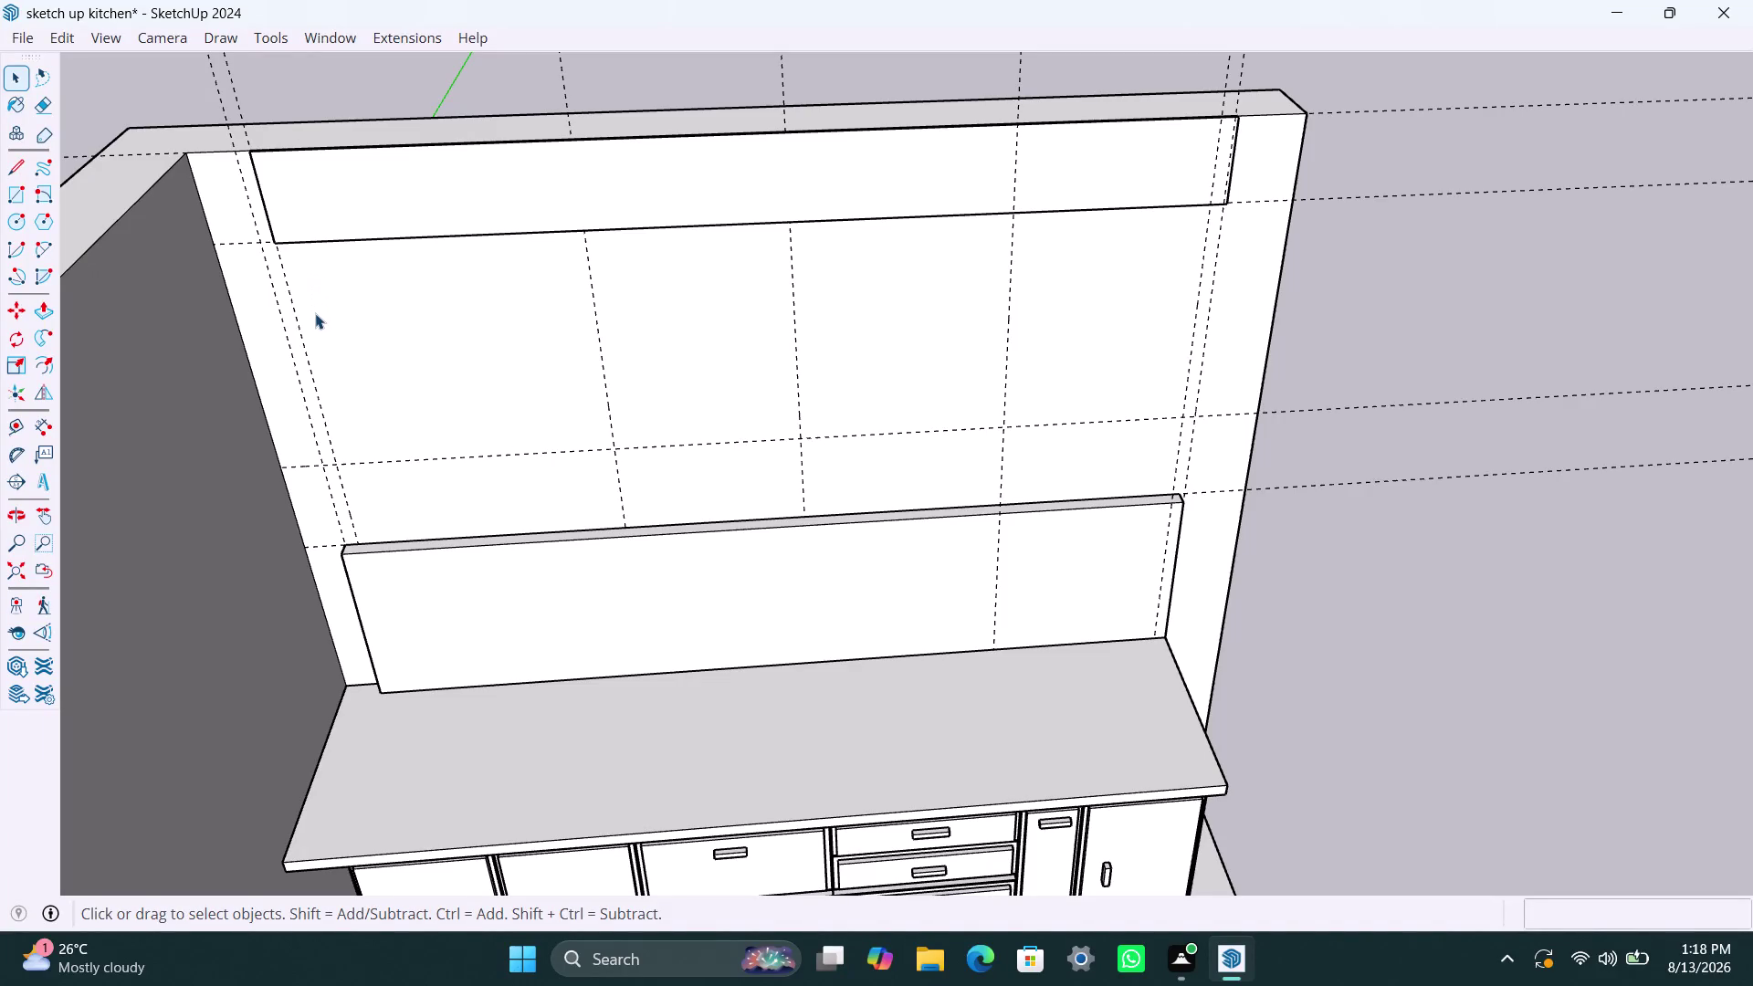
Draw a rectangle on the left of the wall above the backsplash.
key(r)
click(337, 464)
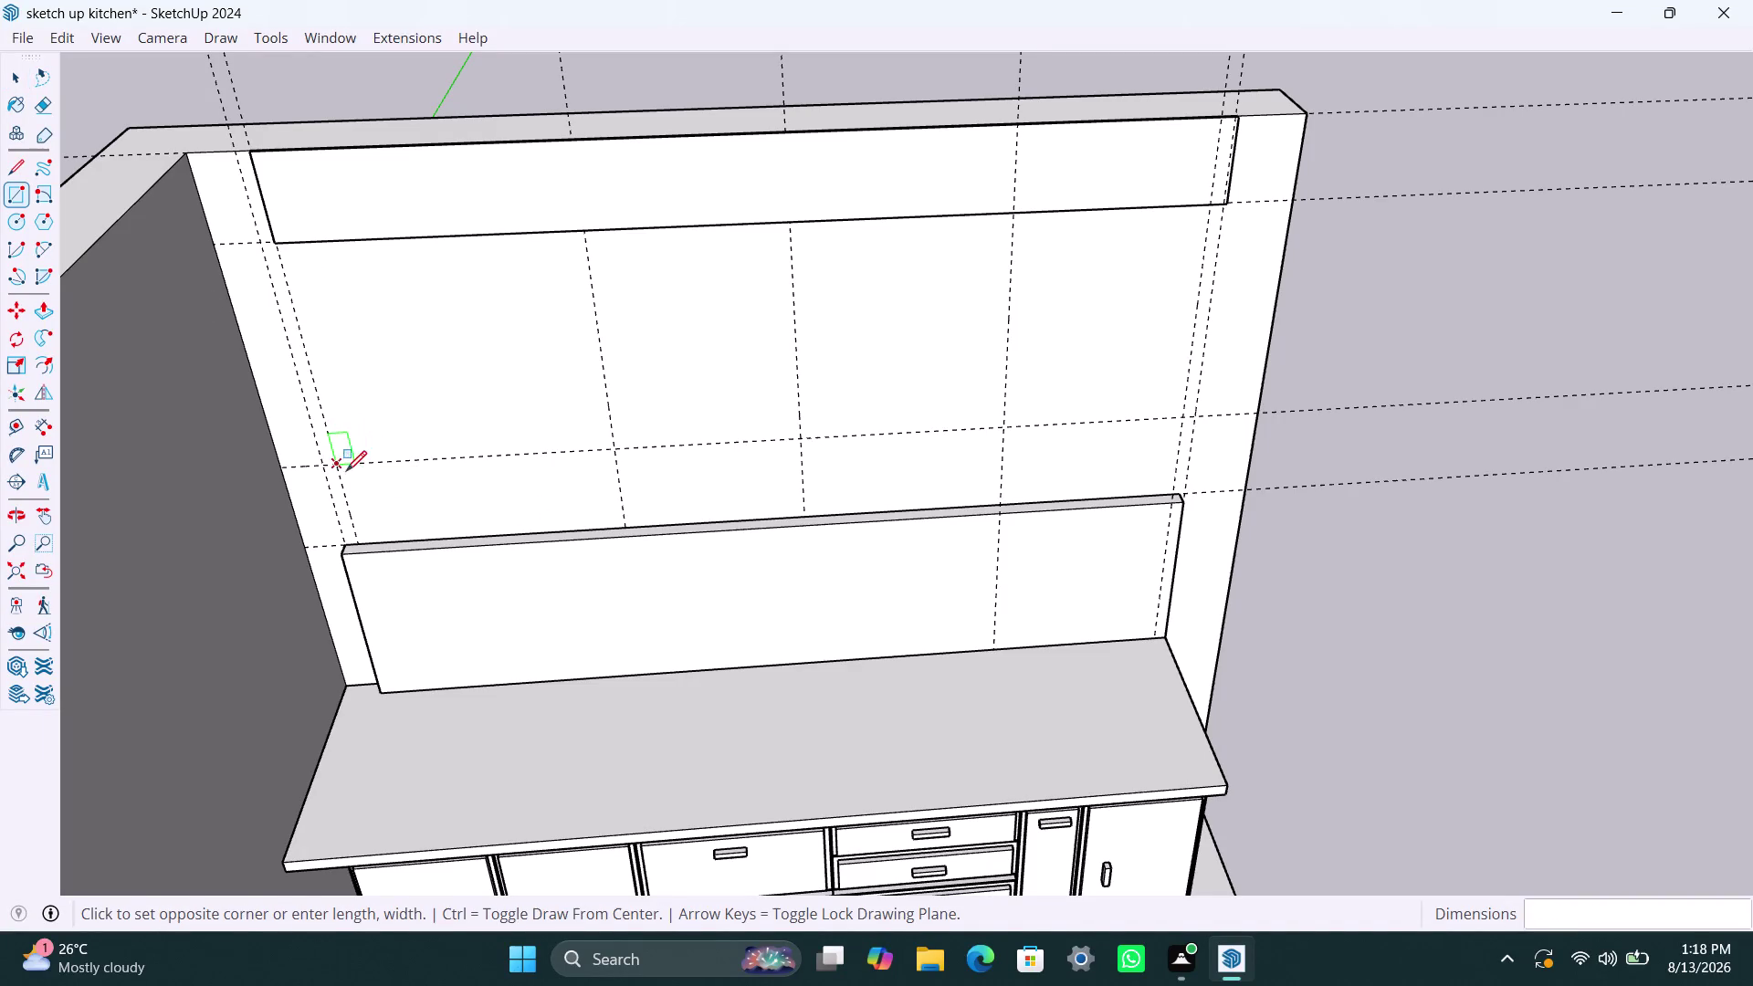
click(625, 523)
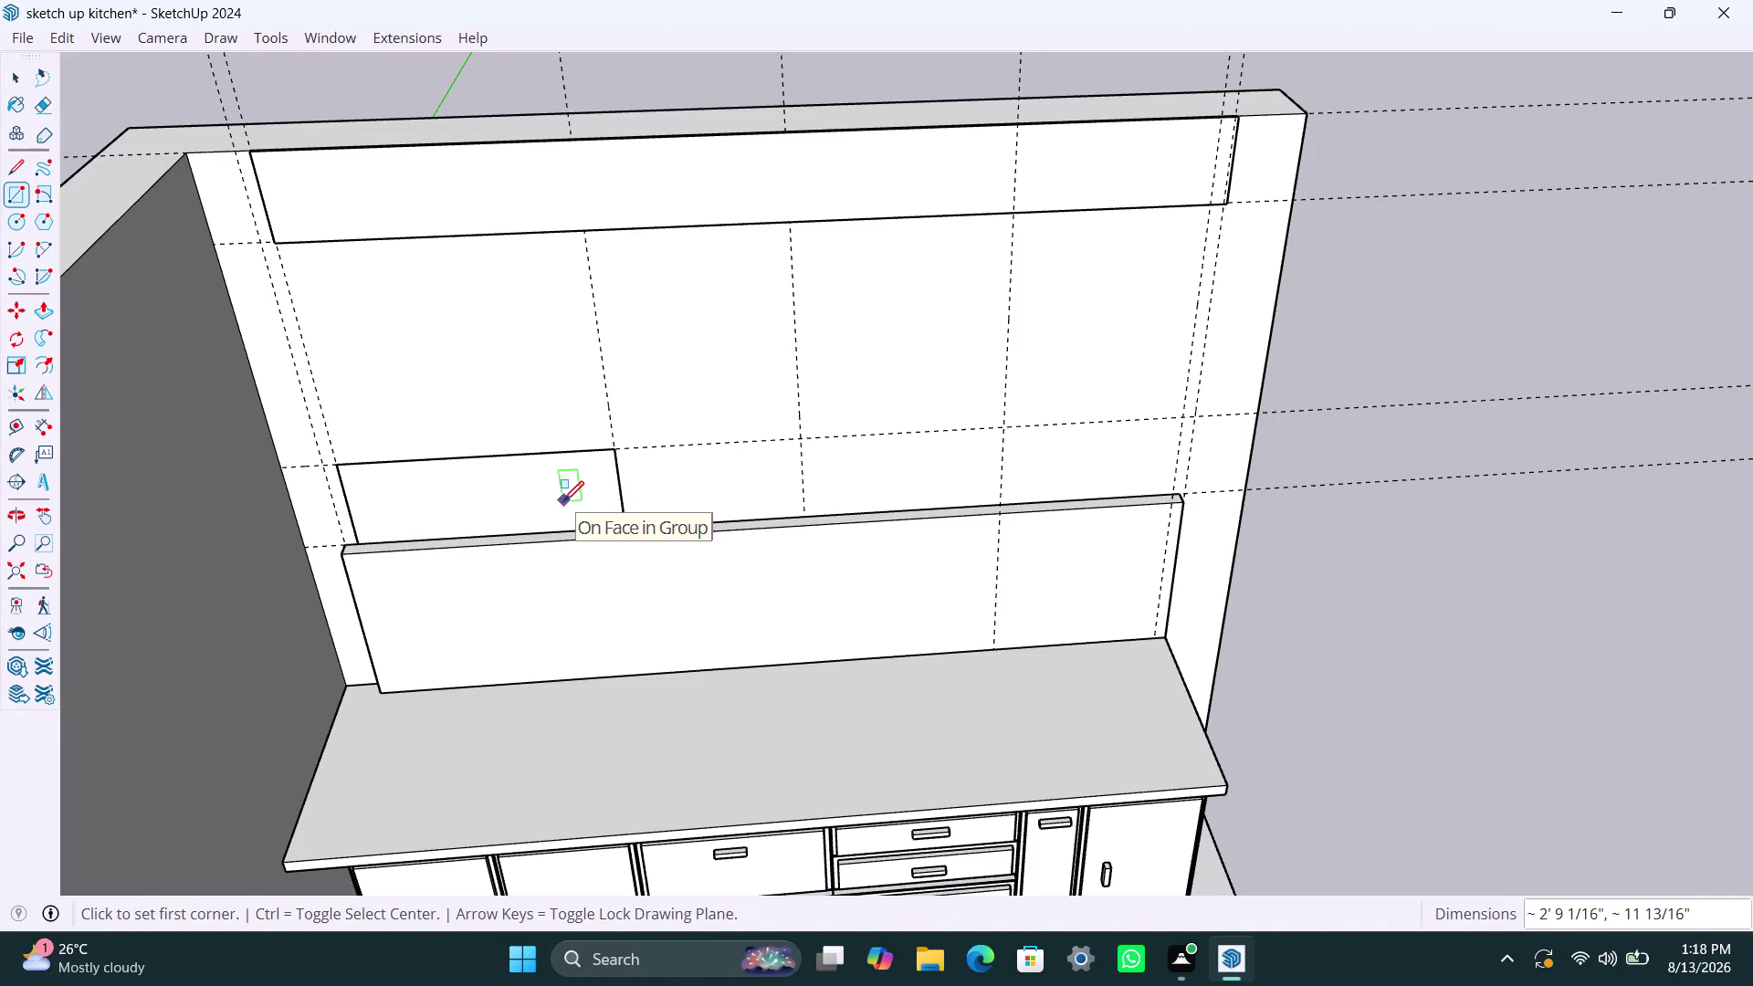
key(Escape)
key(space)
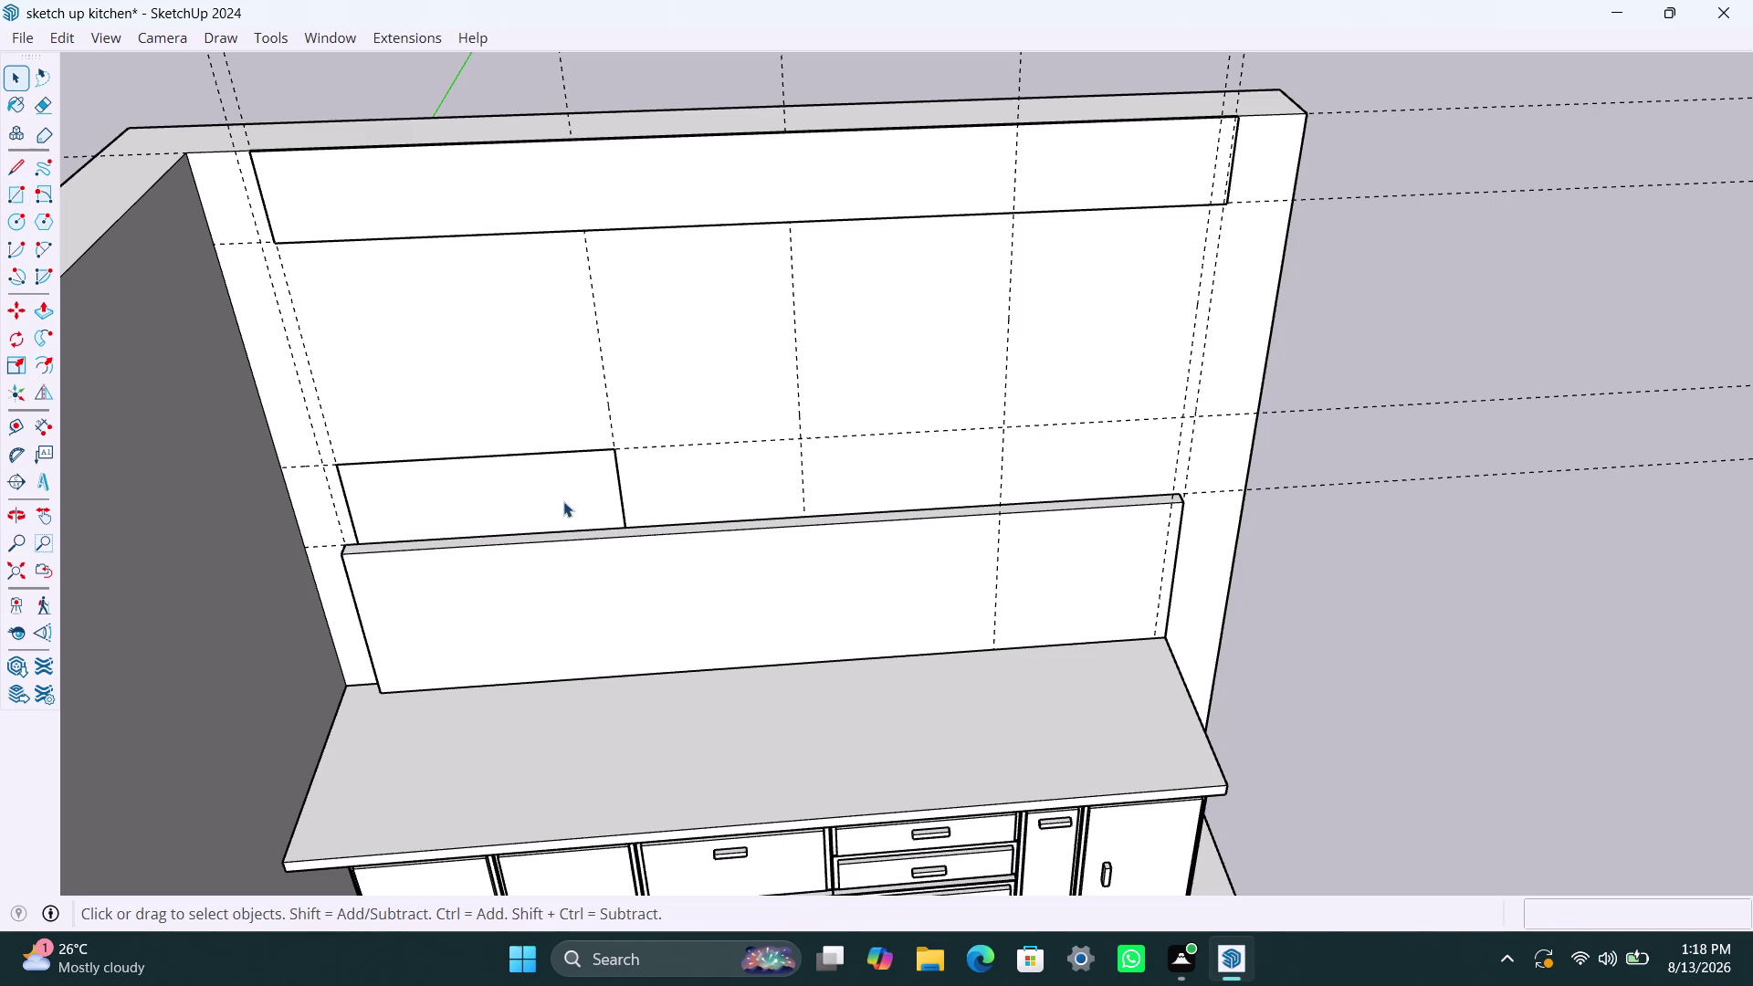
Group the rectangle, then start pulling its face out into a box.
double_click(563, 501)
right_click(564, 501)
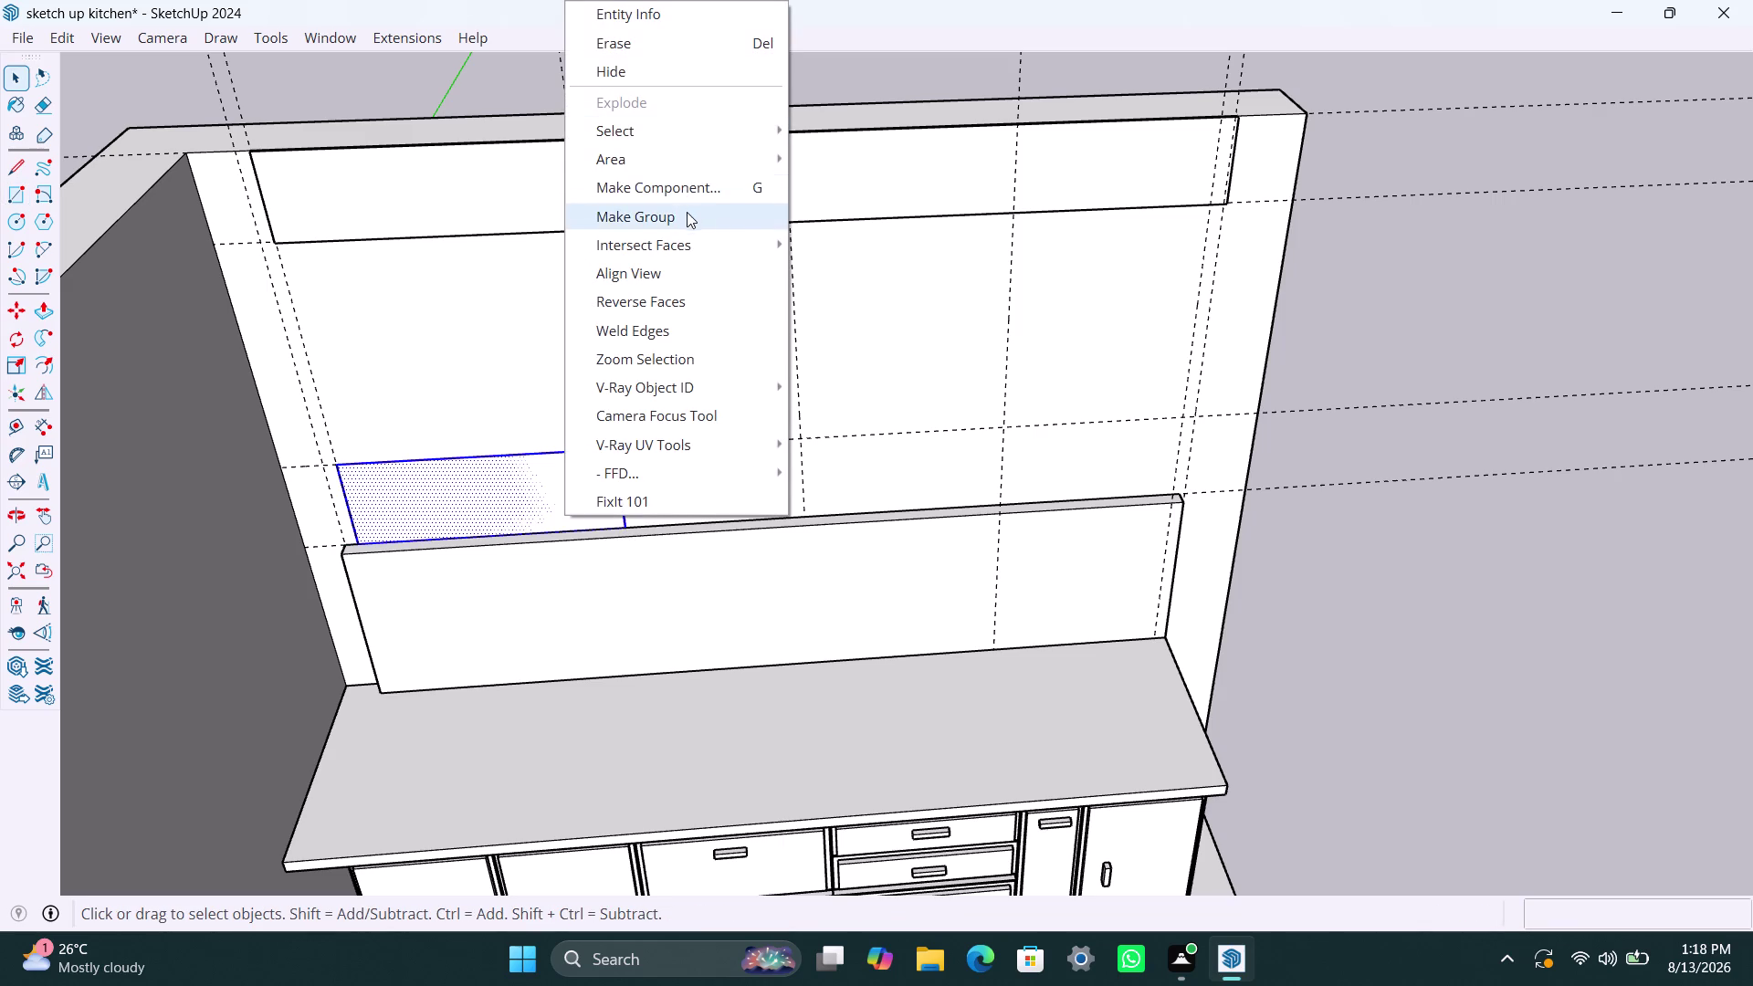
click(687, 212)
double_click(524, 471)
click(527, 470)
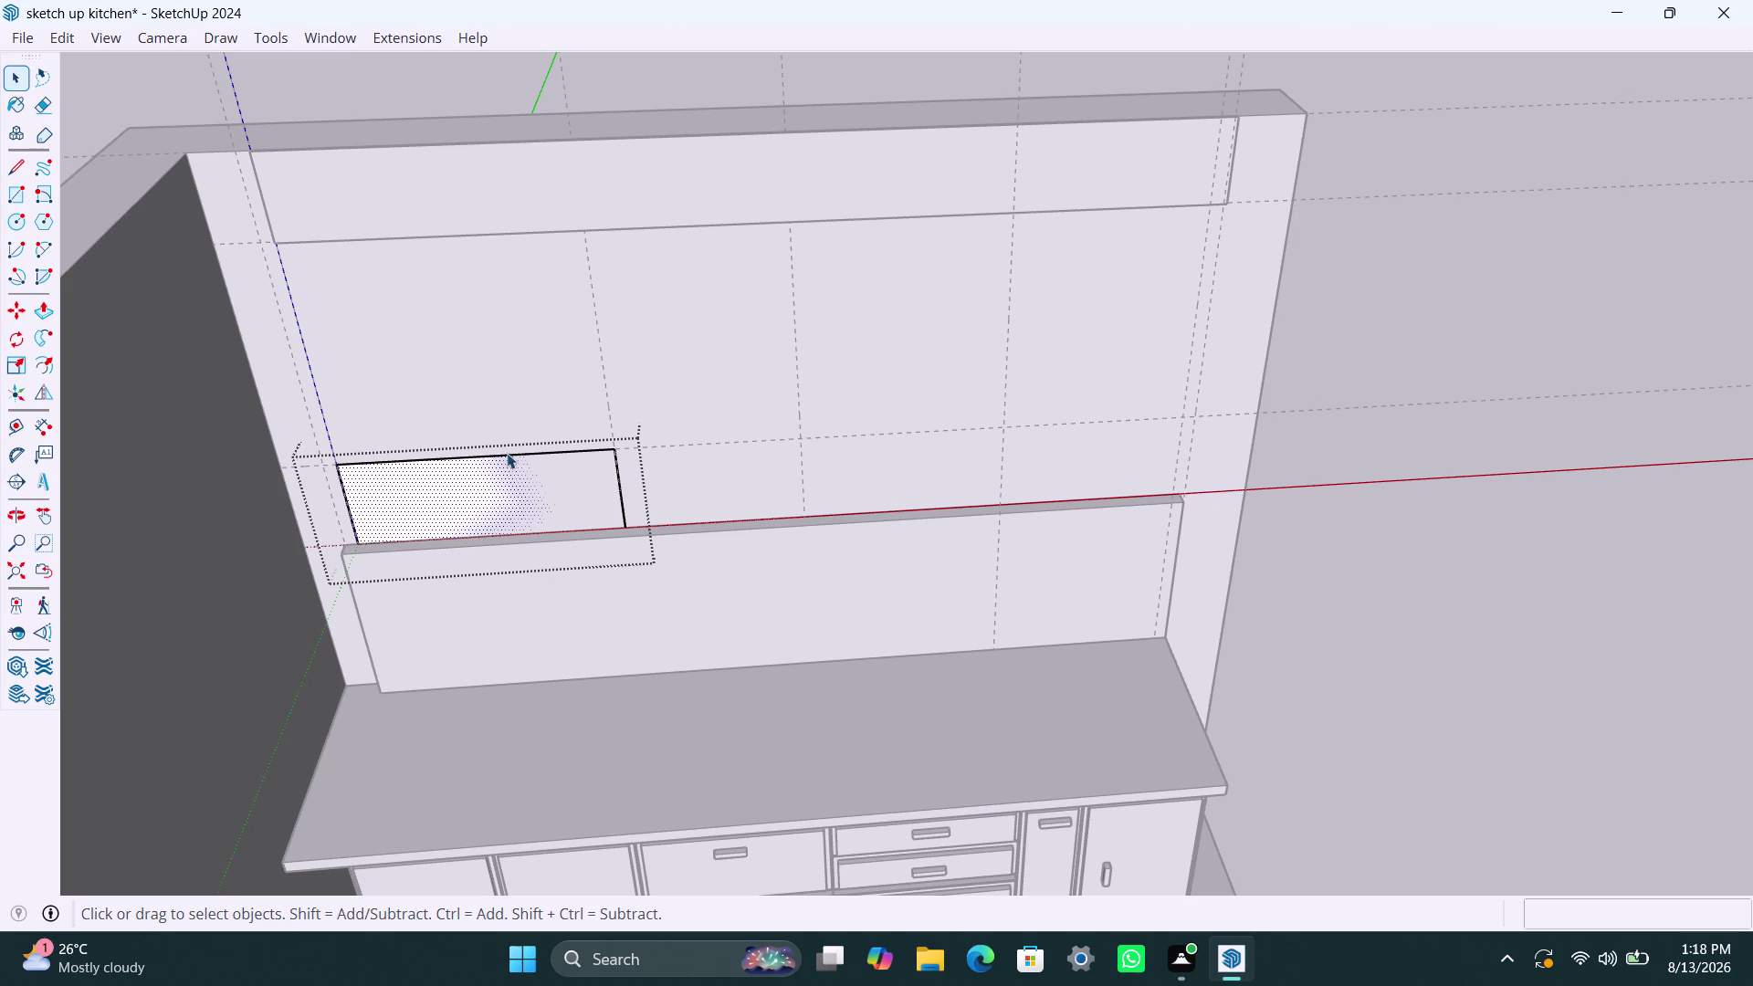
key(p)
click(525, 483)
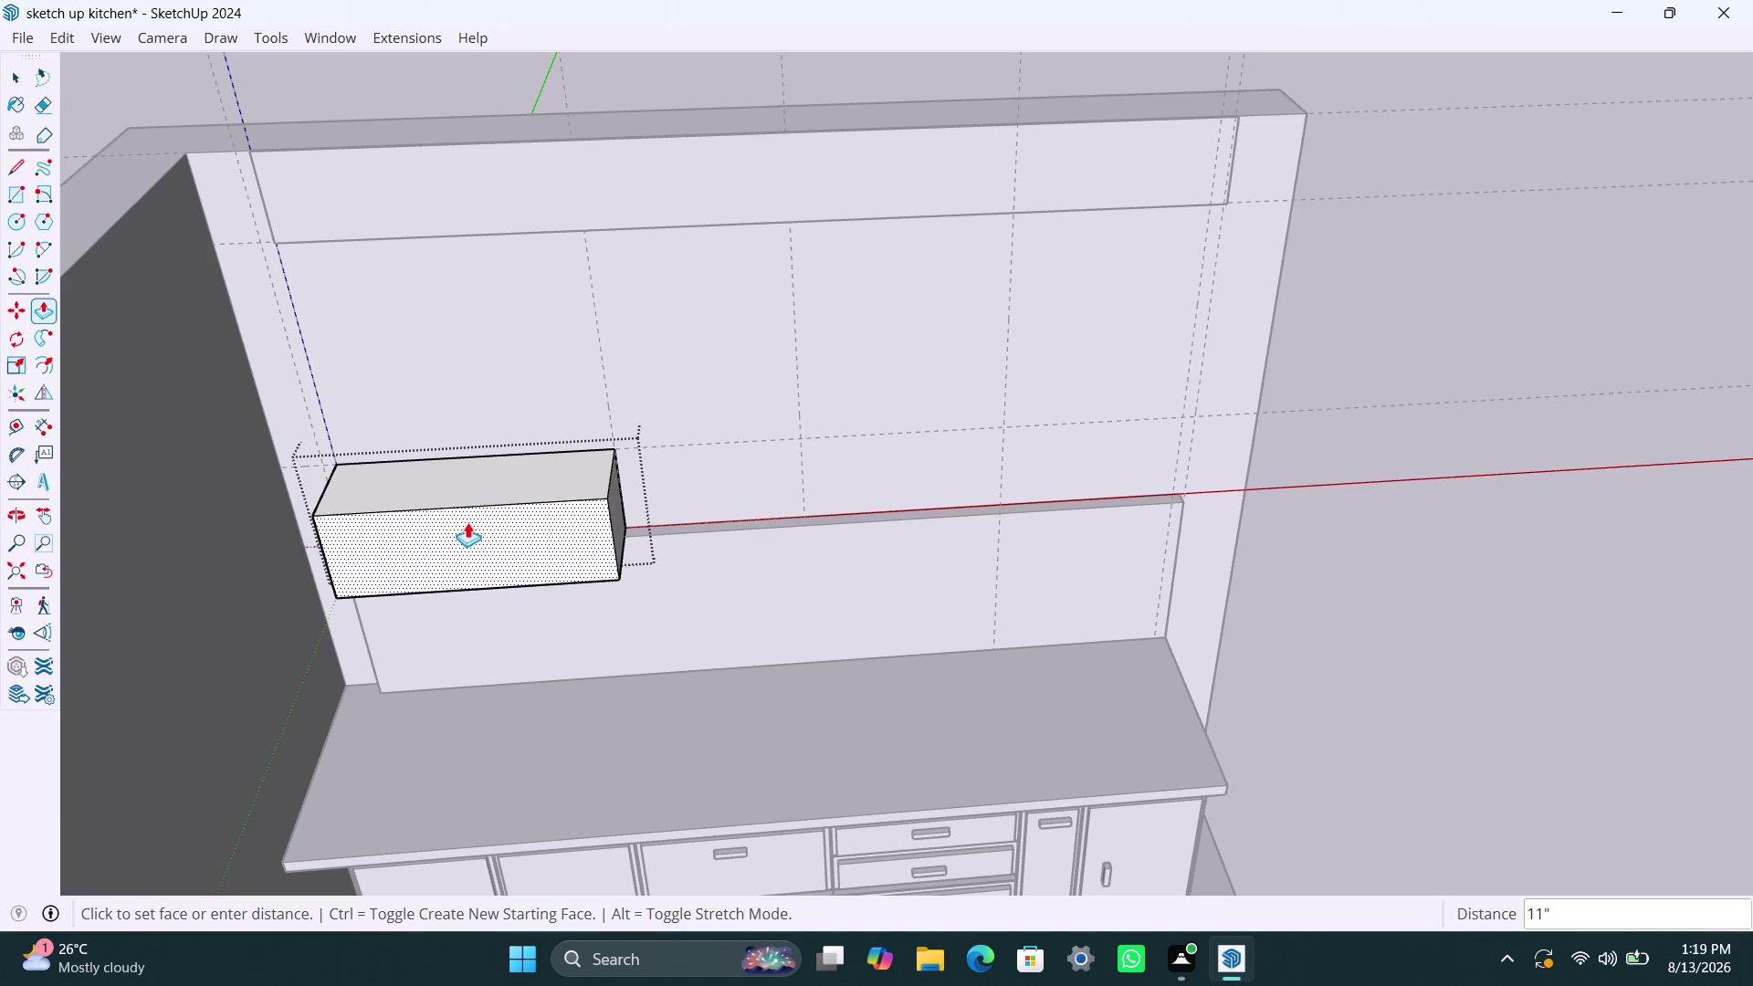
Extrude the wall box to 600 mm deep.
text(600mm)
key(Return)
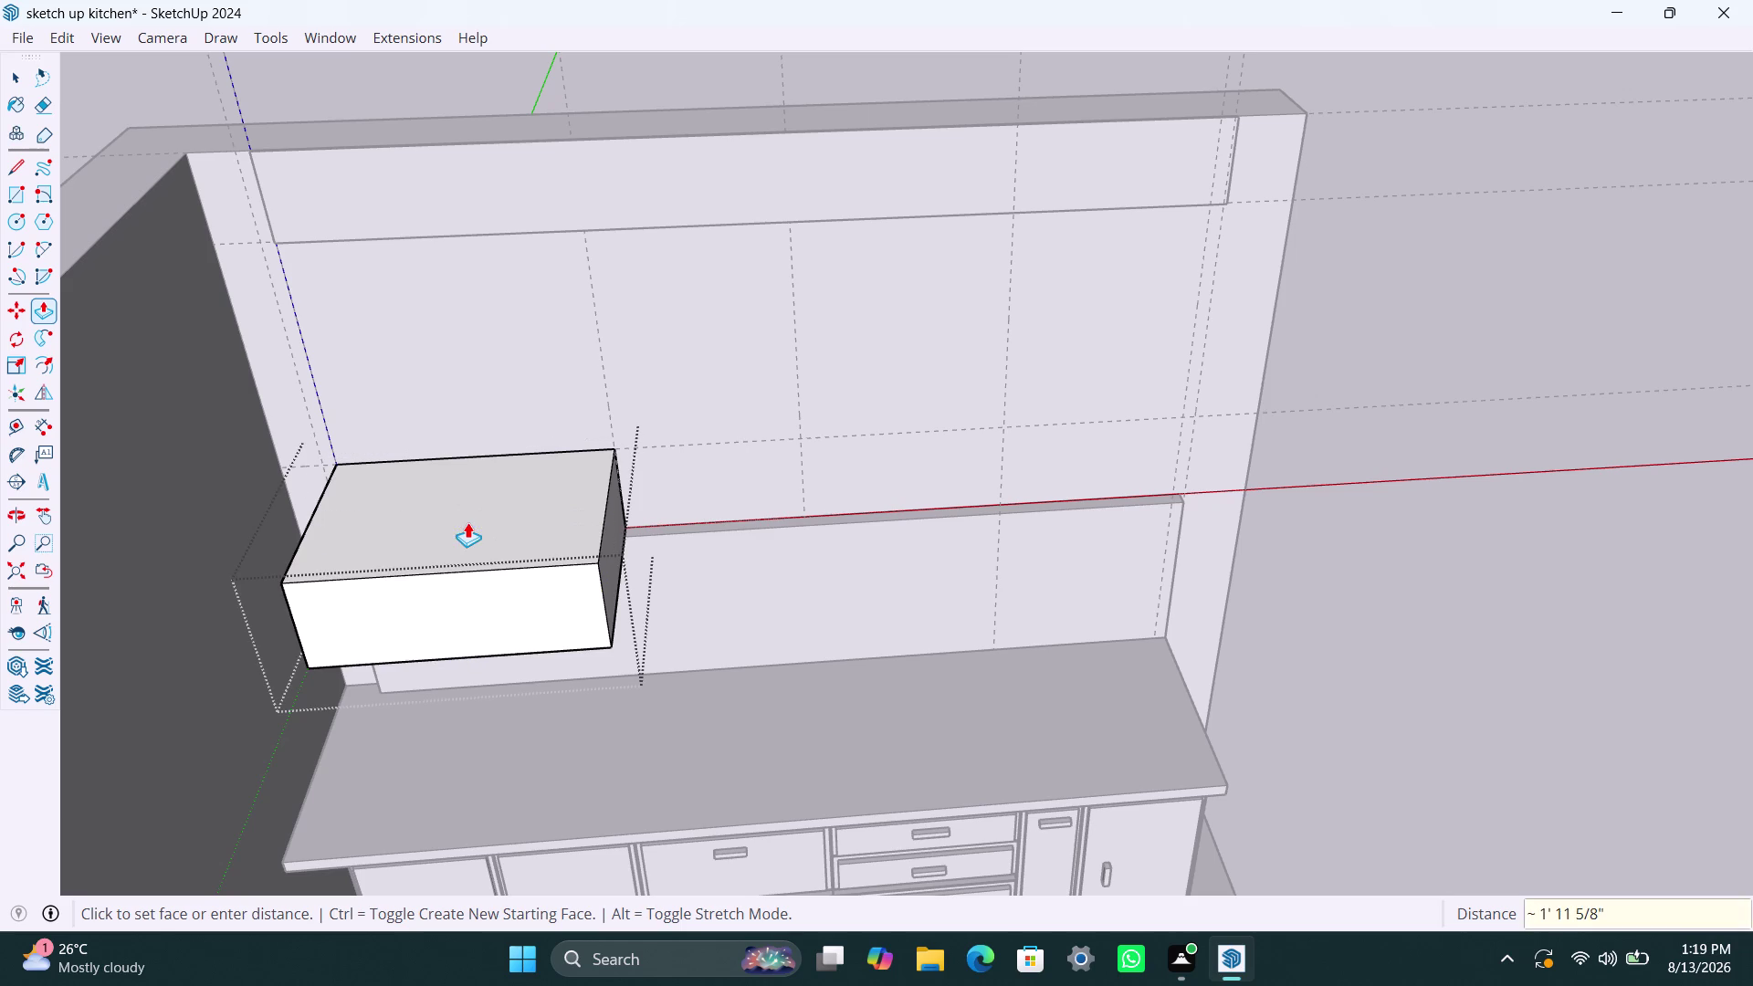
key(space)
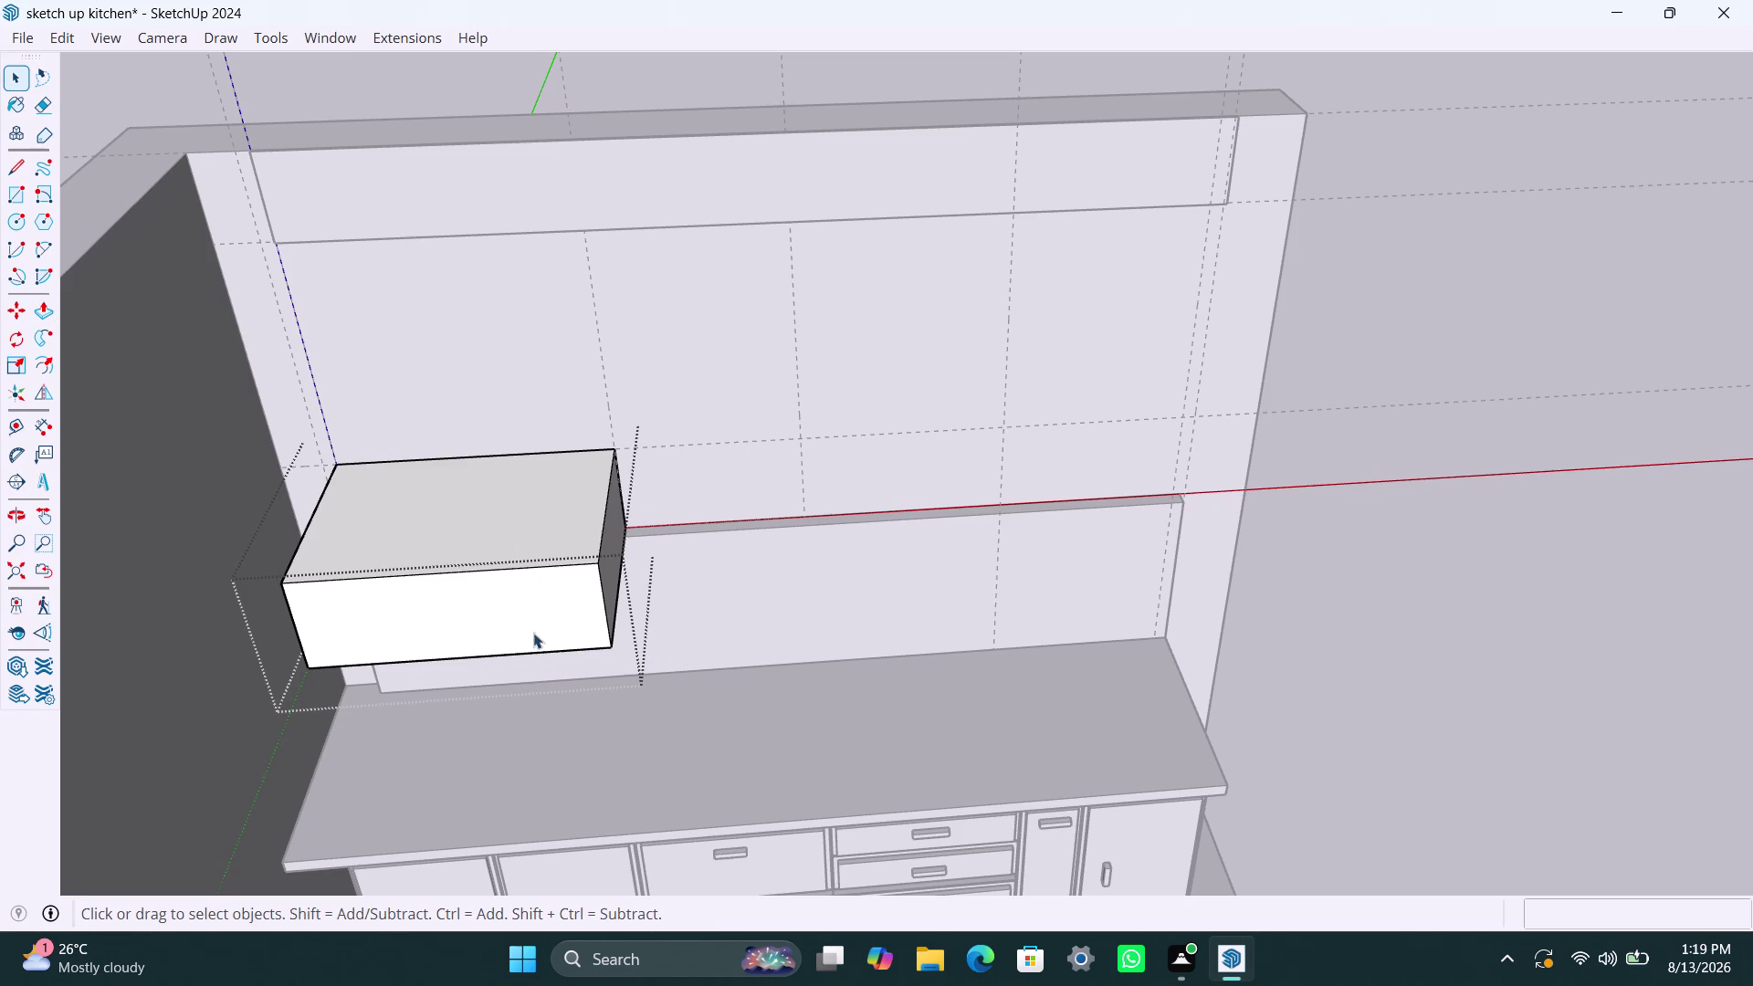
Push the box's front face out by 100 mm and close the group.
click(501, 604)
key(p)
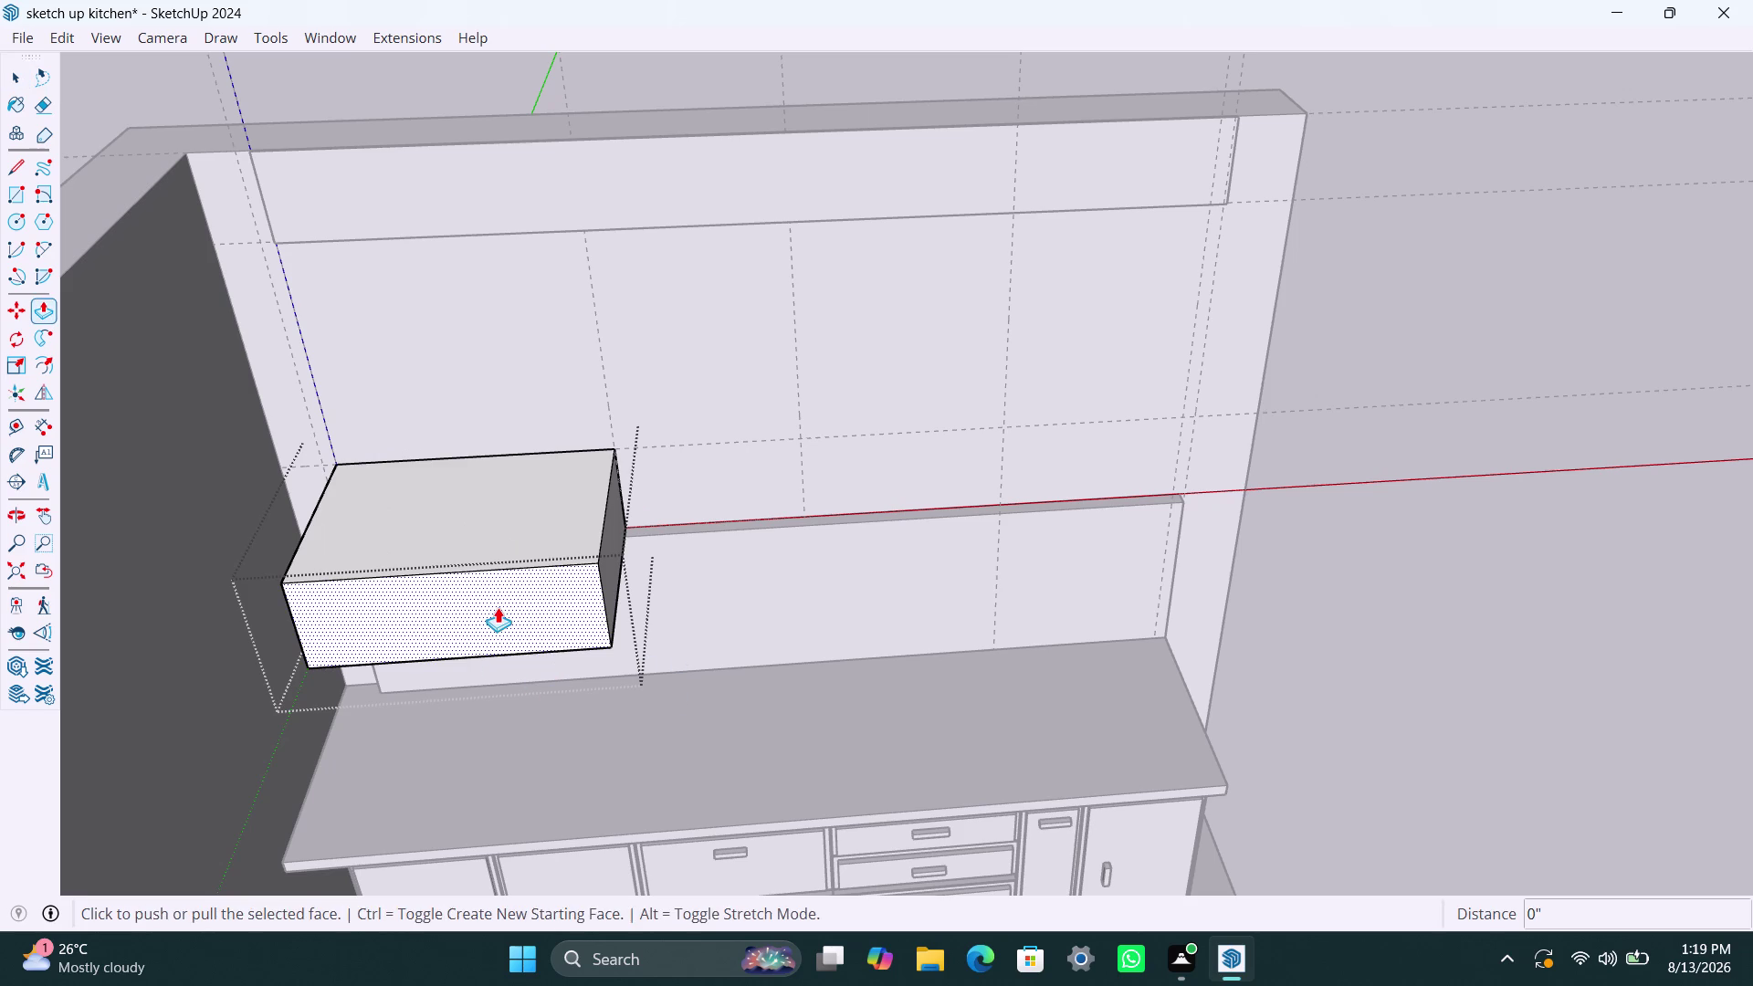
click(497, 607)
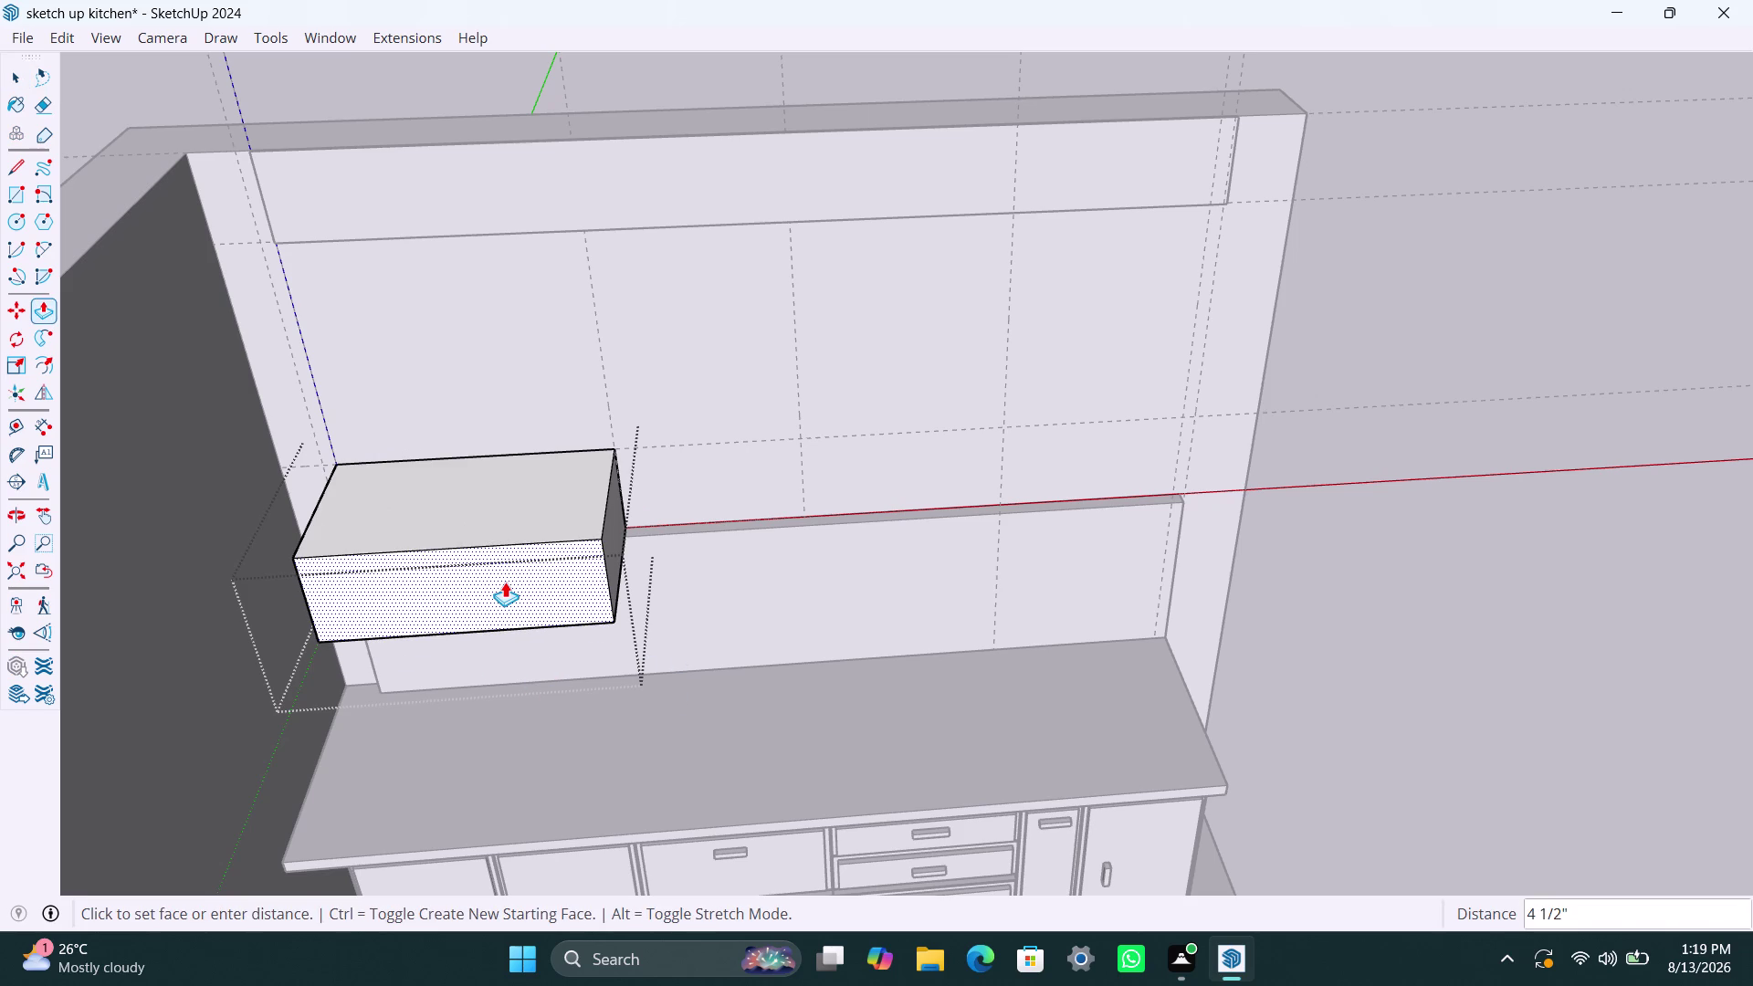
text(100mm)
key(Return)
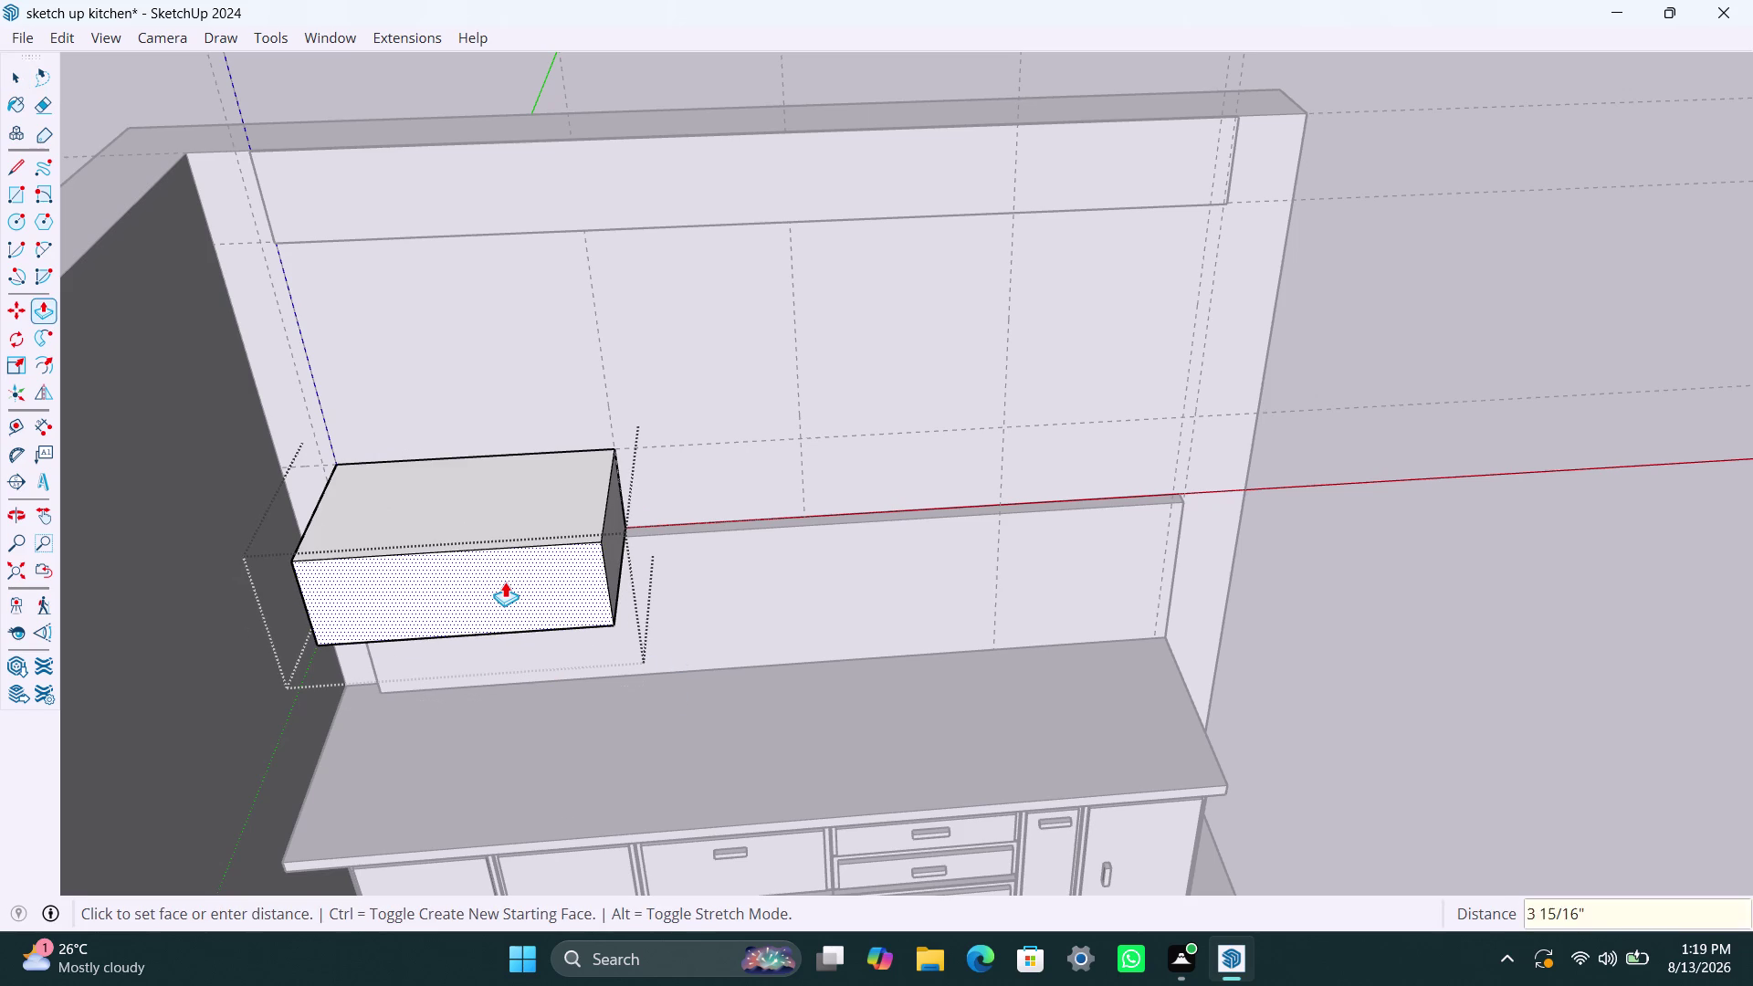
key(space)
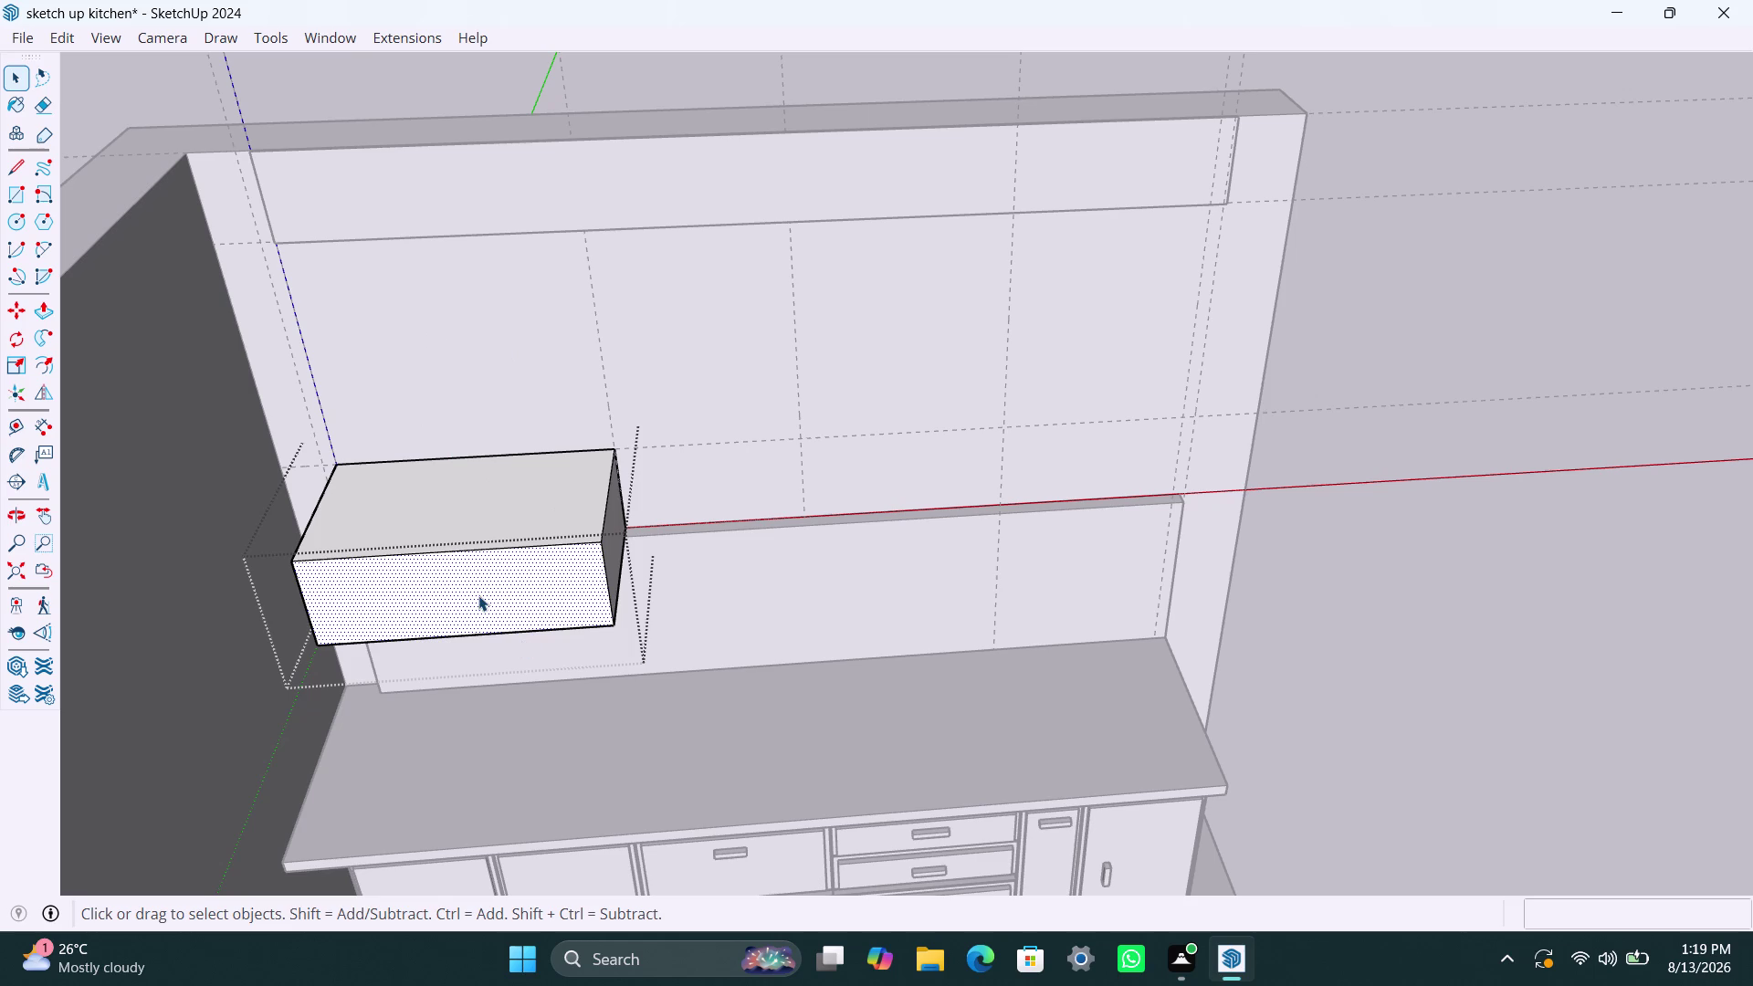
click(438, 368)
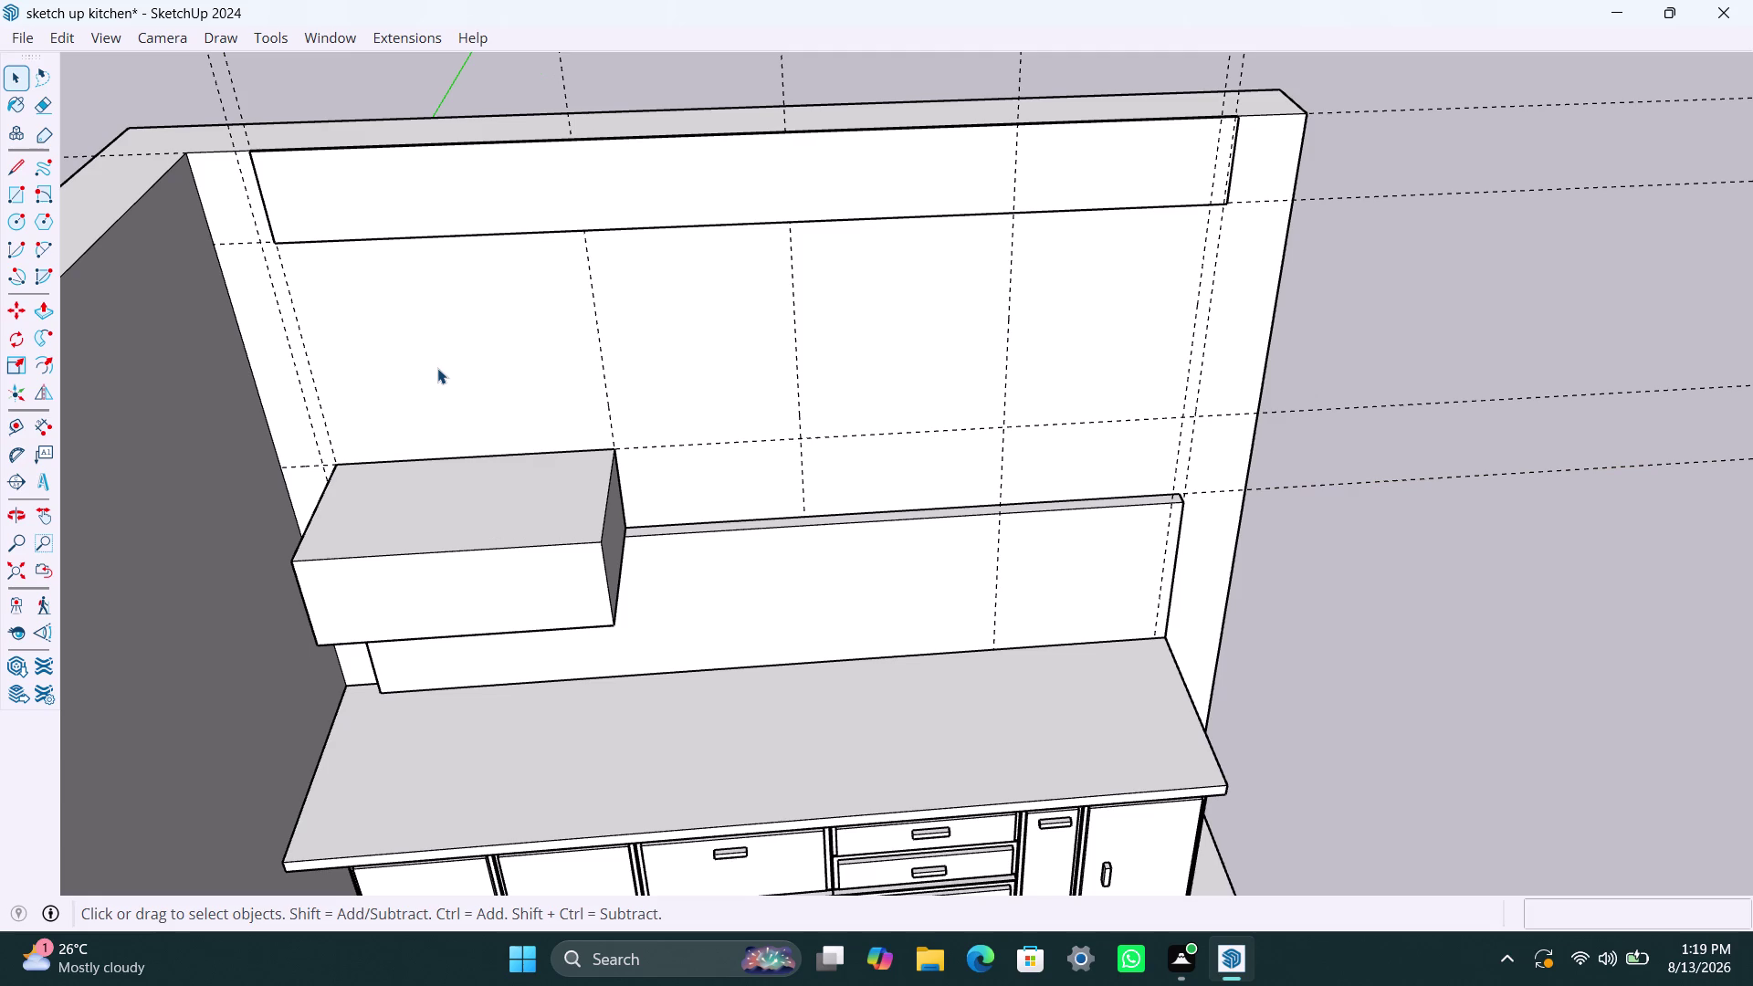
Reopen the box group and offset its top face, undoing the wrongly sized result.
click(419, 500)
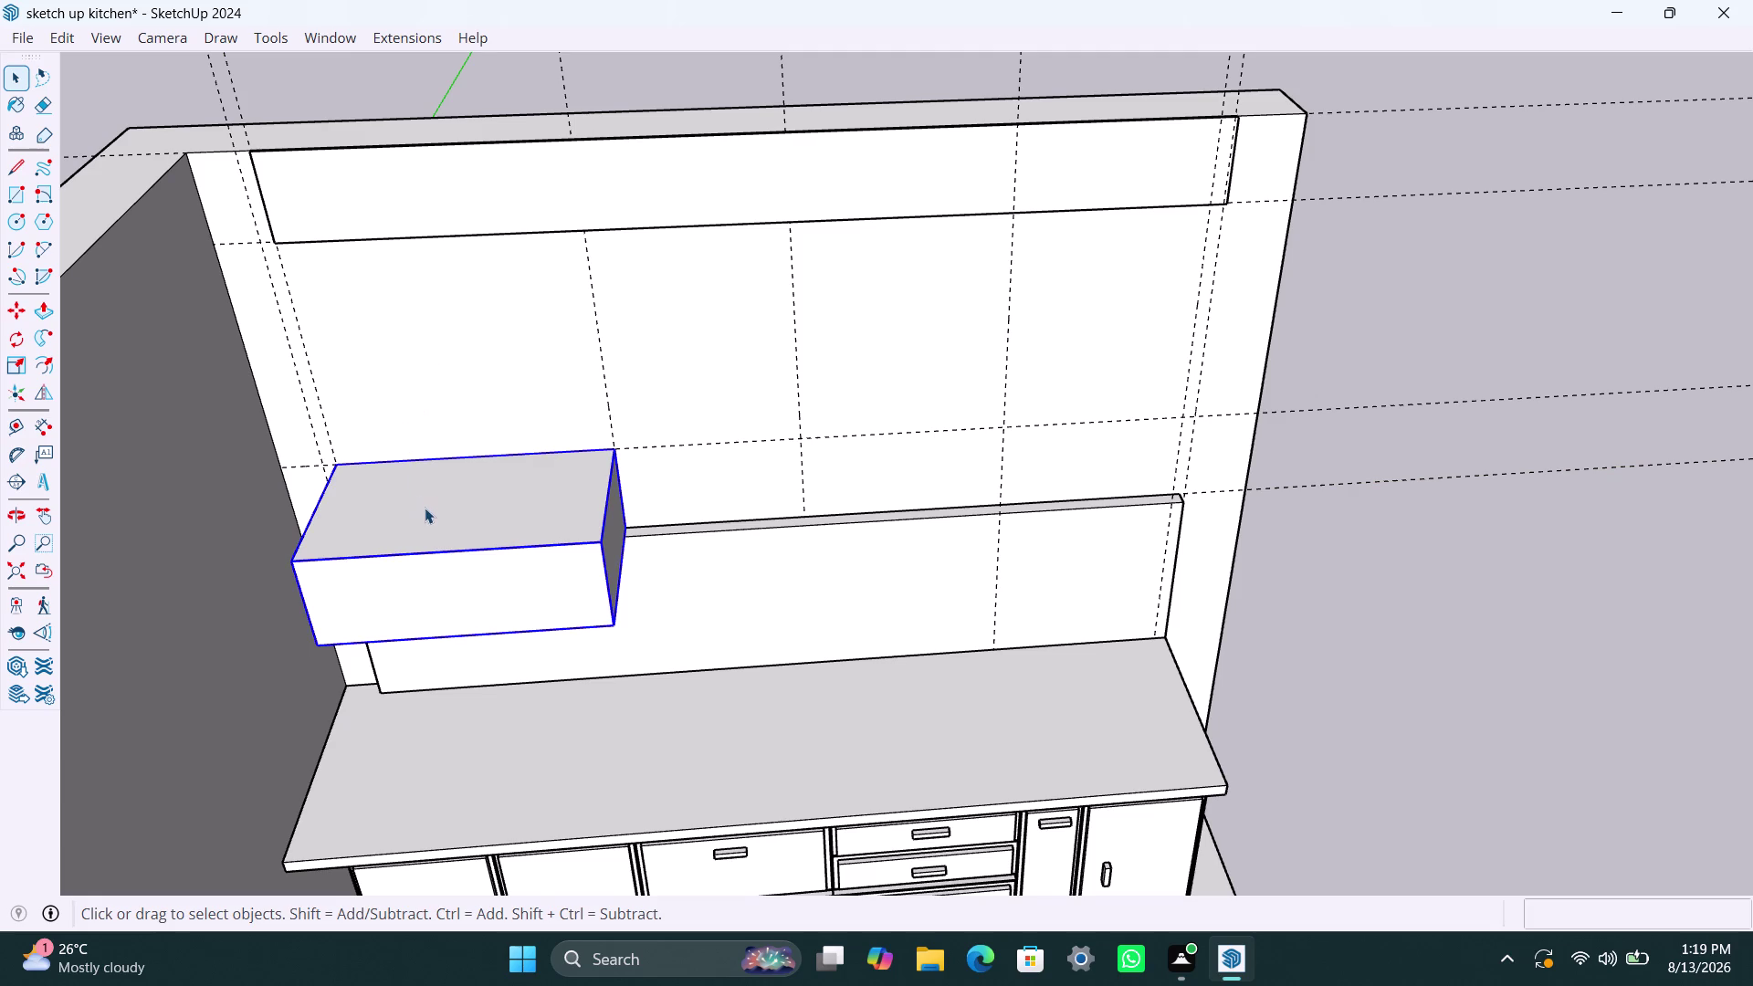
double_click(425, 508)
click(425, 508)
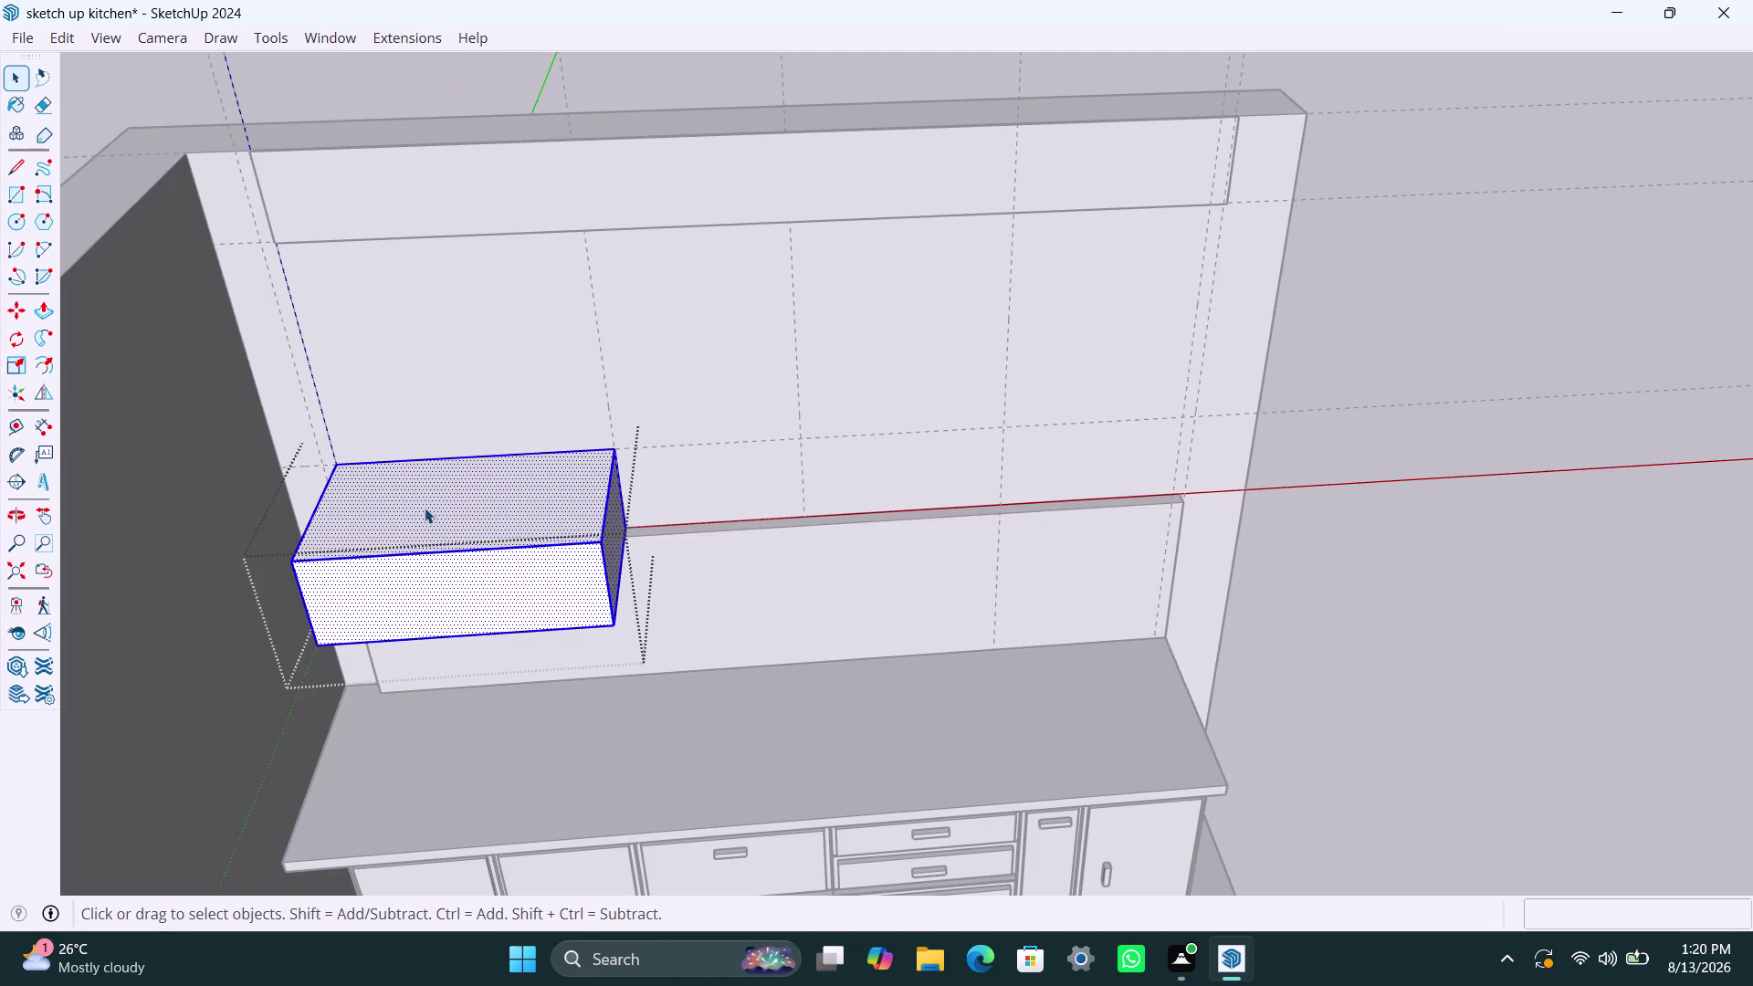
click(425, 507)
key(p)
click(425, 507)
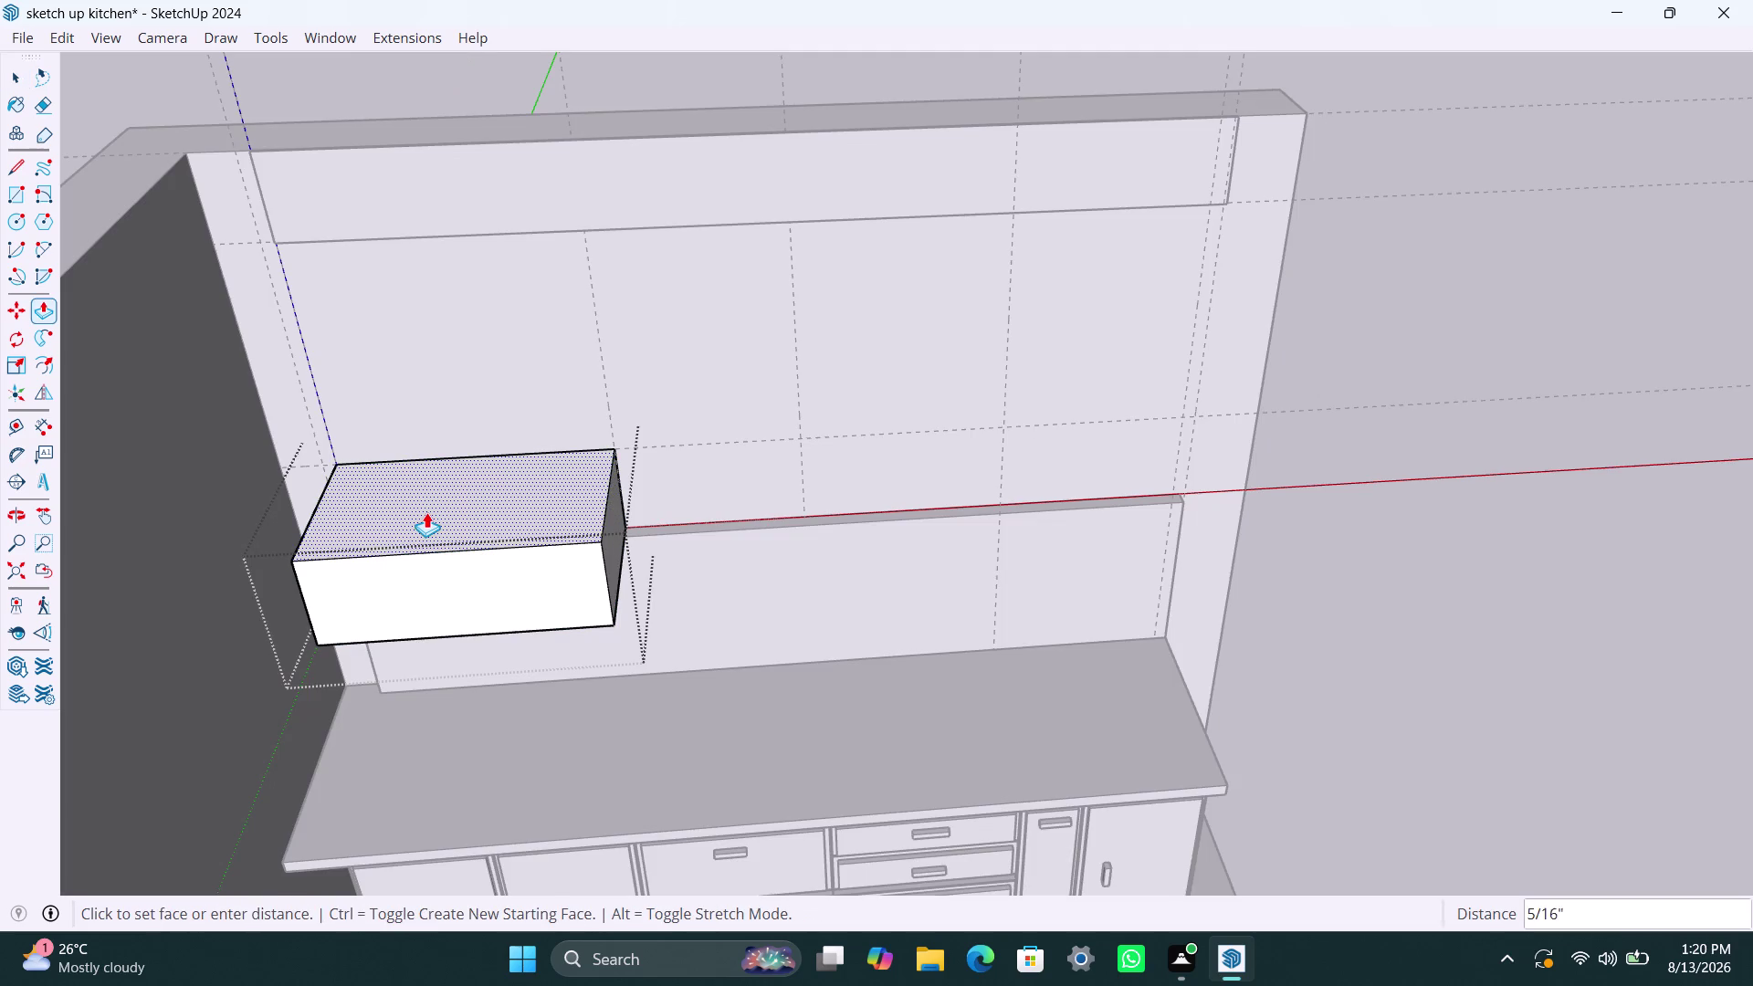
key(9)
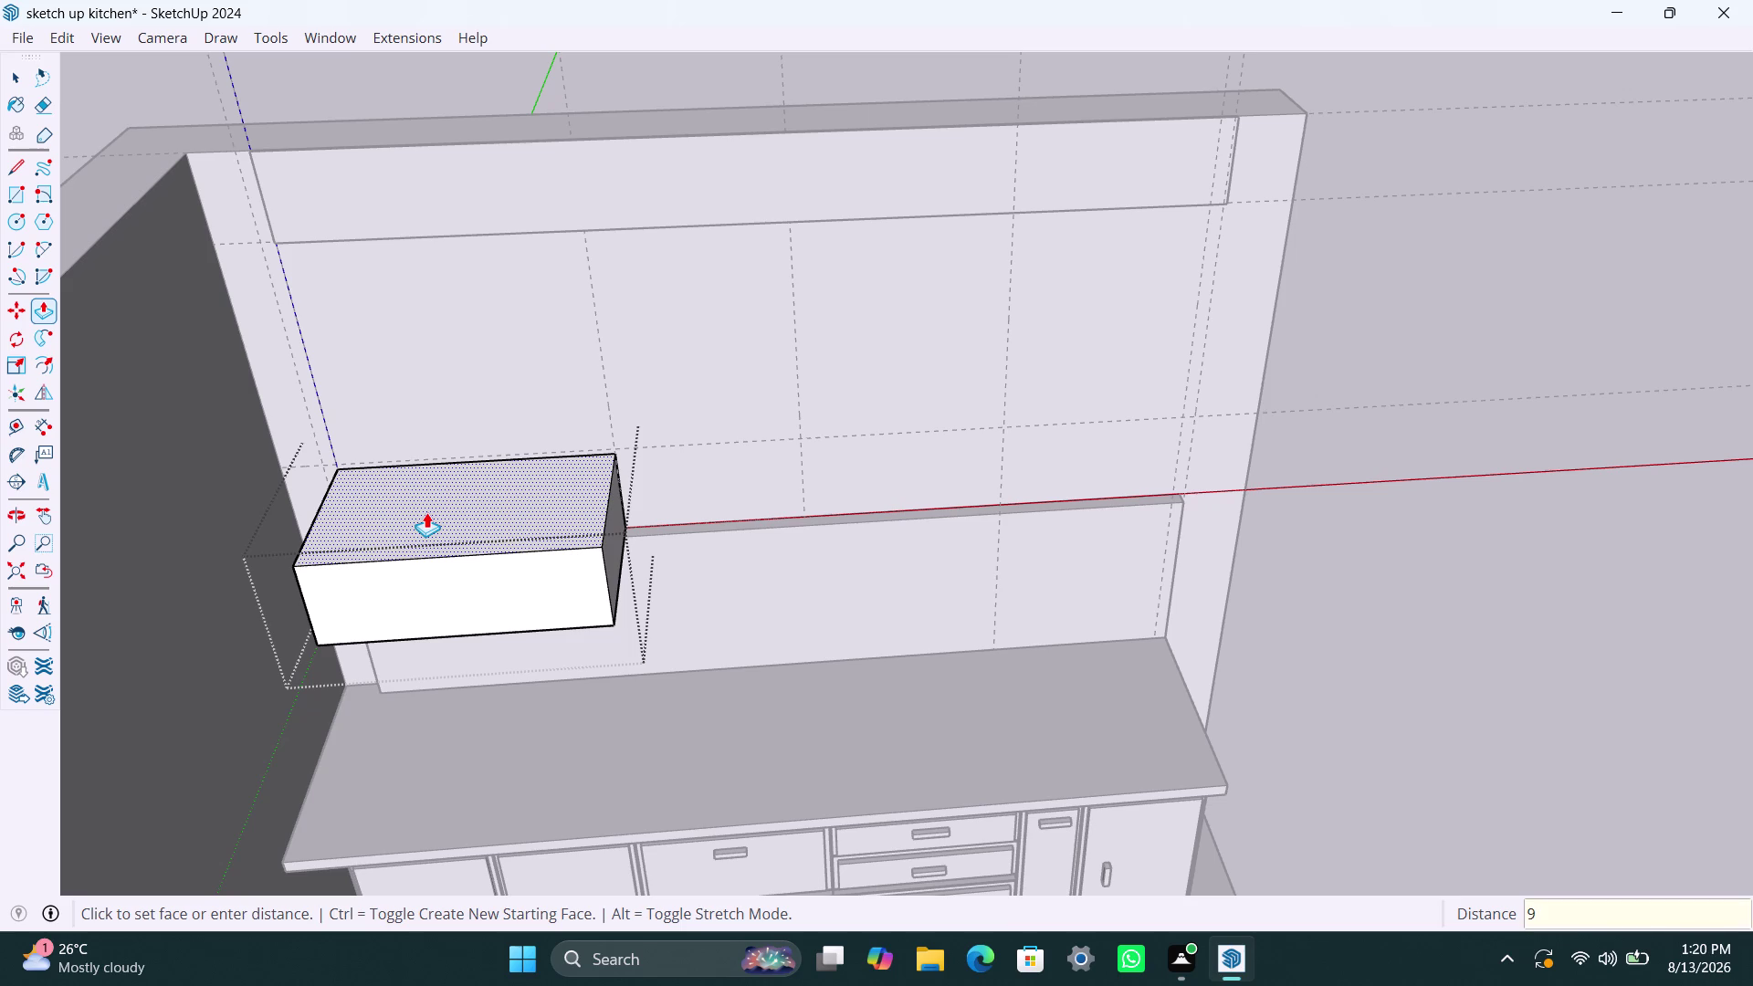
key(shift+quotedbl)
key(Return)
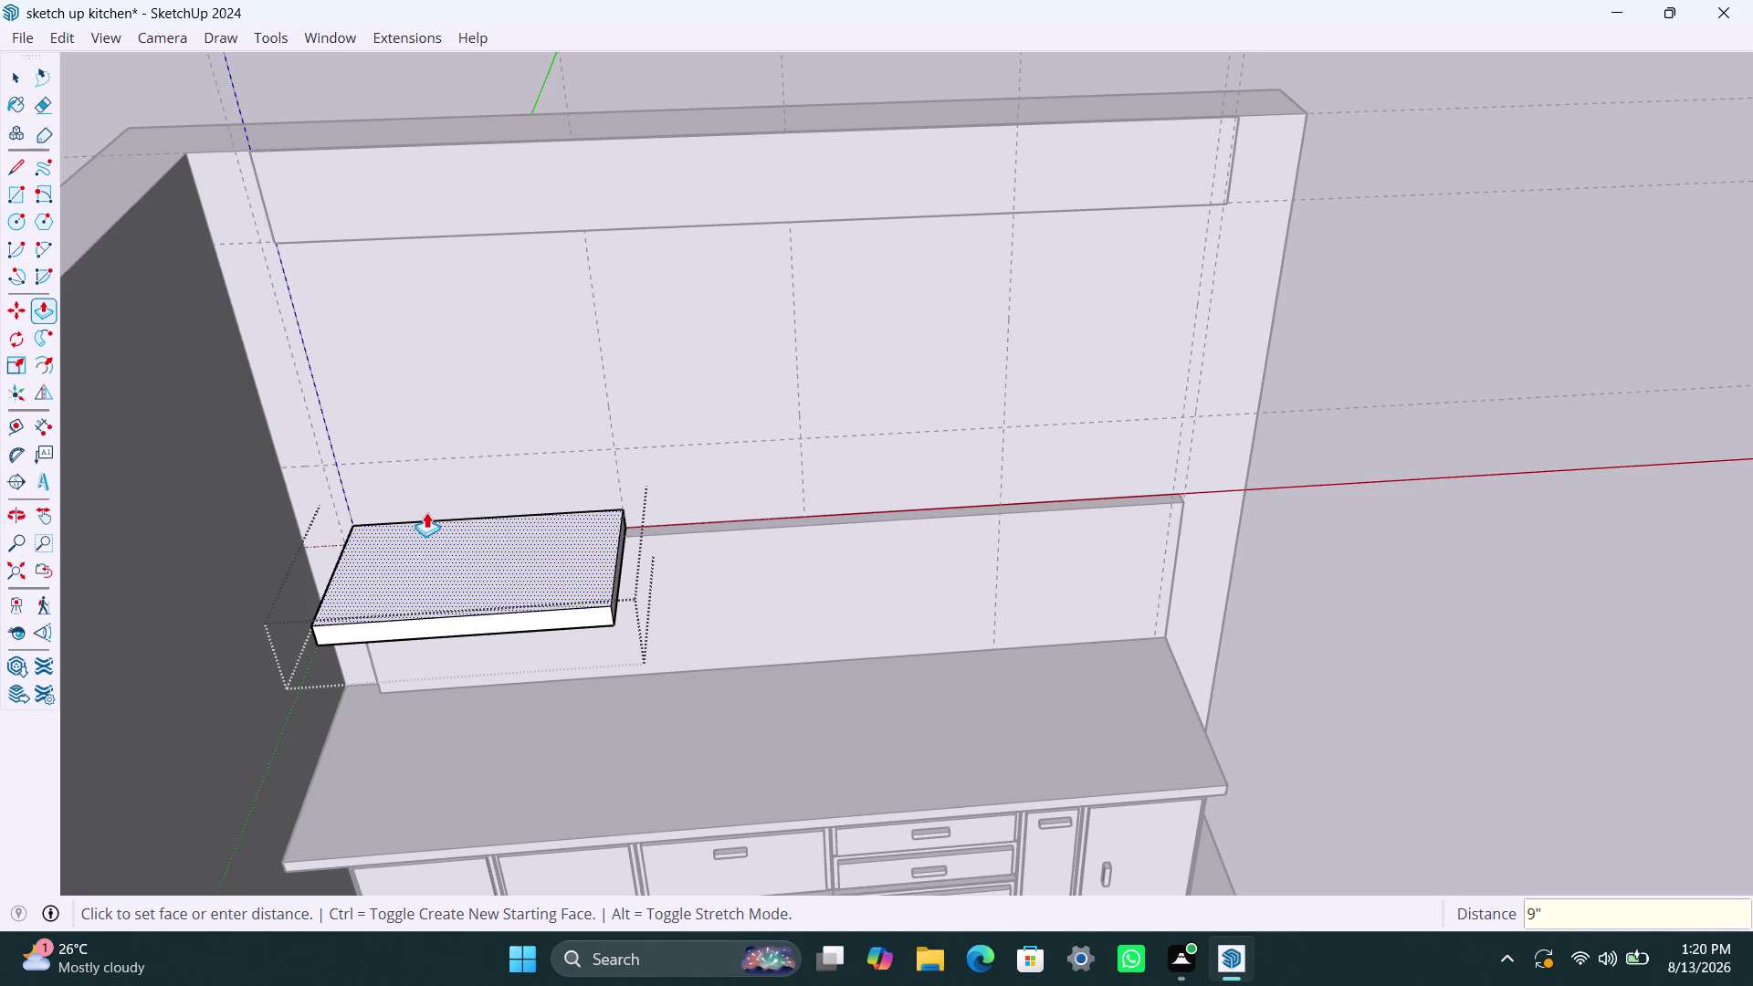
key(ctrl+z)
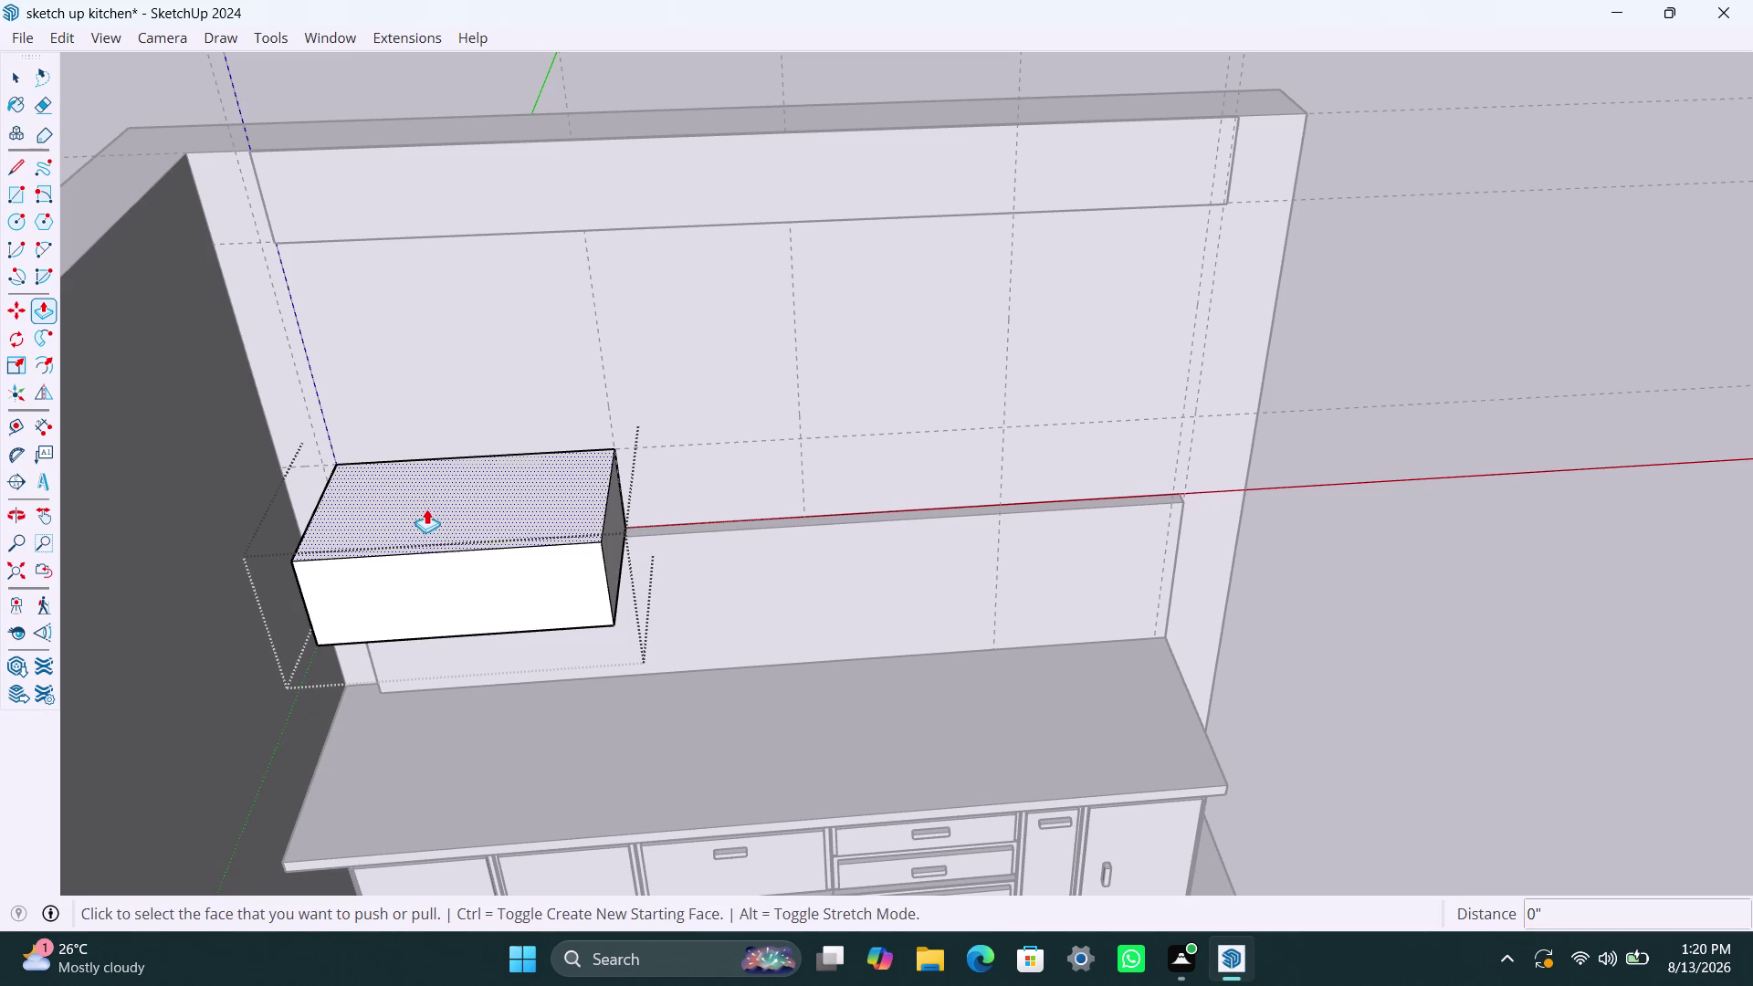
Pull the box's top face up 9 mm and close the box group.
click(427, 500)
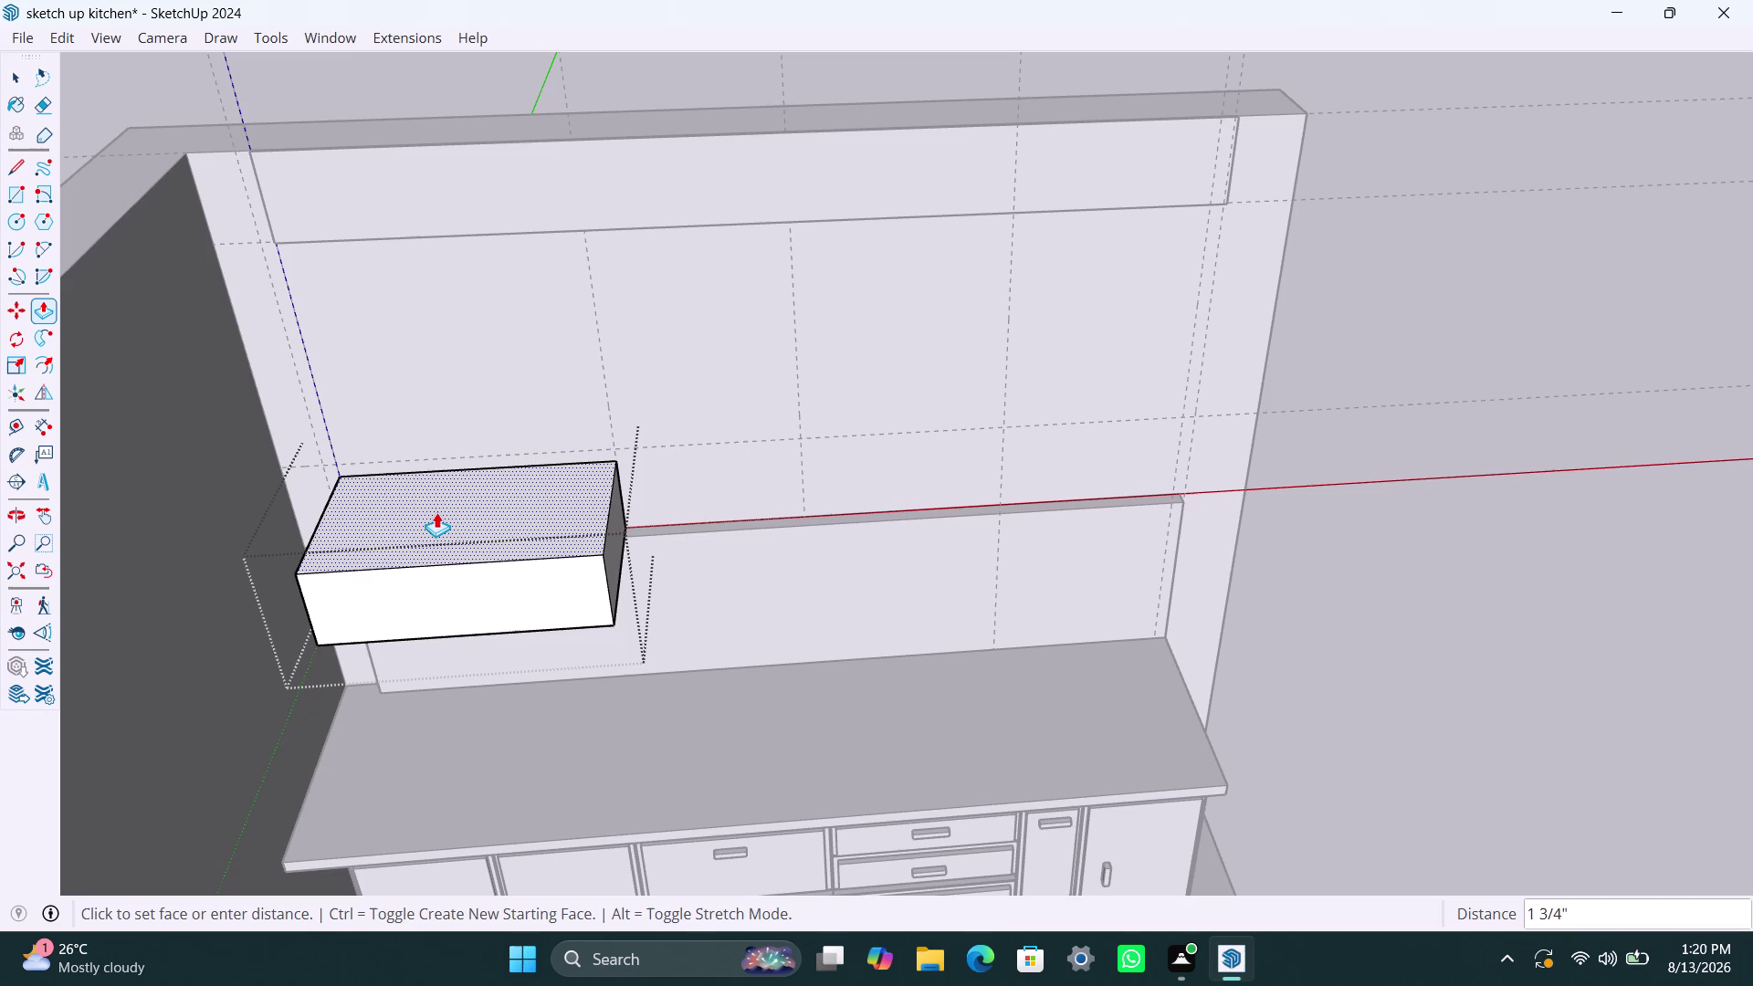
text(9mm)
key(Return)
key(space)
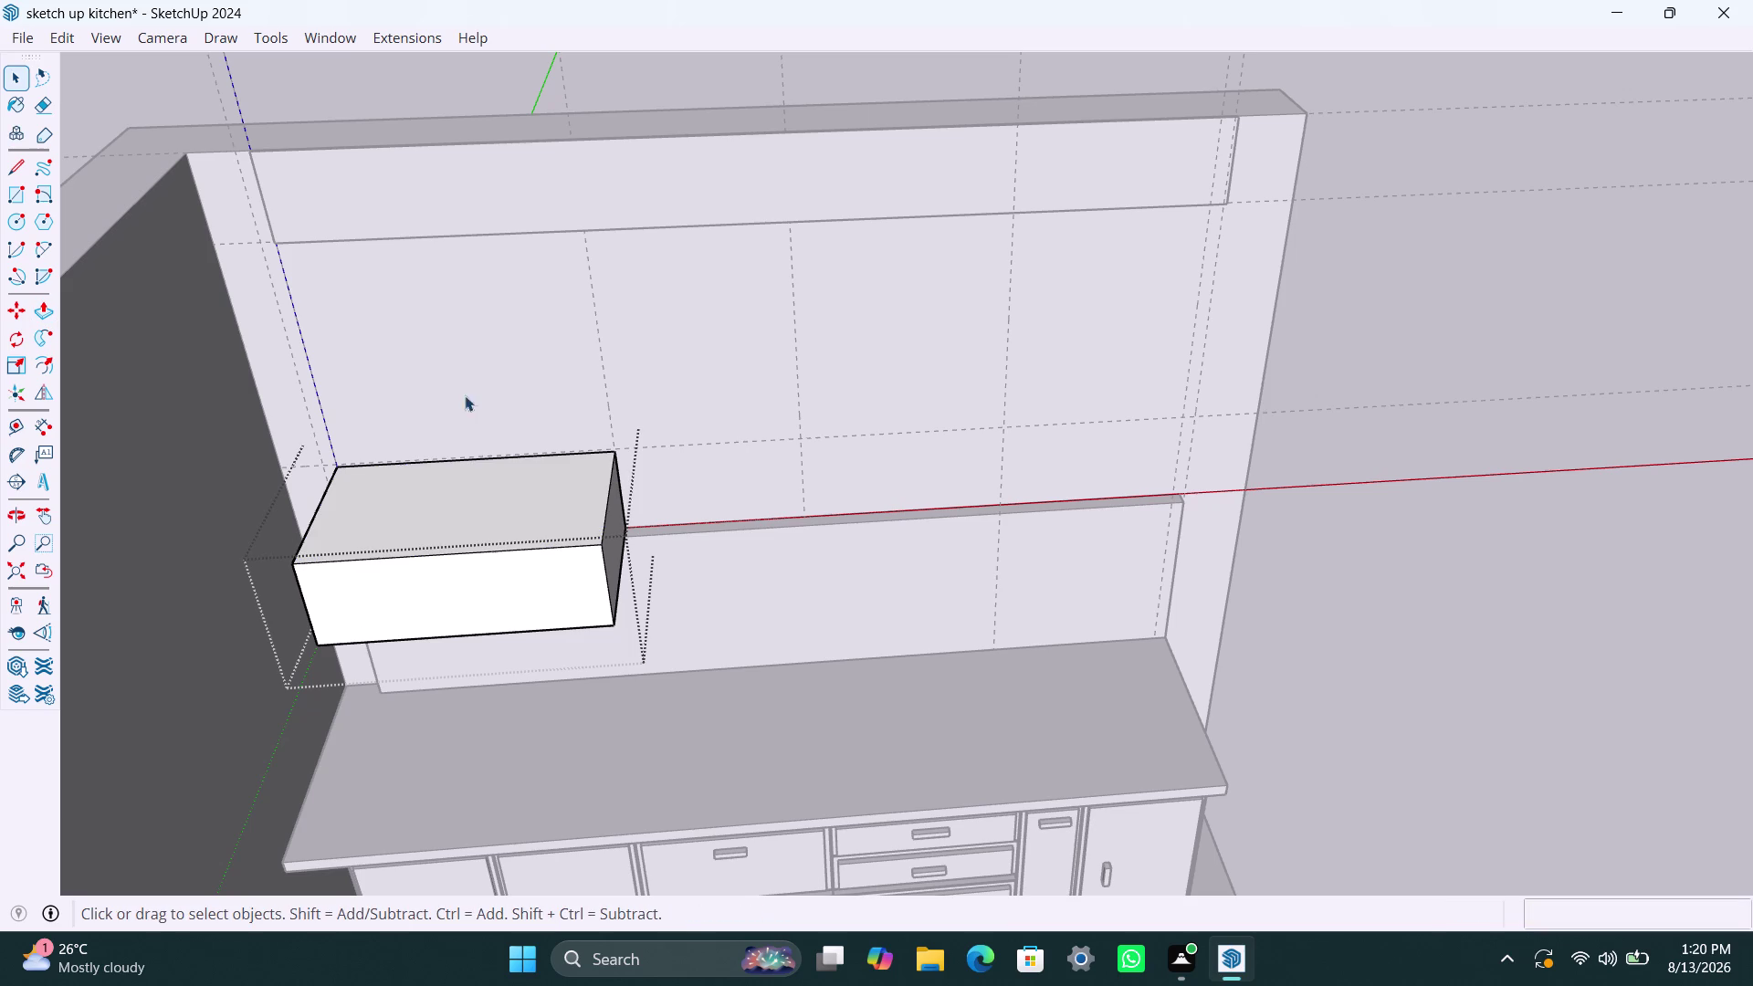
click(468, 345)
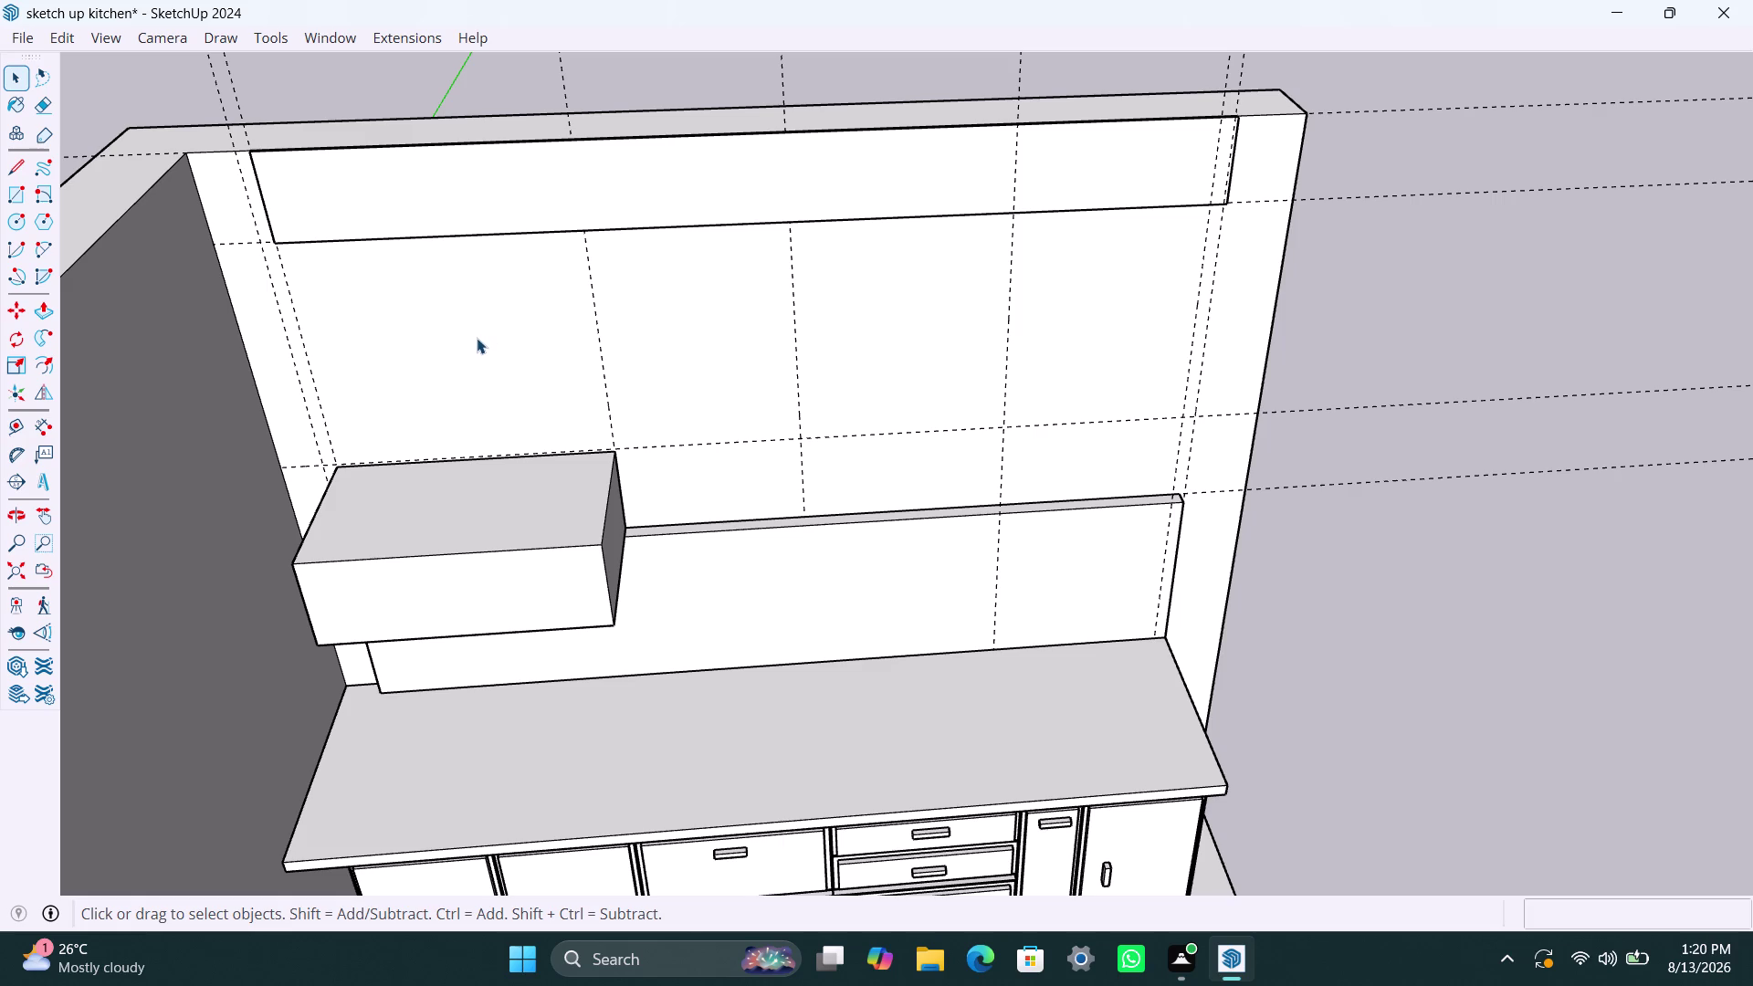
key(r)
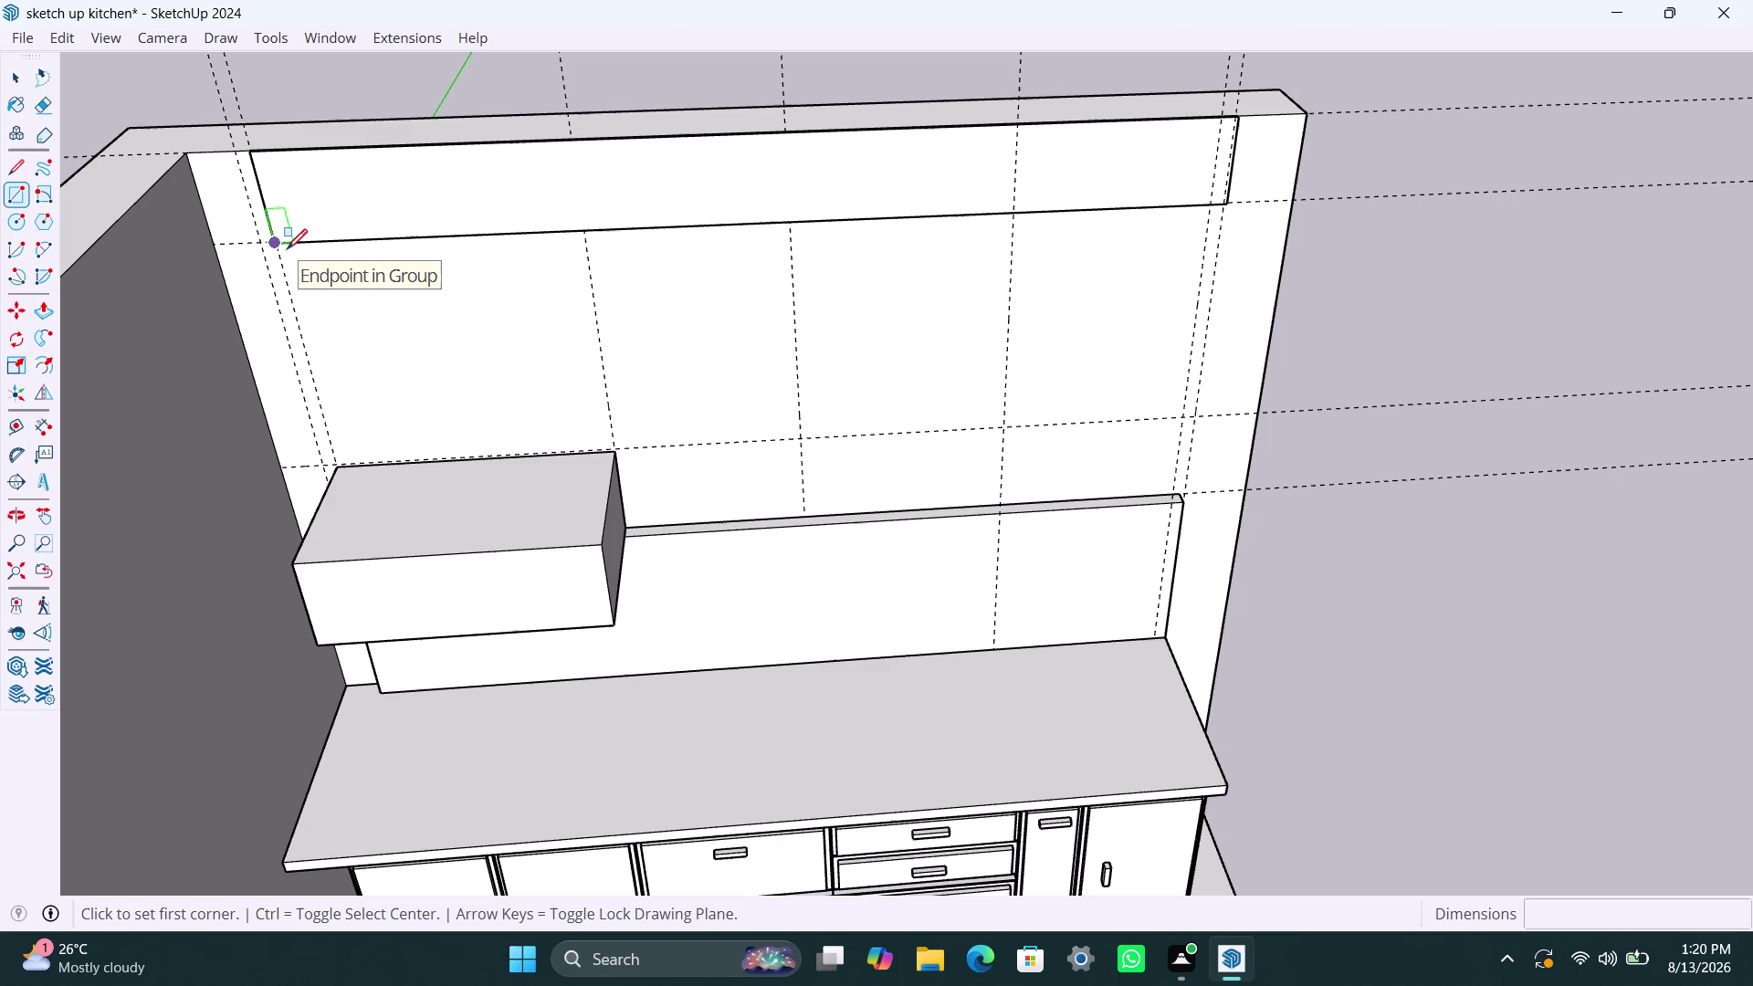
Draw a large wall rectangle for the upper cabinet and make it a group.
scroll(up, 3)
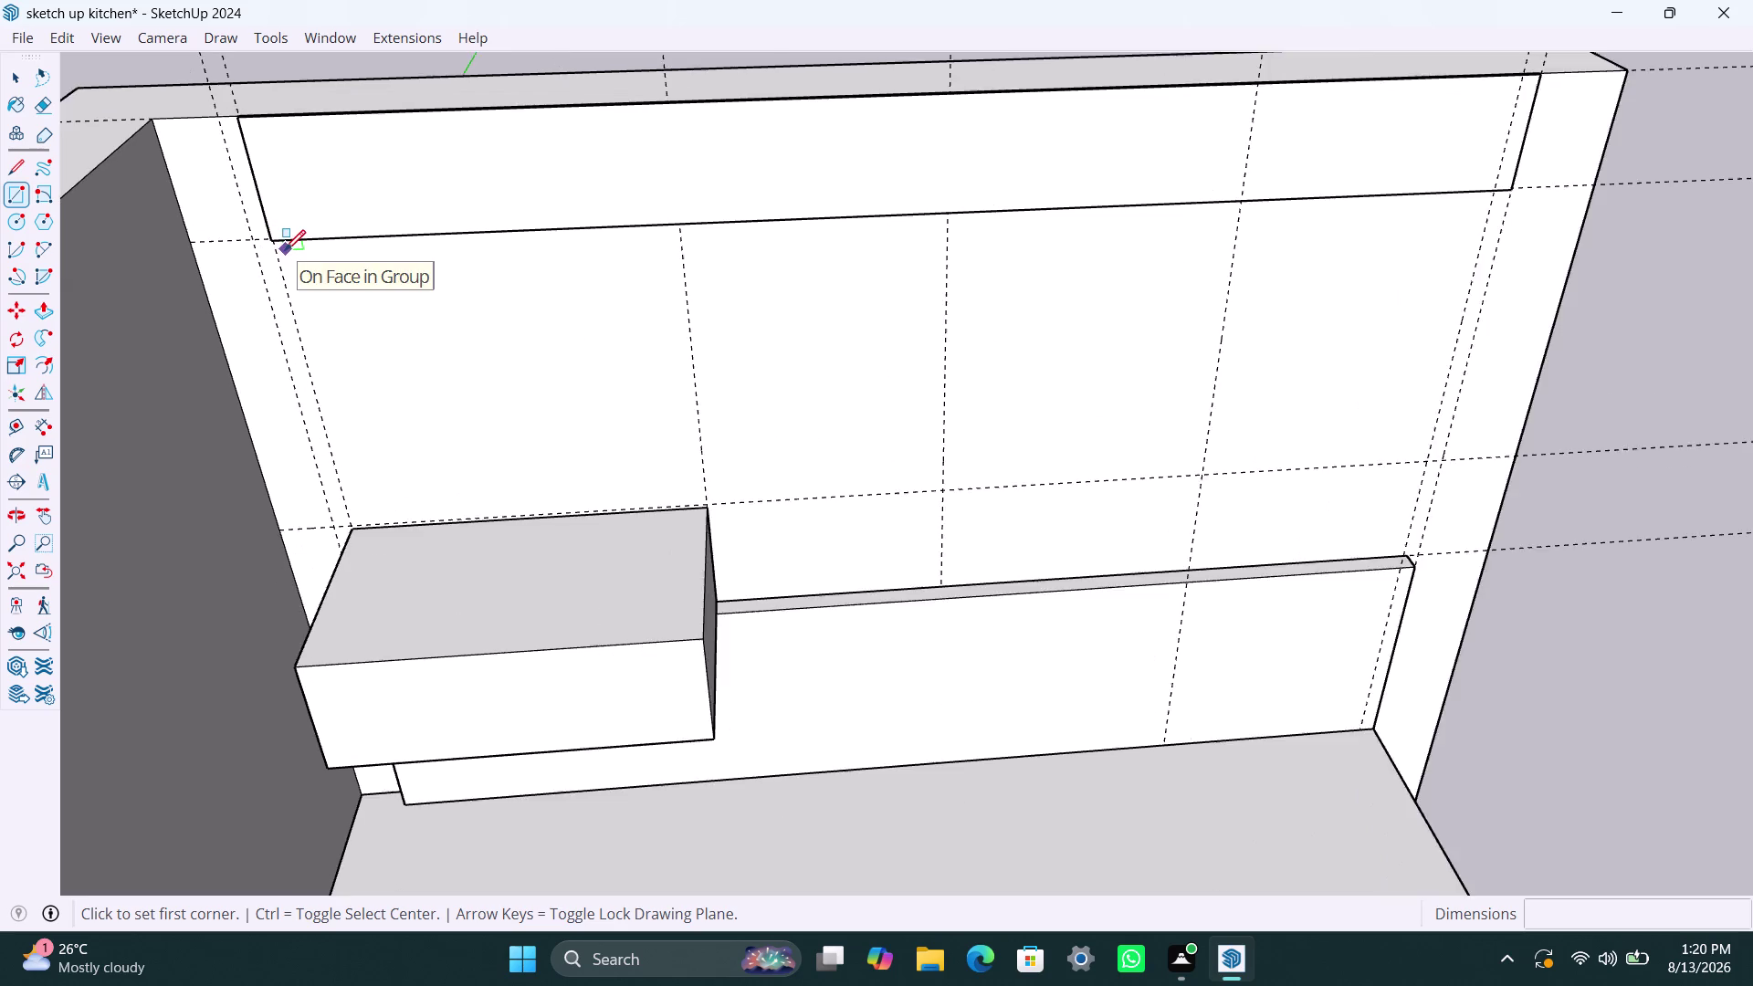
scroll(up, 3)
click(269, 231)
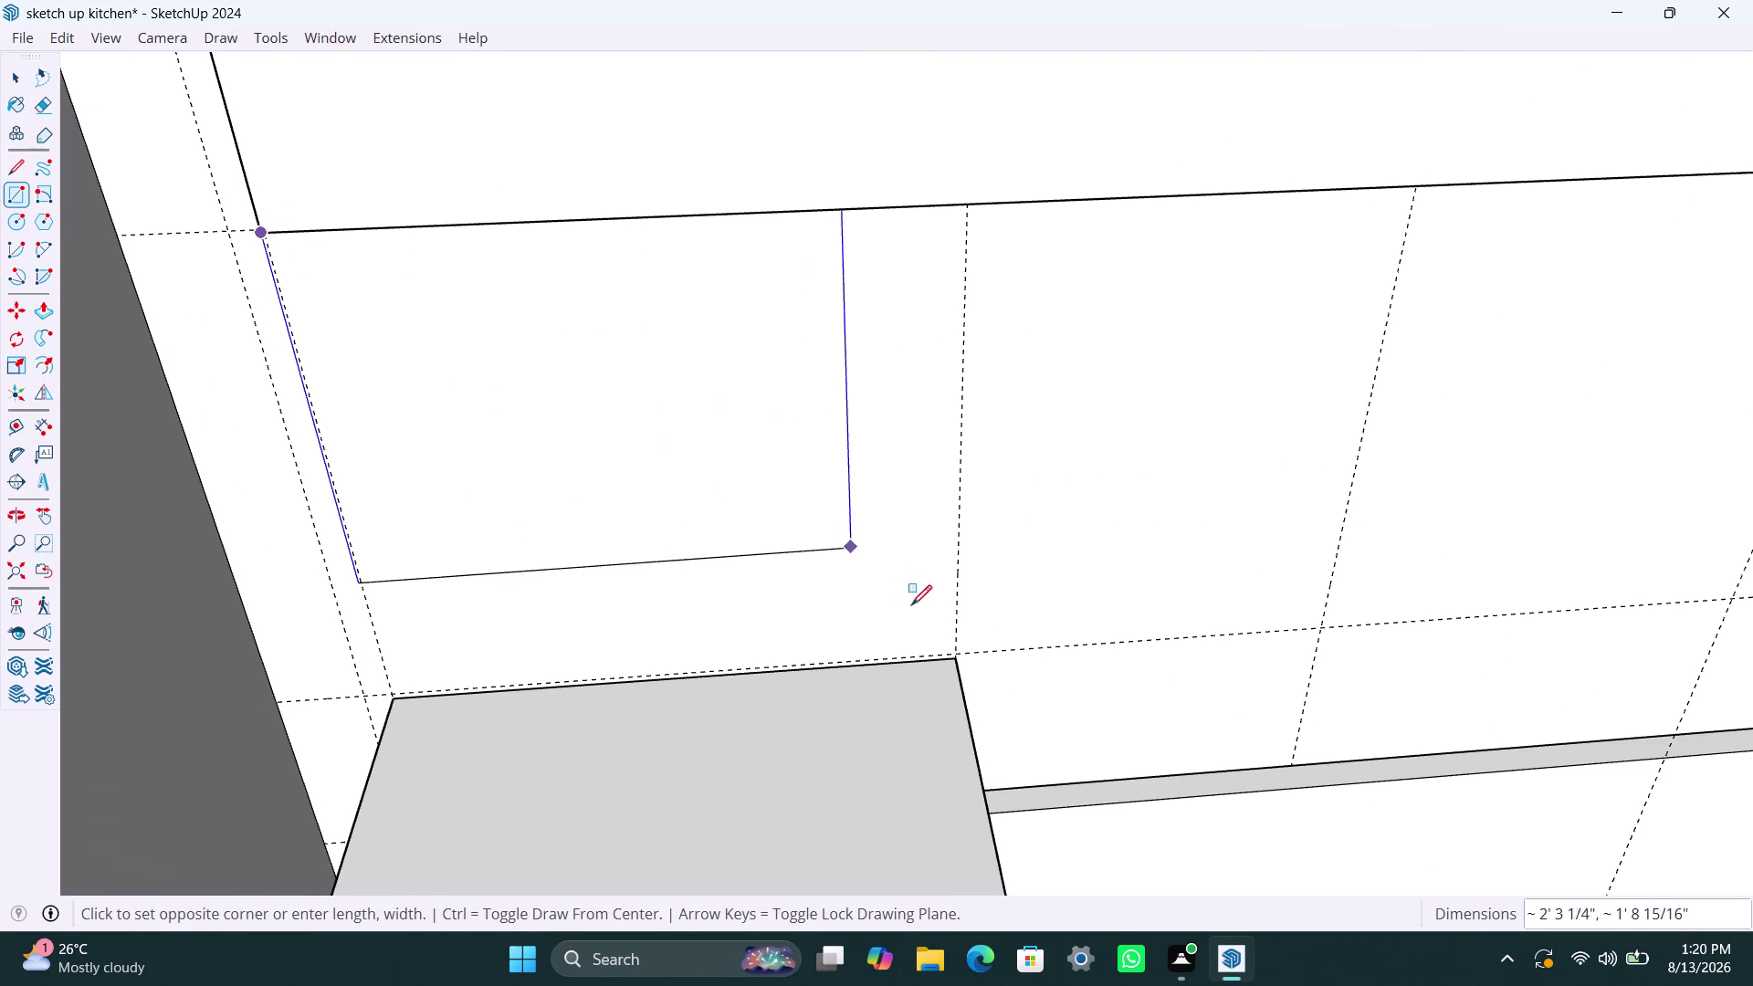
click(960, 650)
key(space)
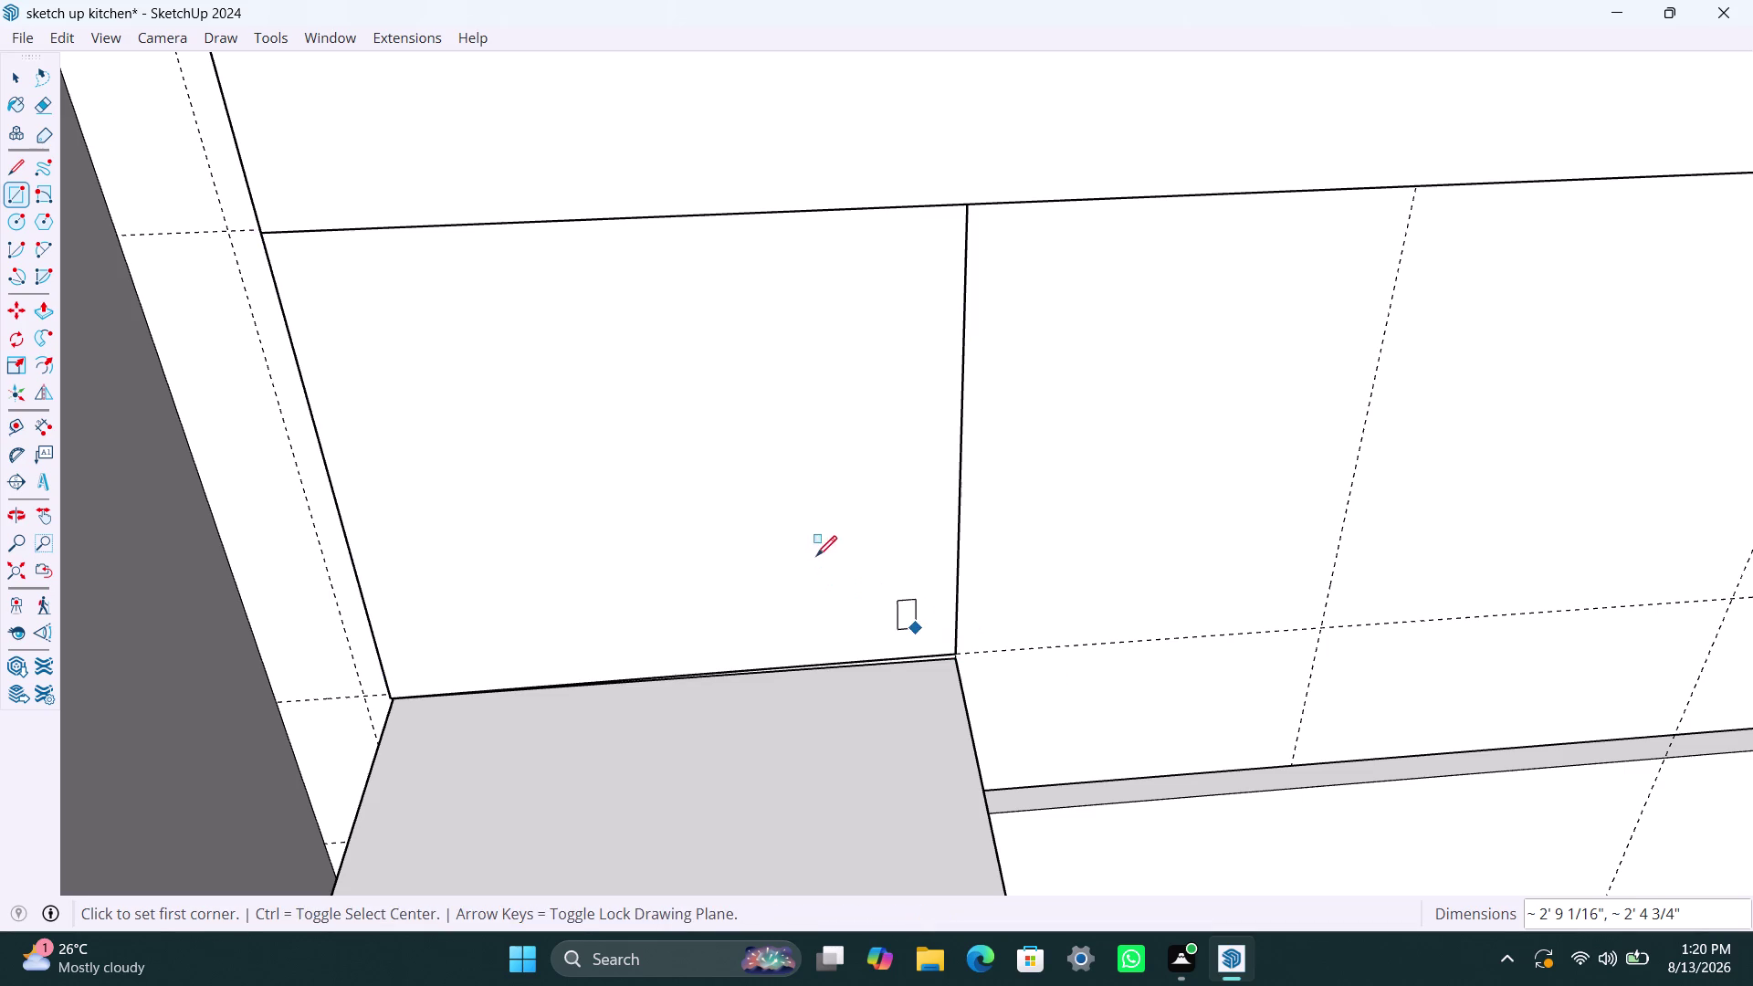
double_click(816, 554)
right_click(817, 551)
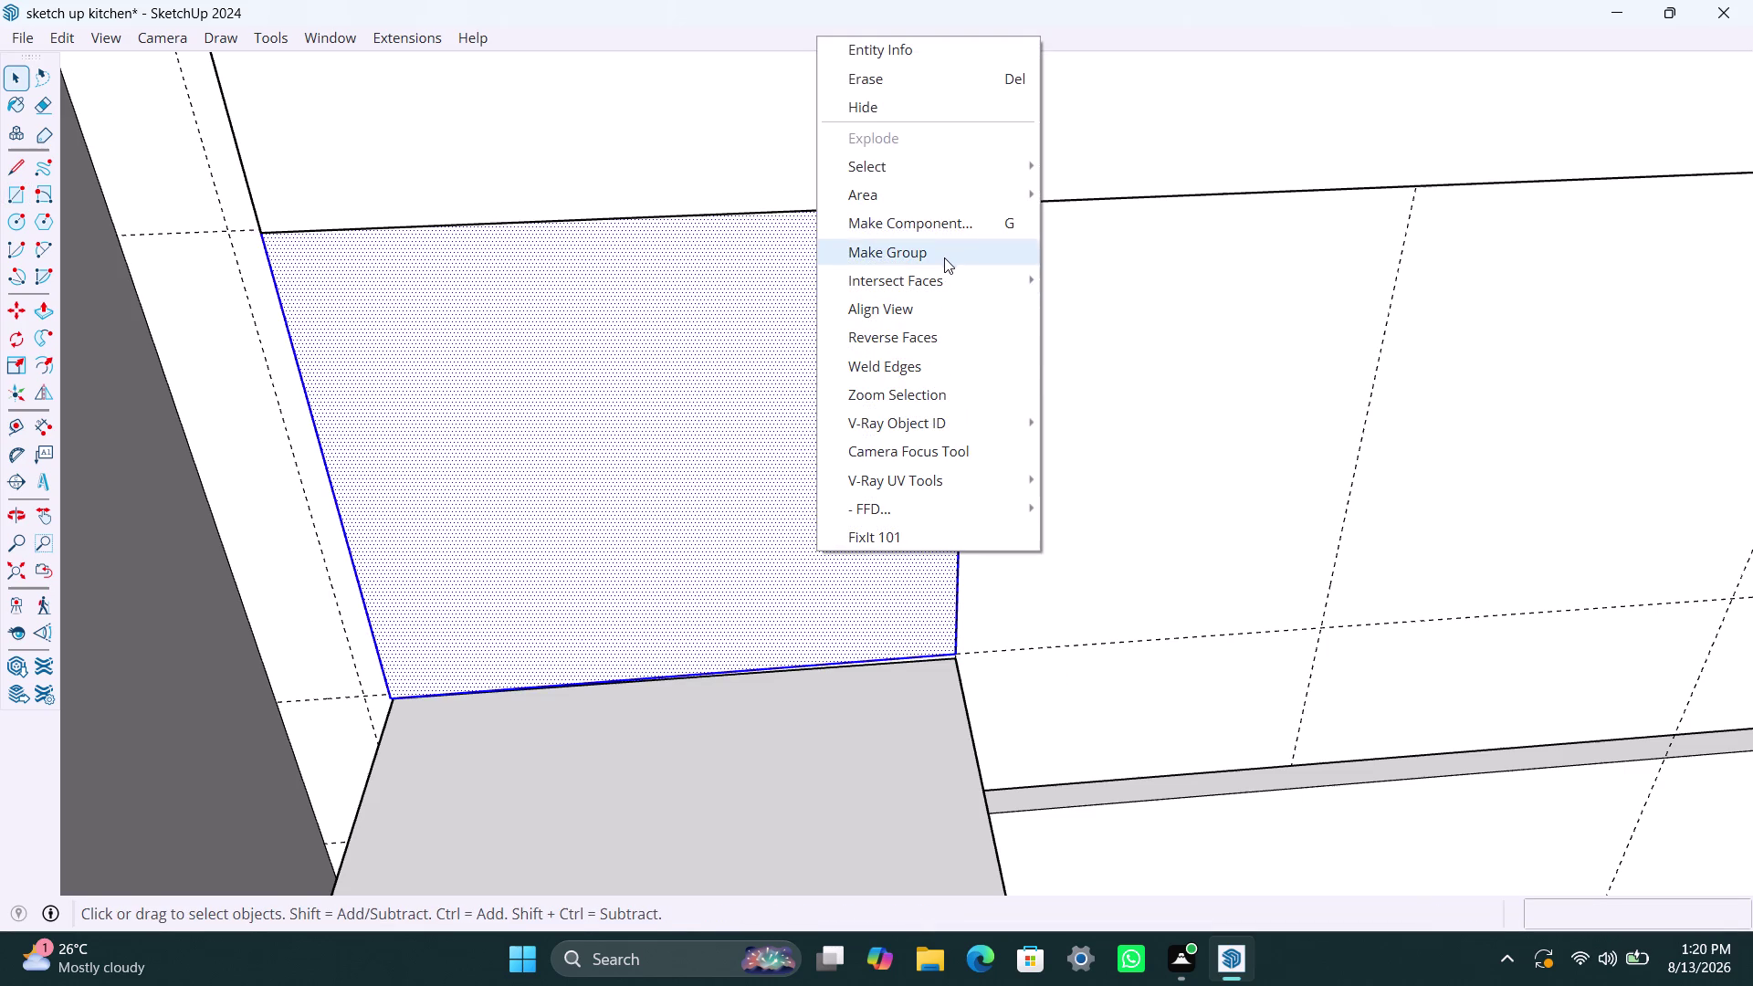
click(944, 258)
Extrude the upper cabinet group 500 mm out from the wall.
triple_click(699, 389)
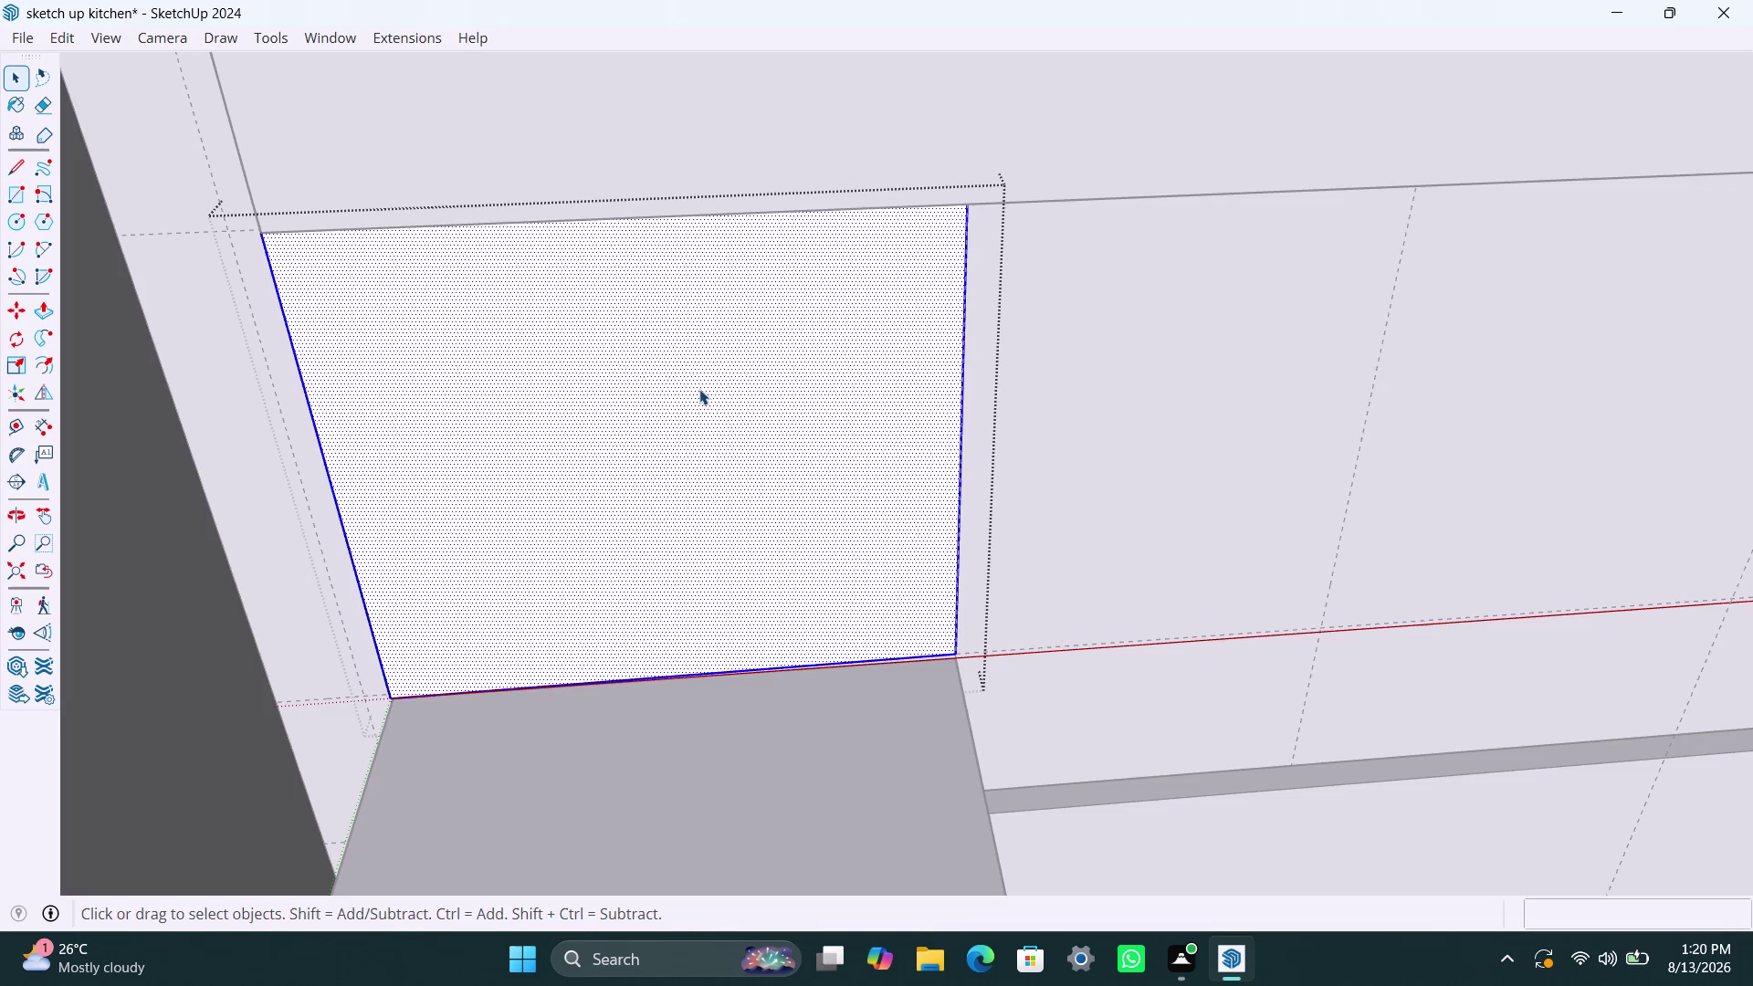
key(p)
click(699, 389)
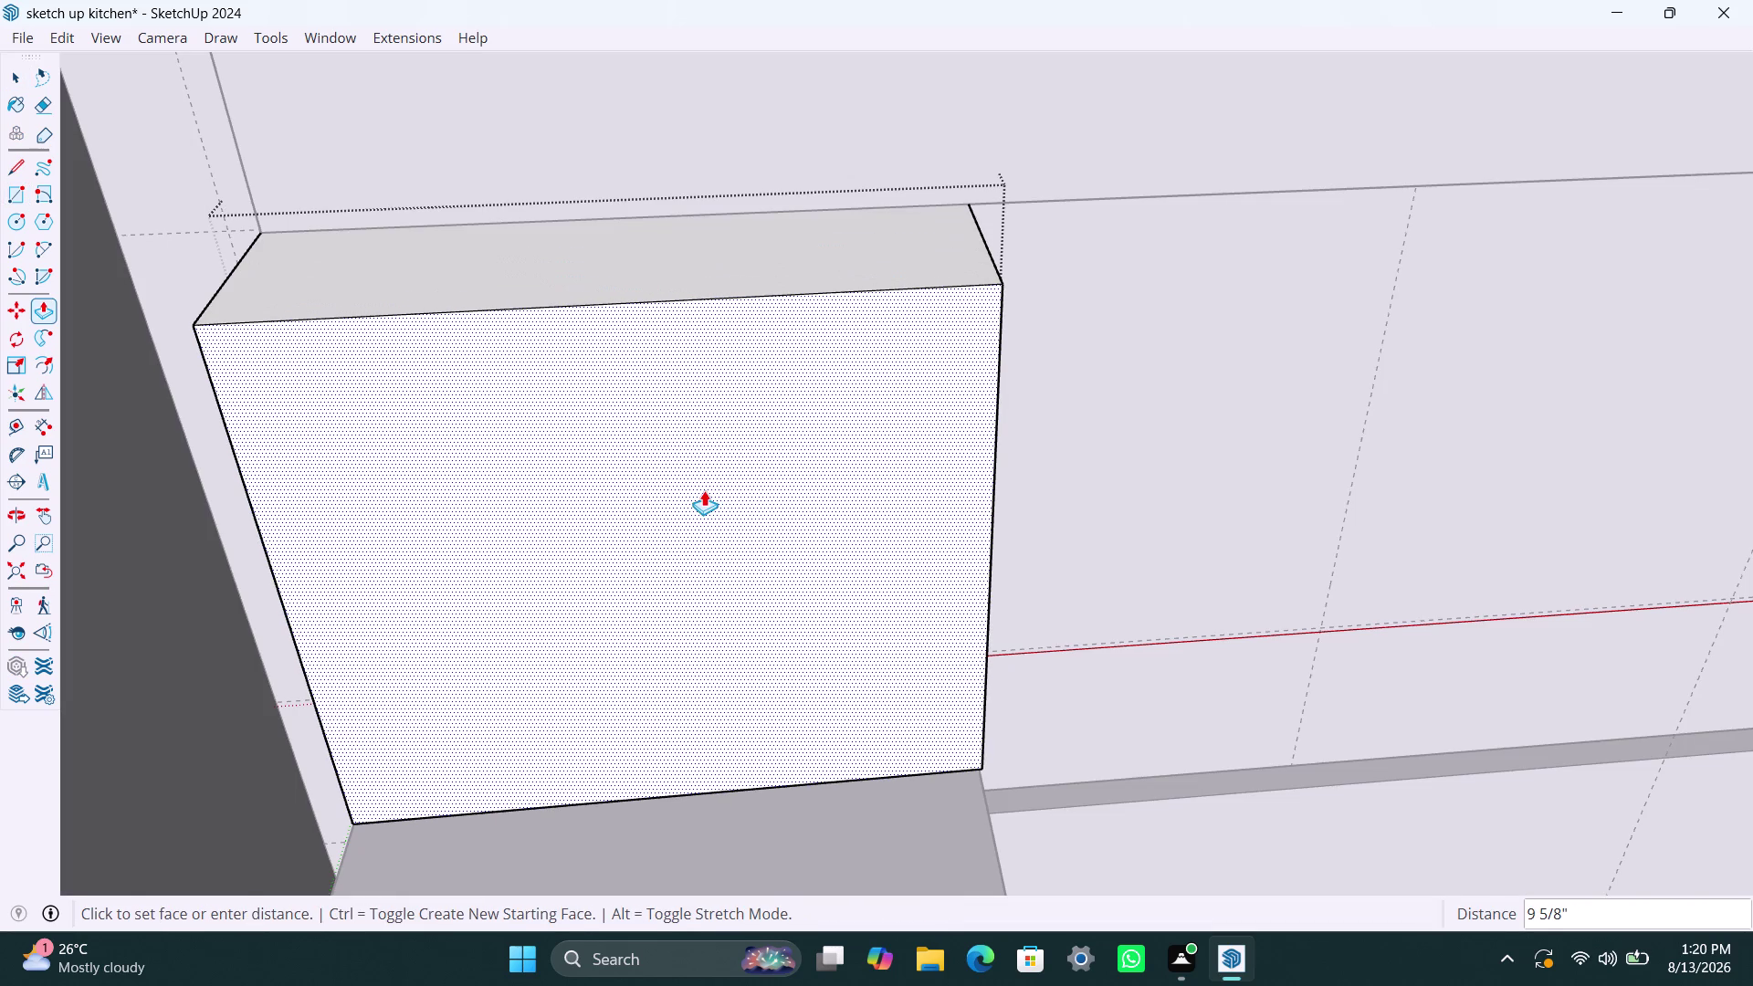
text(500mm)
key(Return)
key(space)
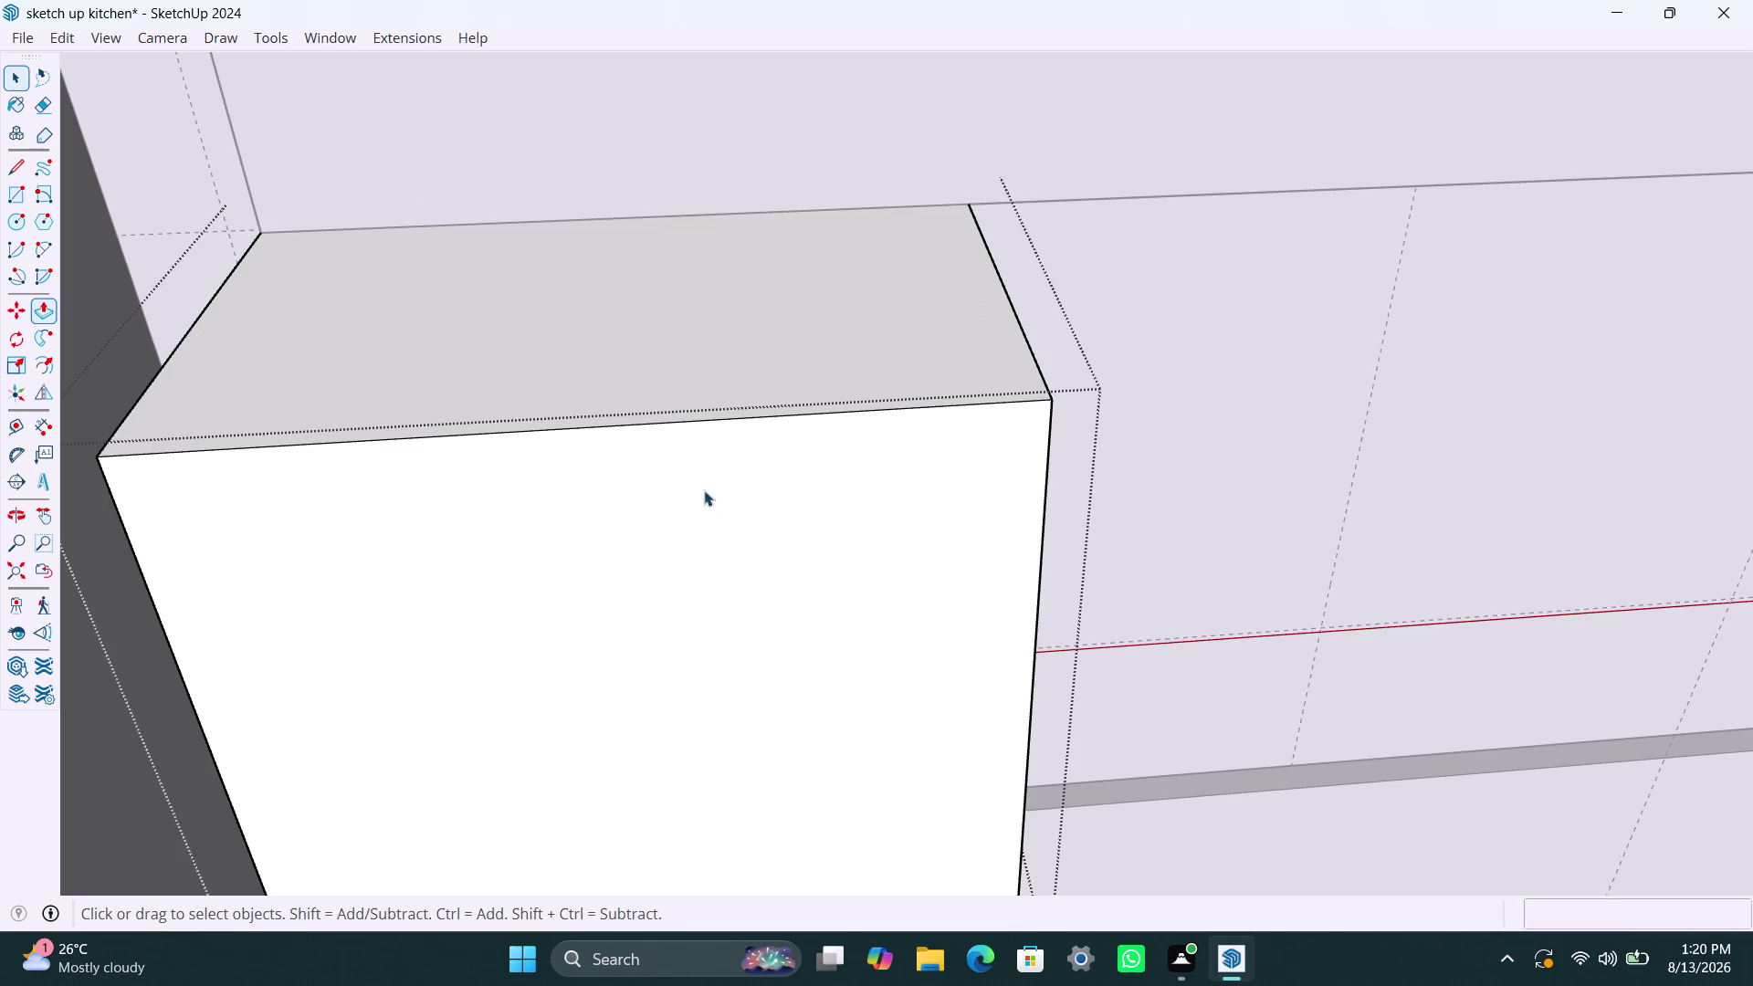
Pull the upper cabinet's bottom strip out by 9 mm.
scroll(down, 3)
middle_drag(629, 594, 443, 208)
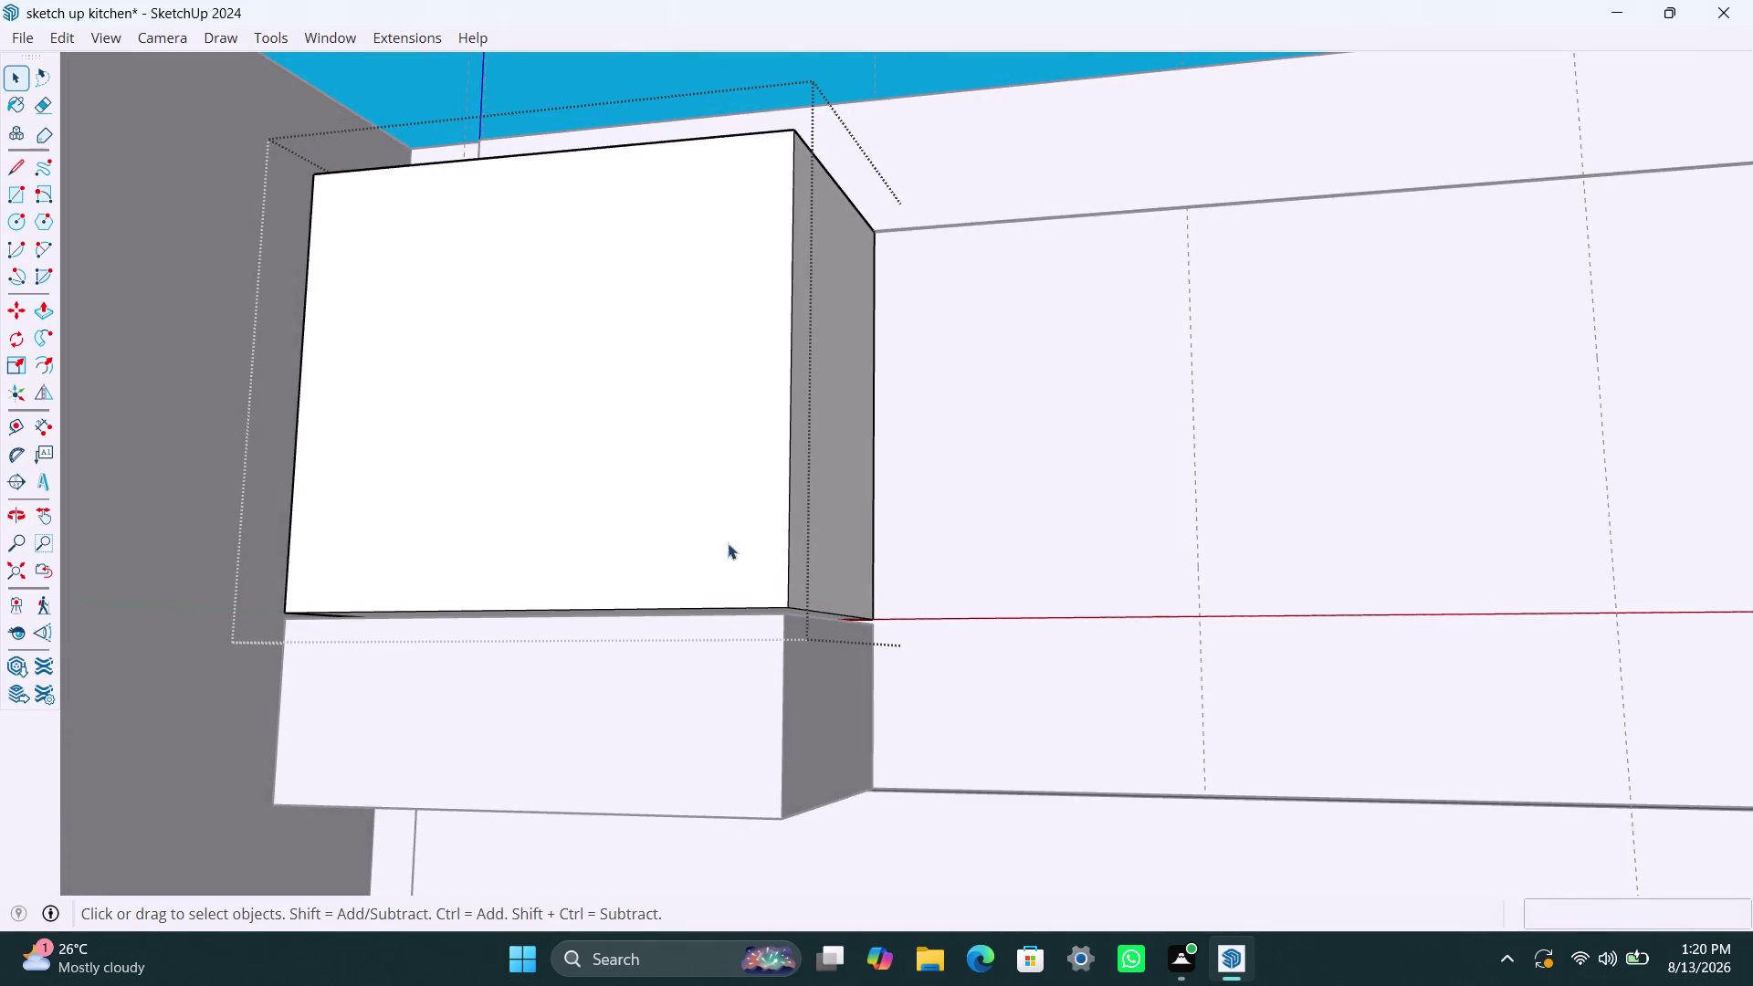
scroll(up, 3)
middle_drag(696, 645, 733, 615)
scroll(up, 3)
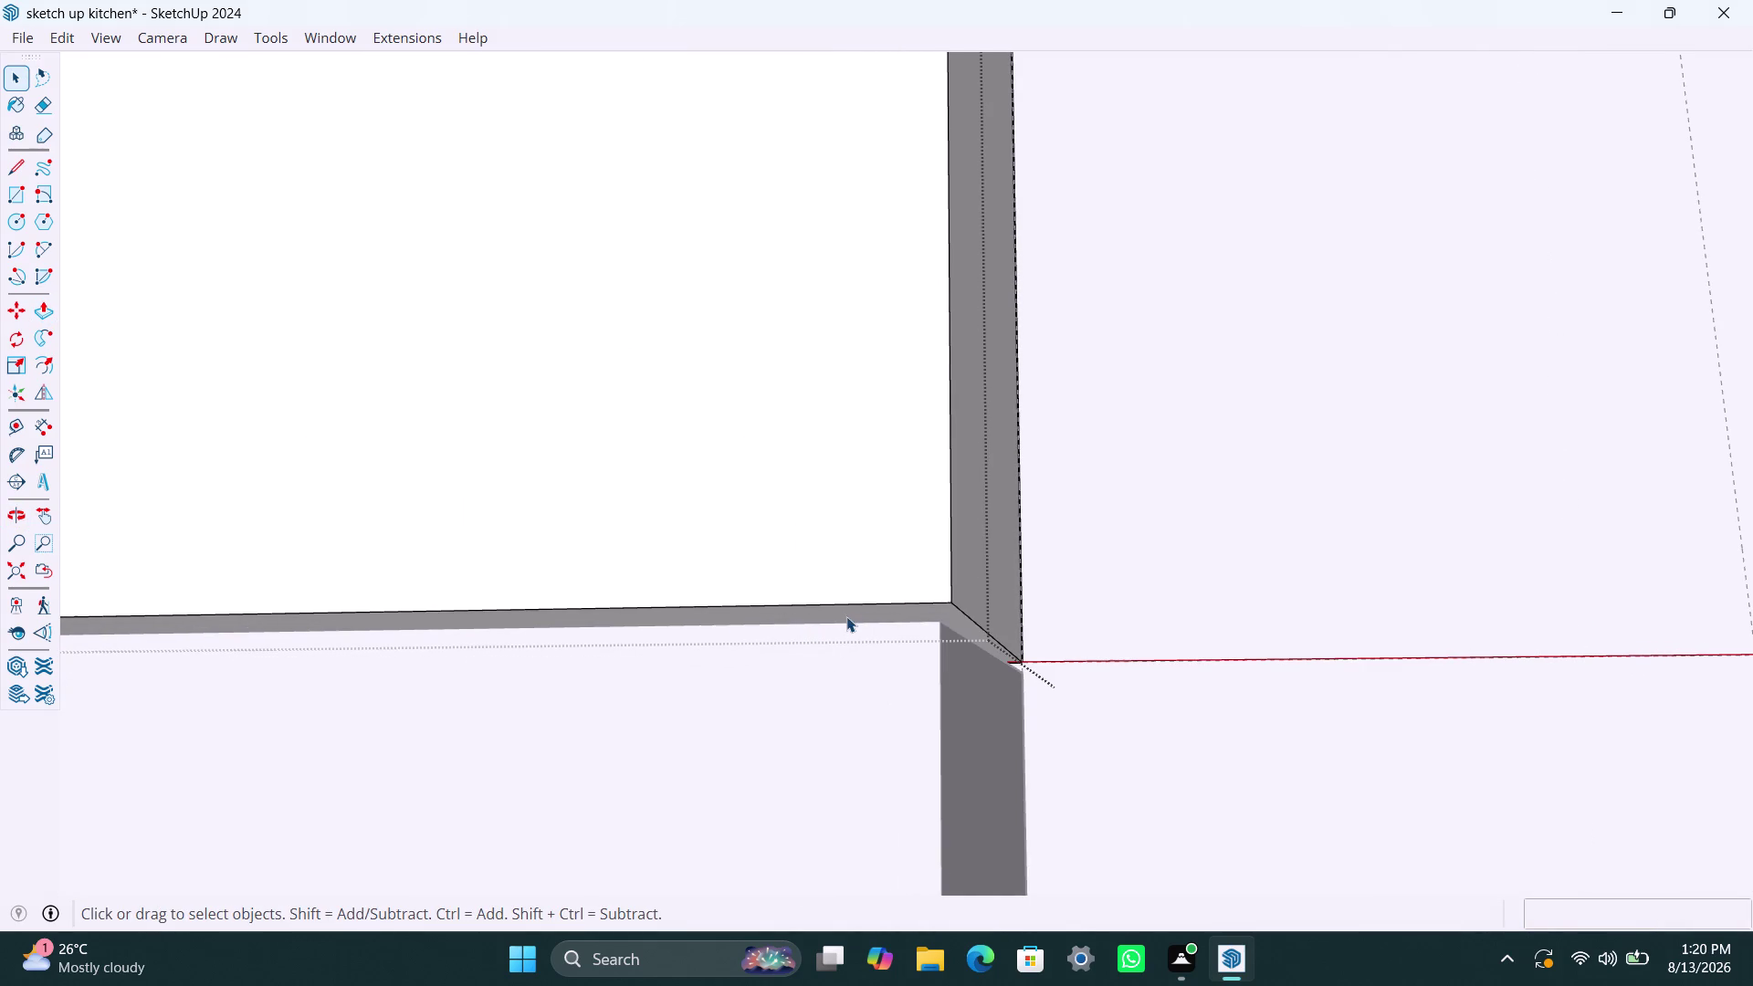
click(847, 615)
key(p)
click(847, 611)
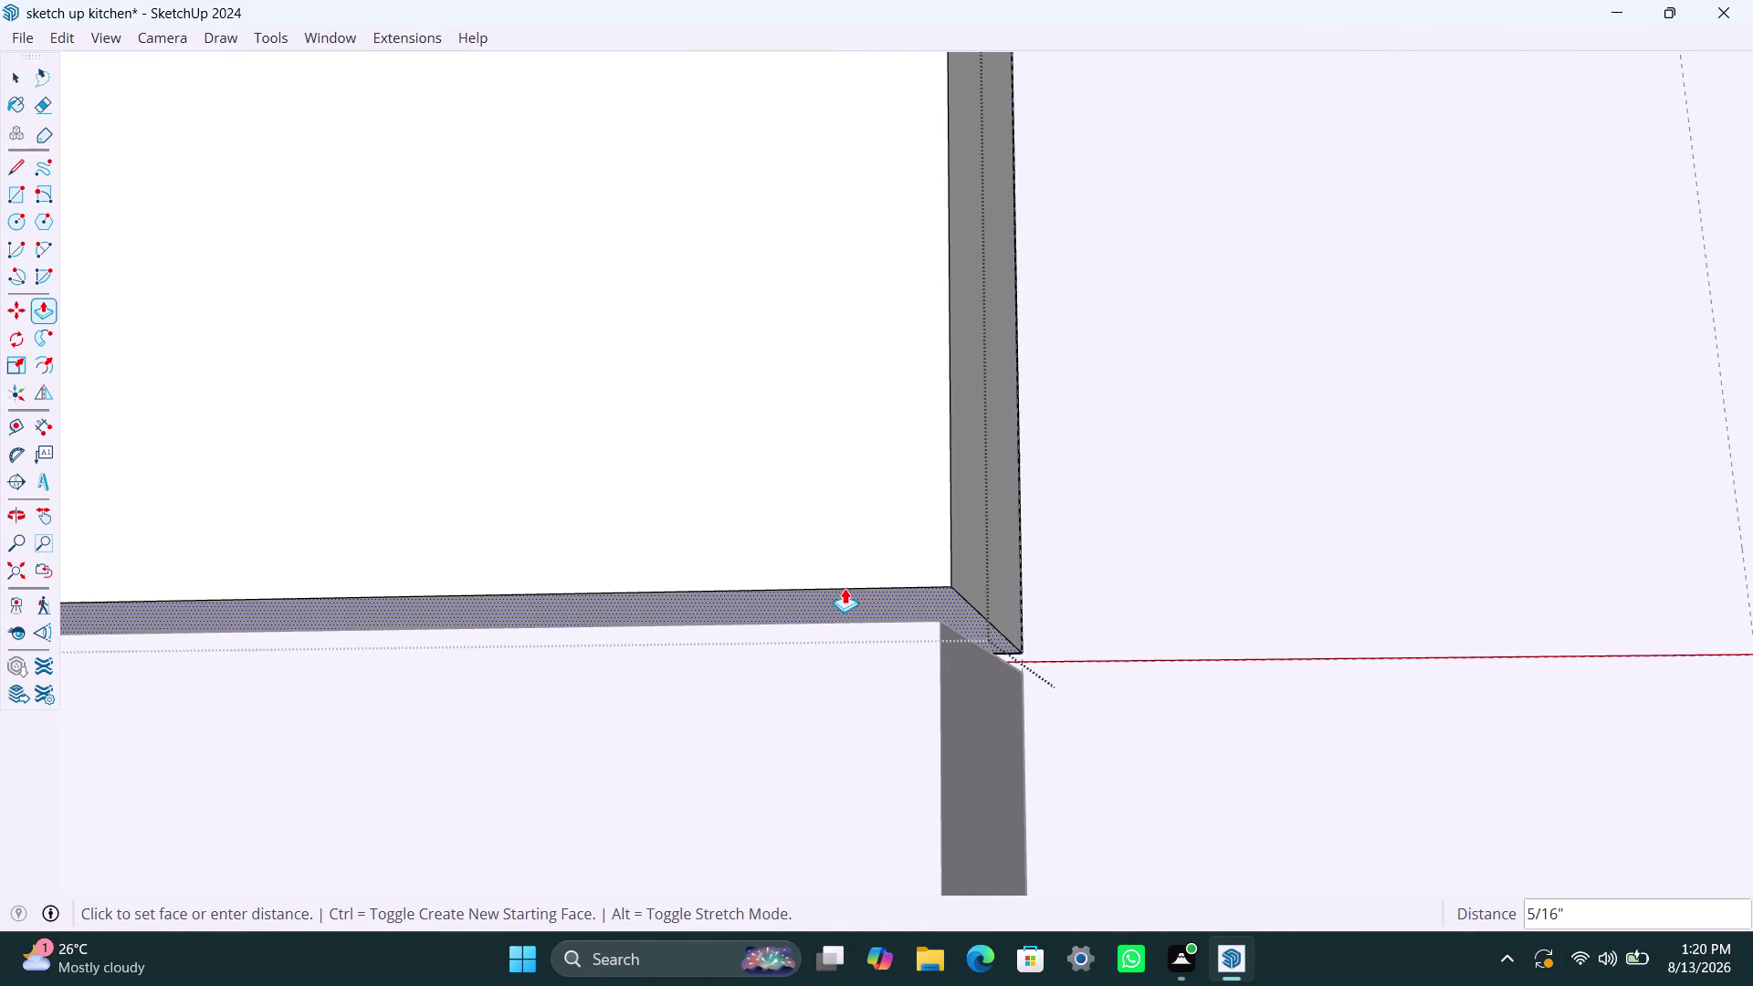
key(9)
text(mm)
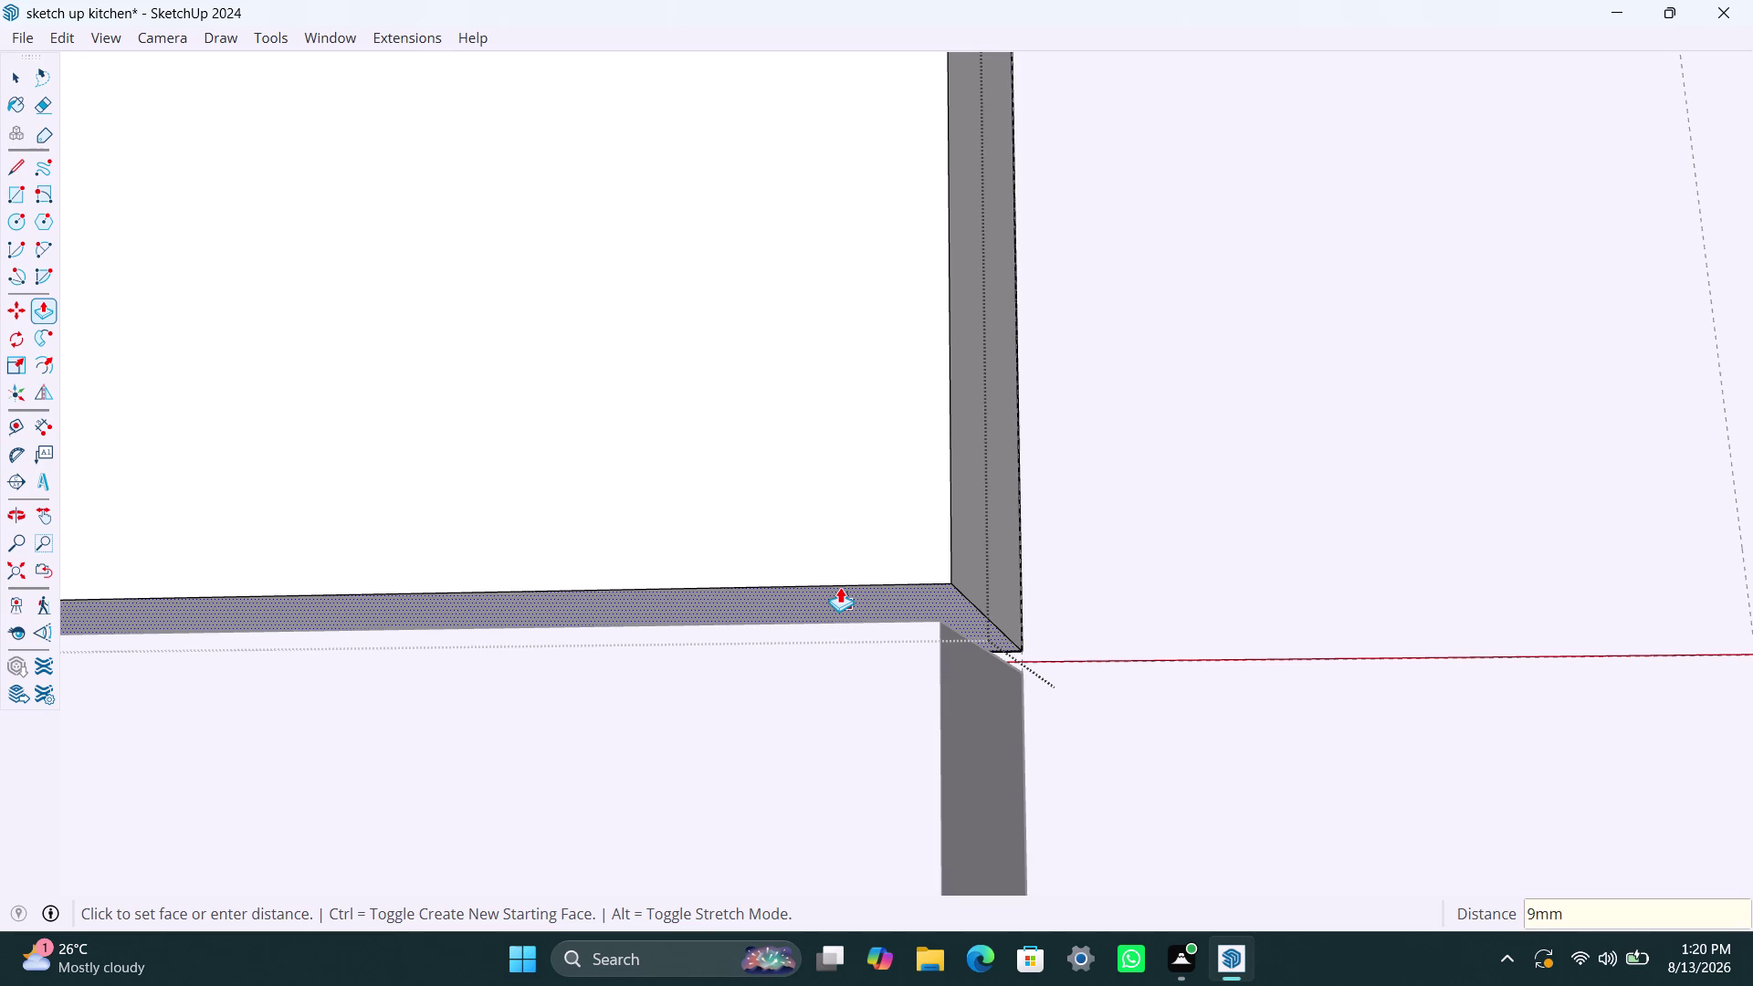
key(Return)
key(space)
Pull the upper cabinet's top face up by 9 mm.
scroll(down, 3)
middle_drag(595, 508, 734, 717)
click(534, 426)
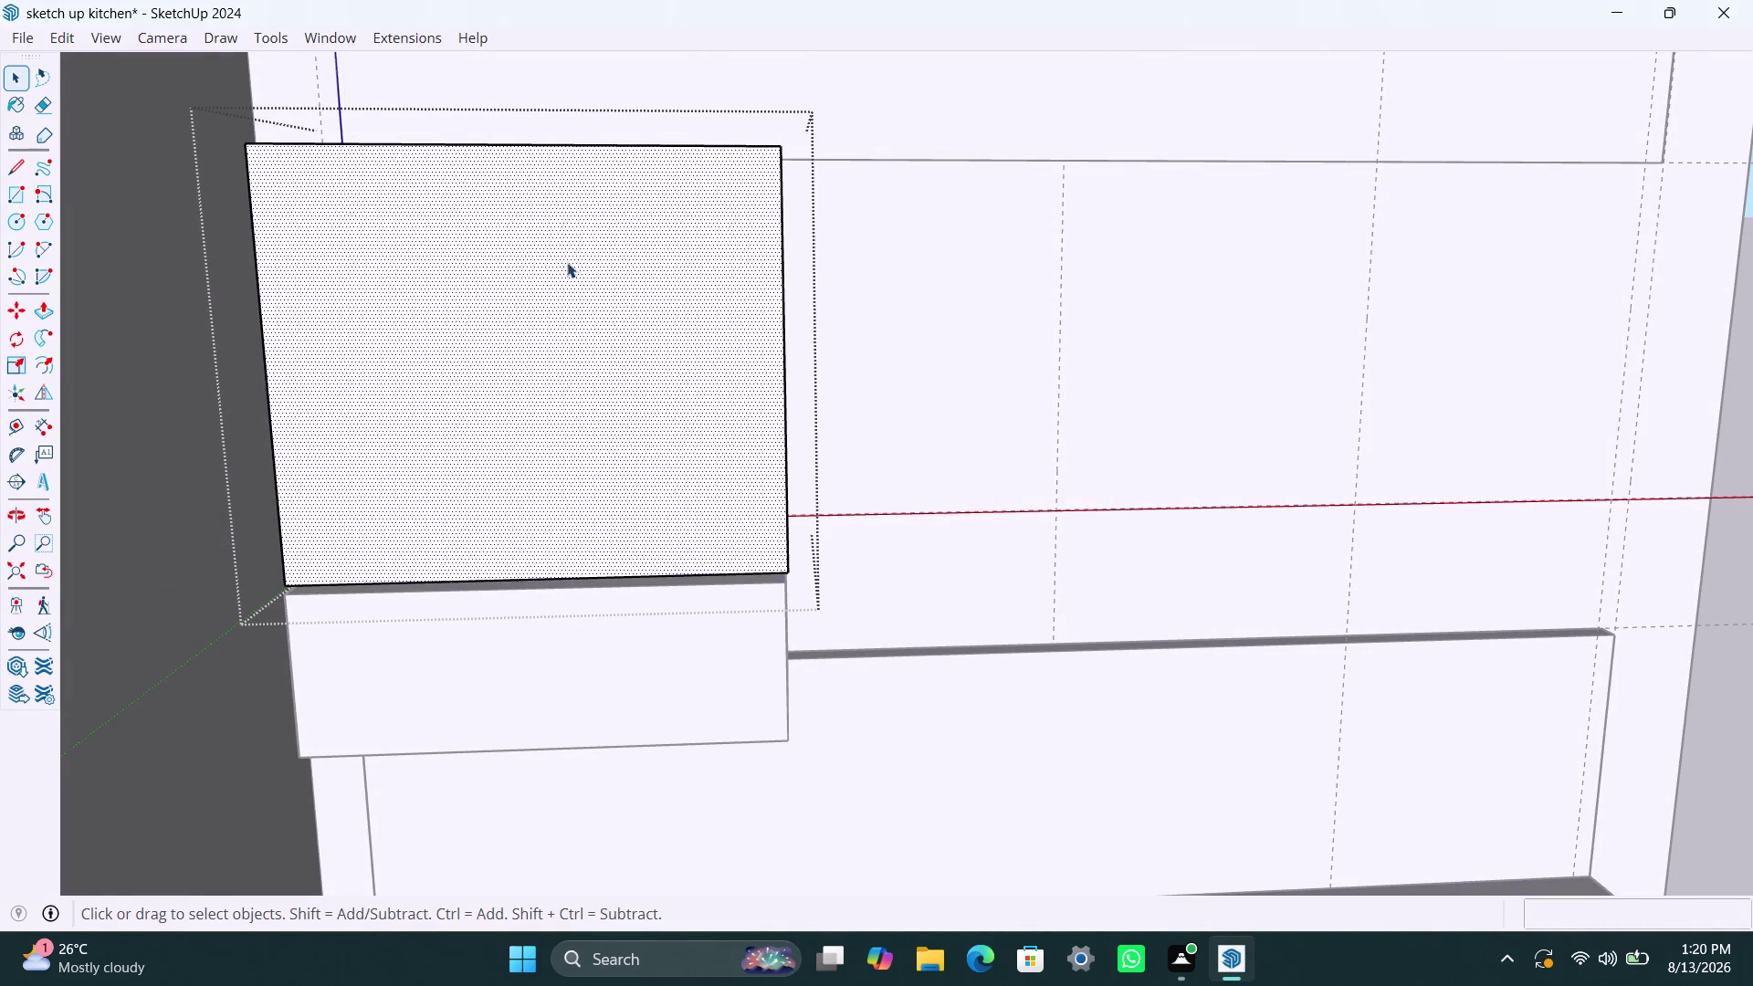
middle_drag(568, 275, 557, 469)
scroll(up, 3)
click(548, 217)
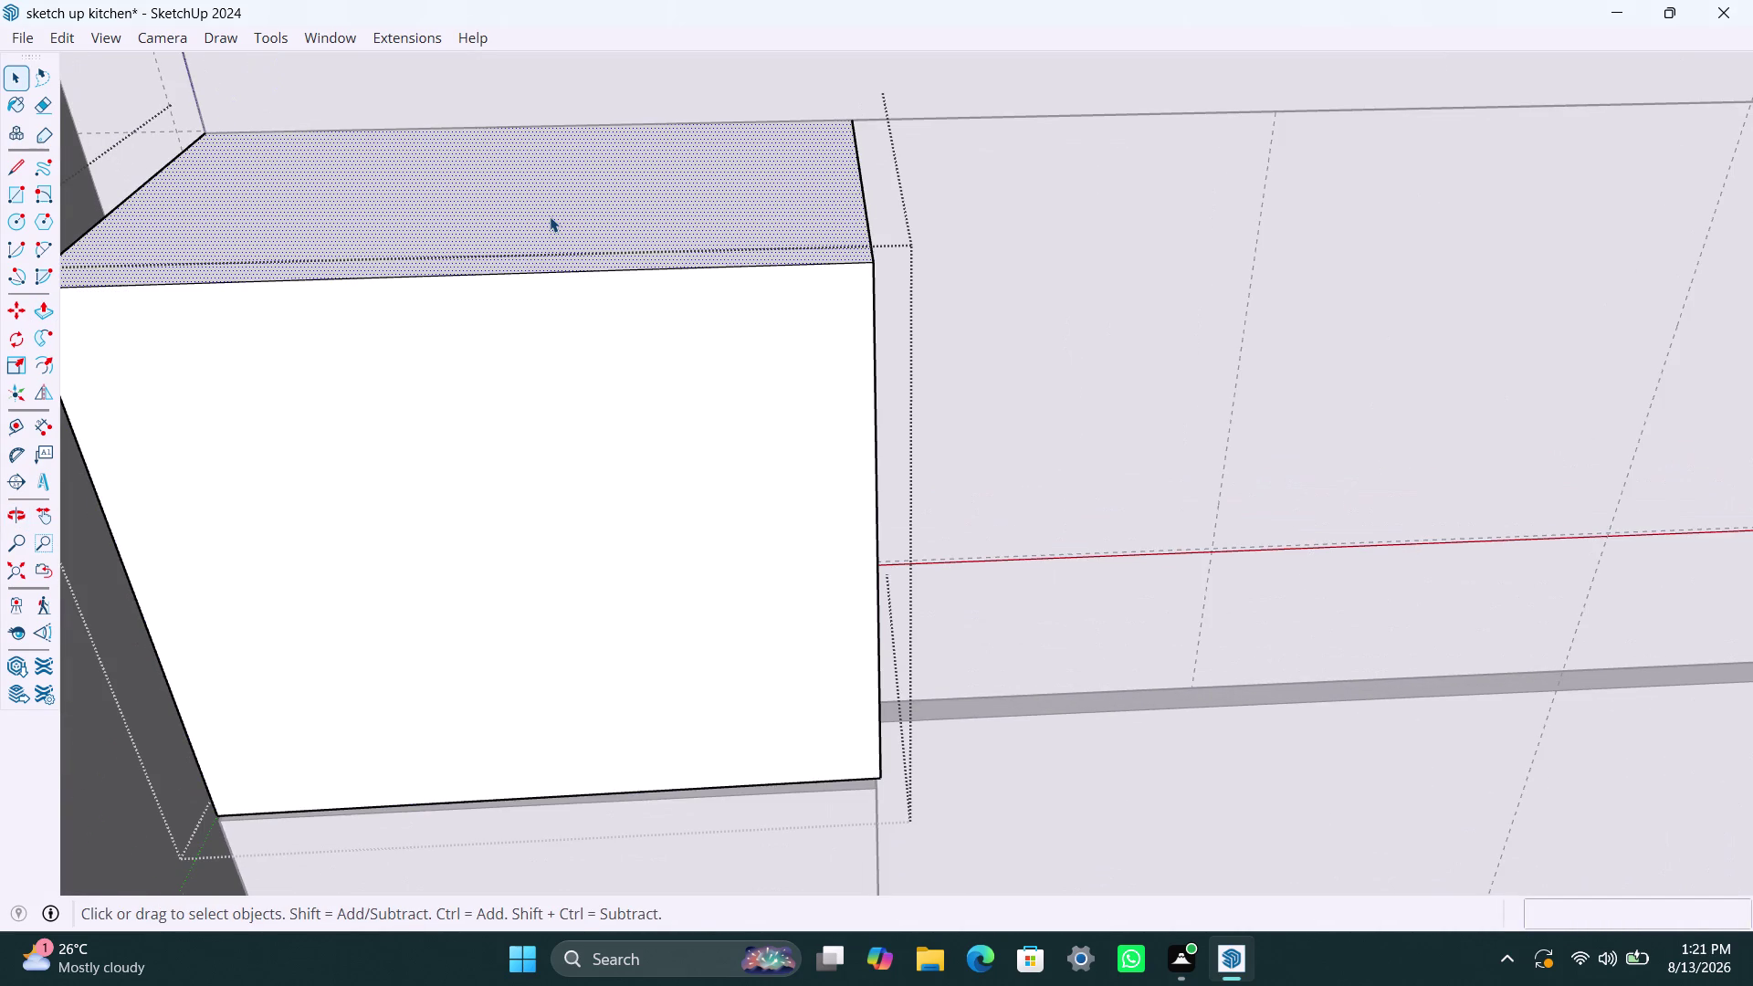
key(p)
click(549, 216)
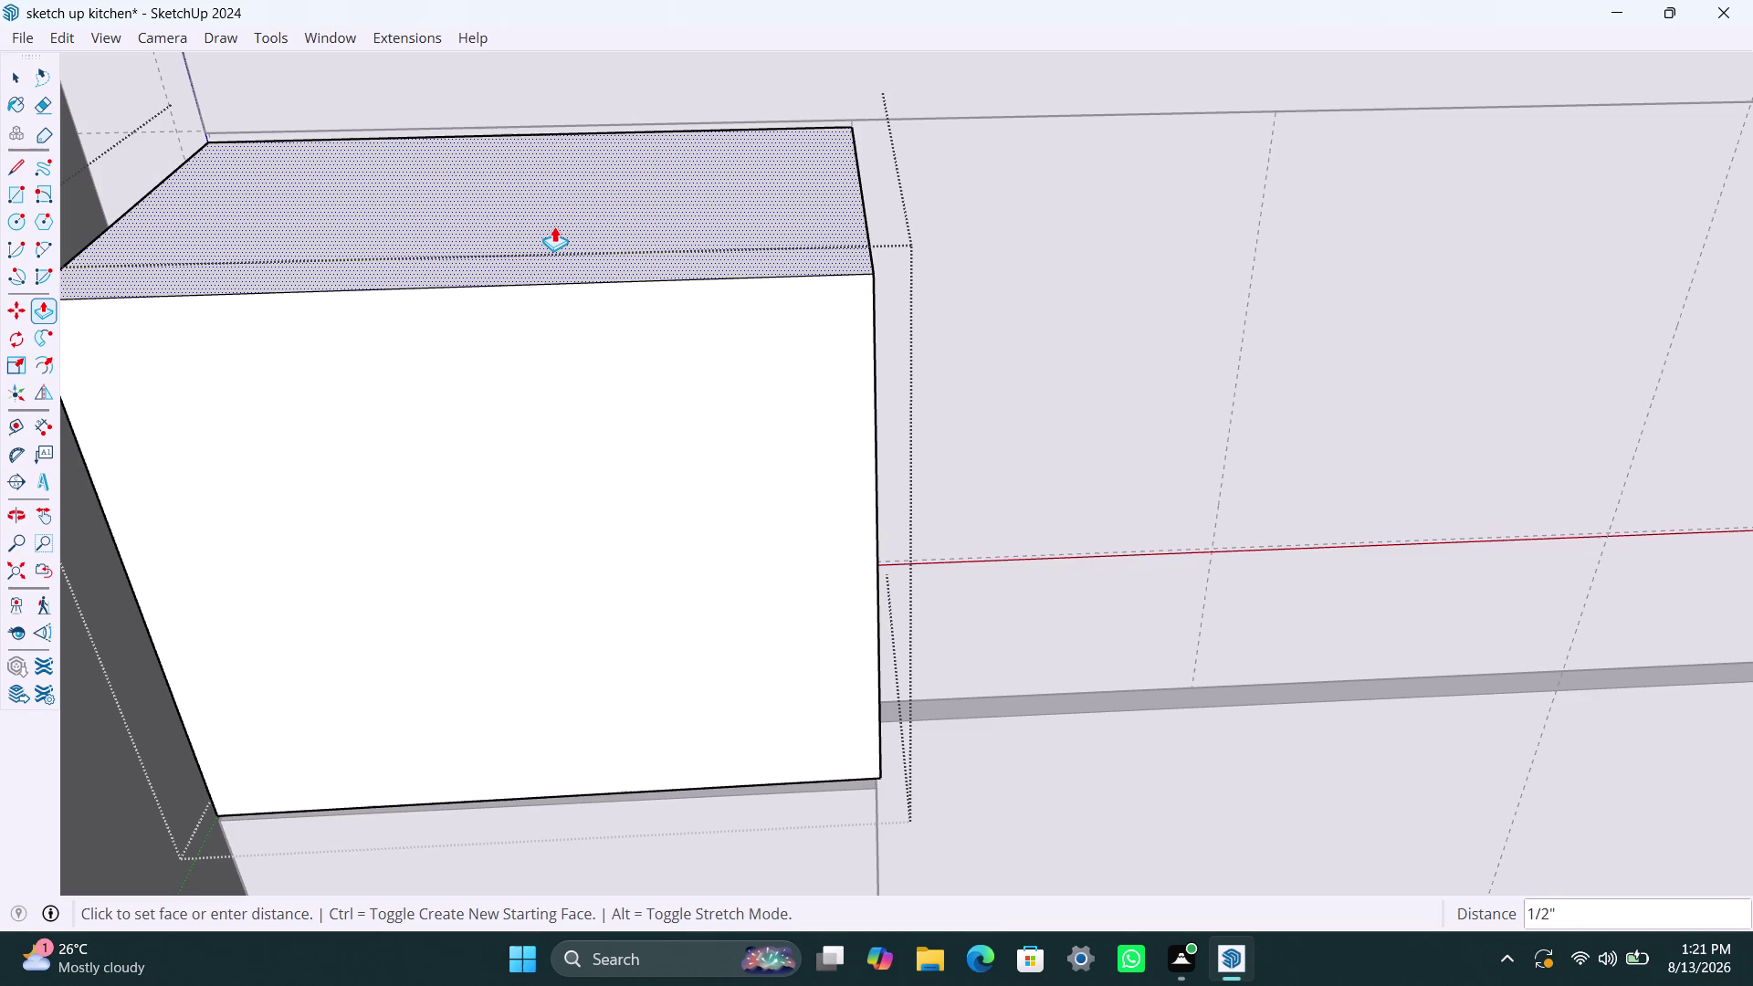
text(9mm)
key(Return)
key(space)
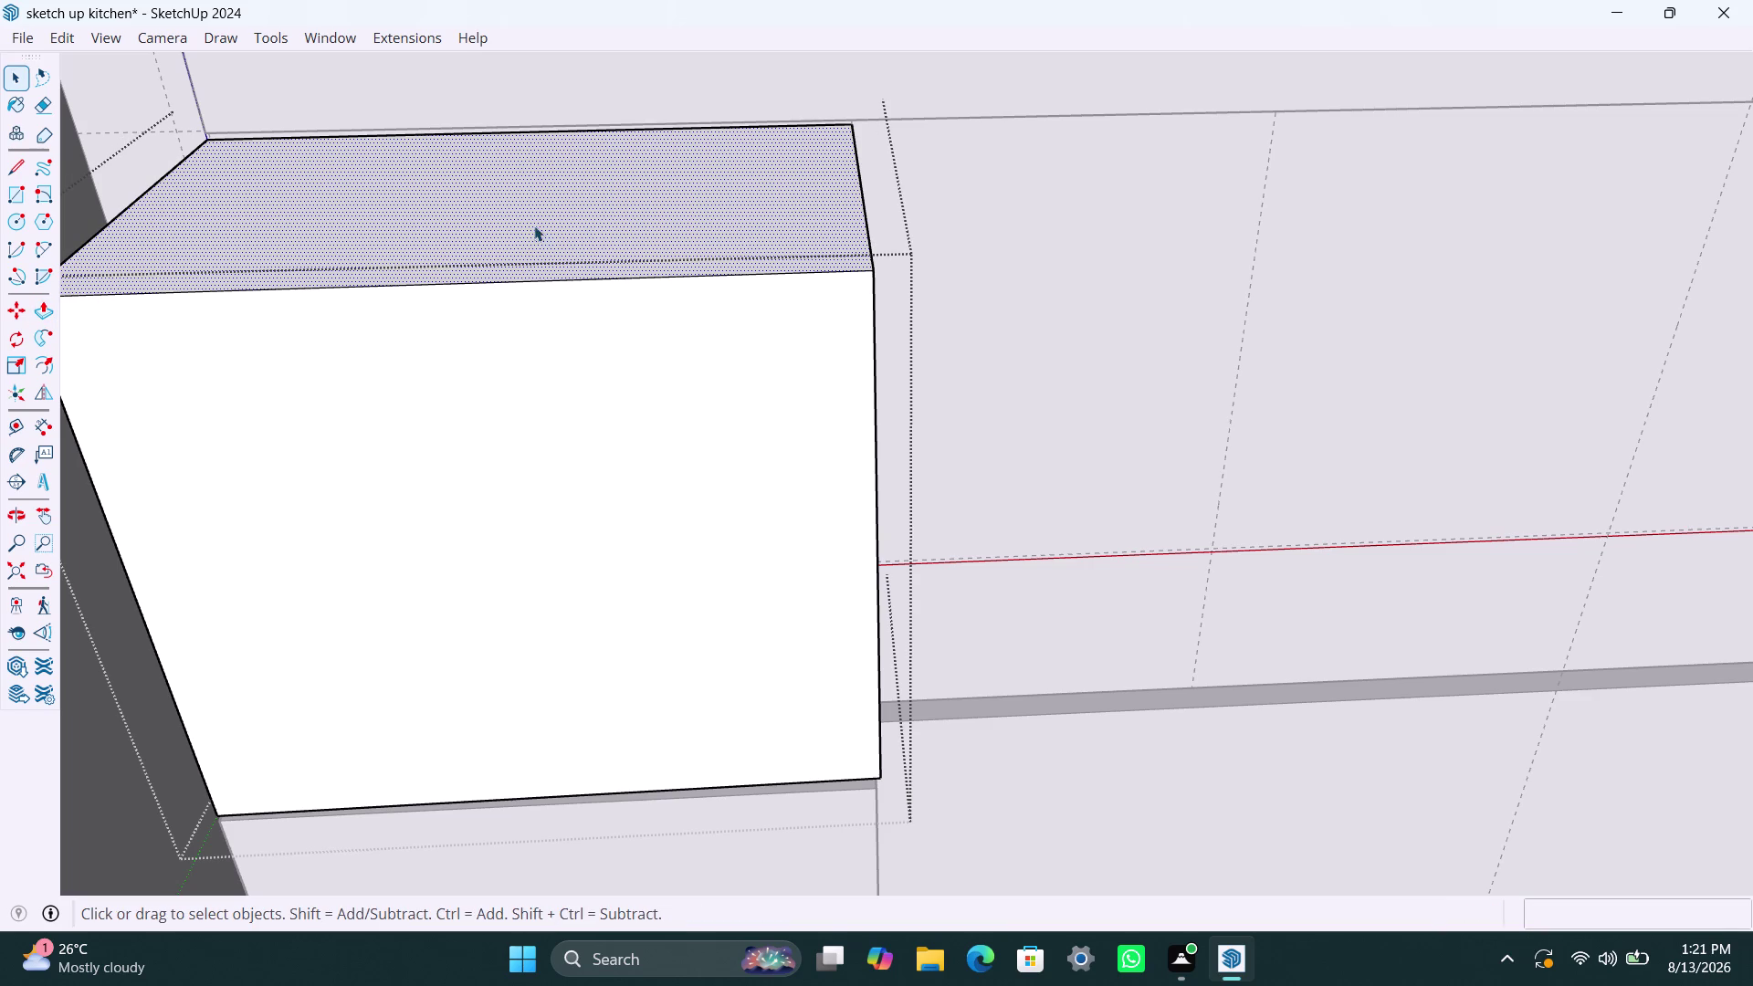
Orbit back to a front view of the cabinets and select the lower box.
click(960, 230)
scroll(down, 3)
middle_drag(846, 458, 785, 289)
click(640, 646)
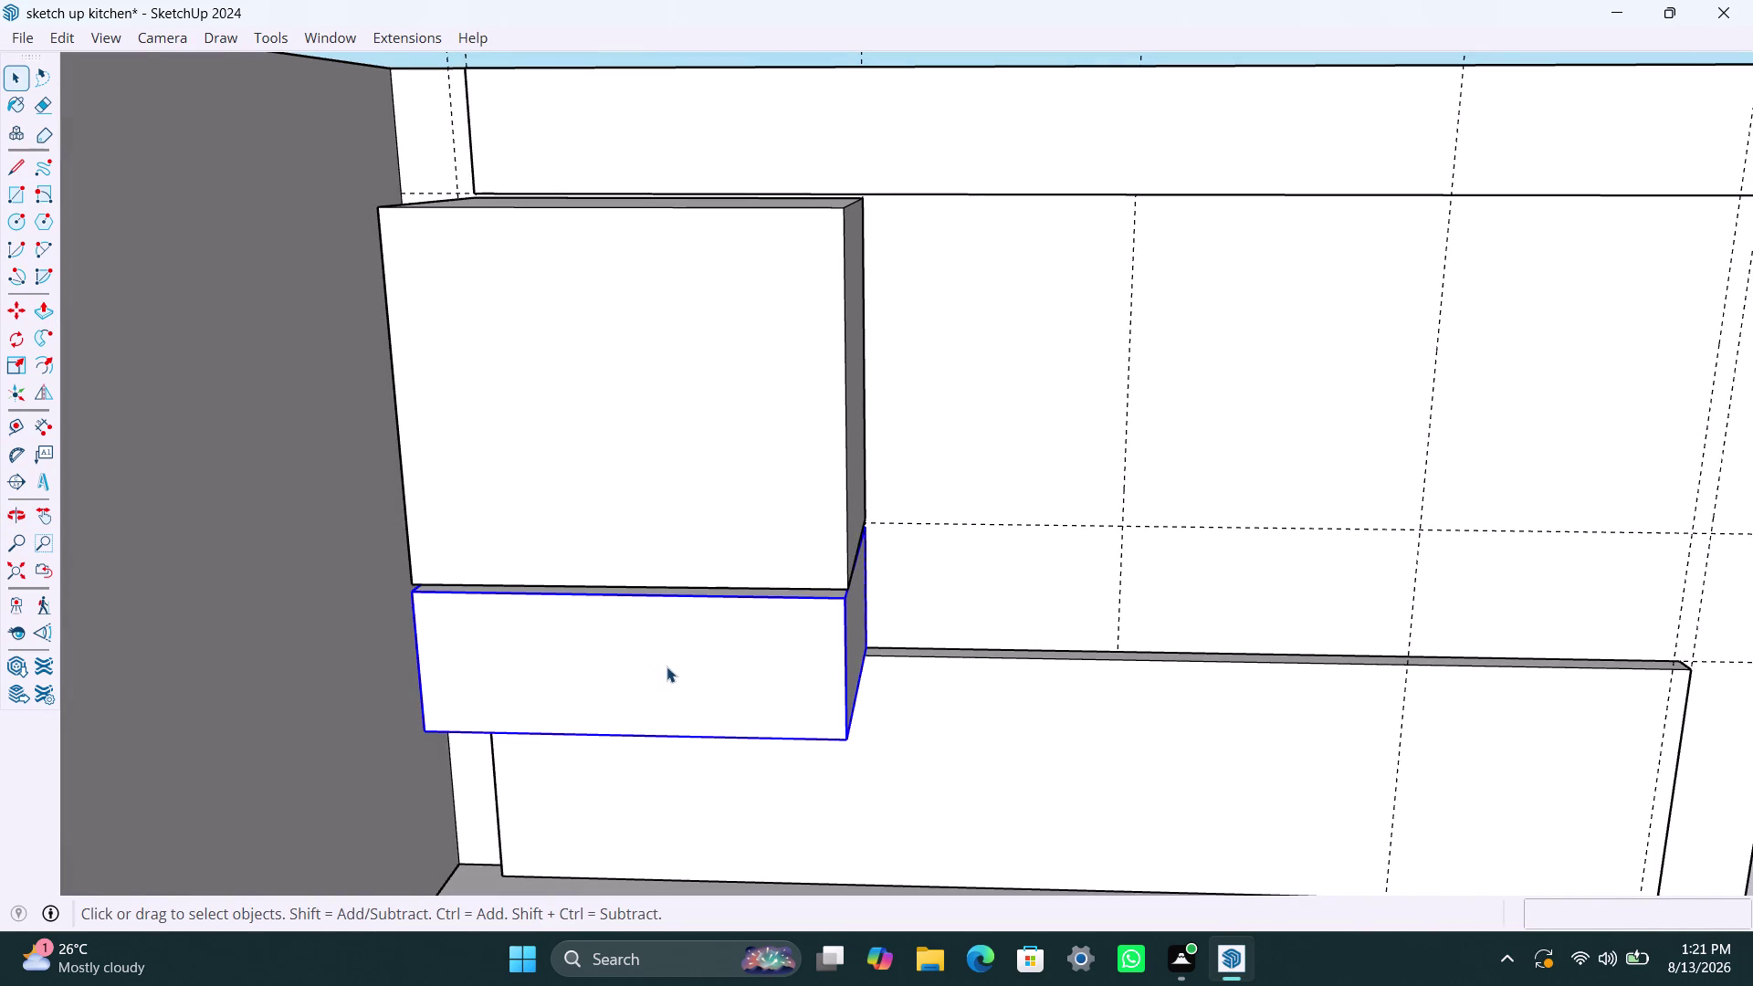
Open the lower box and start a push on its front face, then cancel it.
double_click(654, 671)
click(653, 672)
key(p)
click(652, 671)
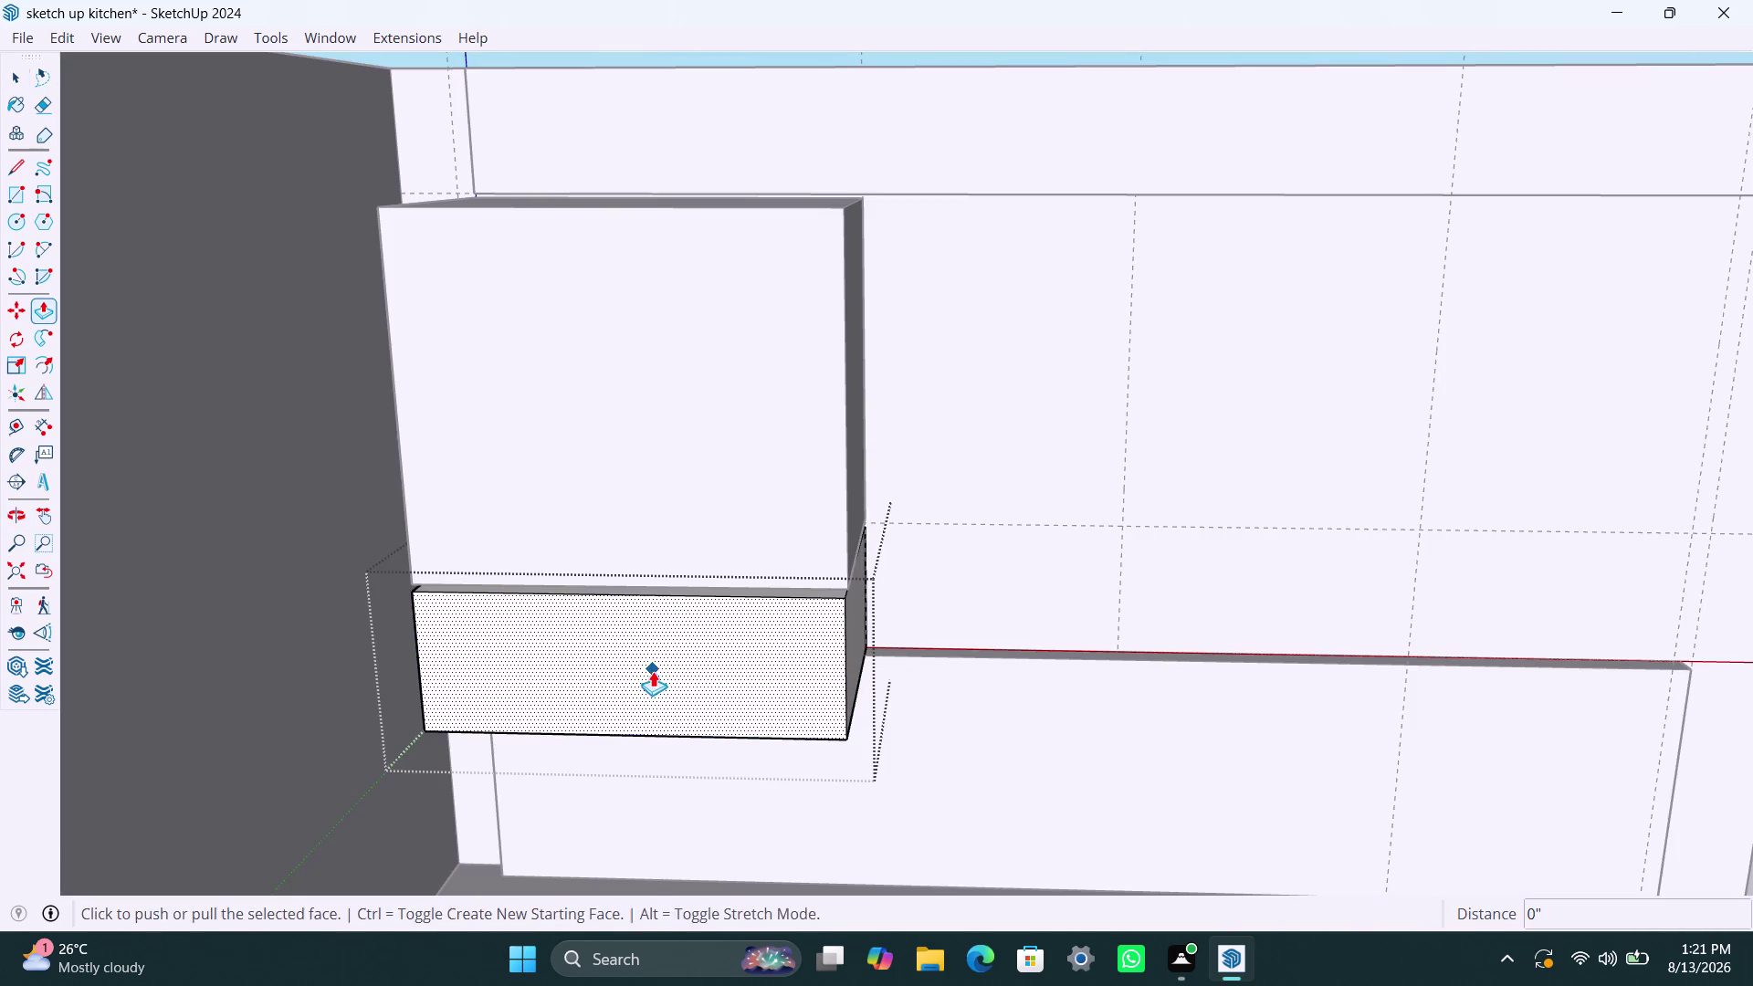
key(Escape)
key(space)
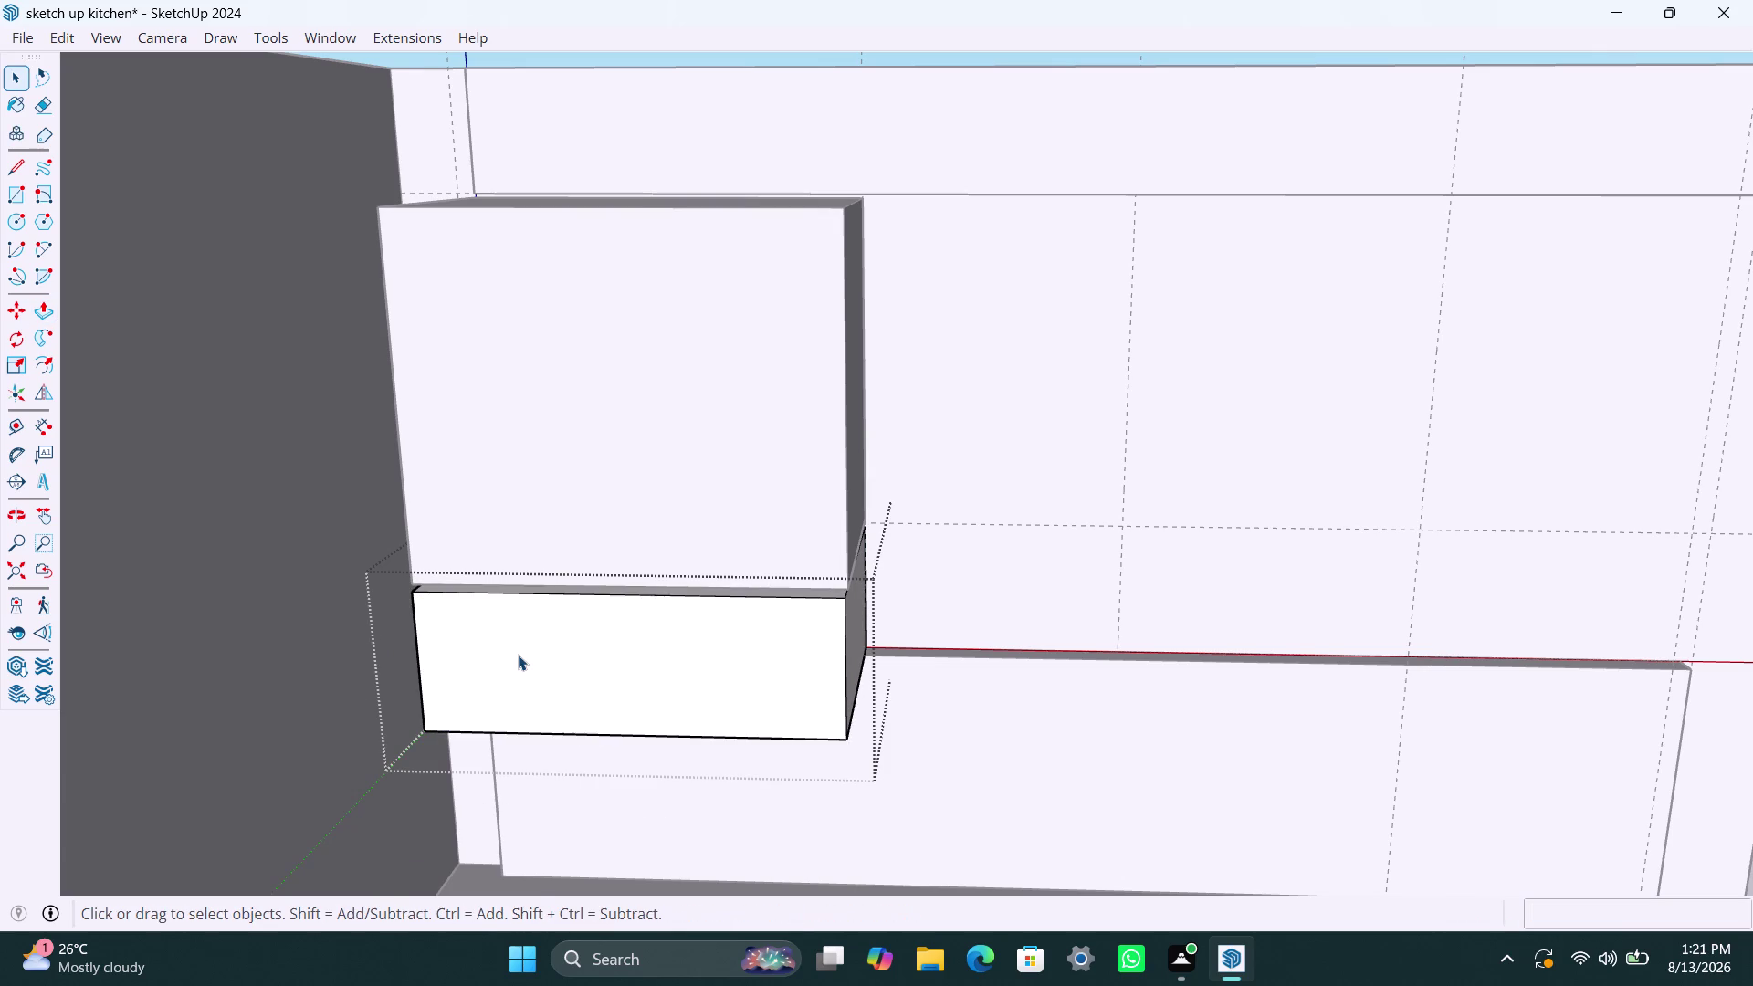
Offset the lower box's front face inward 18 mm, after a stray 2.5 mm offset.
double_click(520, 651)
key(f)
click(521, 650)
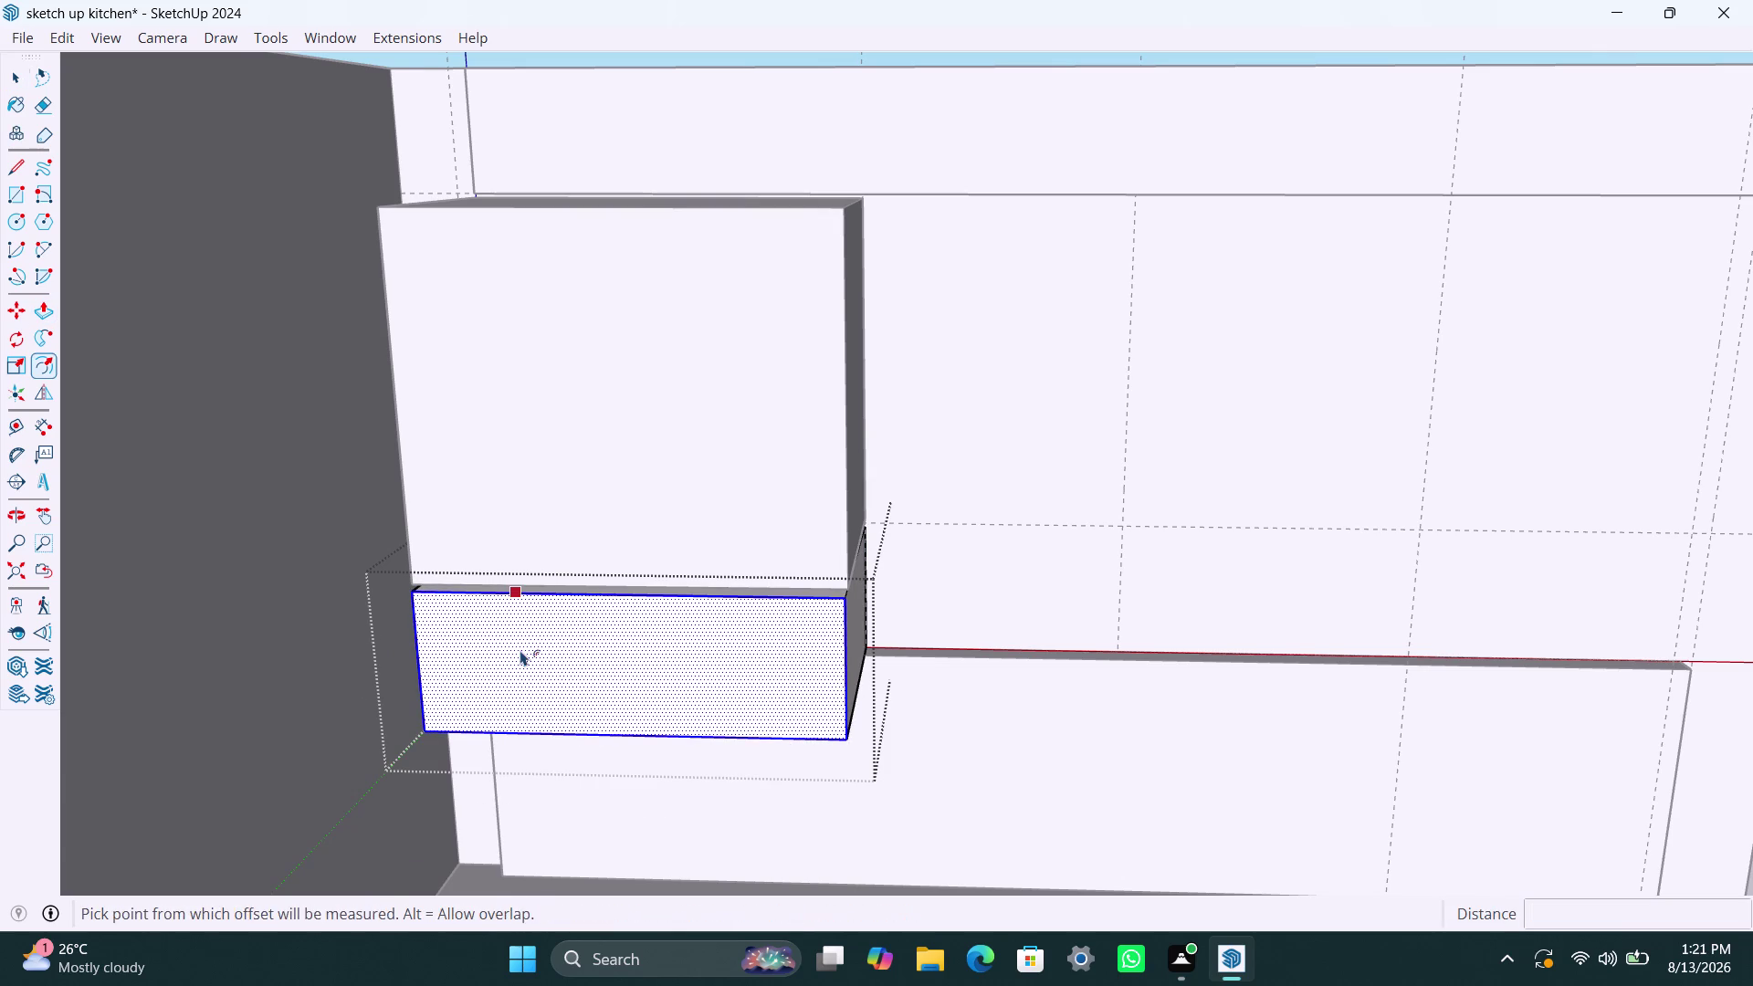
text(2)
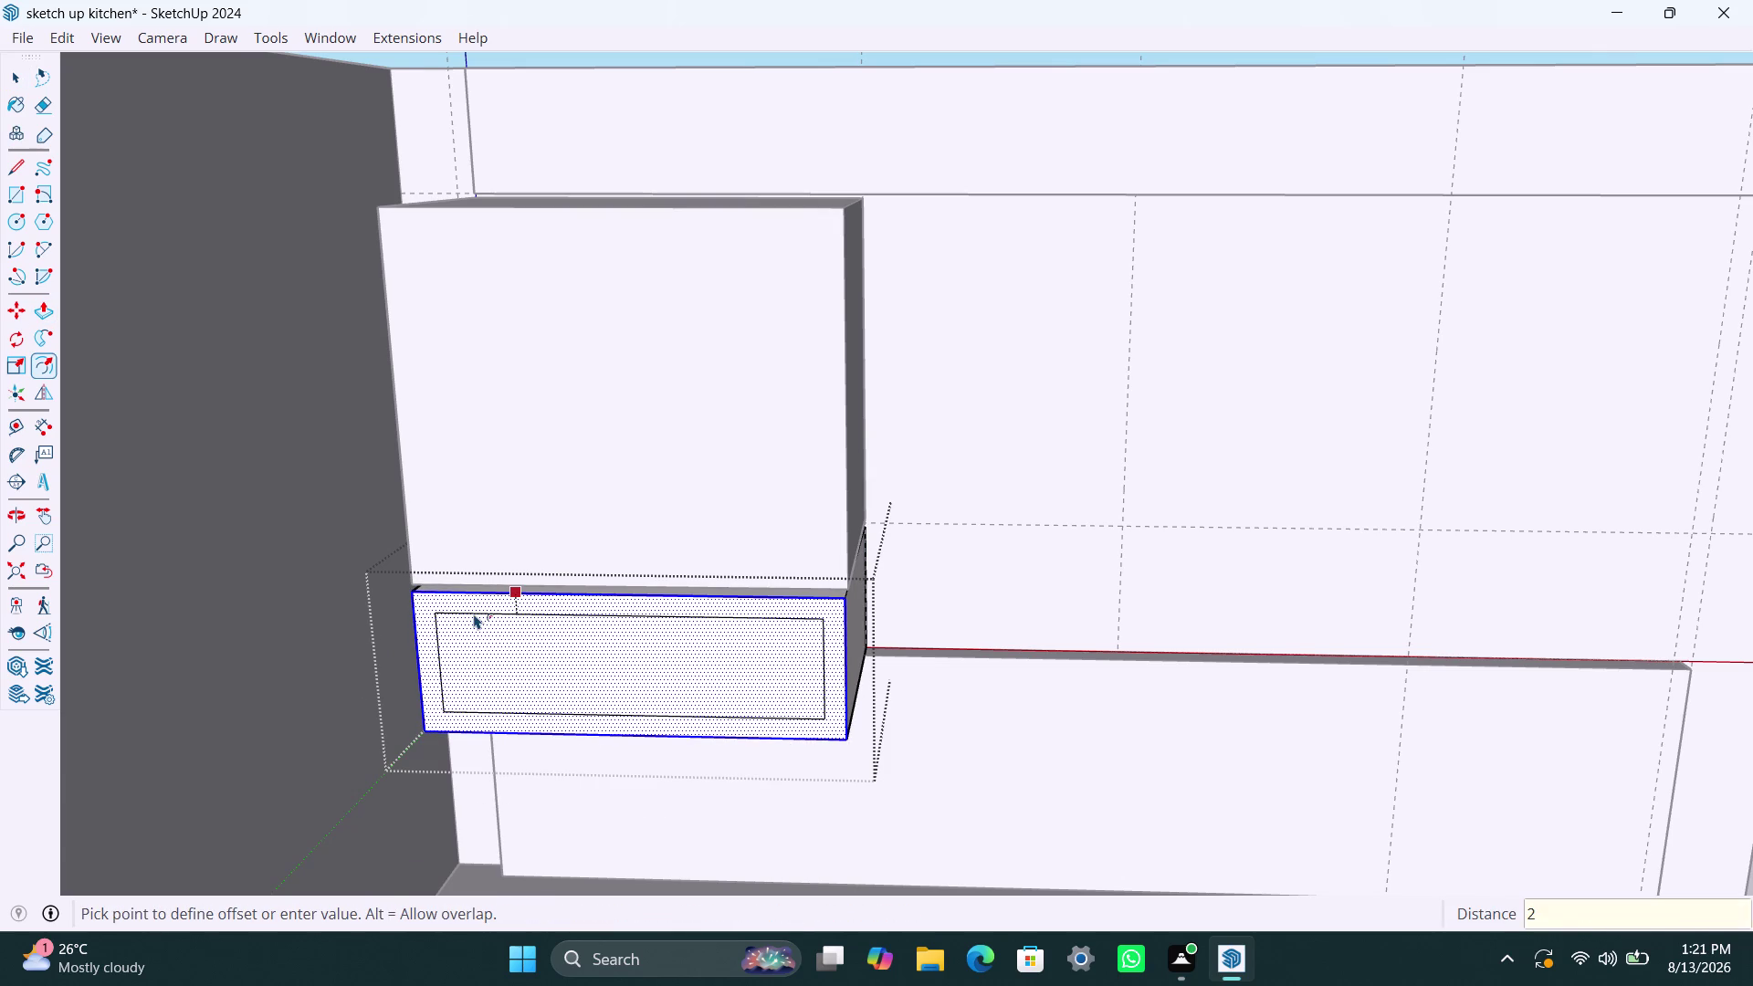
text(.5mm)
key(Return)
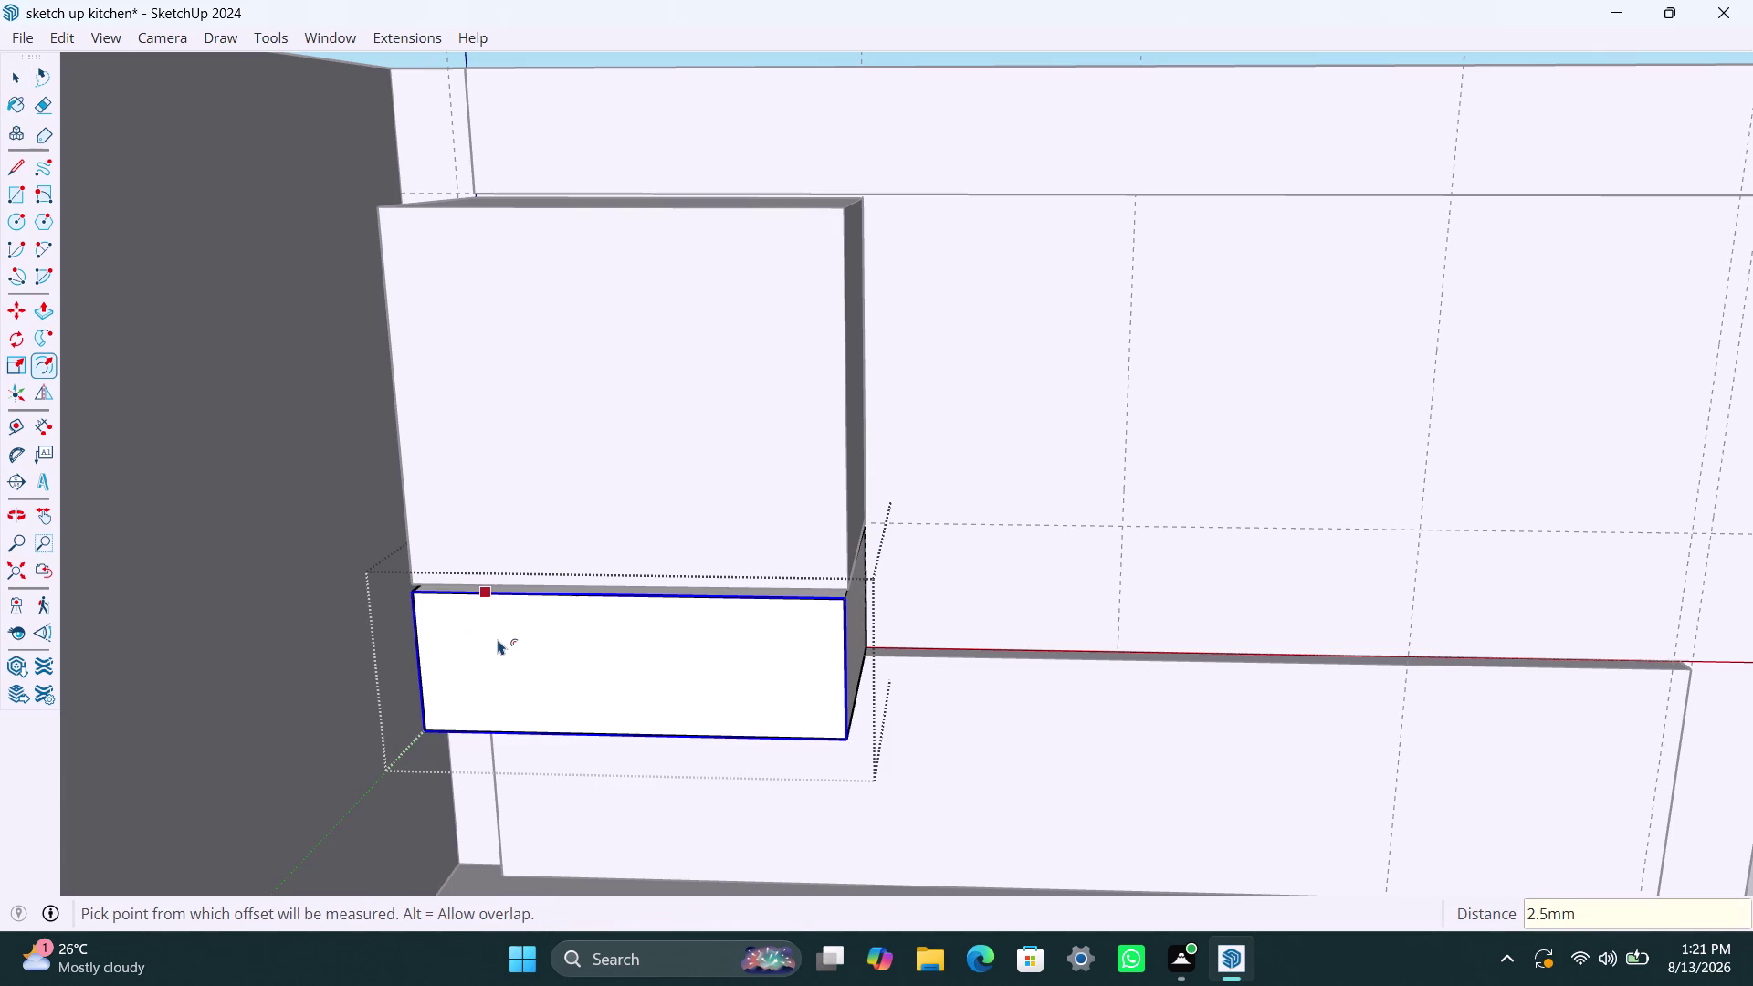
click(497, 639)
text(18mm)
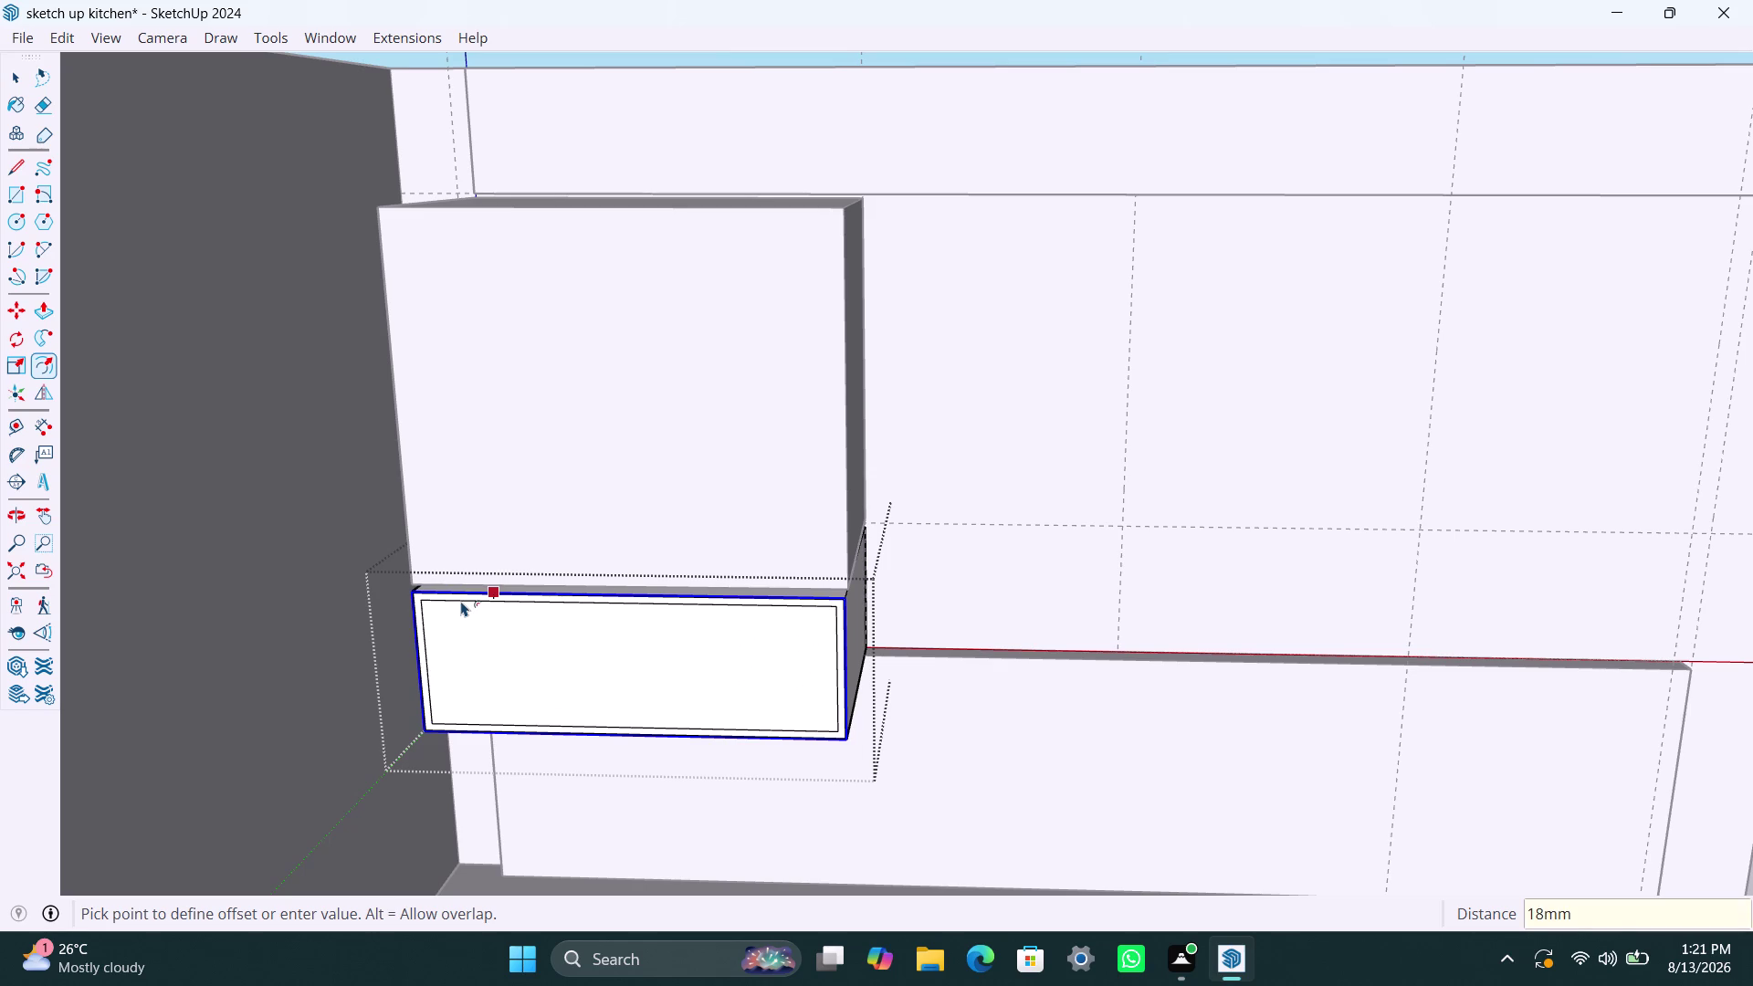
key(Return)
key(space)
Push the inner face back 460 mm to hollow out the shelf.
click(521, 640)
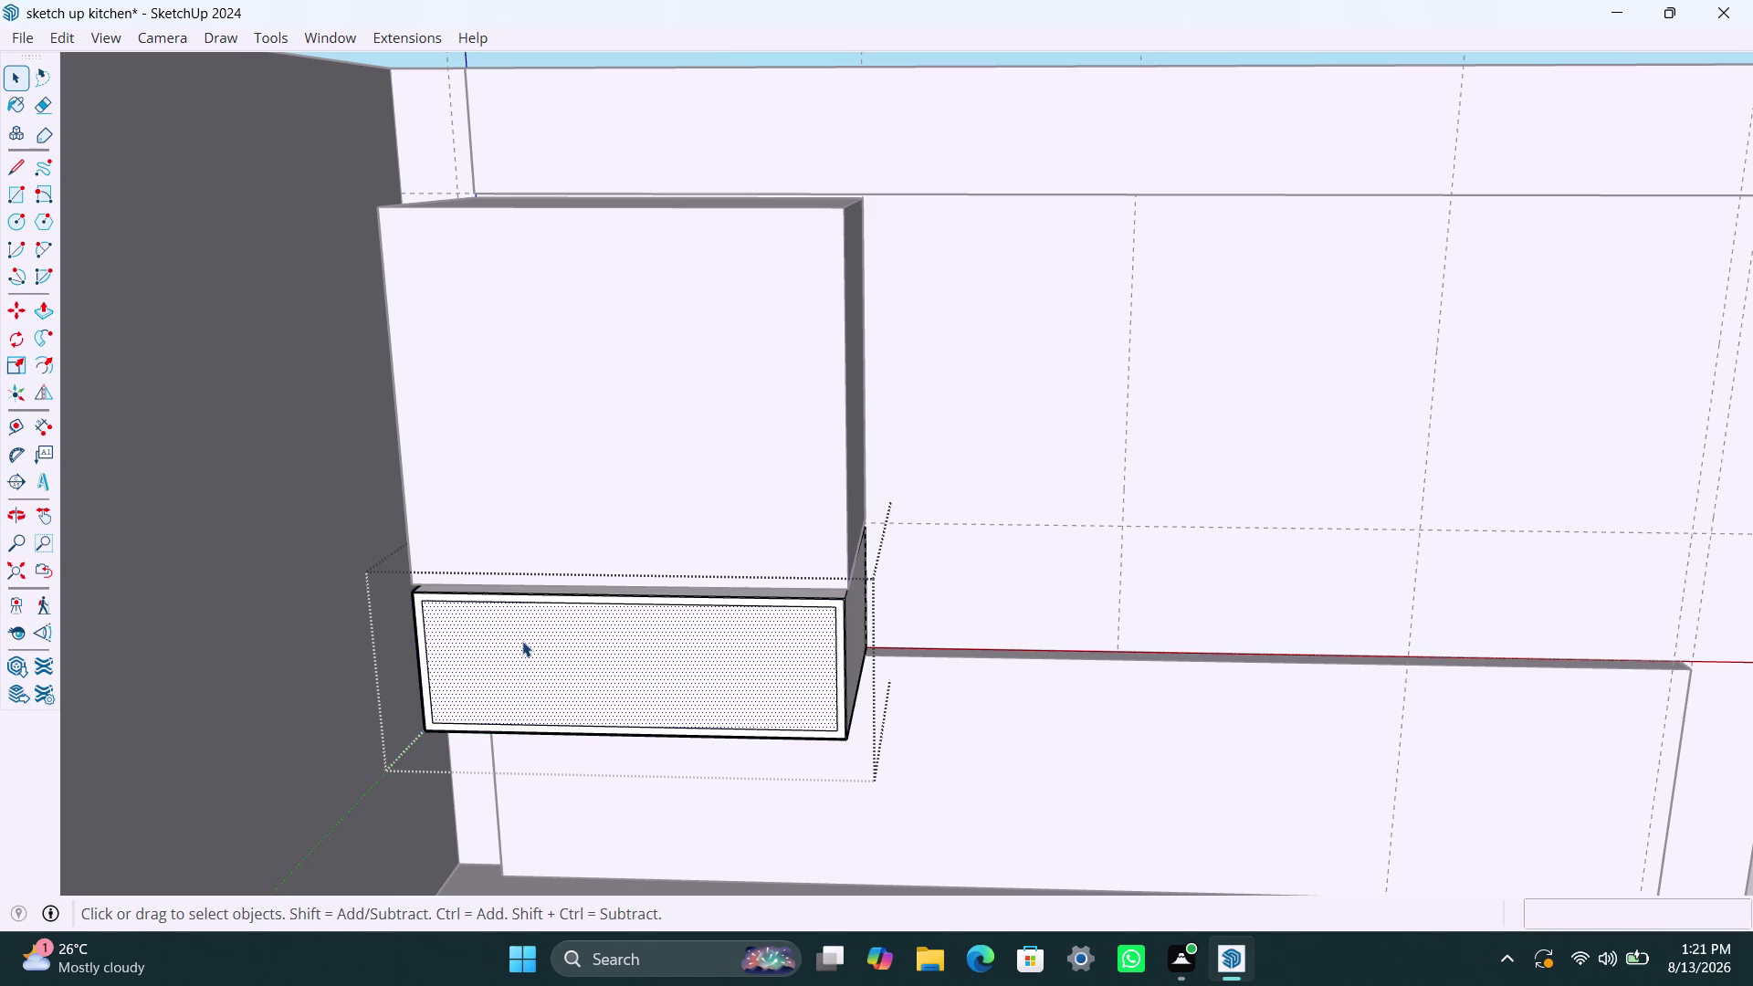
key(p)
click(522, 641)
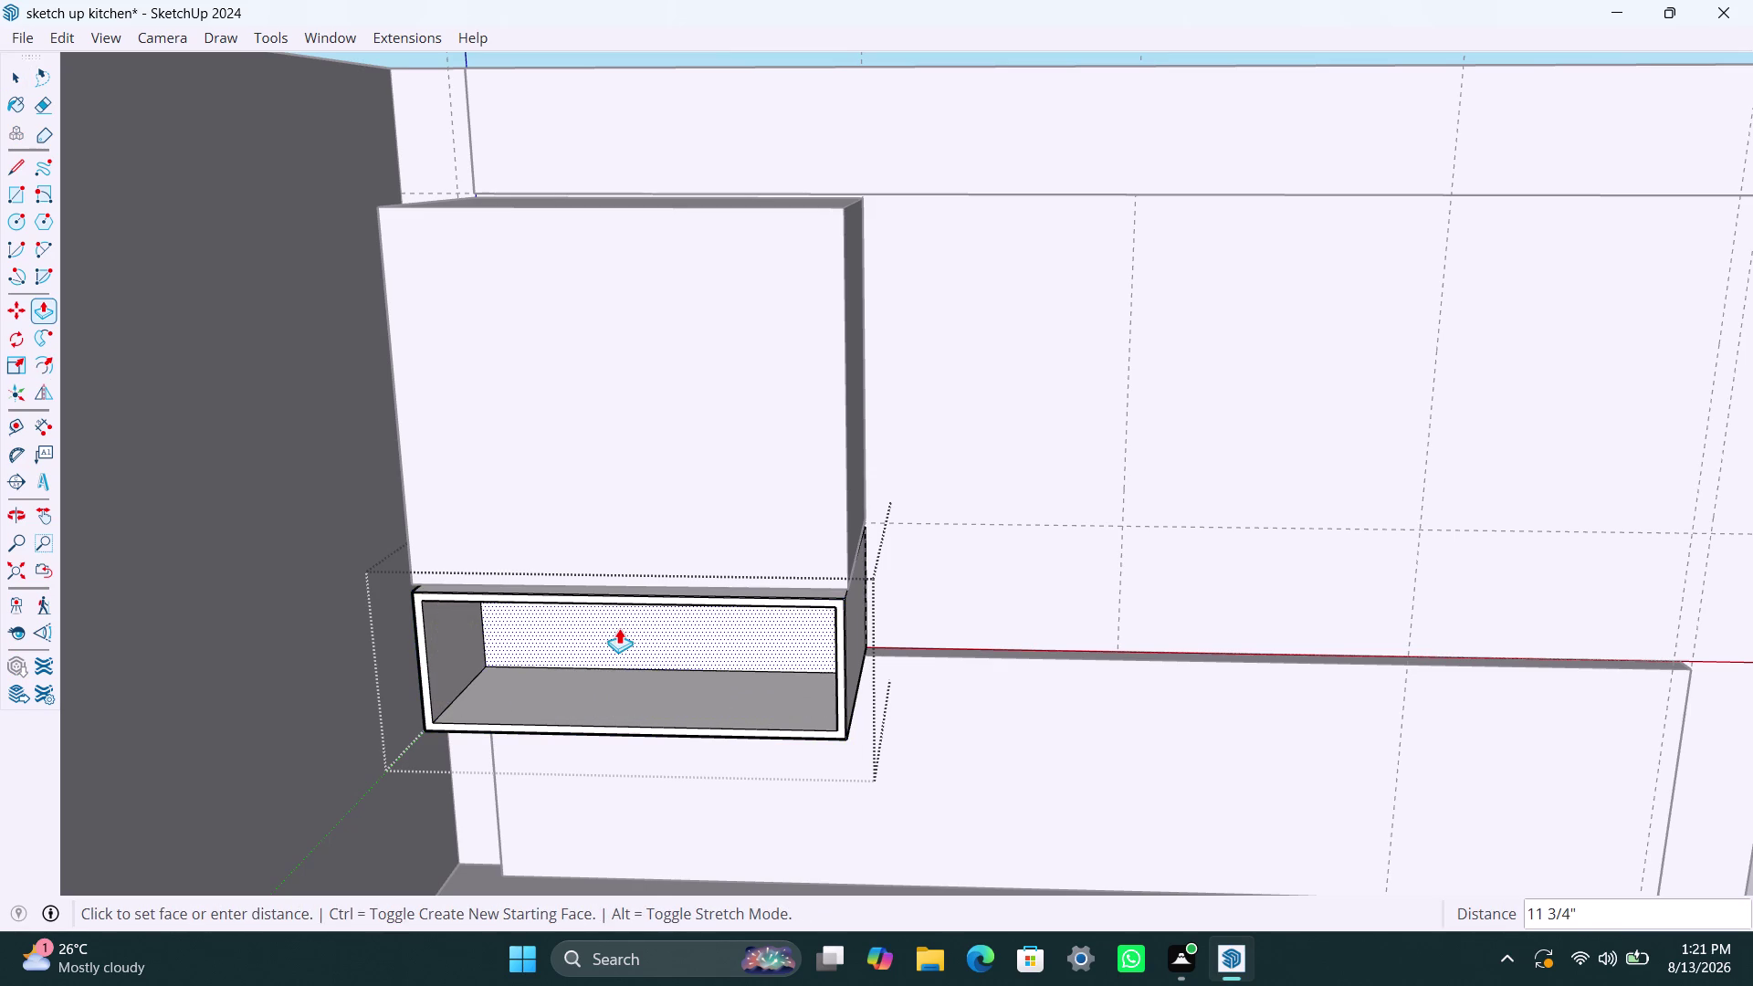
text(460)
text(mm)
key(Return)
key(space)
scroll(down, 3)
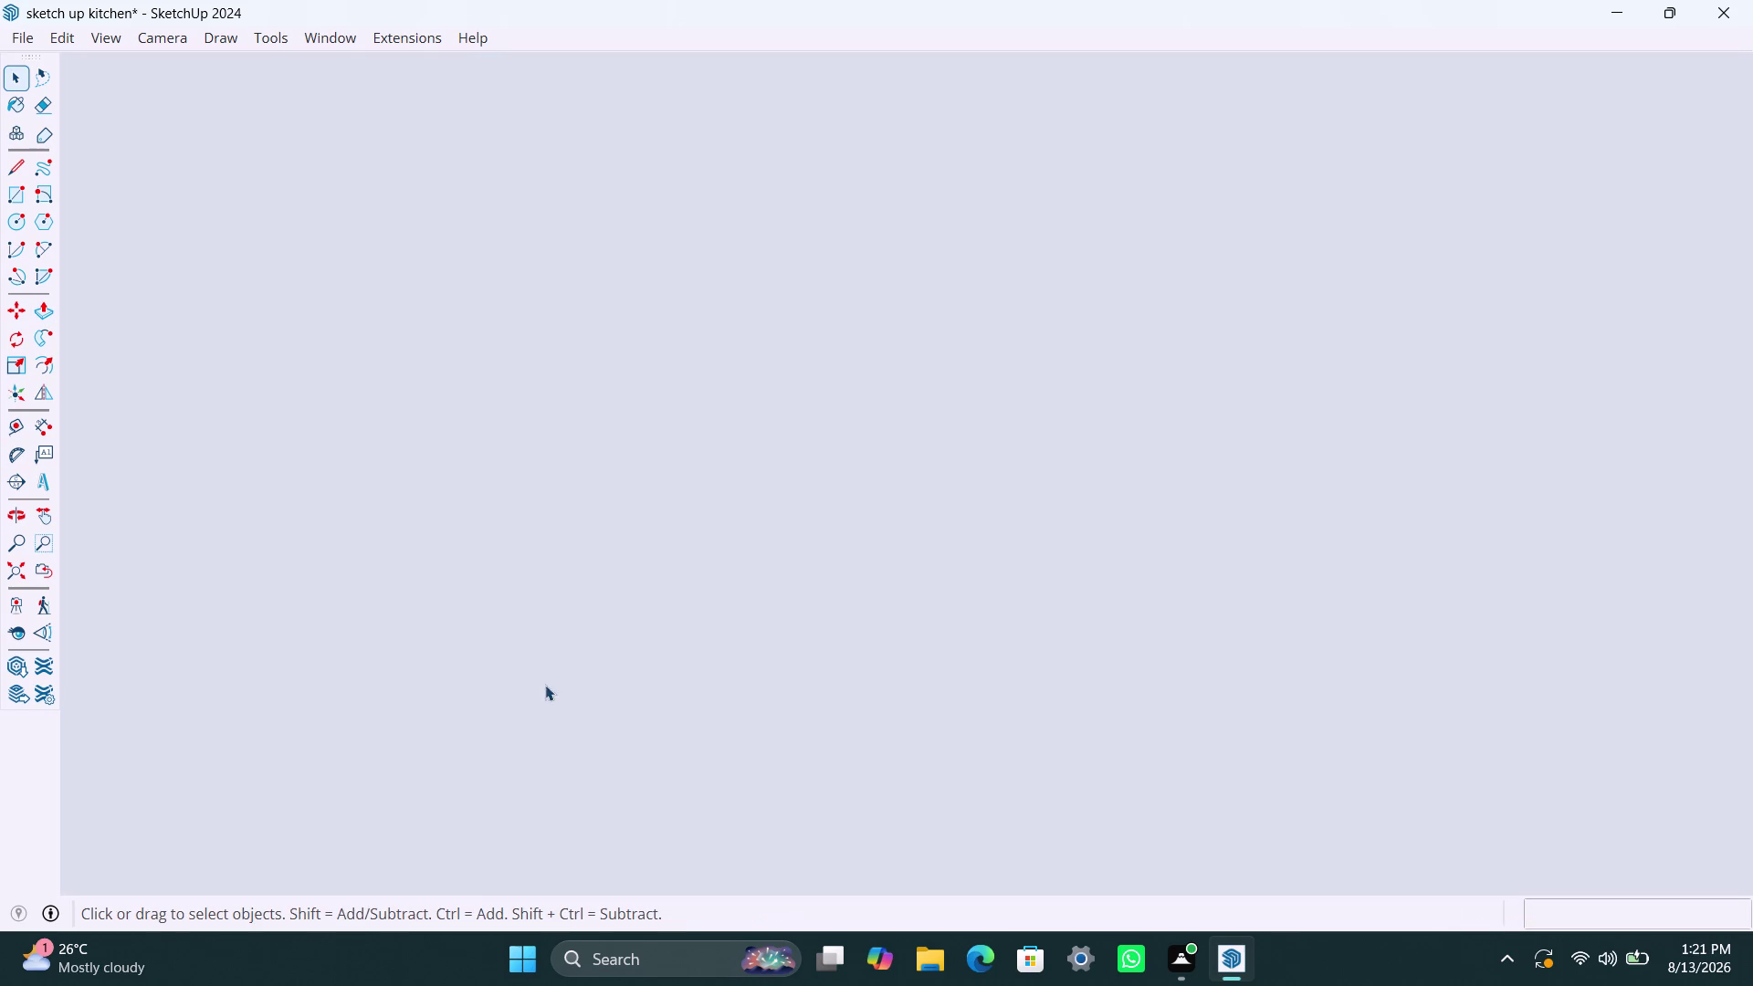
click(26, 572)
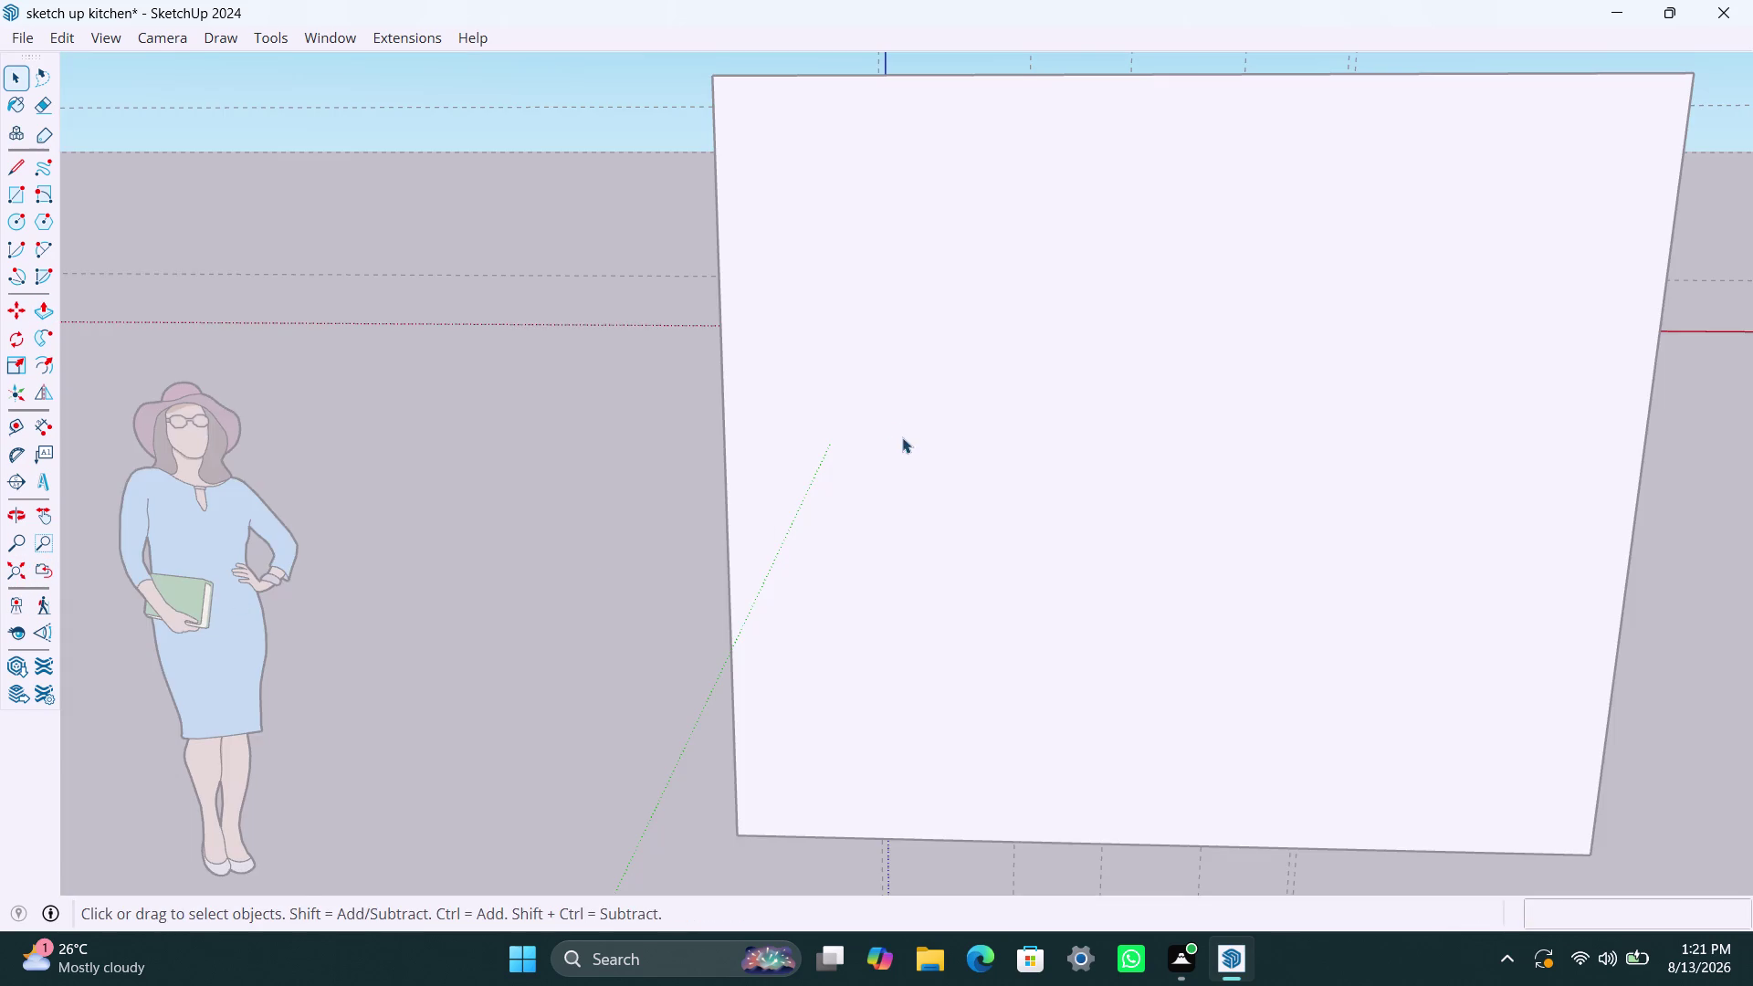
middle_drag(902, 438, 636, 915)
scroll(up, 3)
middle_drag(860, 756, 1040, 702)
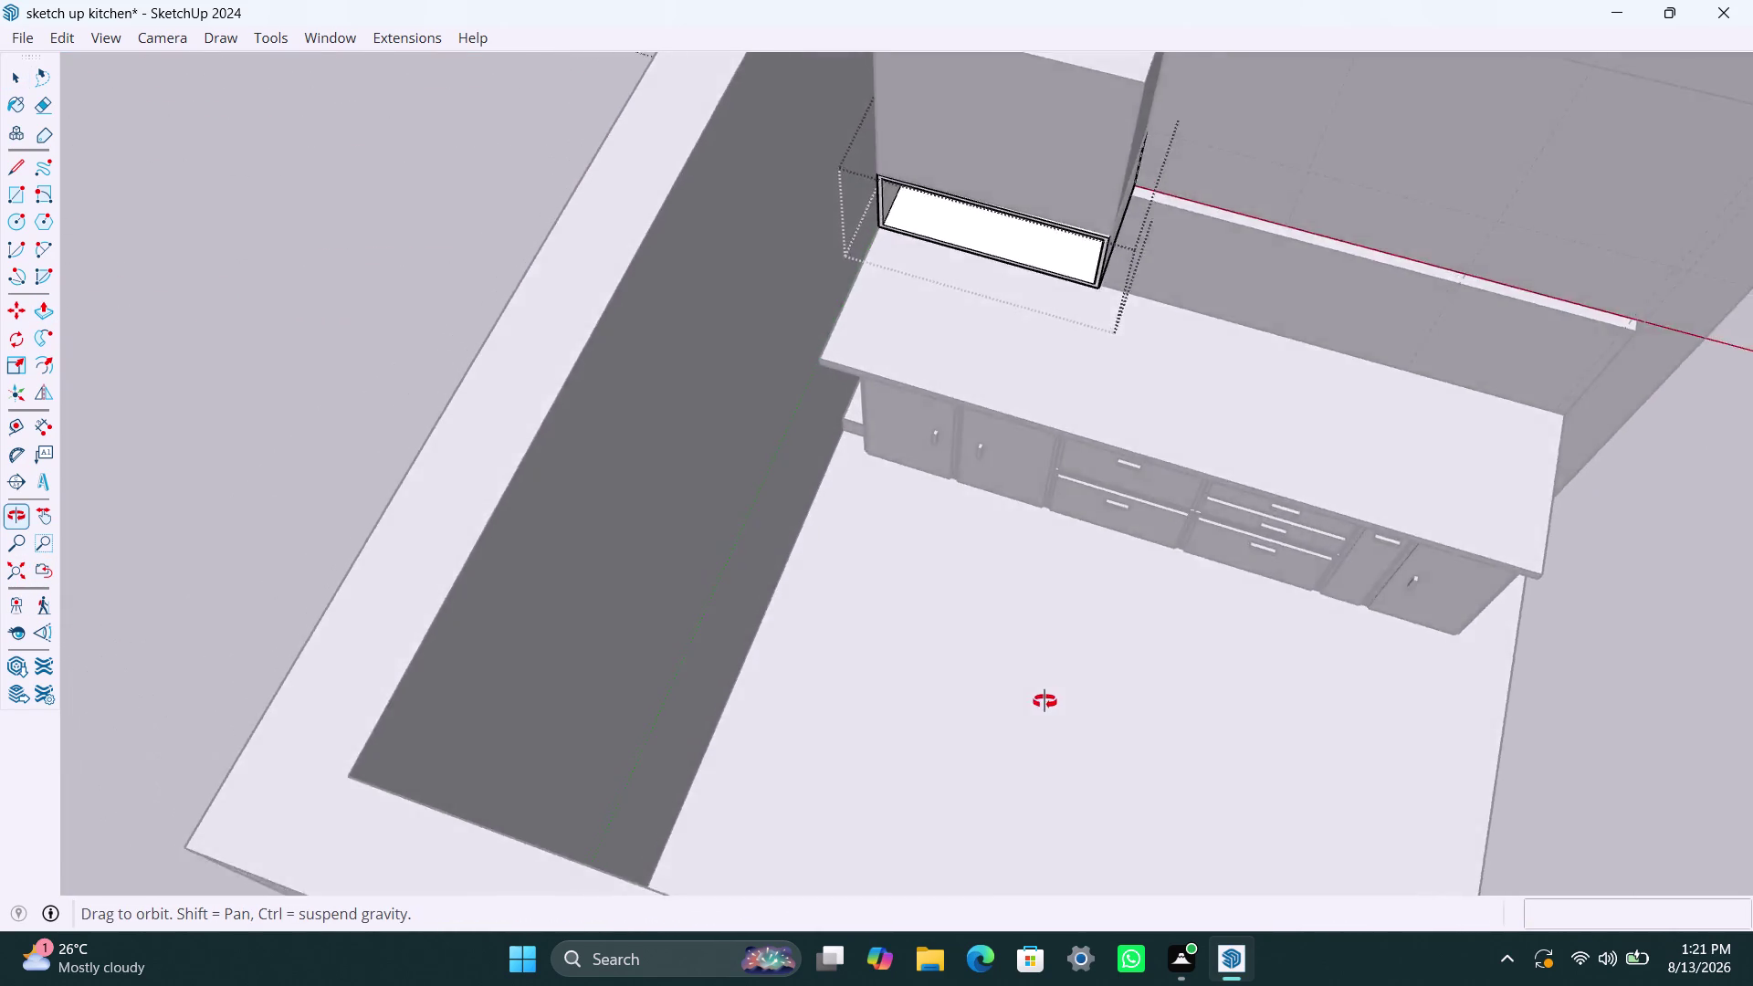
middle_drag(1040, 701, 1248, 676)
scroll(up, 3)
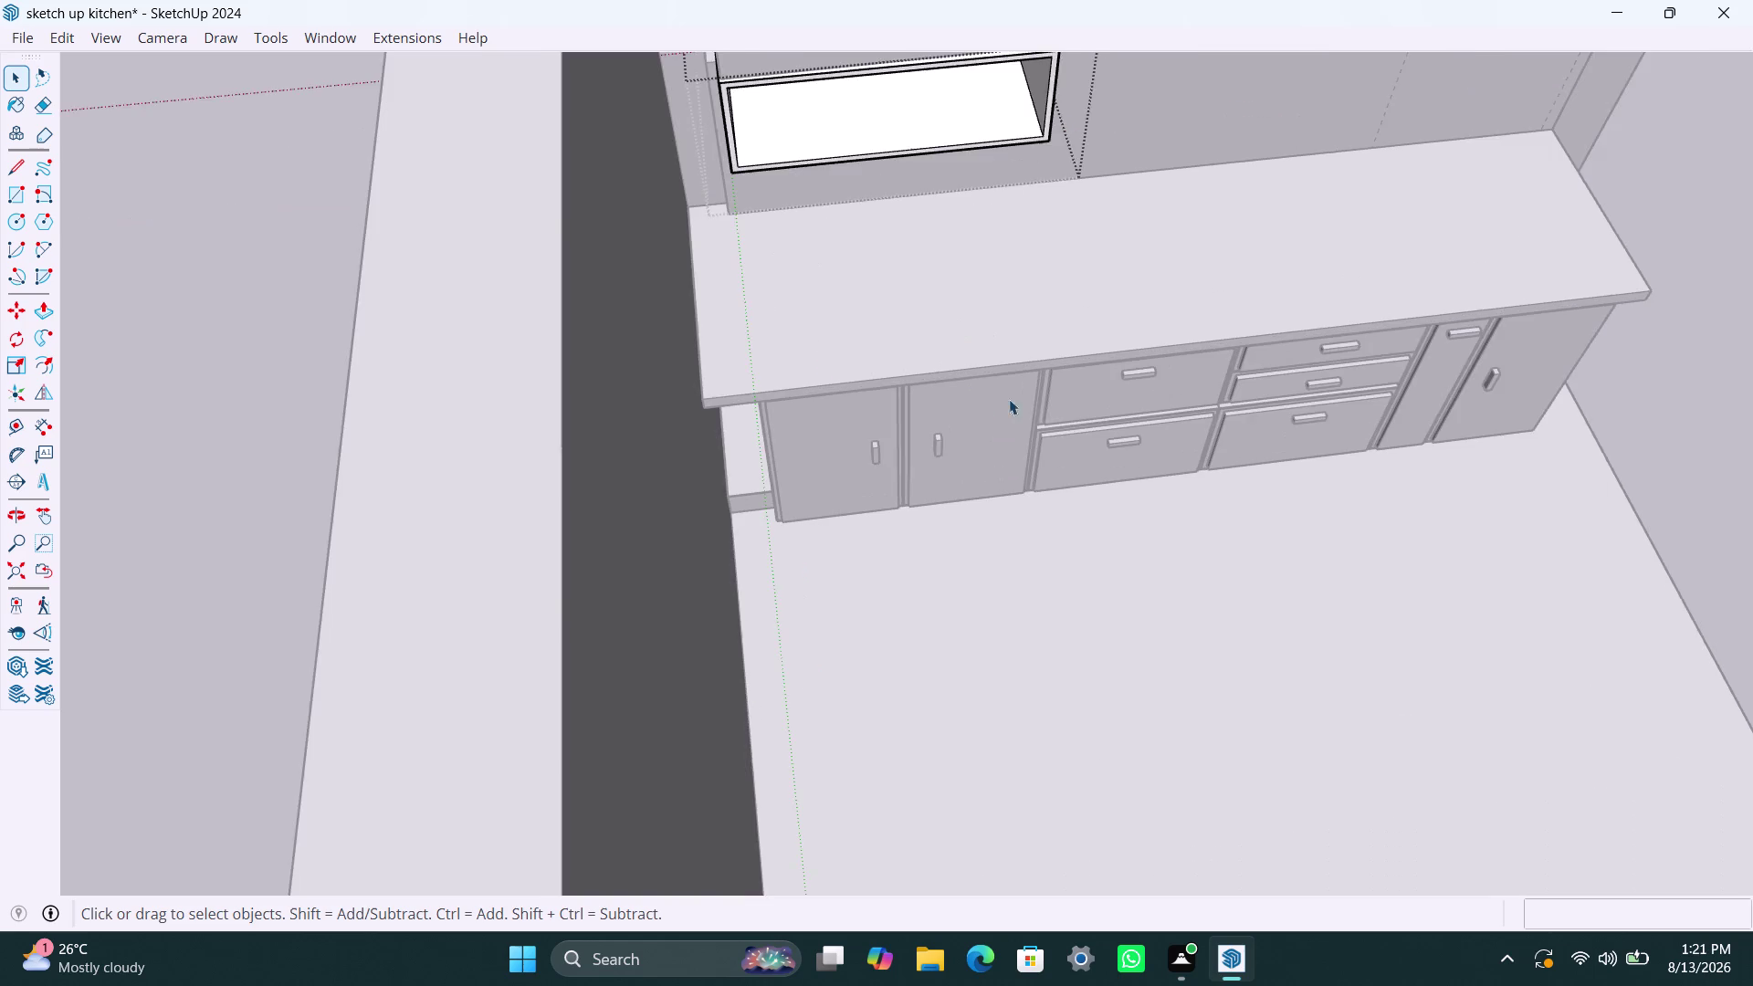
middle_drag(1040, 409, 738, 674)
scroll(up, 3)
middle_drag(627, 527, 670, 280)
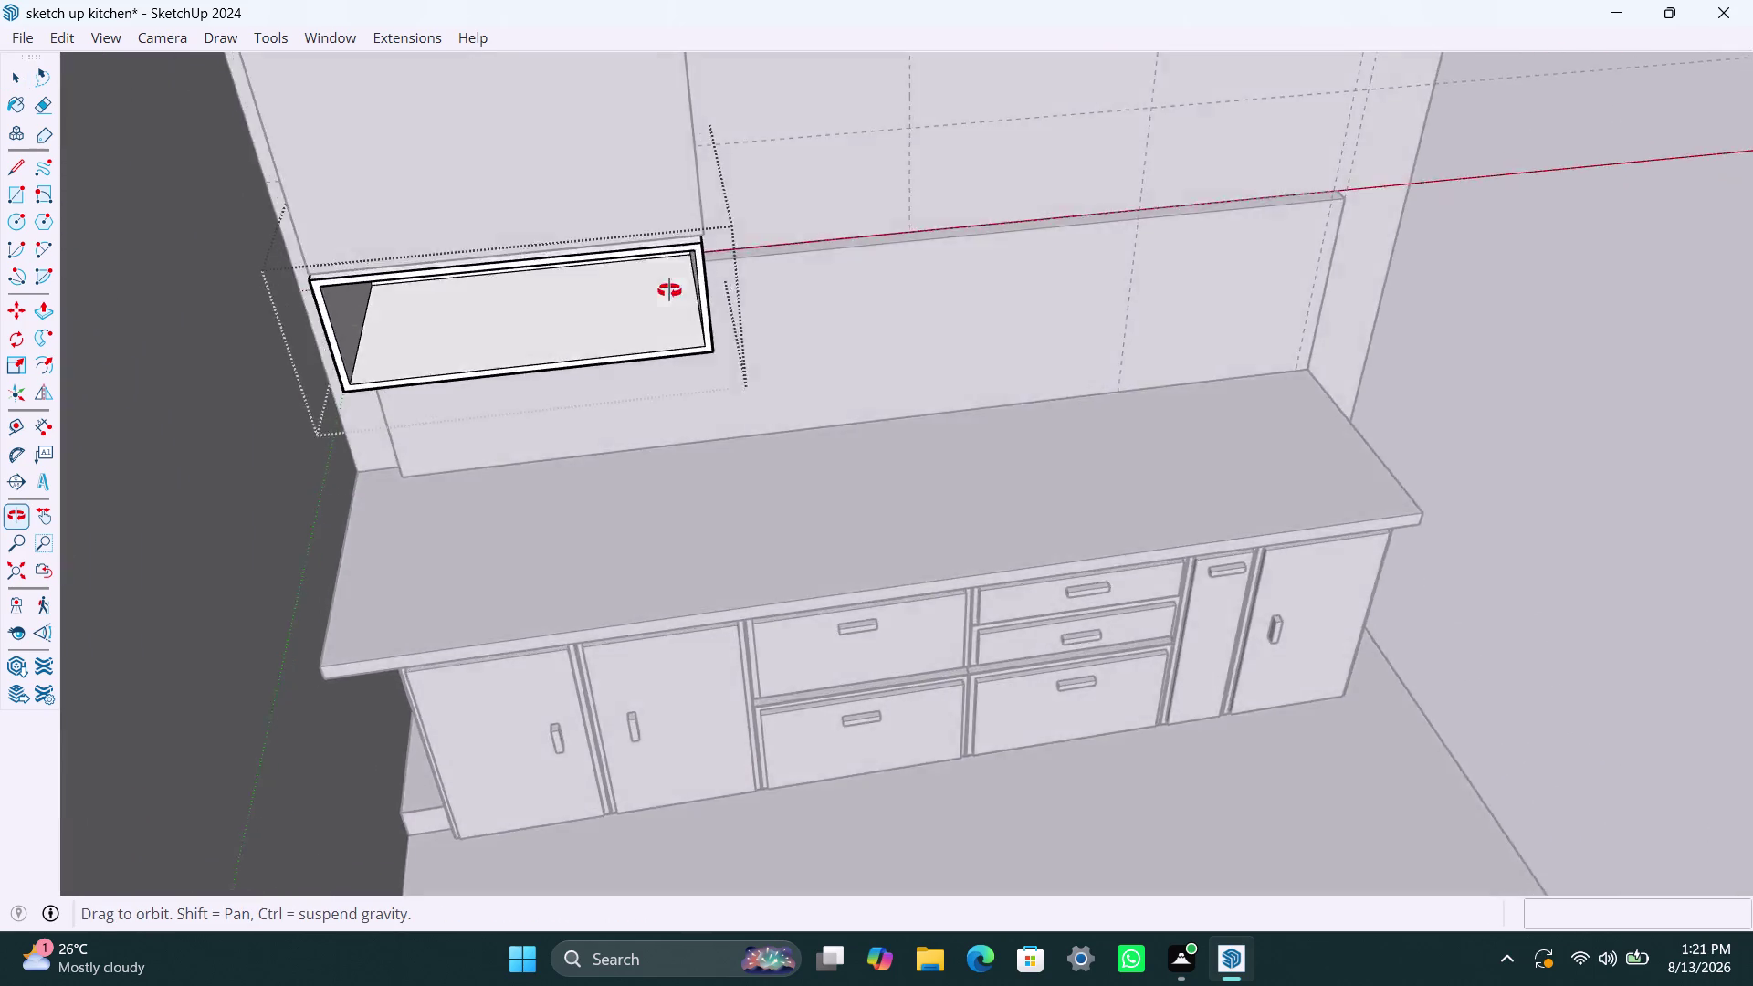
middle_drag(670, 280, 622, 418)
scroll(down, 3)
middle_drag(873, 425, 864, 488)
middle_drag(662, 377, 616, 583)
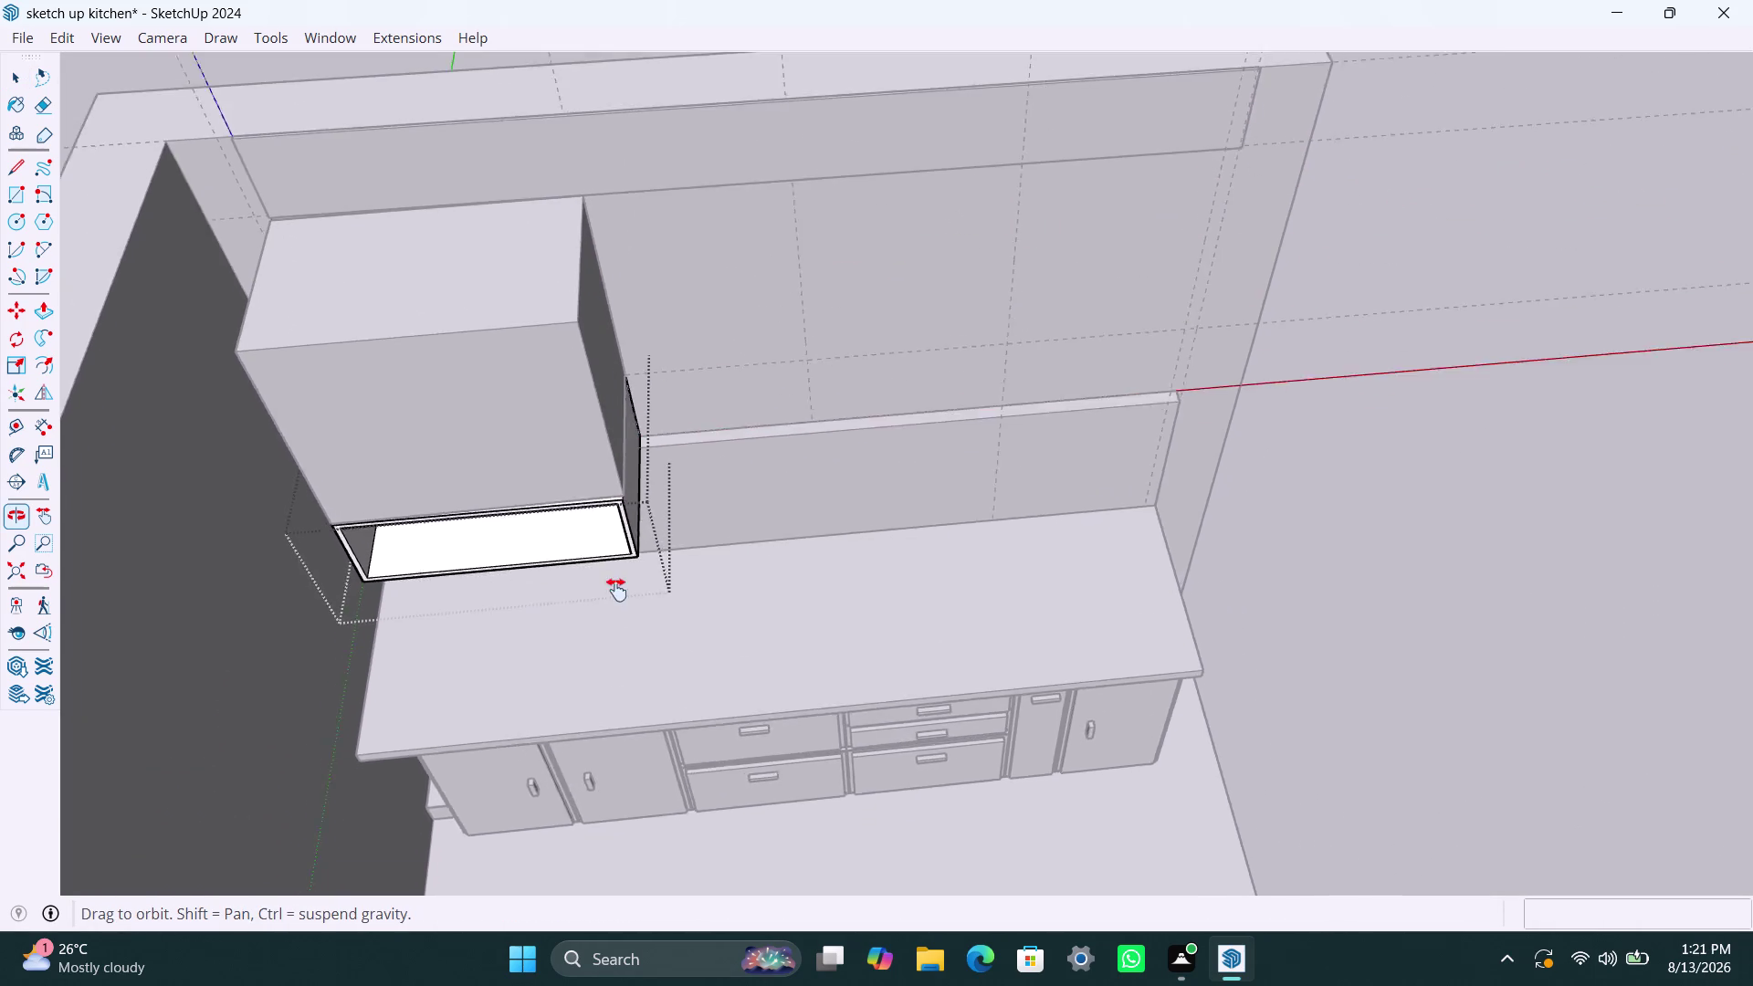
middle_drag(616, 582, 615, 673)
middle_drag(490, 524, 546, 310)
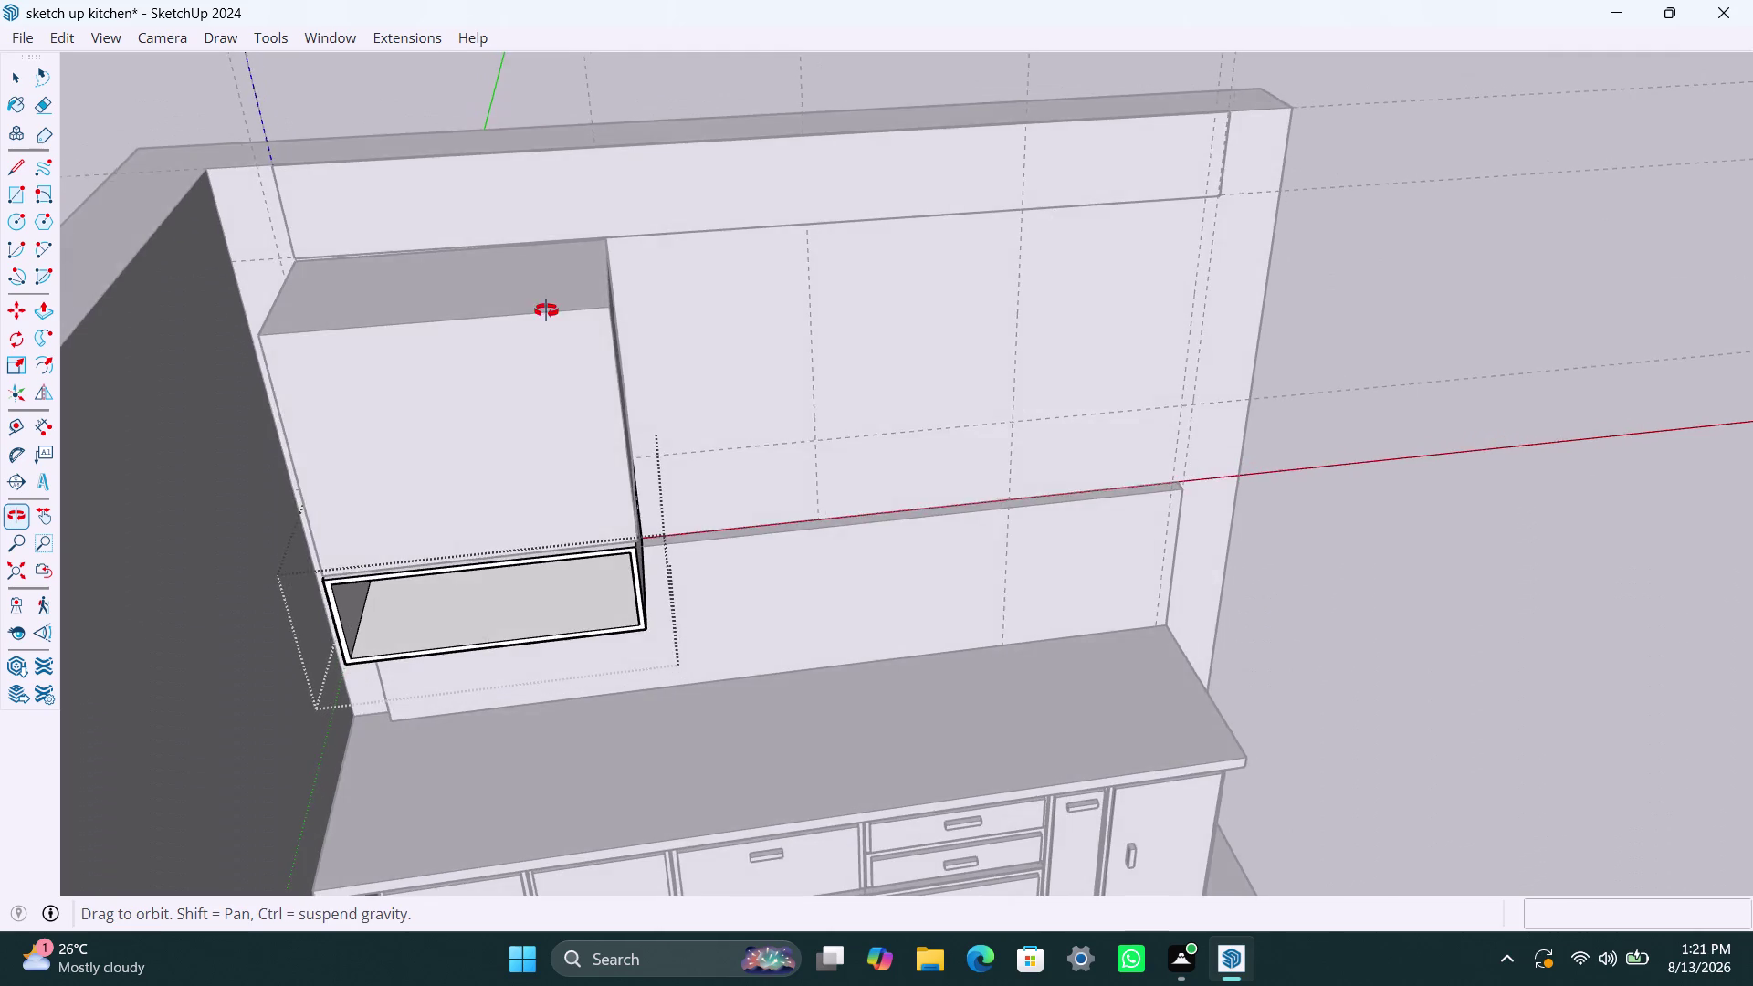
middle_drag(546, 311, 570, 308)
scroll(up, 3)
middle_drag(488, 419, 421, 285)
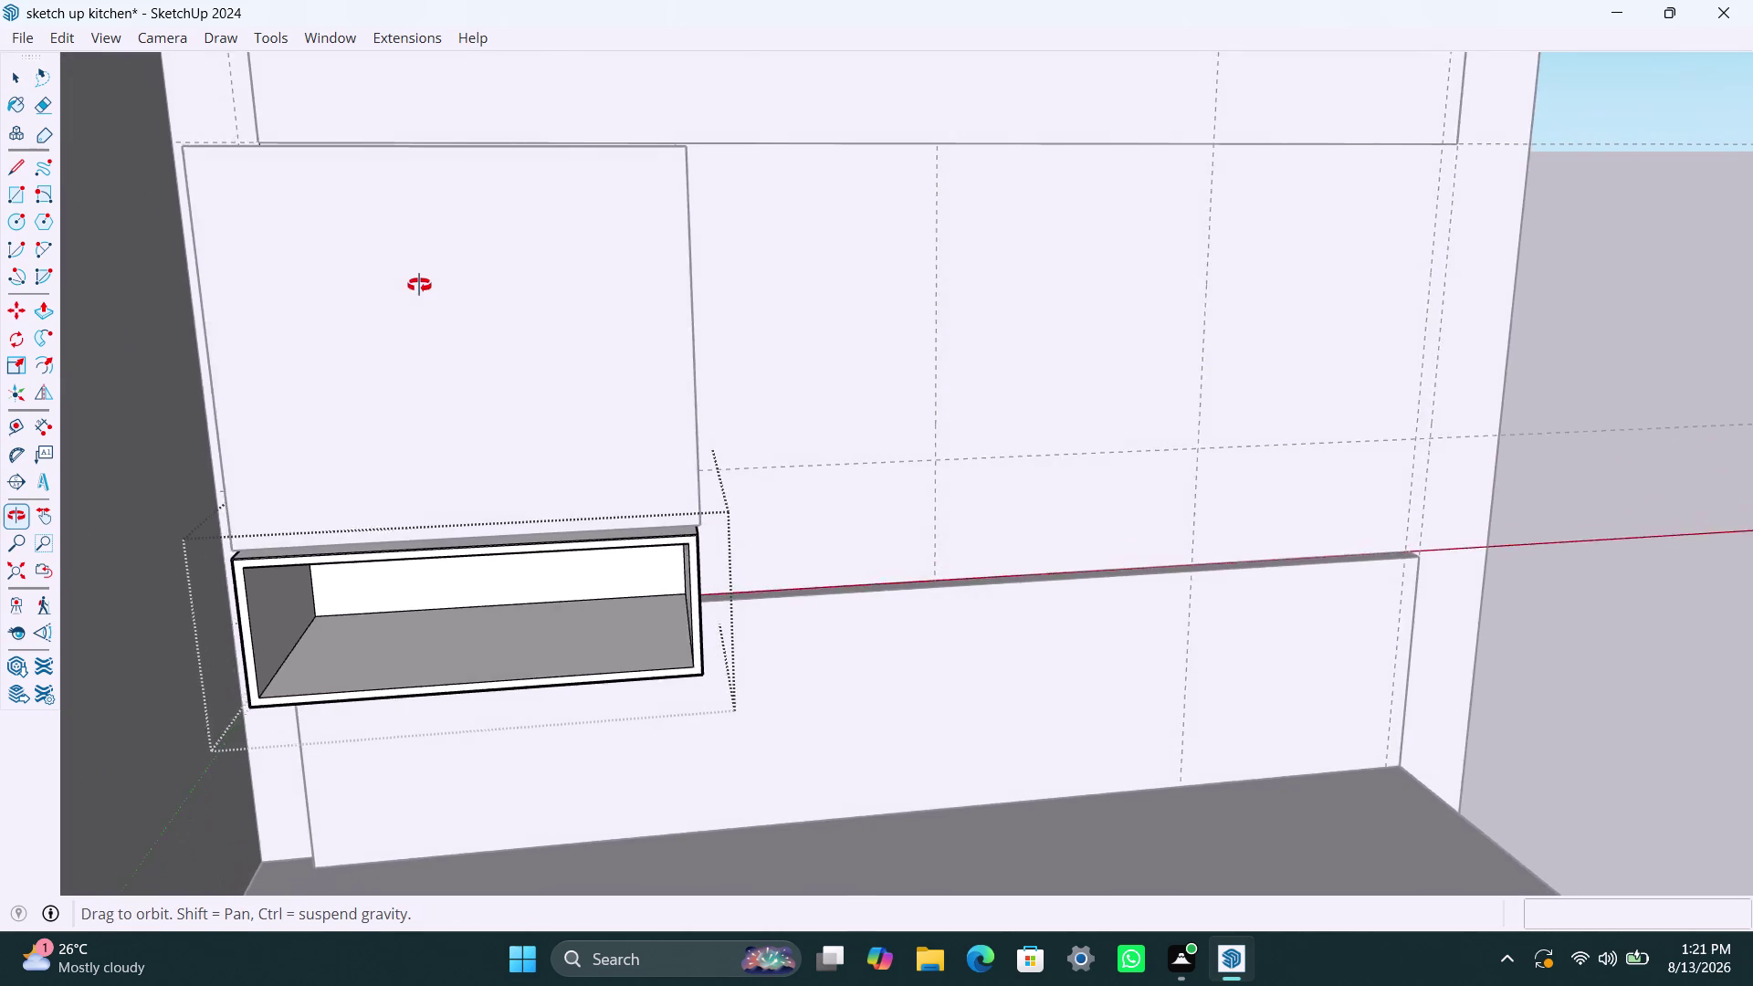
middle_drag(421, 285, 465, 278)
click(429, 350)
Open the upper cabinet and offset its front face by 2.5 mm.
double_click(413, 322)
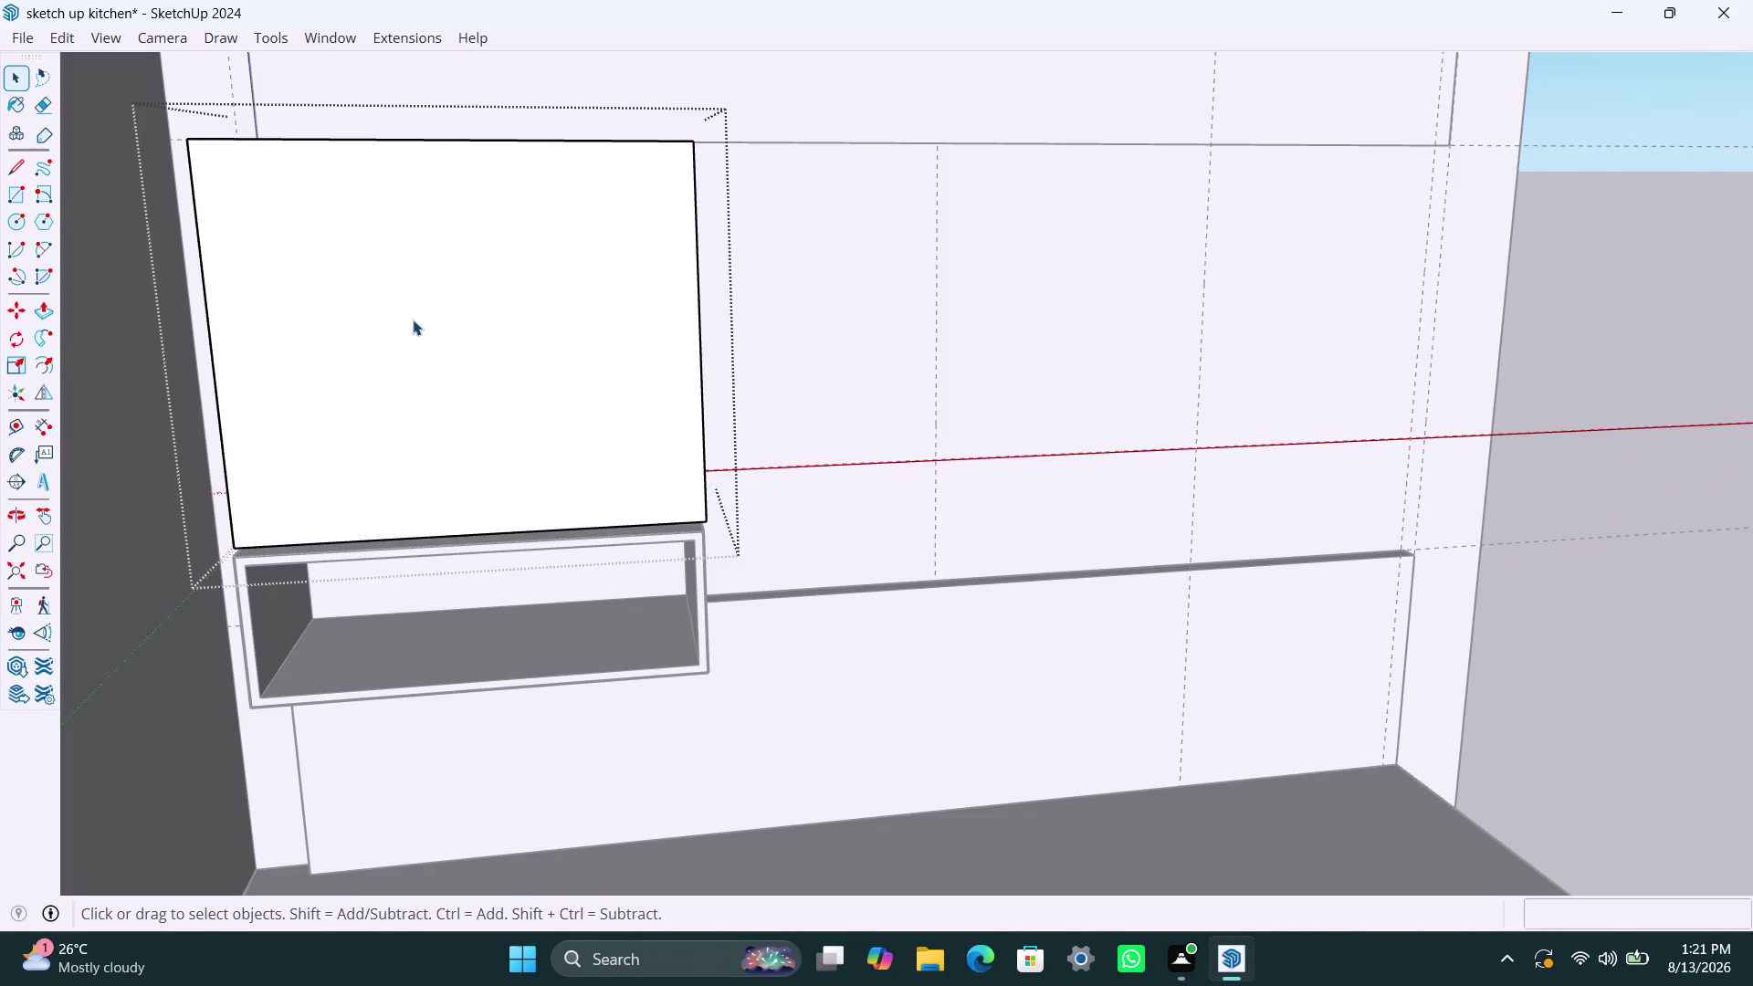
click(412, 319)
key(f)
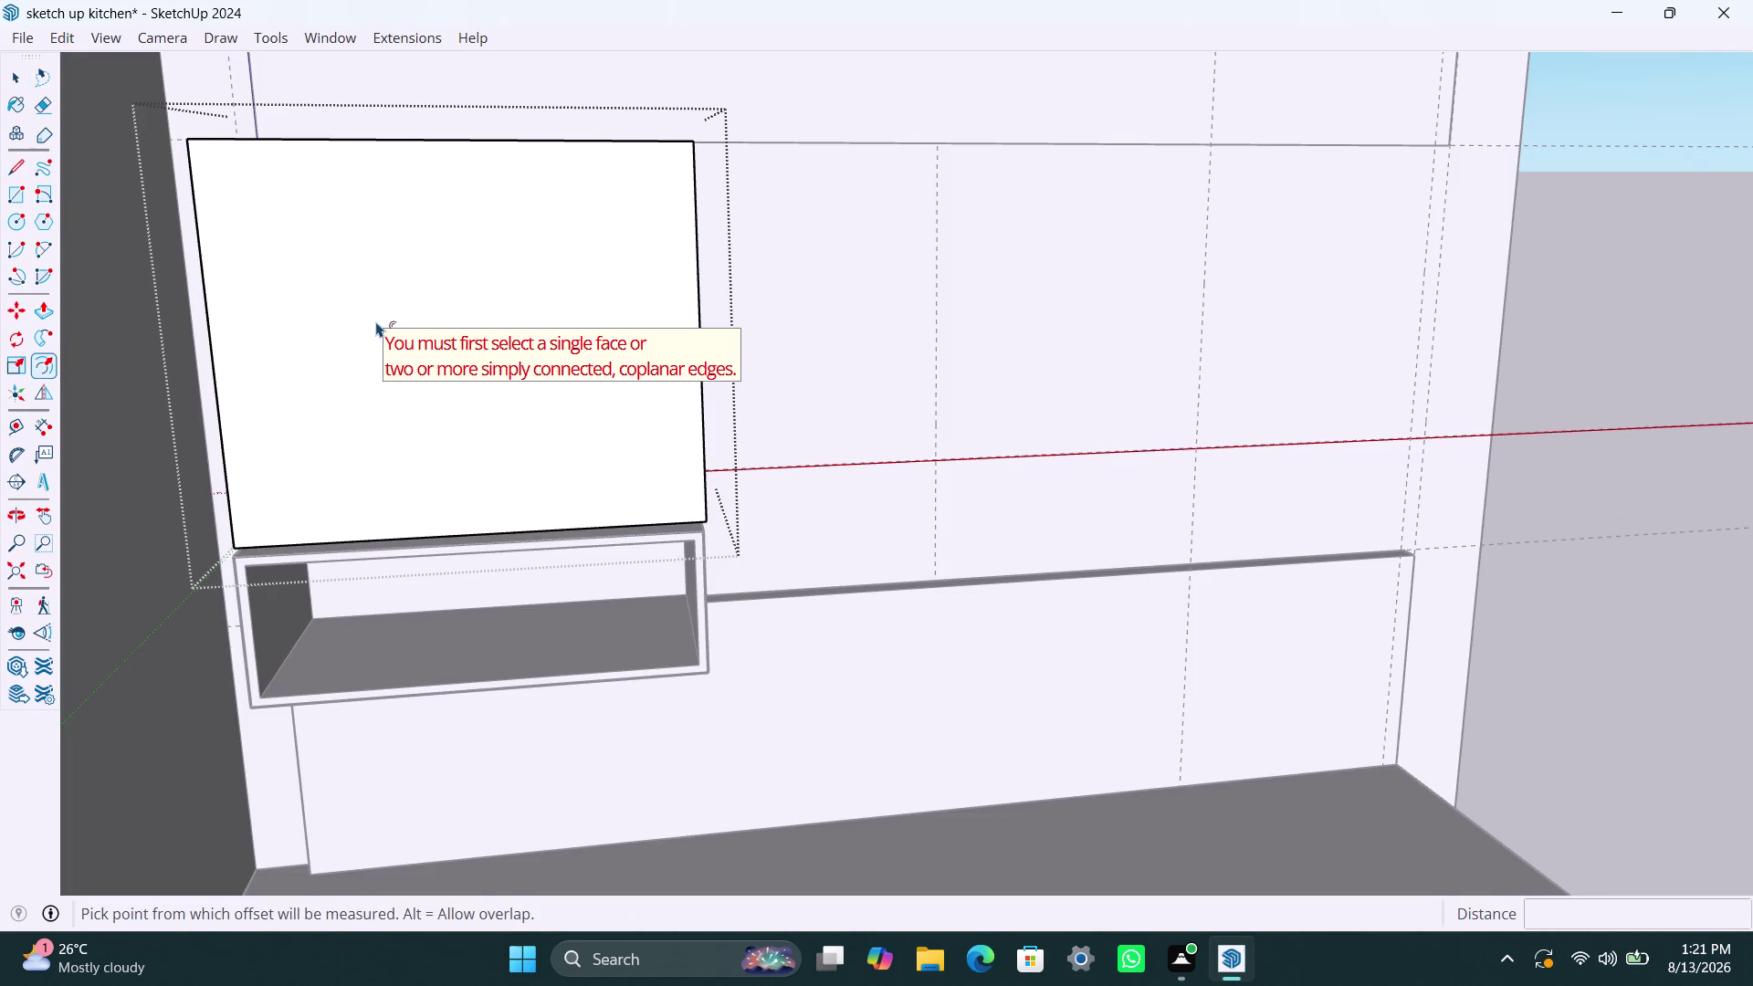
click(324, 290)
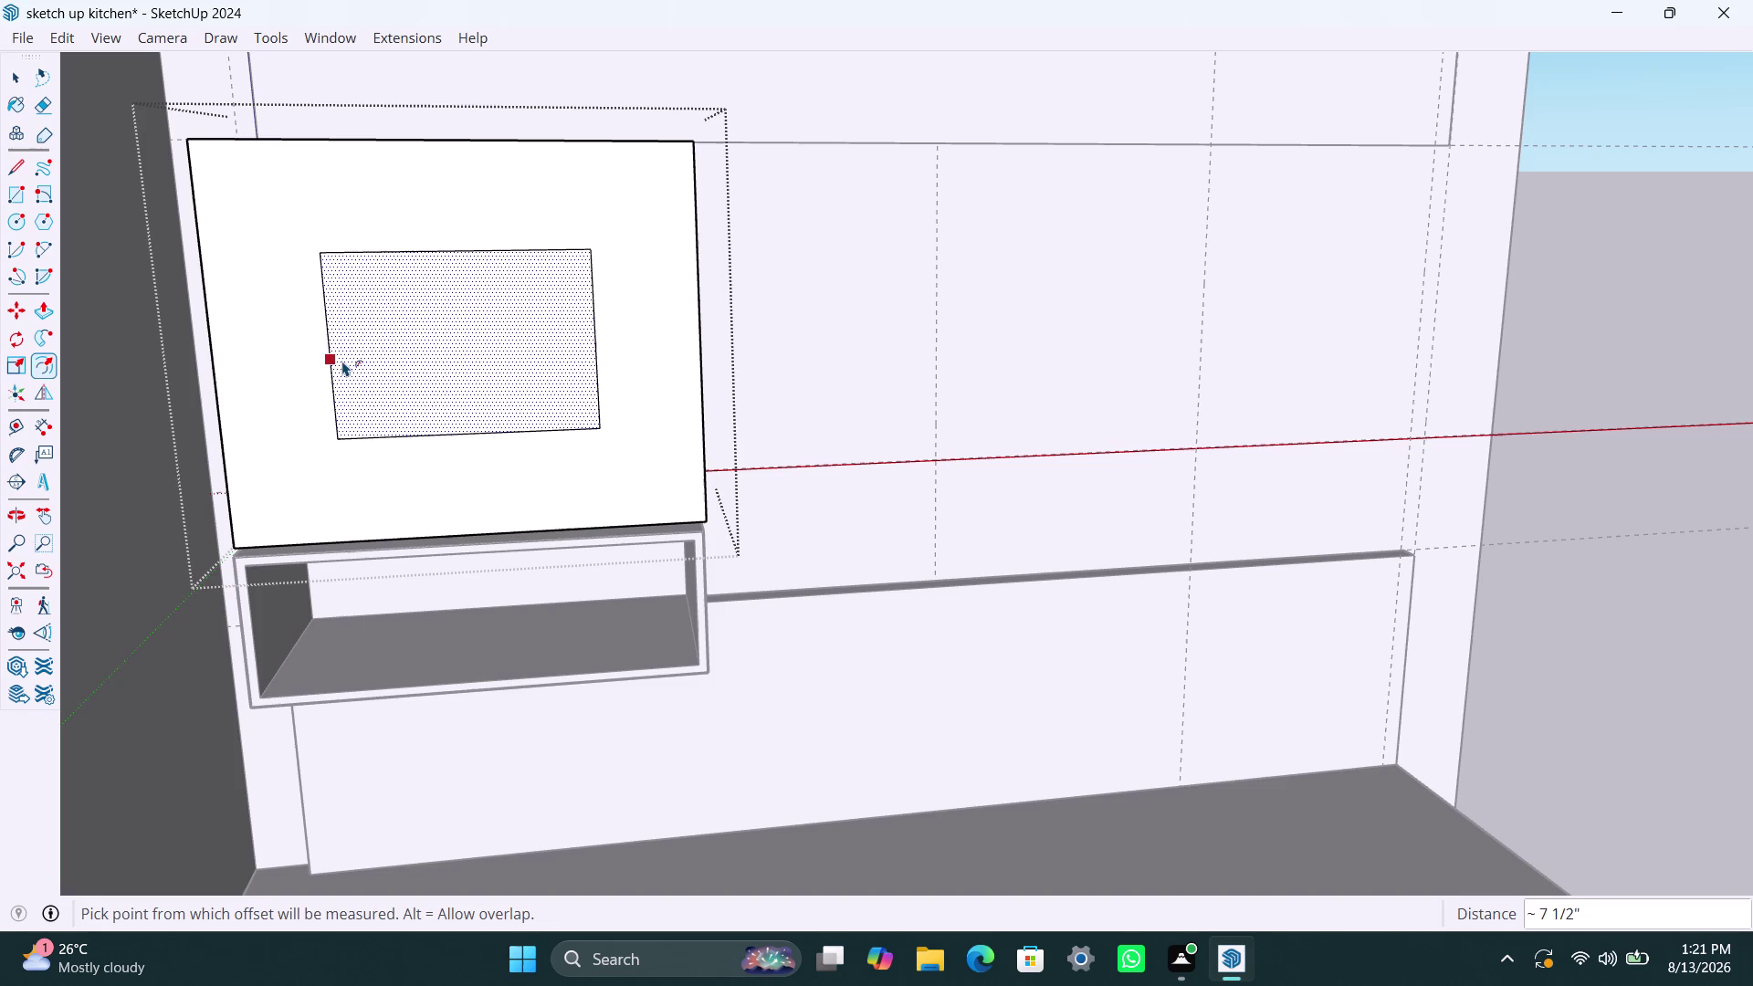
key(ctrl+z)
click(274, 309)
text(2)
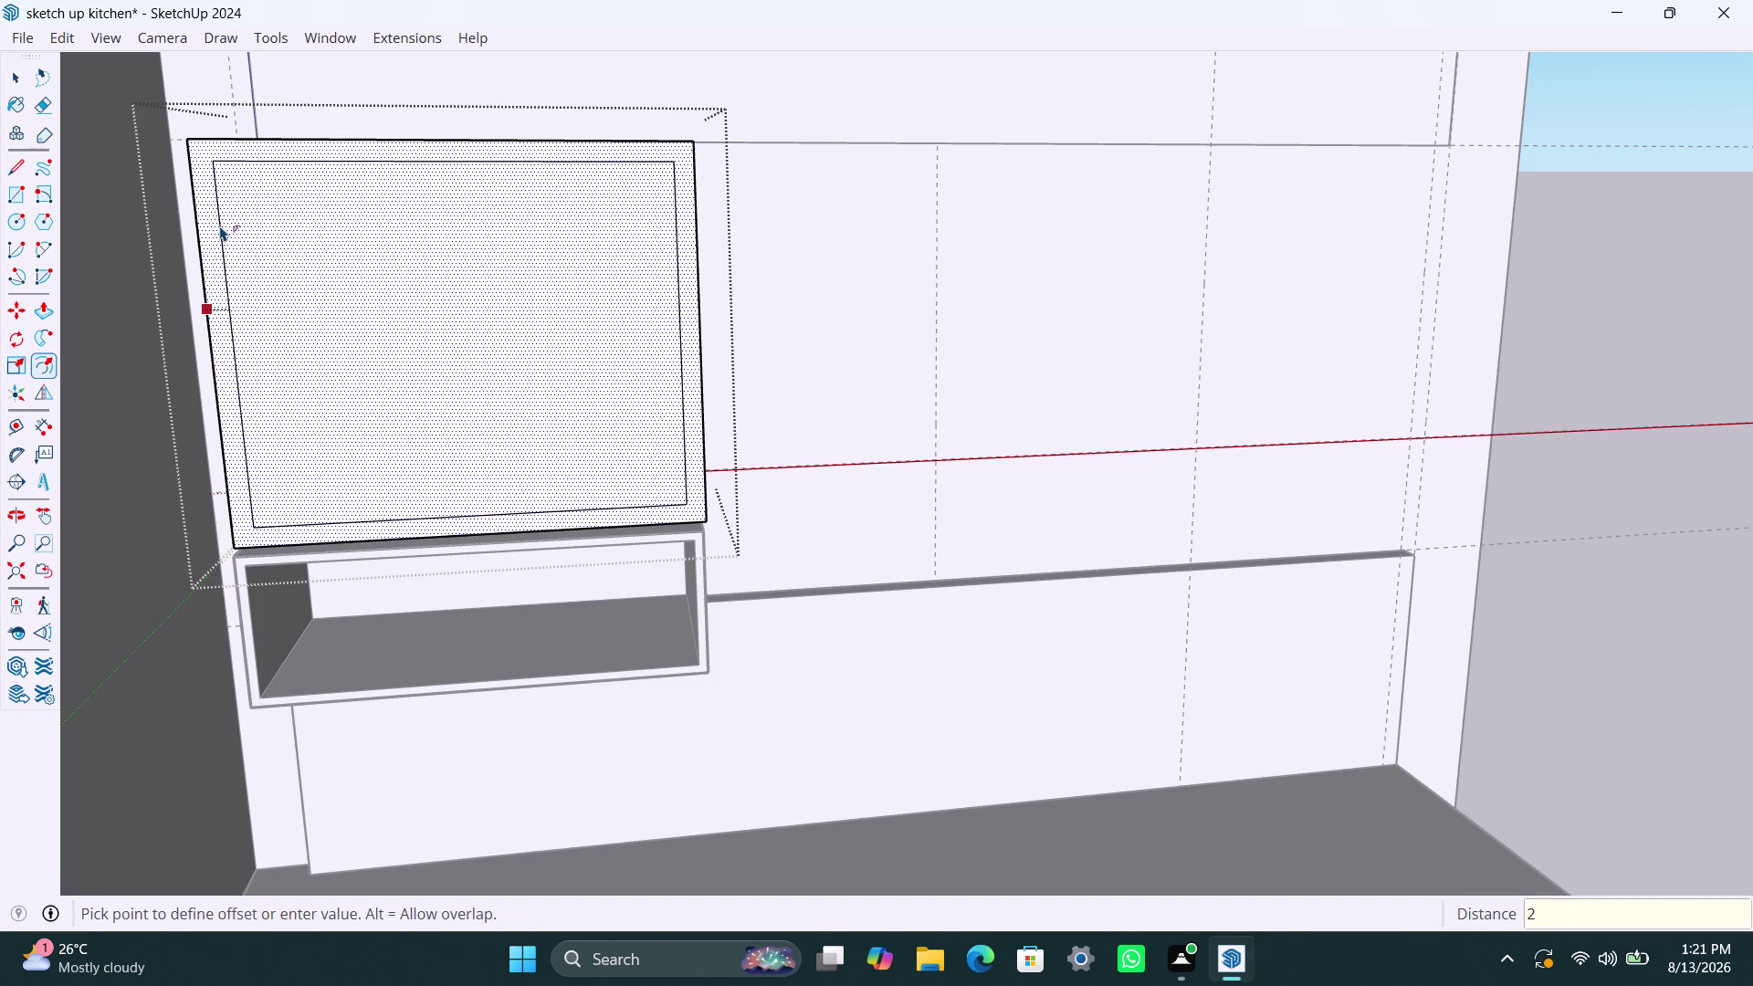
text(.4)
key(BackSpace)
text(5mm)
key(Return)
Add an 18 mm inset border and select the inner door panel face.
click(264, 231)
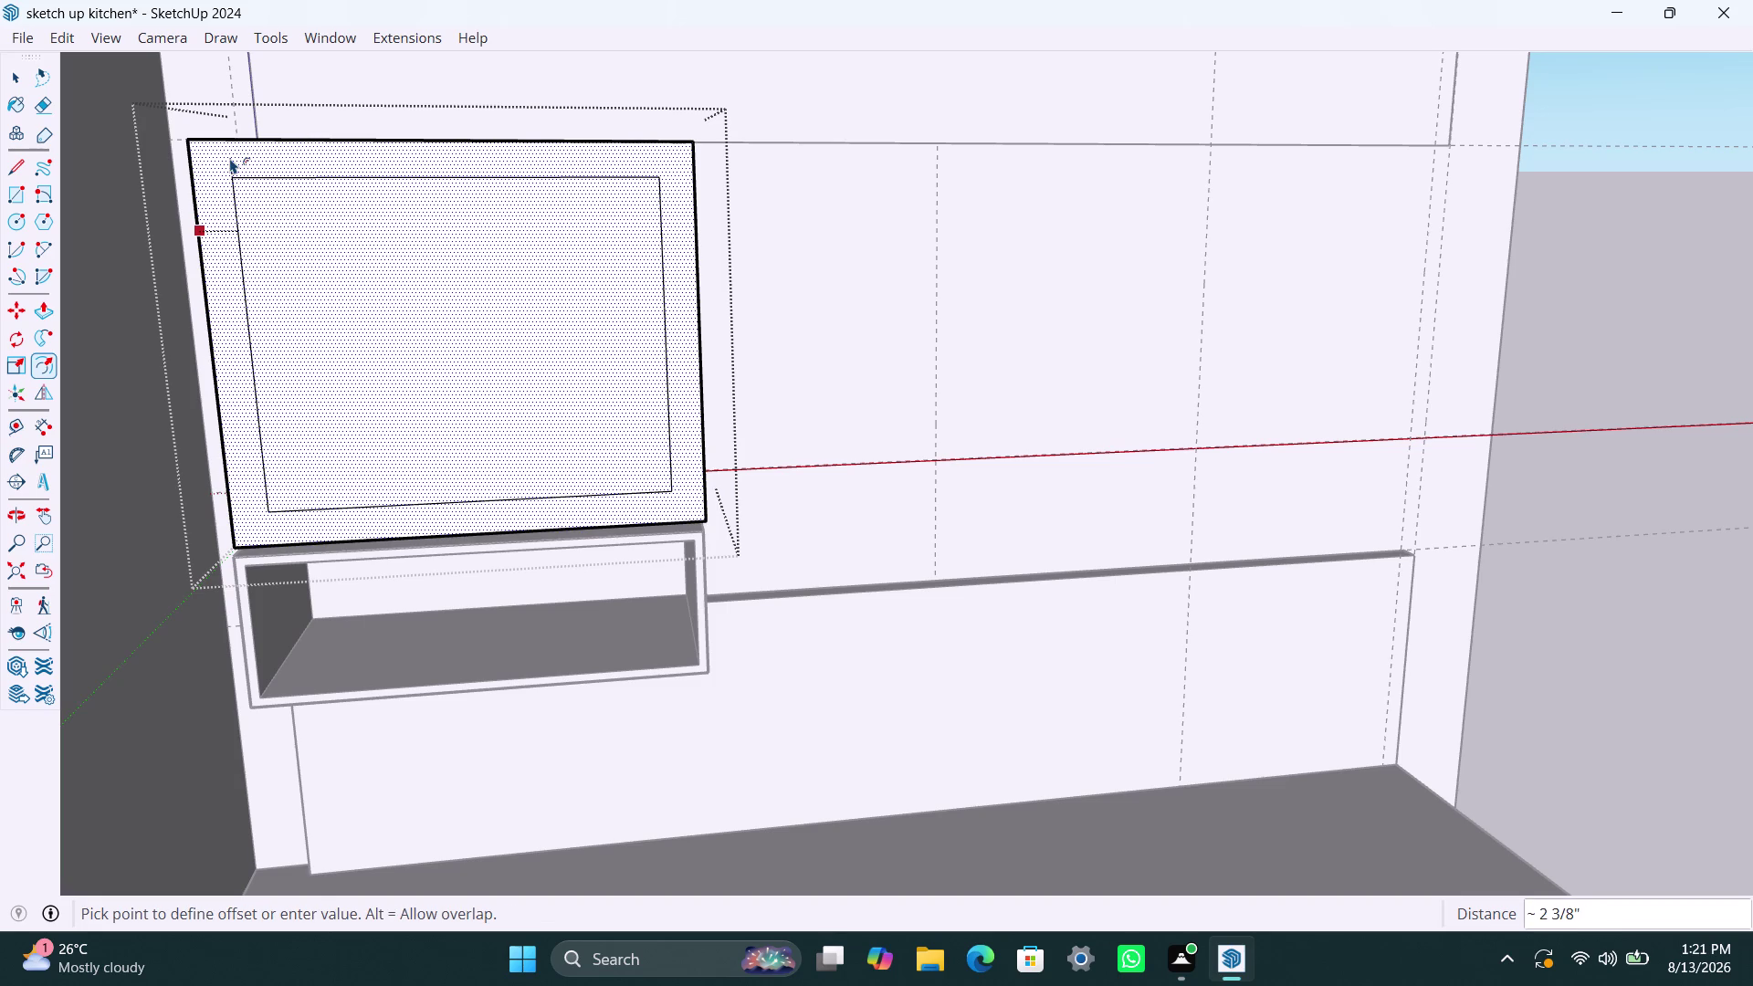
text(18m)
text(m)
key(Return)
key(space)
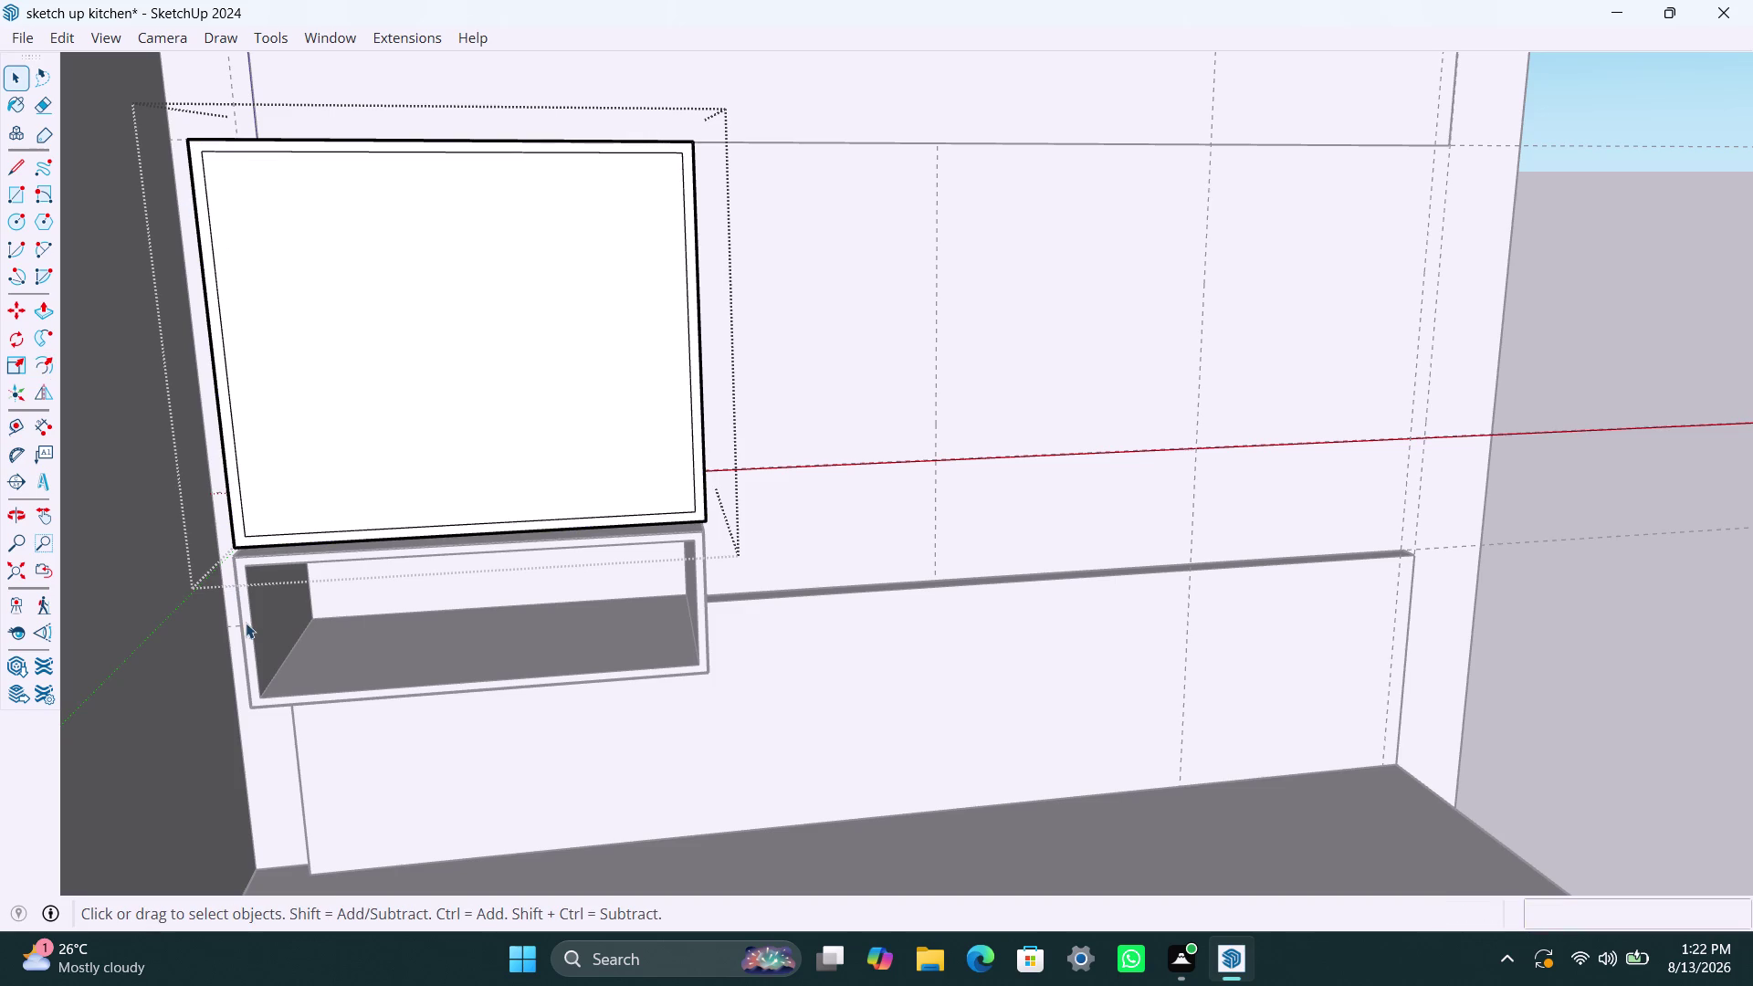
click(360, 324)
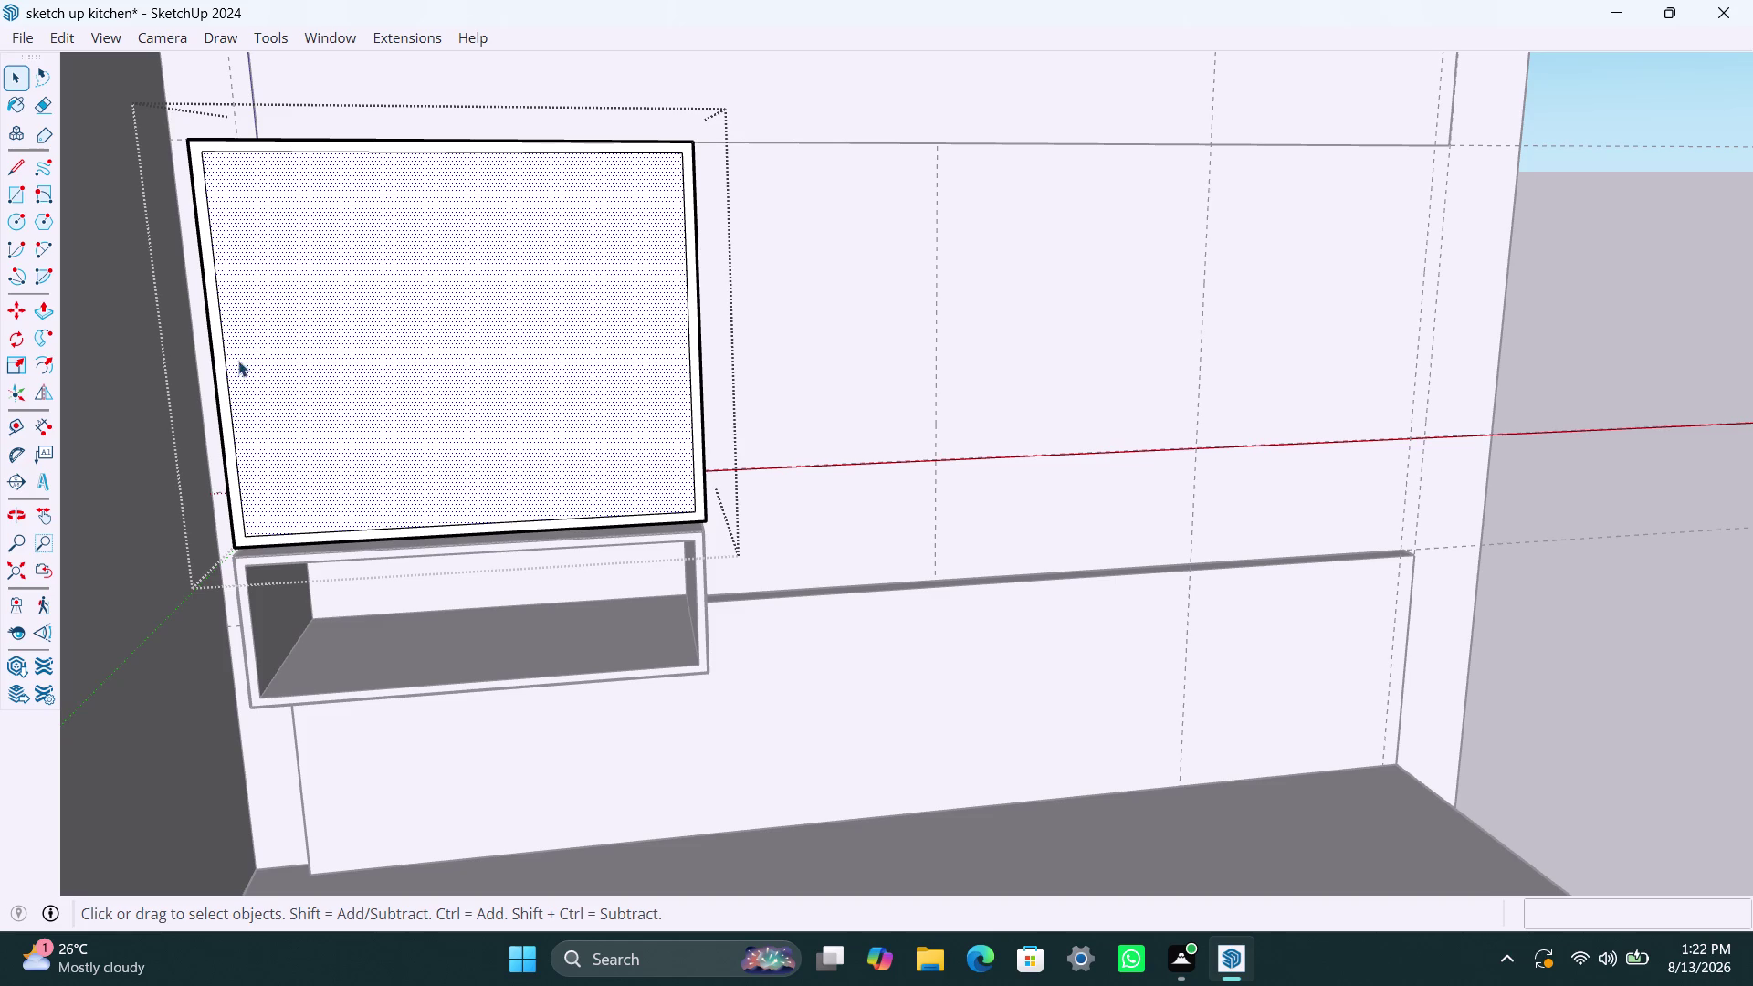
Draw a dividing line across the cabinet front, then undo the attempt.
key(space)
key(l)
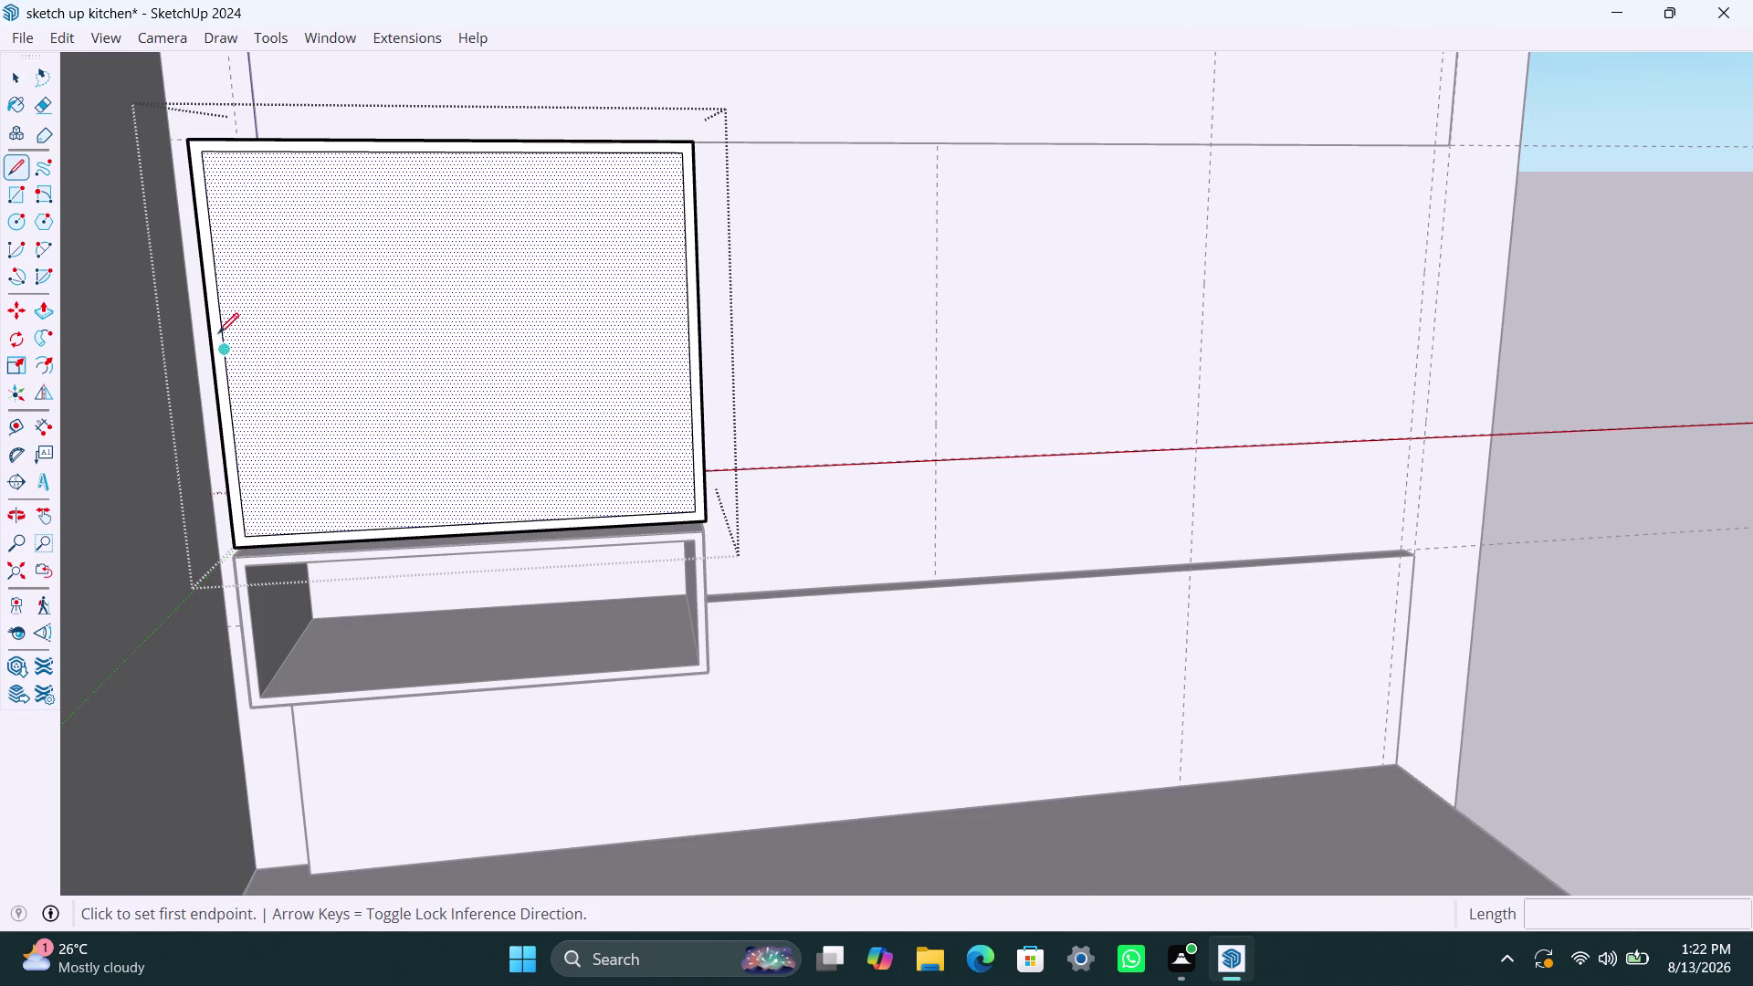
click(227, 345)
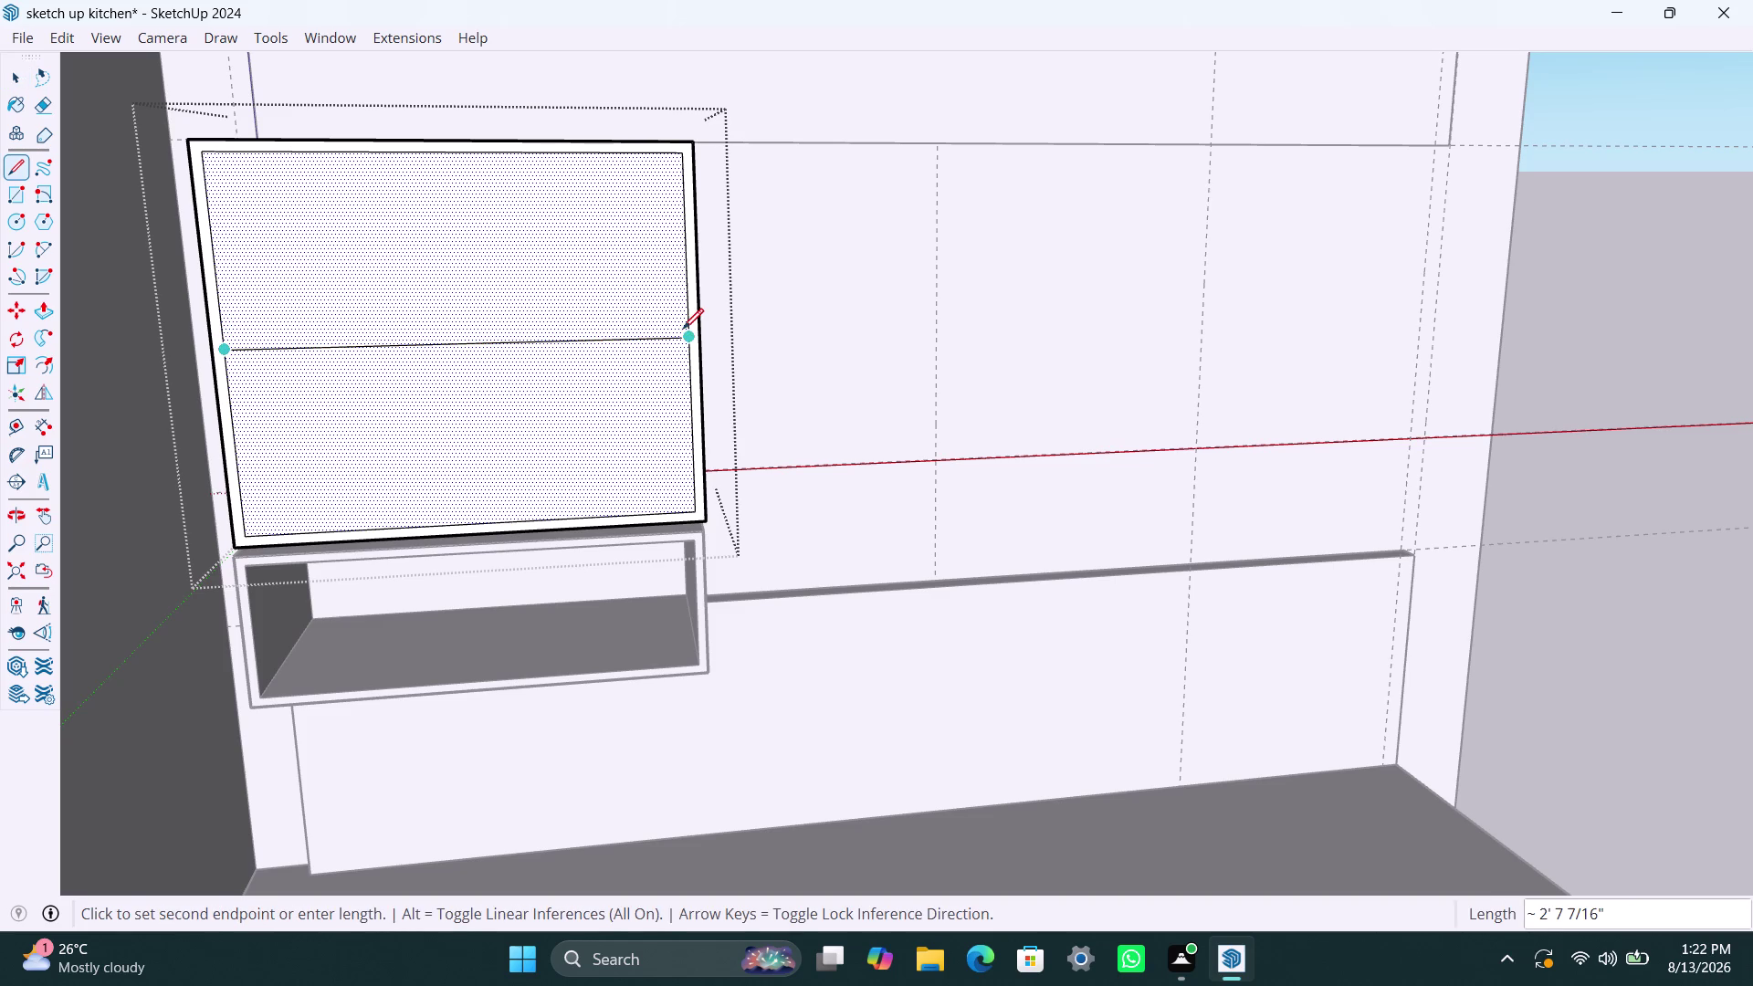
click(687, 329)
key(space)
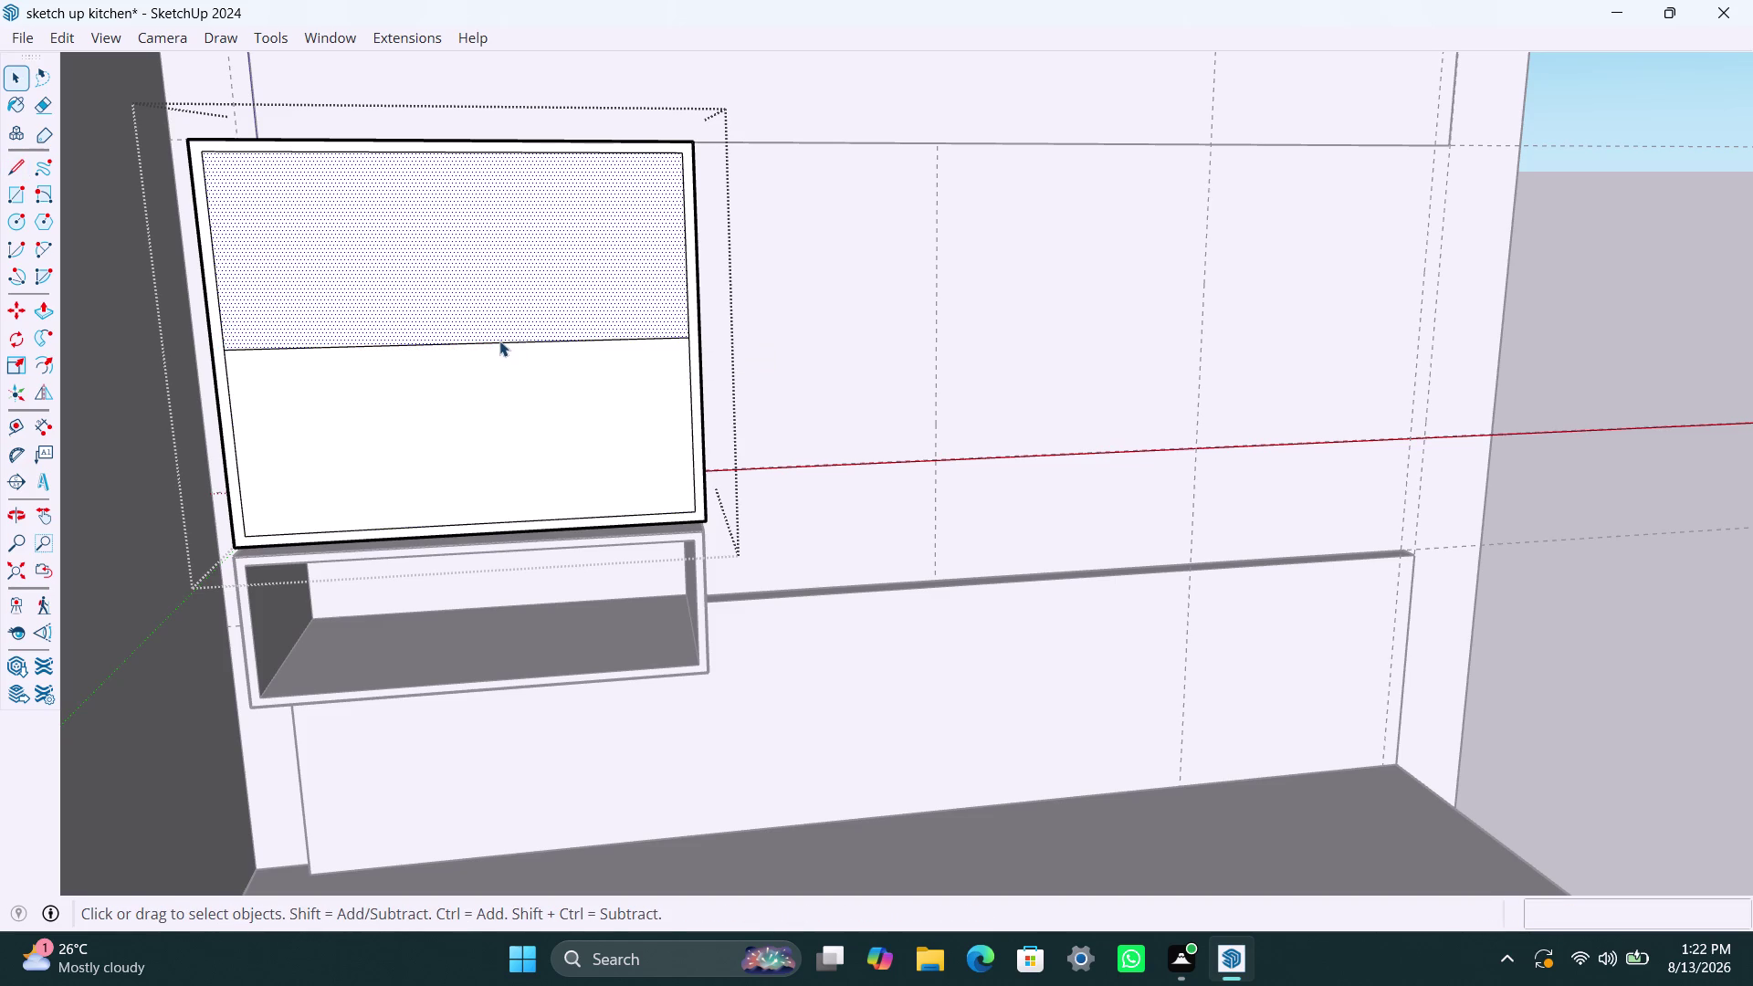
click(455, 342)
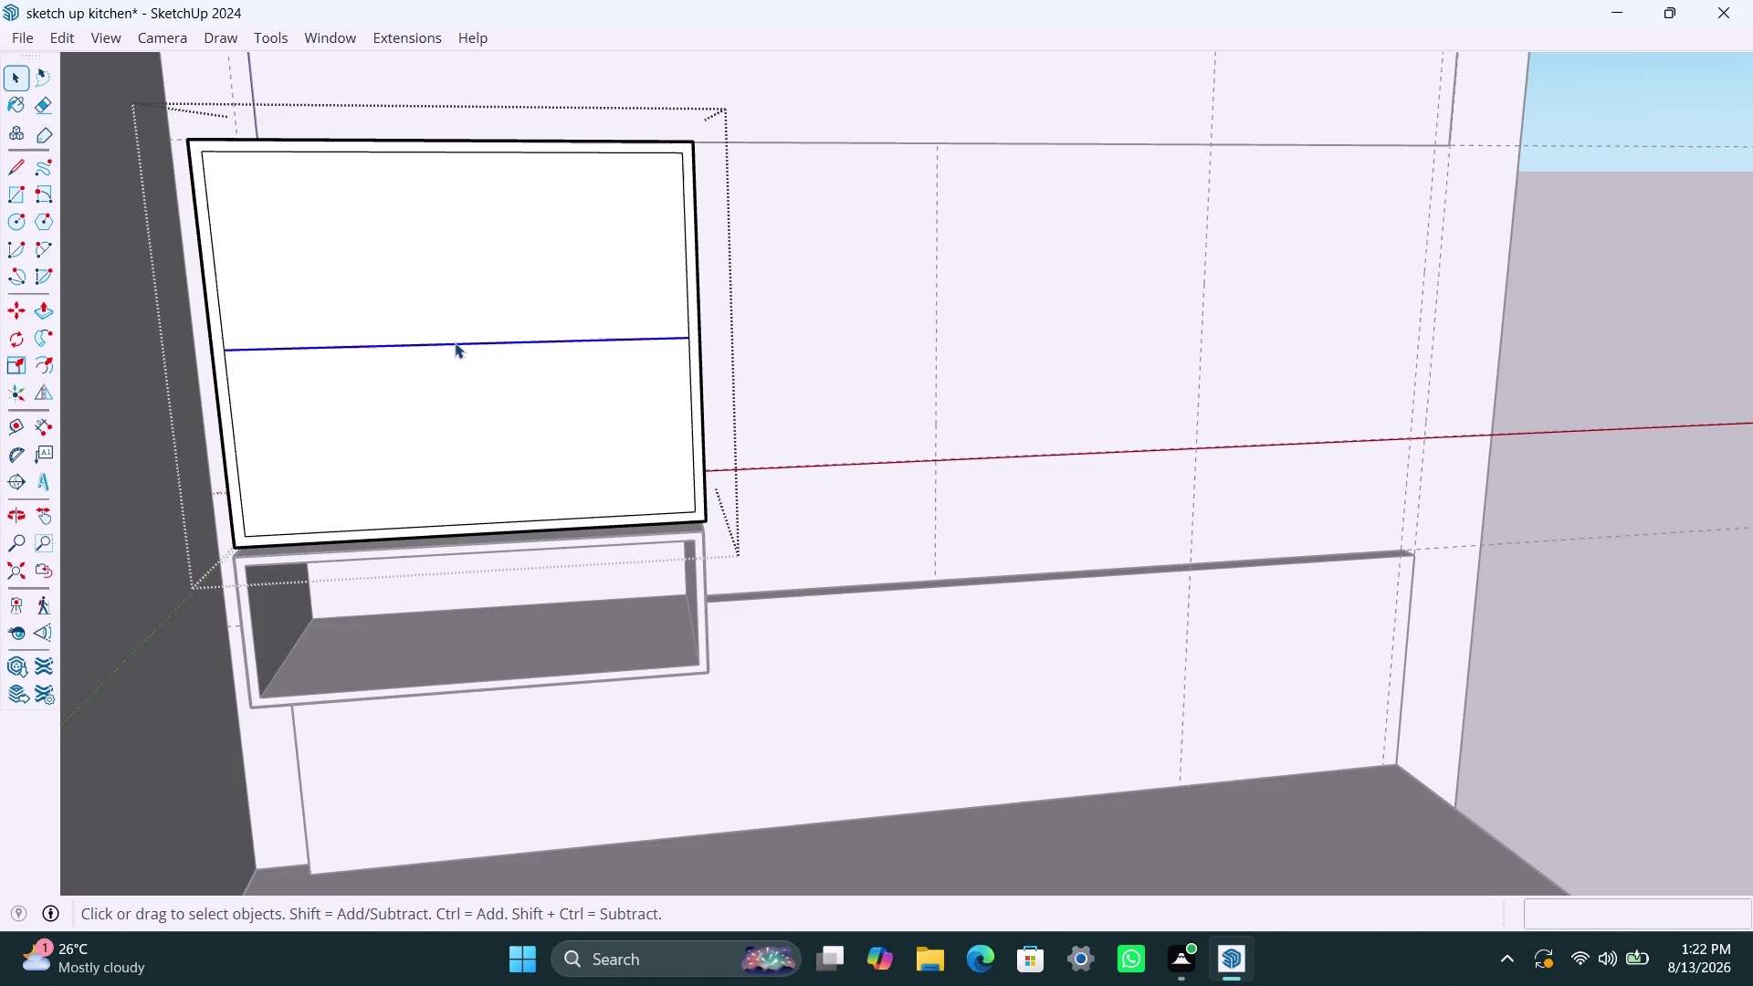
key(f)
click(455, 342)
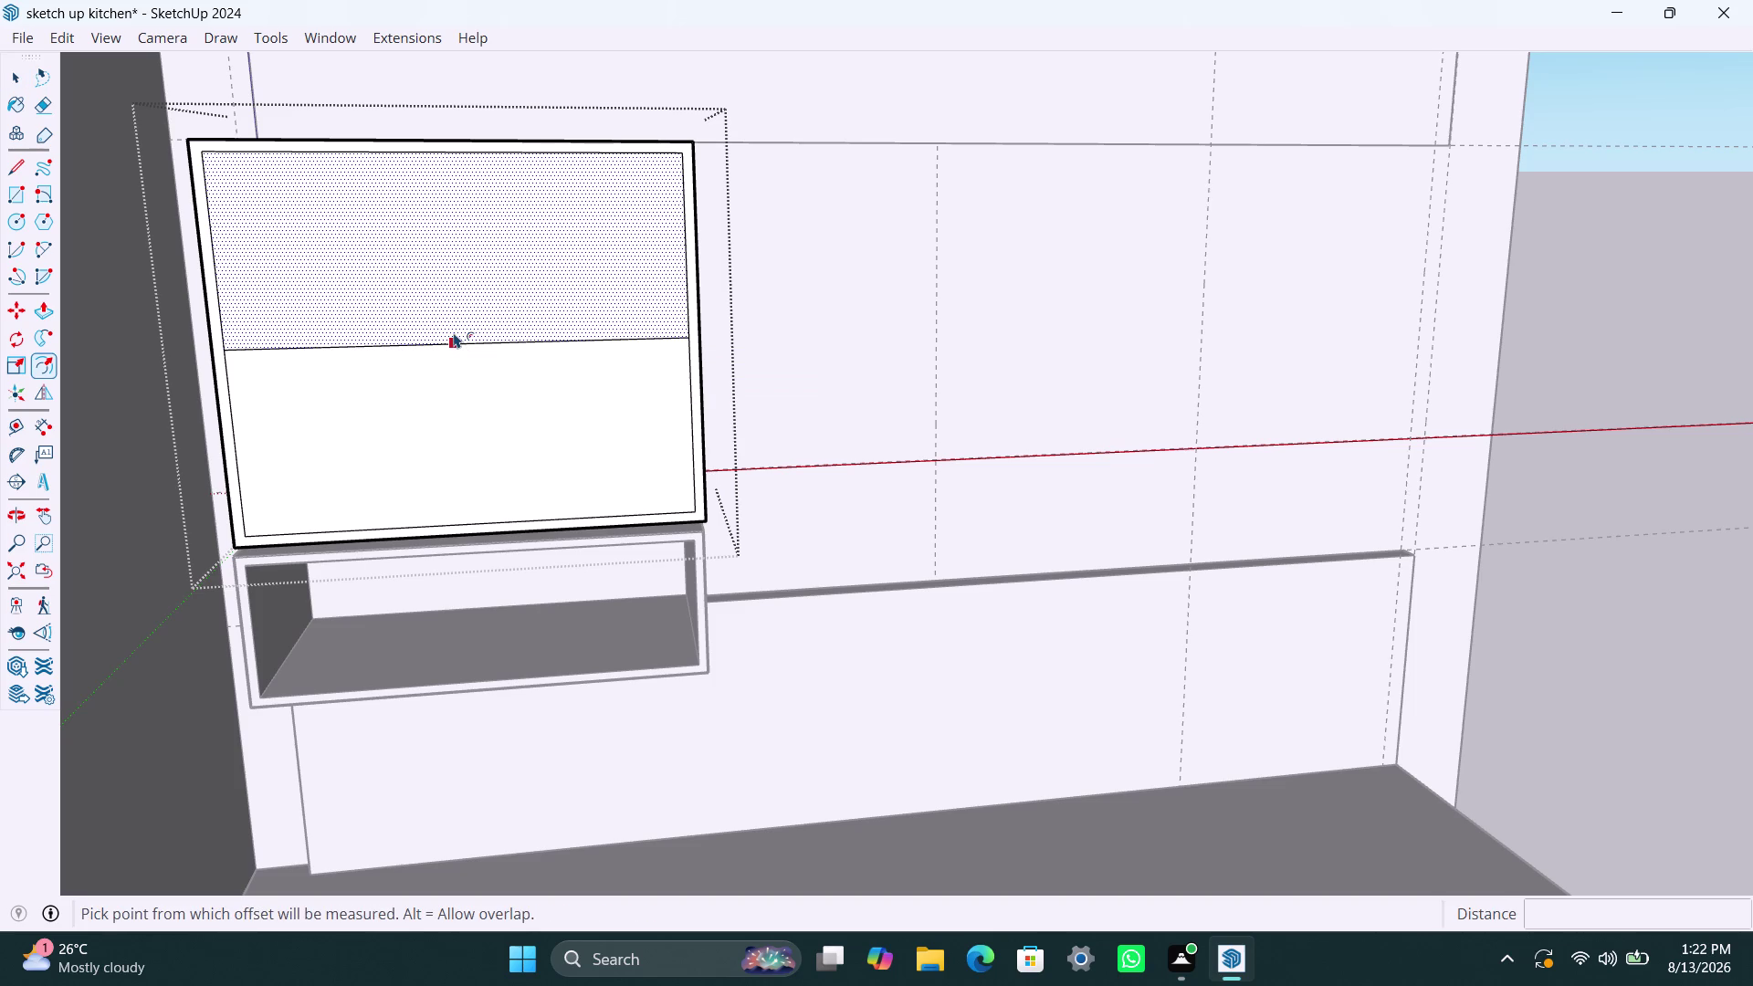
key(ctrl+z)
key(ctrl+z)
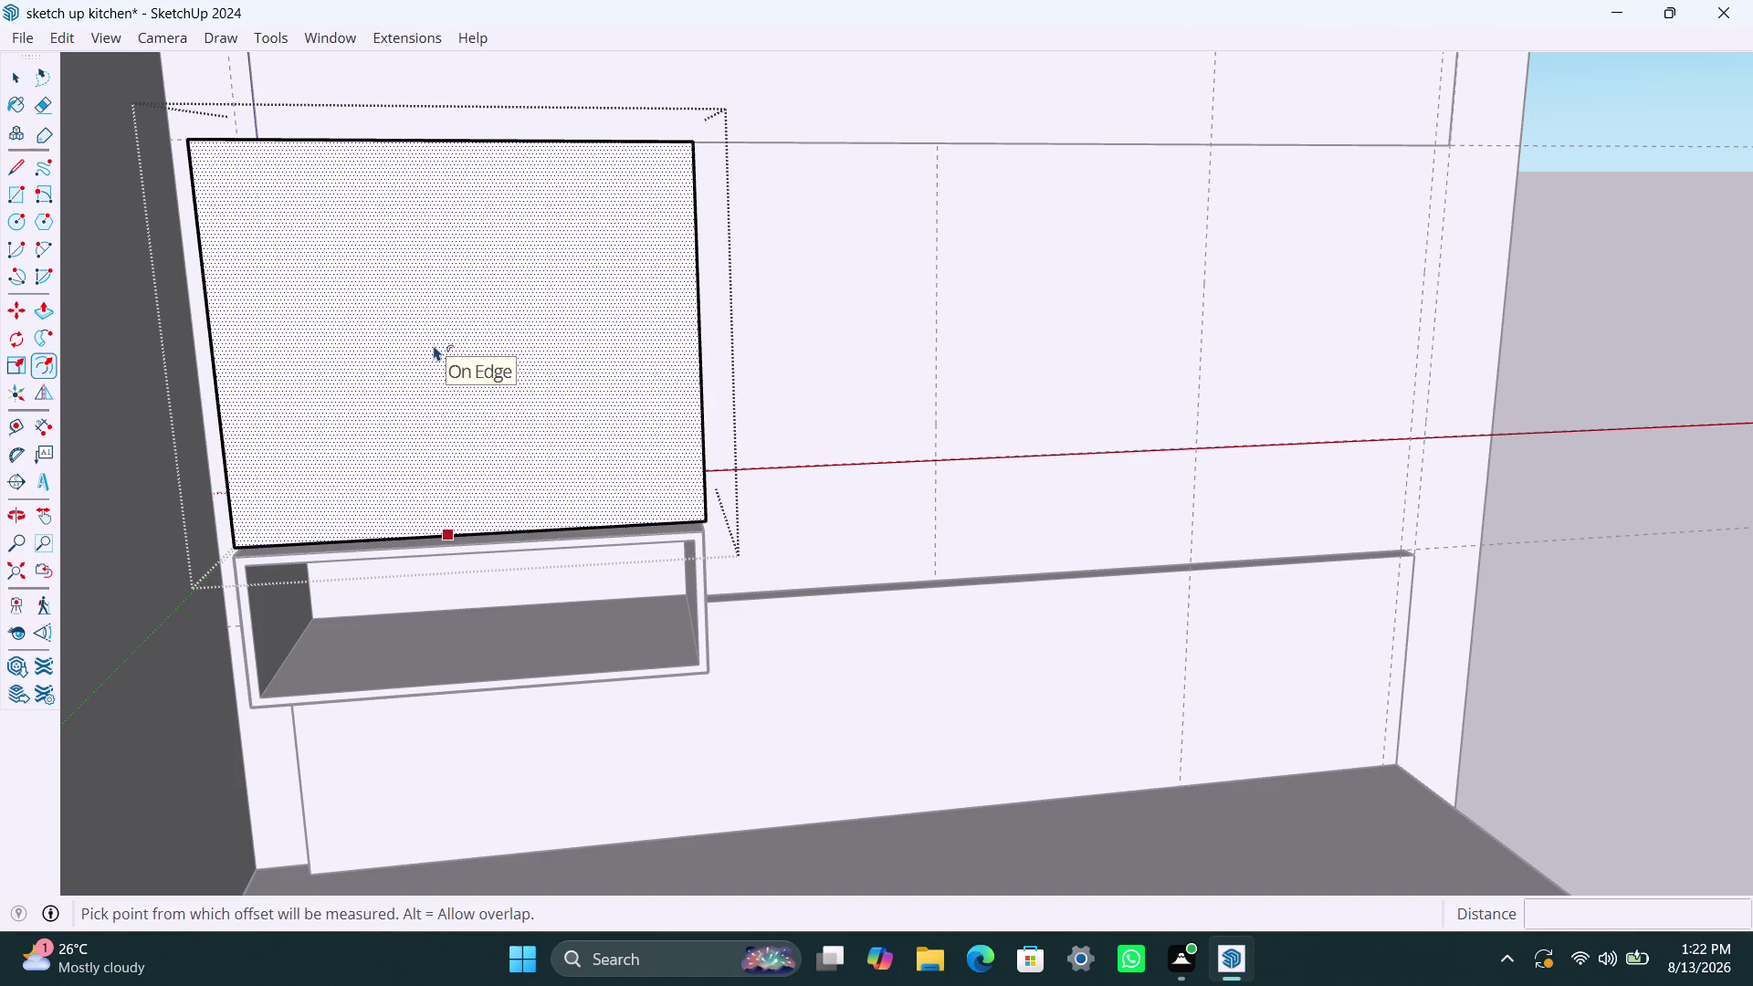
key(ctrl+z)
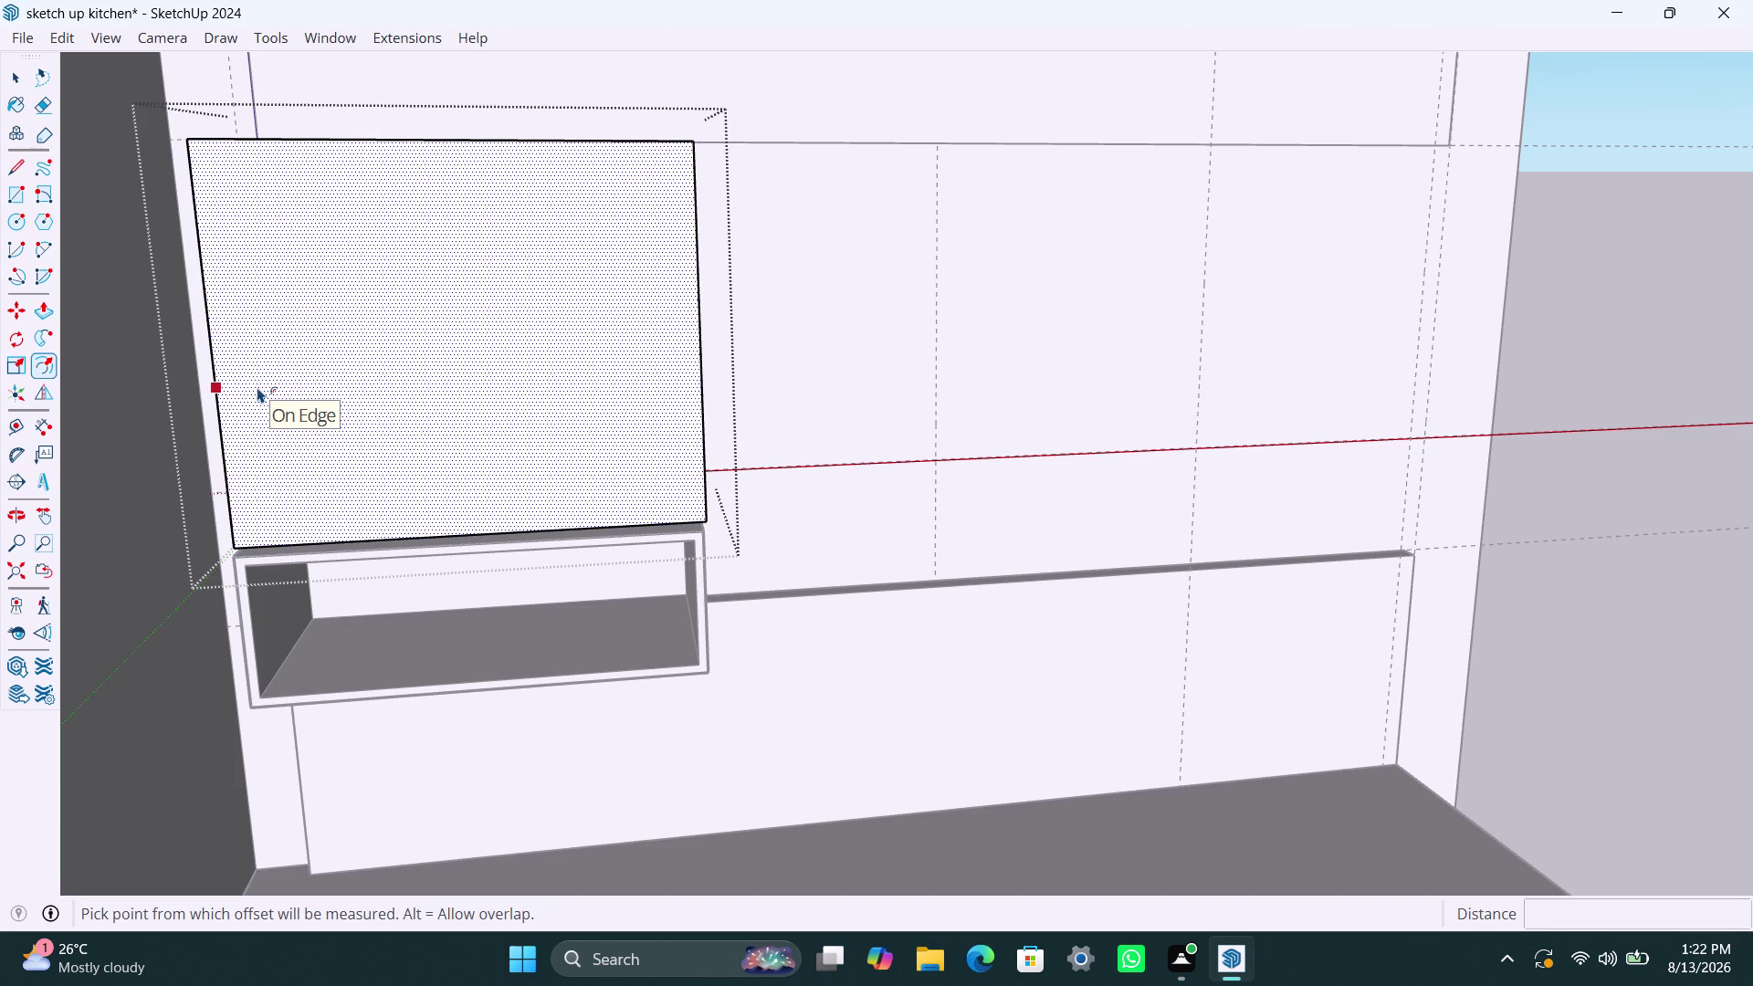
Redraw the horizontal dividing line from the cabinet front's left edge to its right edge.
key(l)
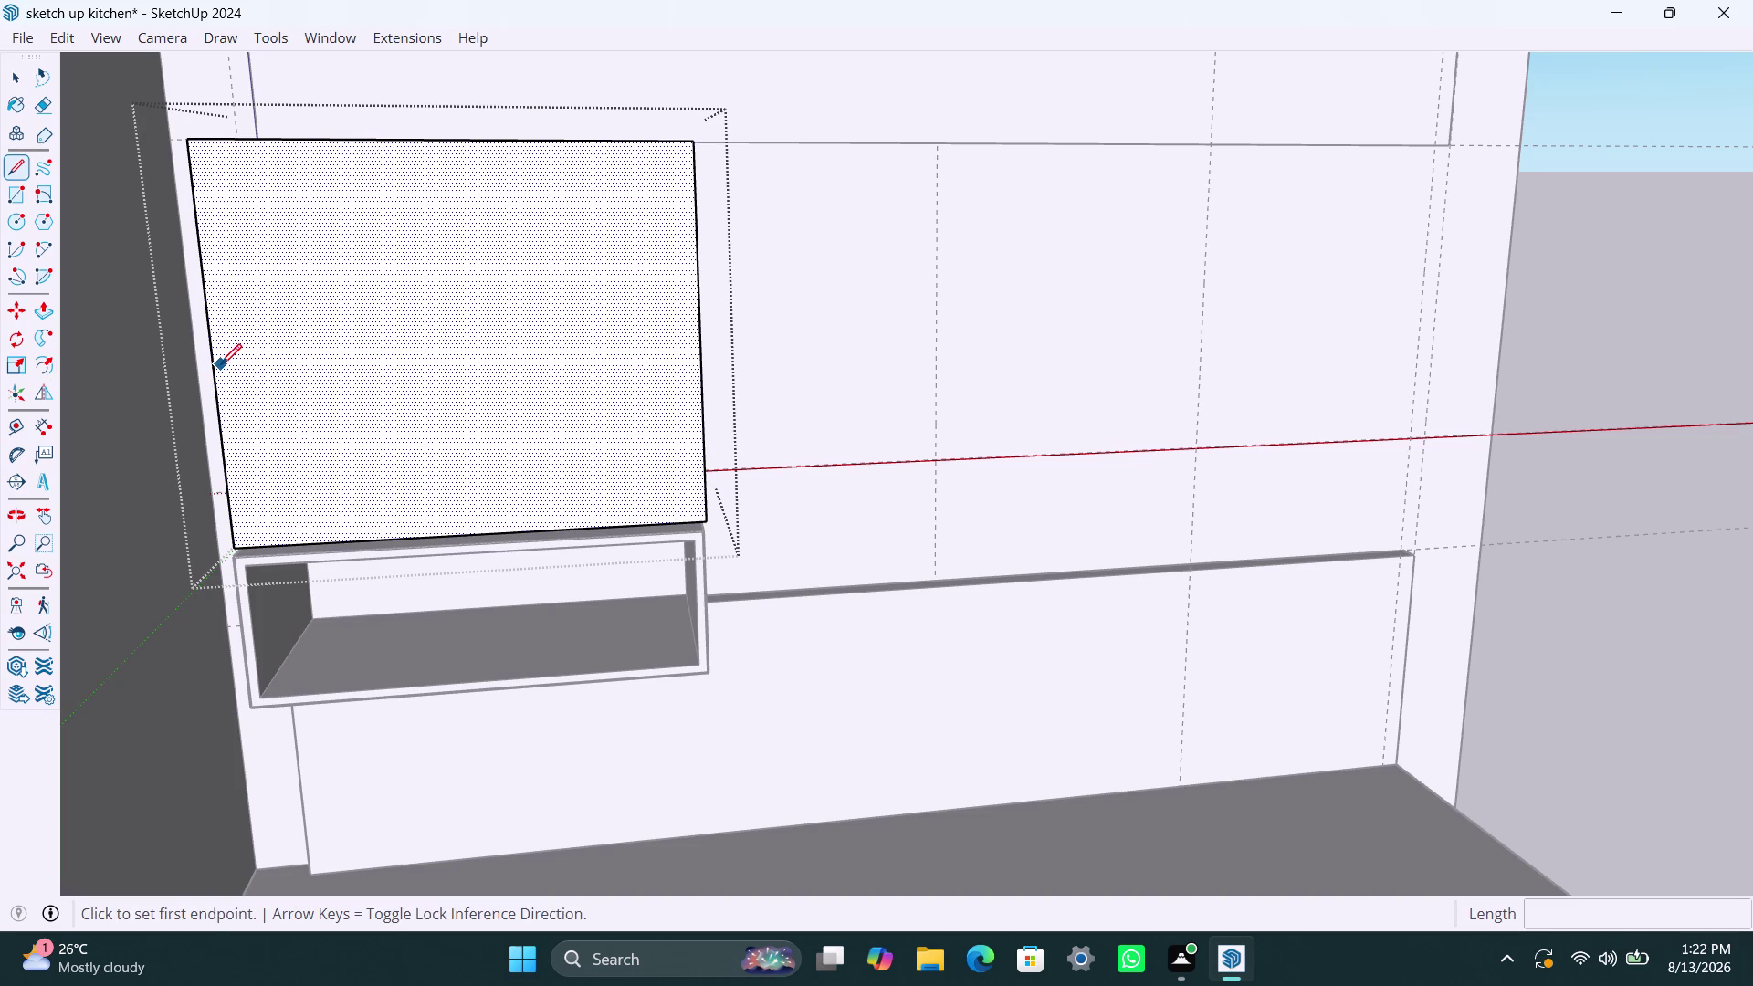
scroll(up, 3)
scroll(up, 3)
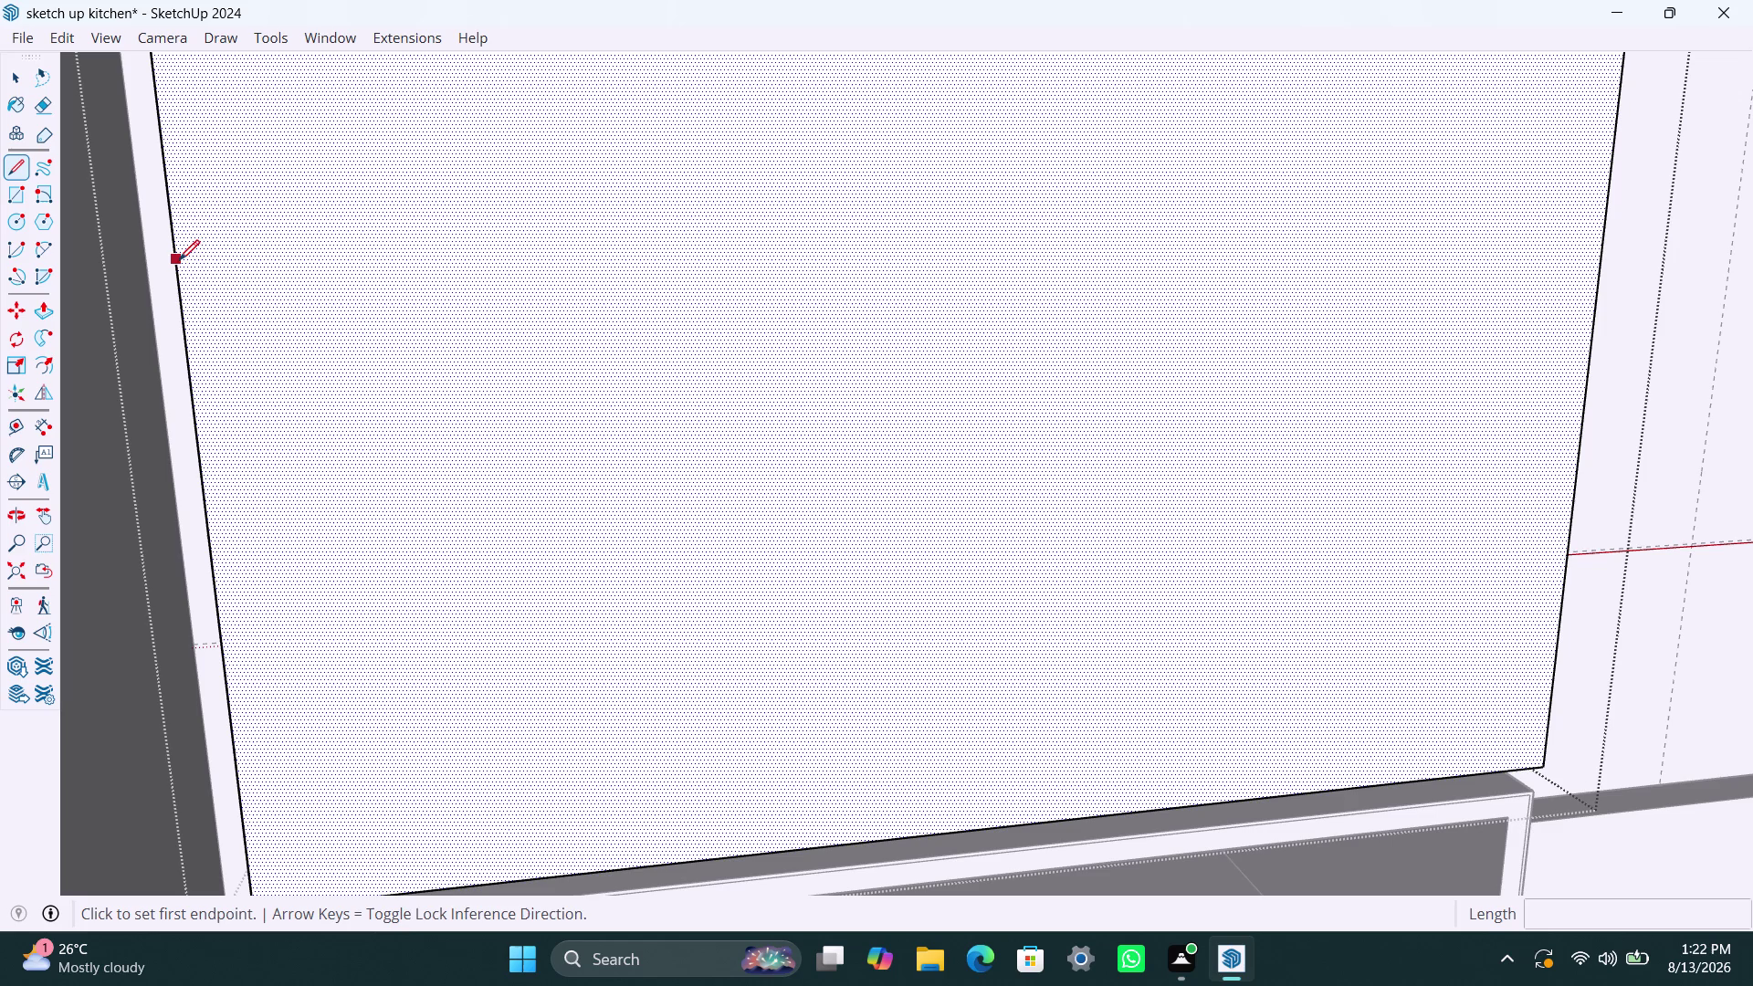
click(180, 284)
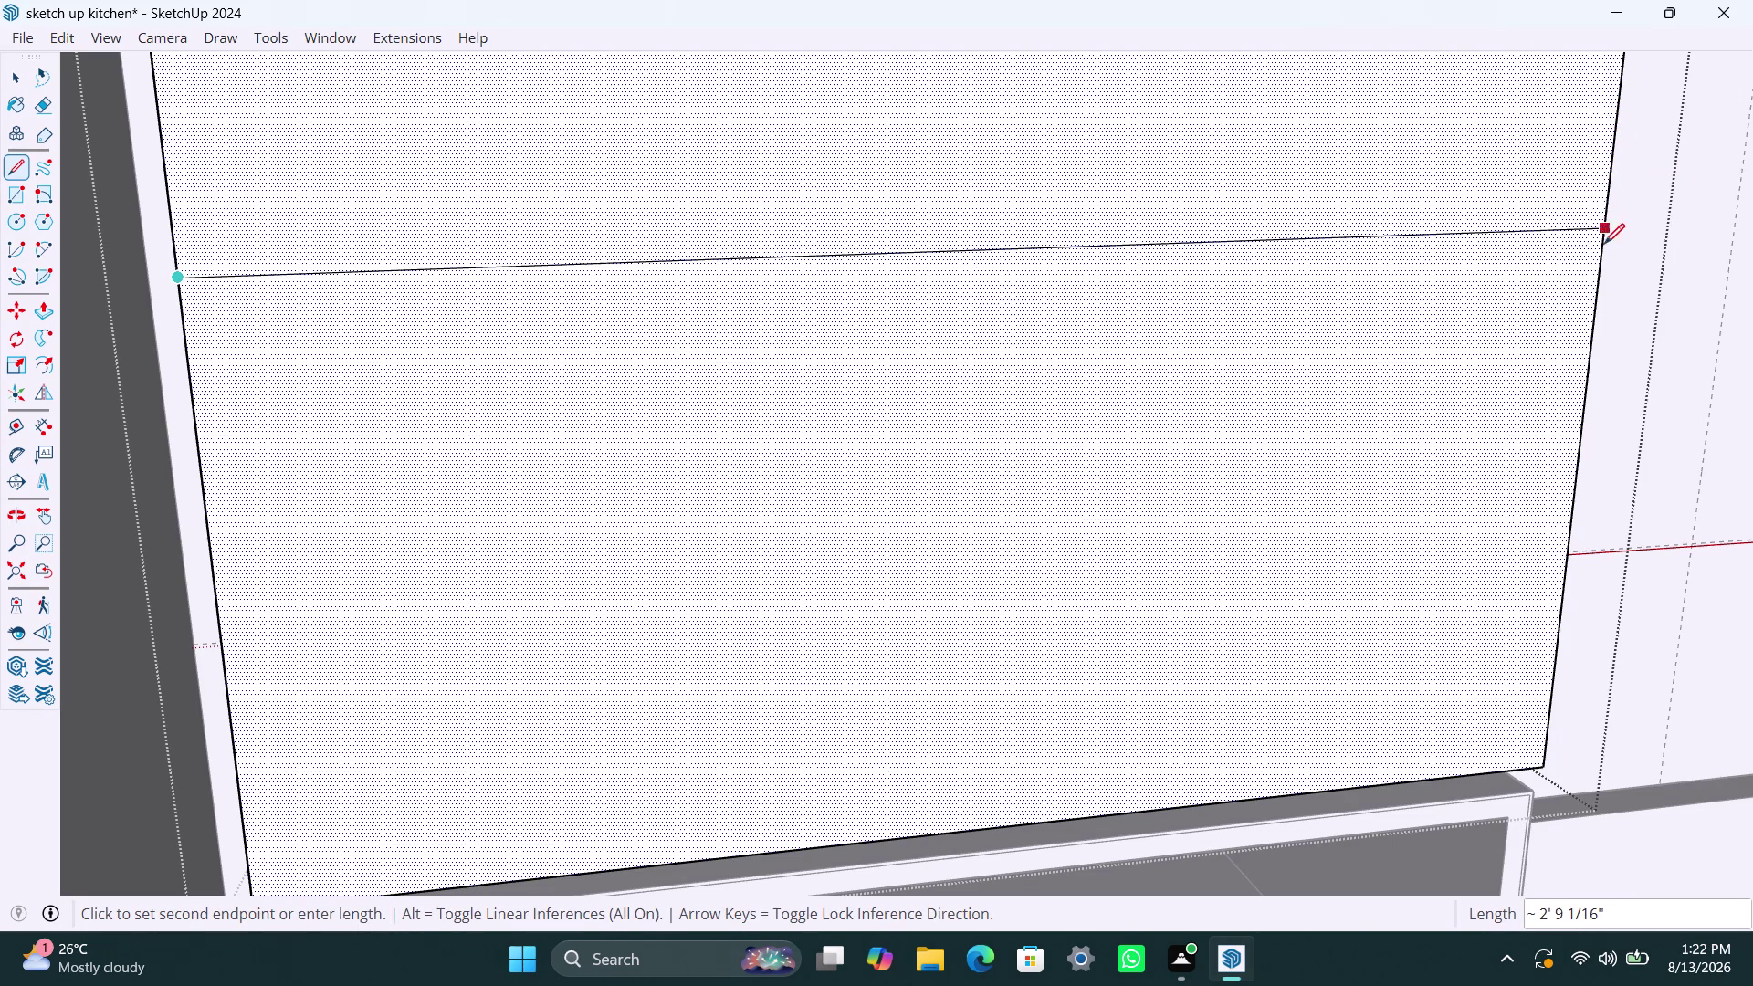
click(1603, 268)
key(space)
scroll(down, 3)
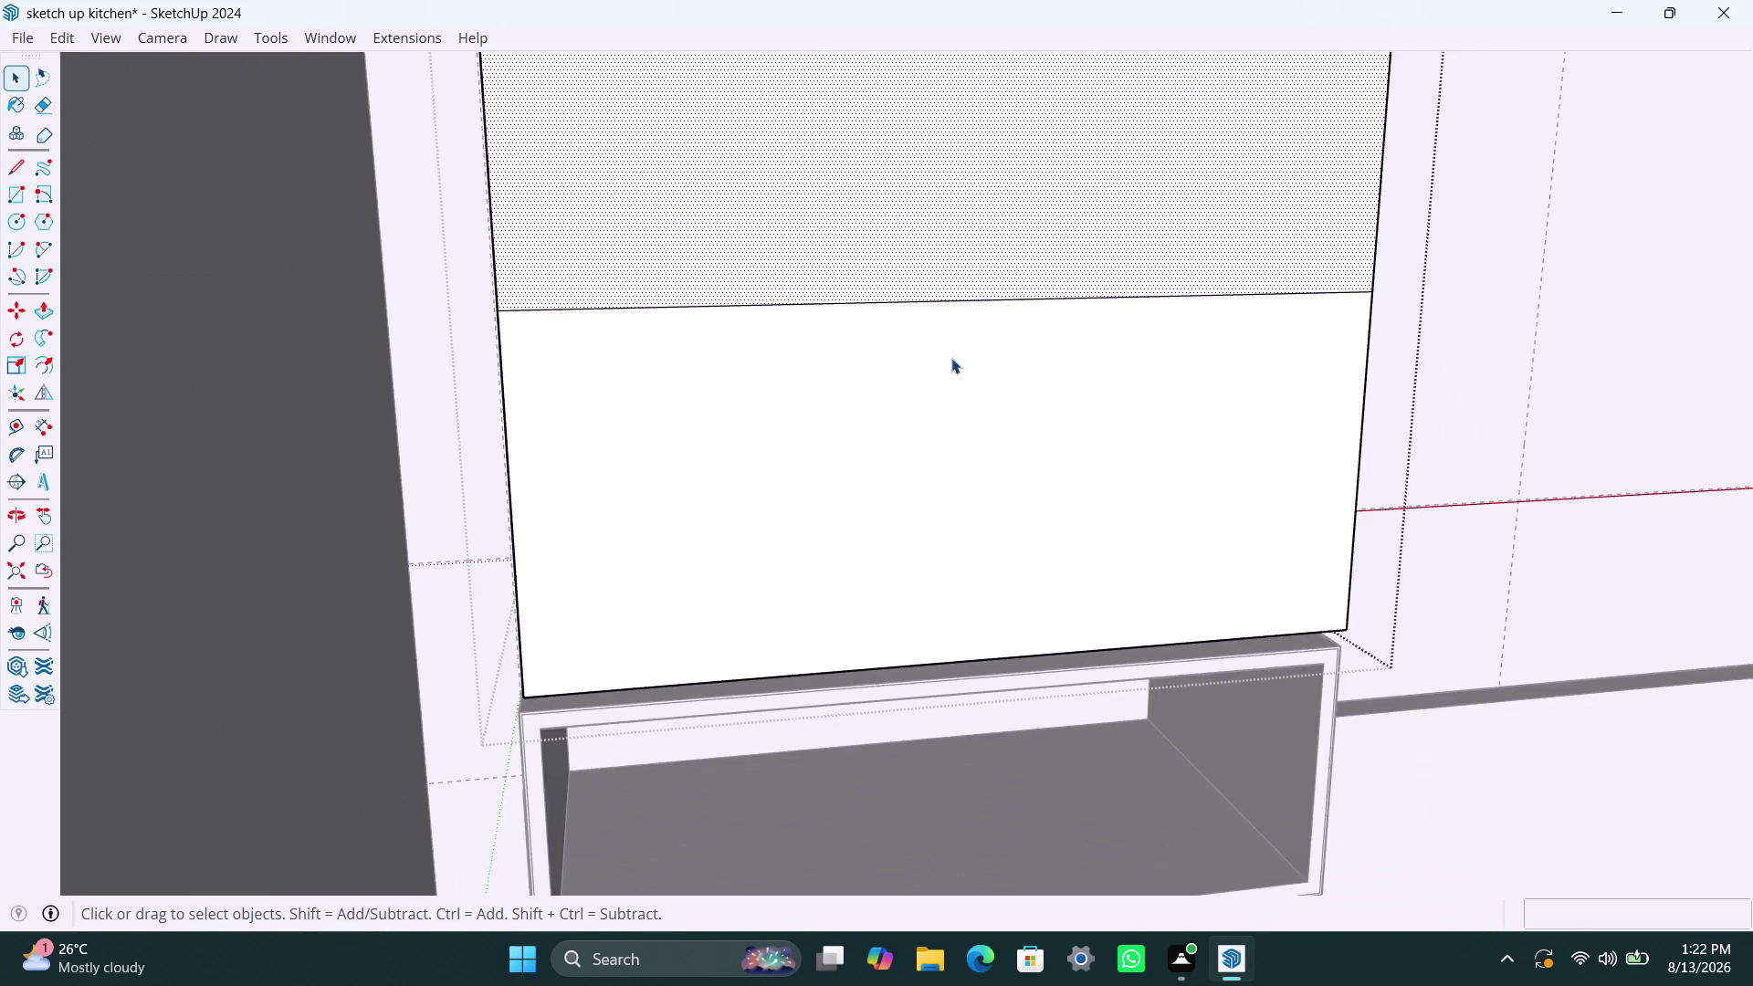
scroll(down, 3)
middle_drag(988, 427, 923, 434)
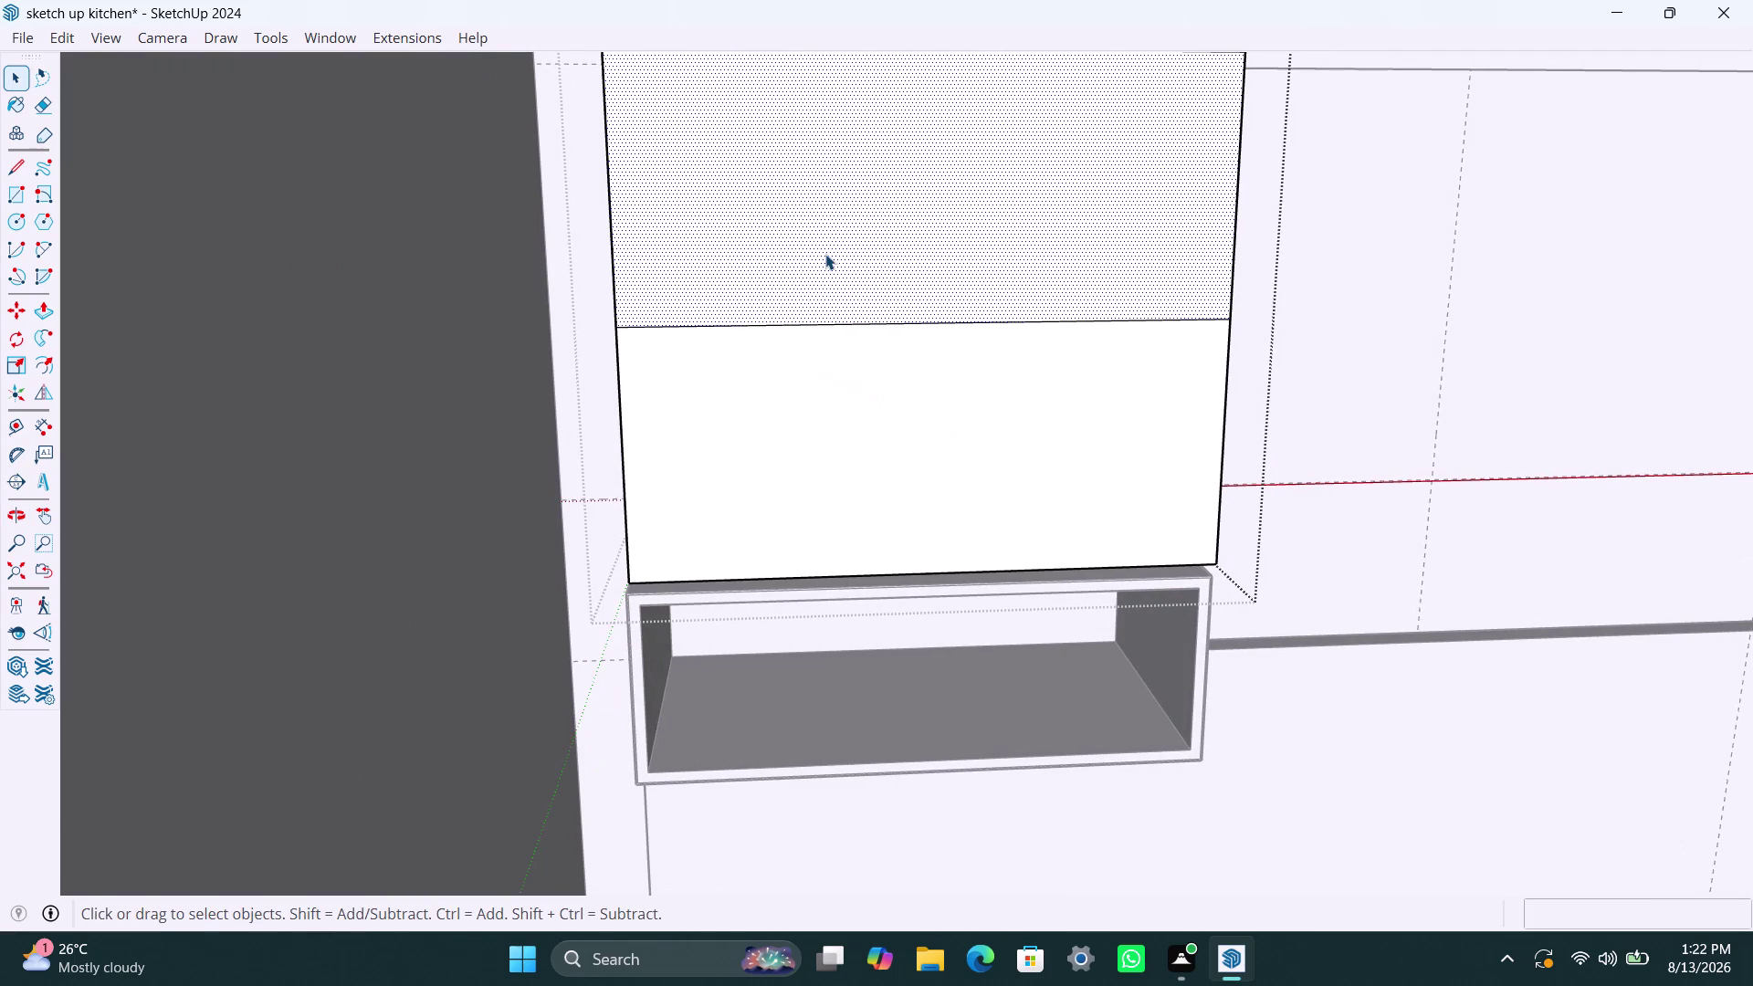
Offset the upper panel's edges 18 mm inward, replacing a first 2.5 mm try.
key(f)
click(796, 228)
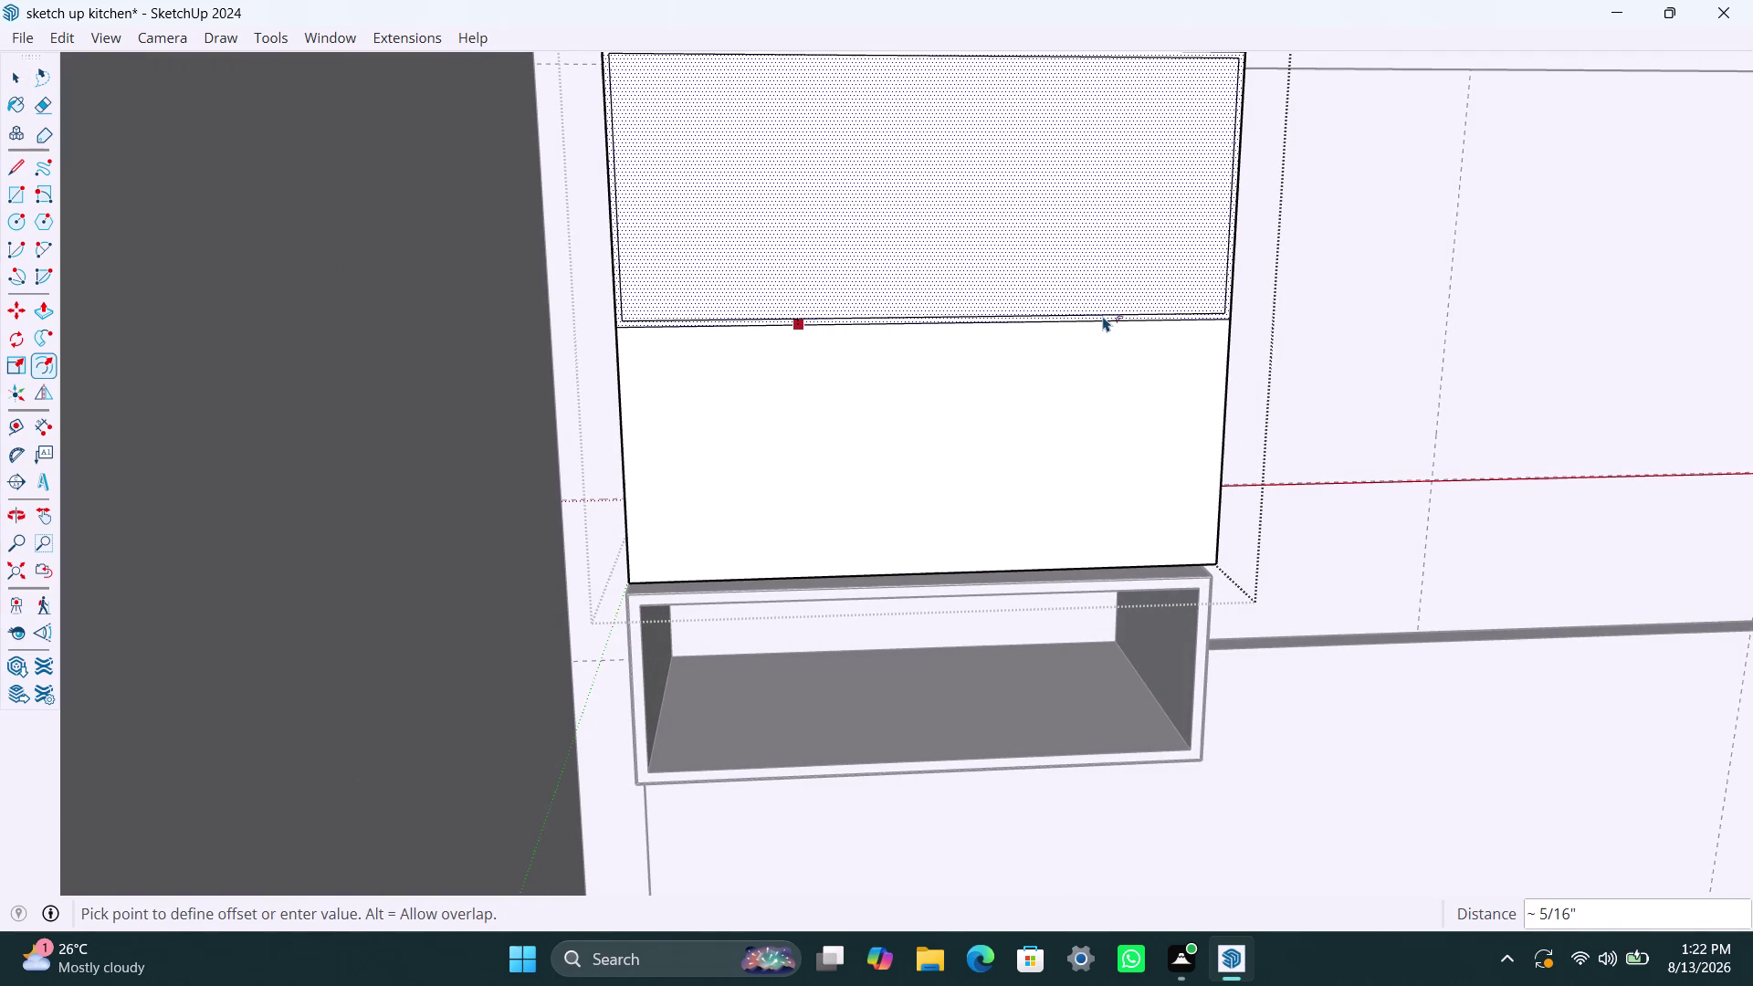
text(2.5)
text(mm)
key(Return)
click(901, 200)
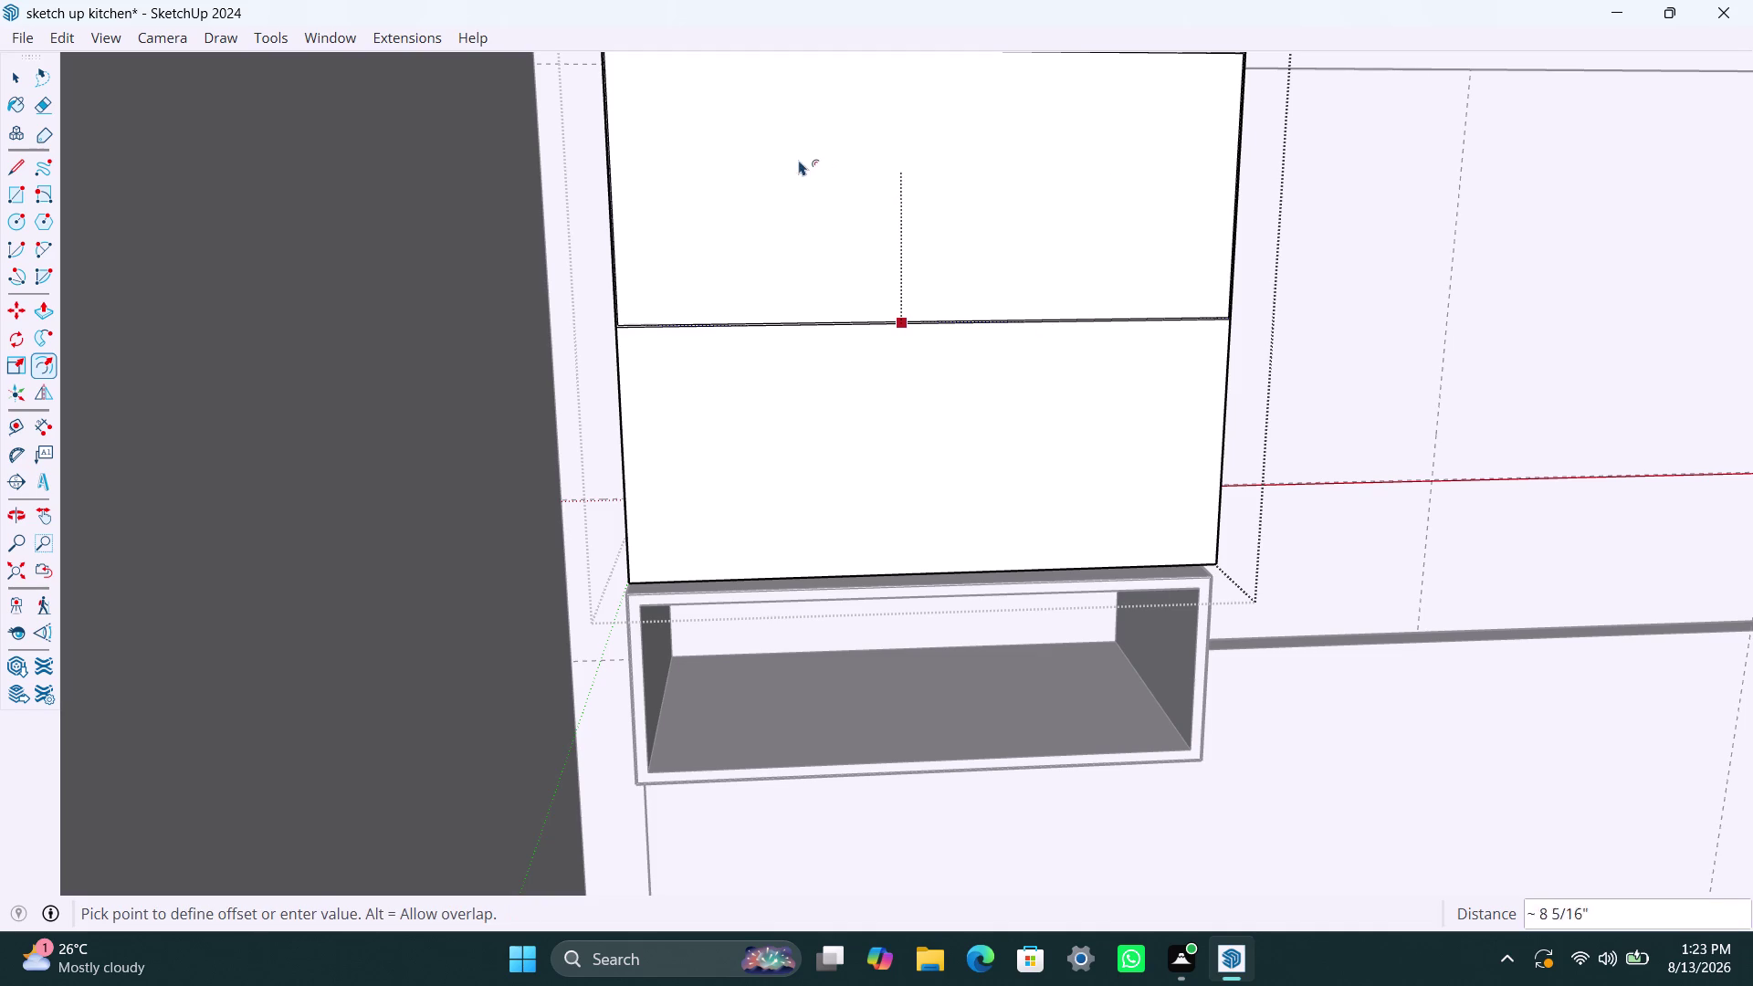
text(18)
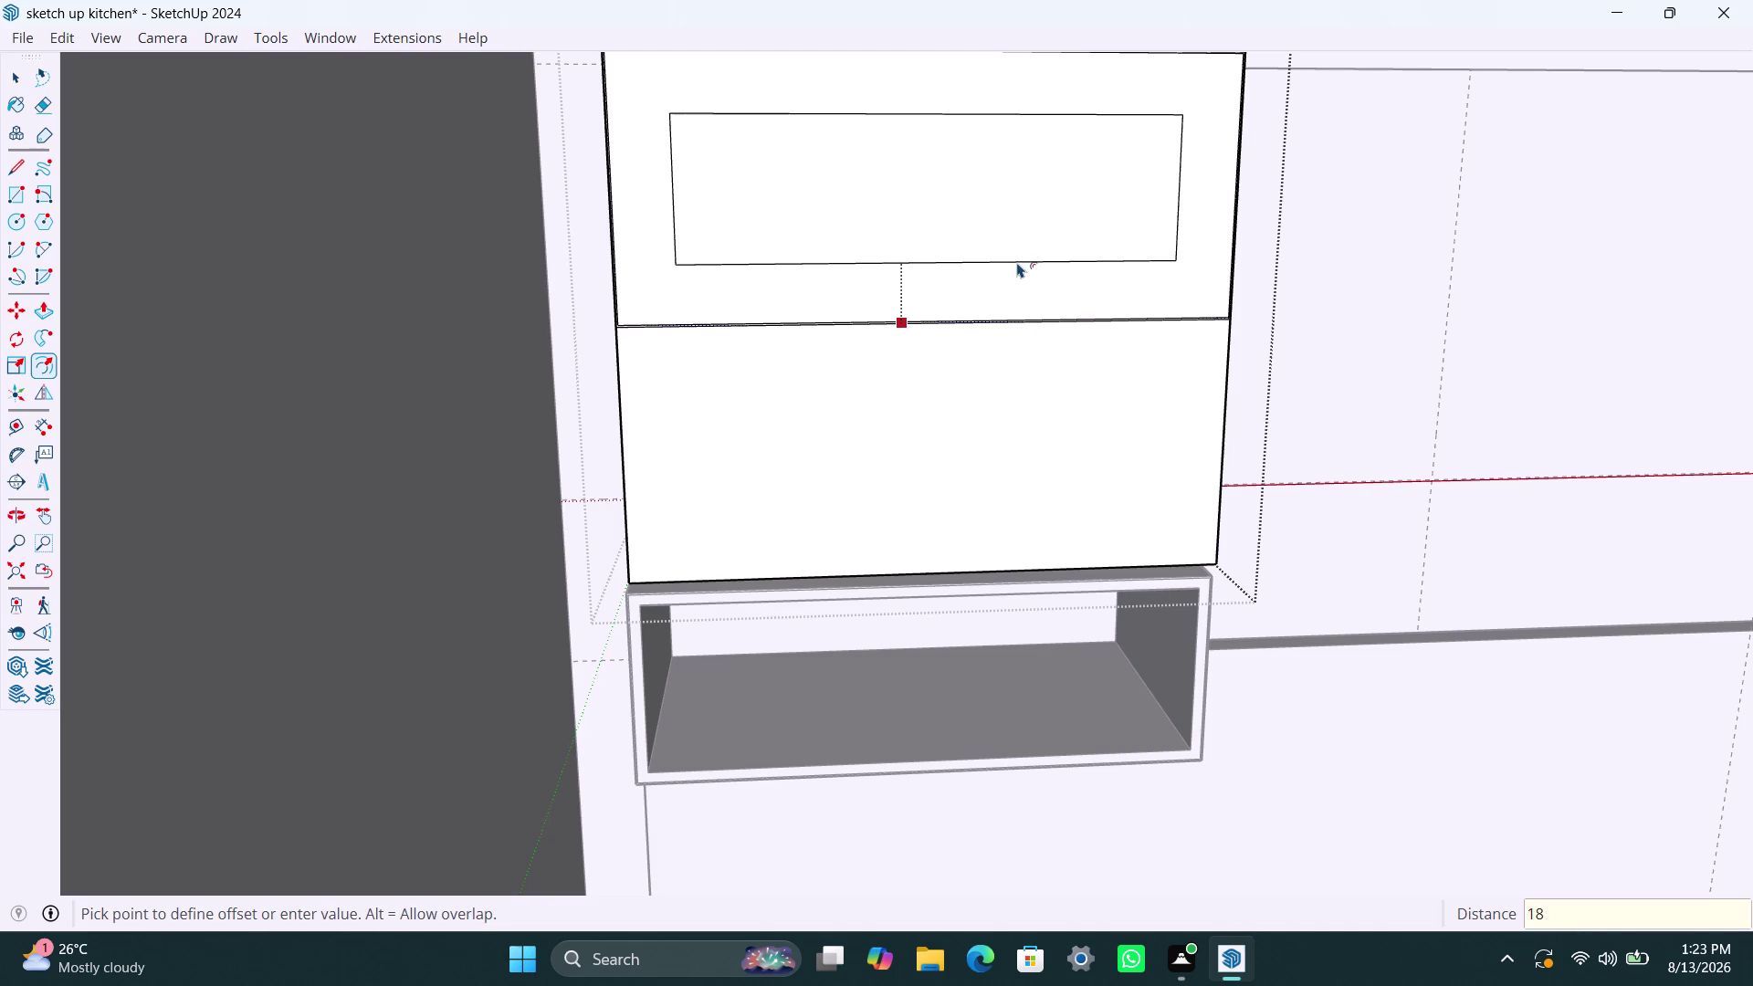
text(mm)
key(Return)
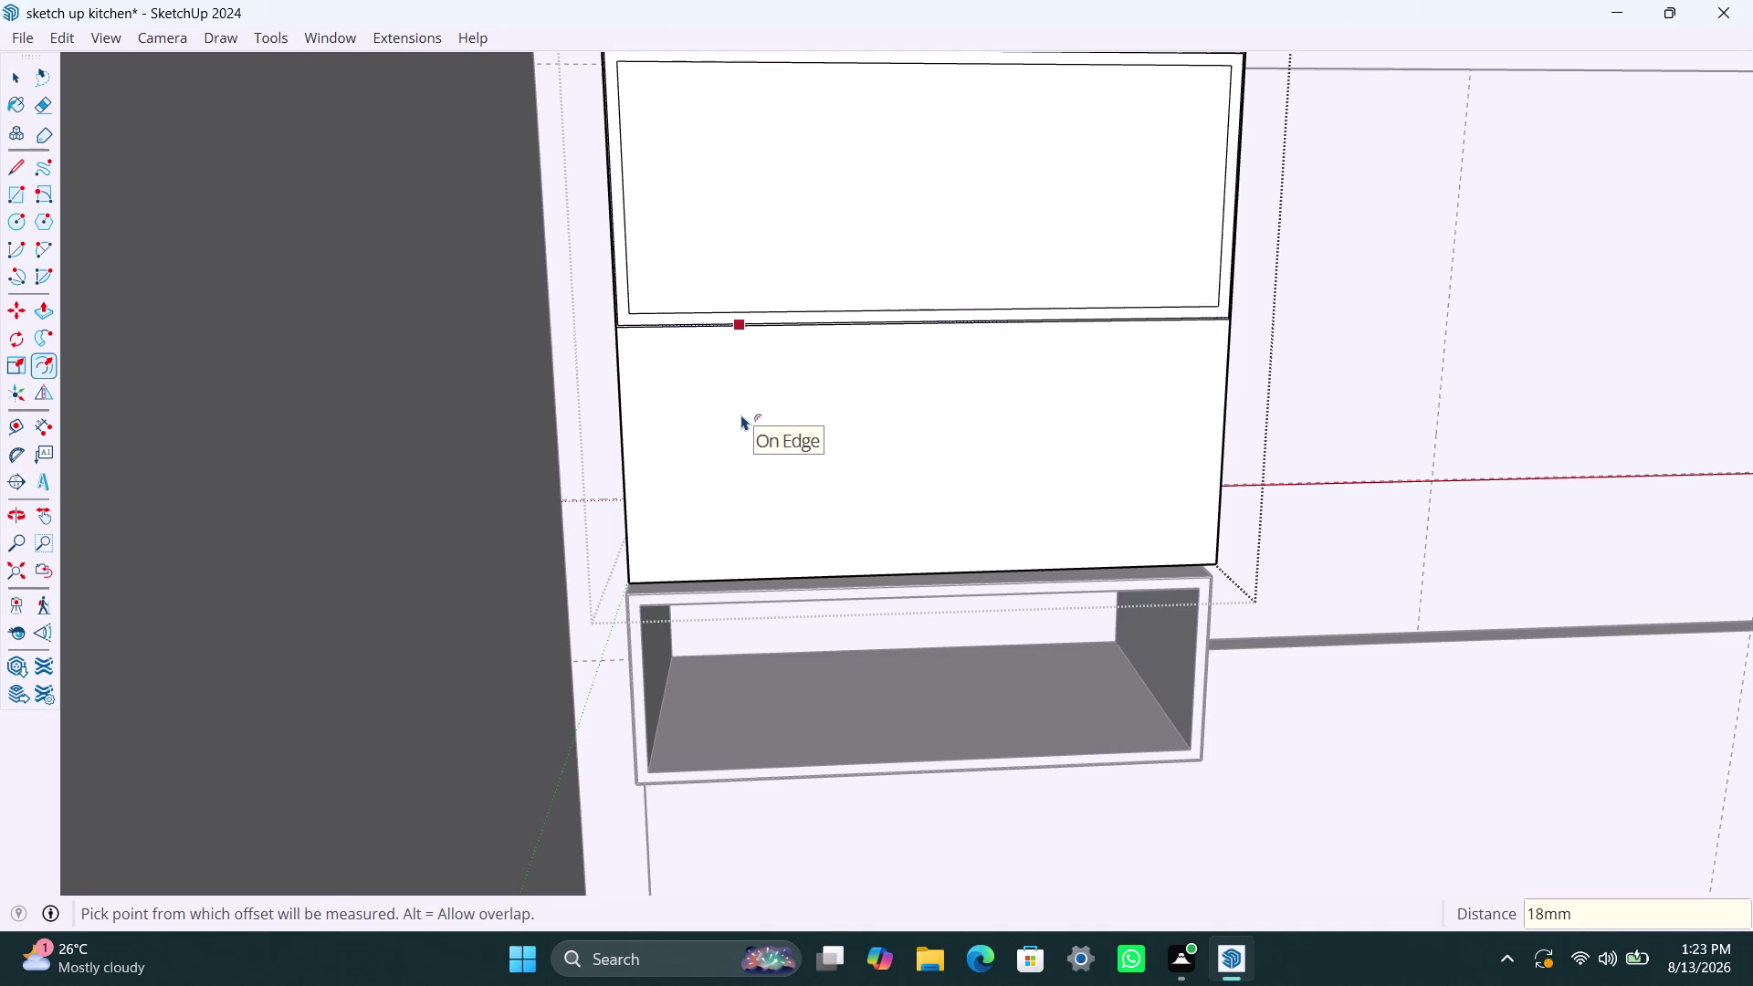
Reselect the lower panel and start offsetting it, correcting a mistyped distance.
click(742, 414)
key(ctrl+z)
click(750, 432)
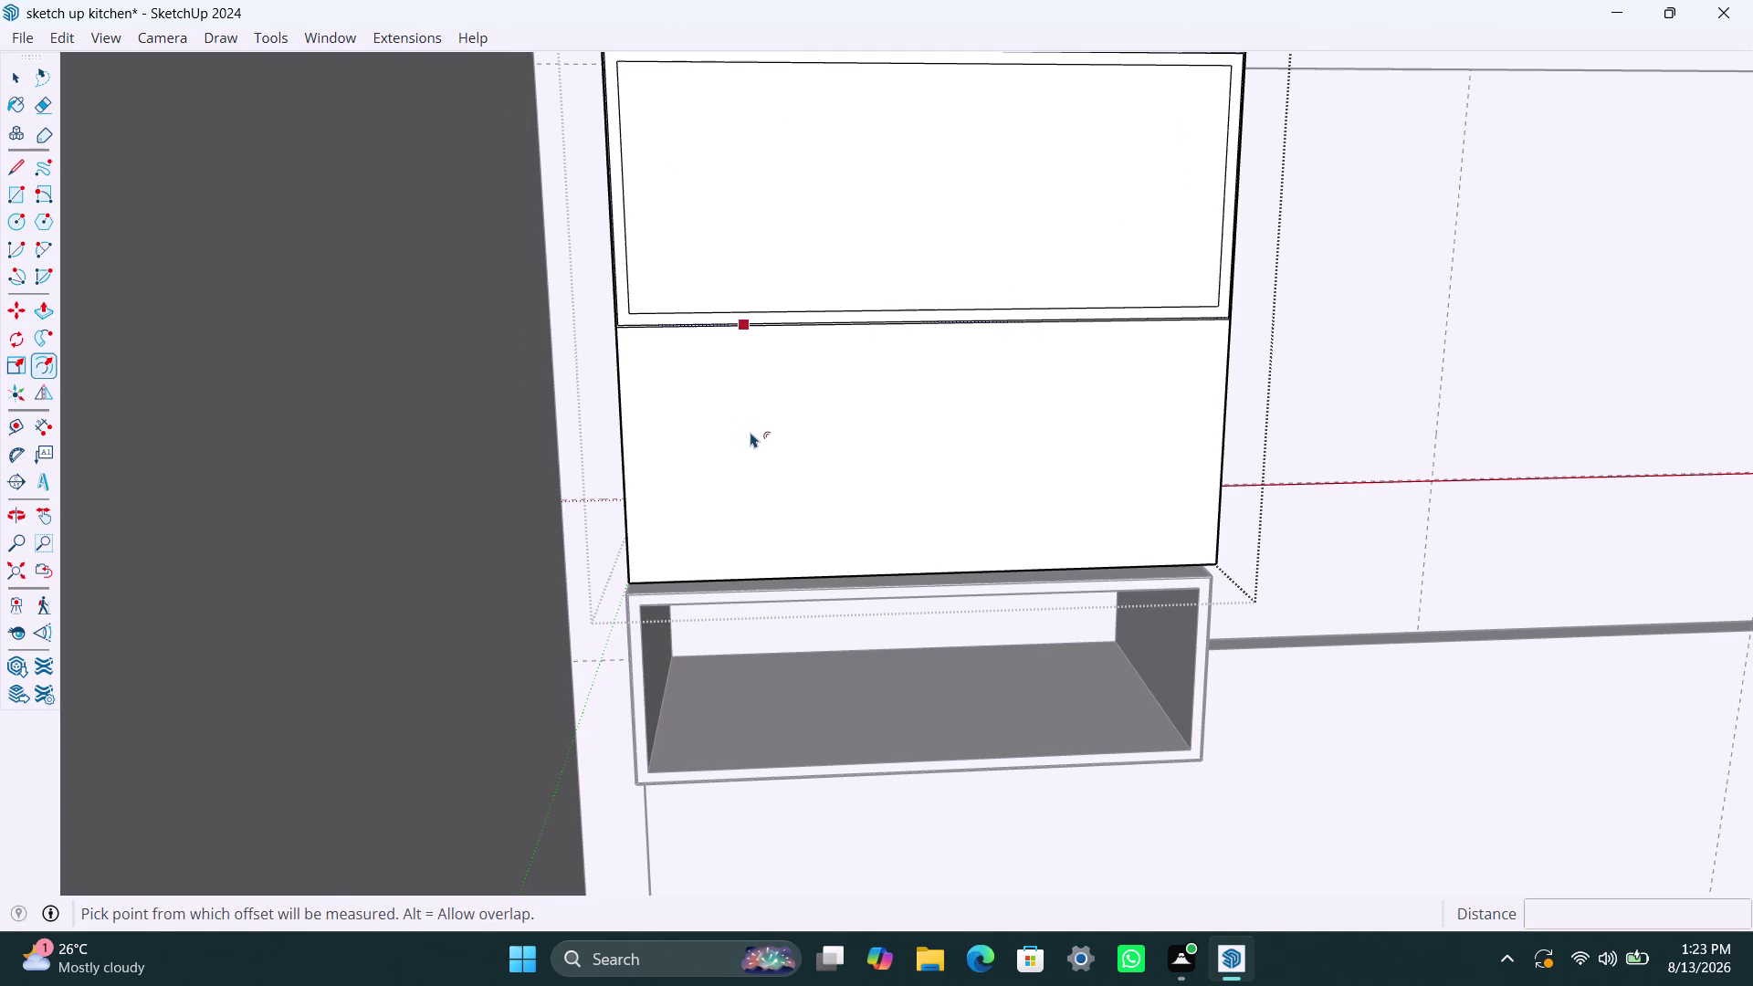
key(space)
click(751, 432)
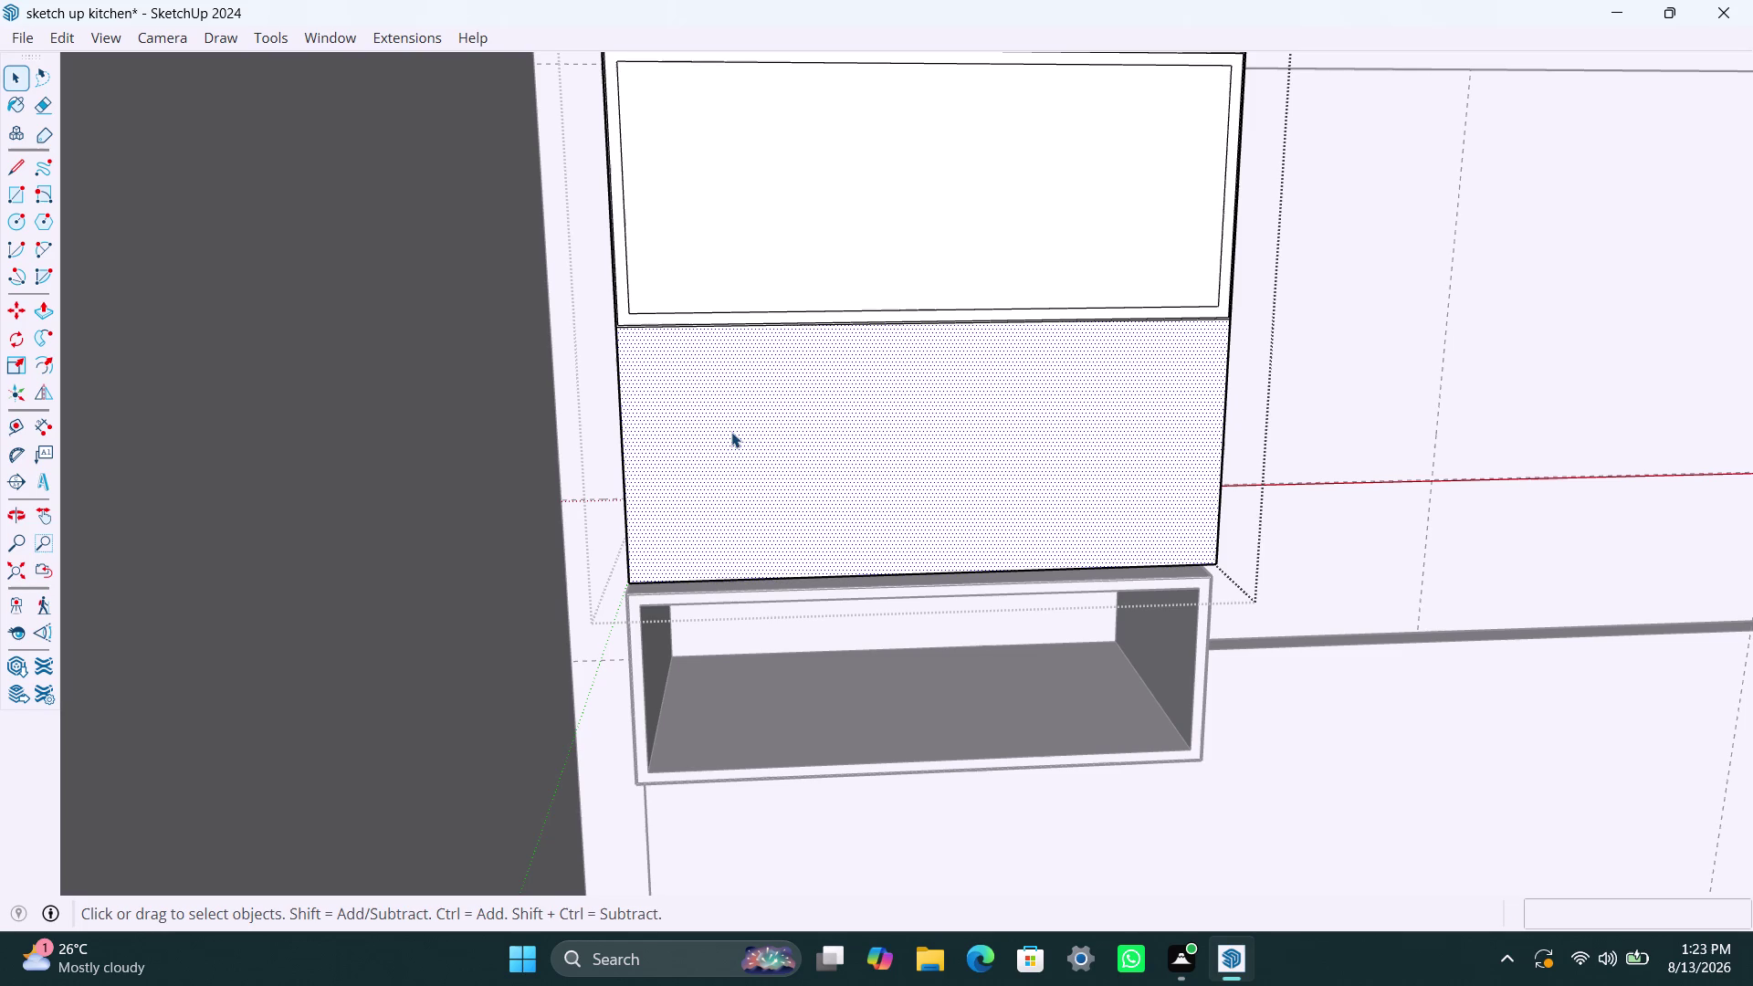
key(f)
click(719, 427)
text(1)
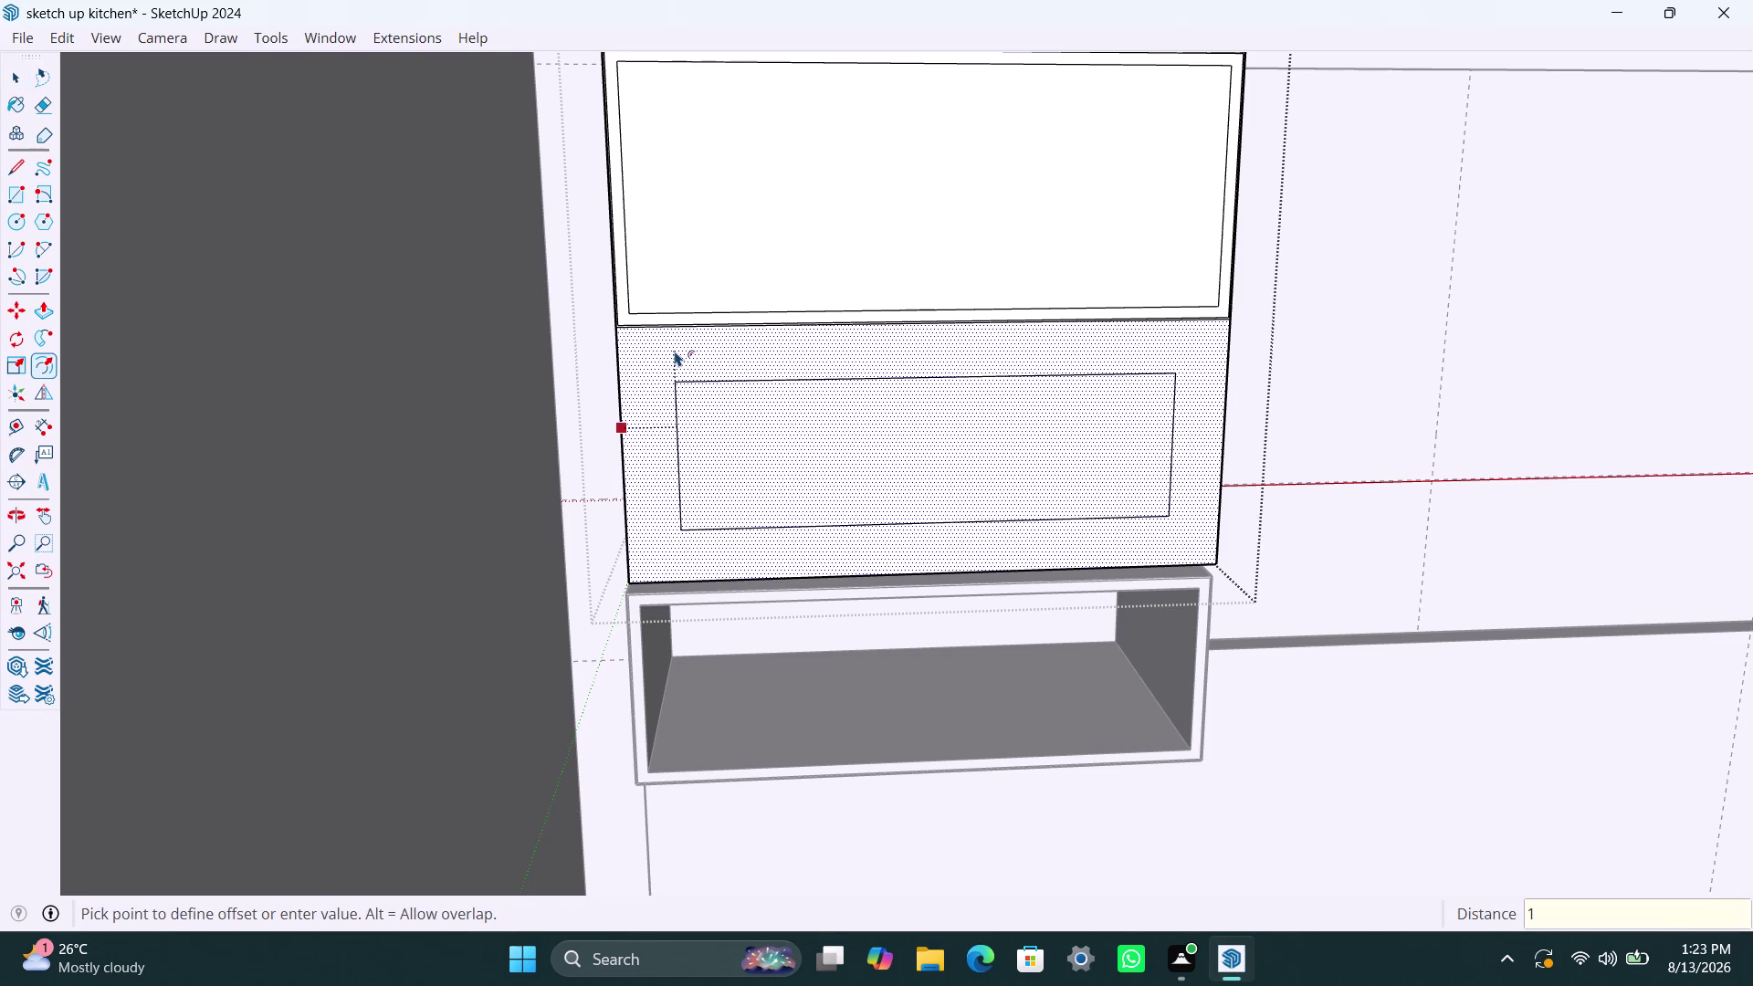
text(8)
key(BackSpace)
key(BackSpace)
text(2.5m)
text(m)
key(Return)
Offset the lower panel 18 mm inward and select its new inset face.
click(662, 379)
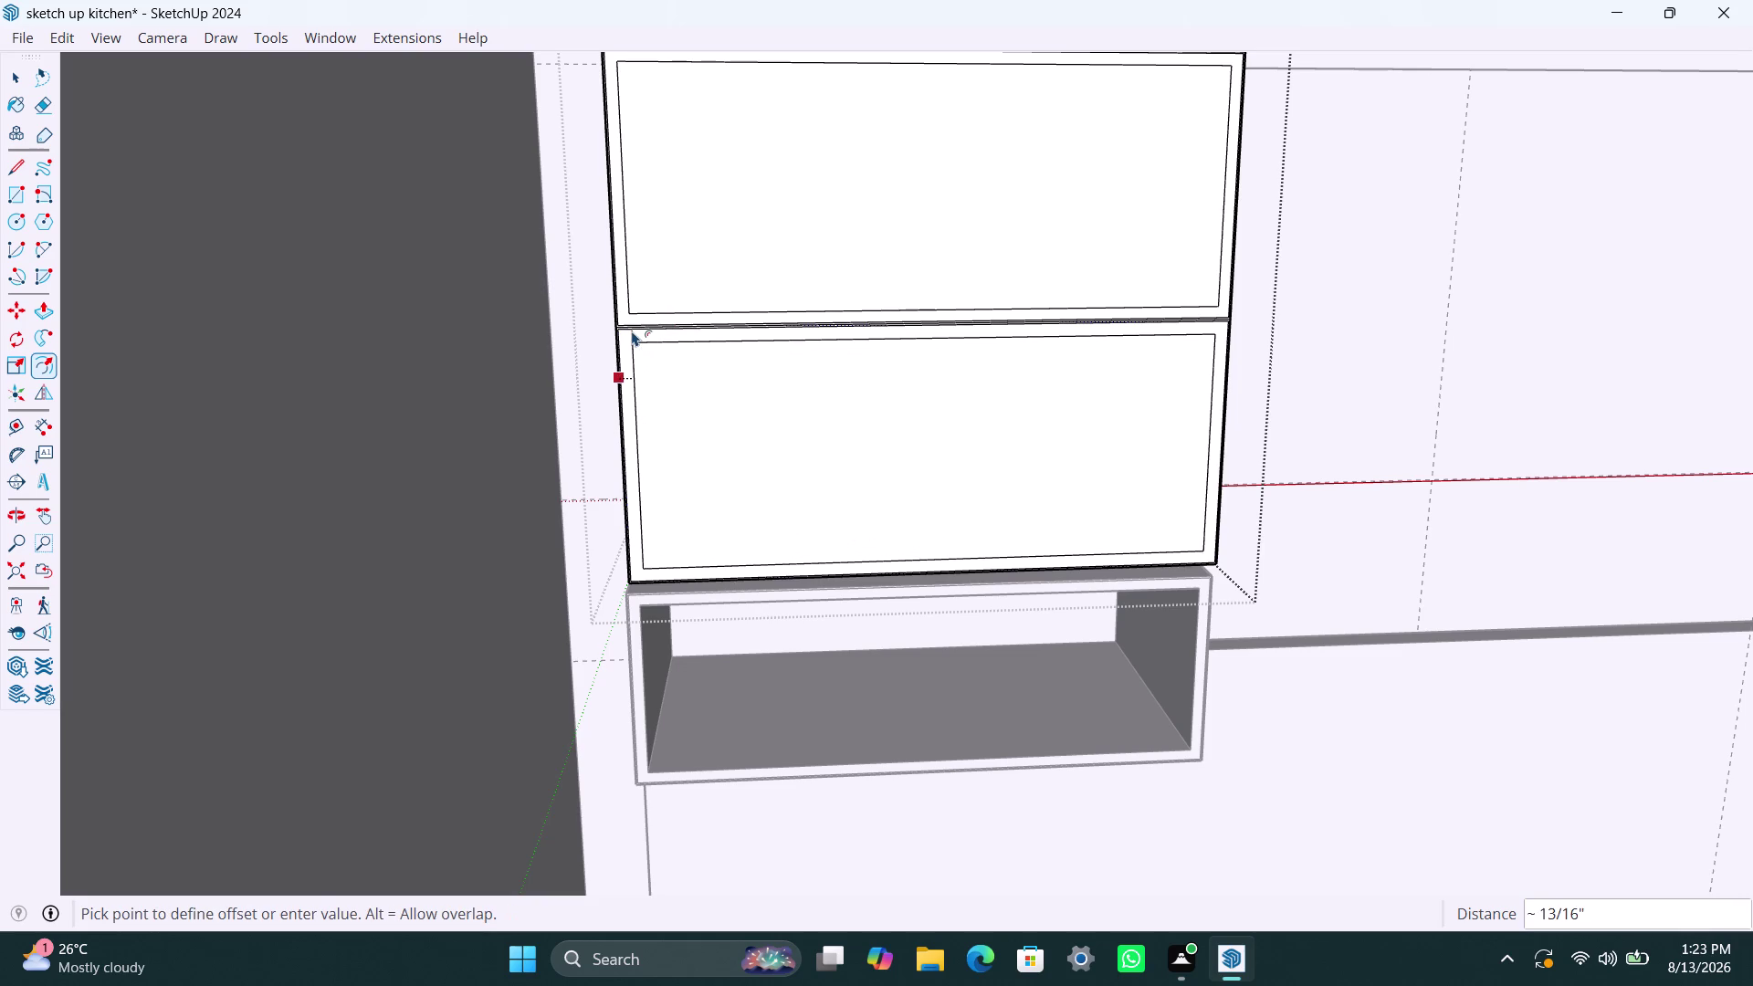
text(18)
text(mm)
key(Return)
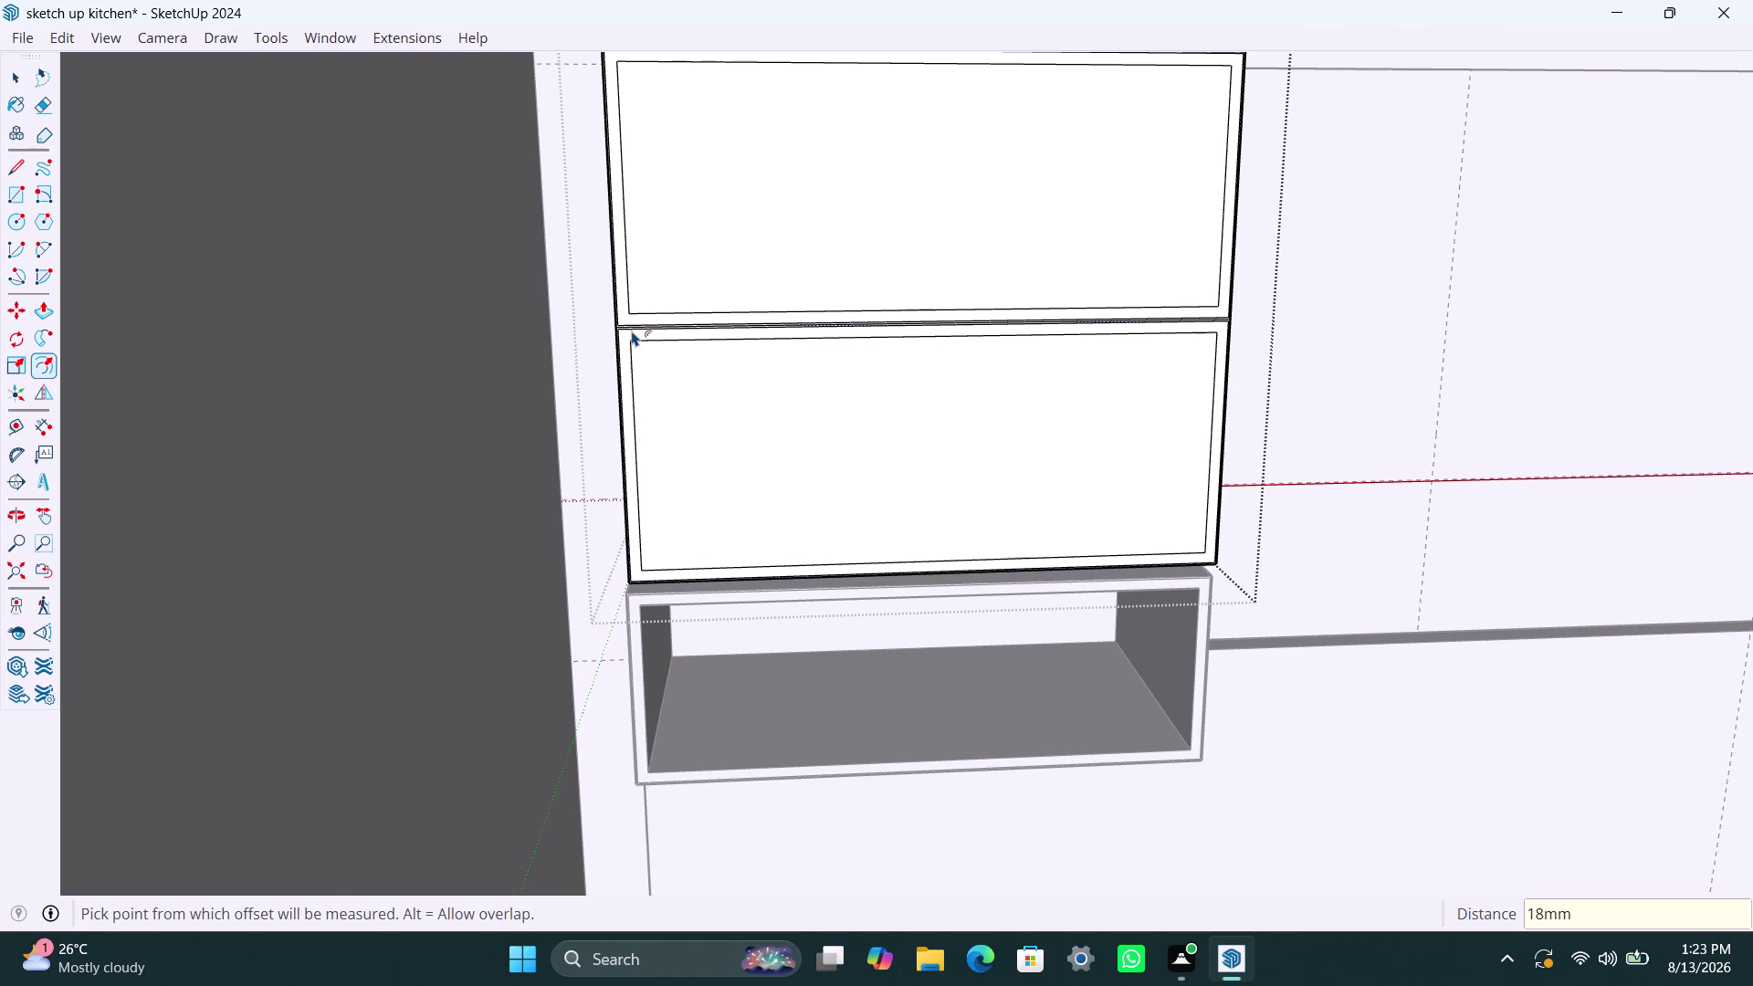
key(space)
click(757, 423)
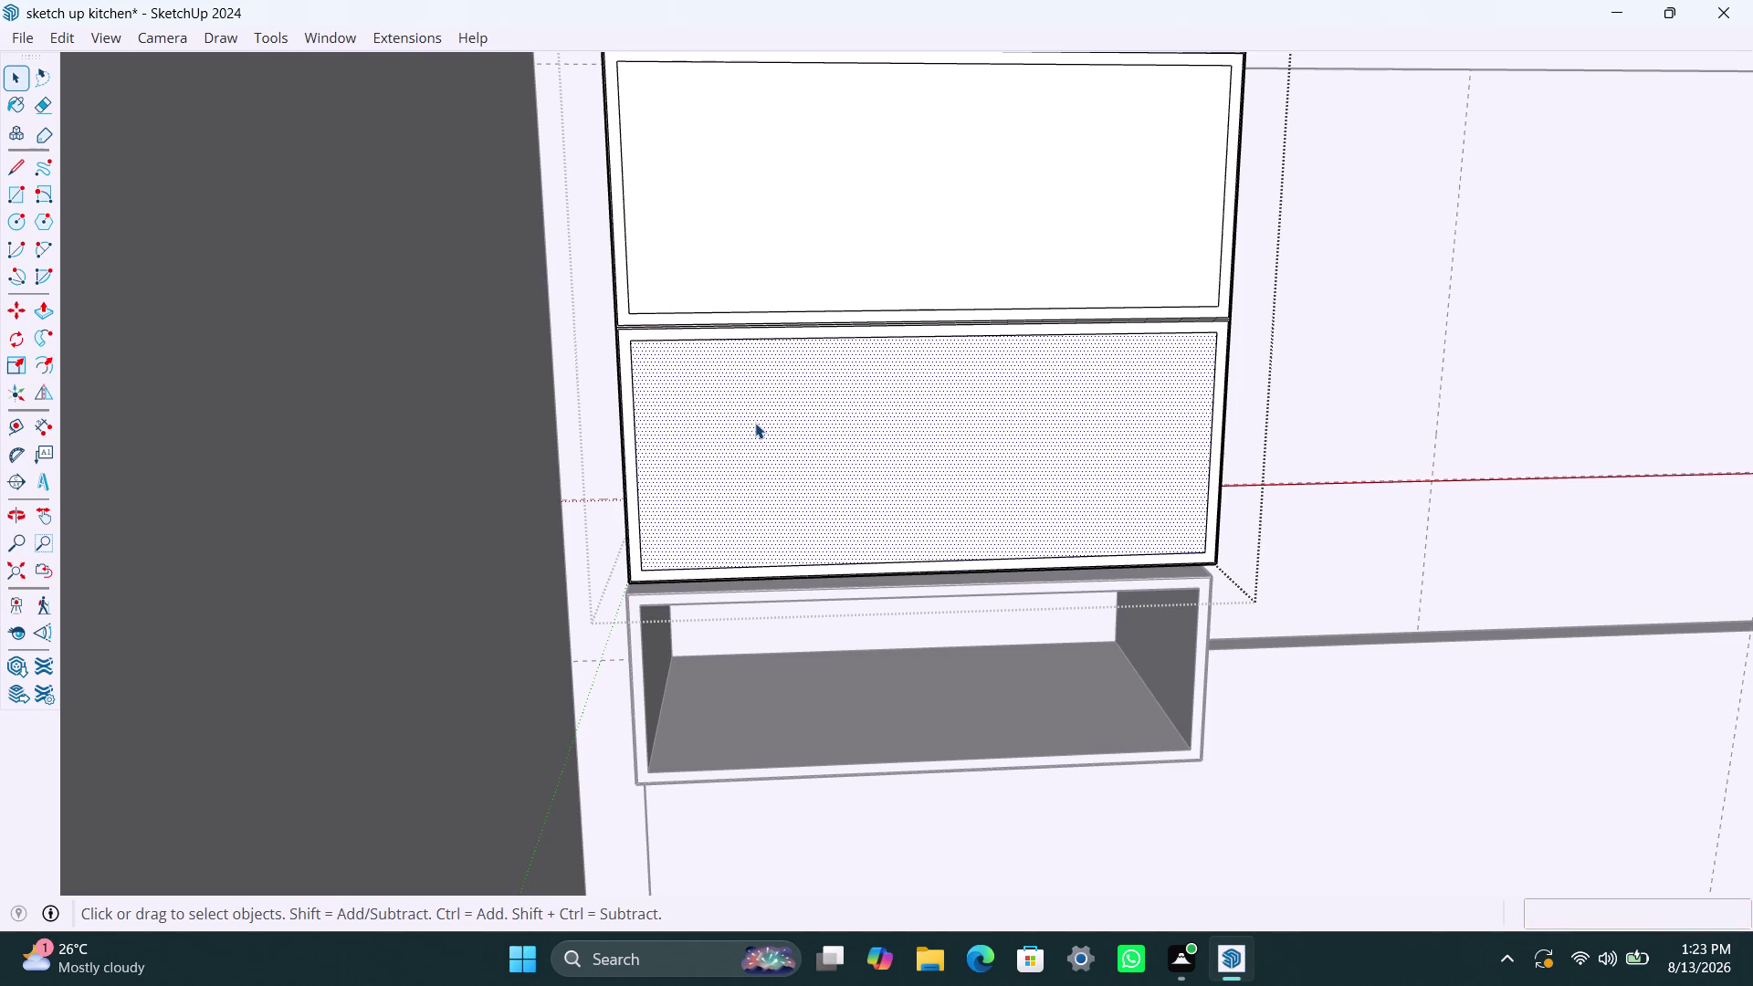
key(p)
click(755, 423)
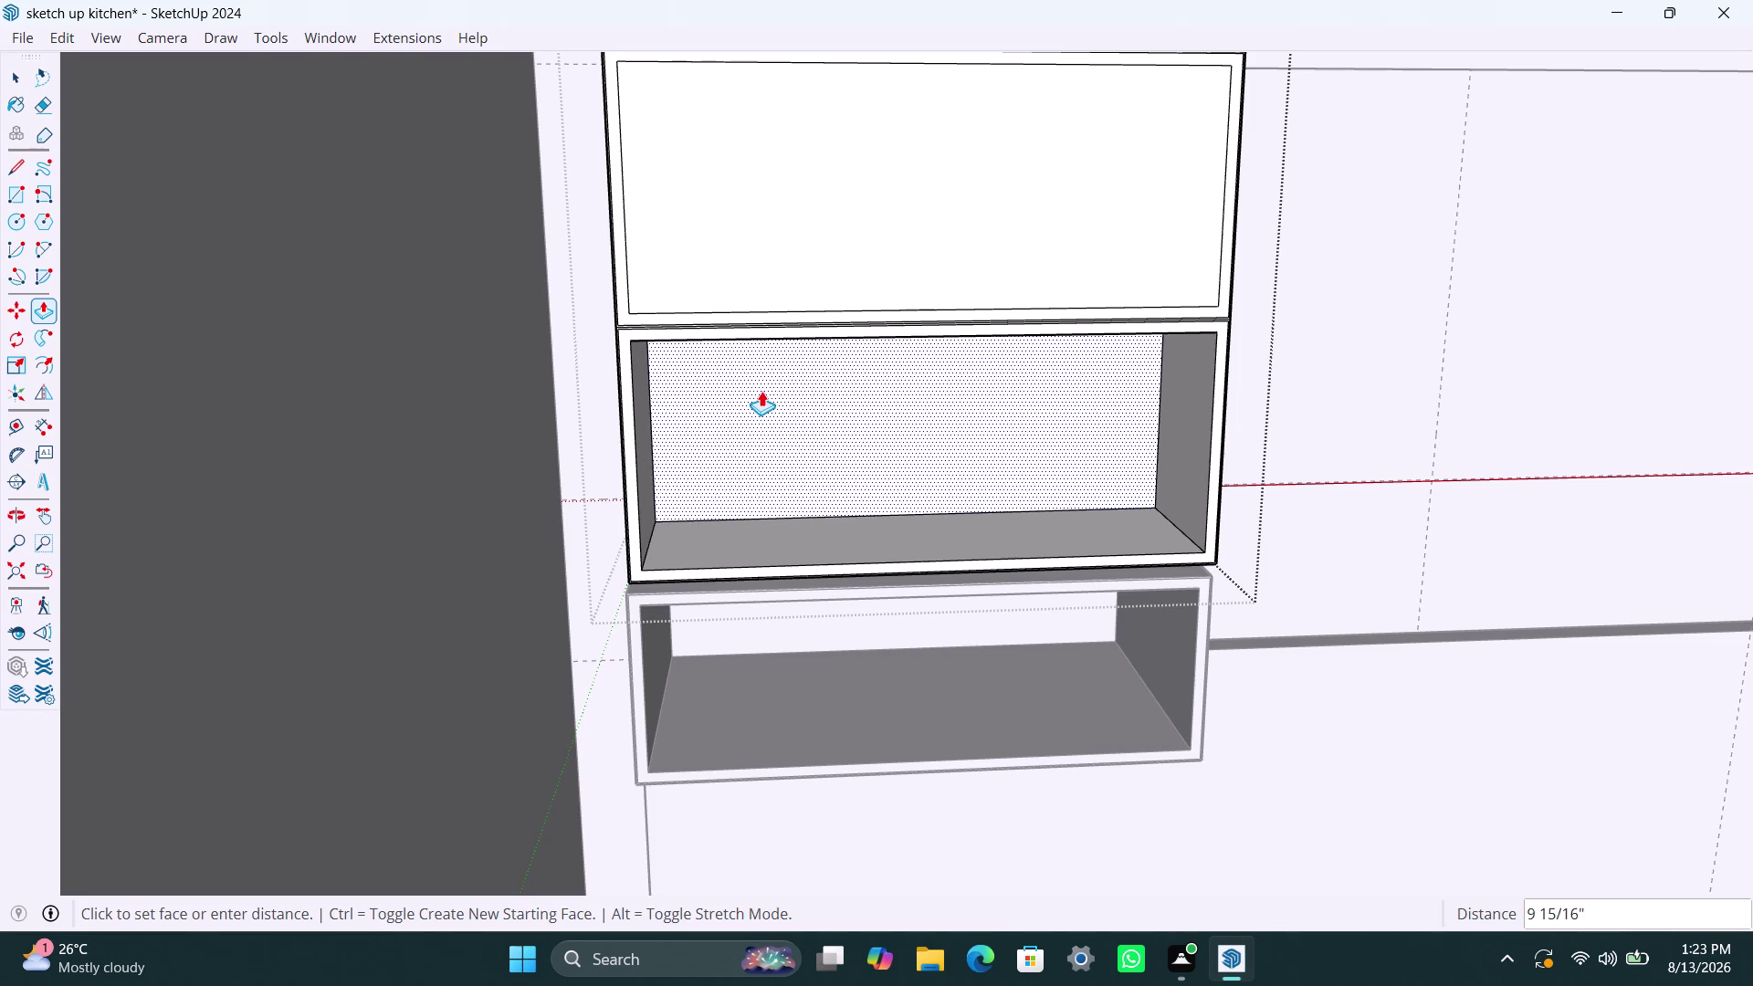
key(Escape)
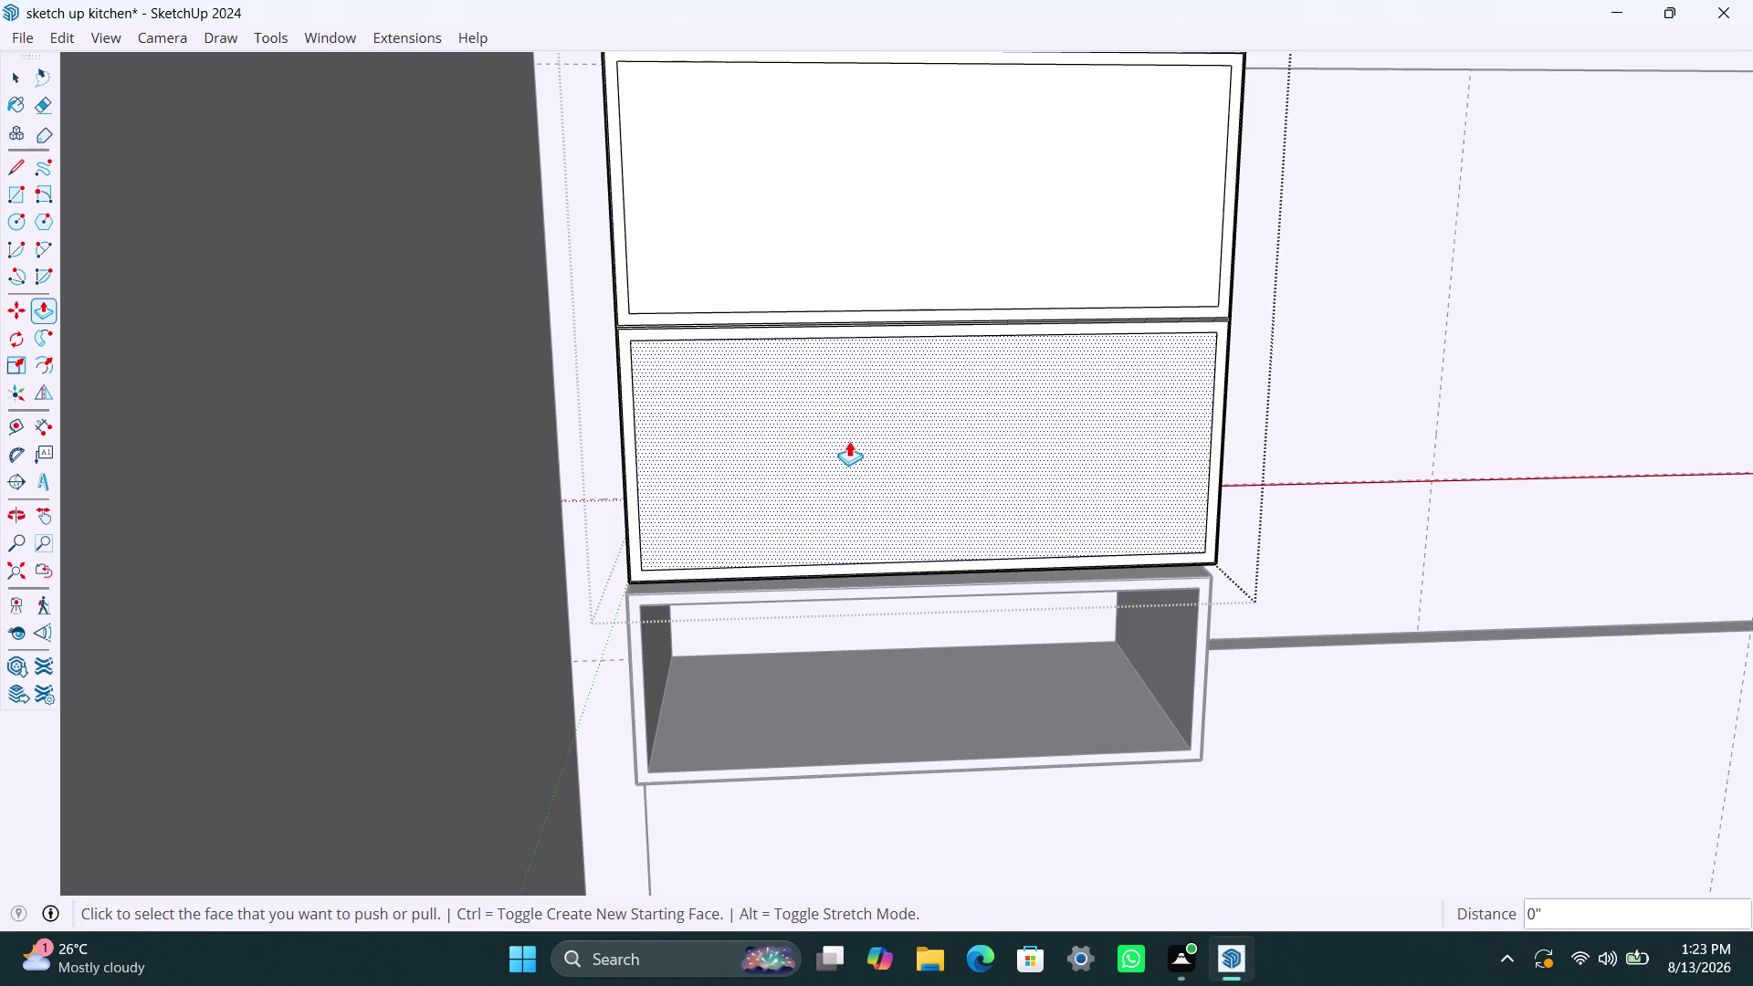
key(space)
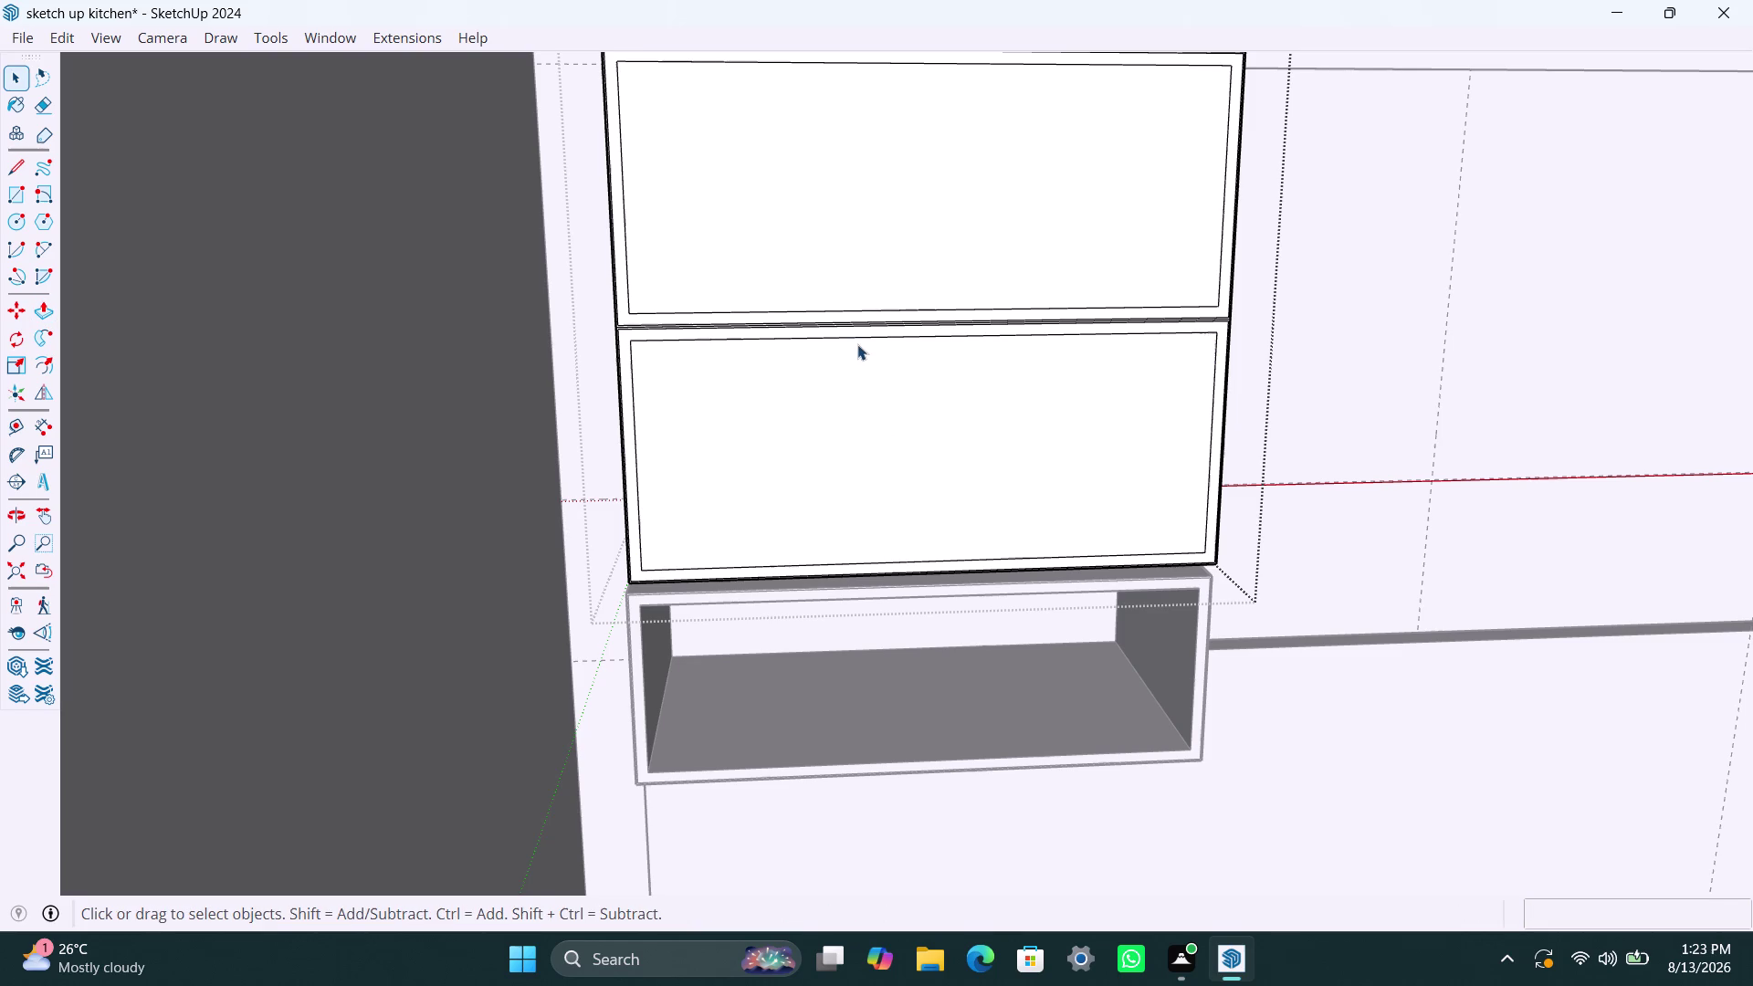
click(880, 377)
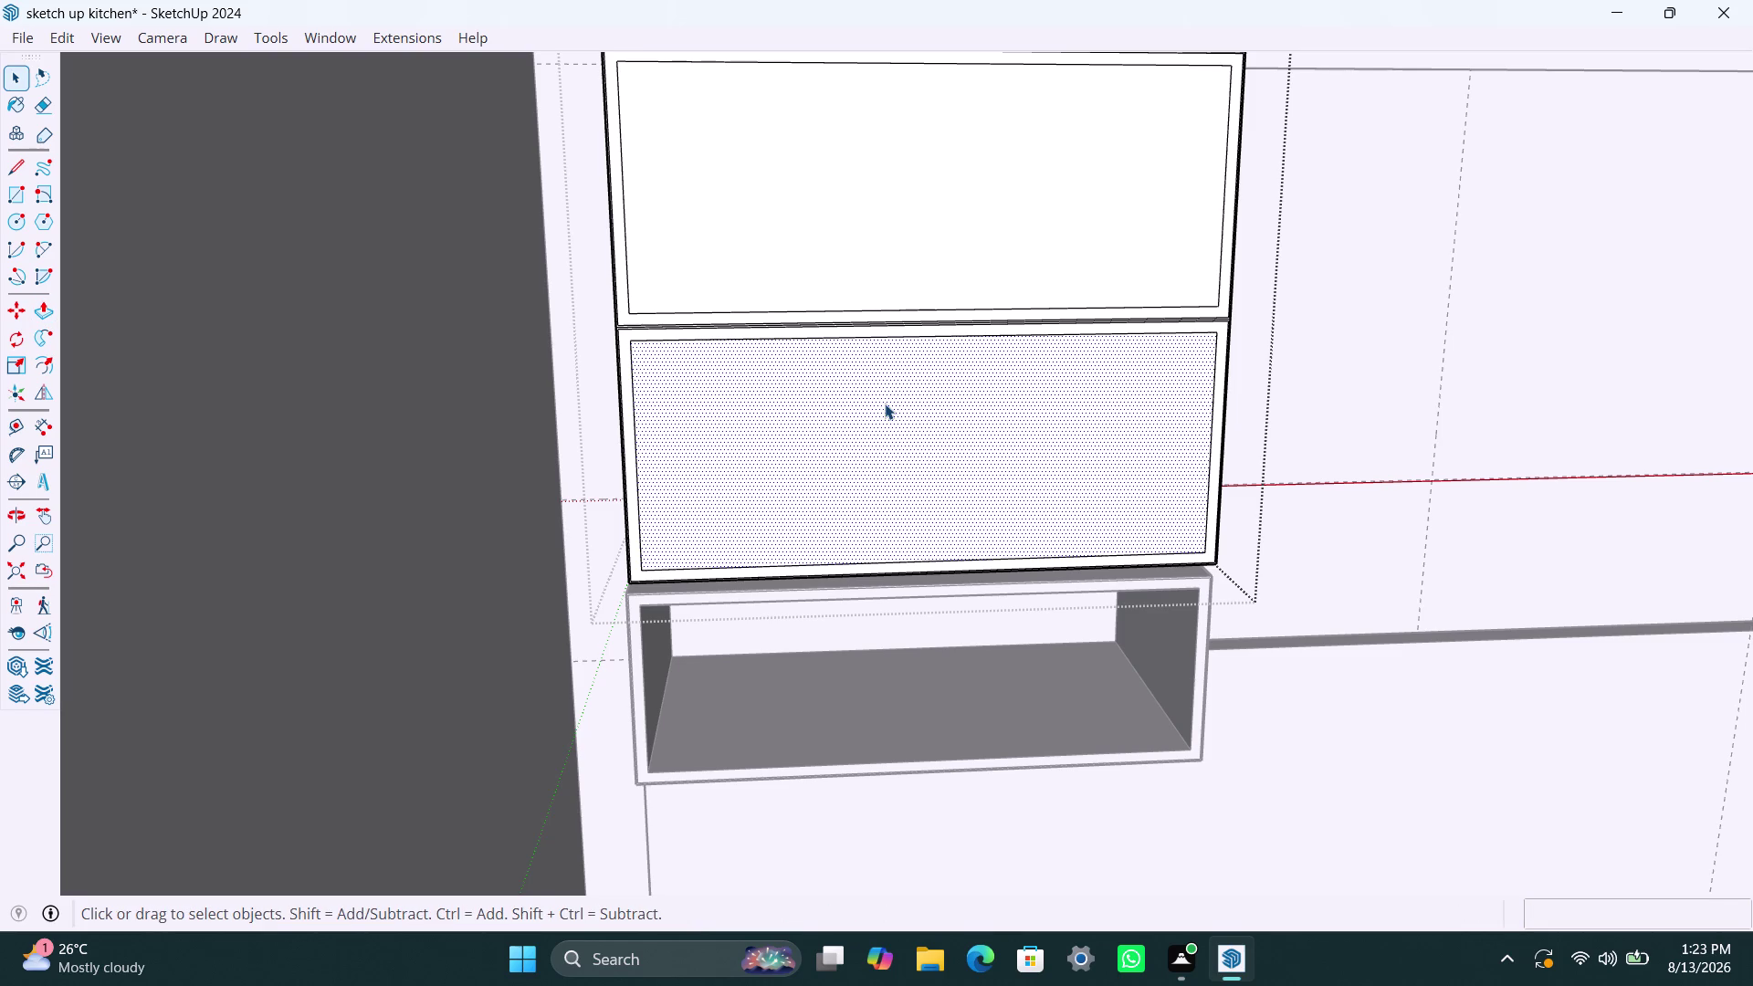
key(p)
click(885, 404)
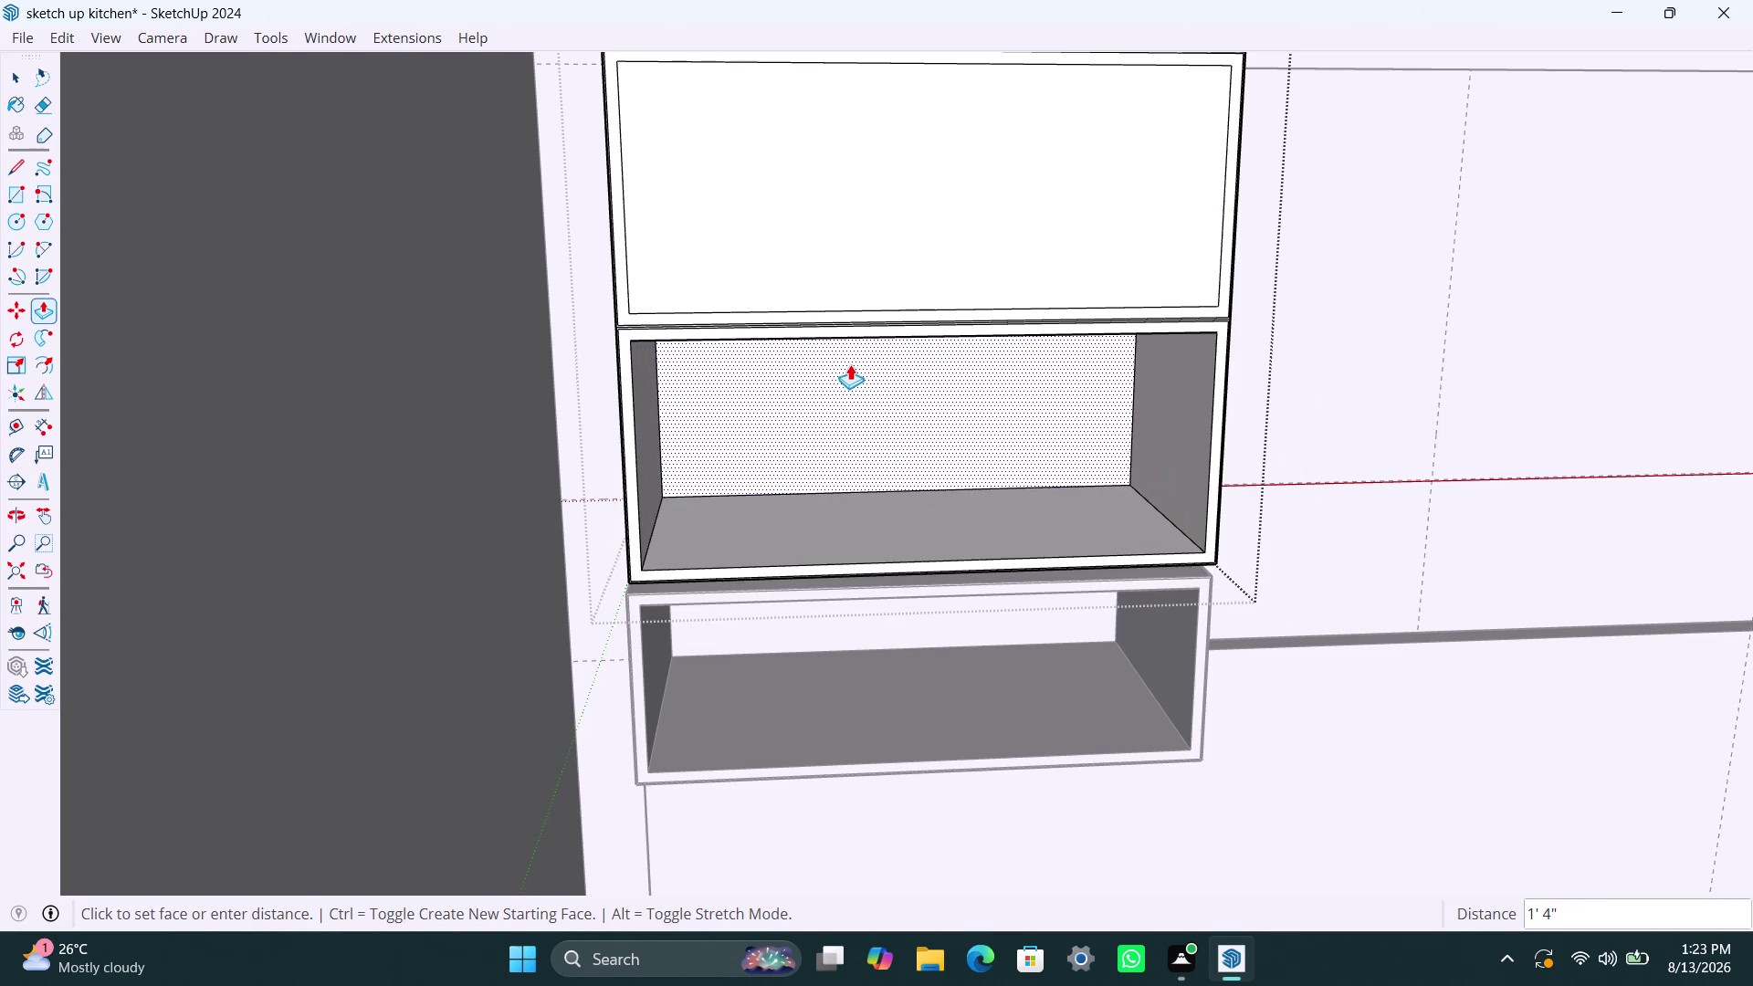
key(4)
text(60mm)
key(Return)
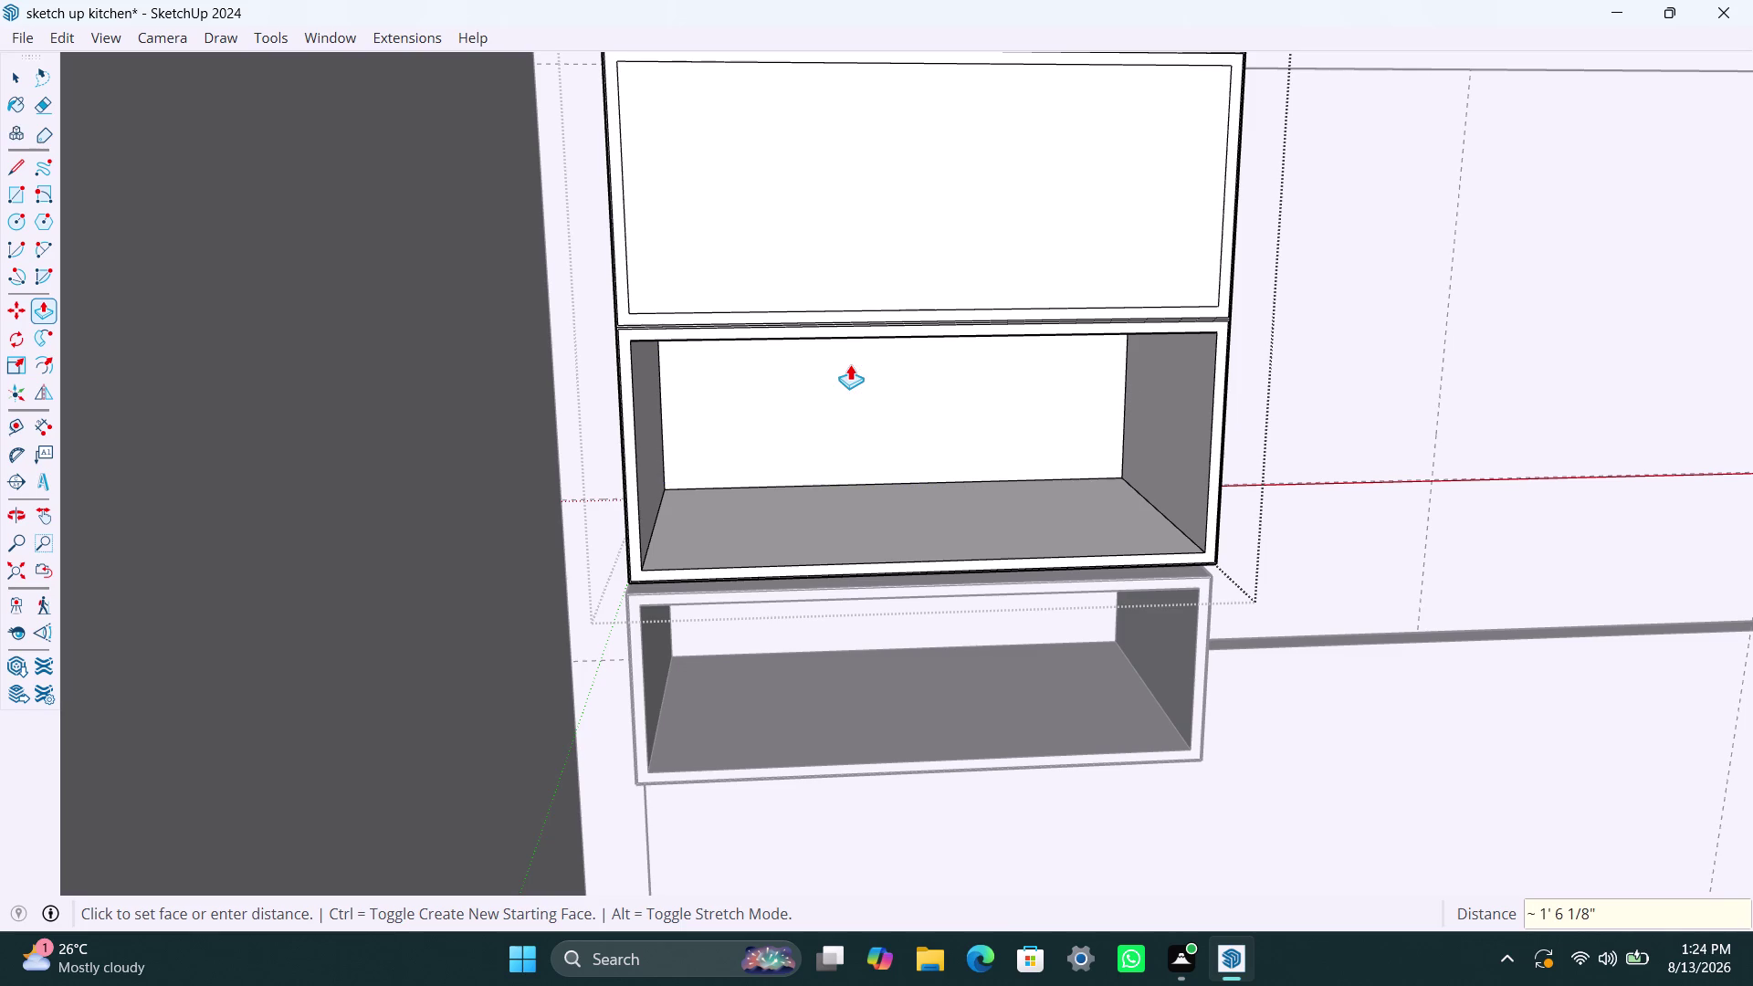
click(875, 221)
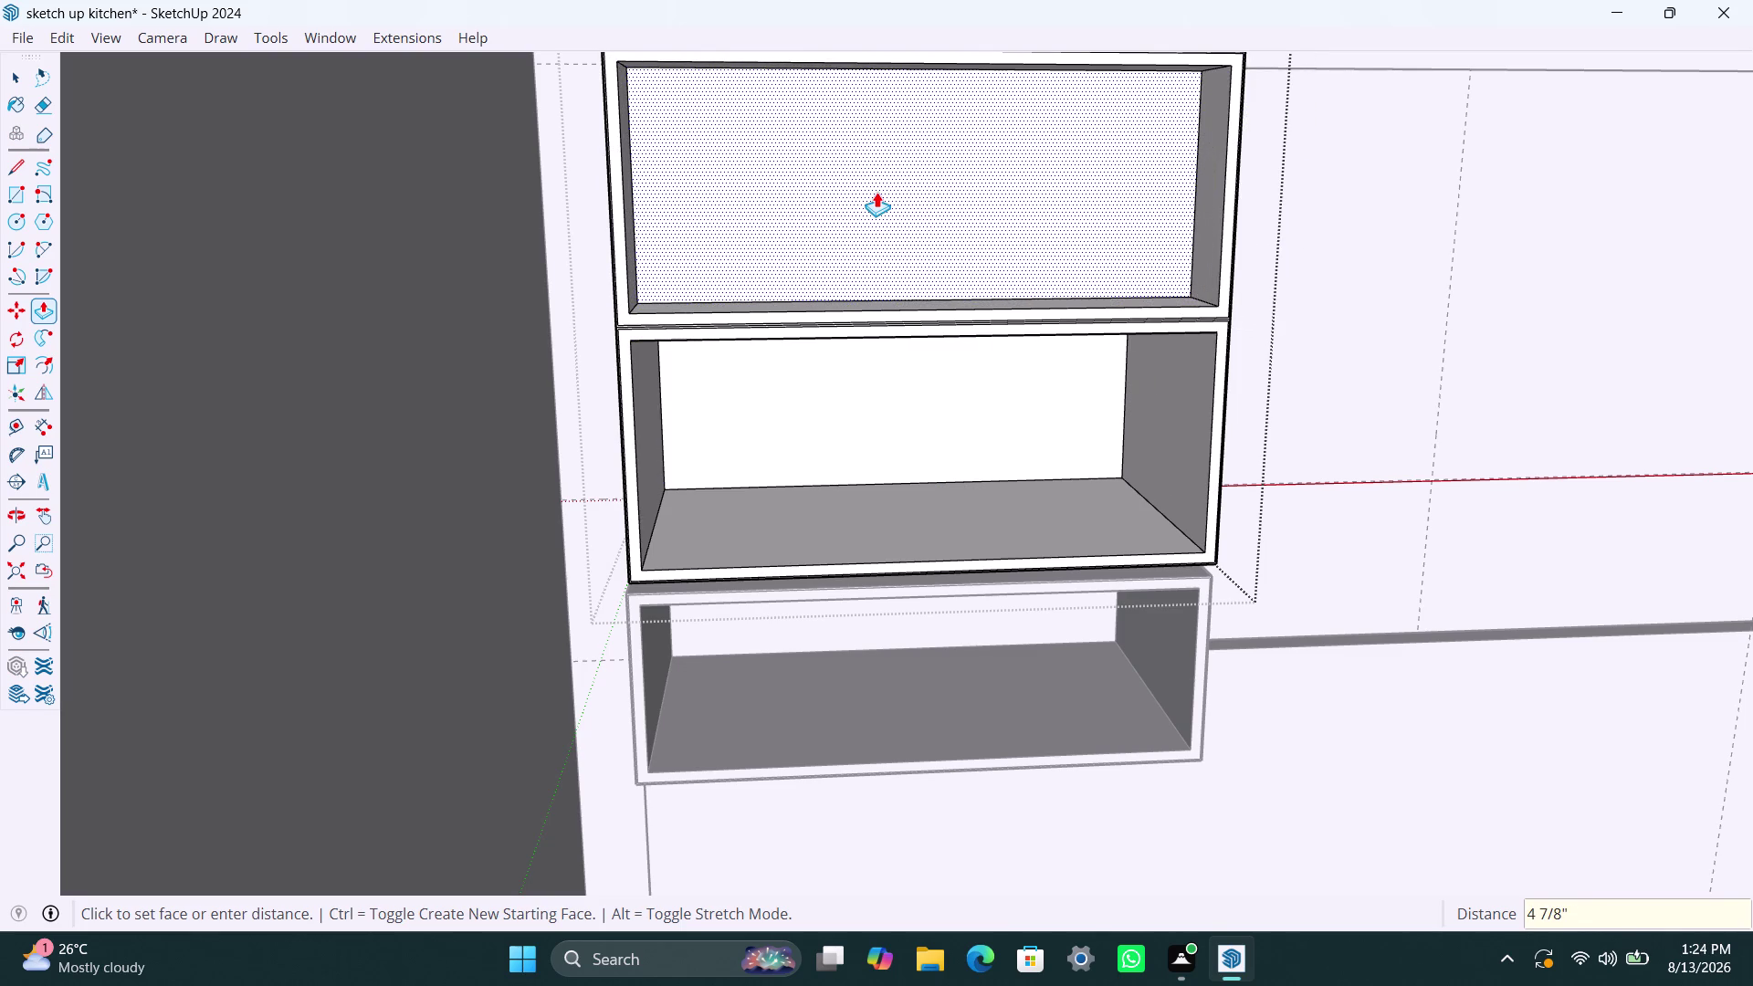
text(460mm)
key(Return)
key(space)
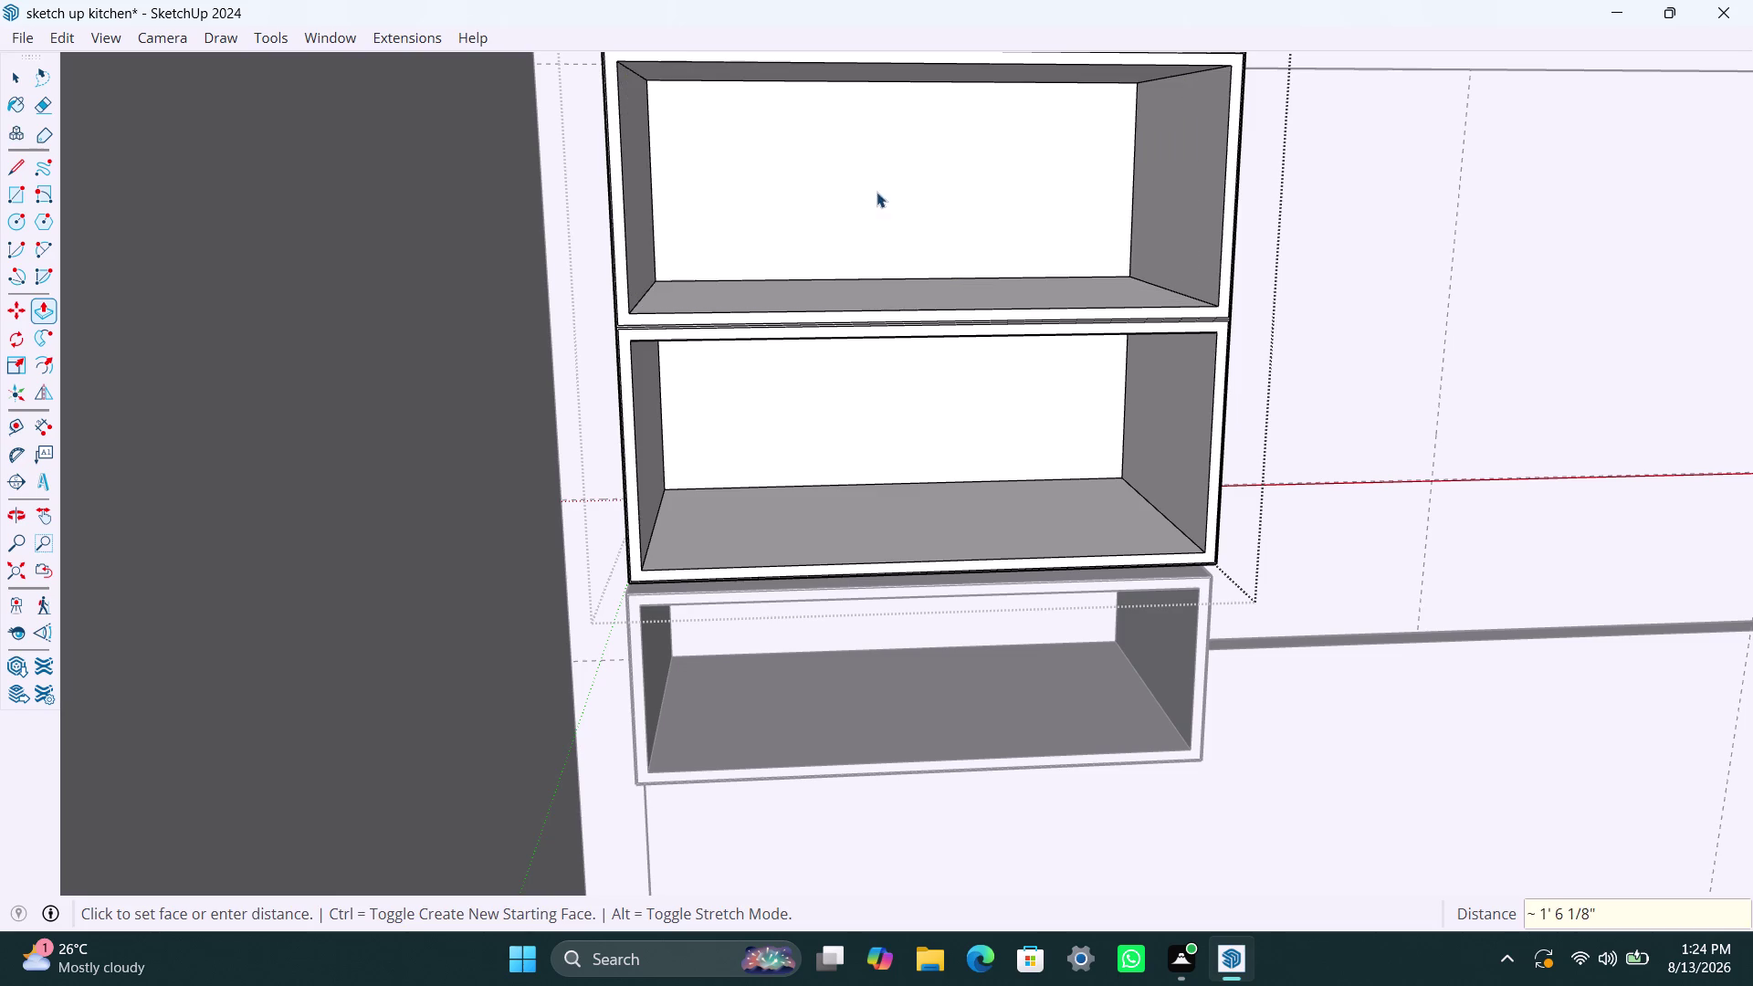
scroll(down, 3)
scroll(up, 3)
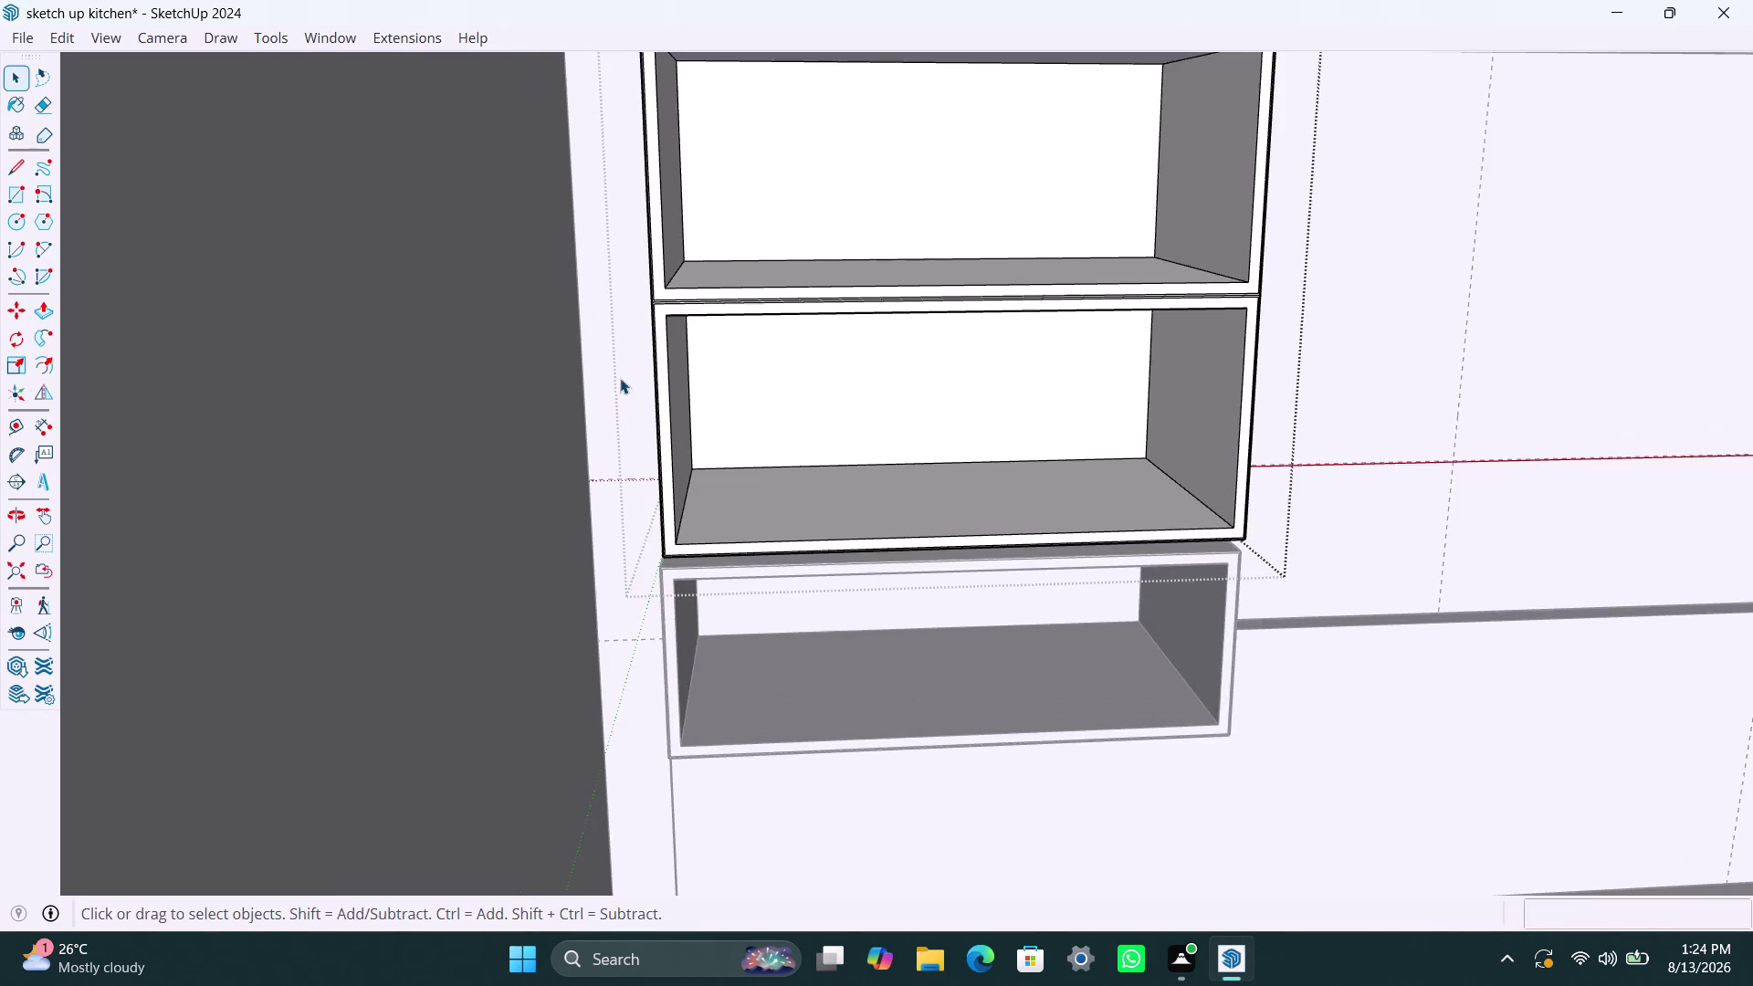
scroll(up, 3)
click(728, 347)
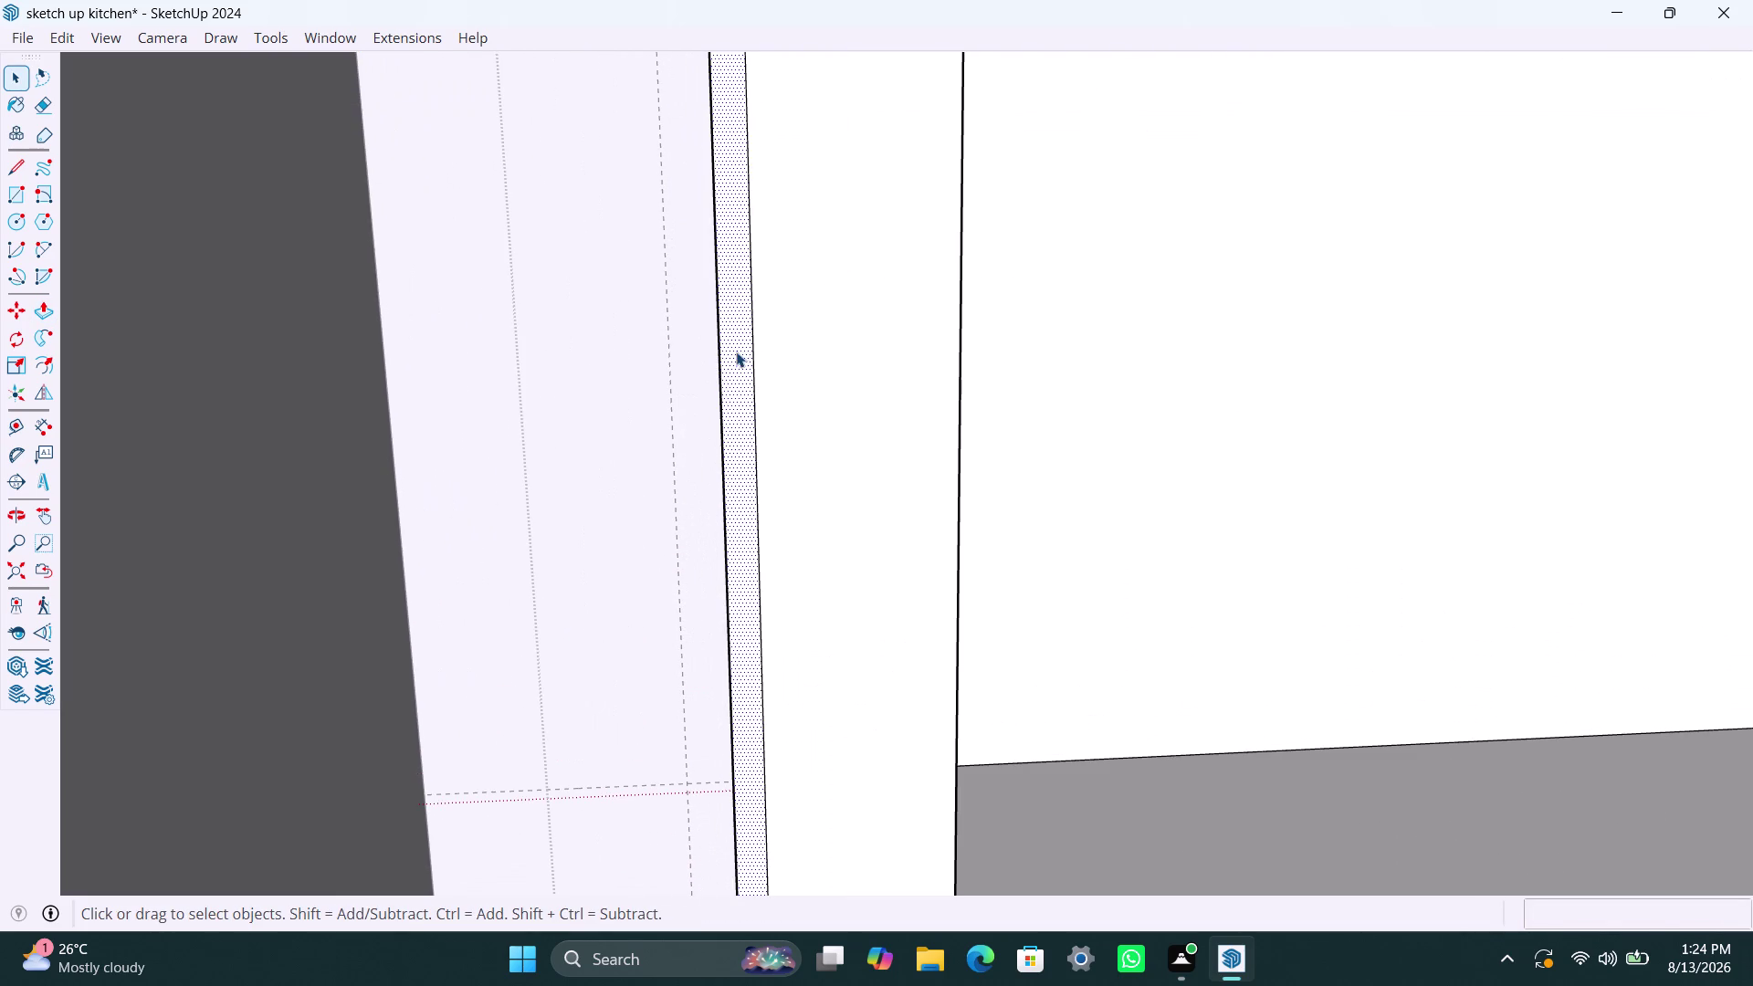
key(Delete)
scroll(down, 3)
middle_drag(796, 537, 775, 440)
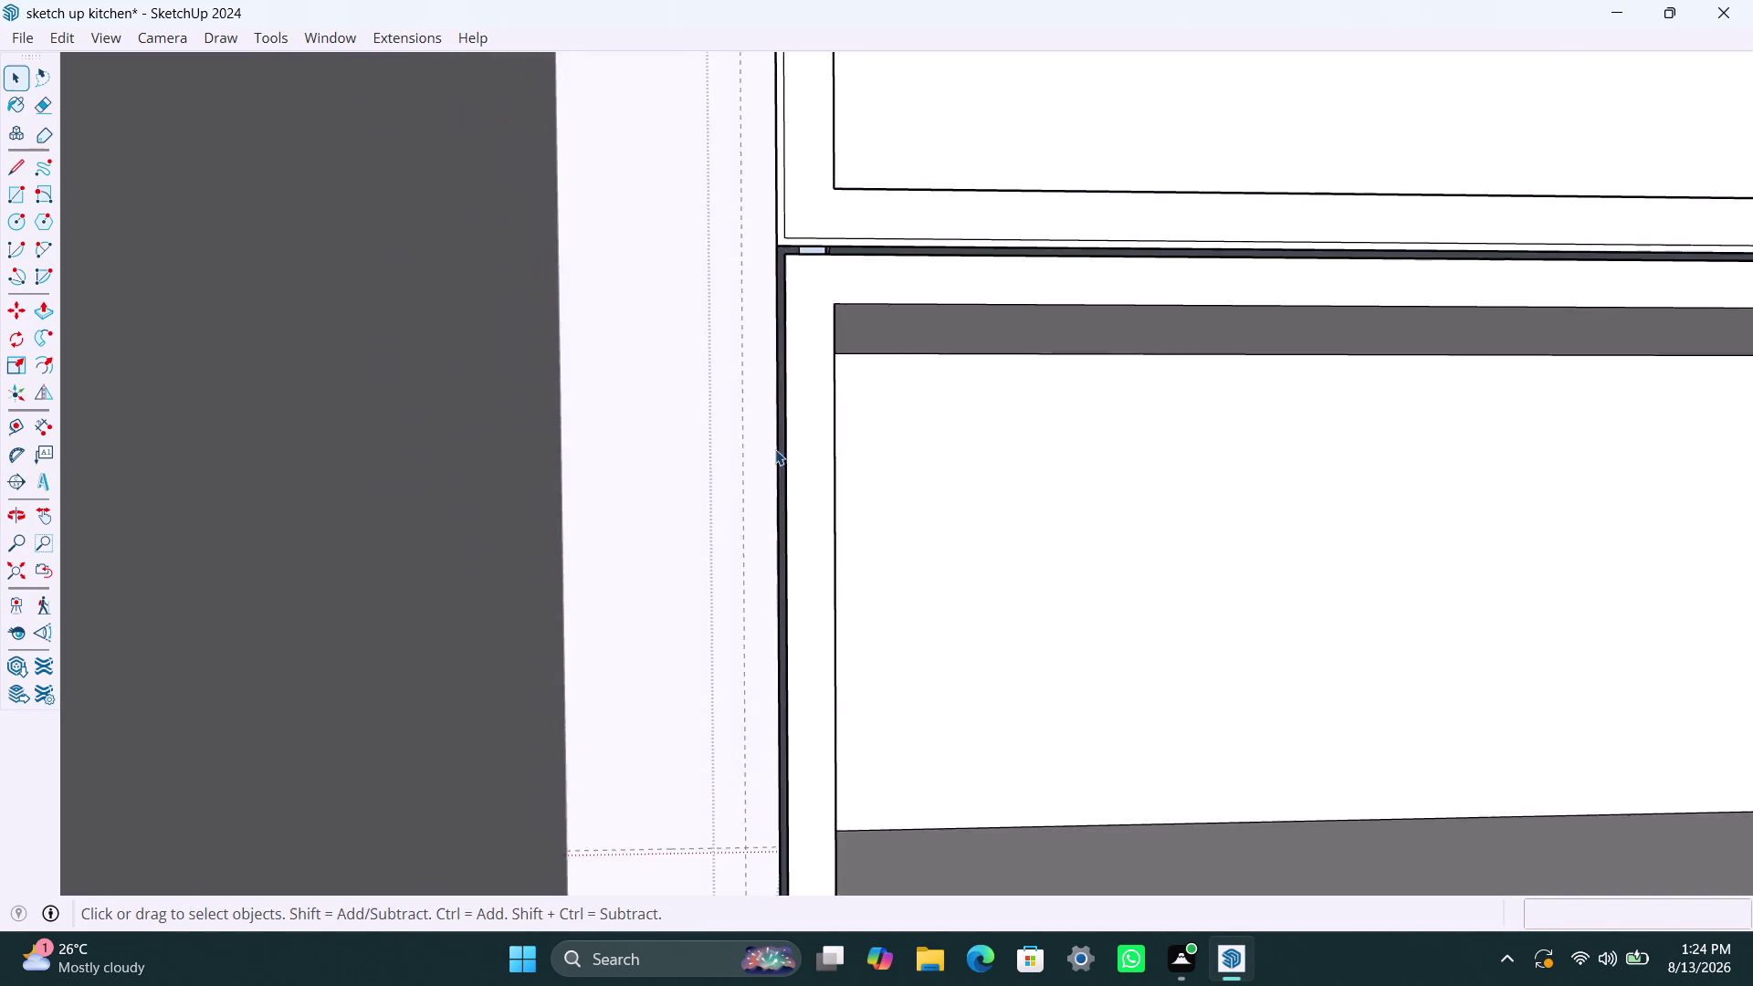
scroll(down, 3)
middle_drag(797, 583, 807, 534)
scroll(up, 3)
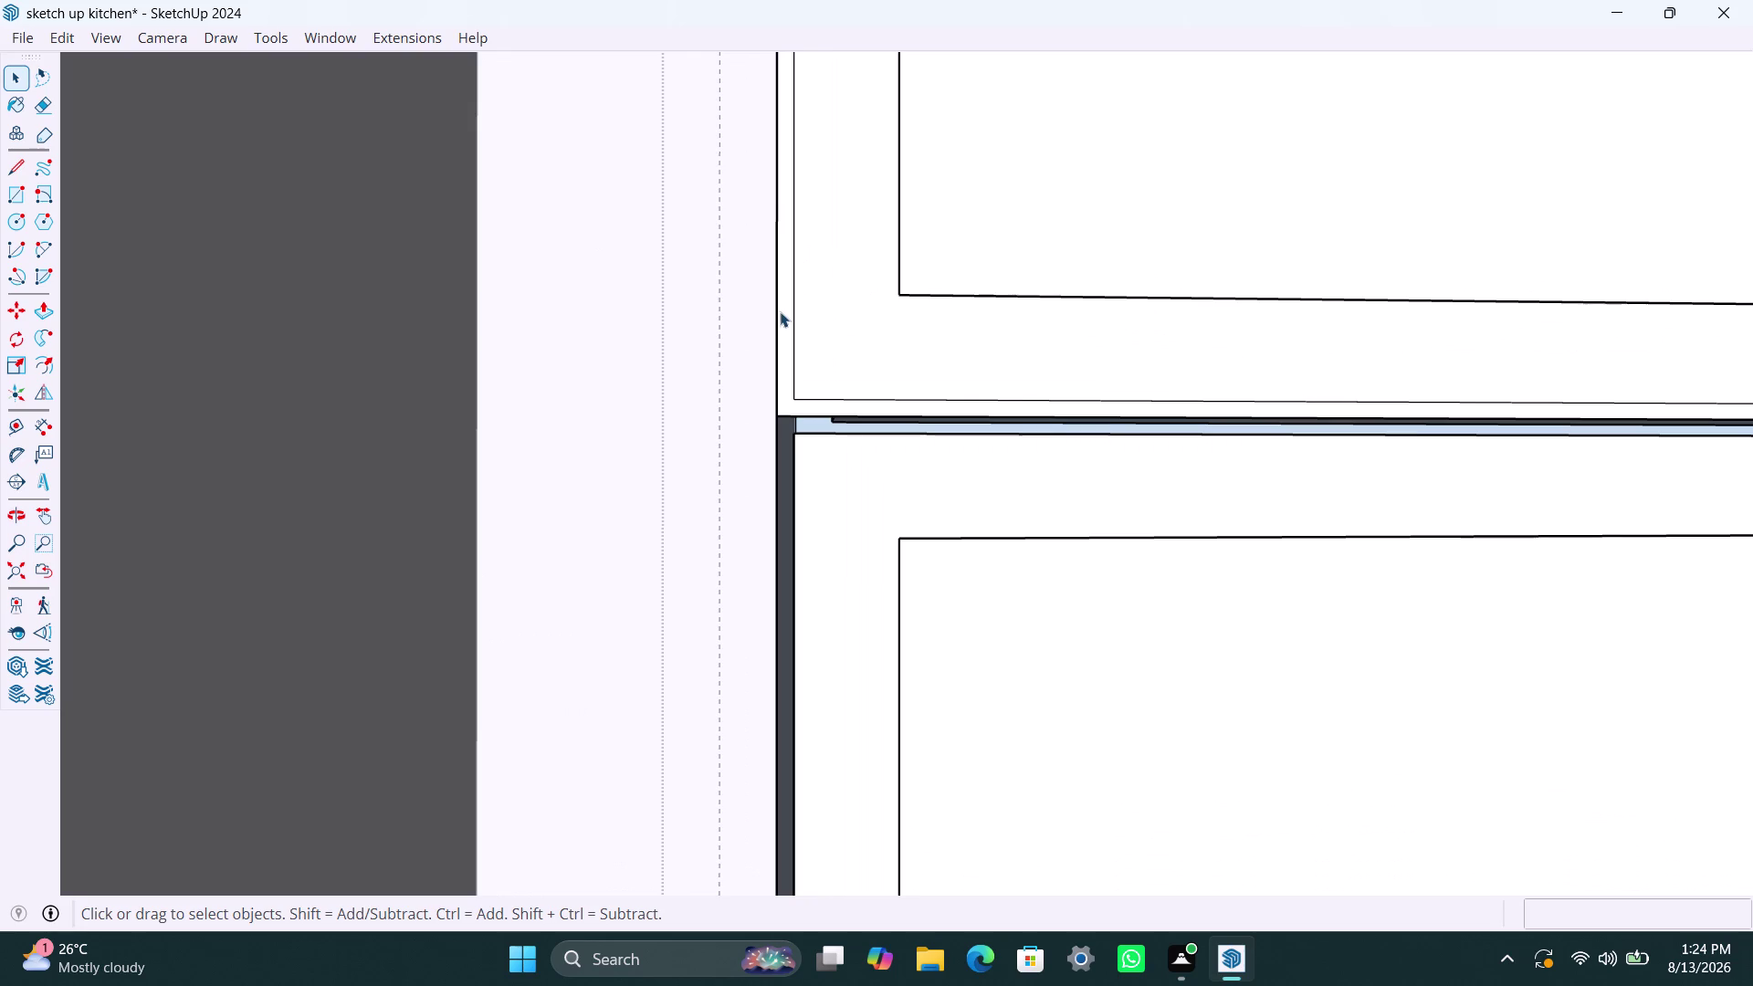
click(788, 313)
key(Delete)
scroll(down, 3)
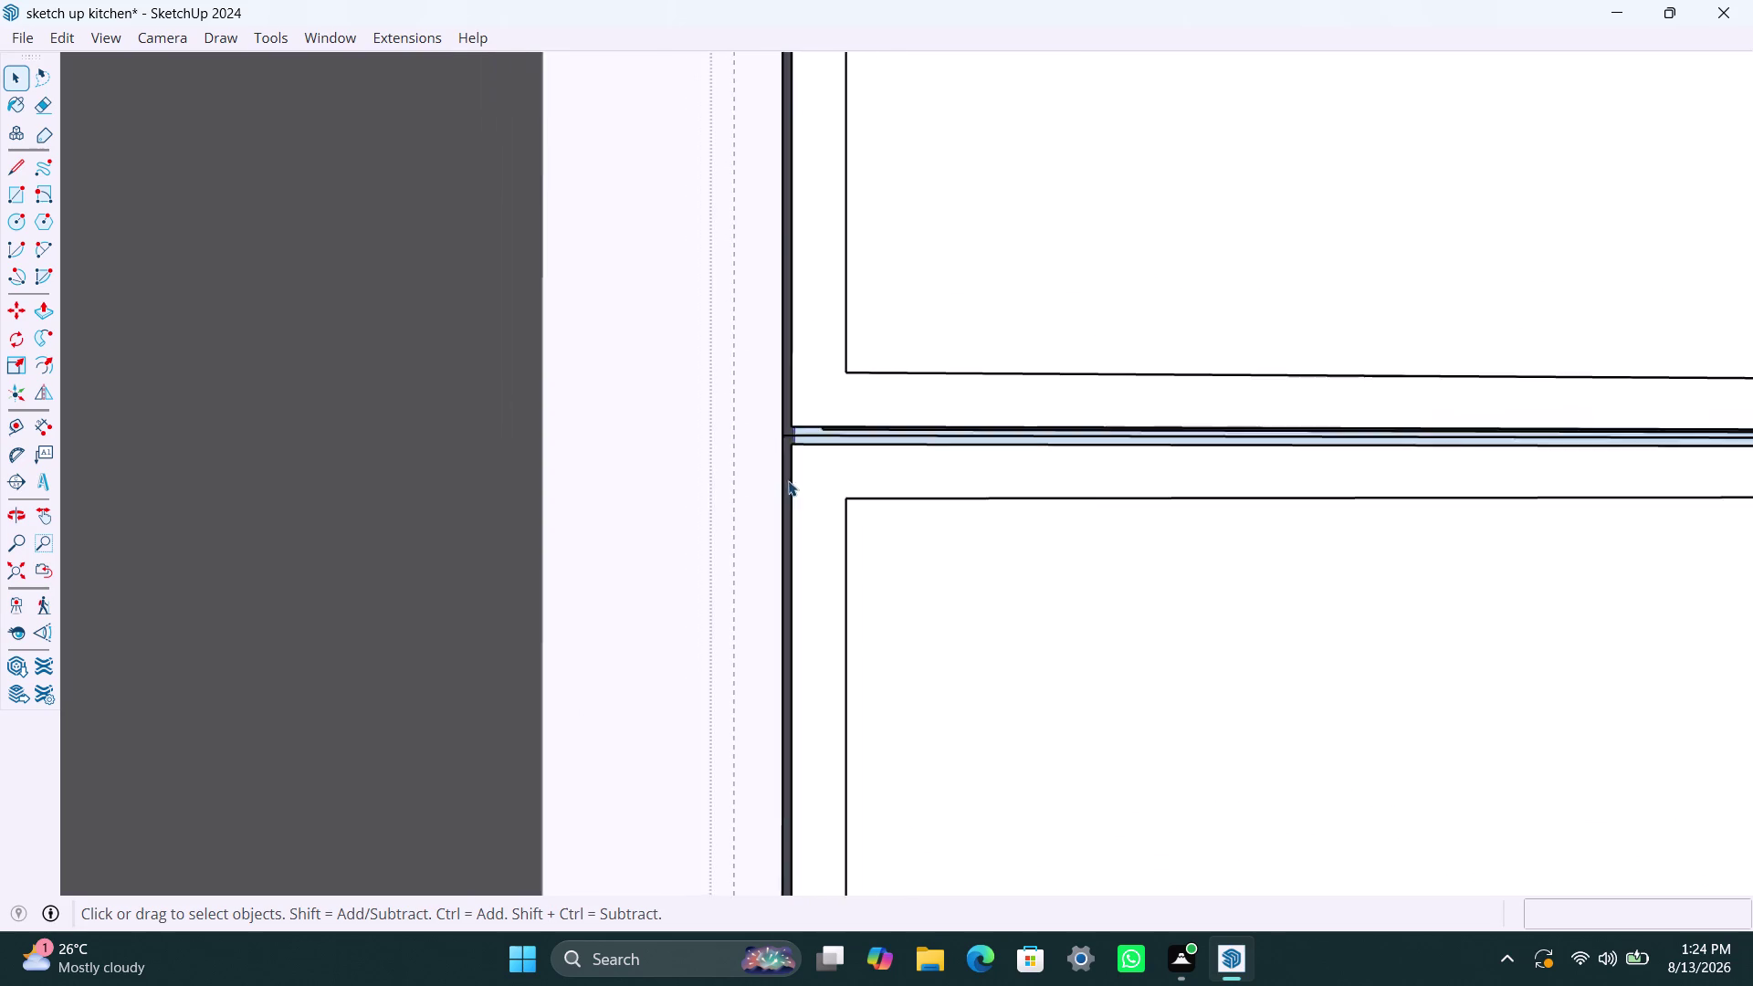
scroll(down, 3)
scroll(down, 3)
middle_drag(816, 693, 804, 651)
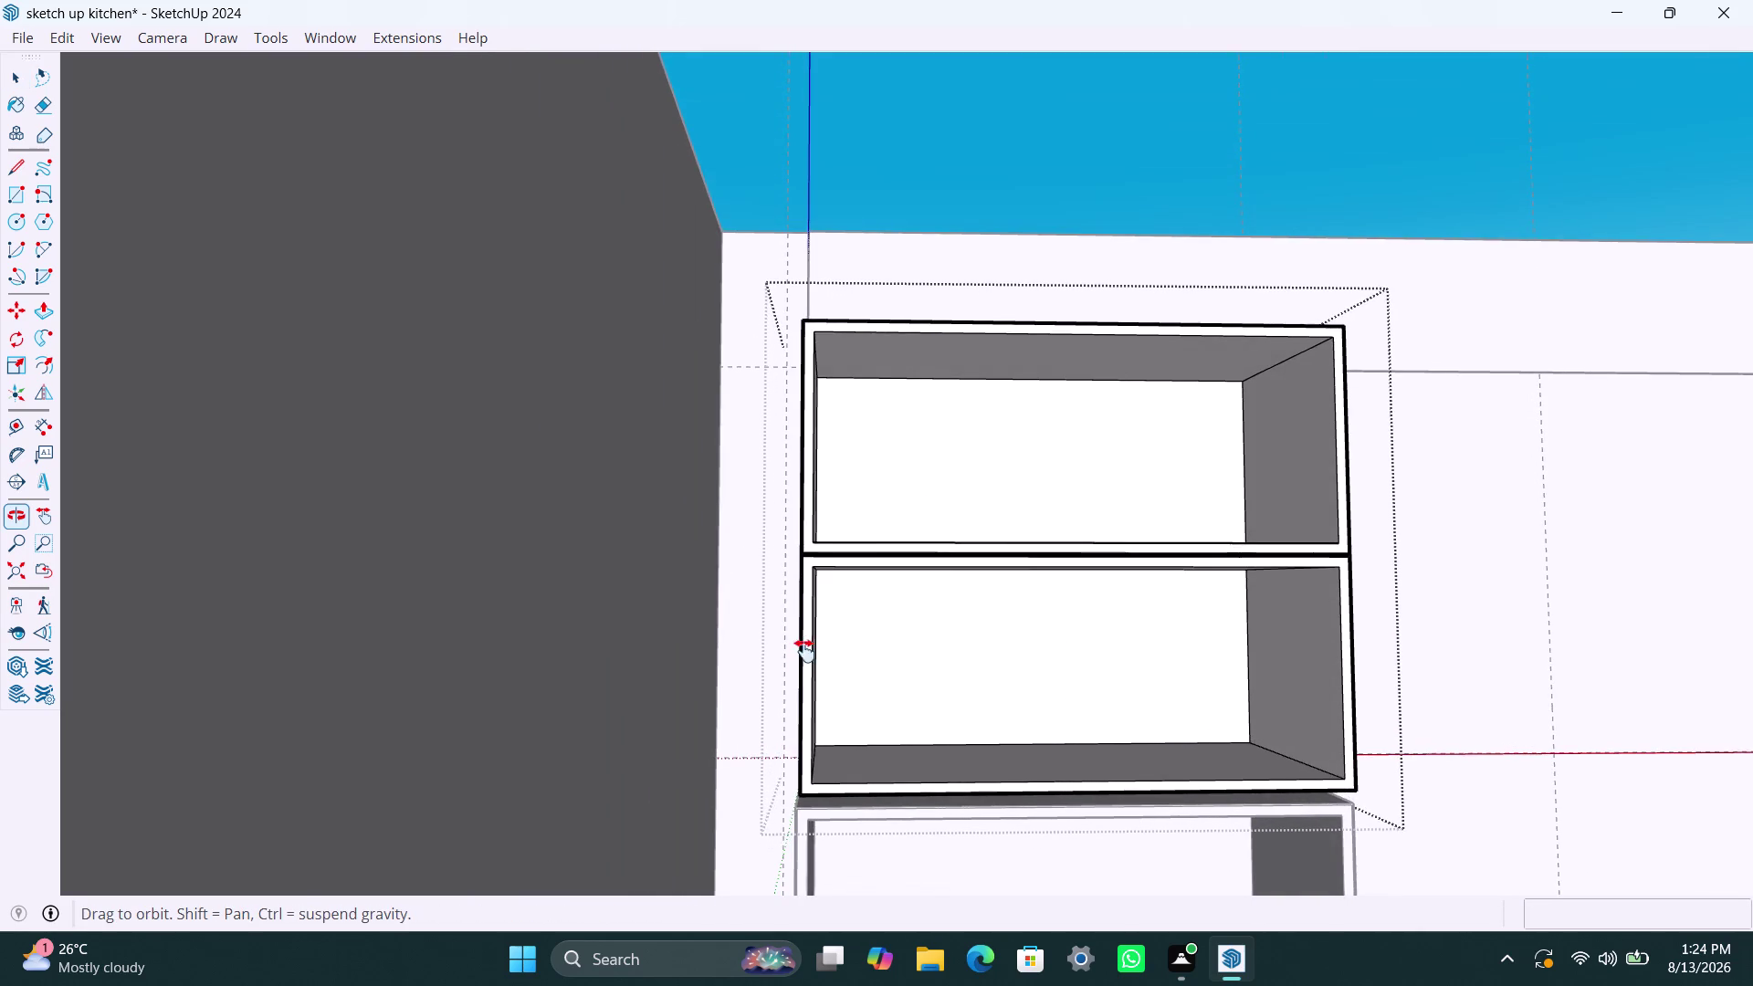
middle_drag(805, 651, 801, 662)
scroll(up, 3)
middle_drag(812, 427, 812, 448)
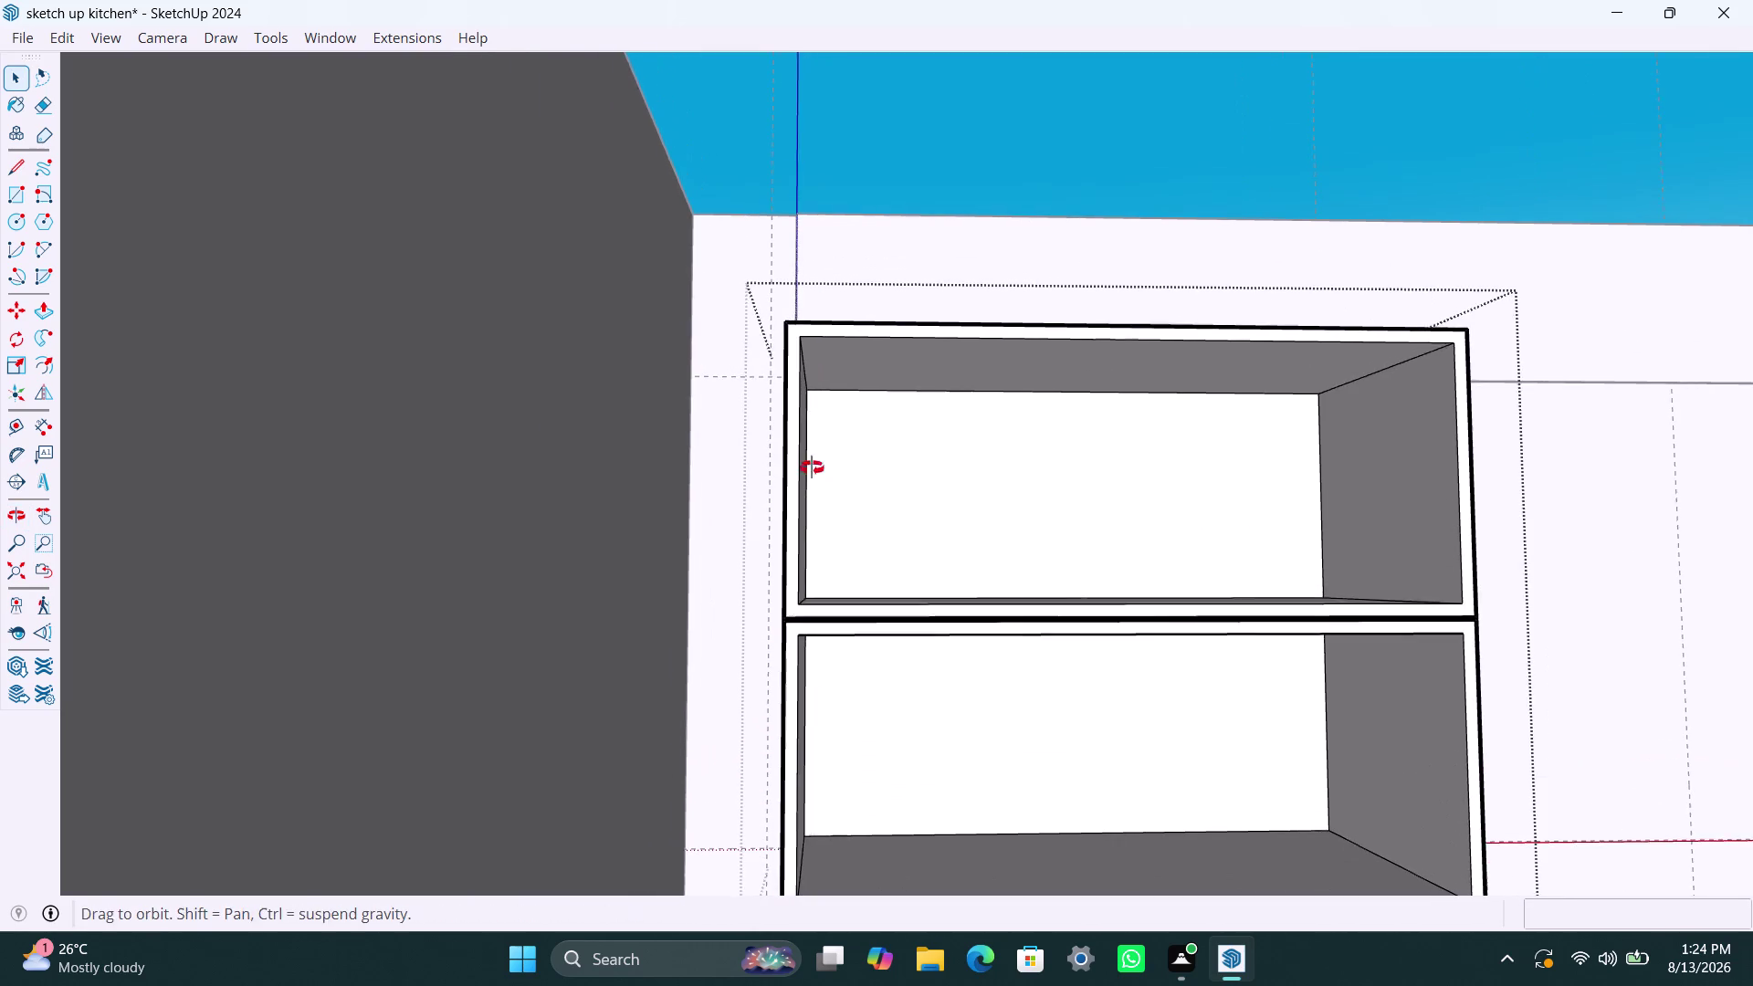
middle_drag(811, 448, 810, 504)
key(r)
Draw the left door rectangle over the top compartment's left half and delete the right-half face.
click(805, 394)
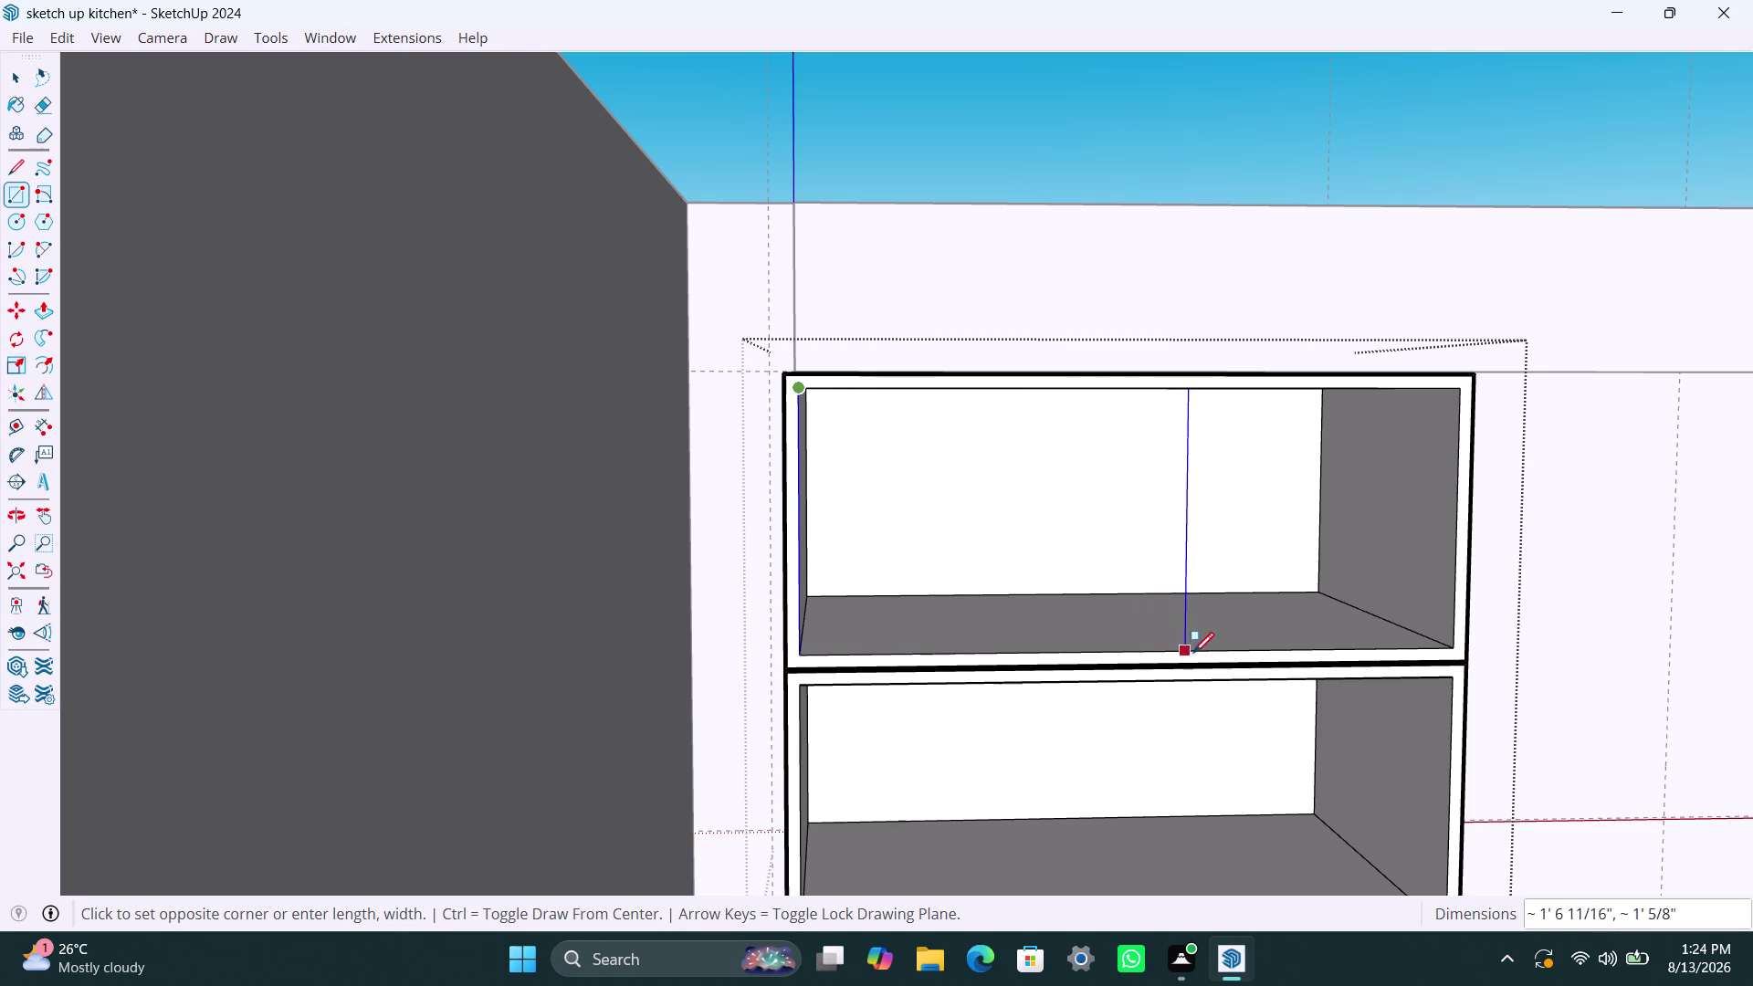
click(1135, 658)
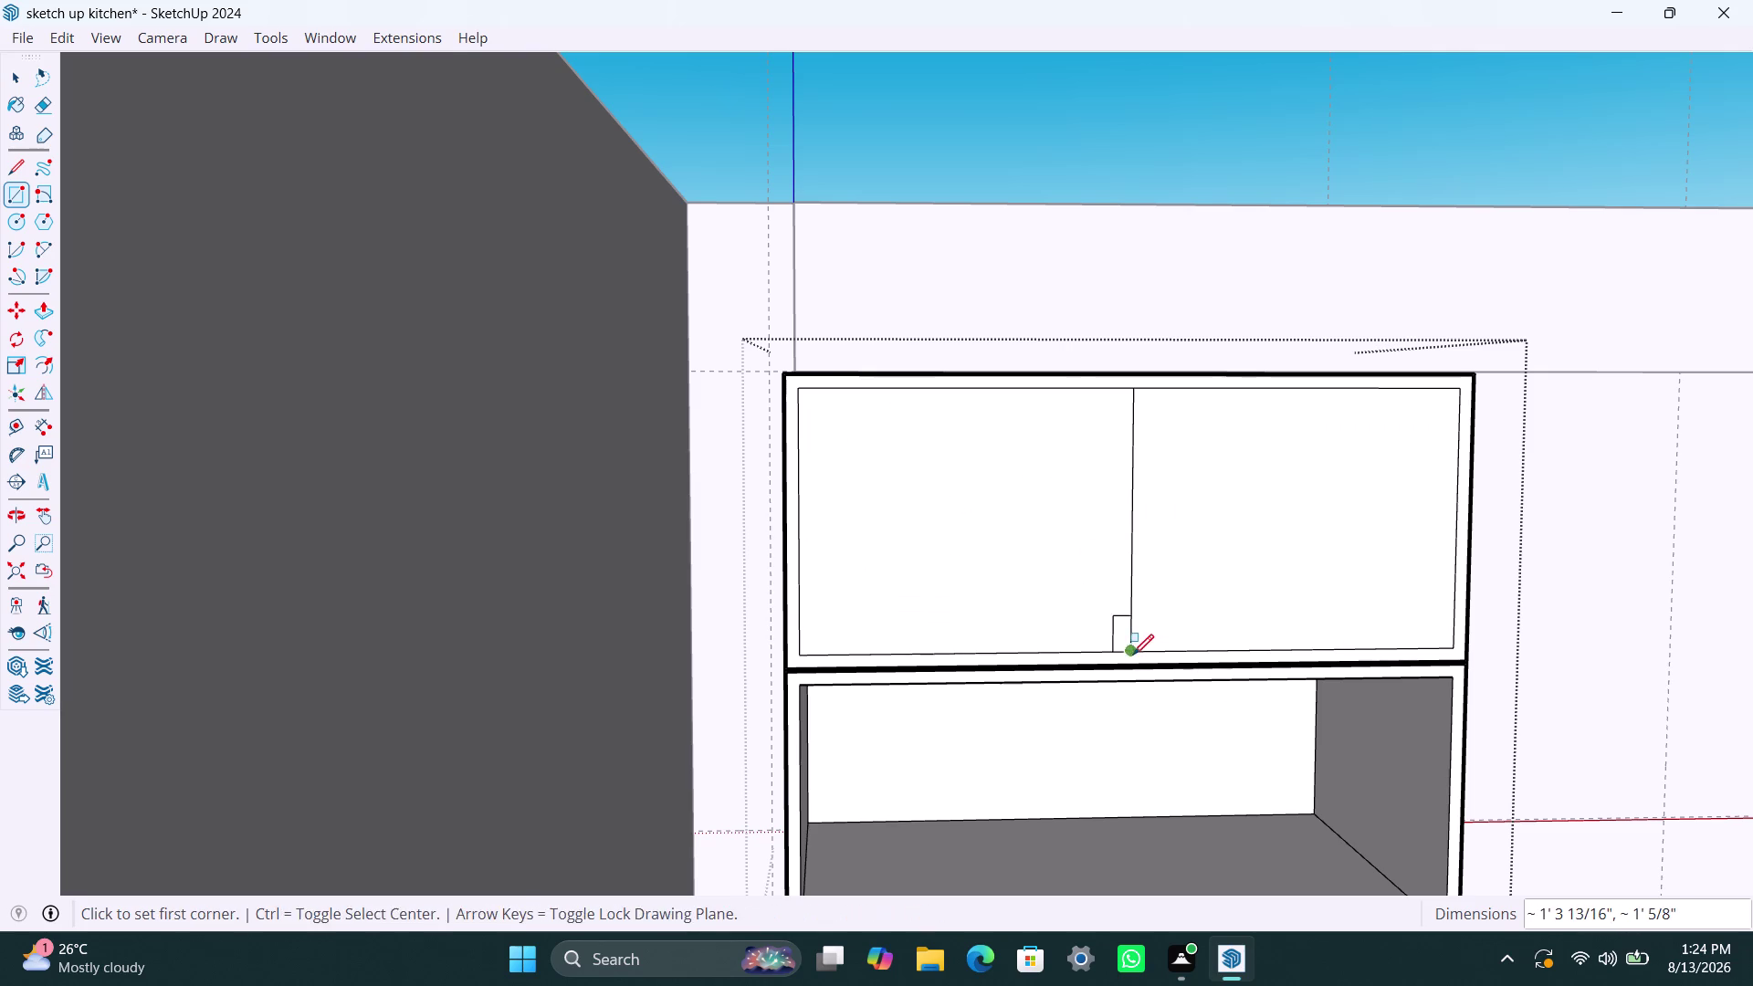
key(space)
click(1087, 600)
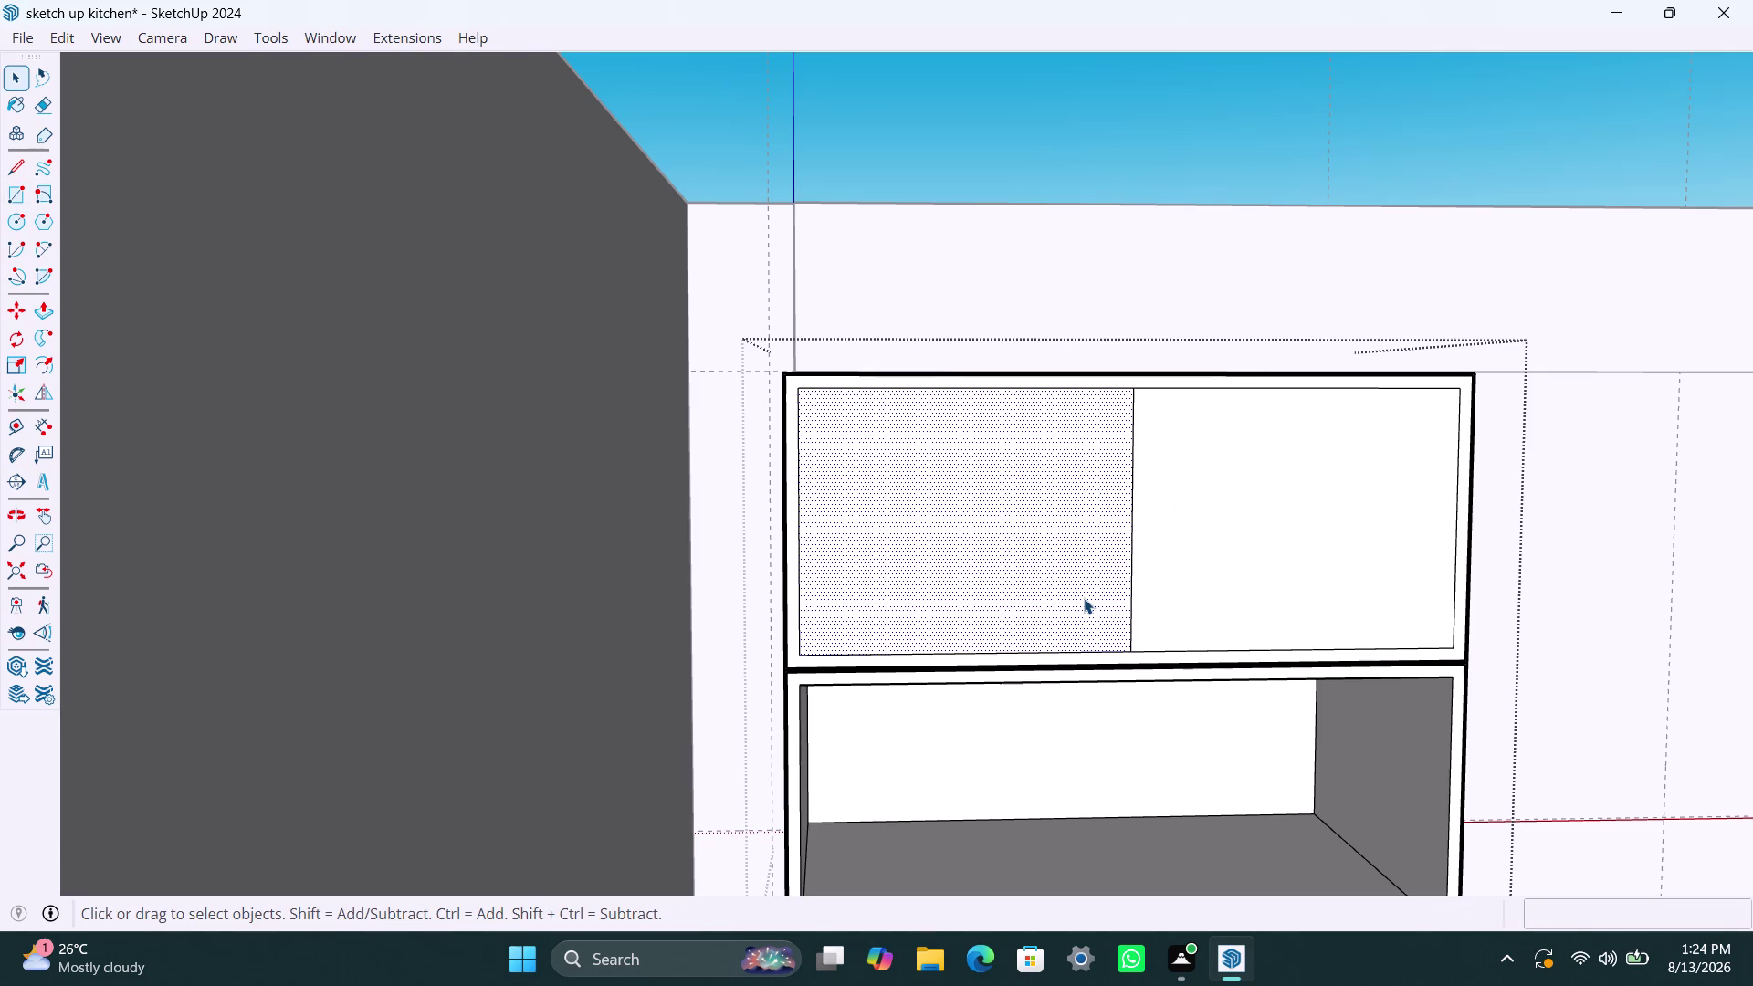
click(1204, 575)
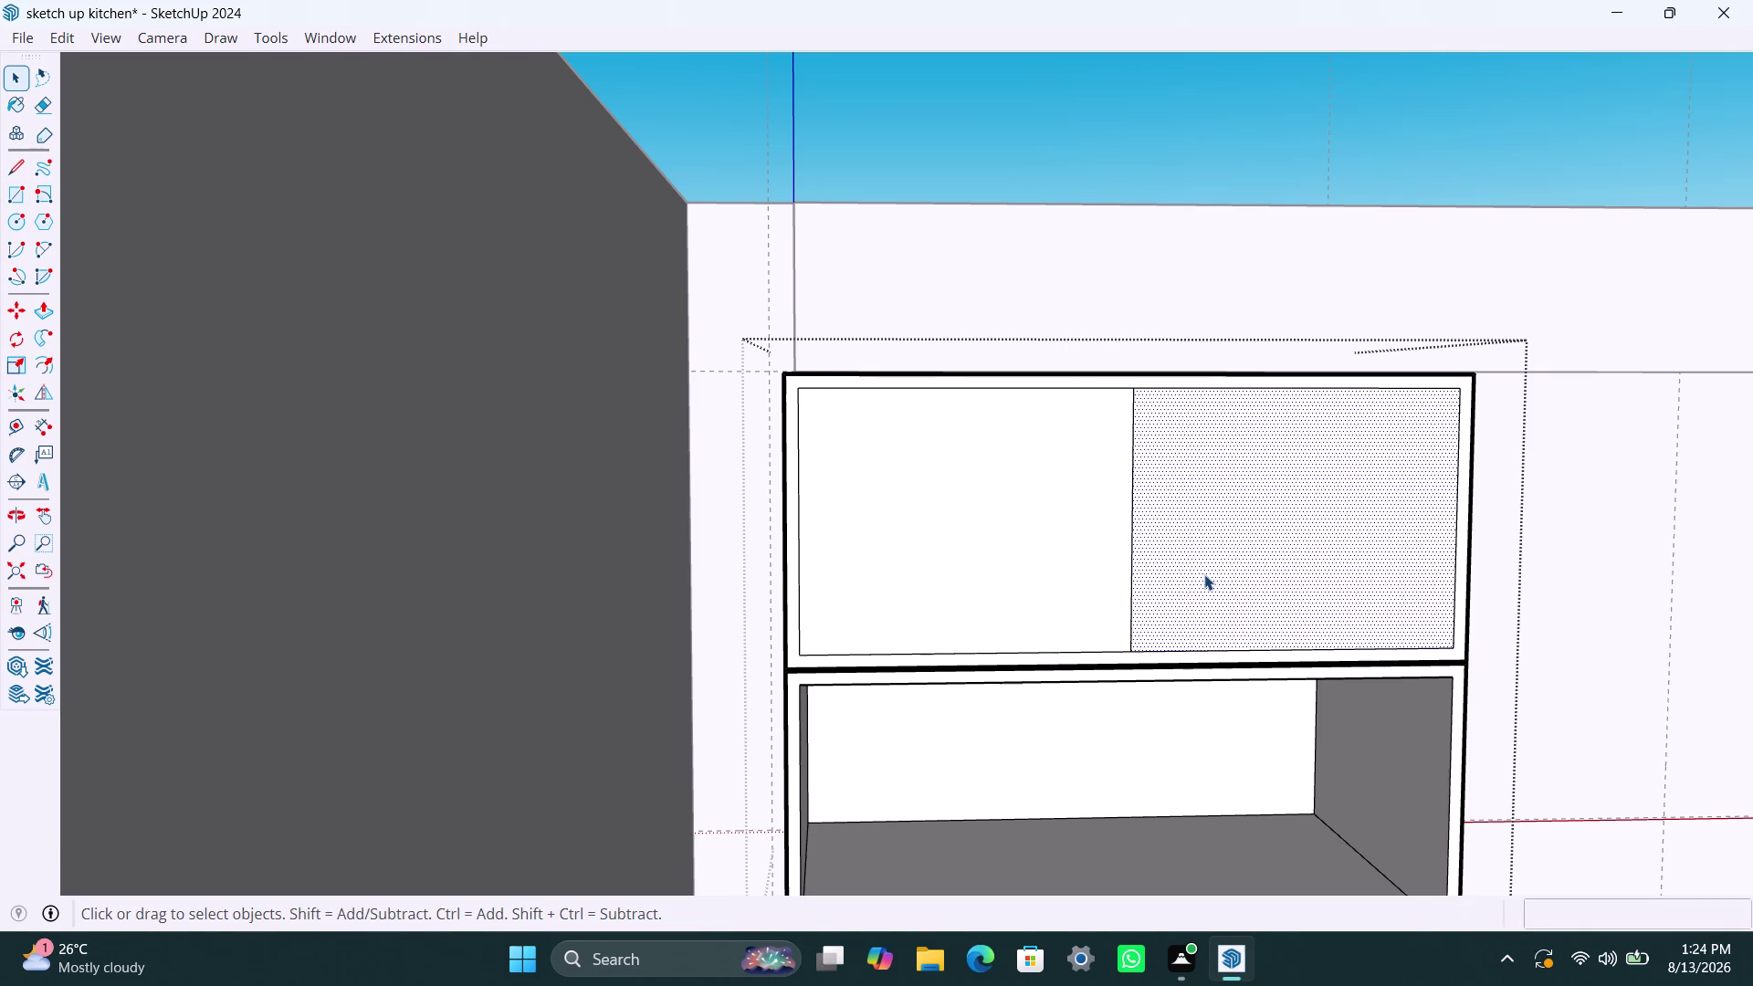
key(Delete)
Make the left panel a group and open it for editing.
double_click(1013, 551)
right_click(1011, 551)
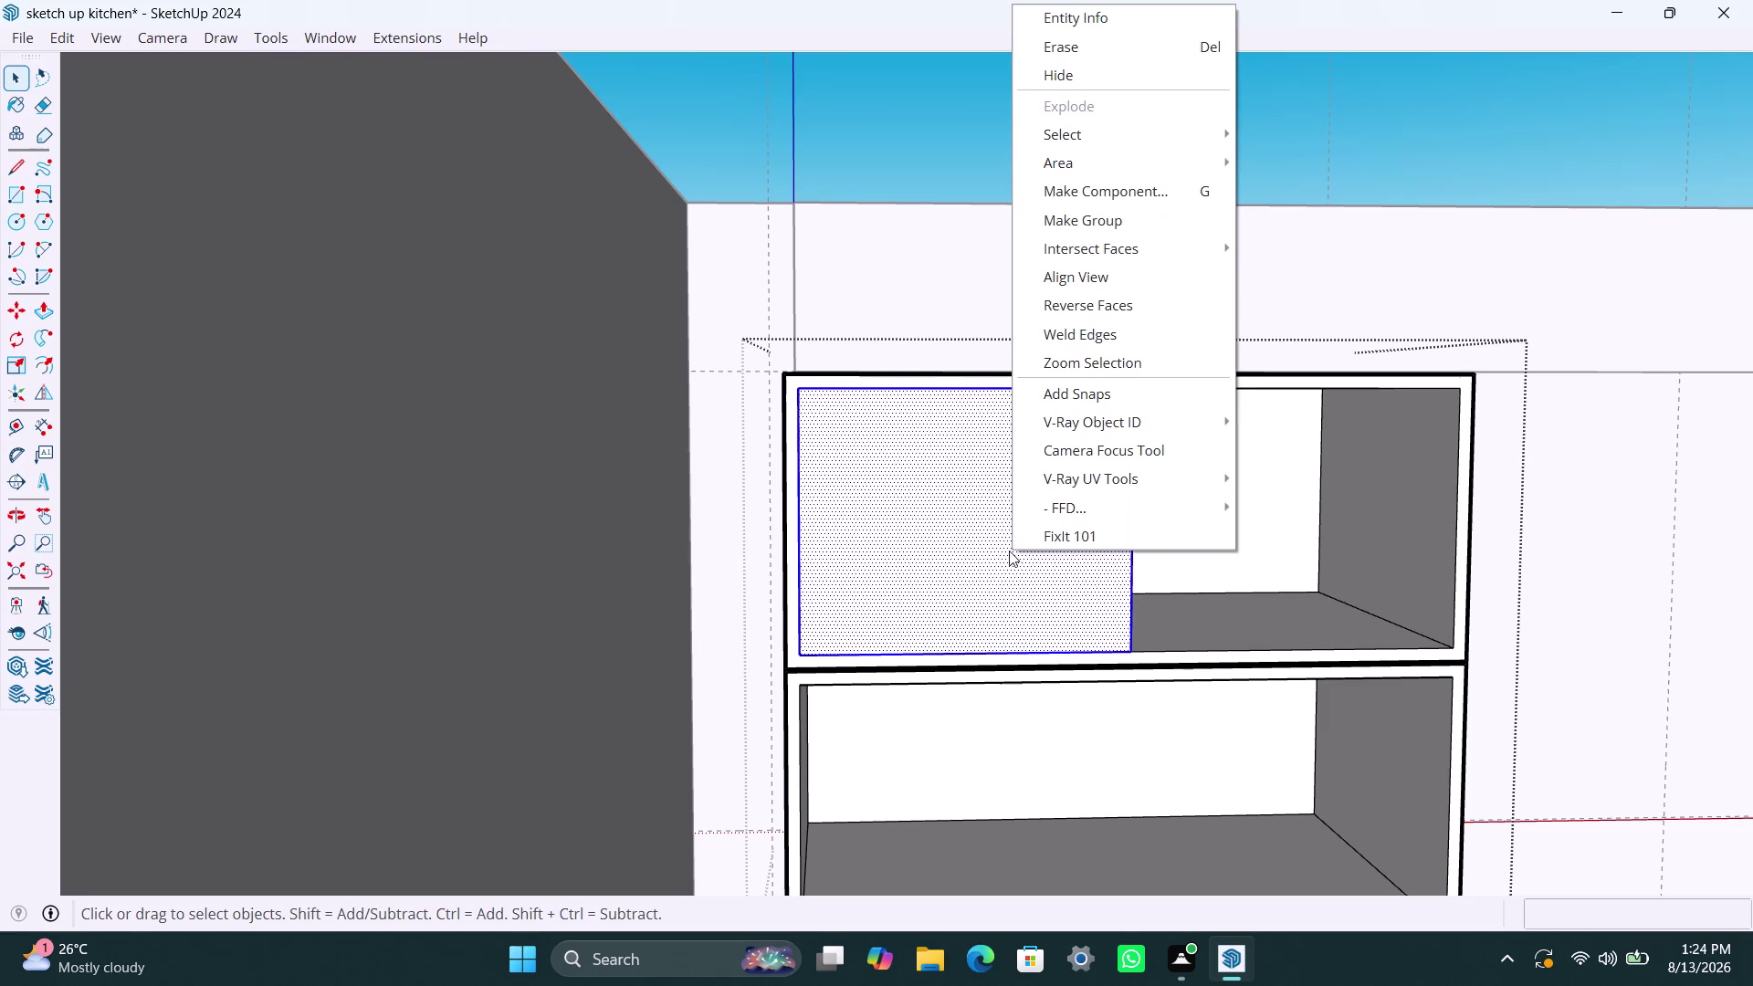
click(1116, 226)
double_click(1019, 512)
click(1019, 512)
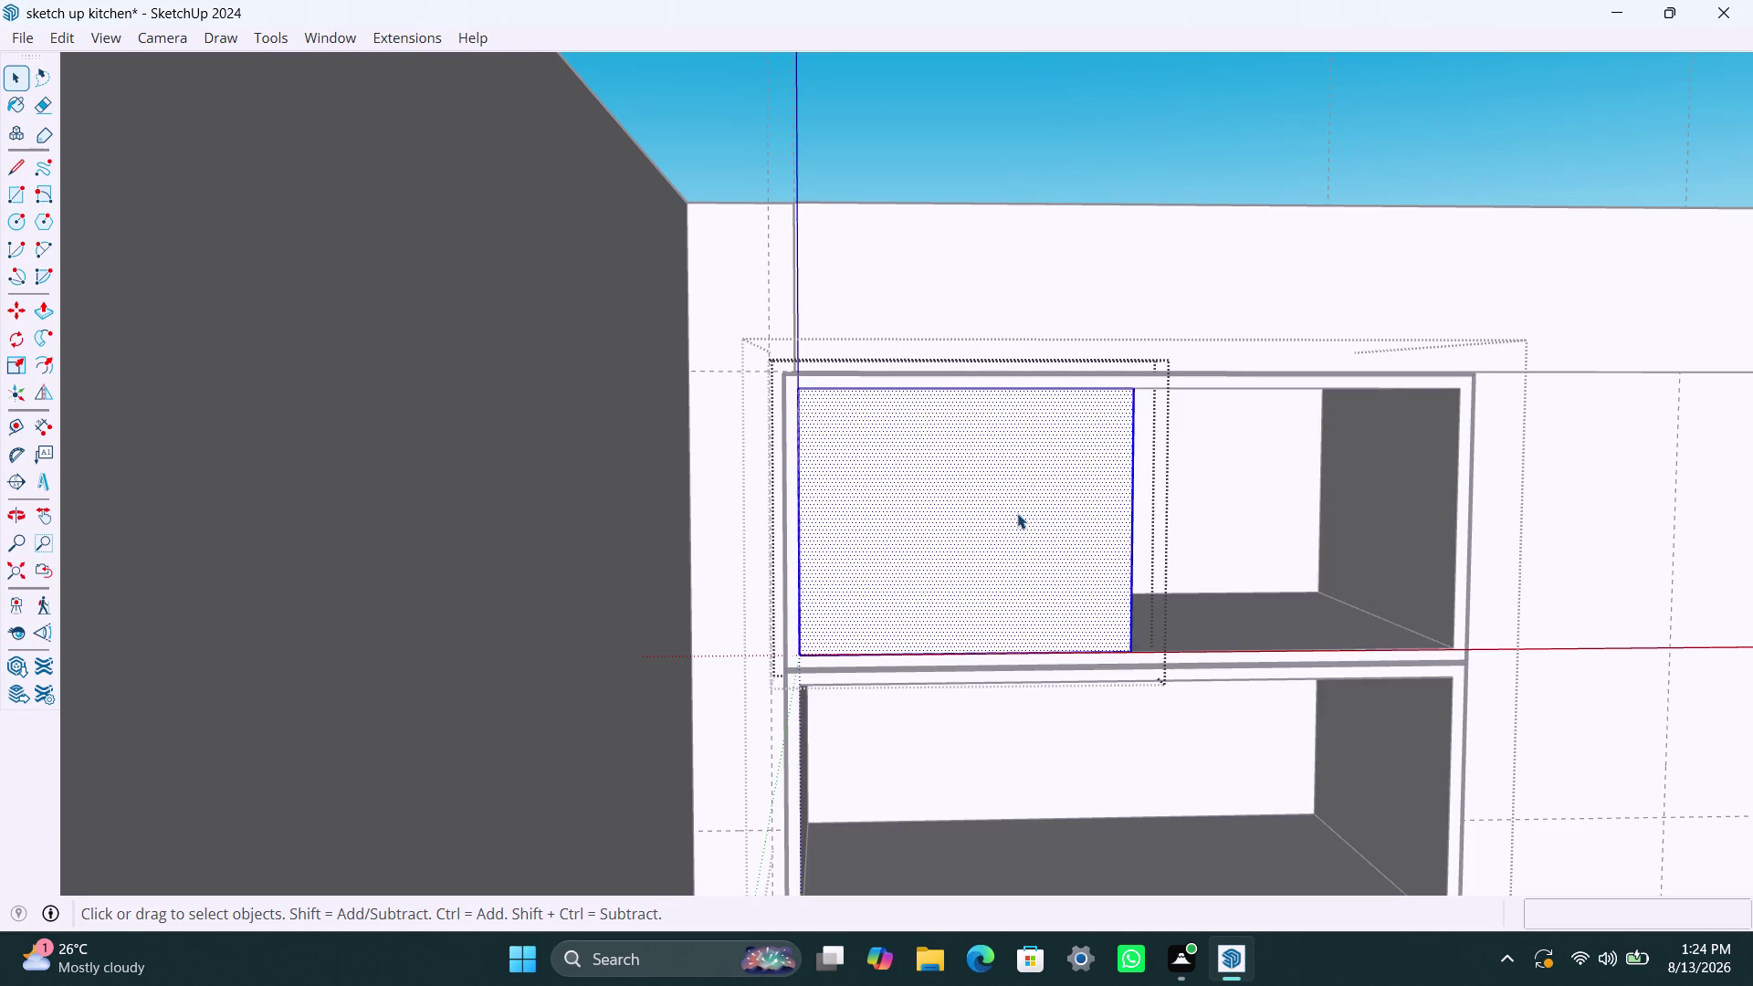
Push/Pull the left panel face to an 18 mm thickness.
key(p)
click(1017, 513)
text(18)
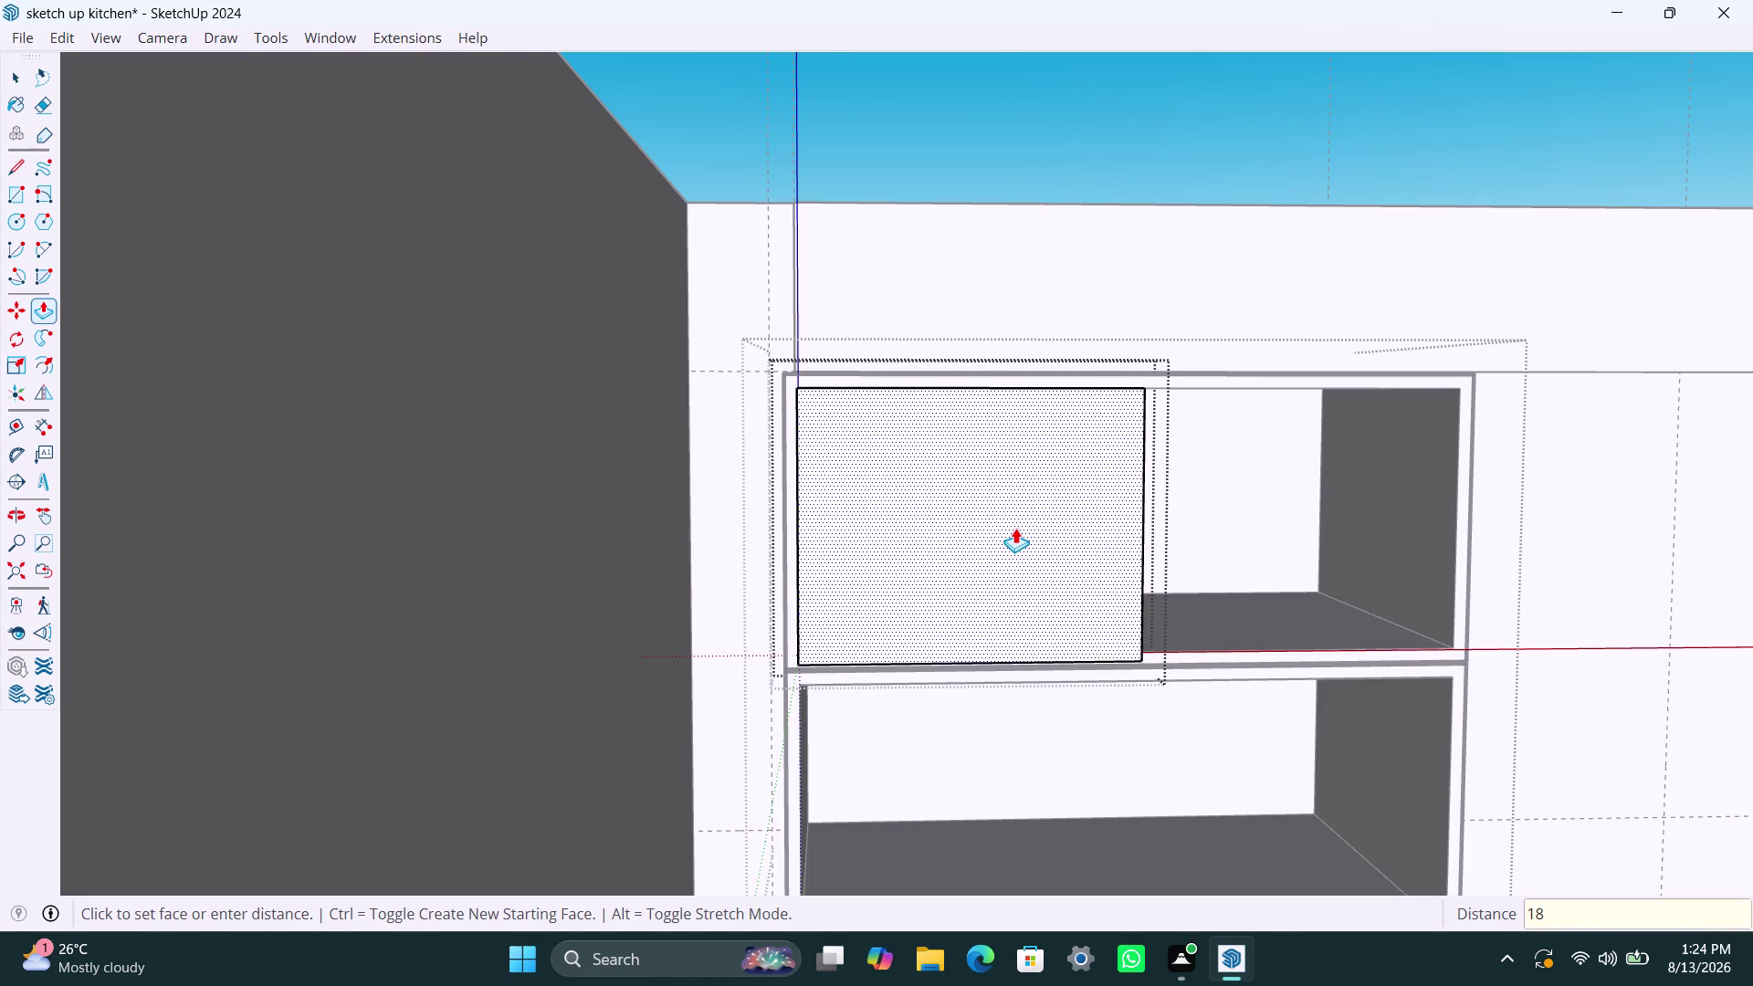
text(mm)
key(Return)
key(space)
click(1016, 528)
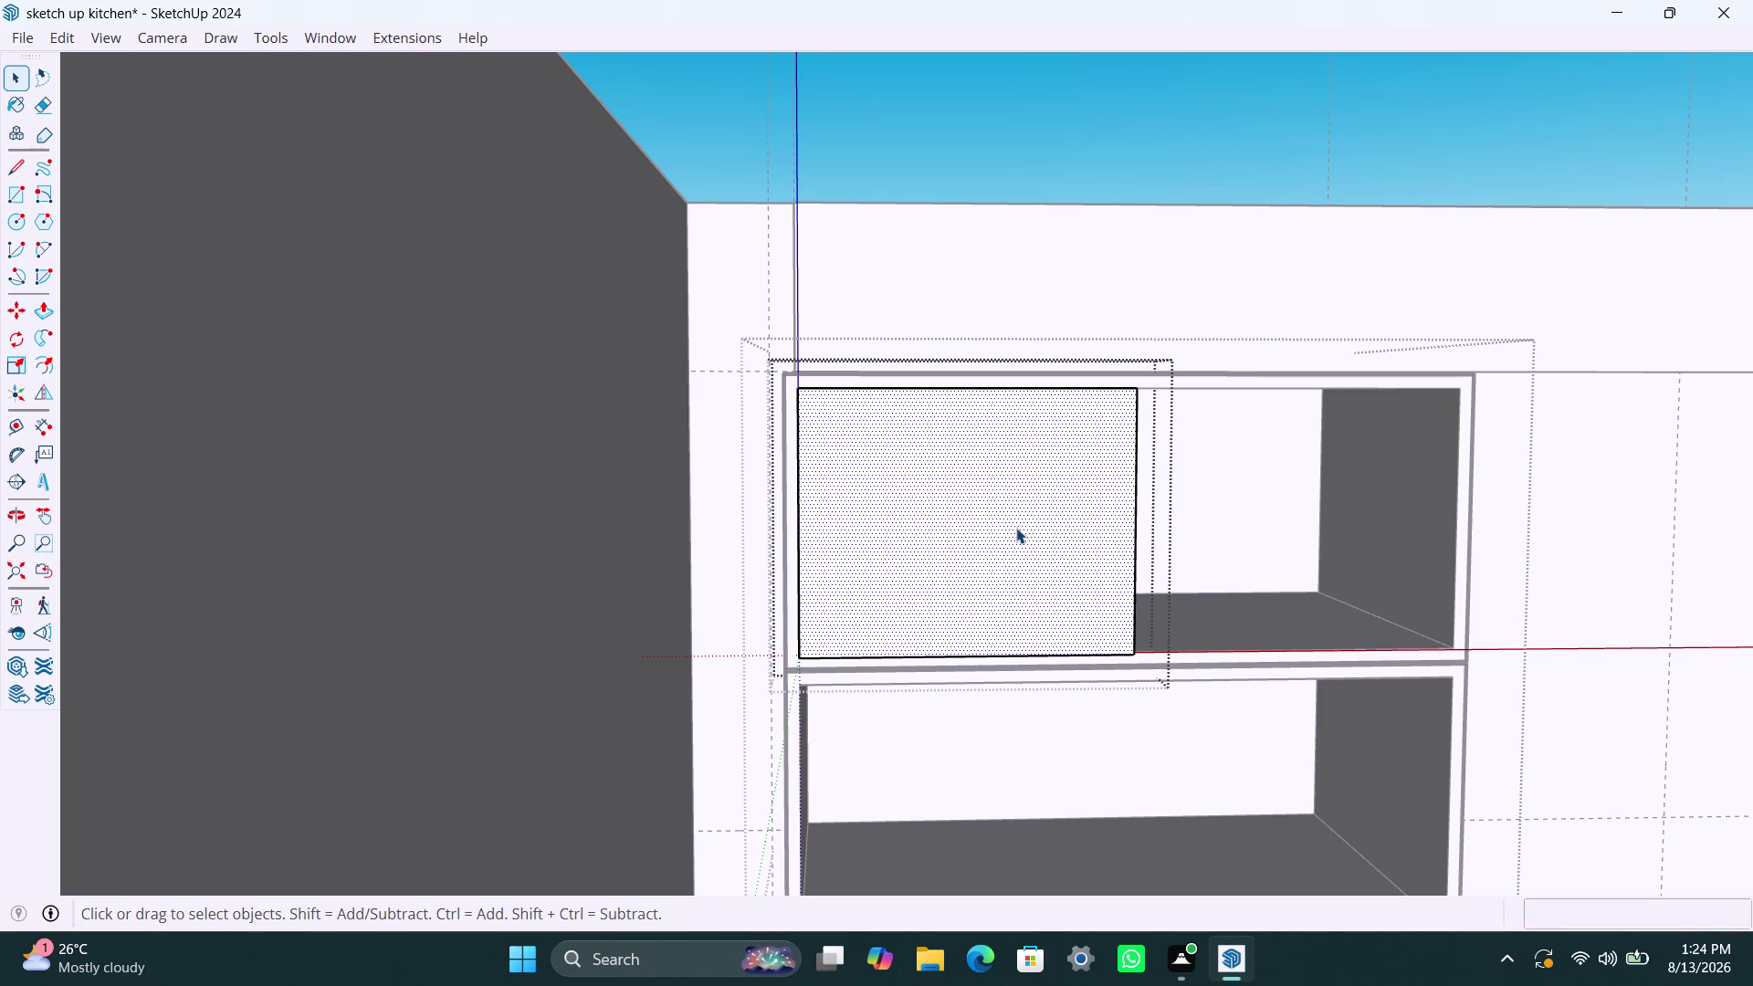
Try copying the panel to the right half, check from above, and undo the misplaced copy.
key(m)
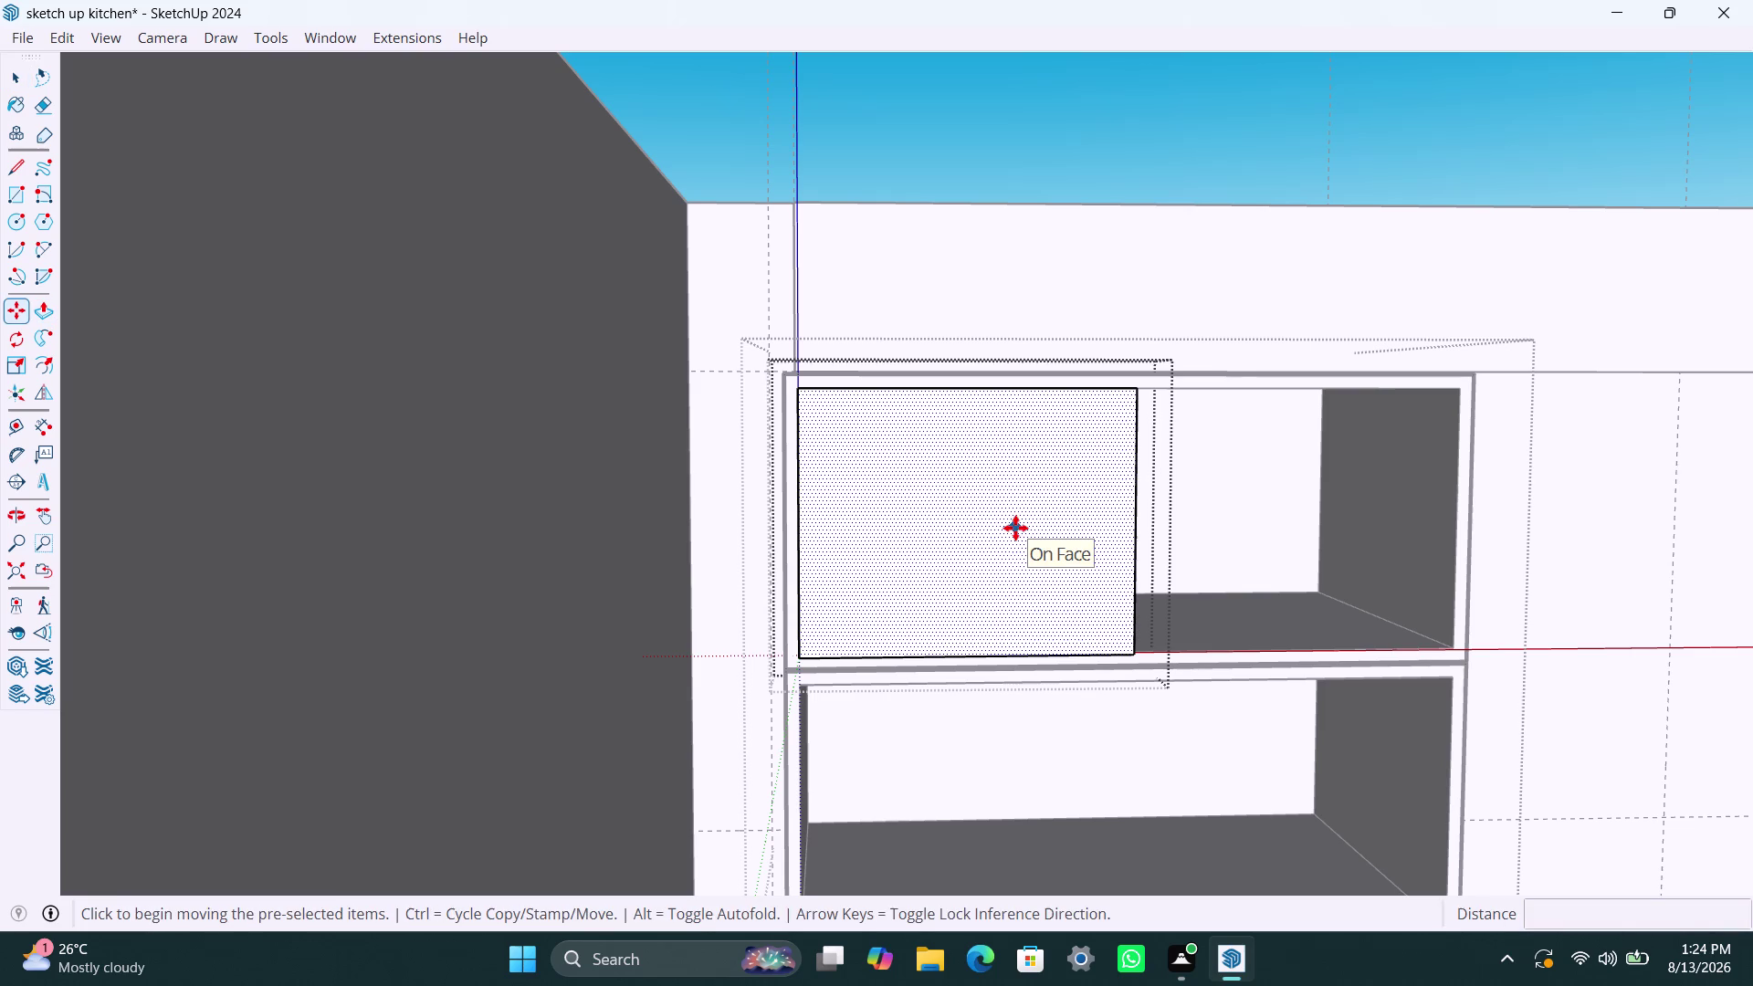
click(1132, 650)
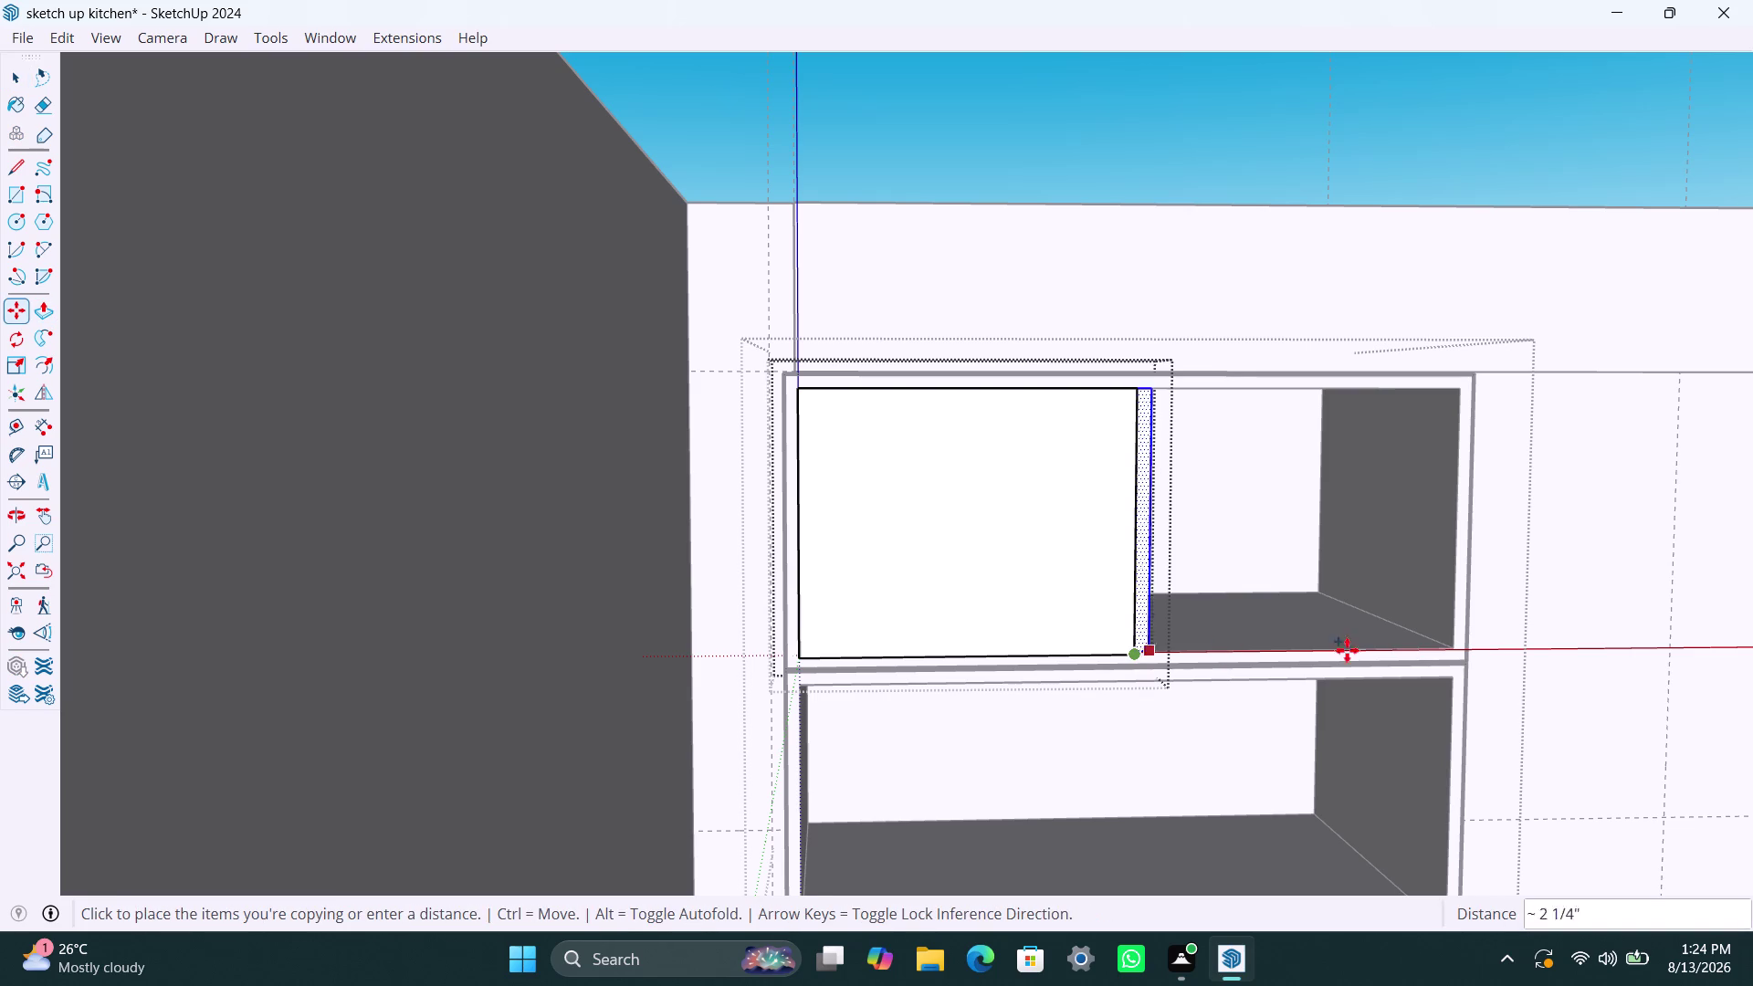
click(1452, 646)
key(space)
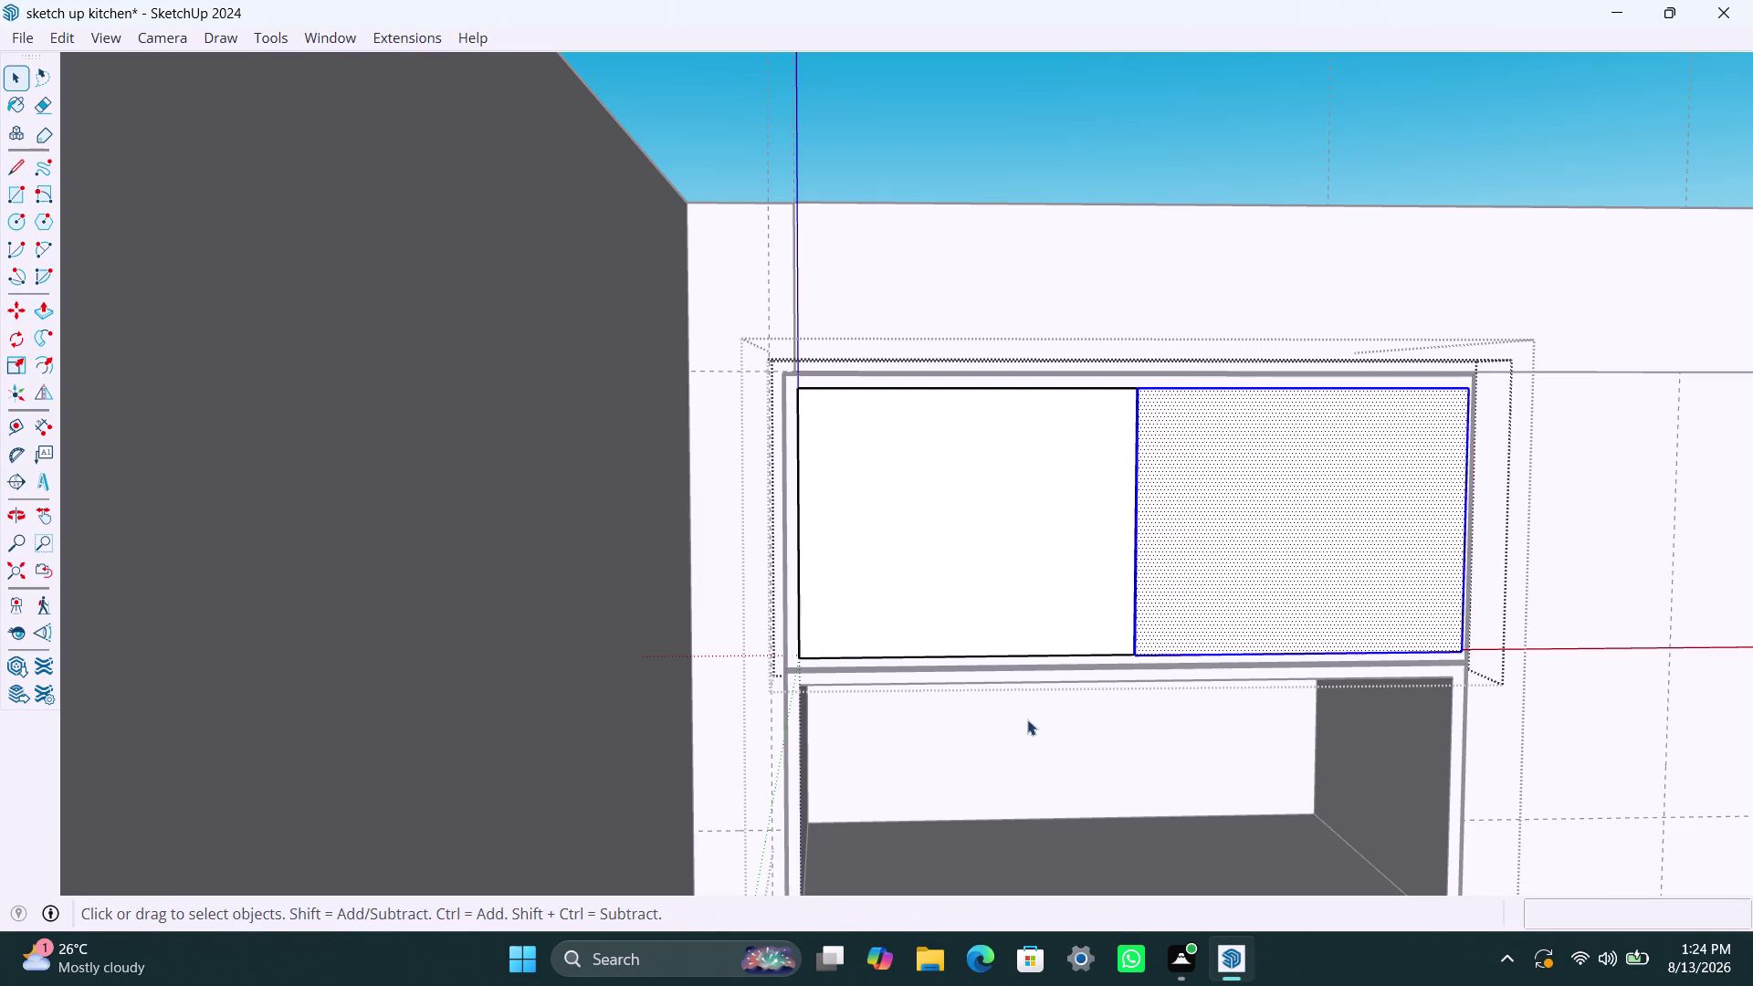
scroll(down, 3)
middle_drag(1018, 608, 959, 777)
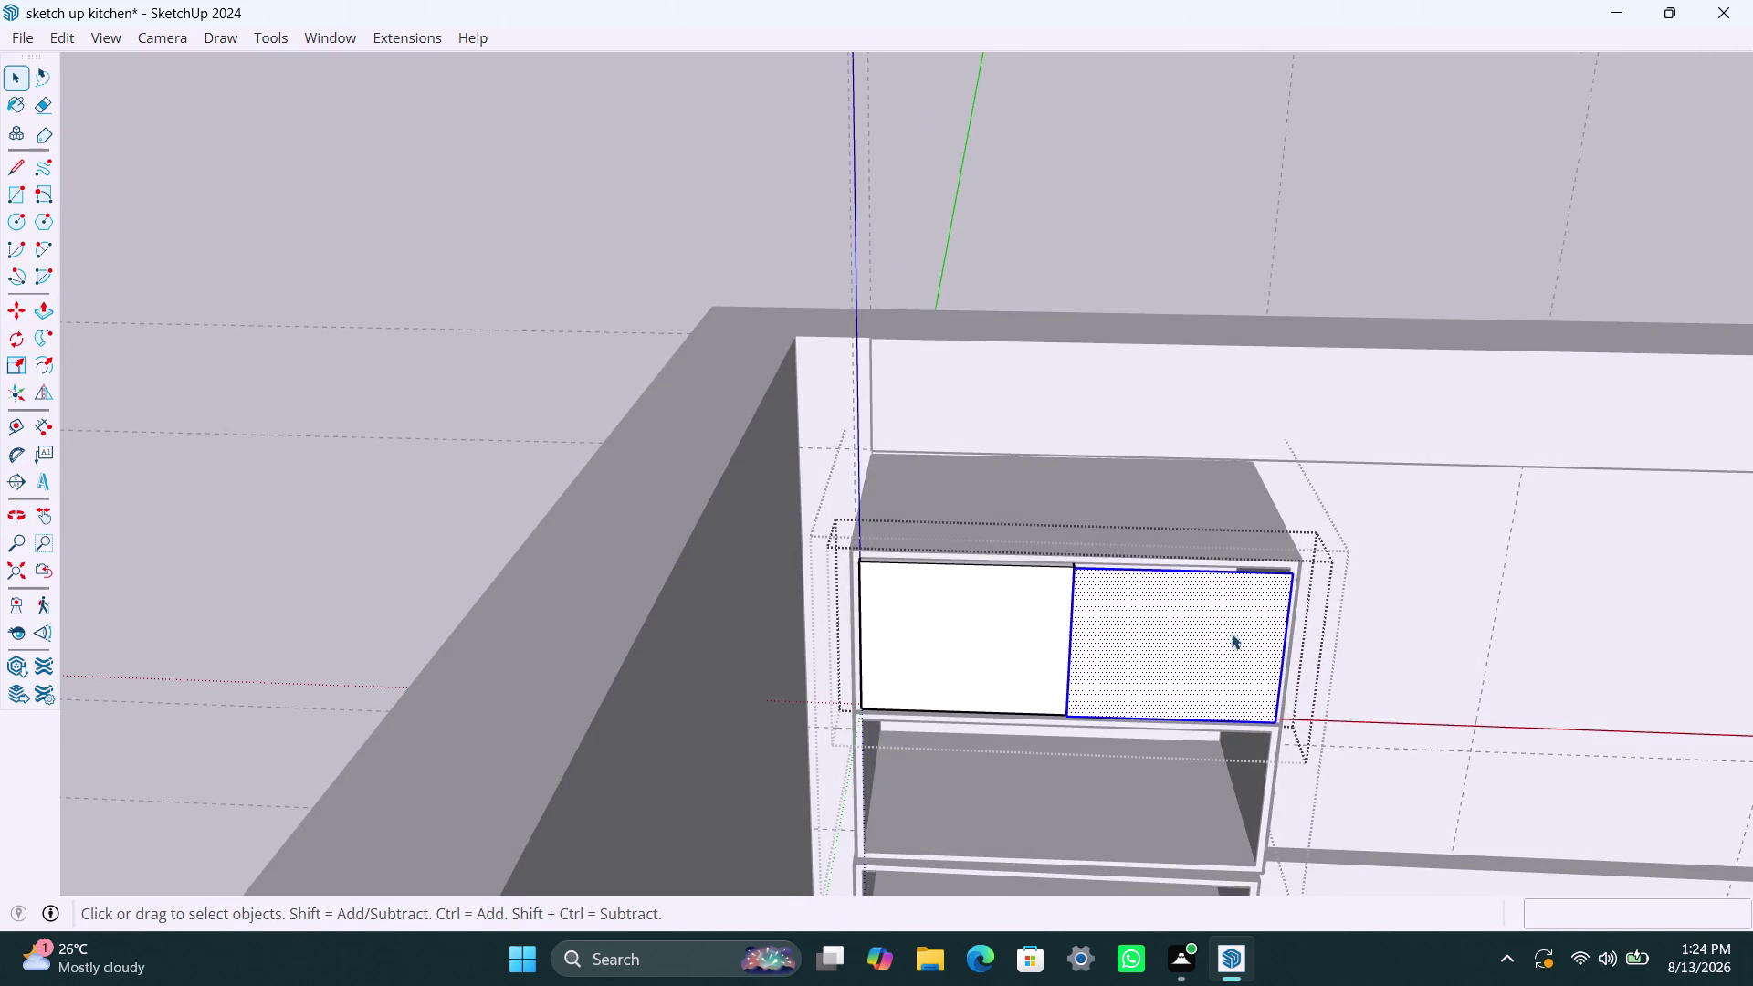
scroll(up, 3)
key(ctrl+z)
Copy the left door panel into the right half, beside the first door.
triple_click(965, 623)
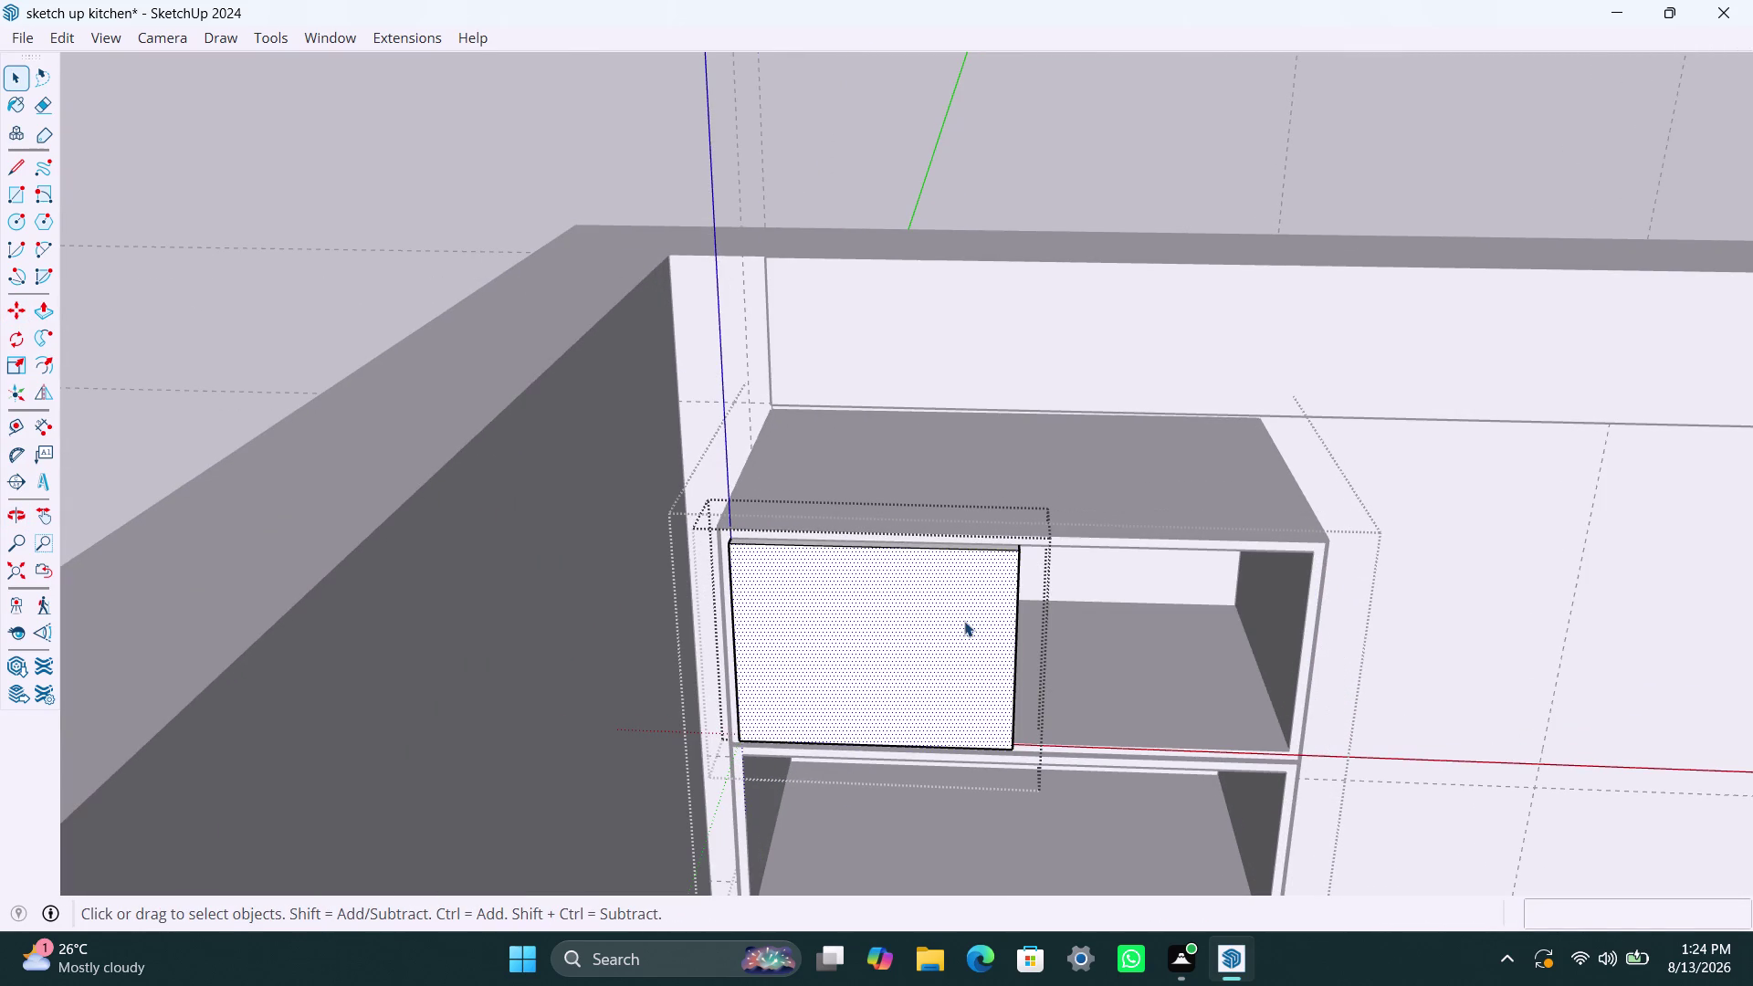
key(m)
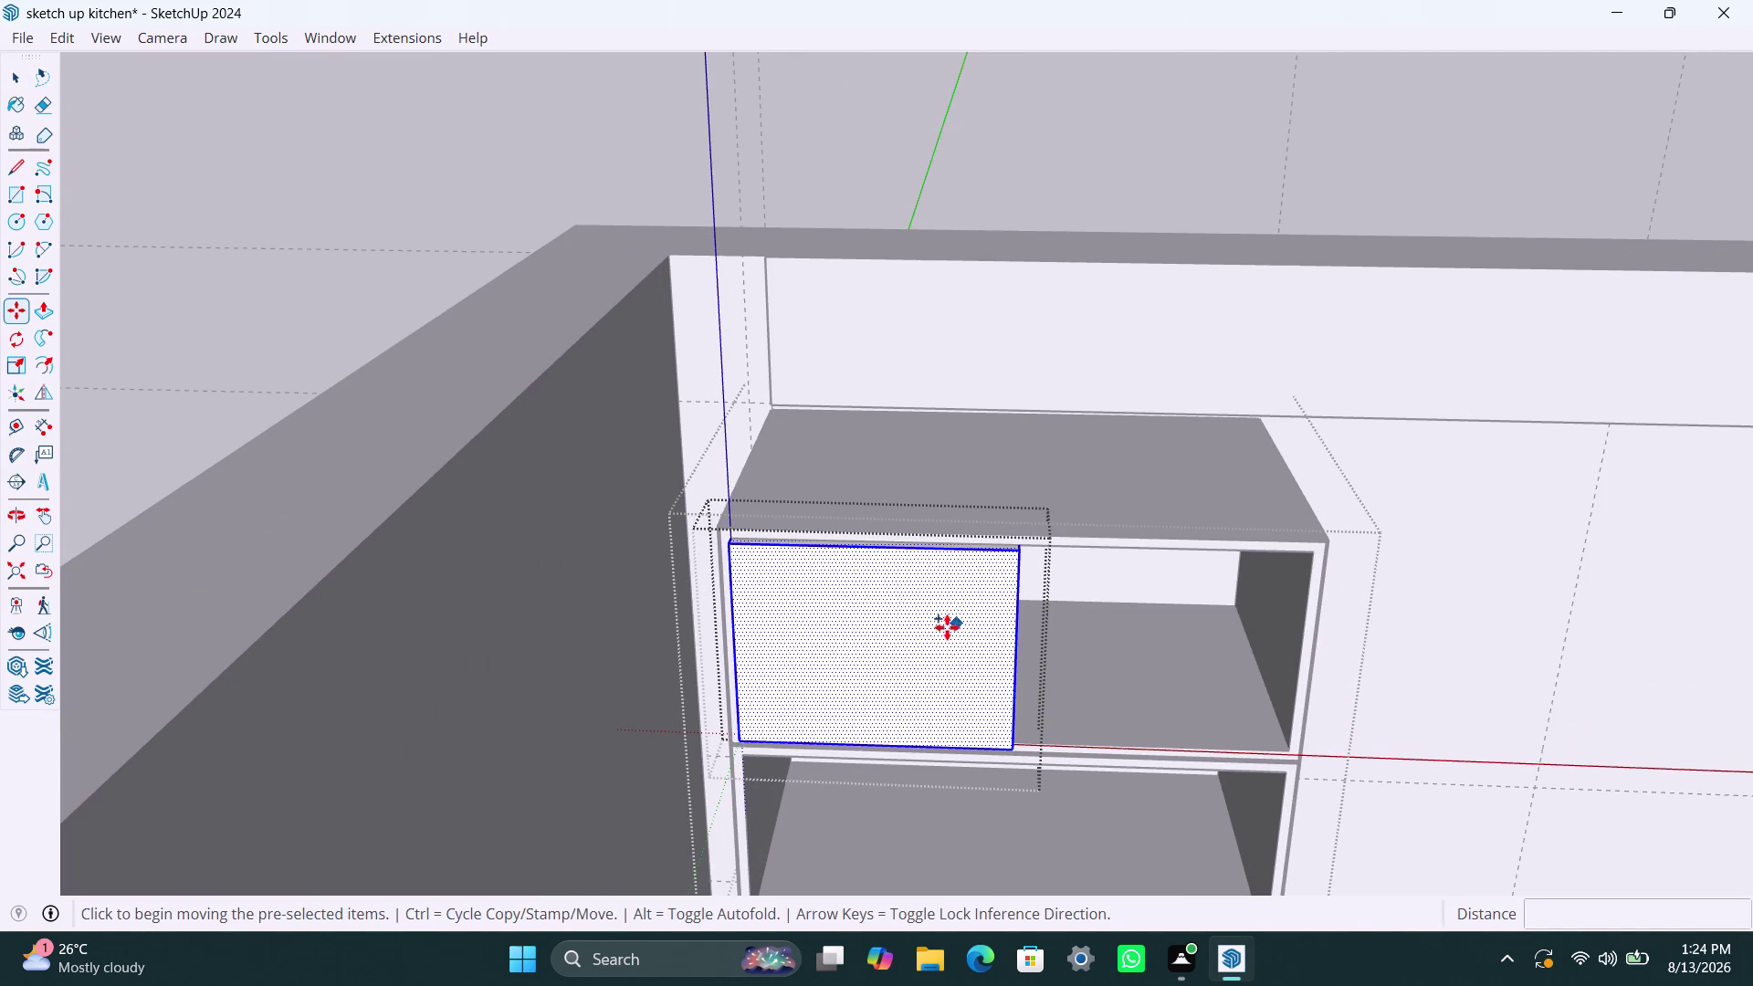
click(742, 741)
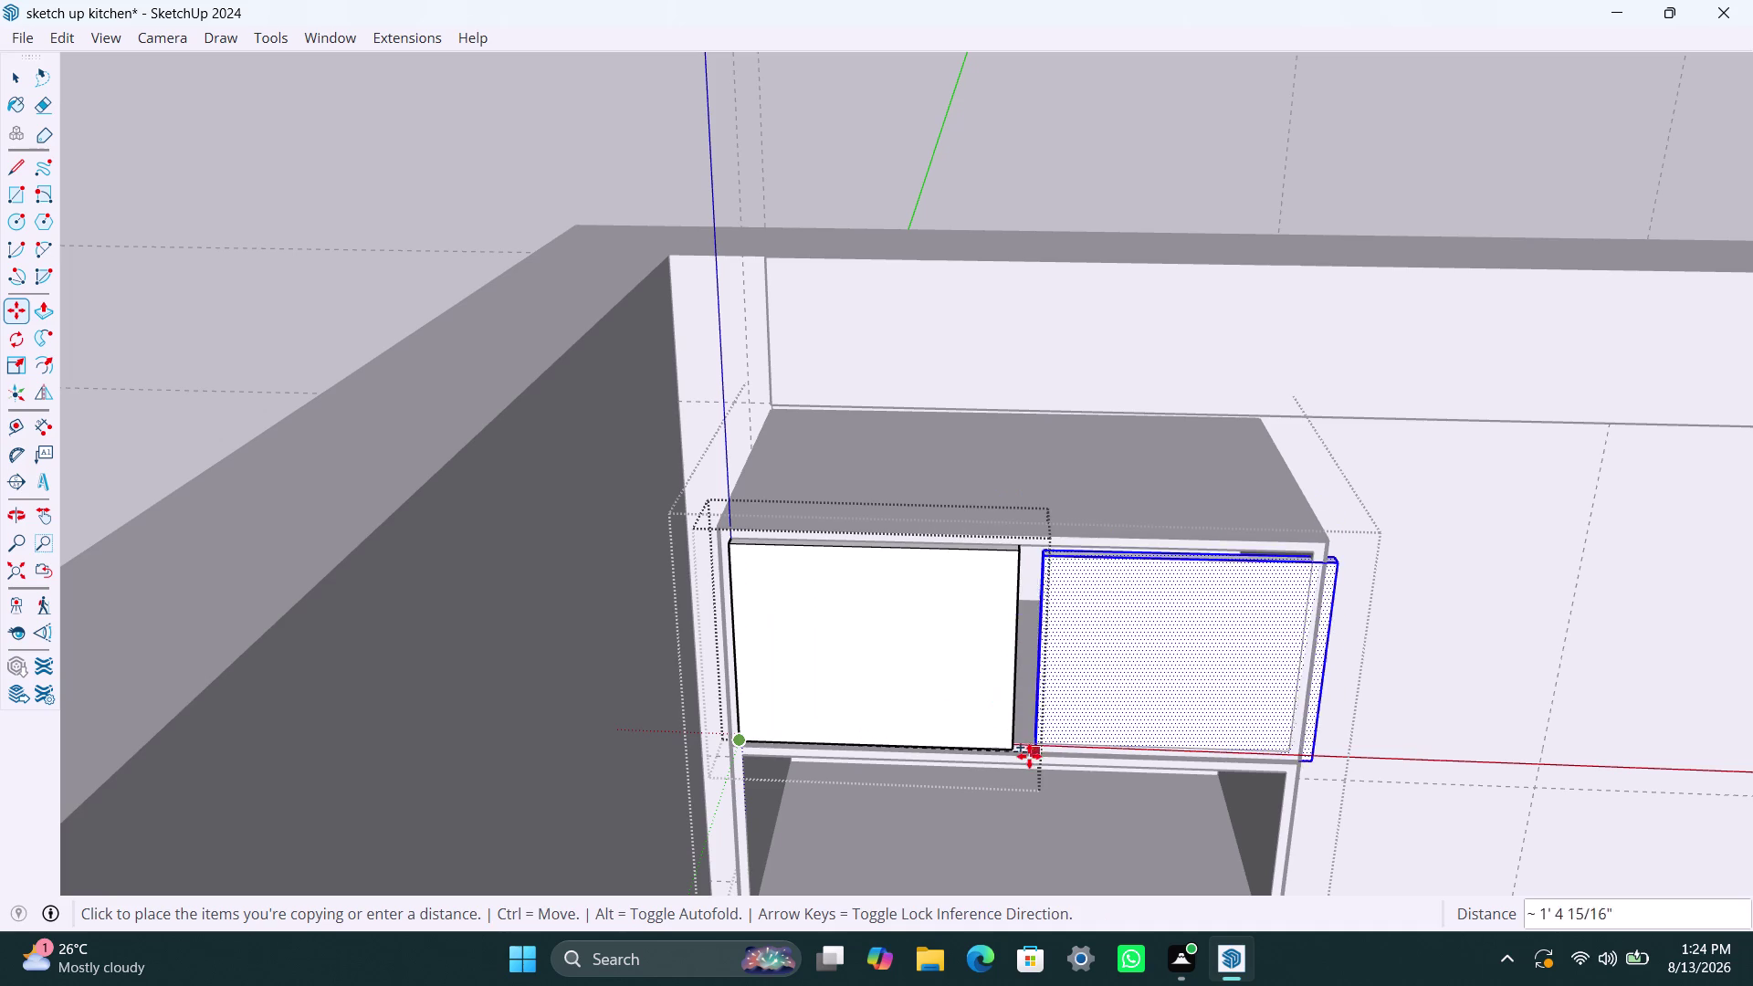
click(1022, 745)
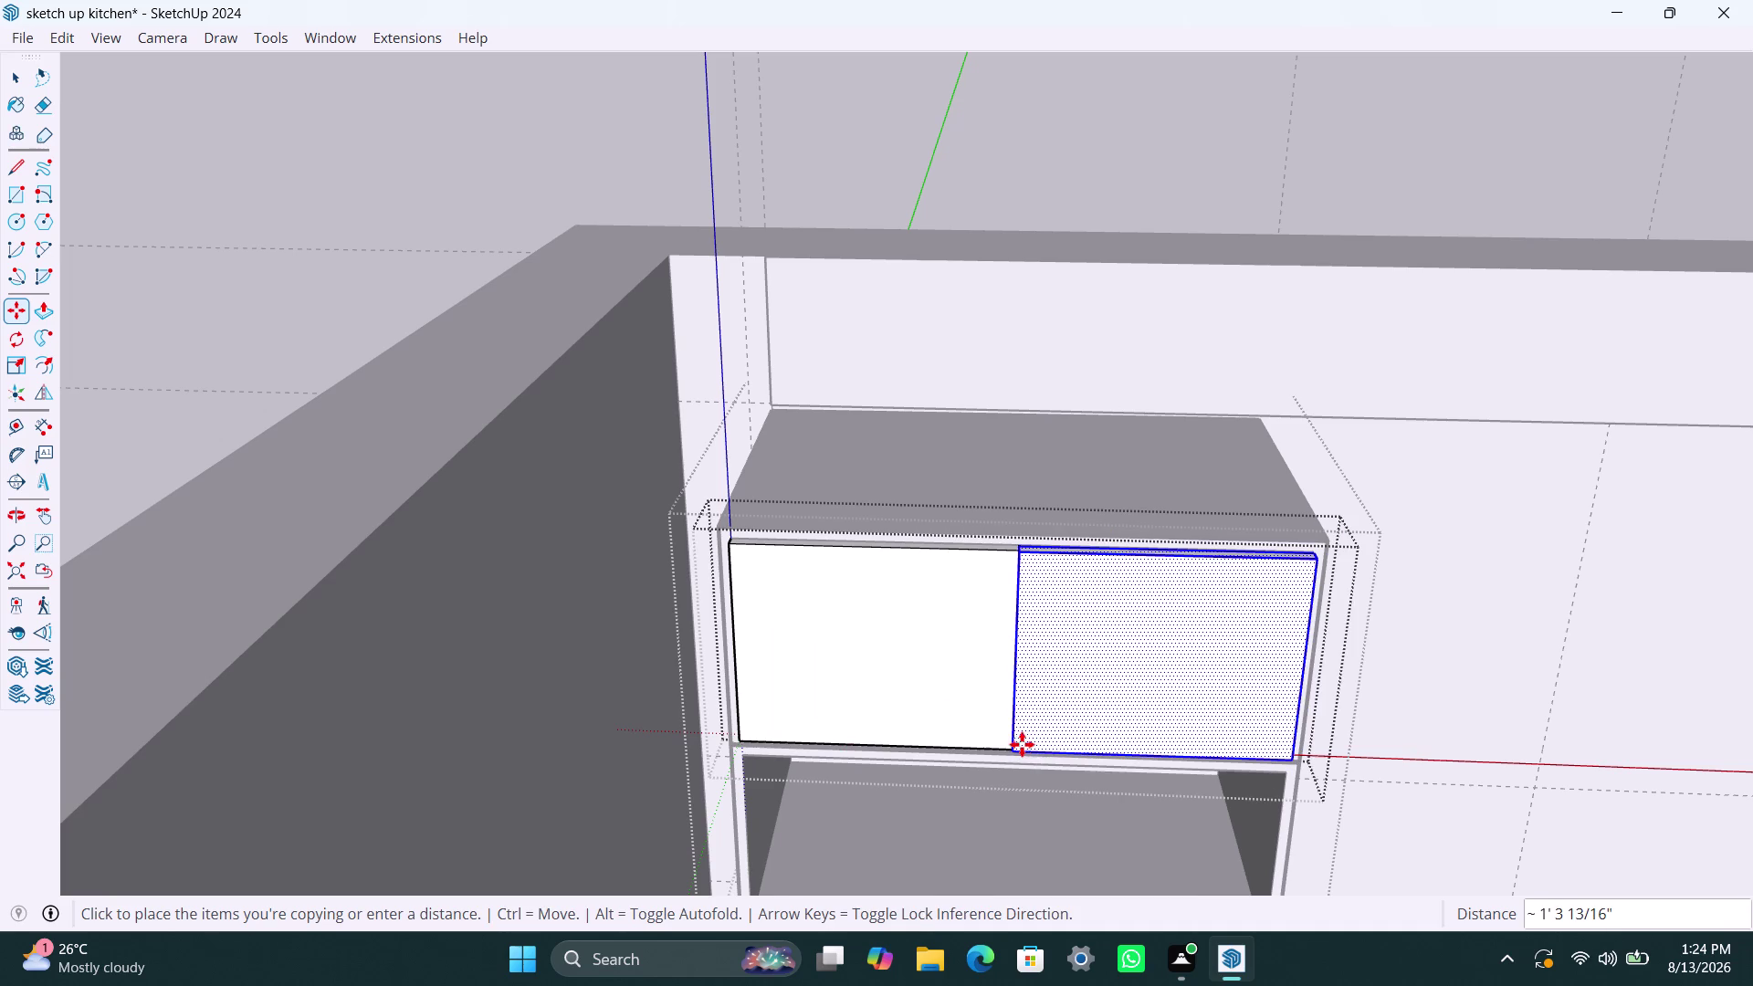
key(space)
click(1417, 613)
scroll(down, 3)
middle_drag(1043, 711, 1043, 634)
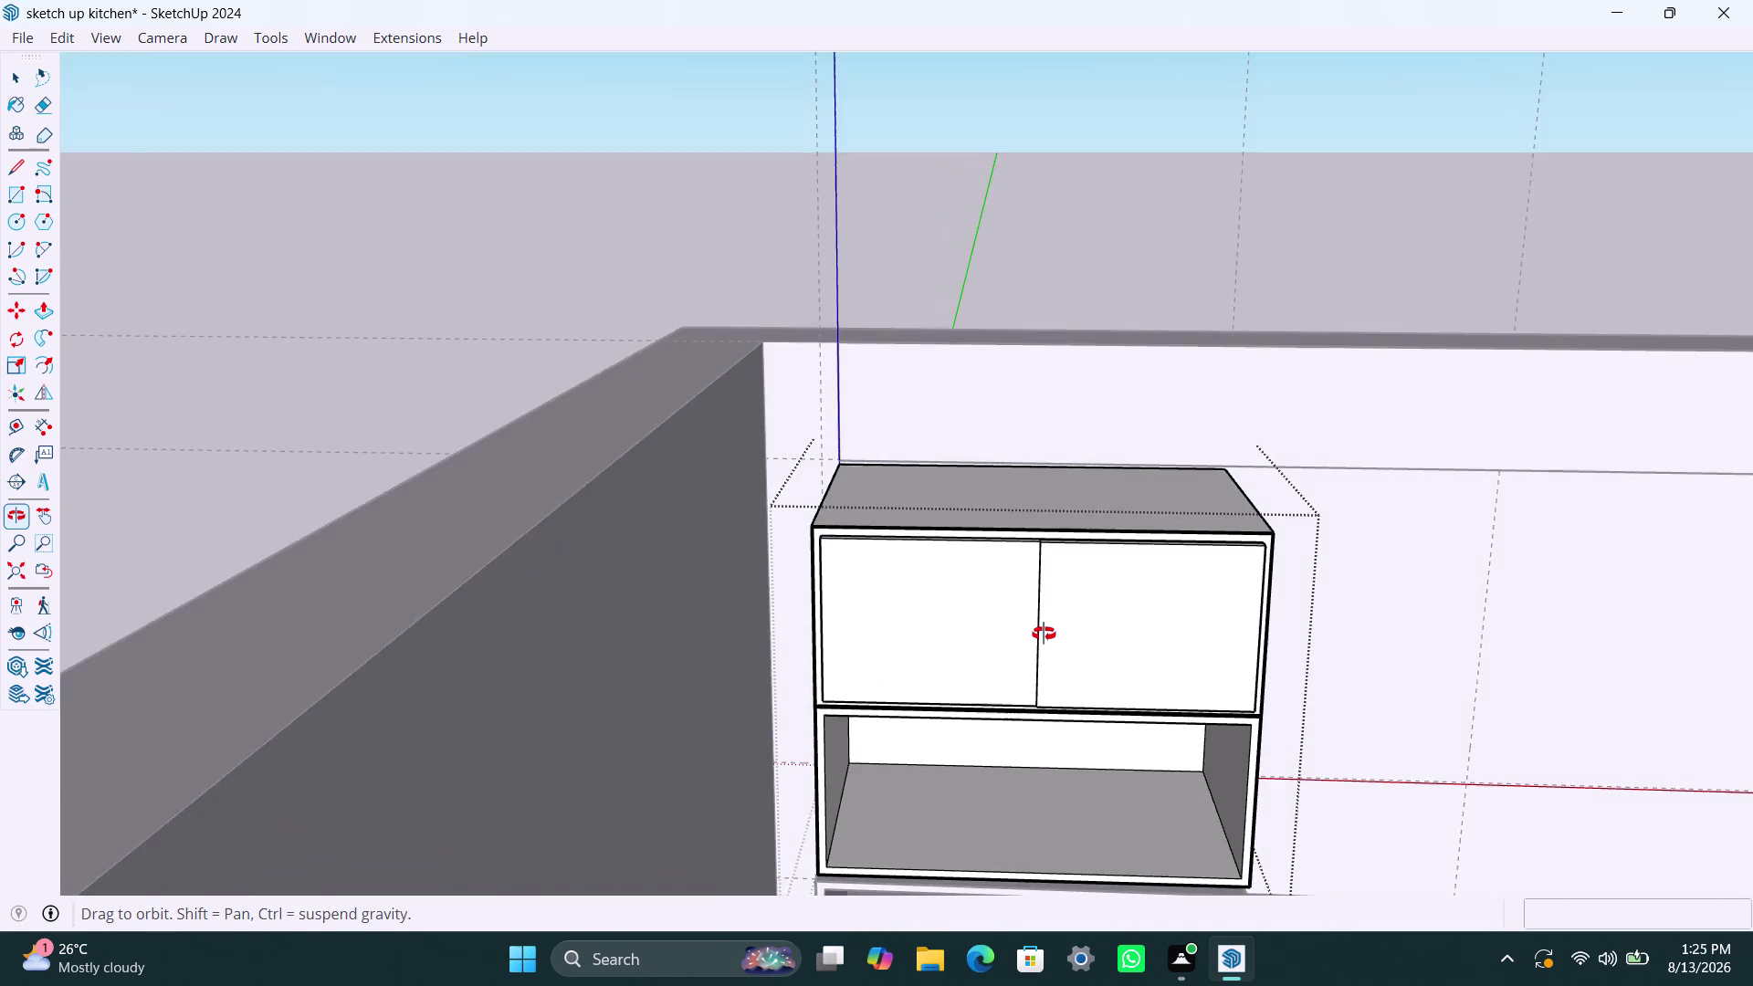
Zoom in on the cabinet top and nudge the door panels slightly with Move.
middle_drag(1043, 633, 1038, 676)
scroll(up, 3)
scroll(up, 3)
scroll(up, 3)
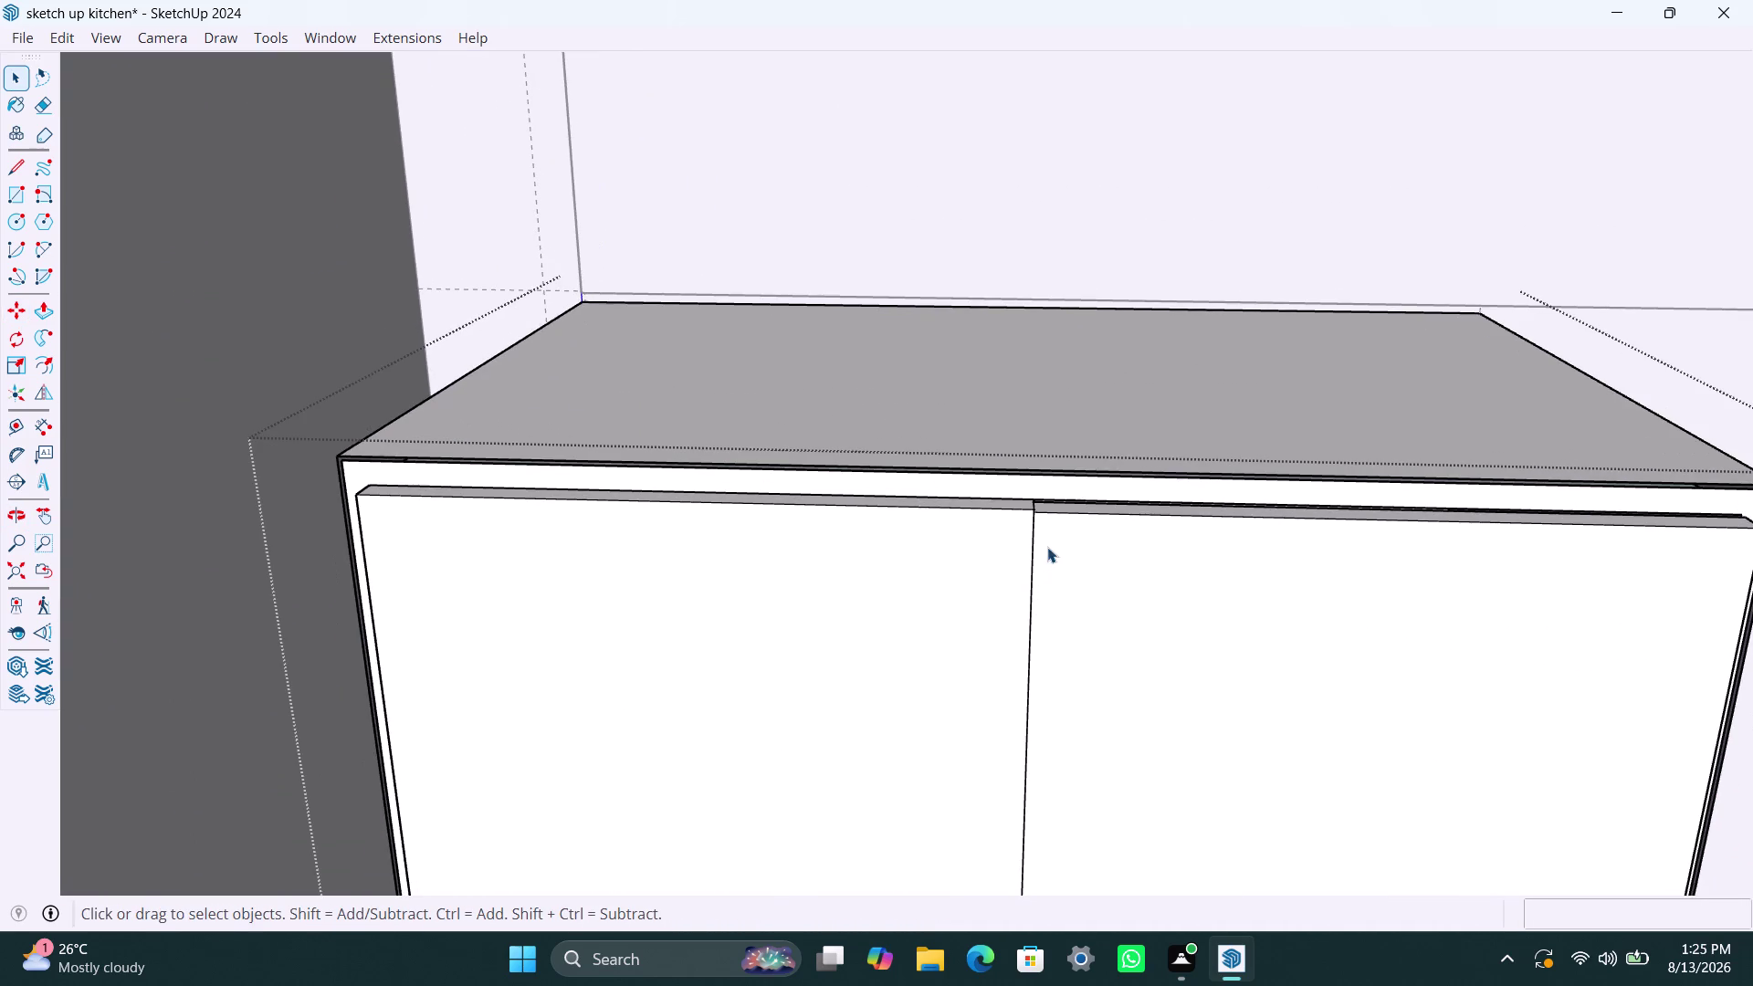
scroll(down, 3)
middle_drag(1055, 601, 1024, 696)
middle_drag(1374, 744, 1344, 737)
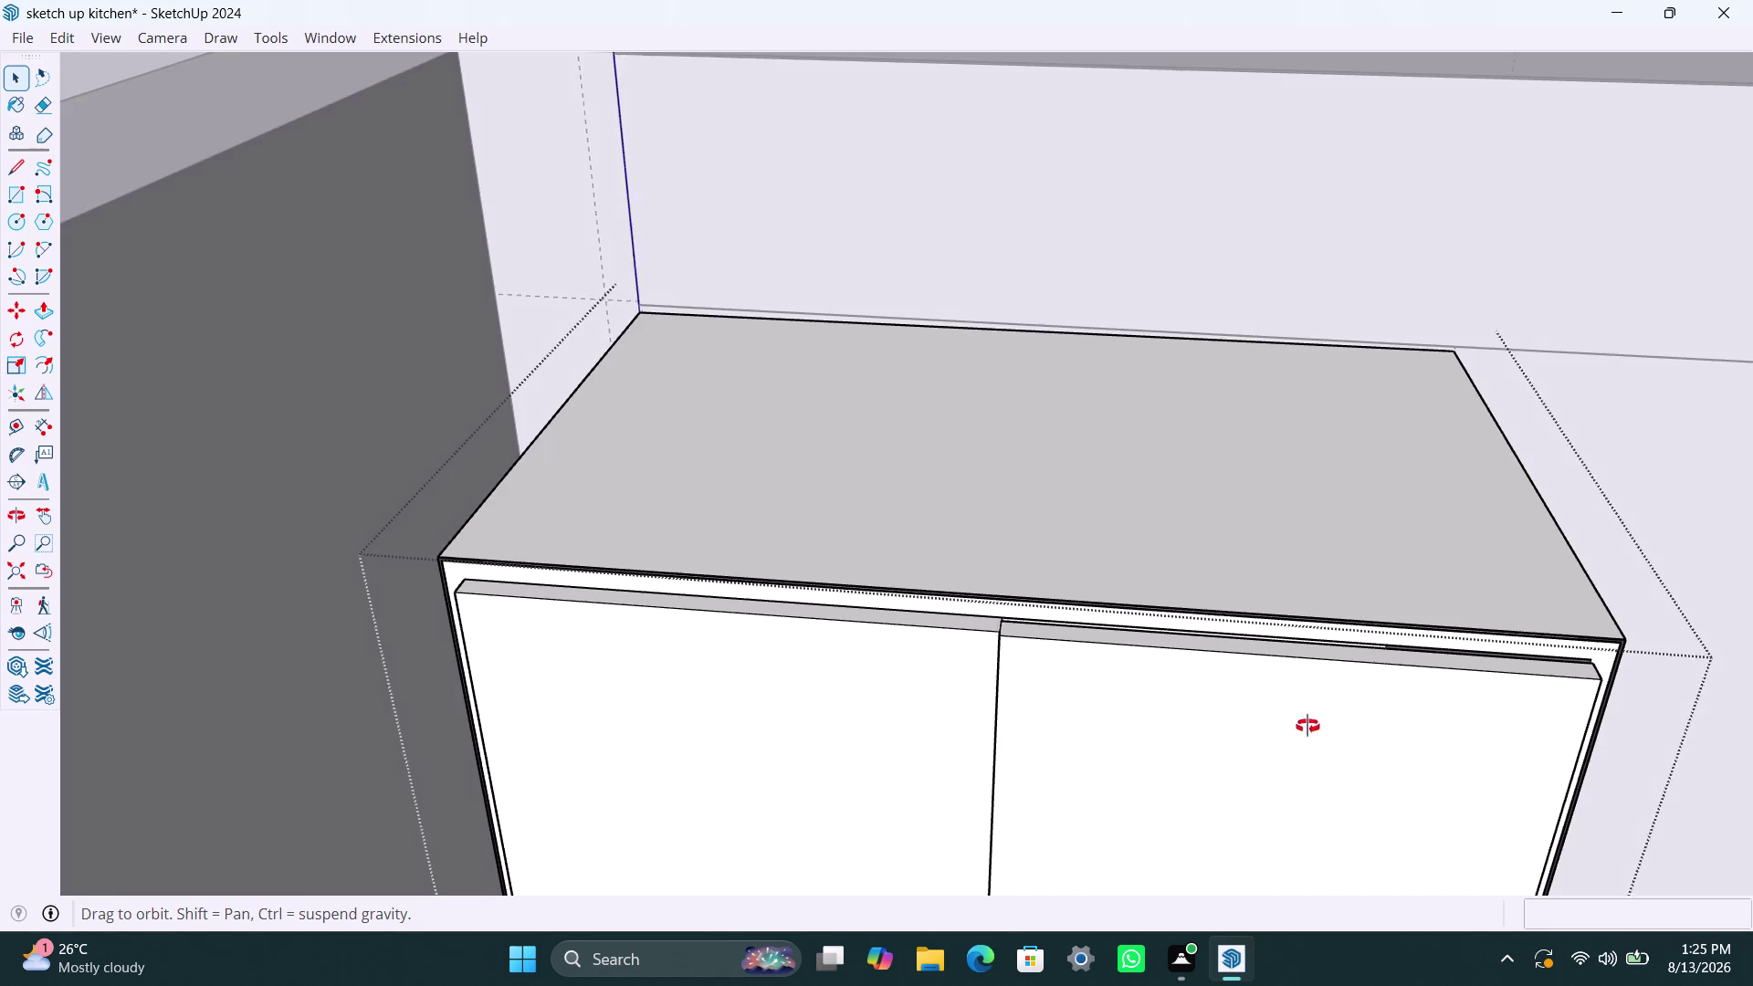
middle_drag(1344, 737, 1093, 678)
key(m)
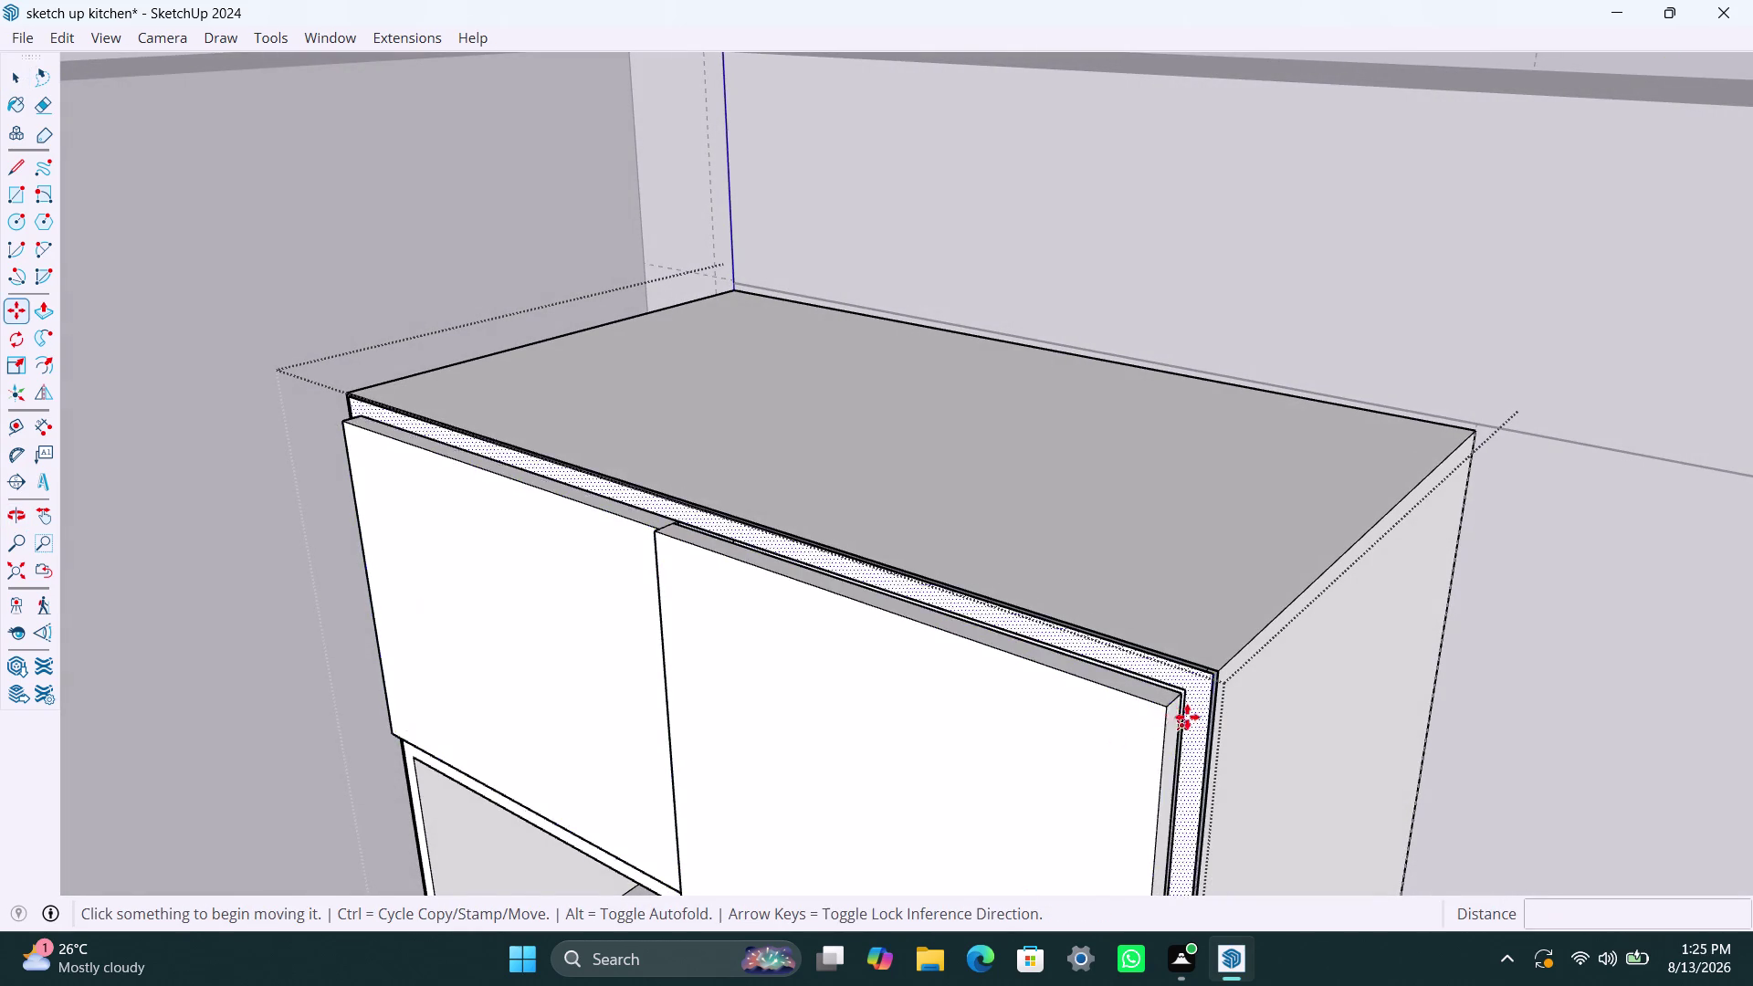
click(1177, 697)
click(1180, 693)
key(space)
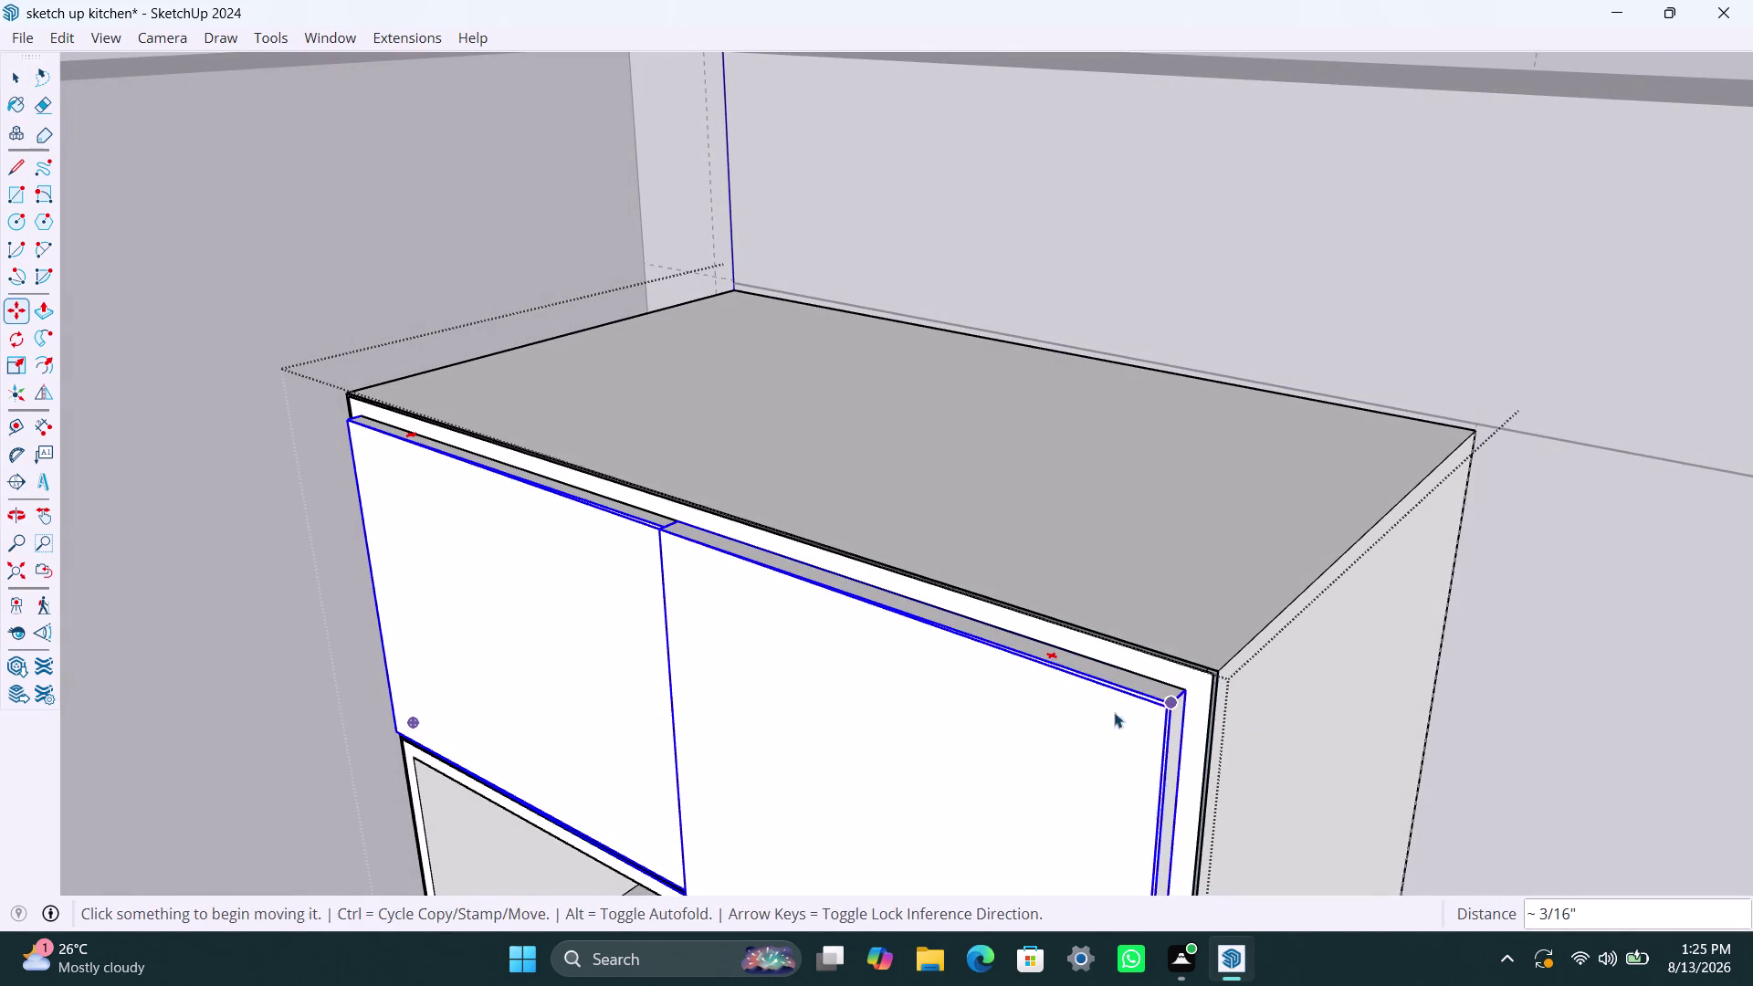
scroll(down, 3)
middle_drag(730, 742, 1196, 819)
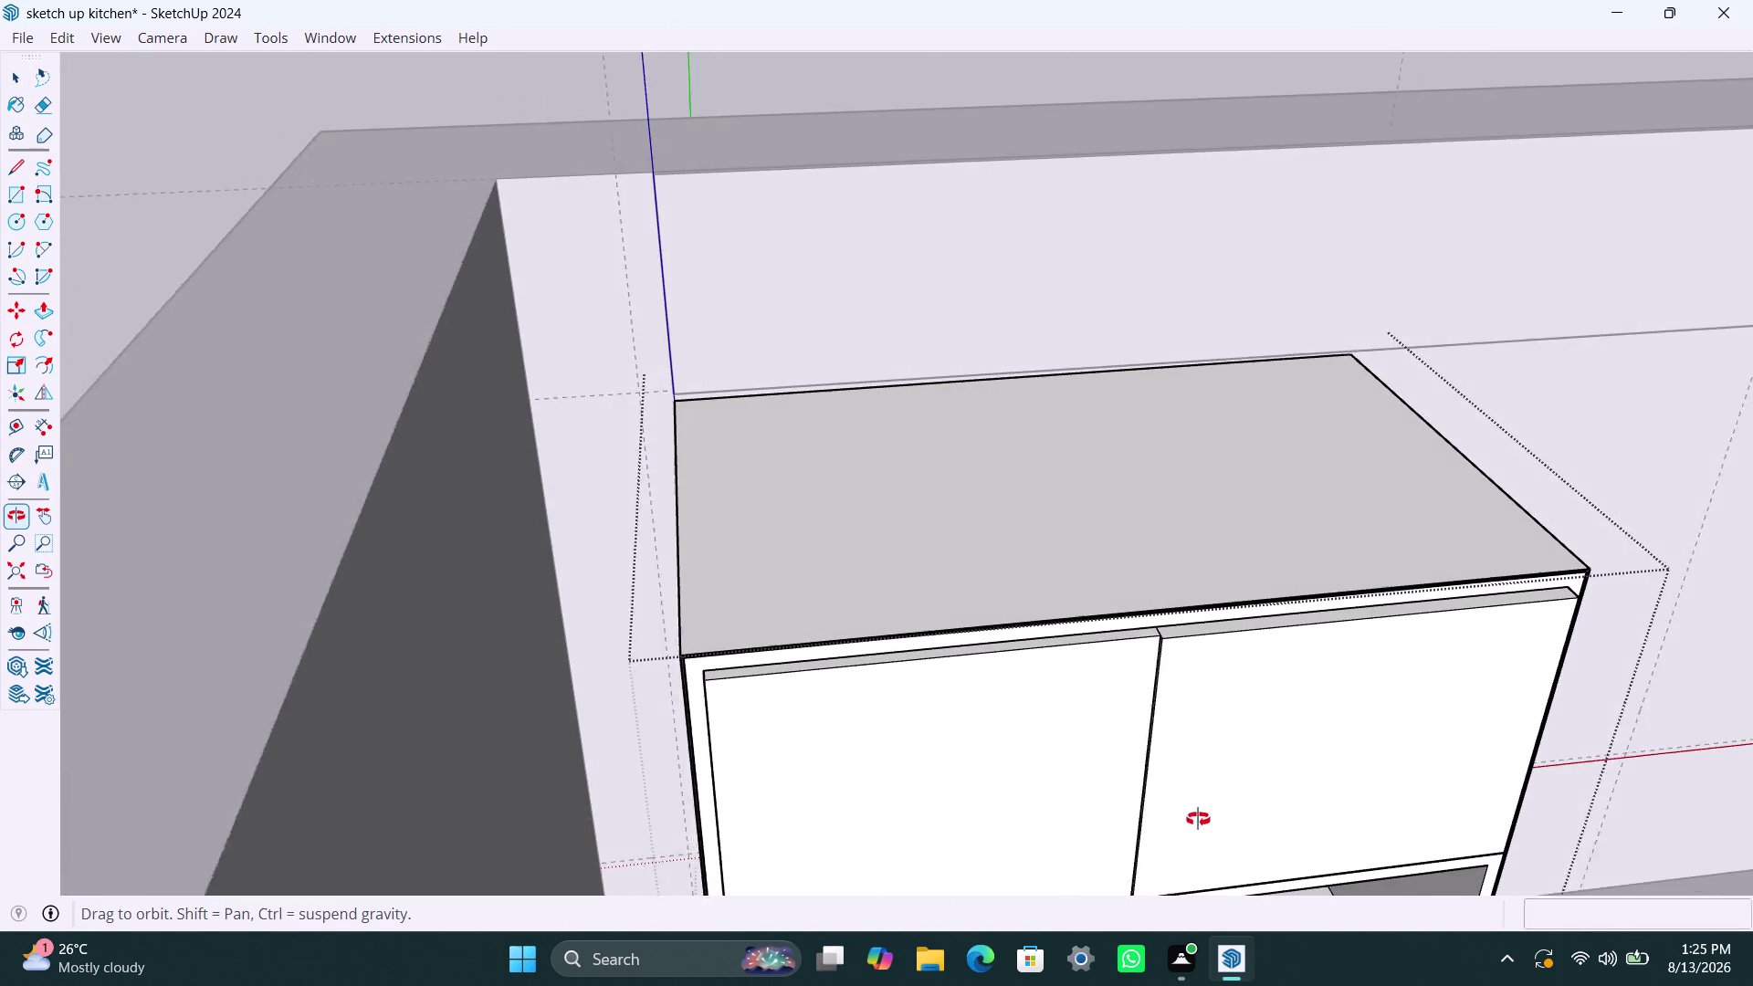
middle_drag(1196, 819, 1198, 819)
Select both door panels, undo the last change, and look along the door tops.
click(790, 715)
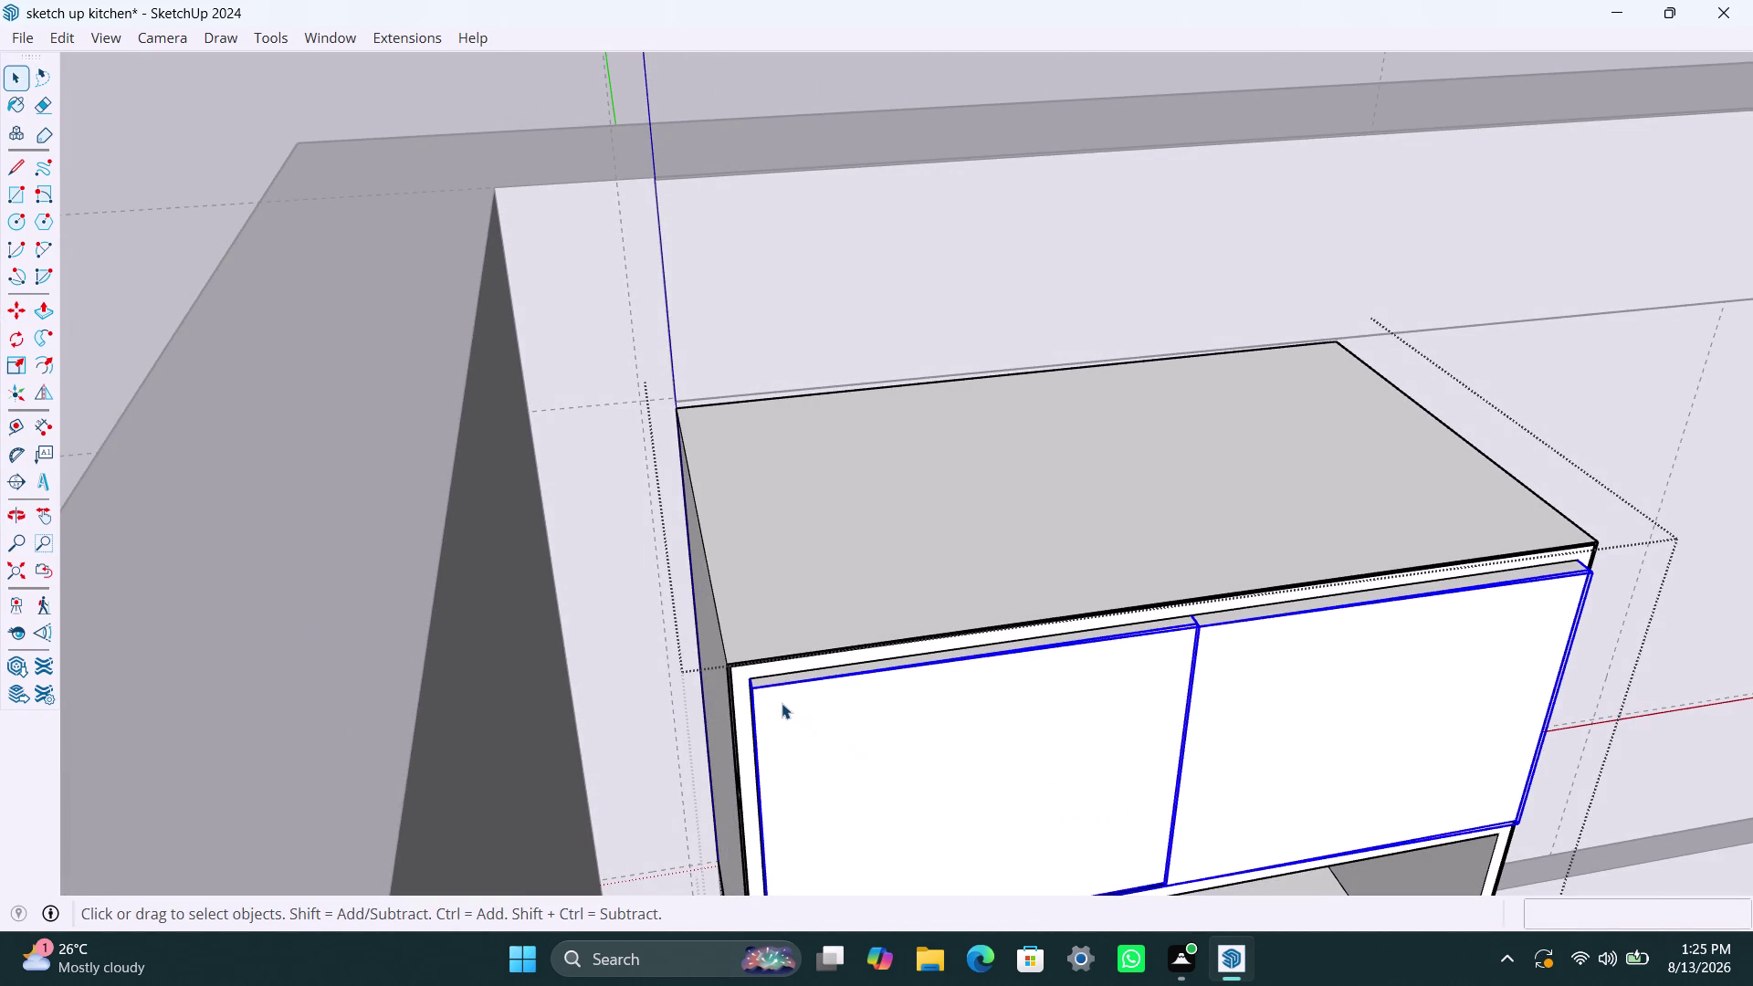
key(ctrl+z)
click(1286, 642)
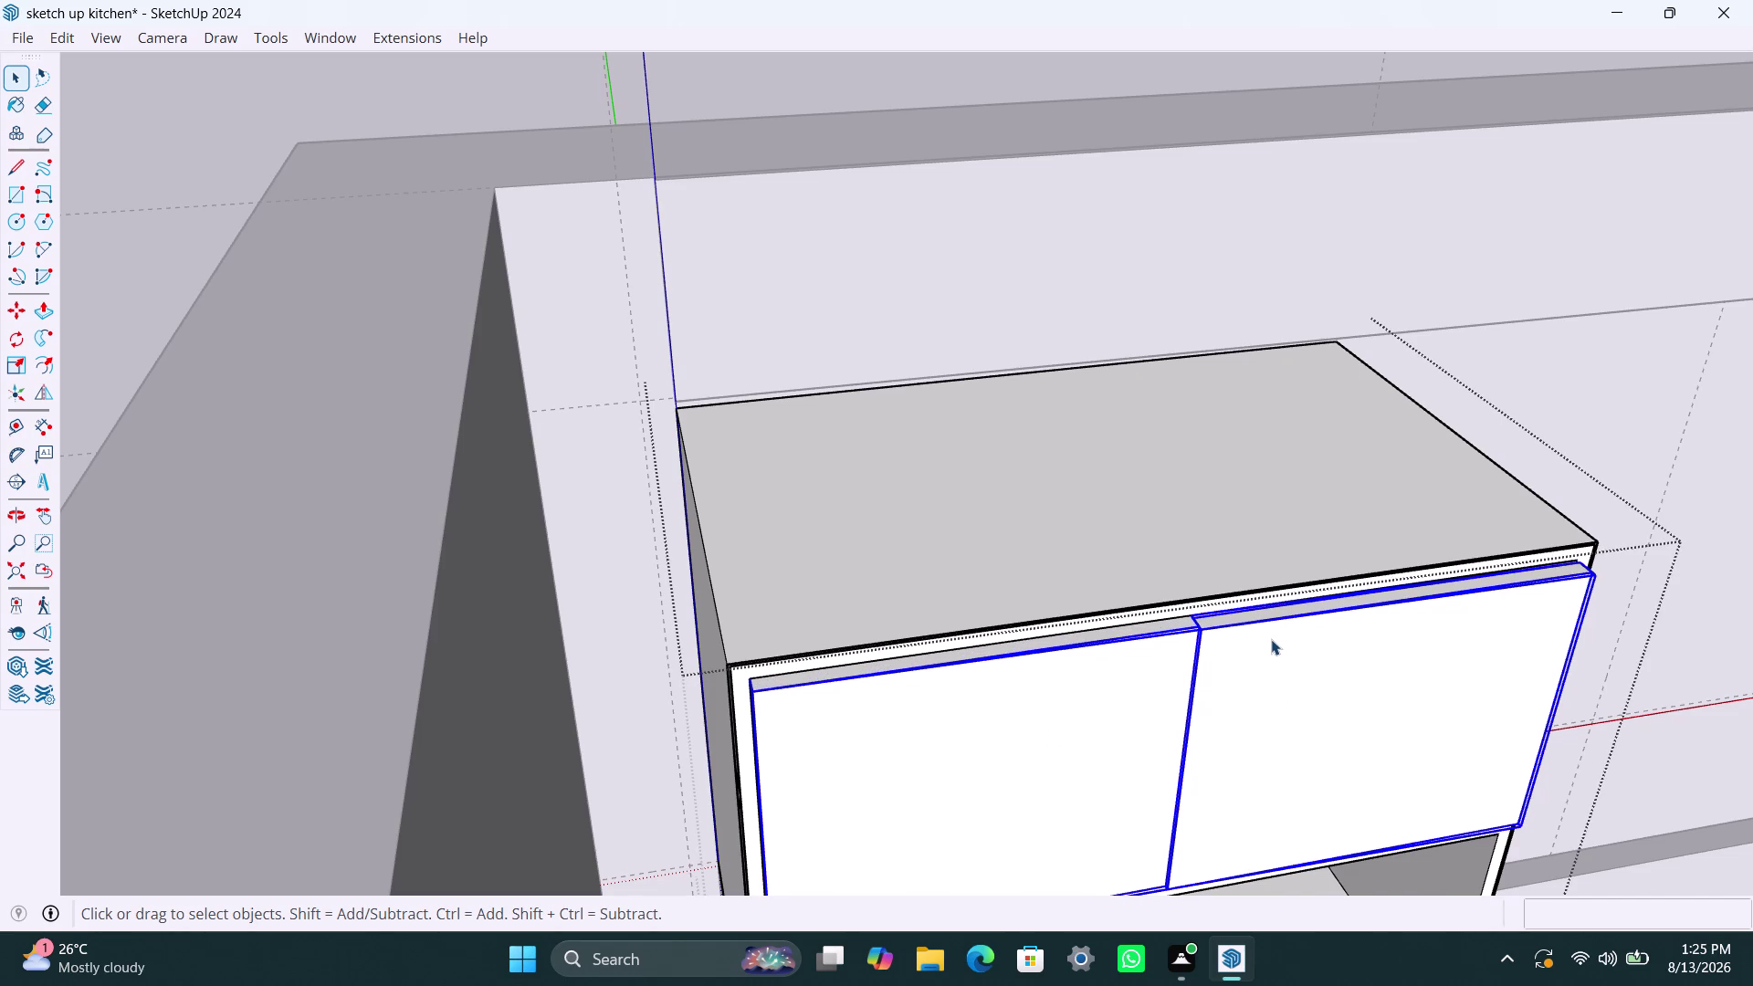
scroll(up, 3)
middle_drag(1299, 691, 1096, 702)
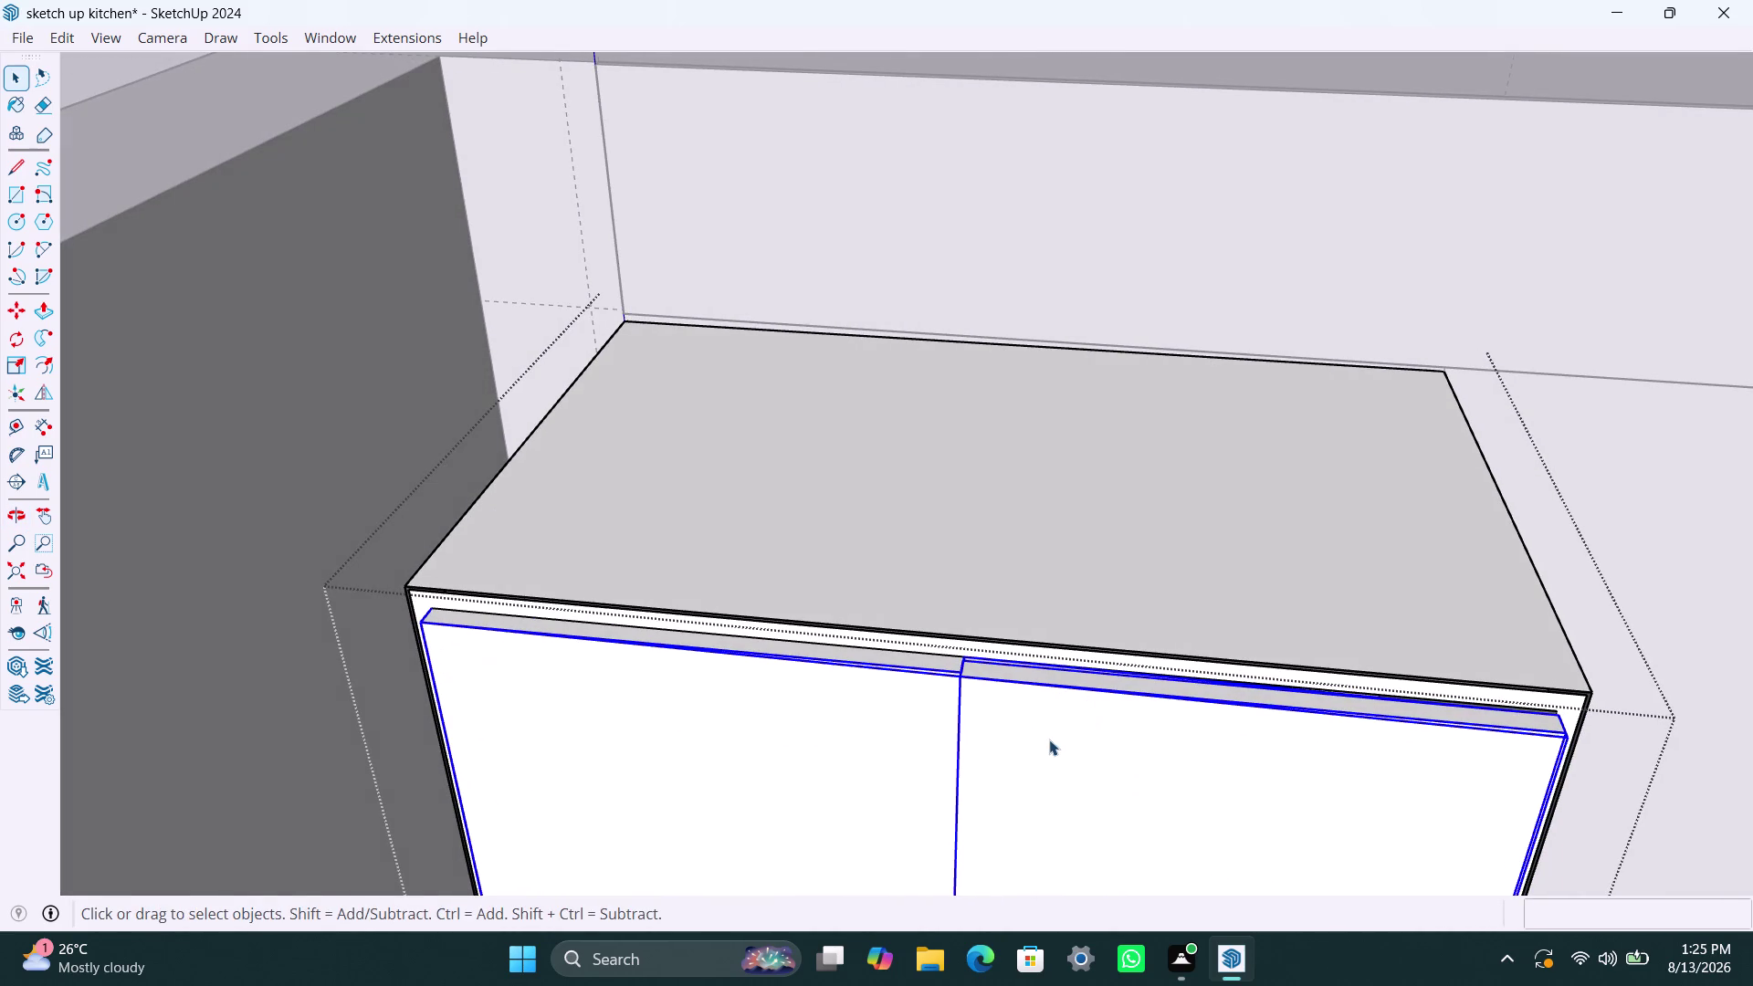
Open the door group, select its geometry, then undo back out of editing.
key(m)
click(1047, 740)
key(space)
click(1049, 711)
double_click(1044, 692)
click(1086, 695)
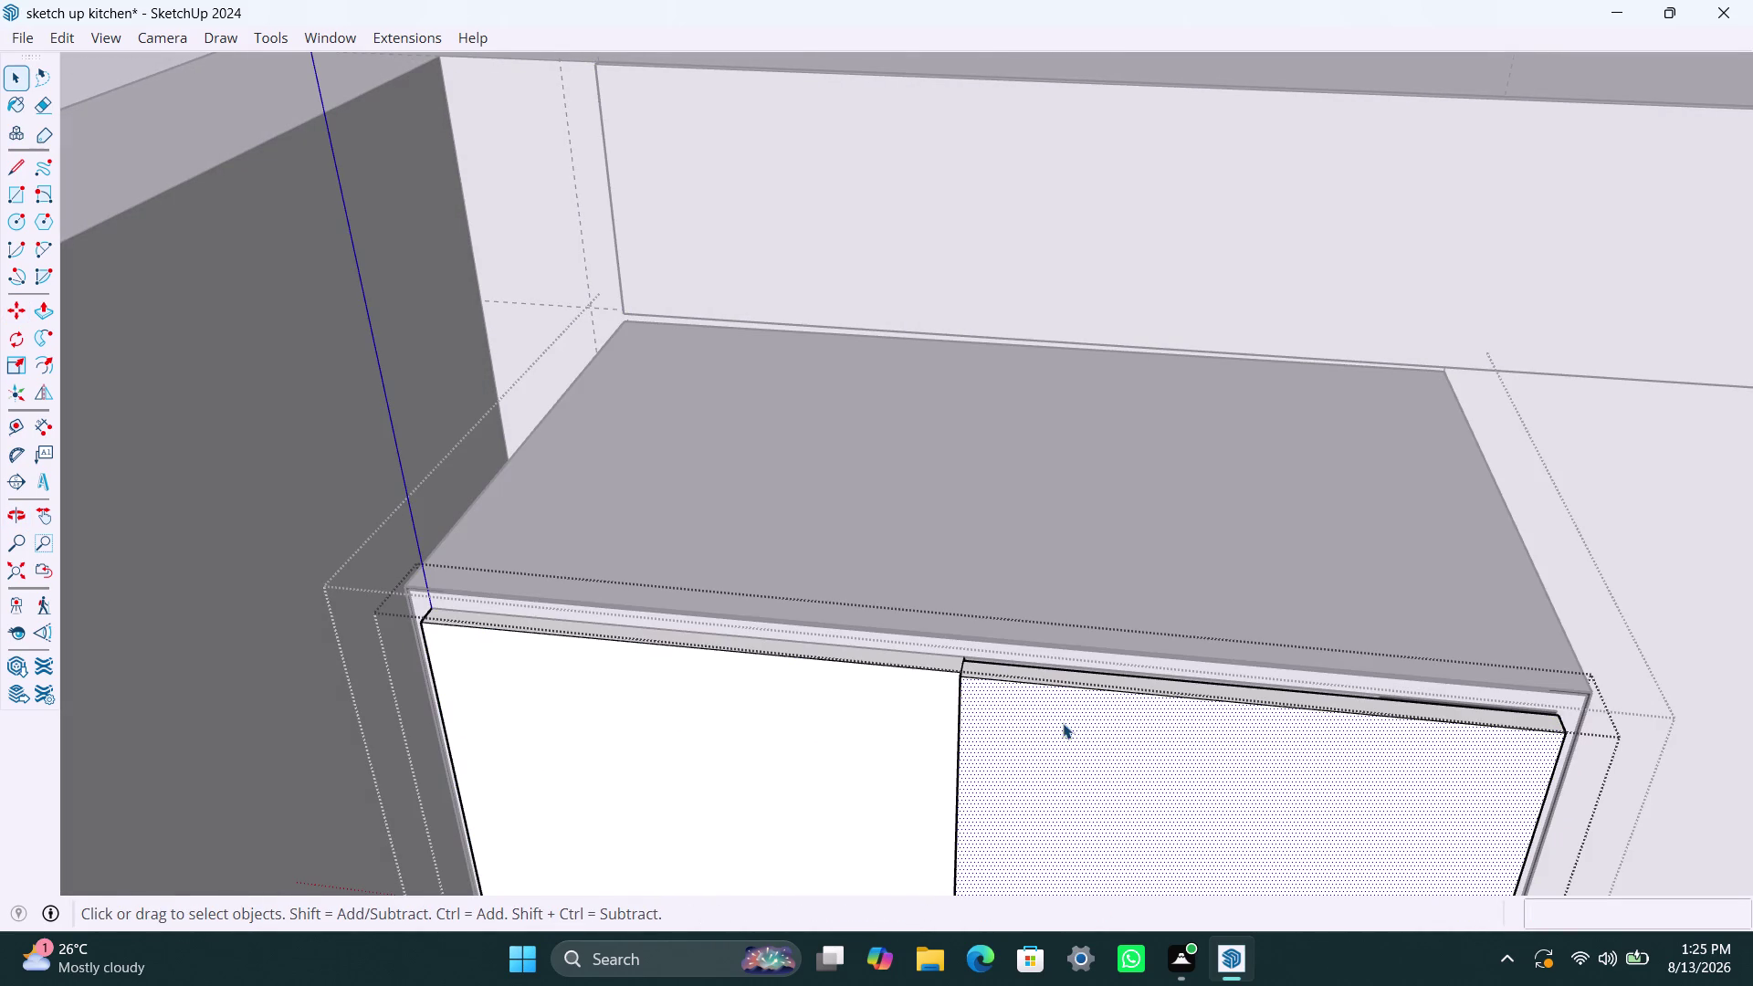
triple_click(1061, 723)
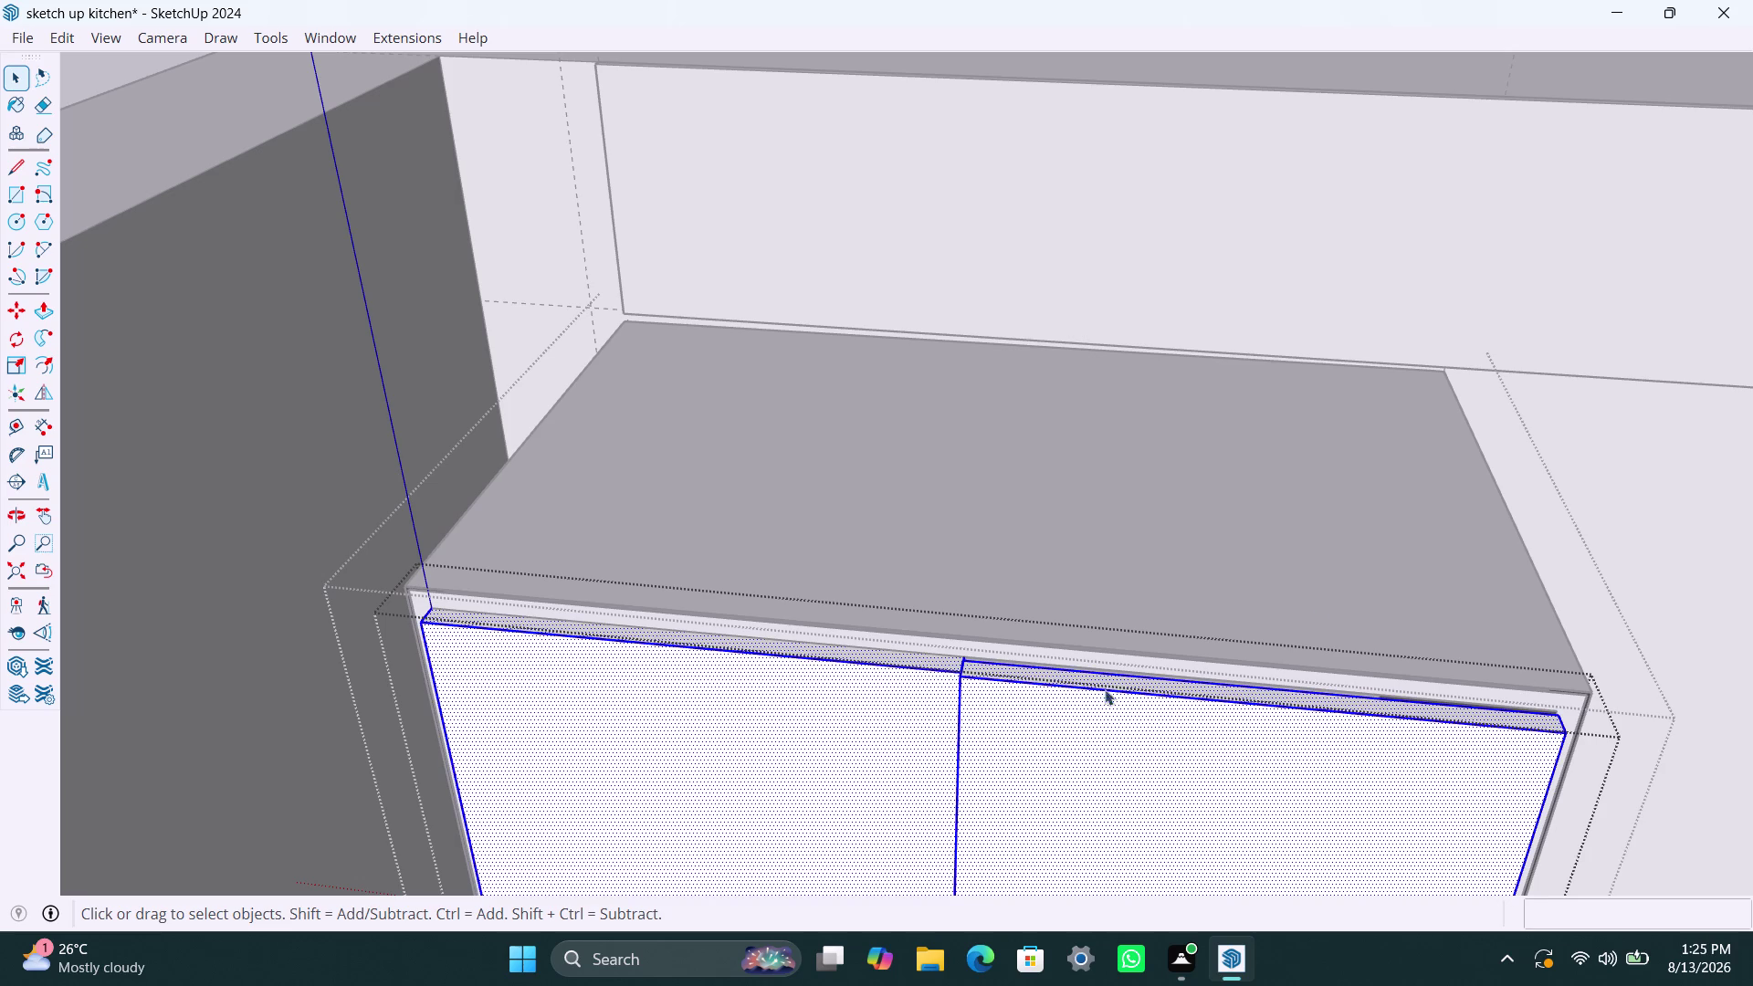
click(1584, 422)
key(ctrl+z)
key(ctrl+z)
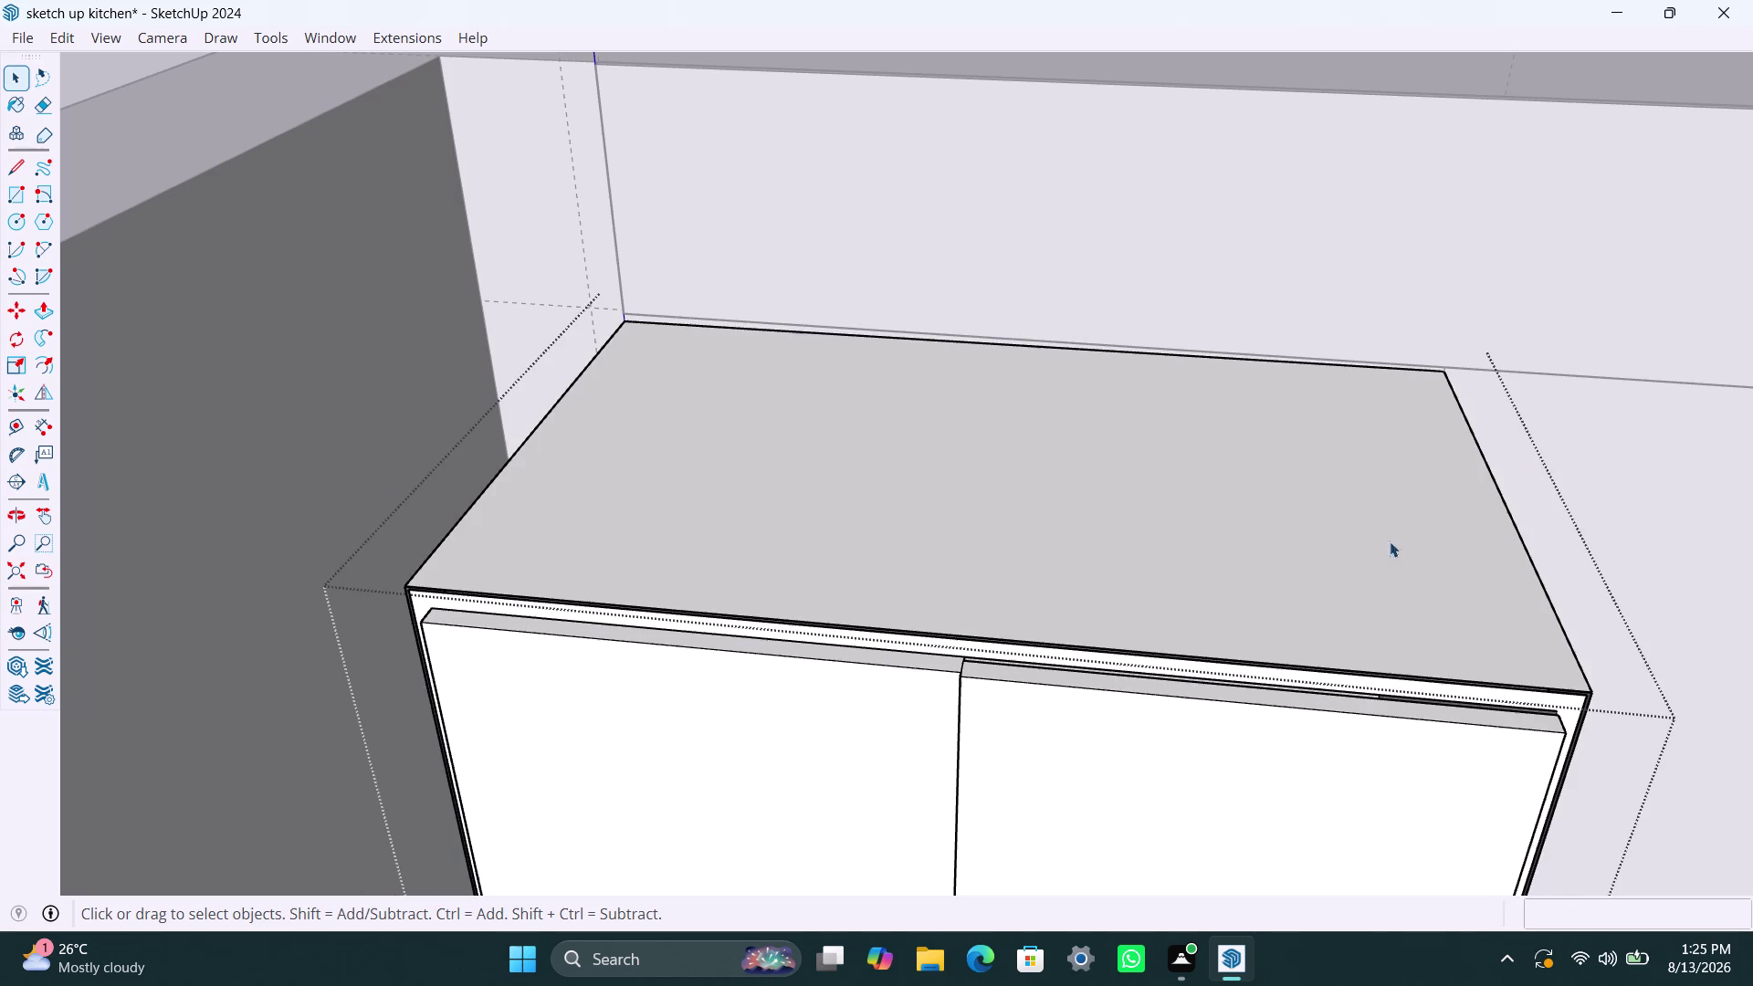
key(ctrl+z)
key(ctrl+z)
Copy the whole door panel from its corner and place it beside the original.
triple_click(865, 756)
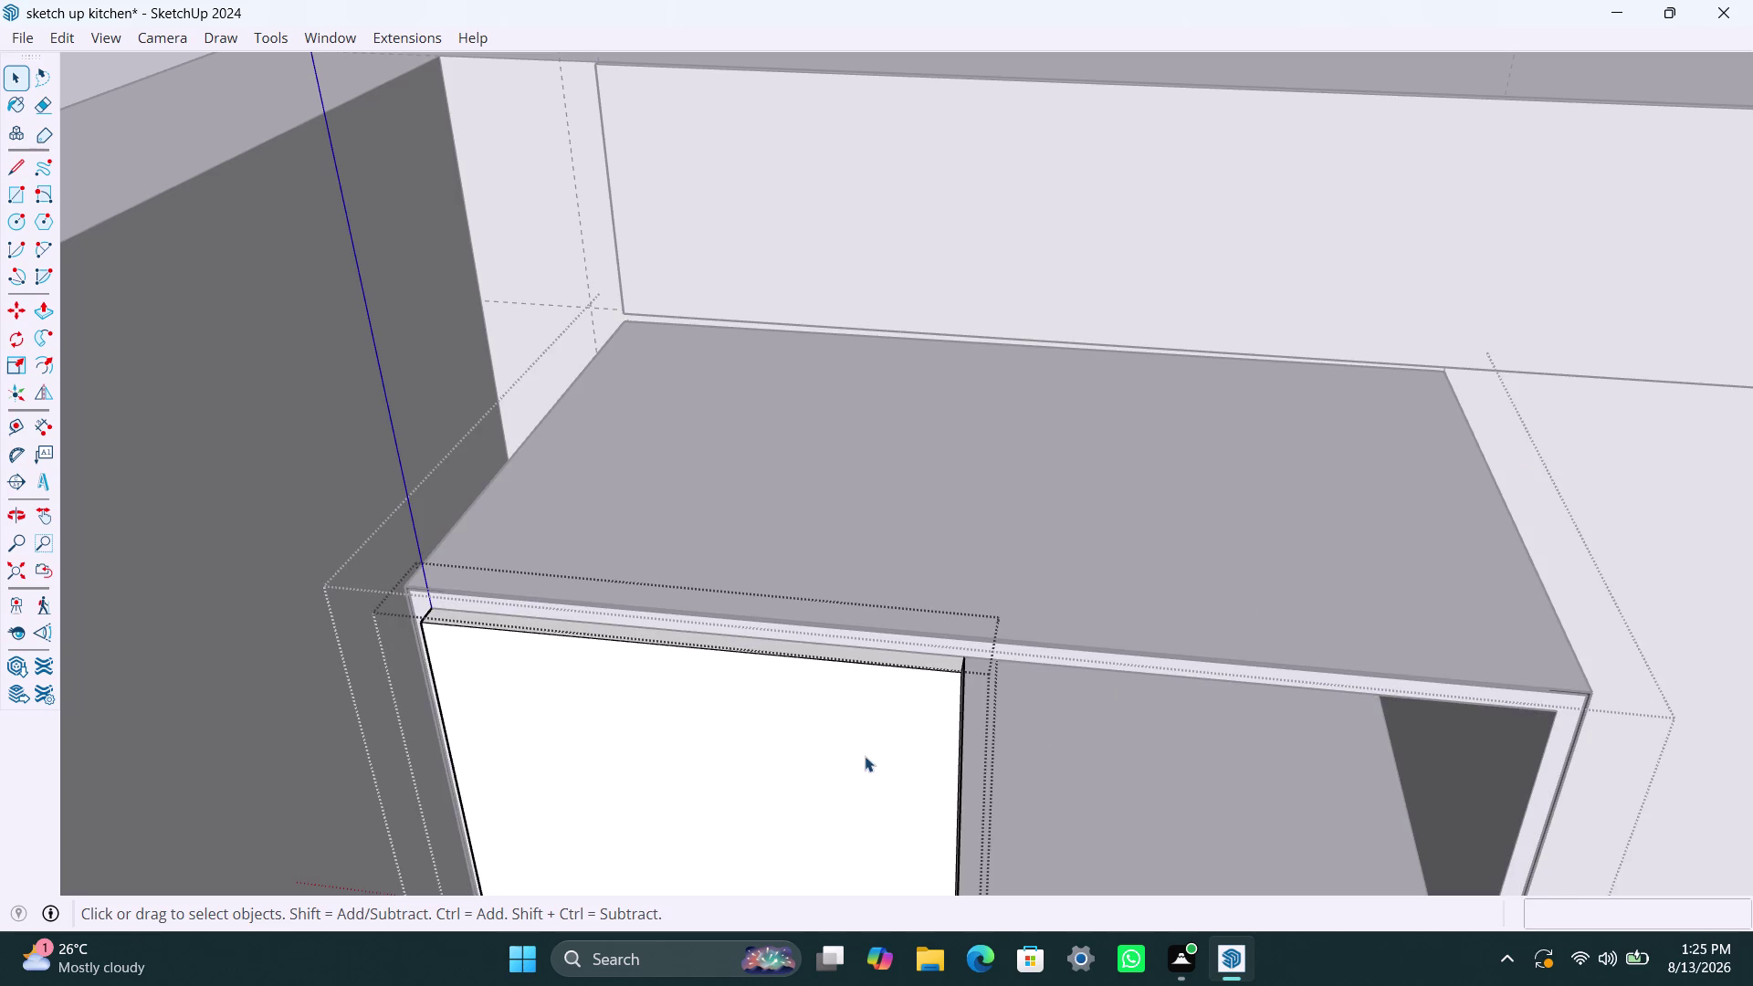
key(m)
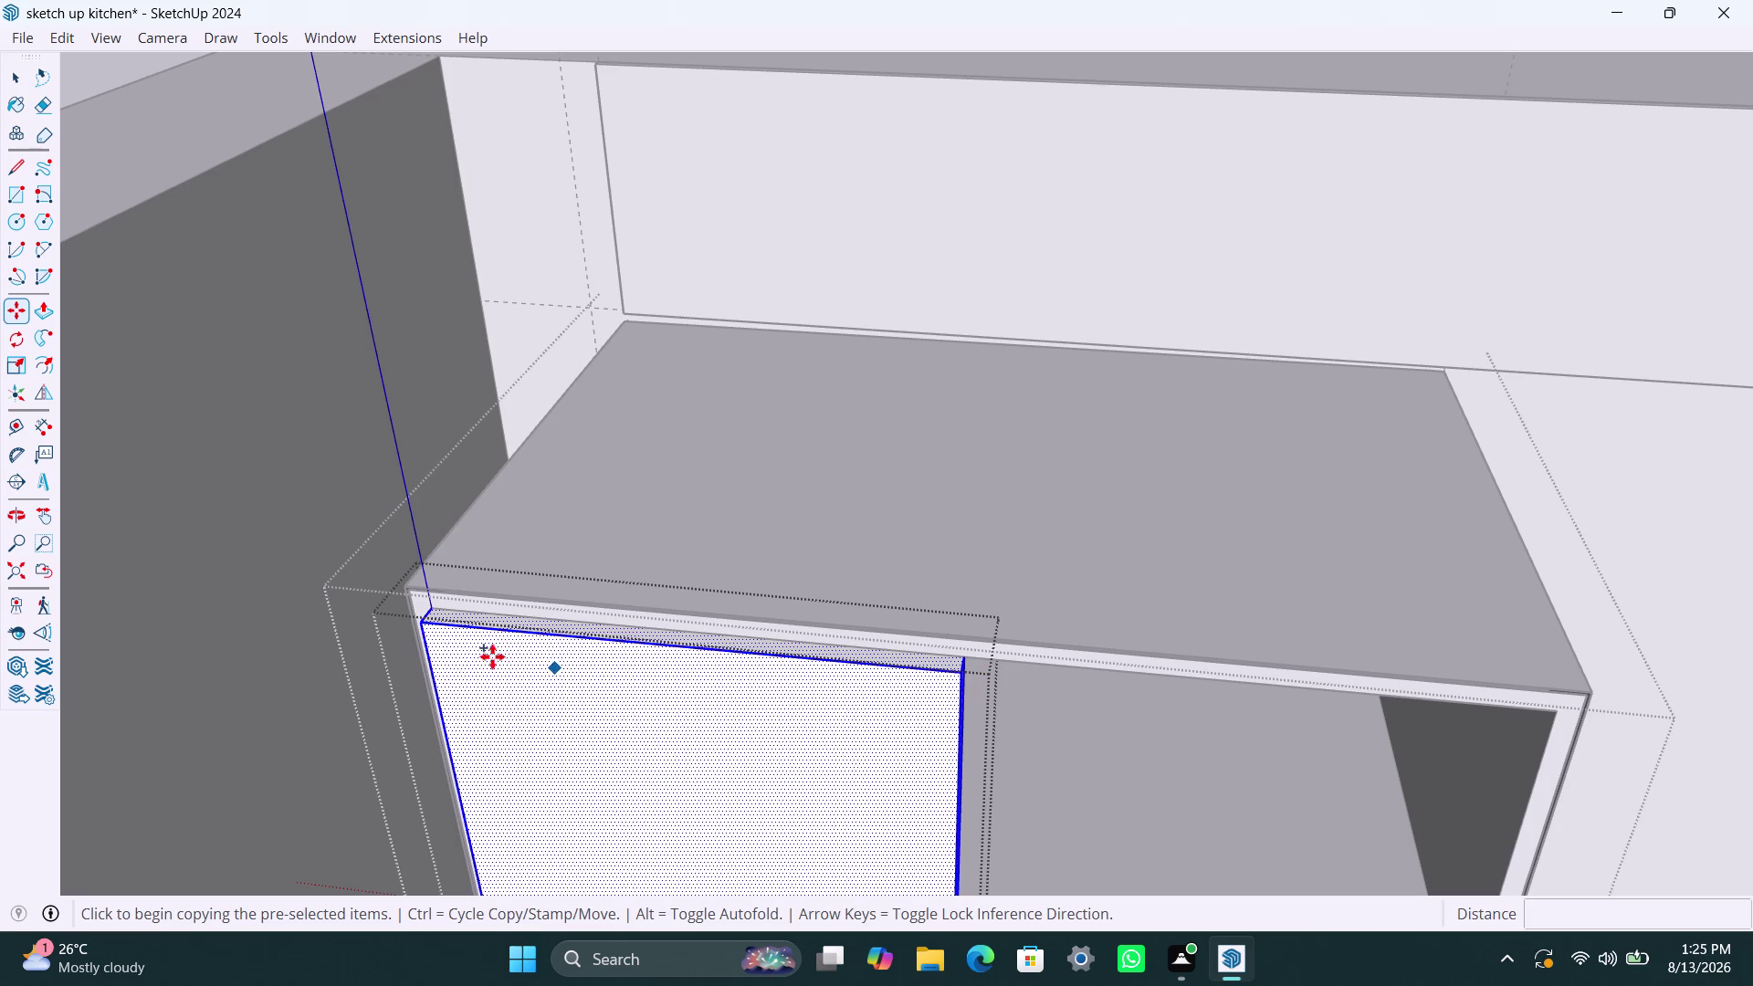
scroll(down, 3)
middle_drag(721, 723, 675, 554)
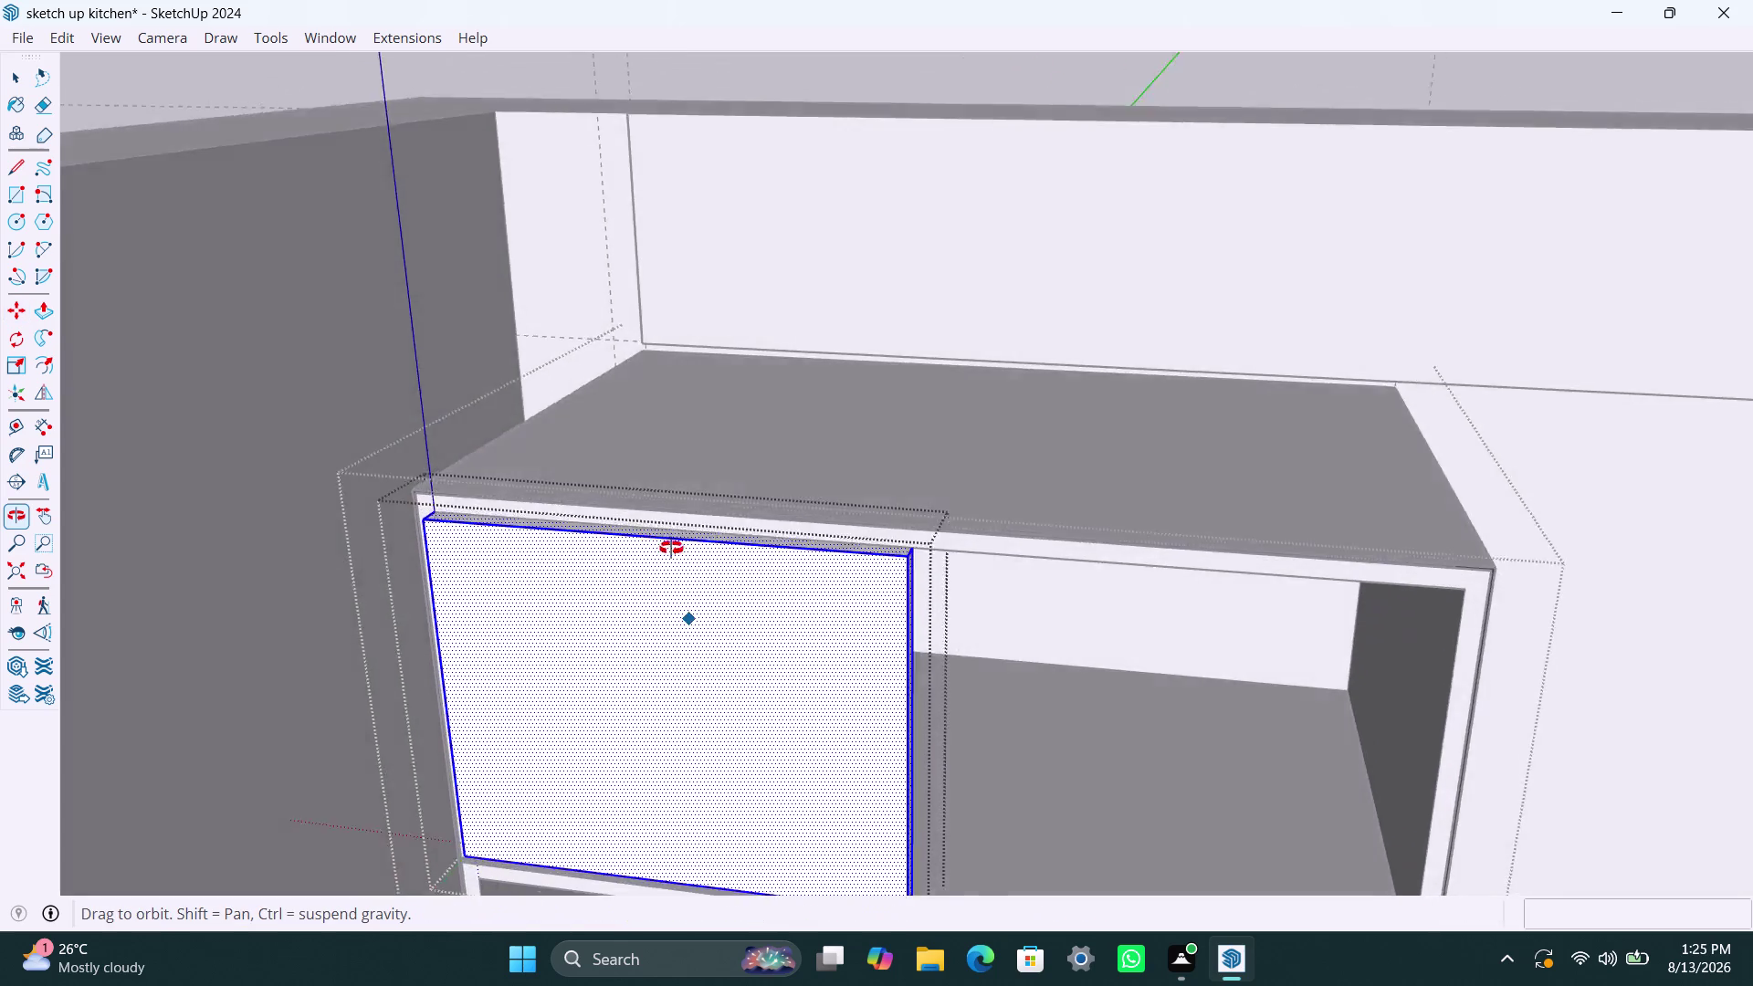
middle_drag(675, 554, 639, 482)
click(859, 794)
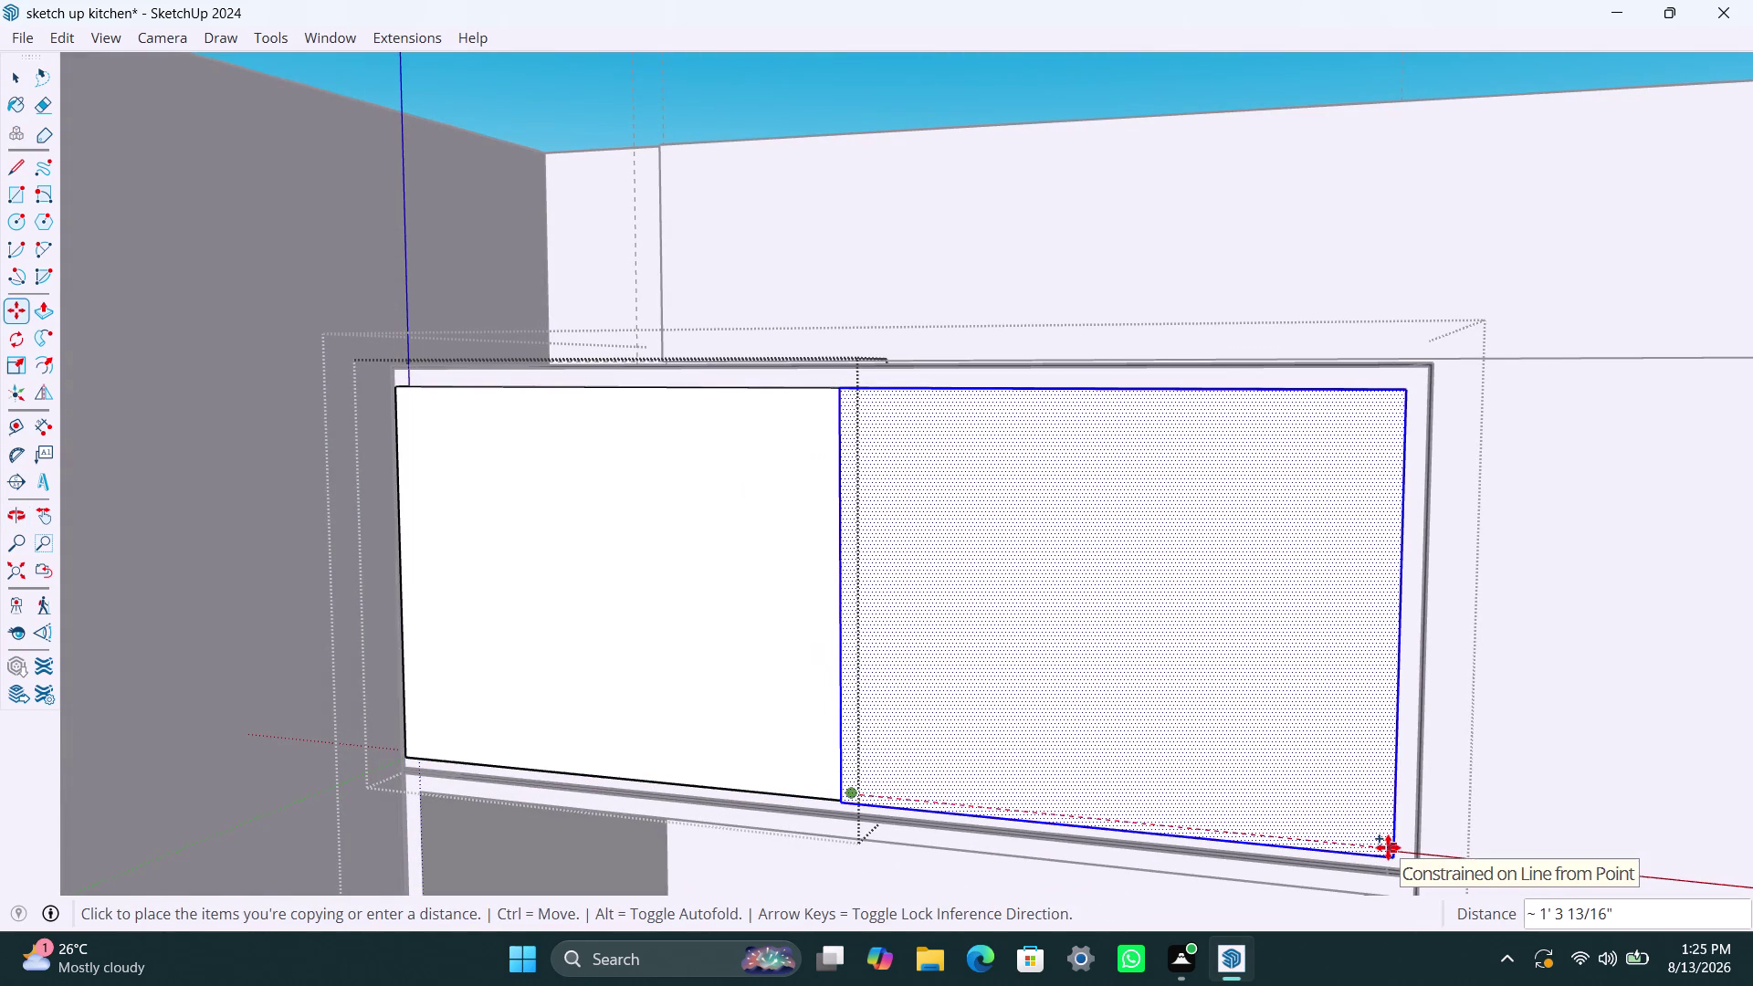
click(1390, 846)
key(space)
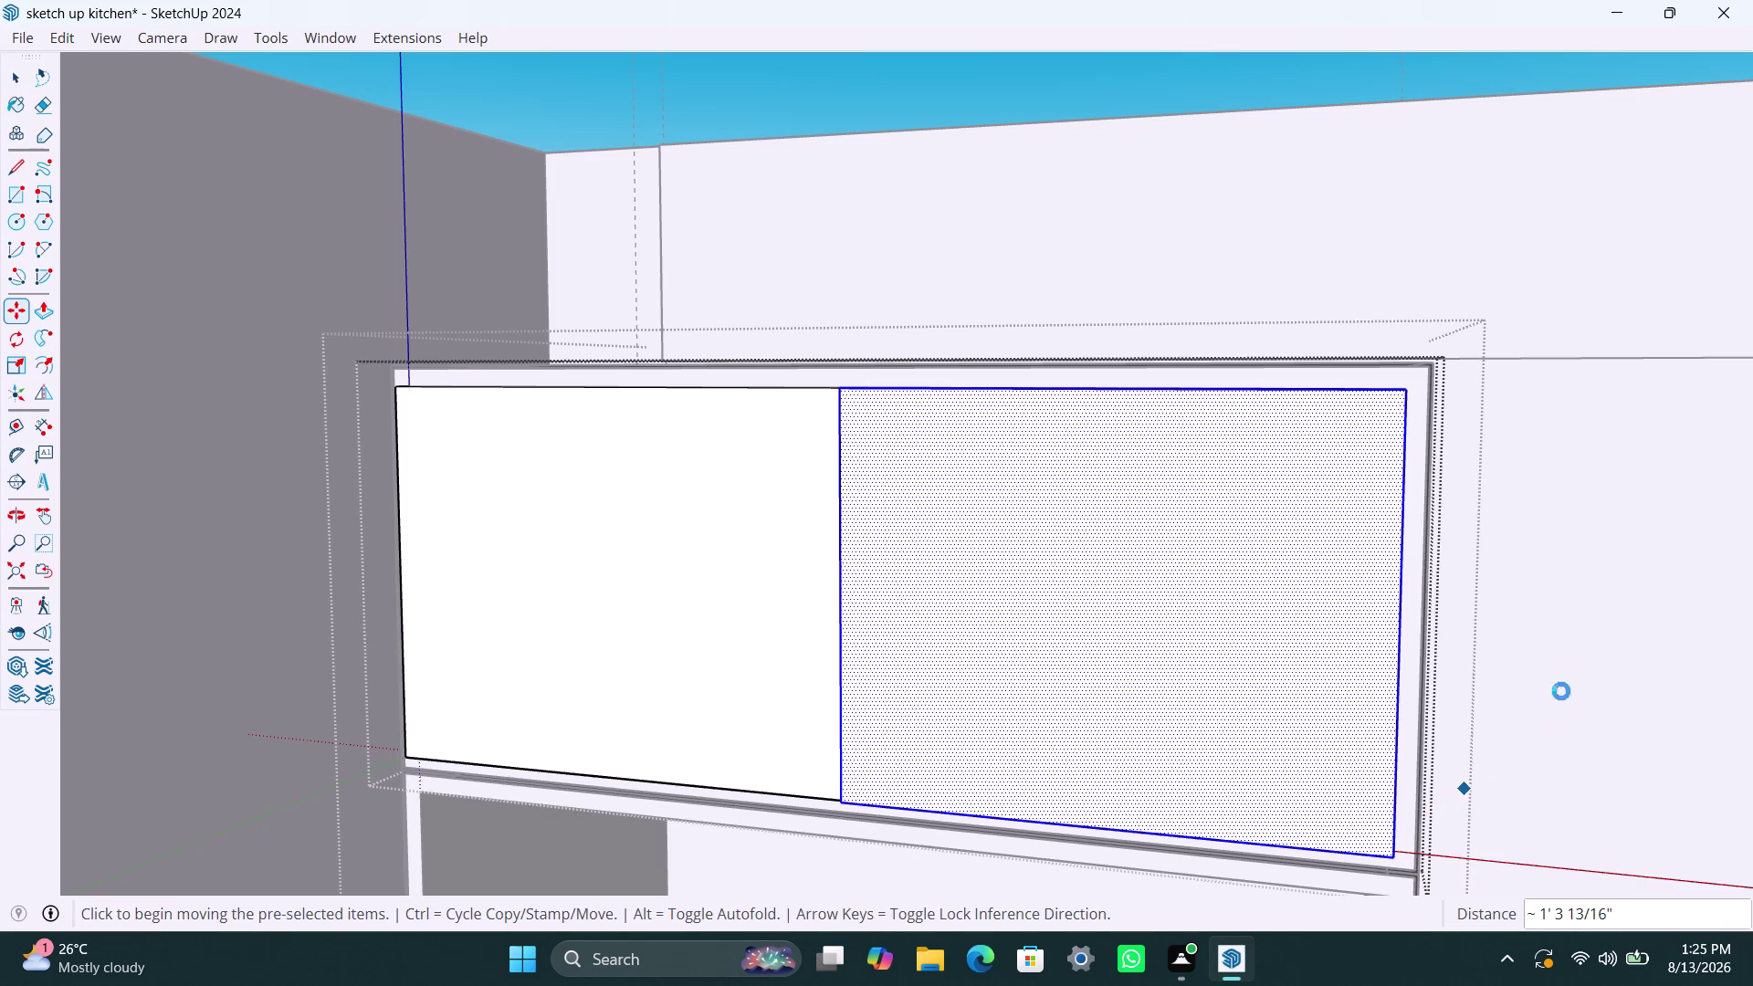
click(1578, 676)
Inspect the copied panel's edge and select the narrow strip between the panels.
scroll(down, 3)
middle_drag(1471, 687, 1166, 750)
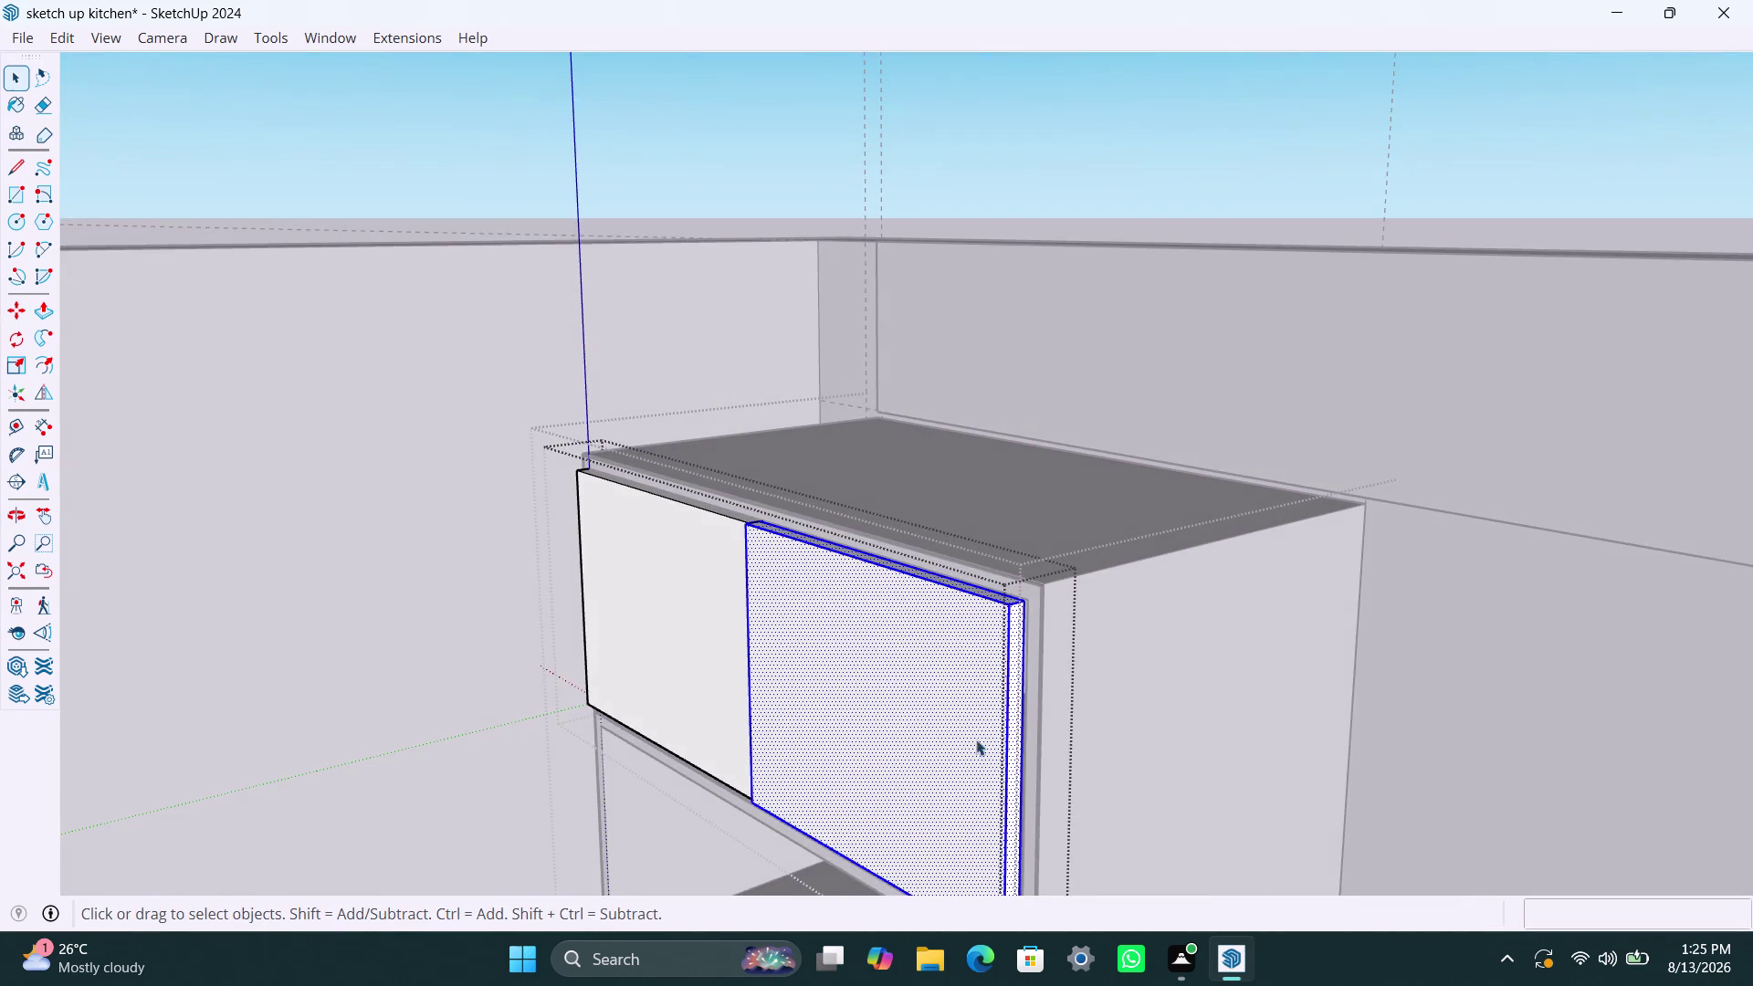
scroll(up, 3)
middle_drag(1031, 668, 909, 682)
scroll(up, 3)
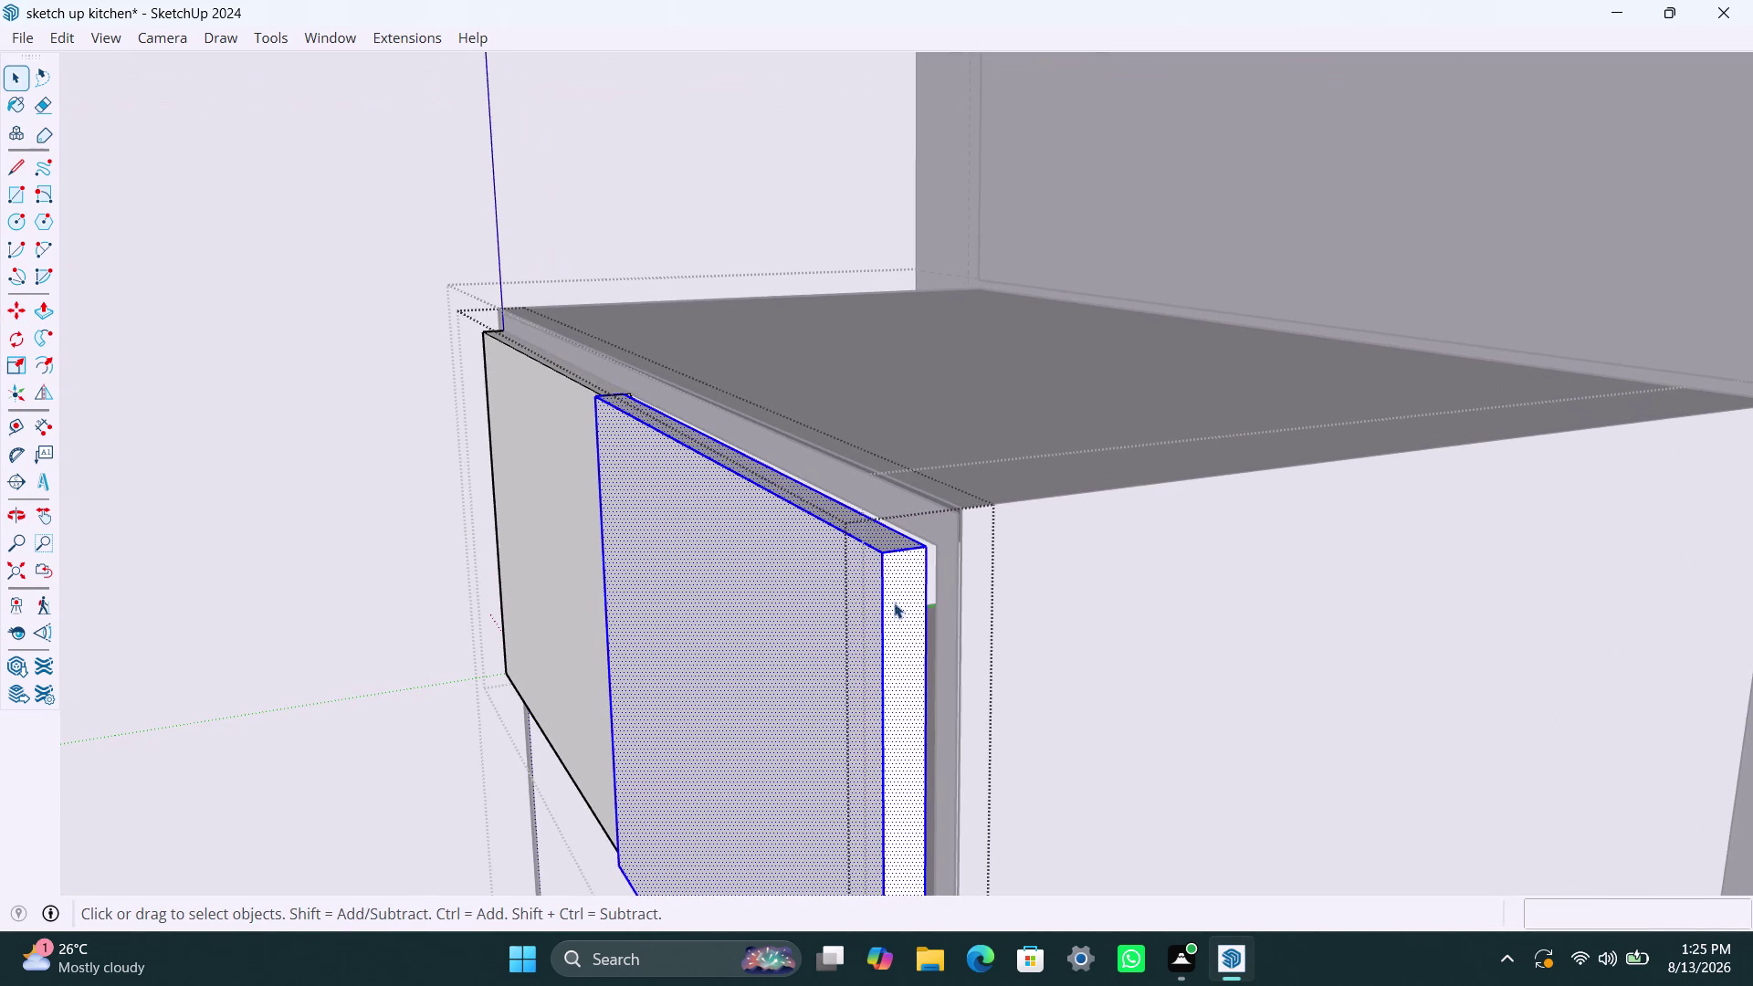
scroll(down, 3)
middle_drag(614, 603, 1049, 708)
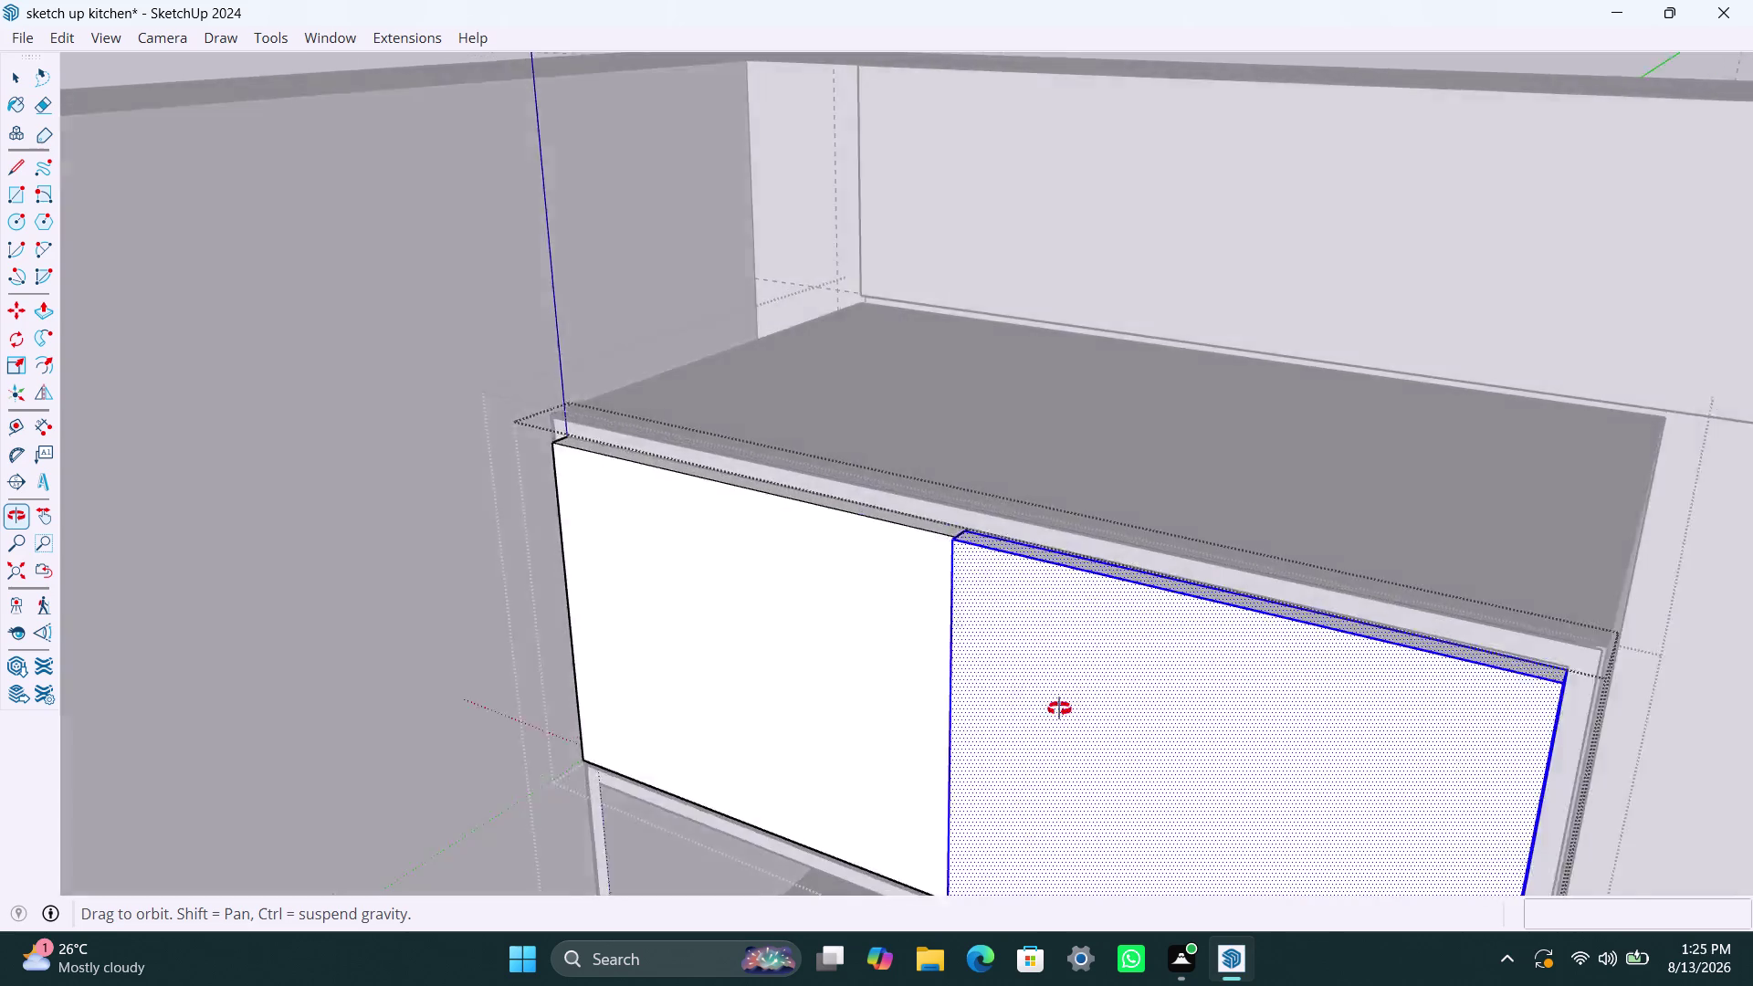
middle_drag(1049, 707, 1325, 746)
scroll(up, 3)
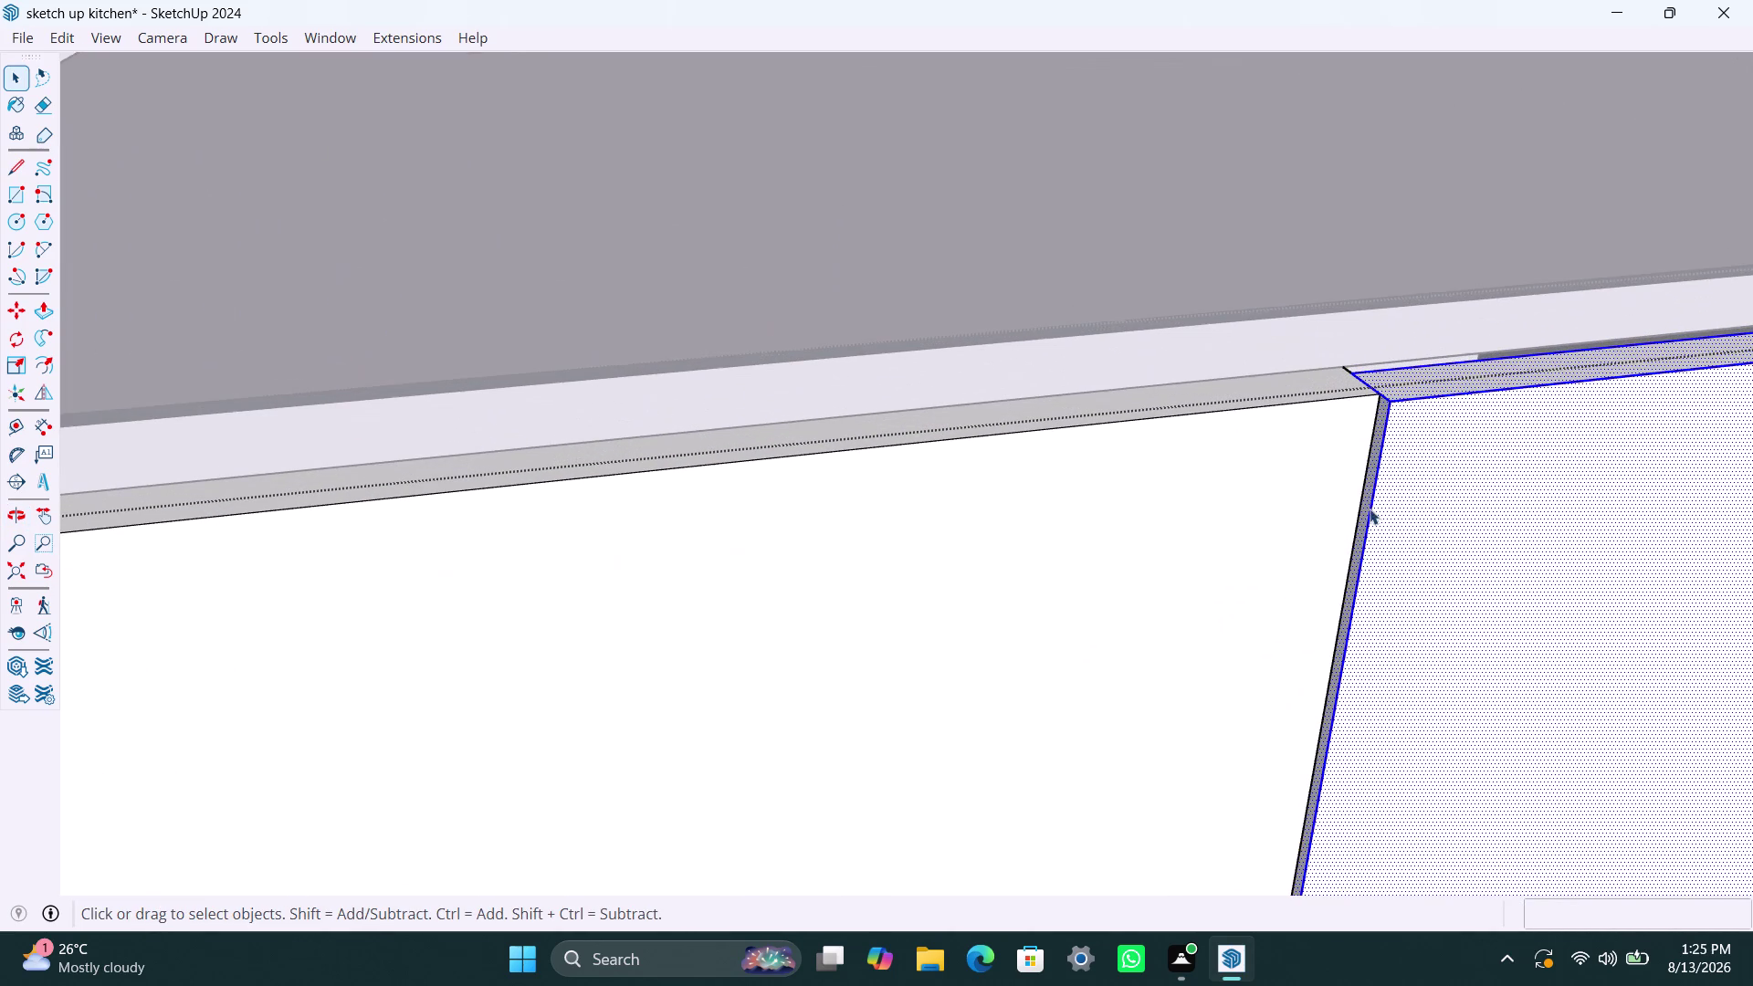
click(1385, 423)
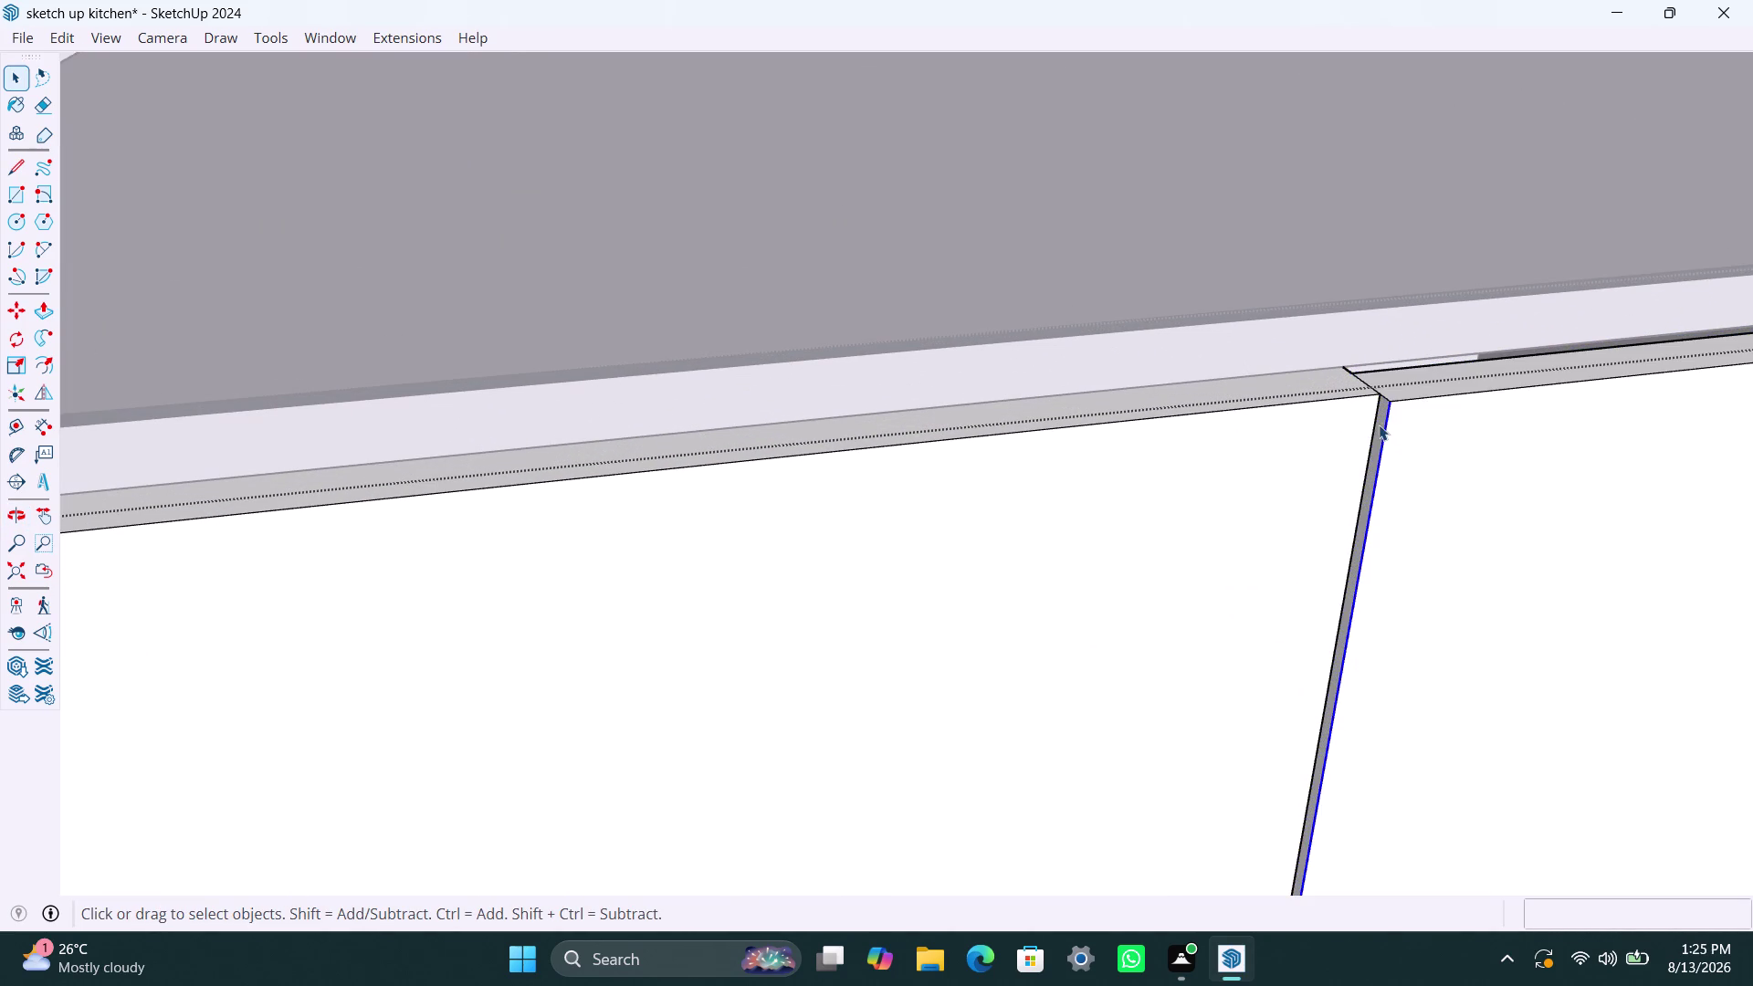
middle_drag(1460, 518, 1065, 474)
scroll(down, 3)
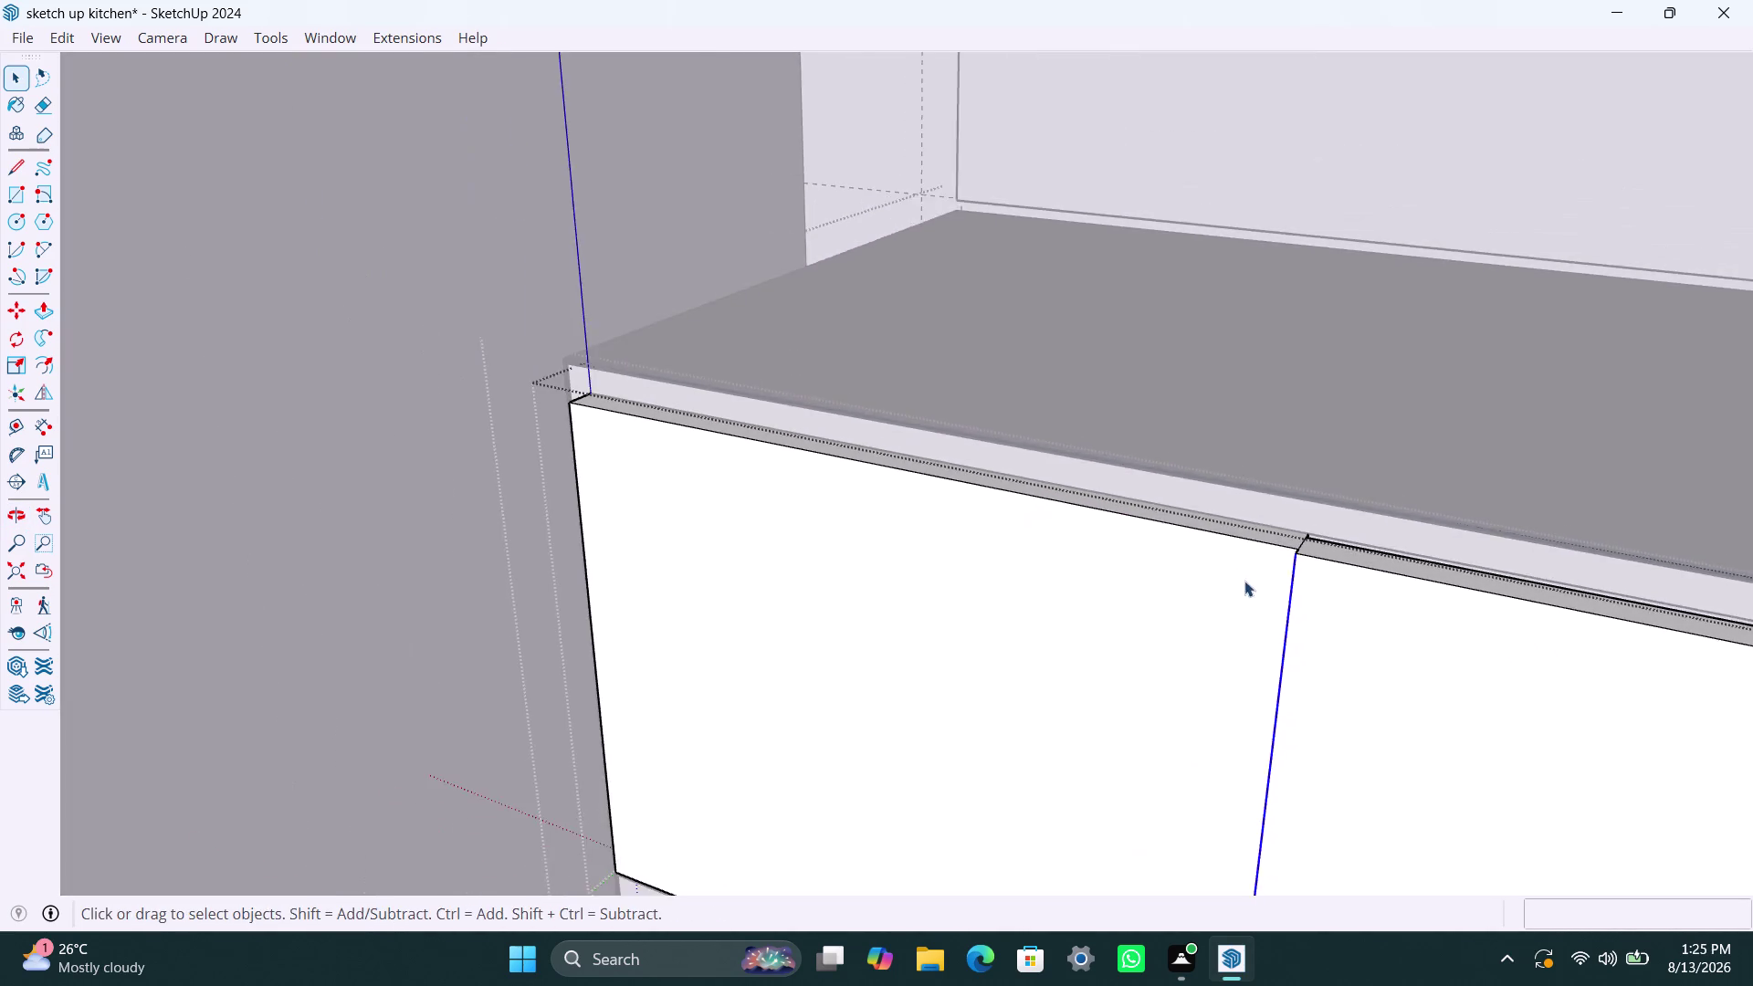
middle_drag(1244, 581, 869, 465)
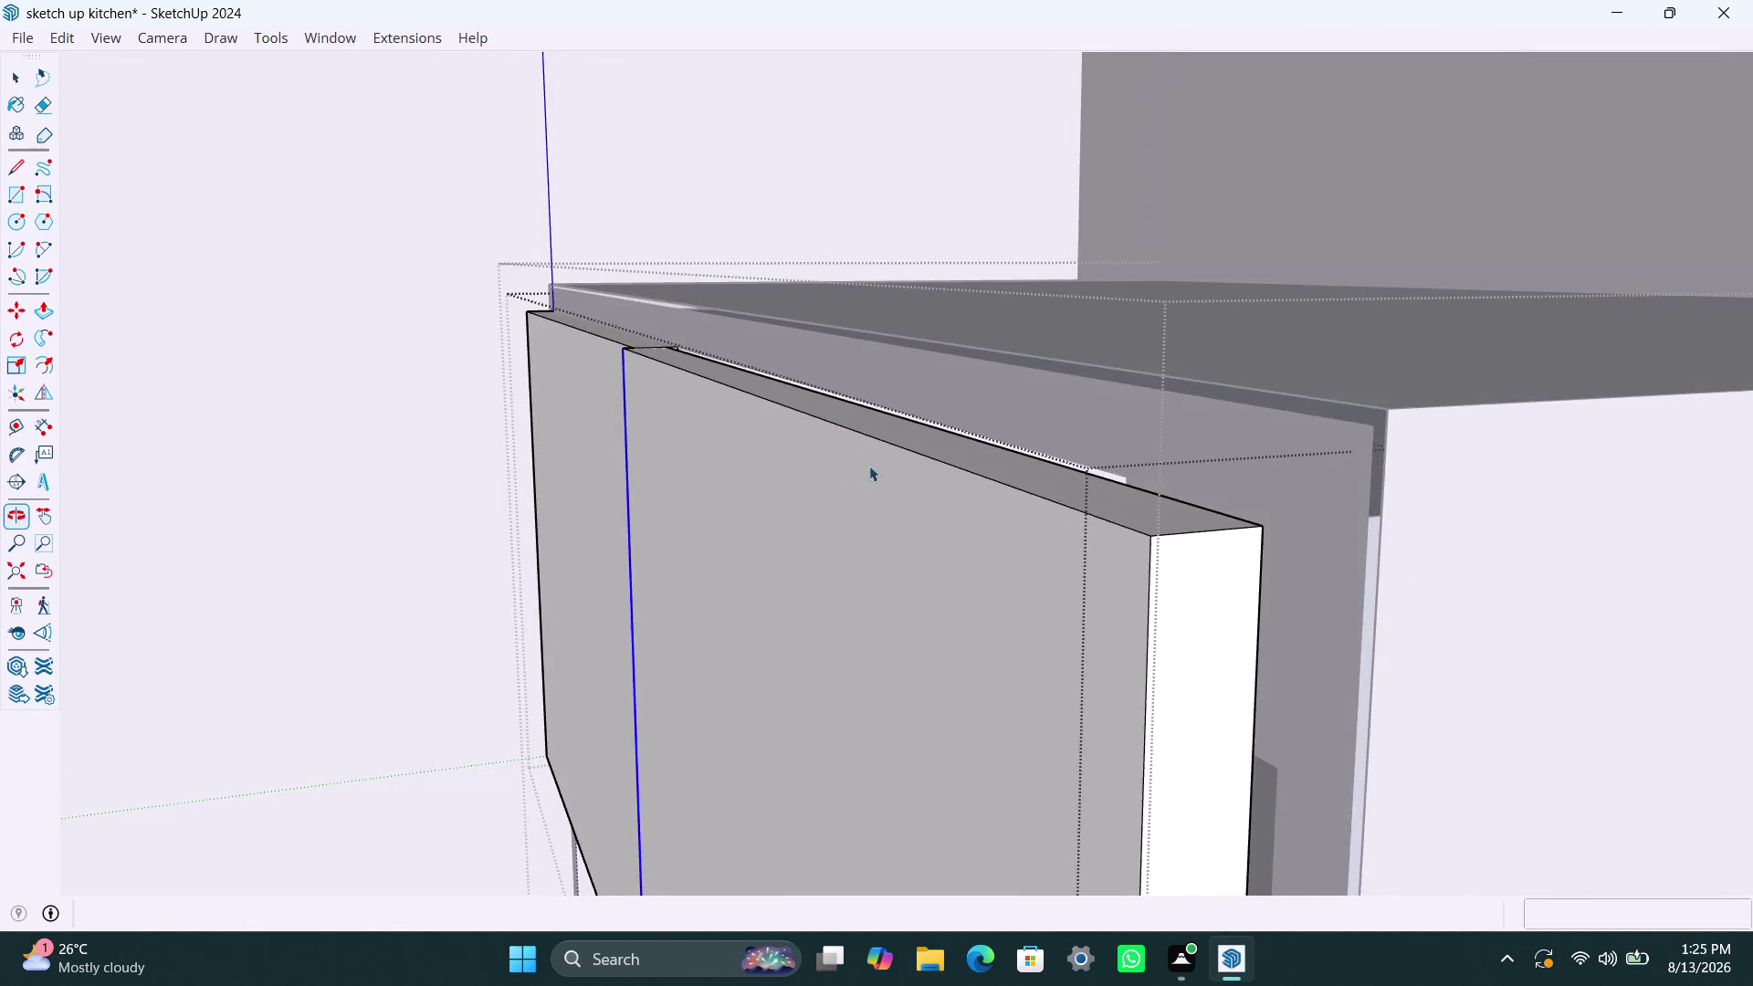
scroll(down, 3)
Start moving the panel from its top corner, cancel, and reselect the door panel.
key(m)
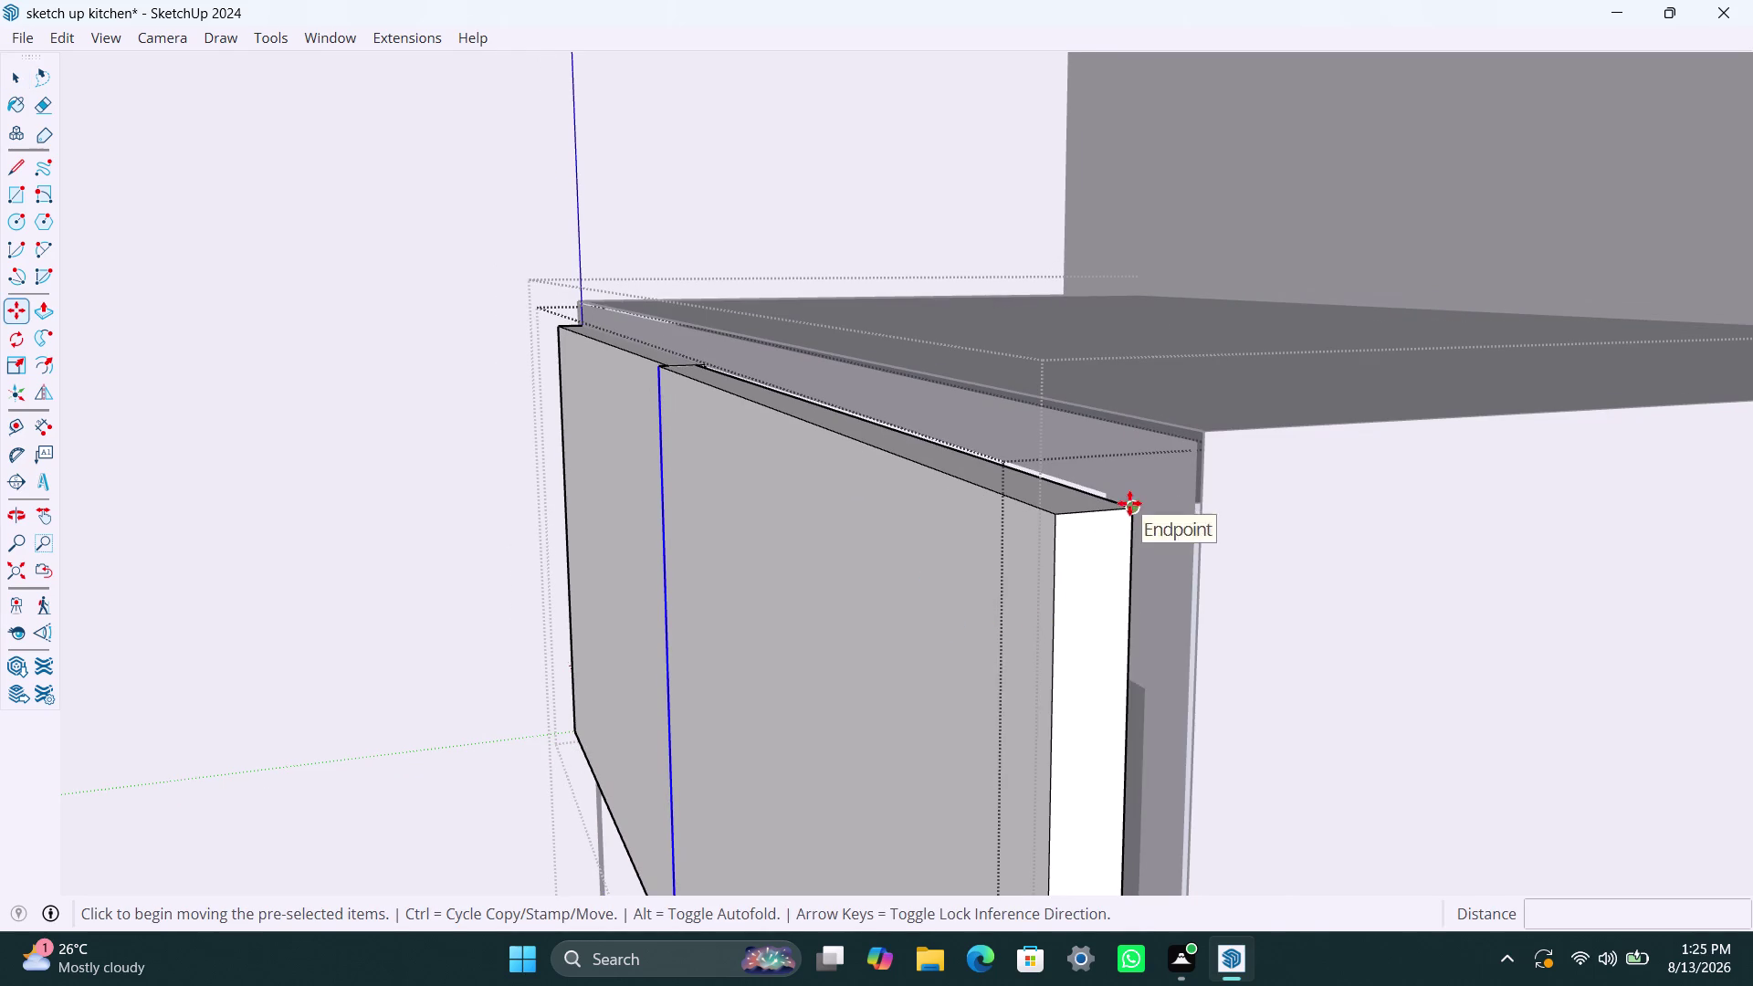
click(1122, 510)
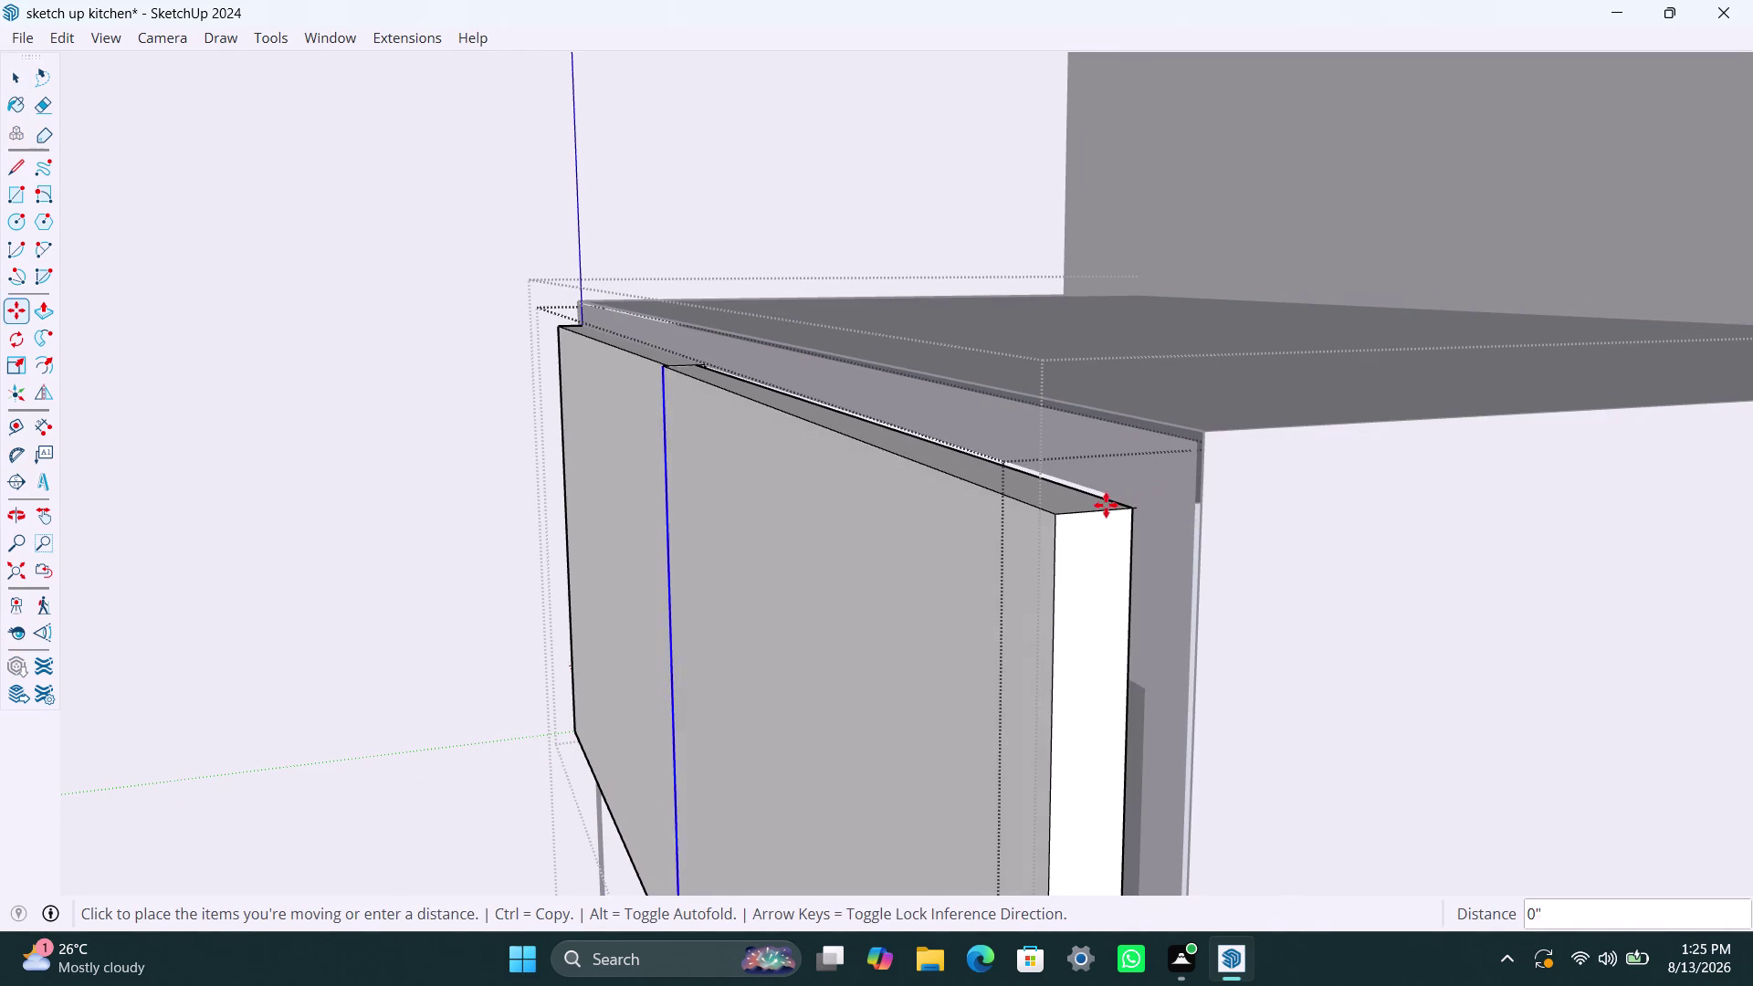
key(Escape)
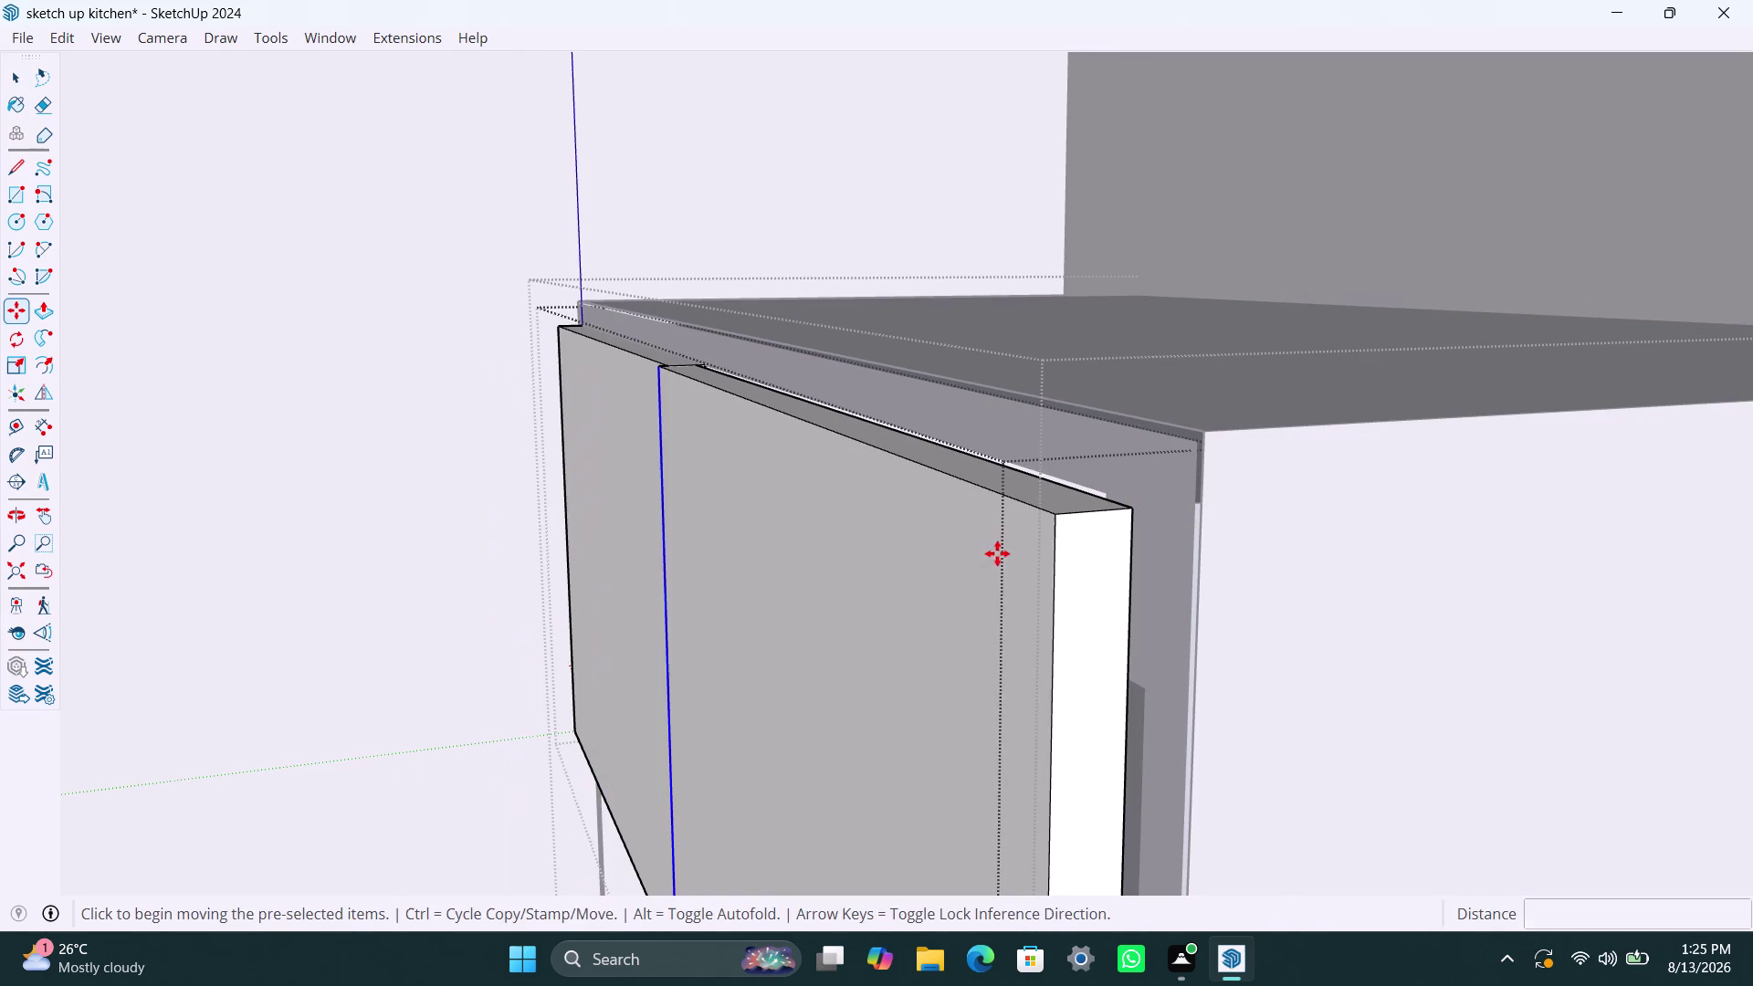
key(space)
double_click(955, 592)
click(949, 592)
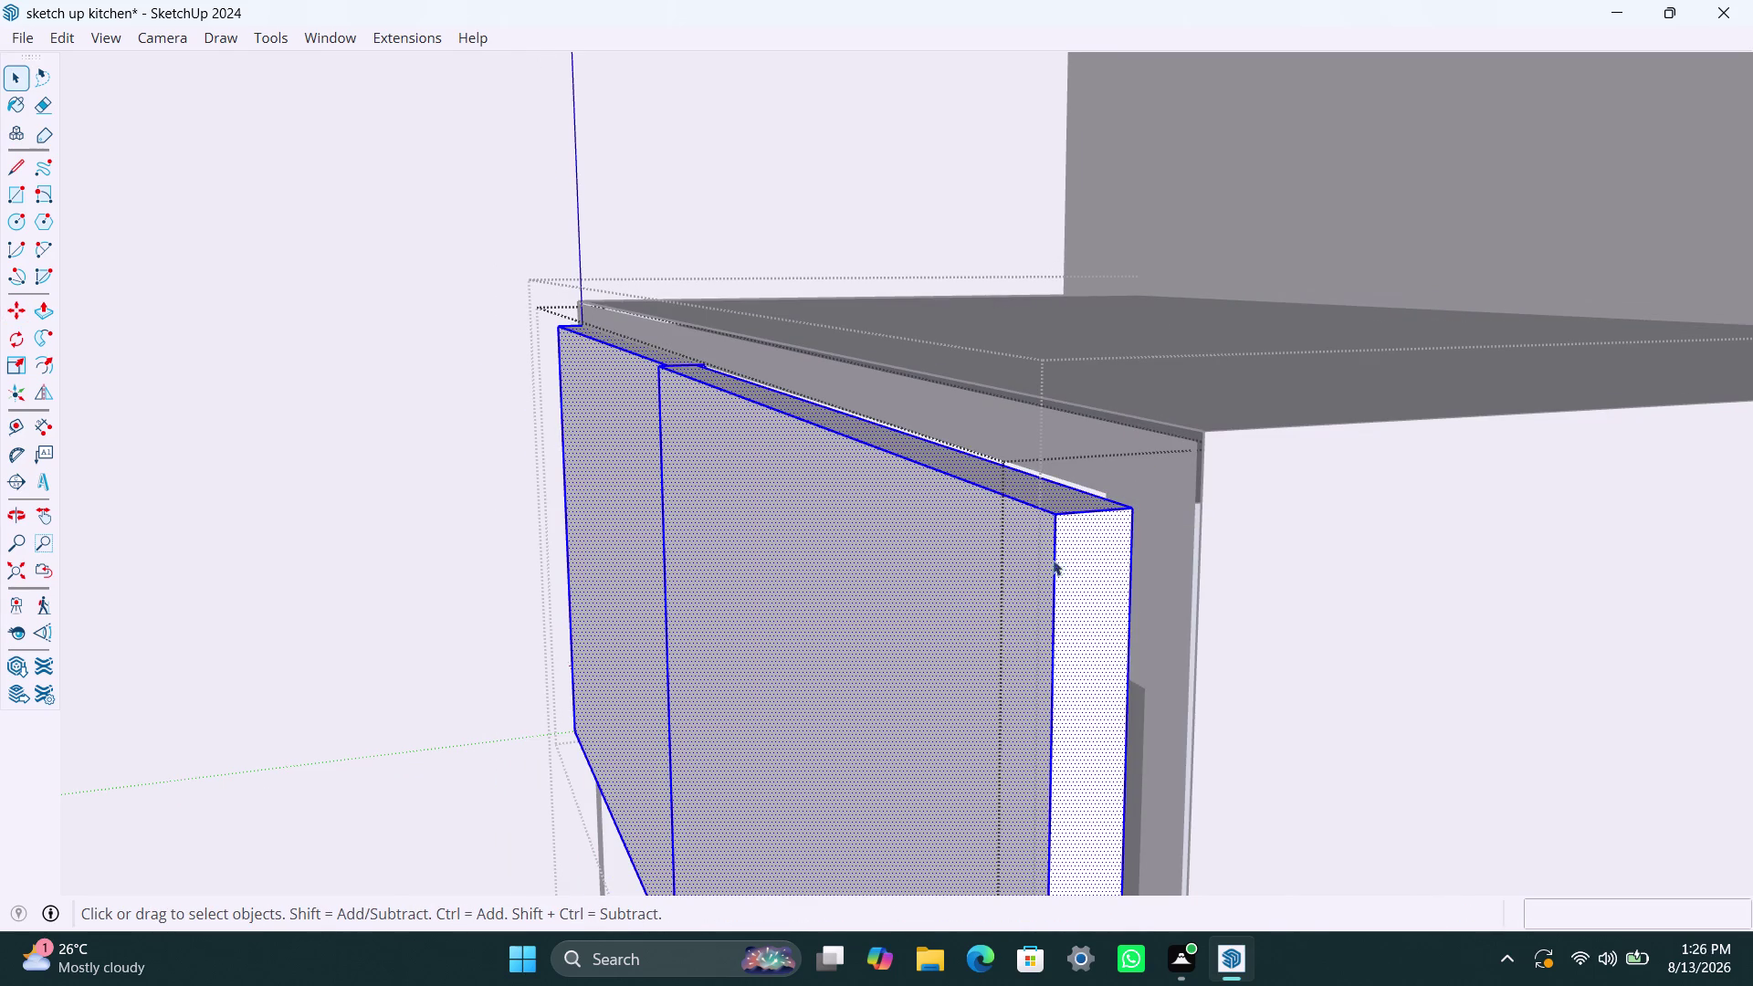
Click repeatedly on the panels until both door panels are selected.
triple_click(916, 580)
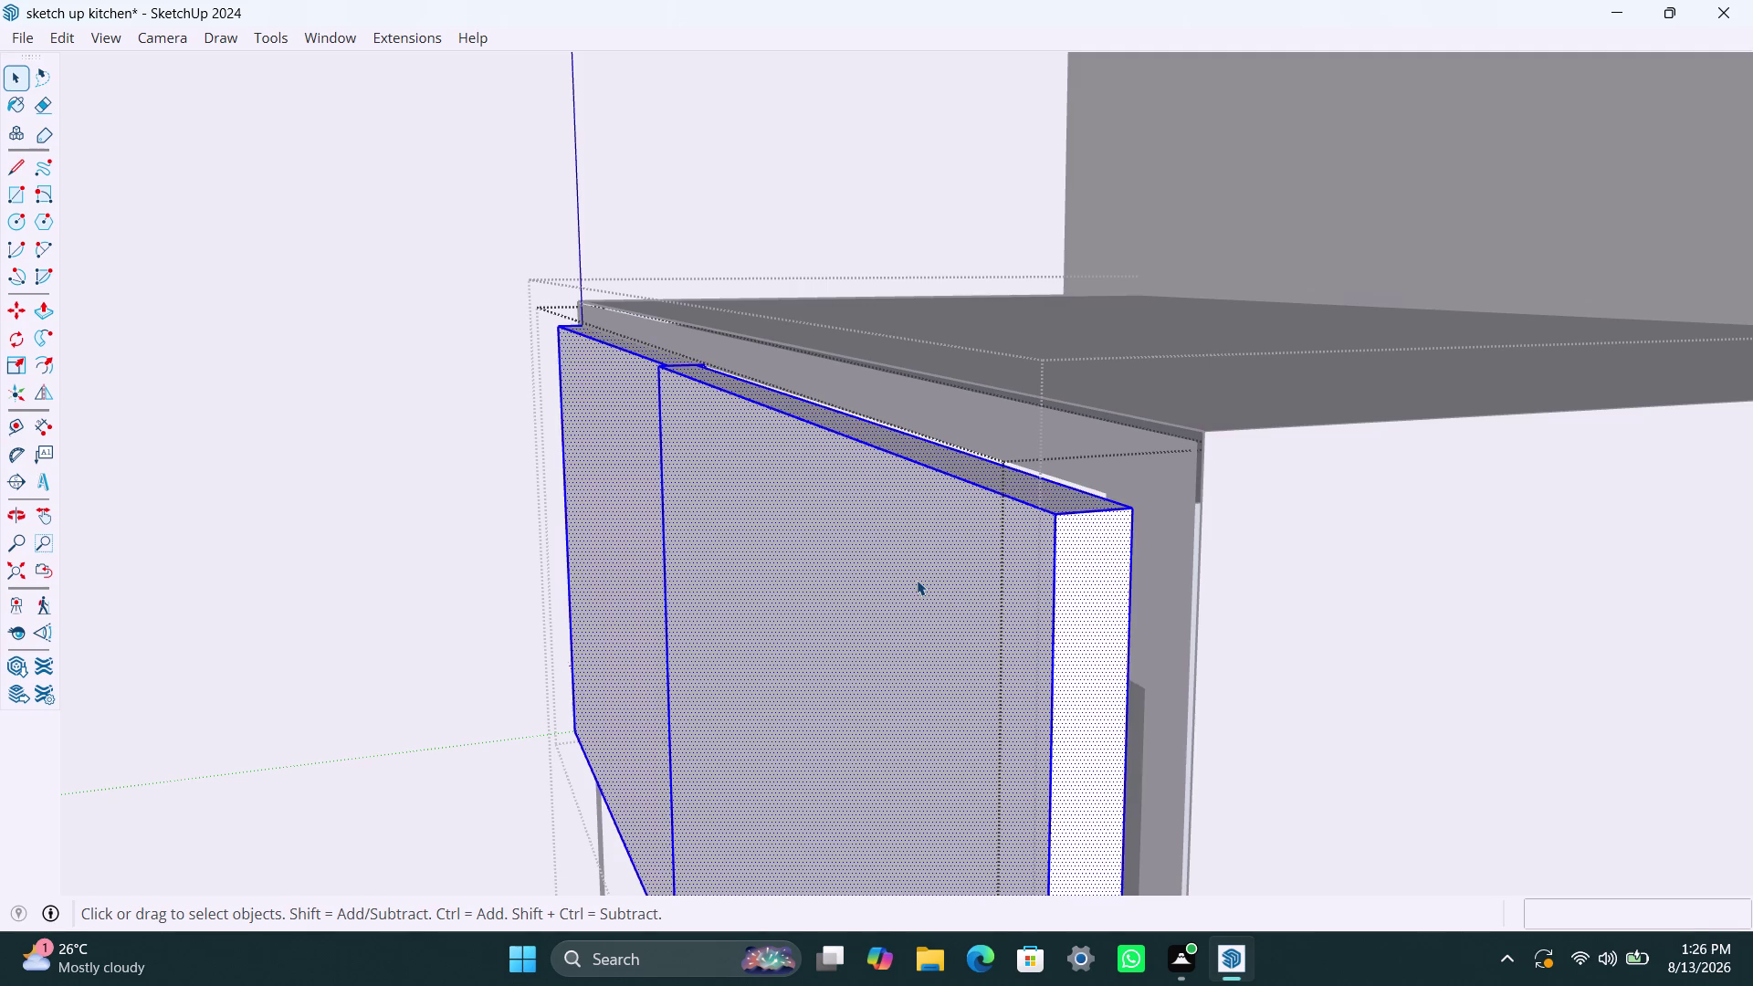
double_click(916, 580)
triple_click(917, 580)
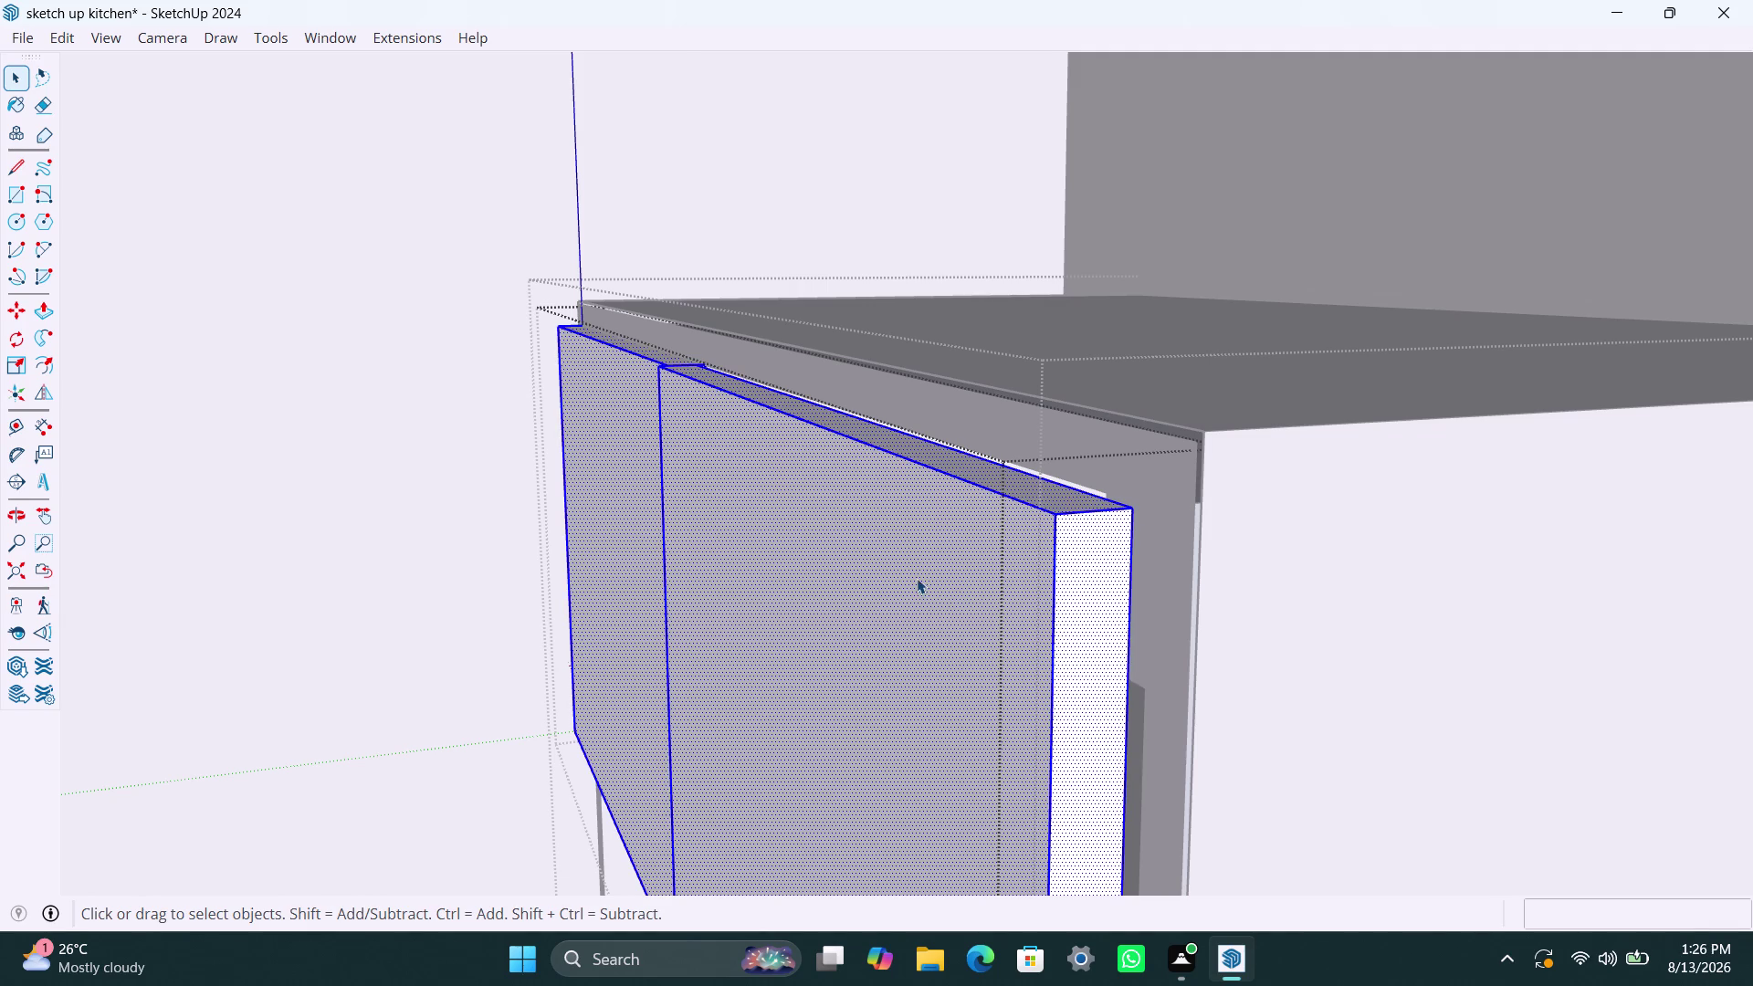
triple_click(922, 570)
triple_click(921, 570)
double_click(923, 570)
double_click(906, 203)
click(943, 541)
scroll(down, 3)
click(1033, 86)
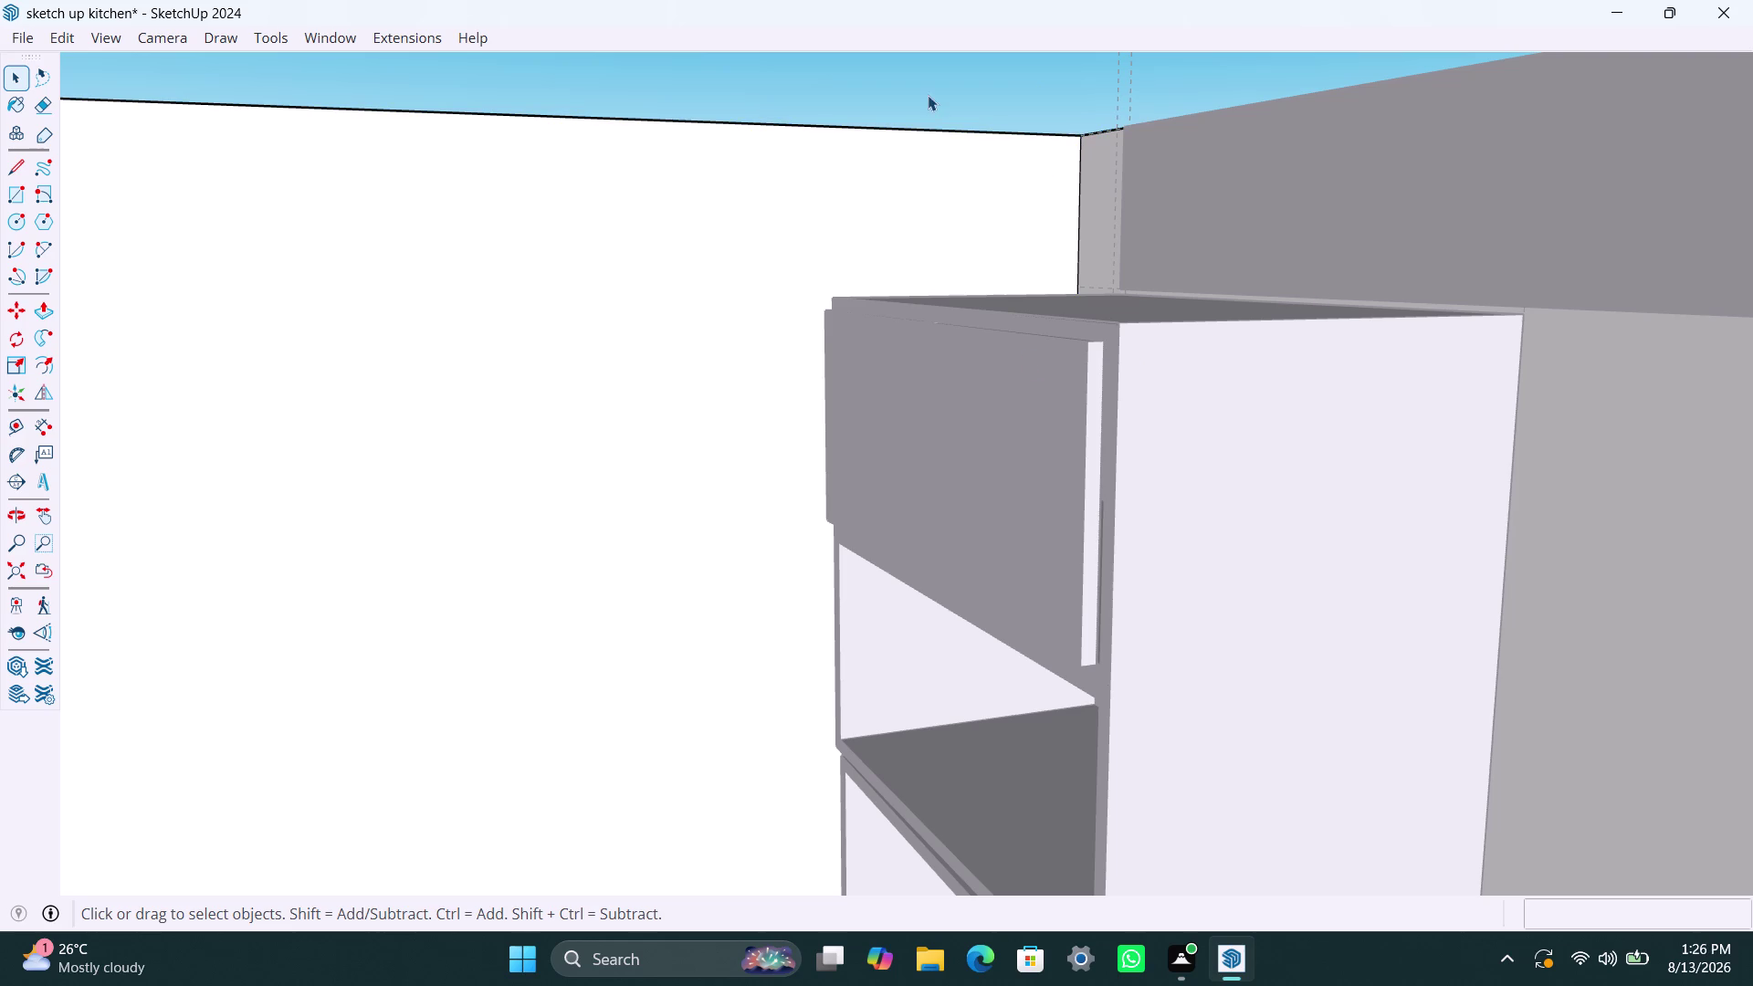
double_click(928, 95)
click(1043, 435)
triple_click(1044, 435)
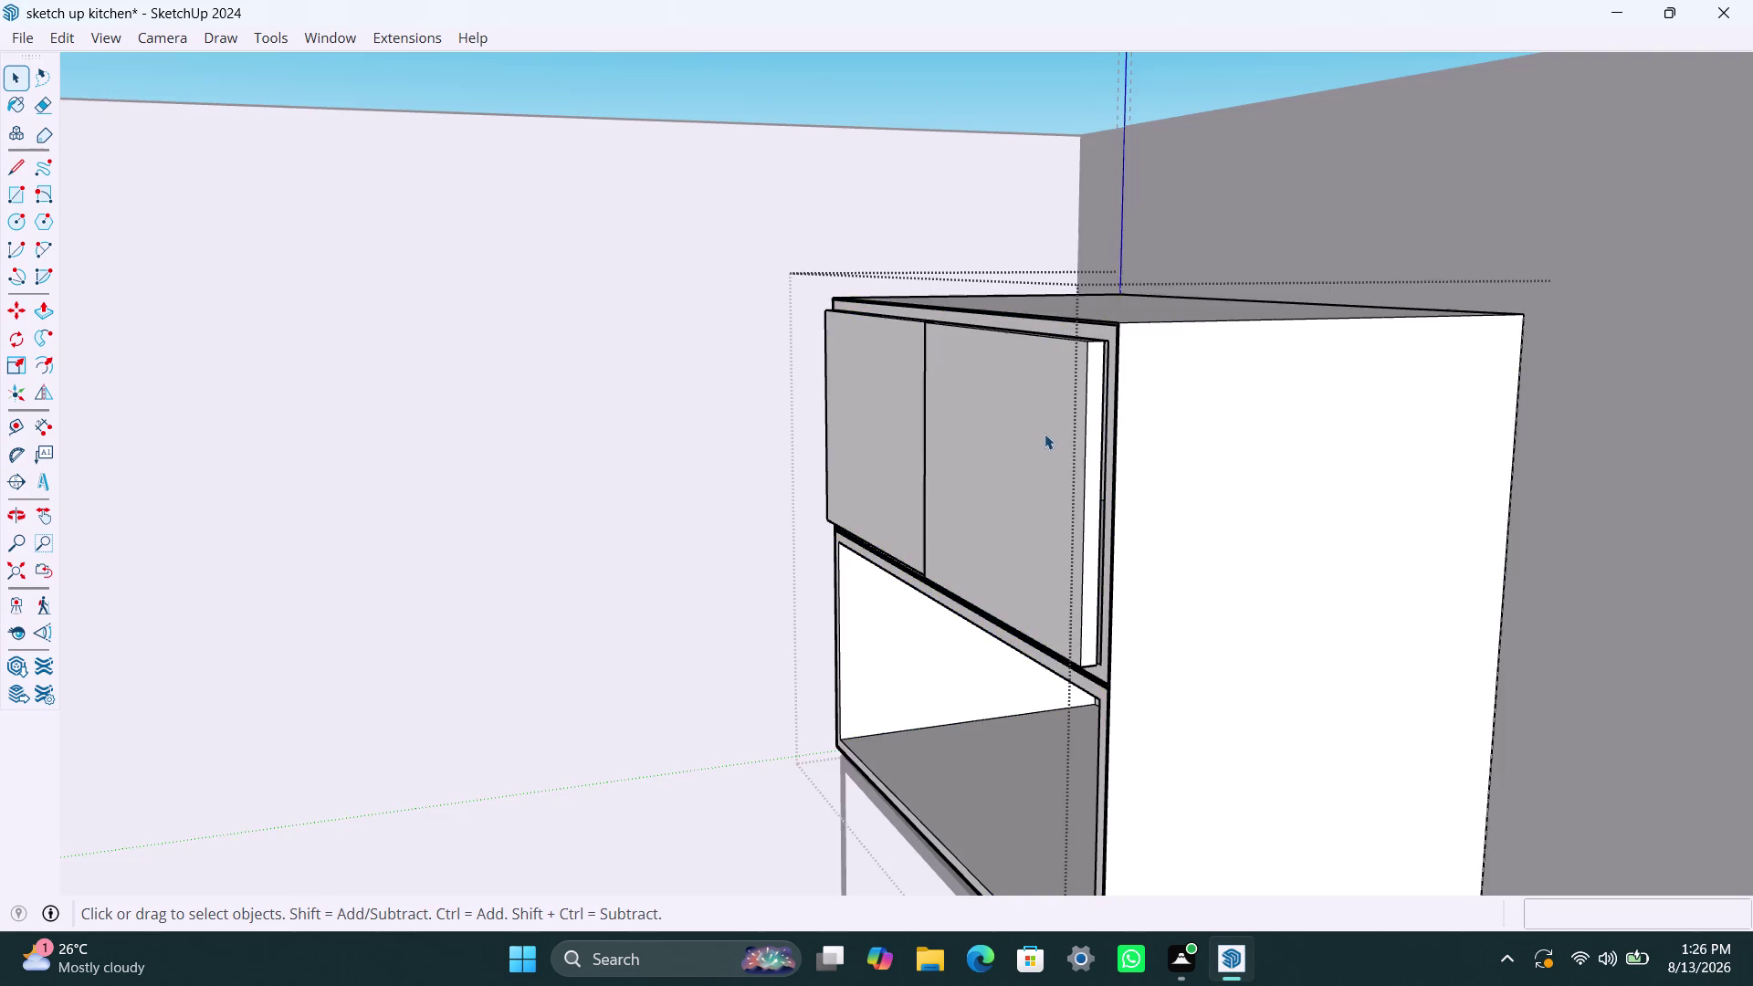
click(1044, 432)
double_click(1045, 433)
triple_click(1043, 431)
click(1042, 431)
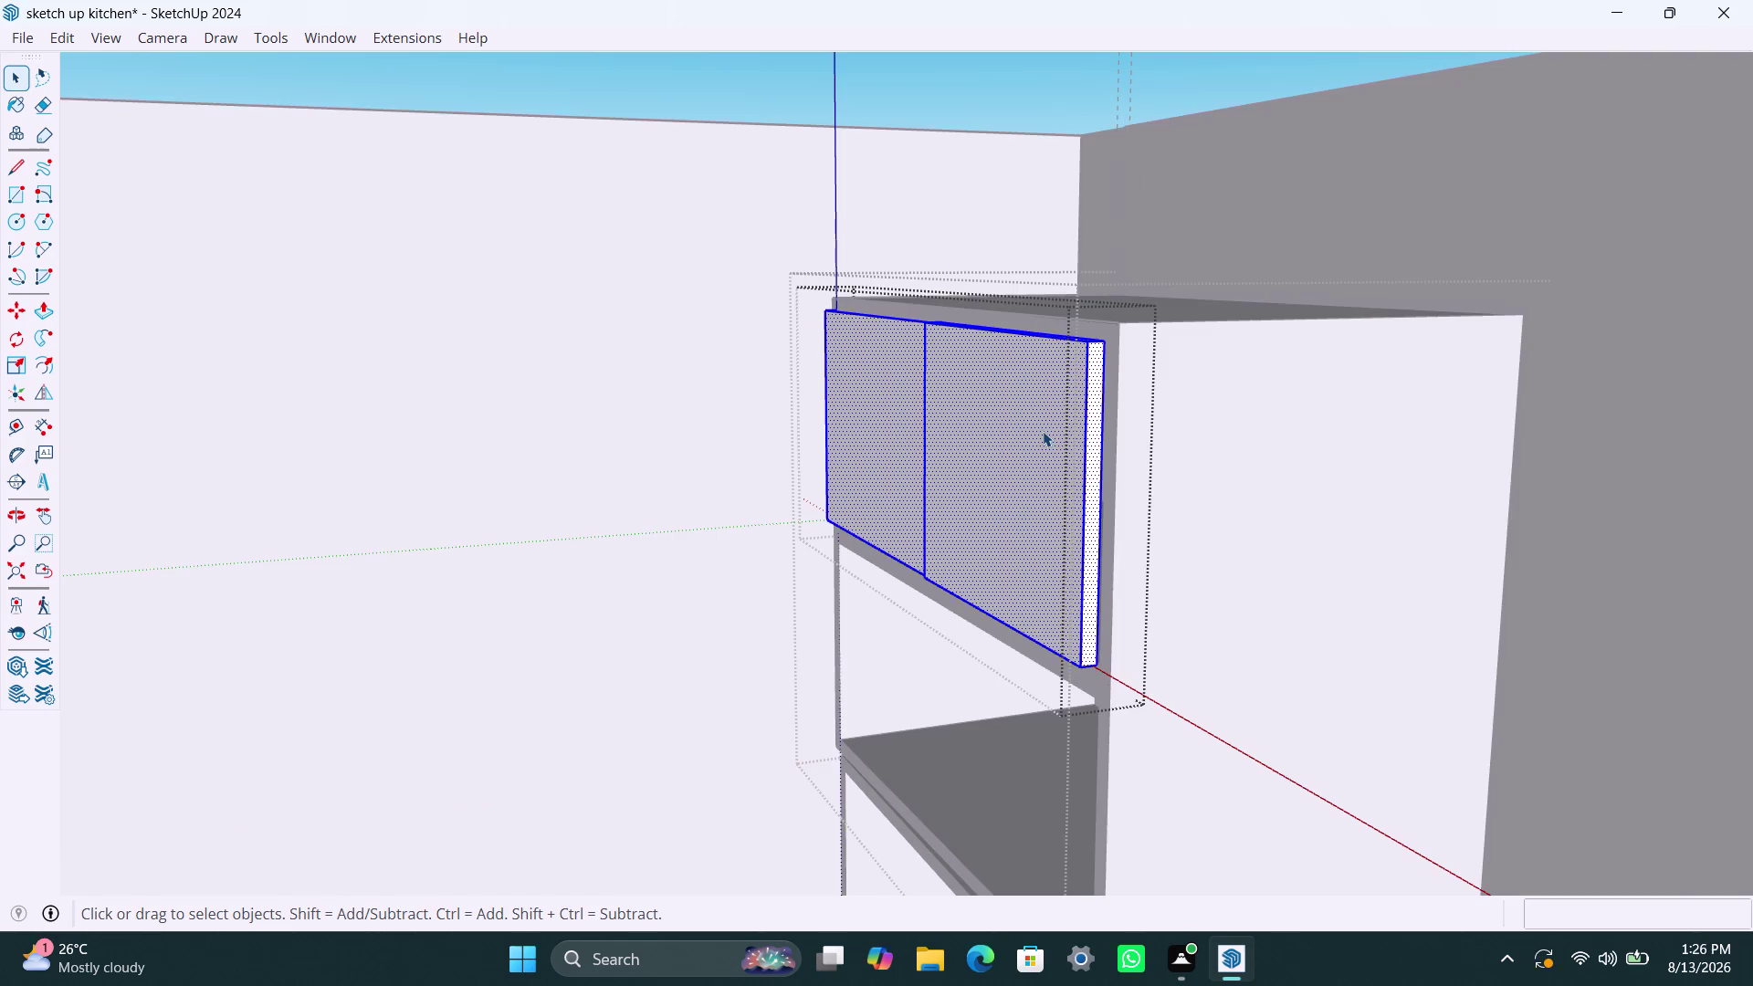
View the panel tops at an angle to check the two doors' alignment.
scroll(down, 3)
middle_drag(973, 479, 1212, 654)
scroll(up, 3)
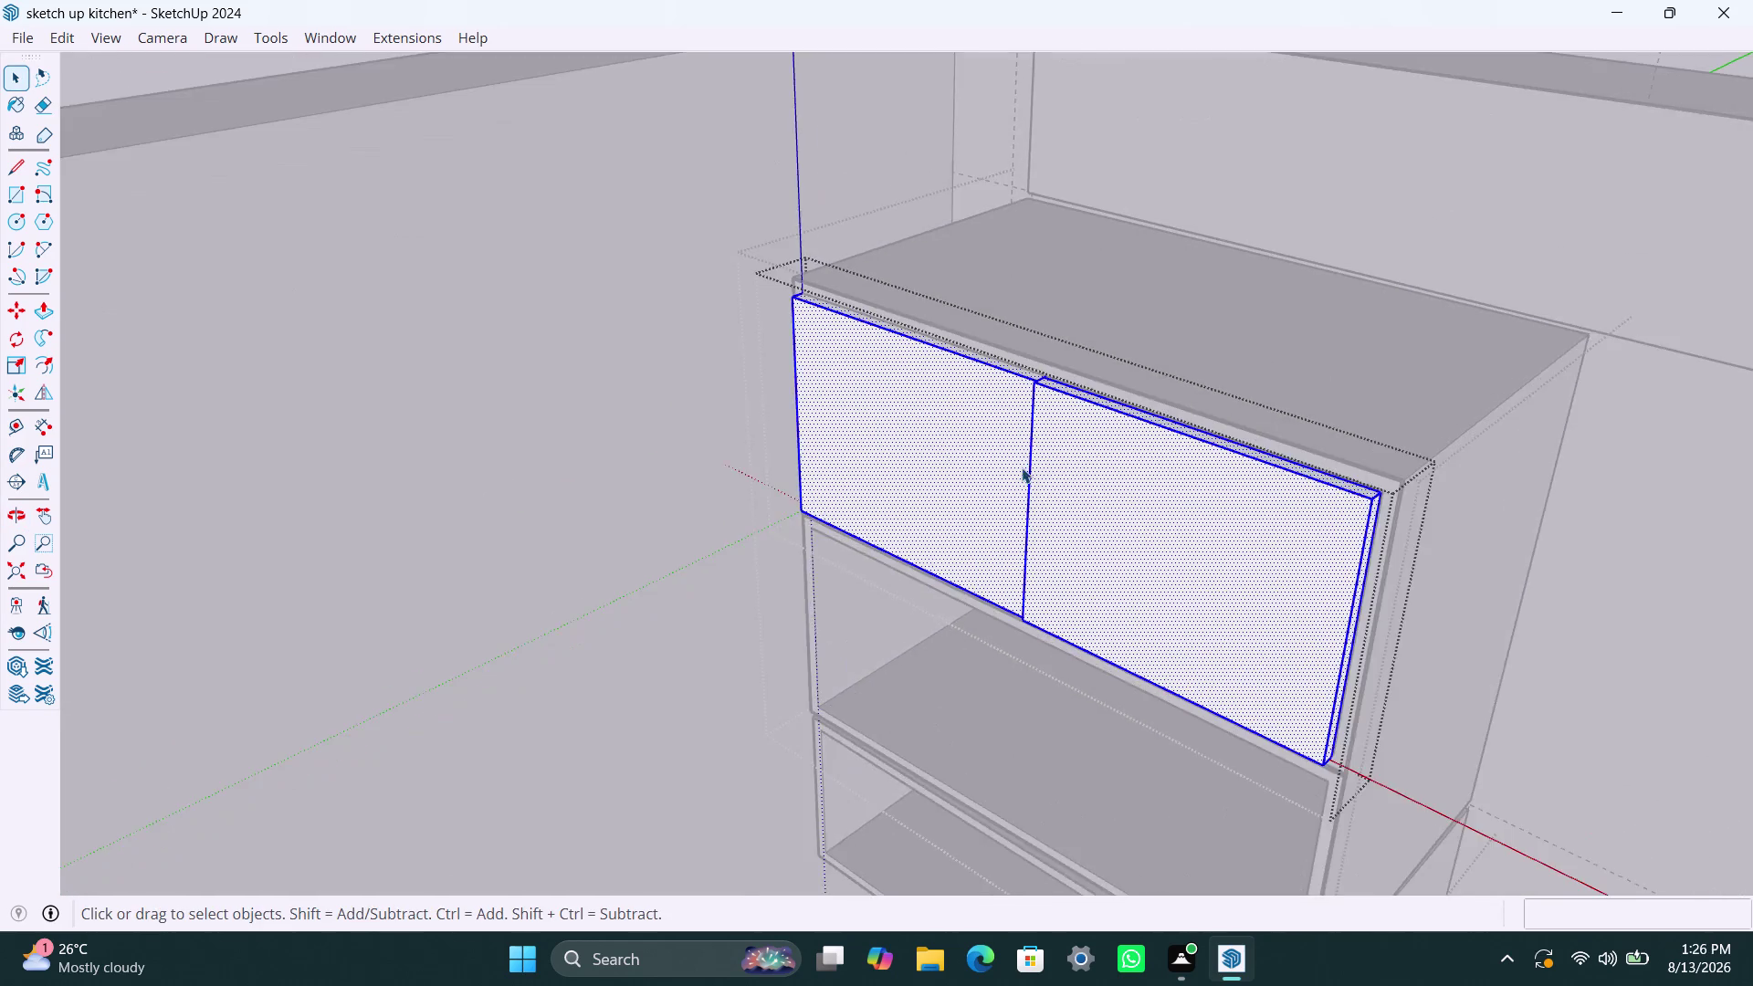
scroll(down, 3)
scroll(up, 3)
middle_drag(1044, 479, 1230, 631)
scroll(up, 3)
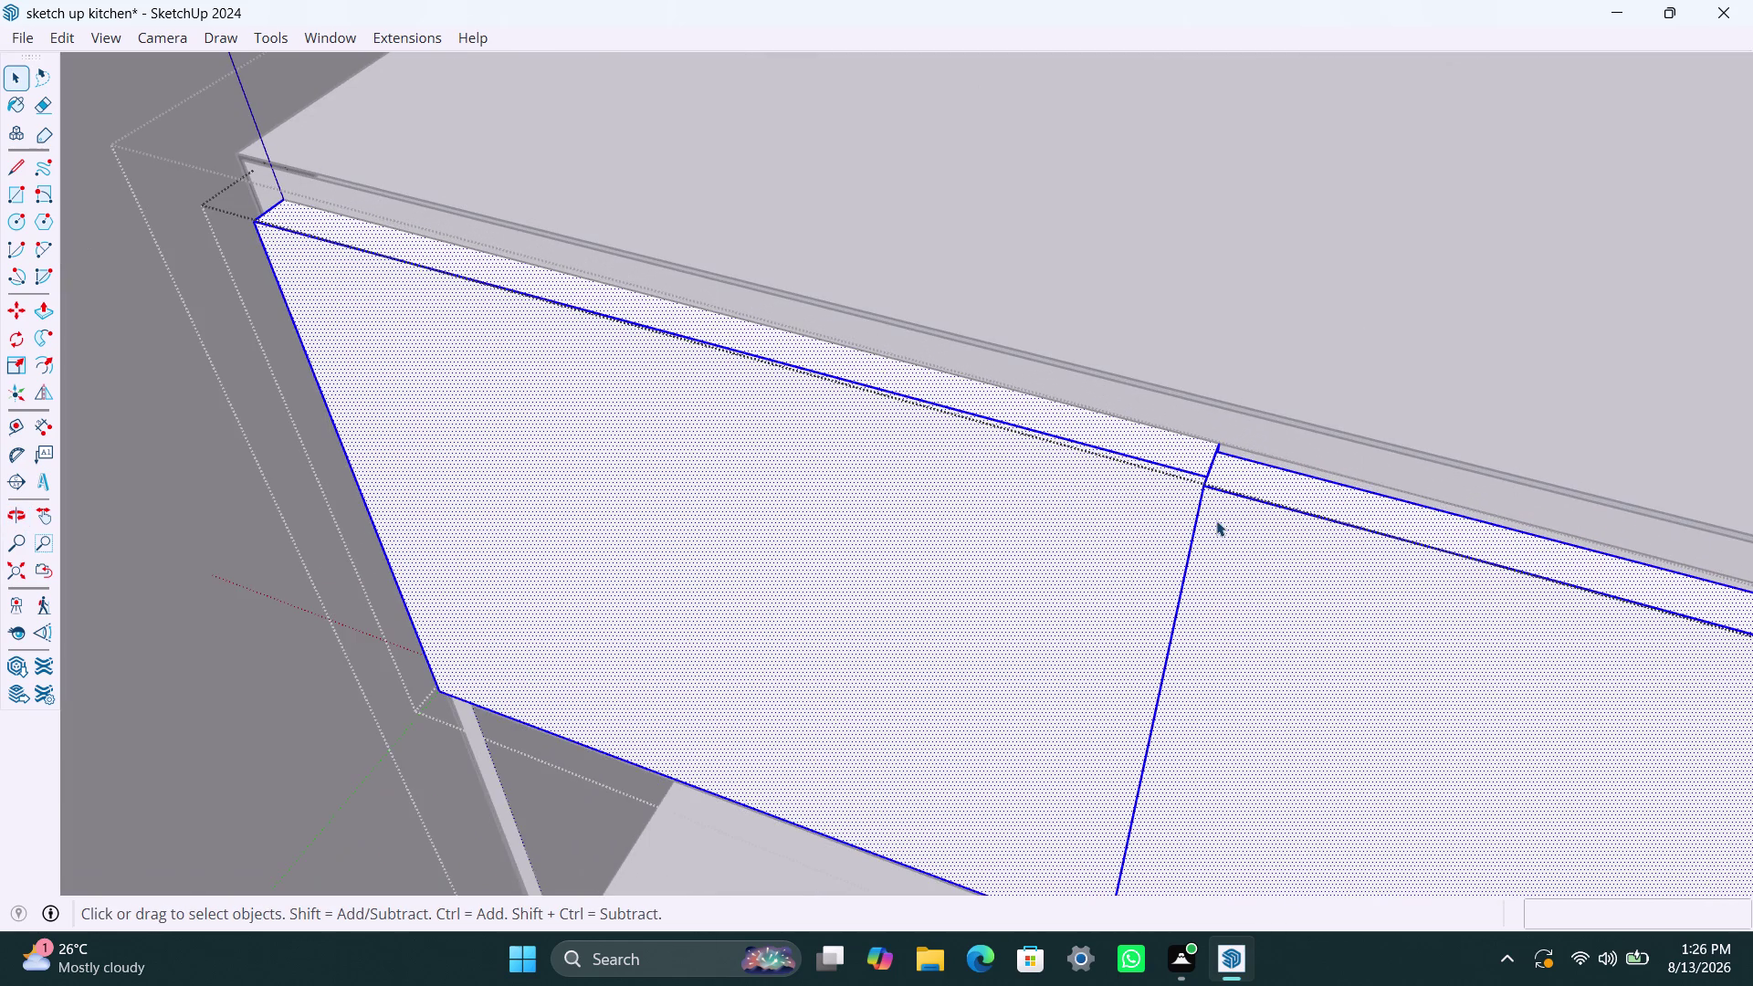
Start a move of the selected panels, then cancel it.
key(m)
click(1200, 536)
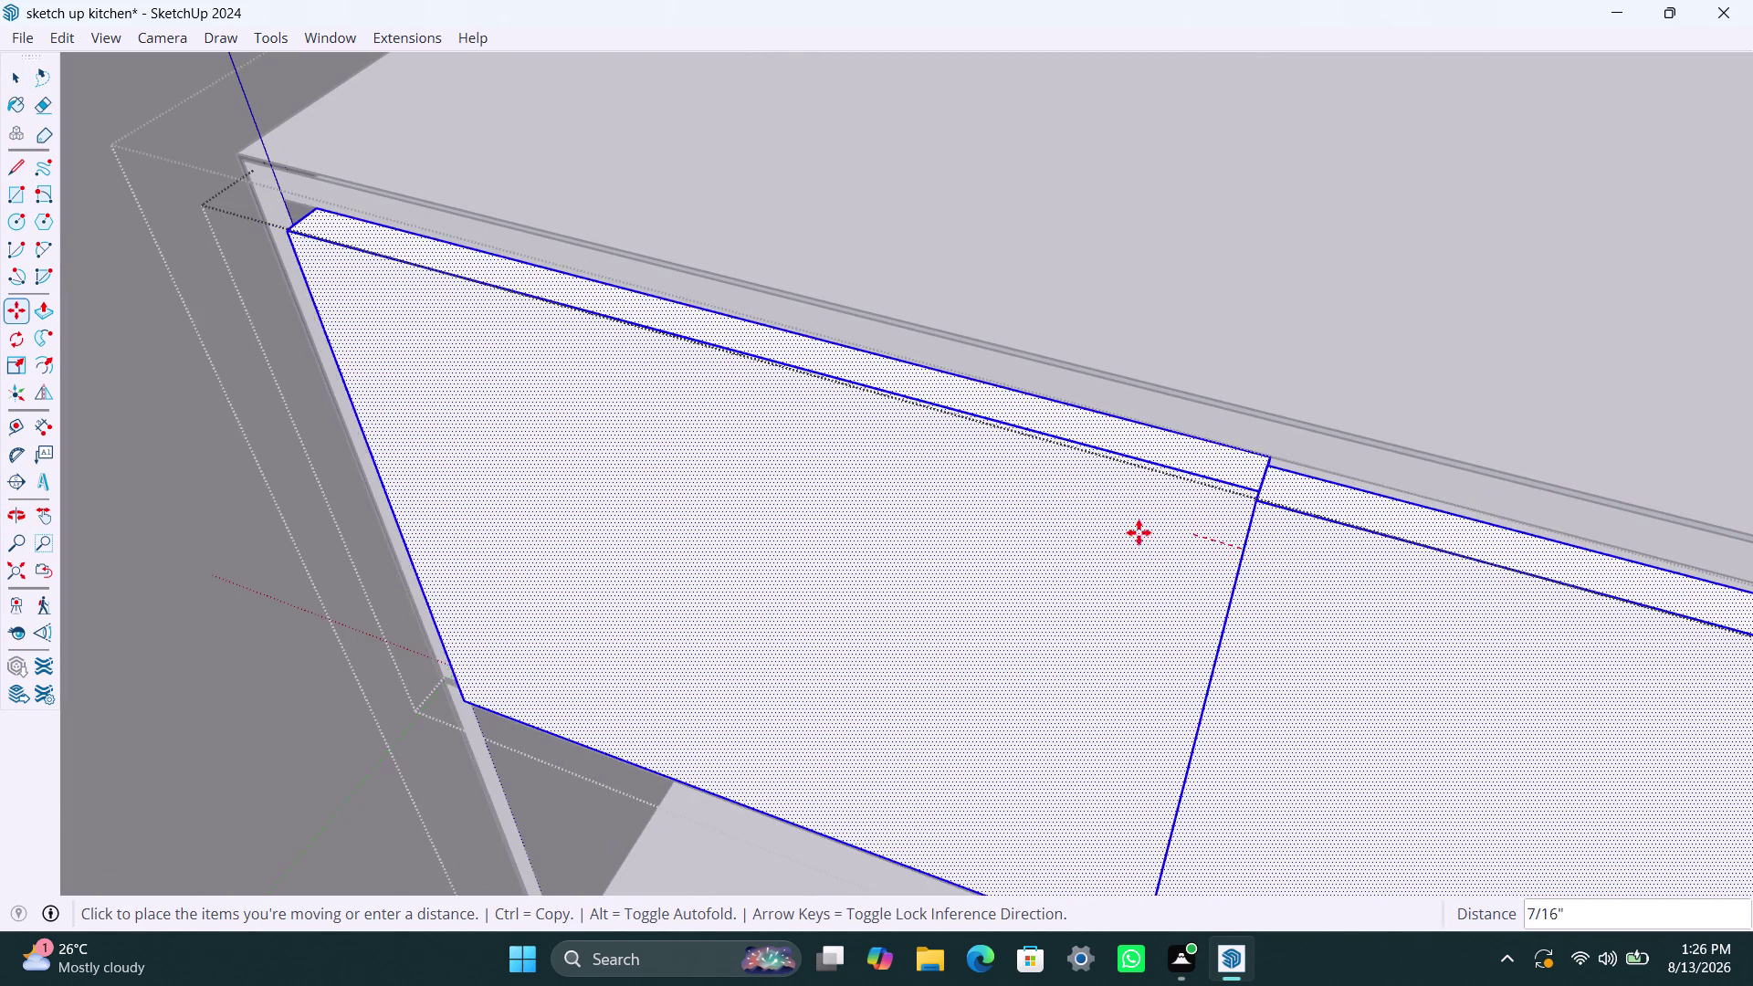
key(Escape)
key(space)
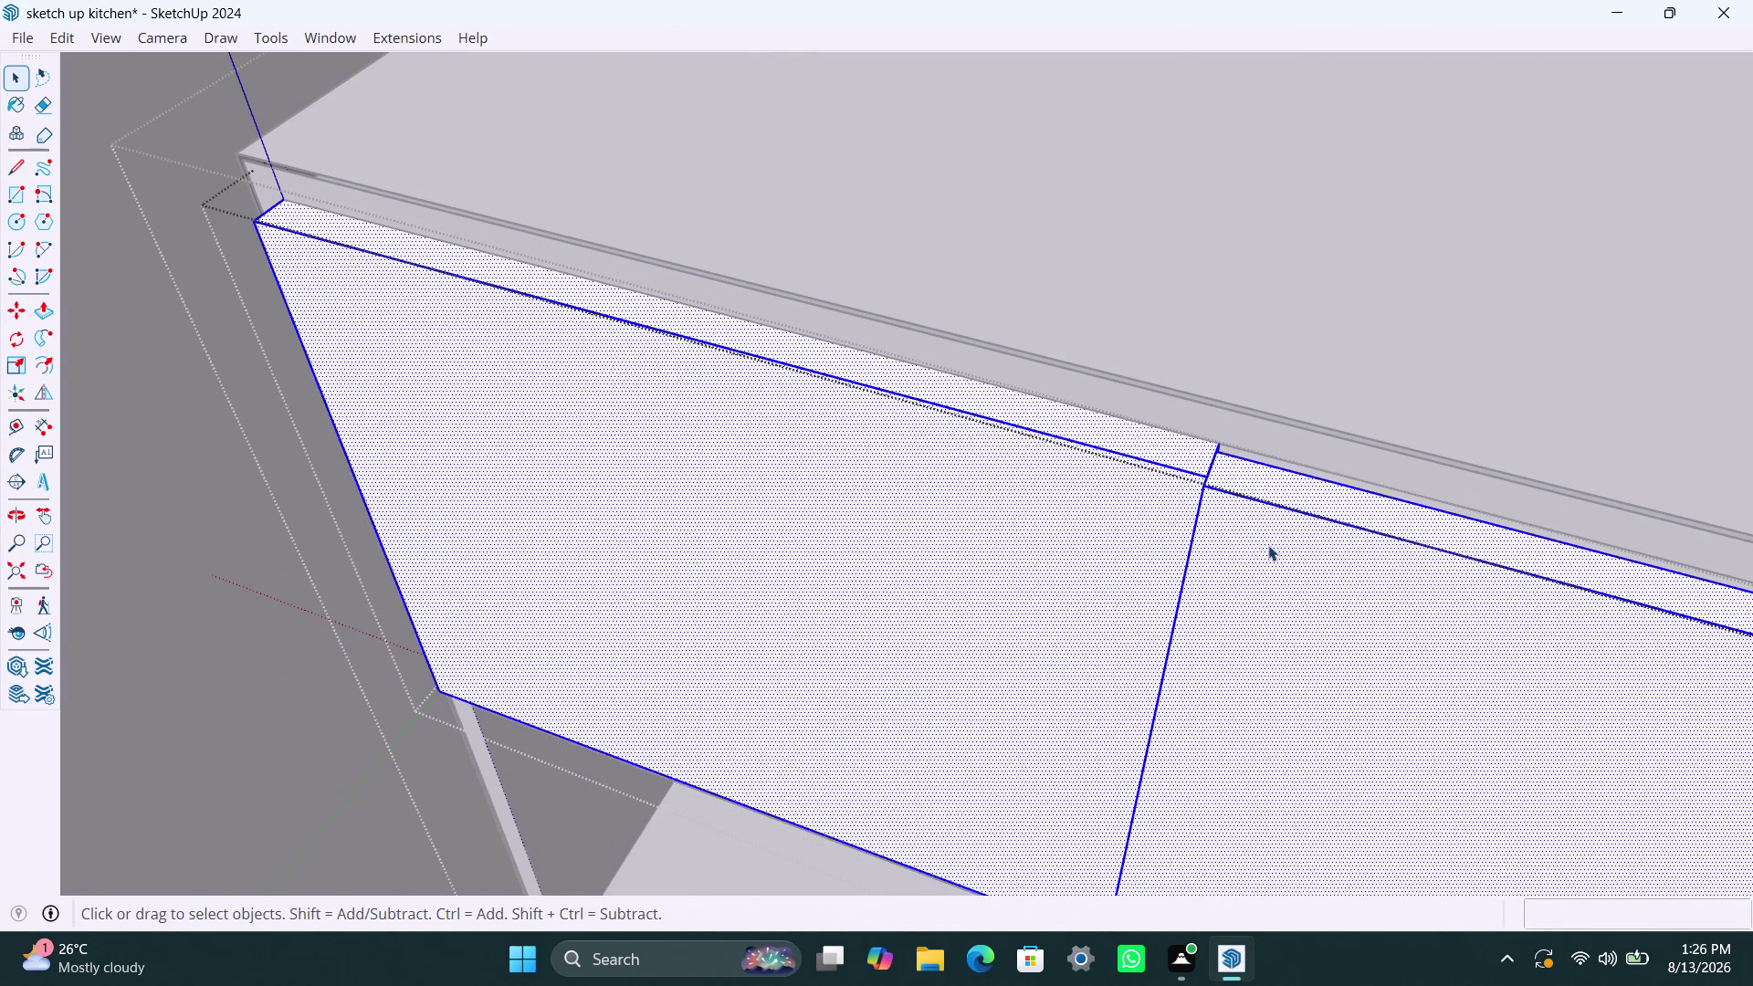
click(1268, 545)
Zoom in on the panel joint, select its short edge, then undo six recent changes.
scroll(up, 3)
scroll(up, 3)
scroll(up, 3)
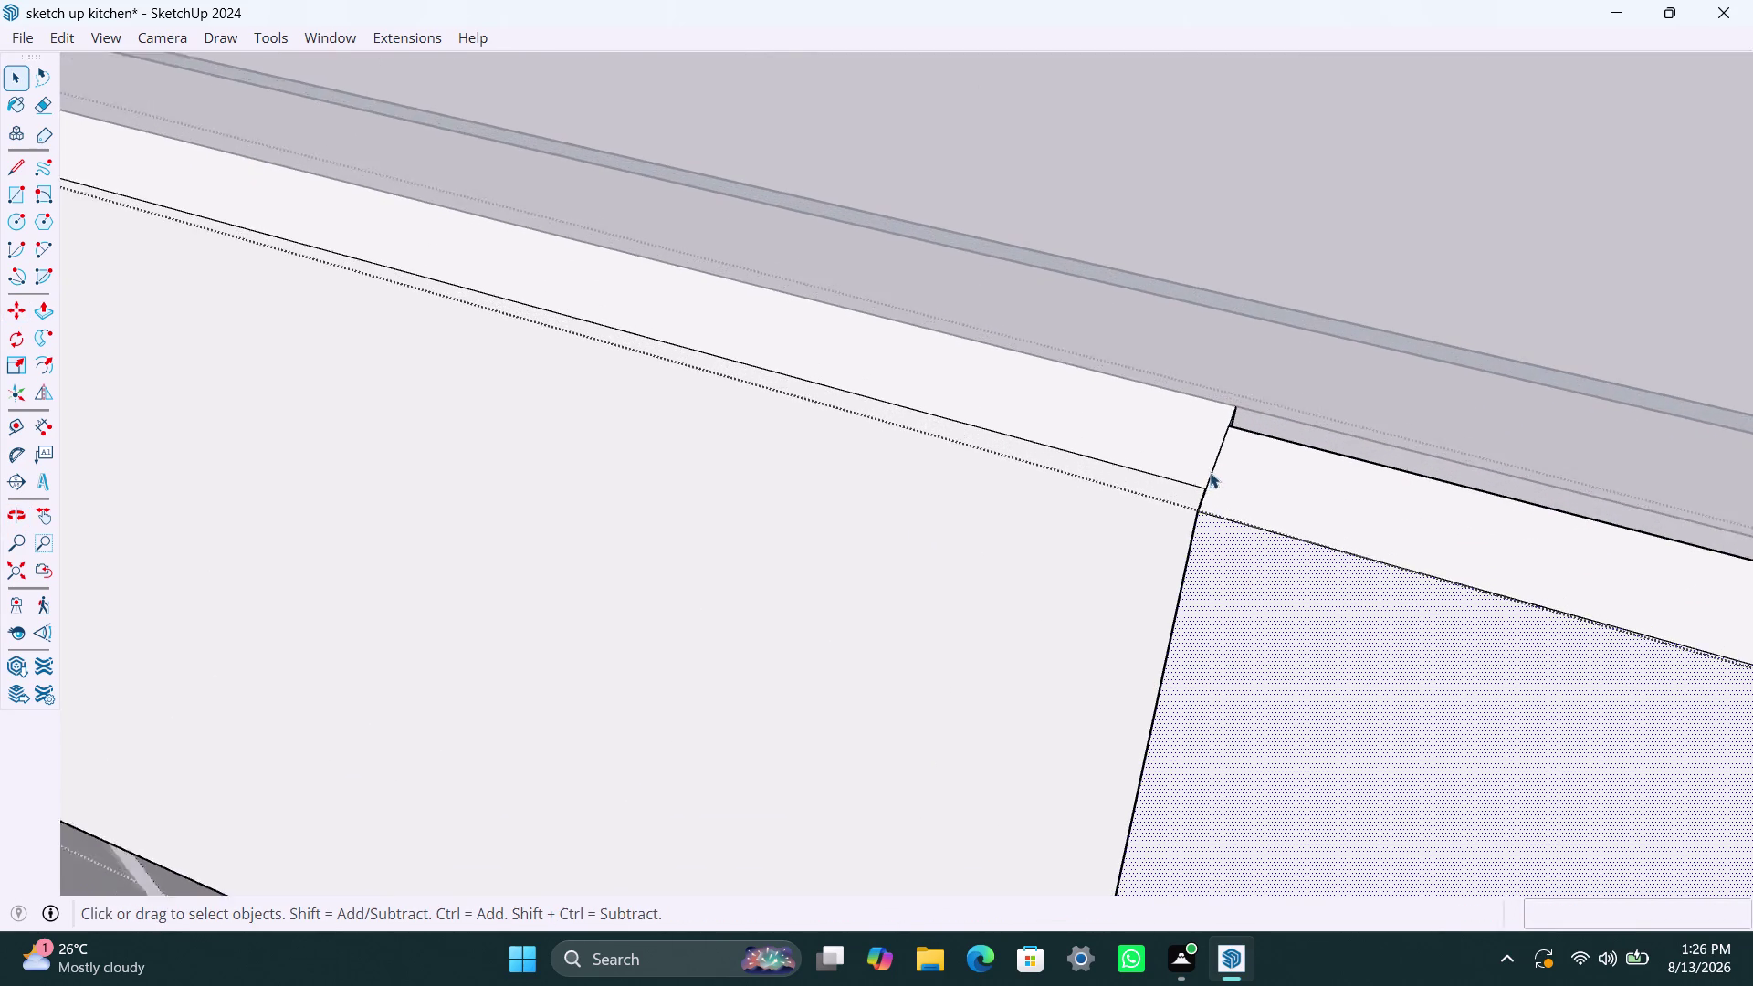
scroll(up, 3)
click(1232, 410)
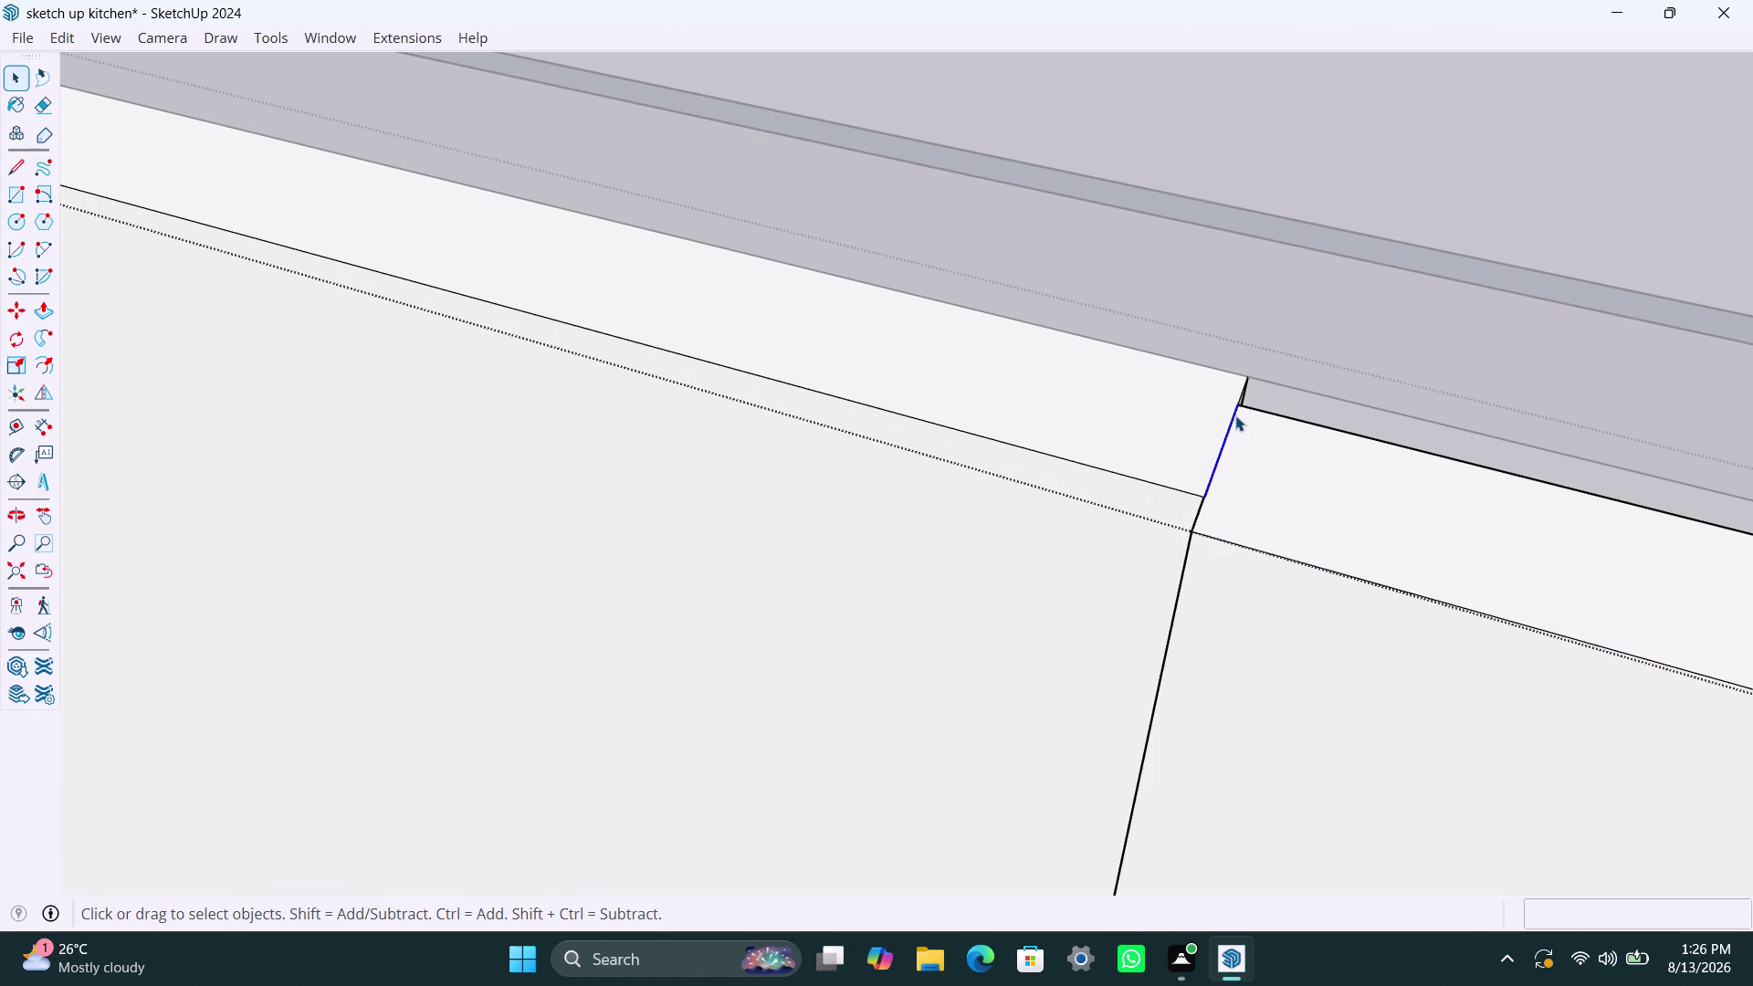
click(1197, 522)
key(ctrl+z)
key(ctrl+z)
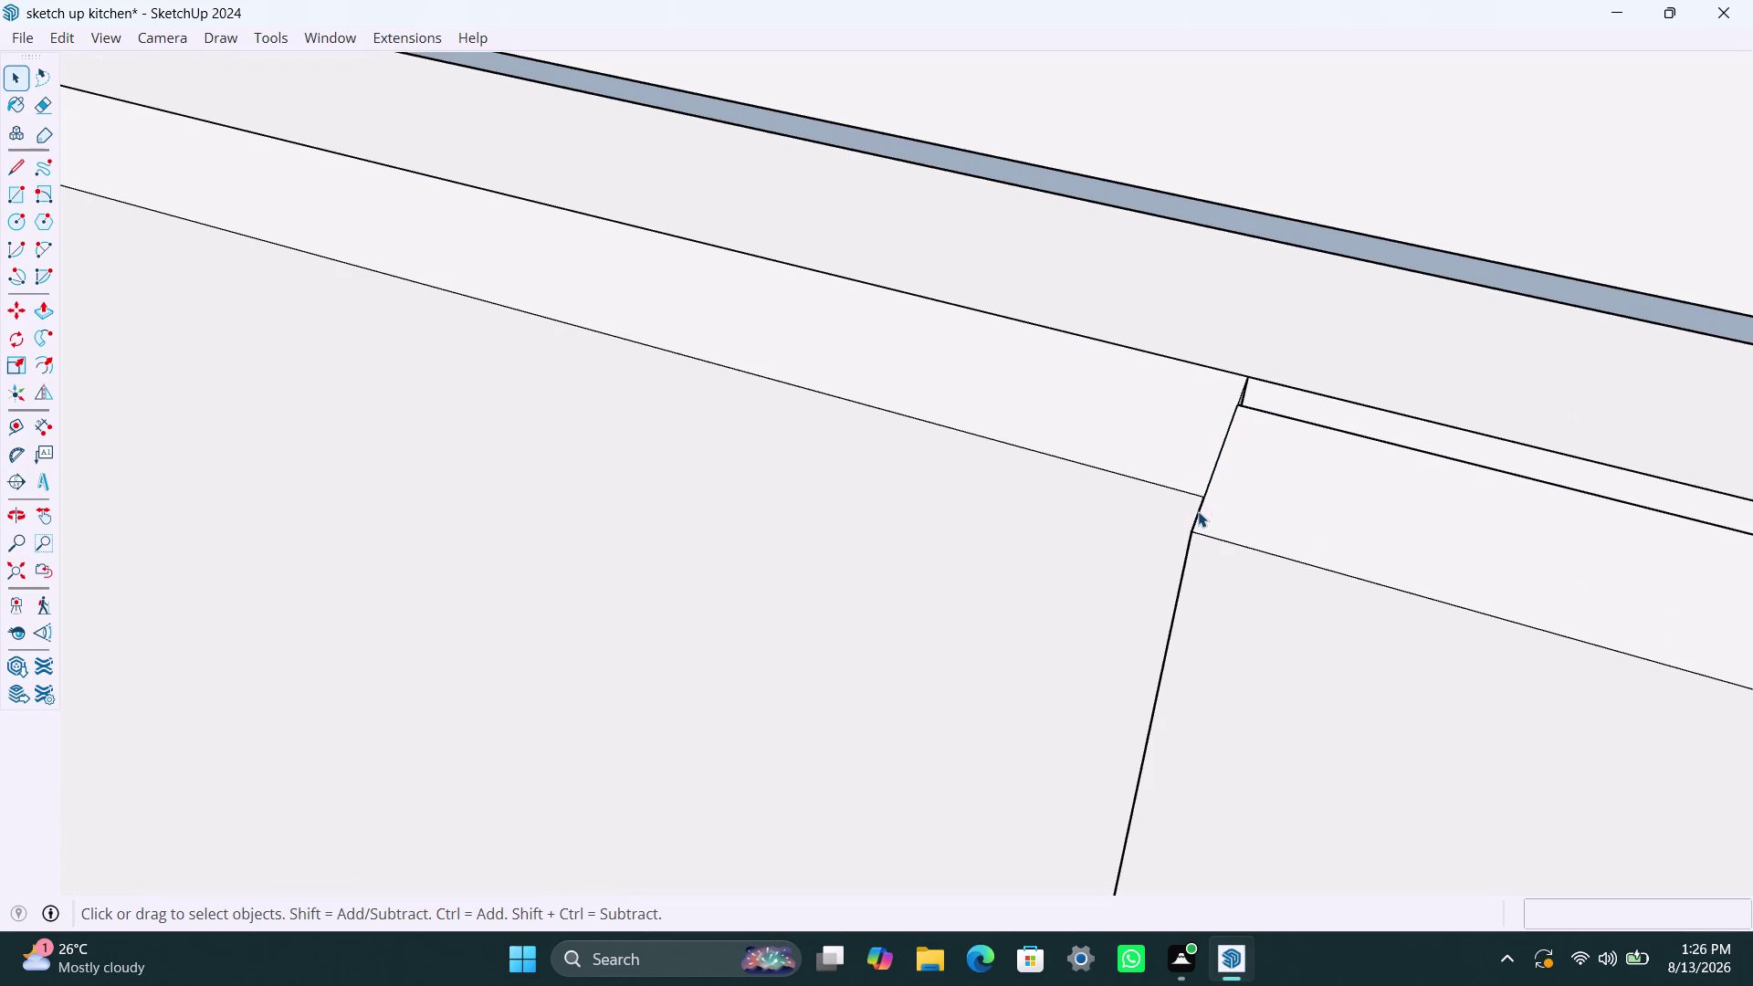
key(ctrl+z)
key(ctrl+z)
key(ctrl+z)
key(ctrl+z)
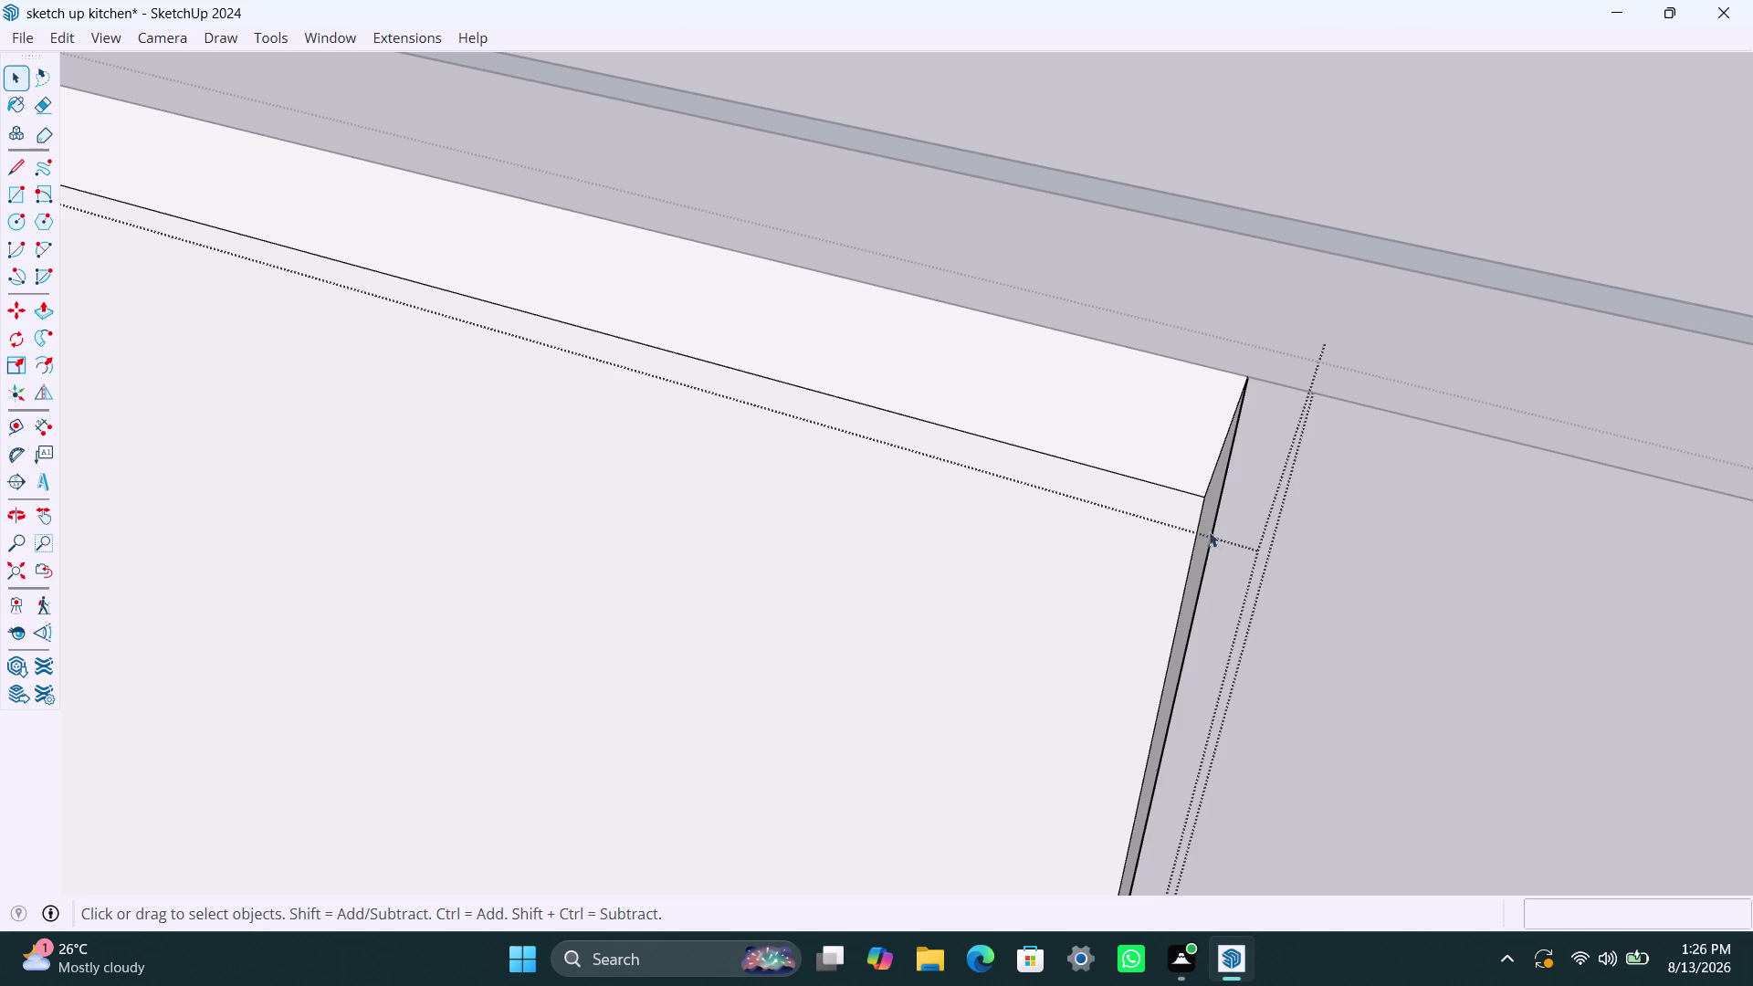
Push/pull the panel's thin side face to a new position.
click(1210, 513)
key(p)
click(1209, 513)
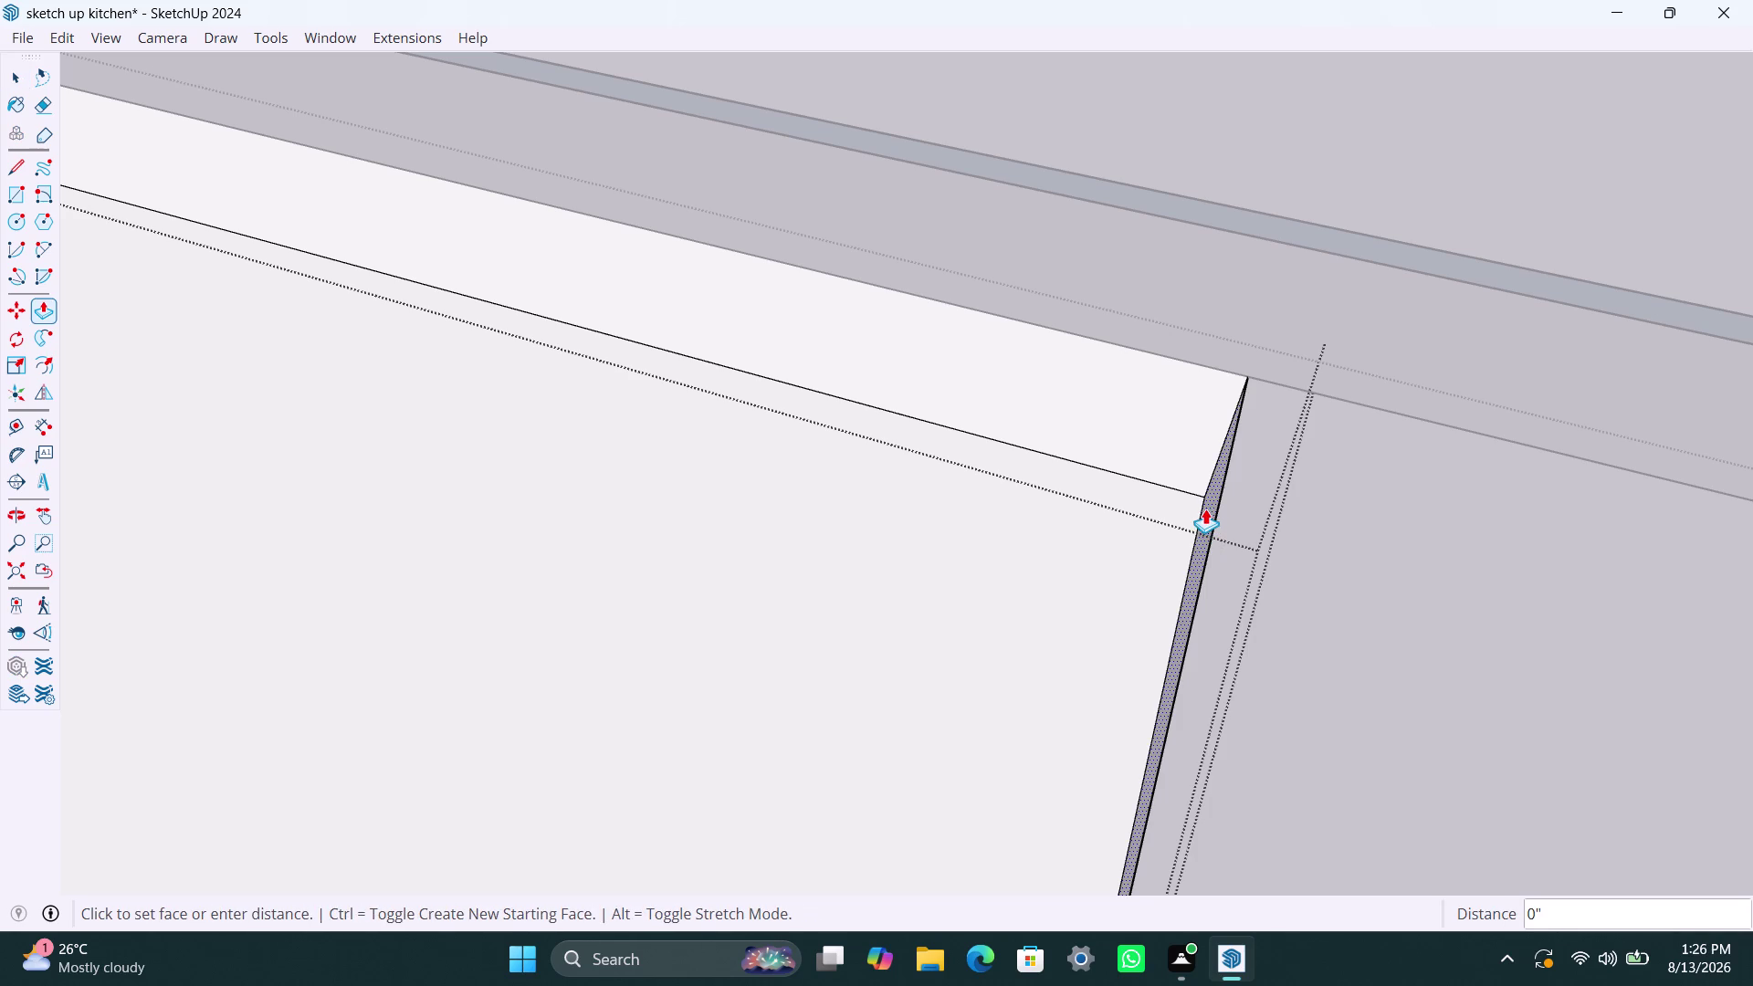
click(1200, 504)
key(space)
click(1369, 539)
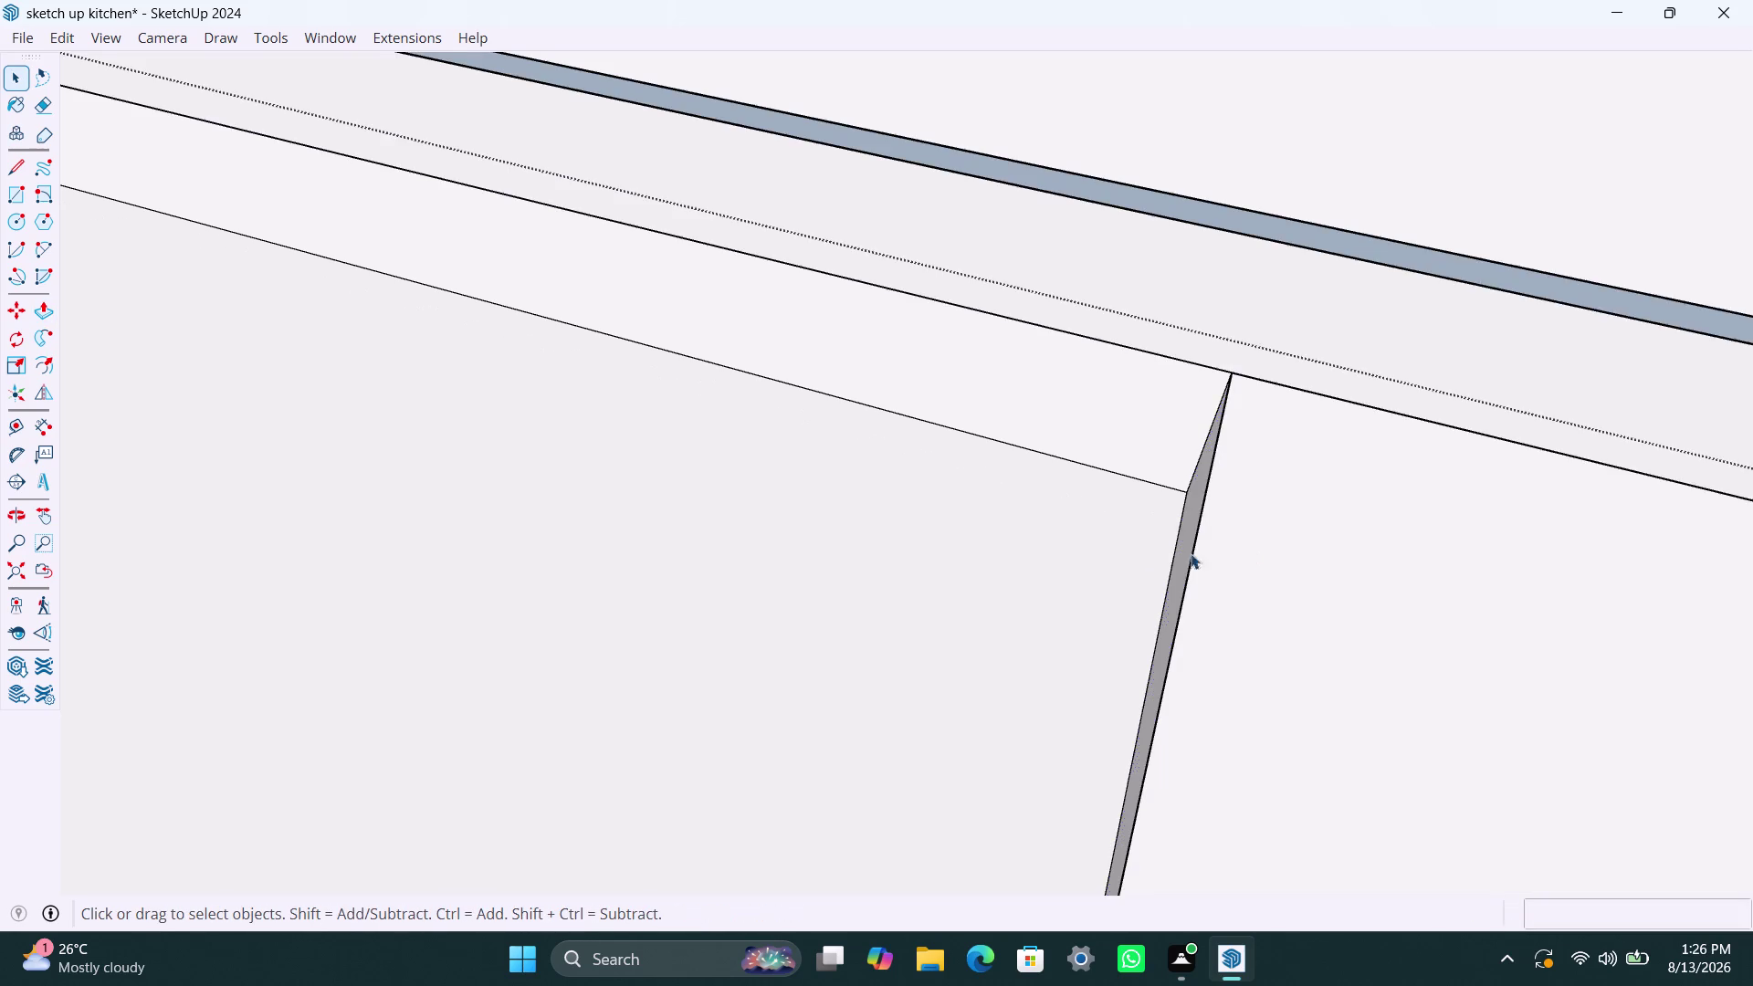
Reselect the door pieces and start moving them.
scroll(down, 3)
double_click(989, 543)
click(1260, 531)
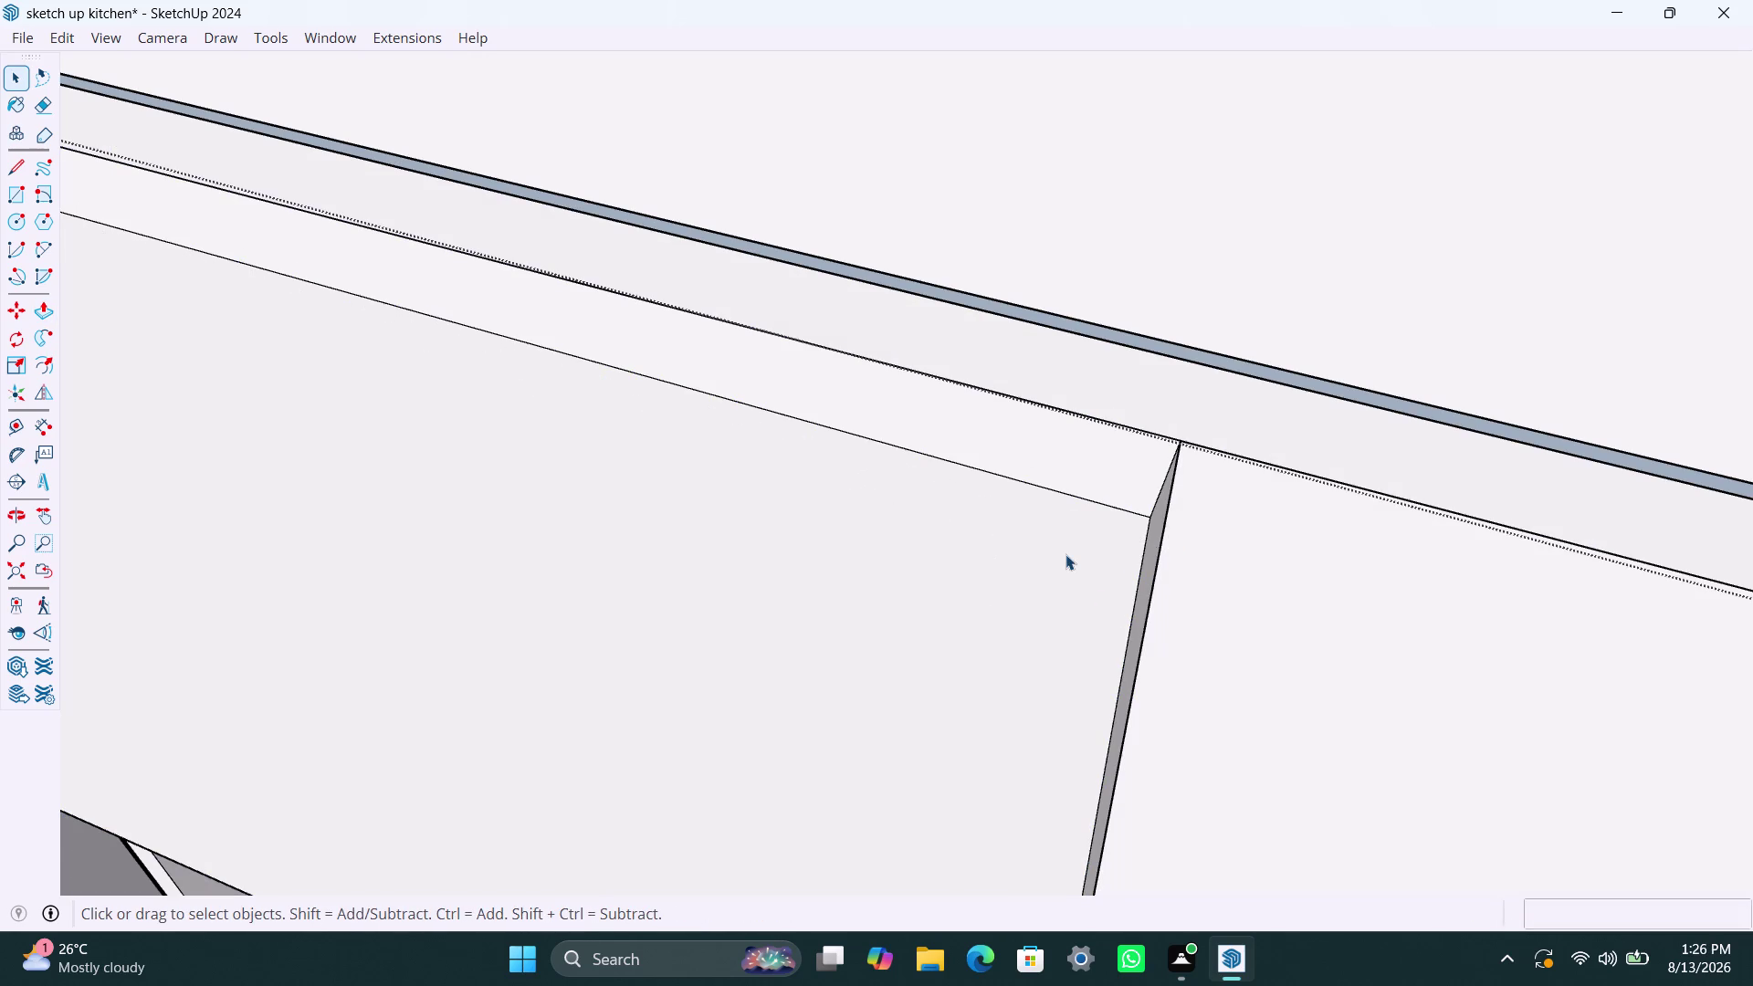
click(1065, 554)
key(m)
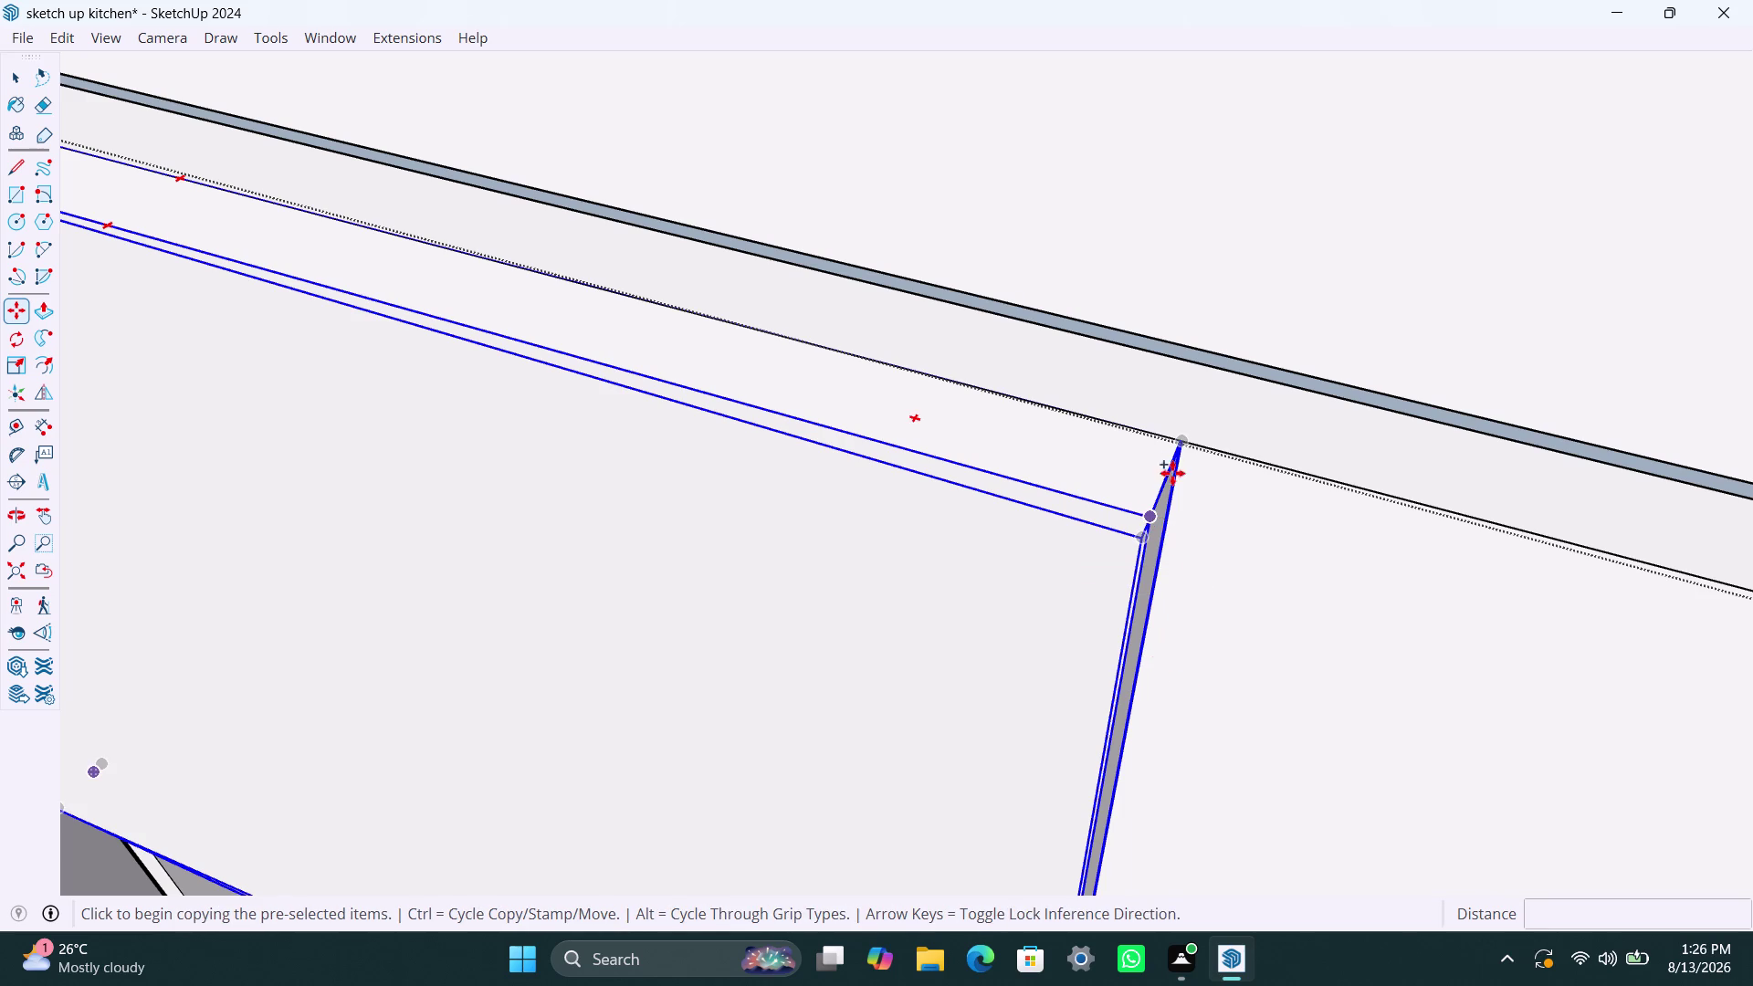
Place the copied door panel at the upper cabinet's corner endpoint, beside the first door.
click(1182, 442)
scroll(down, 3)
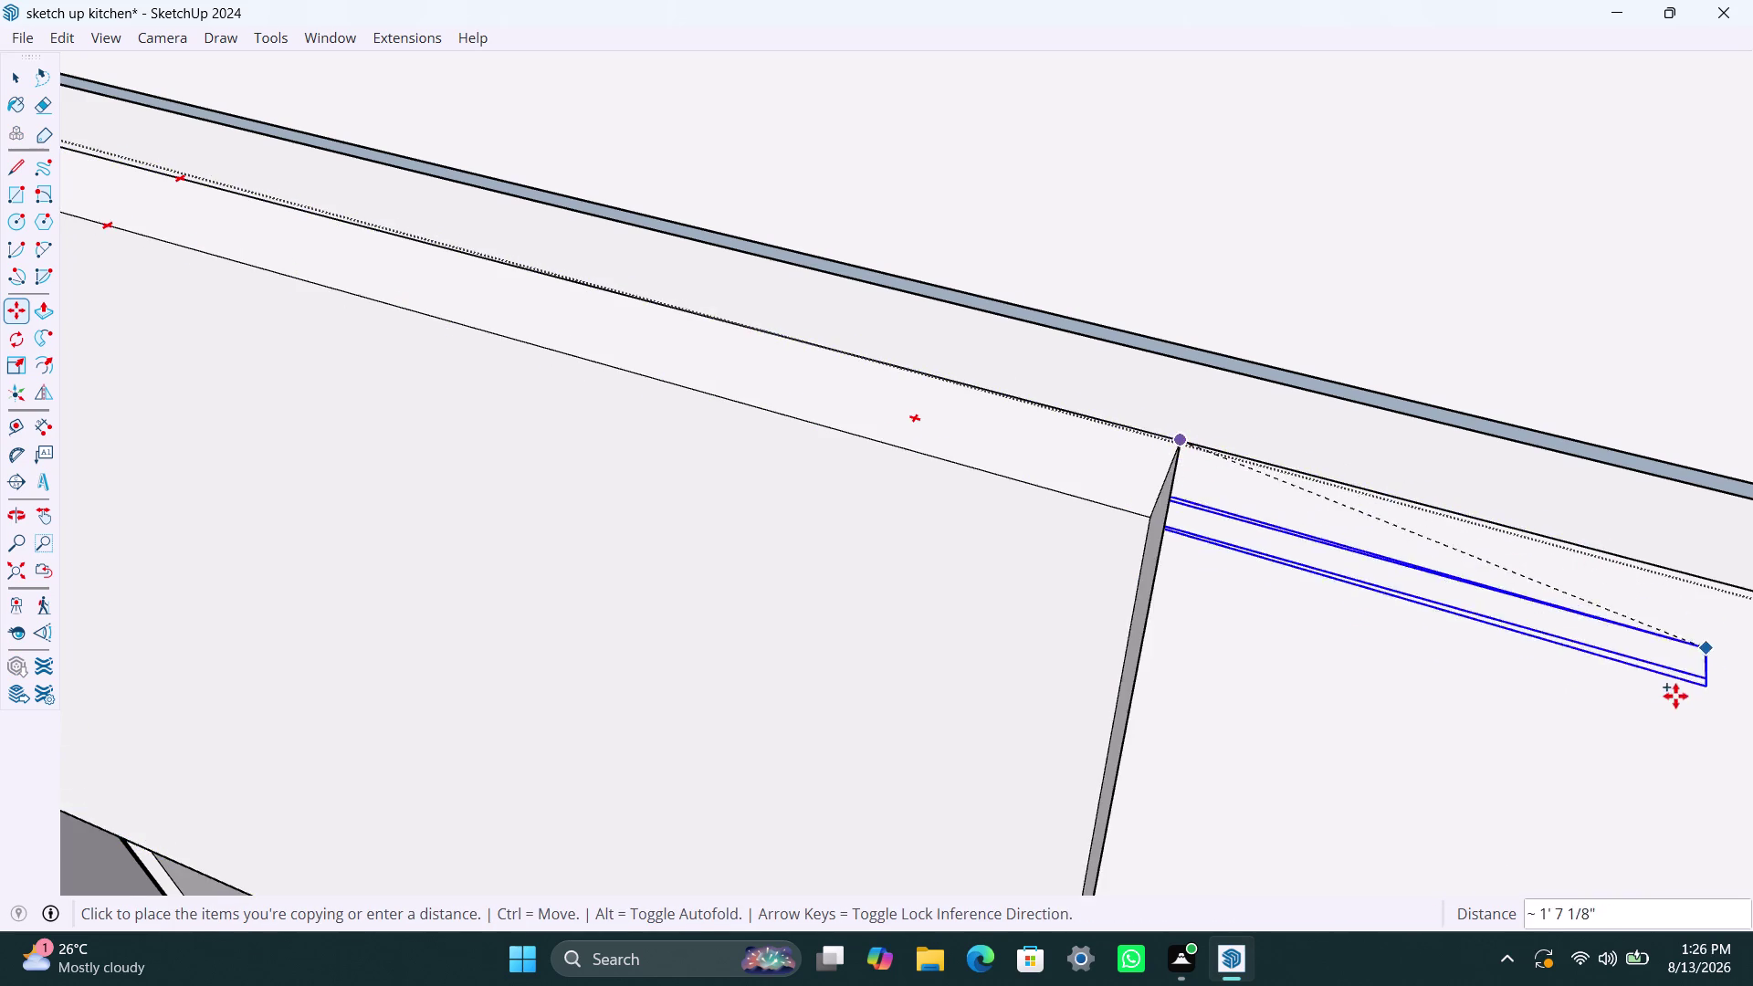
scroll(down, 3)
middle_drag(1631, 690, 1270, 419)
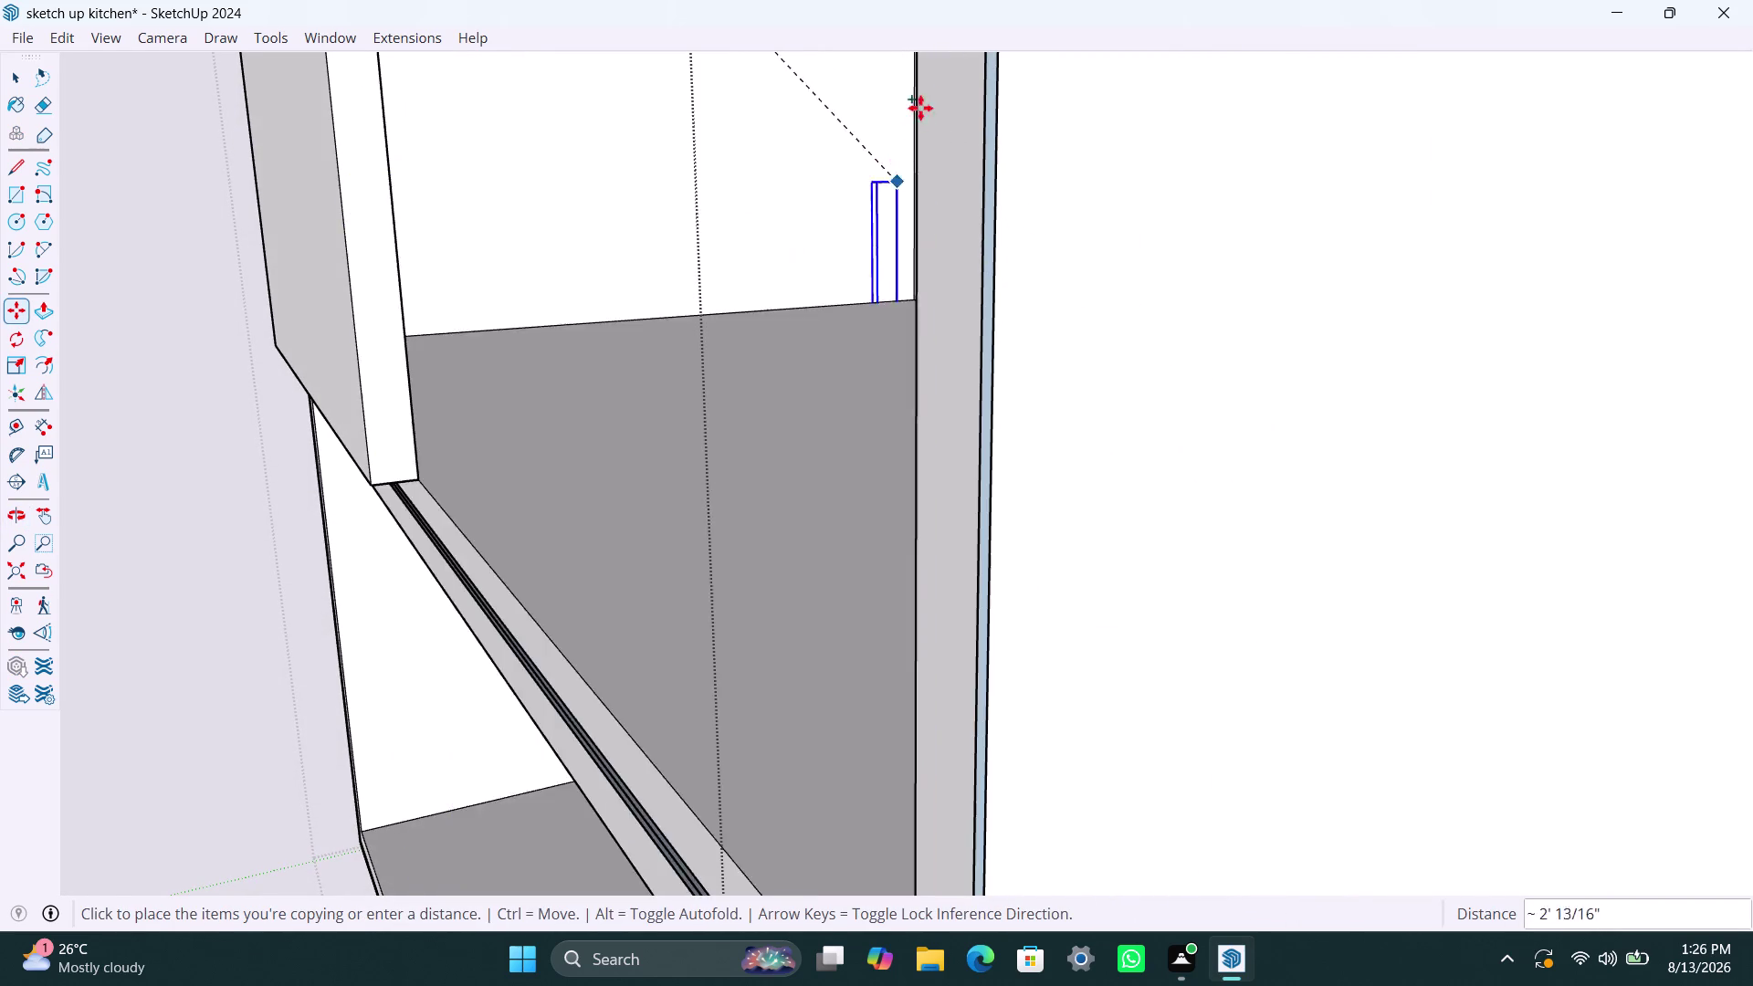
scroll(down, 3)
middle_drag(943, 148, 930, 377)
scroll(down, 3)
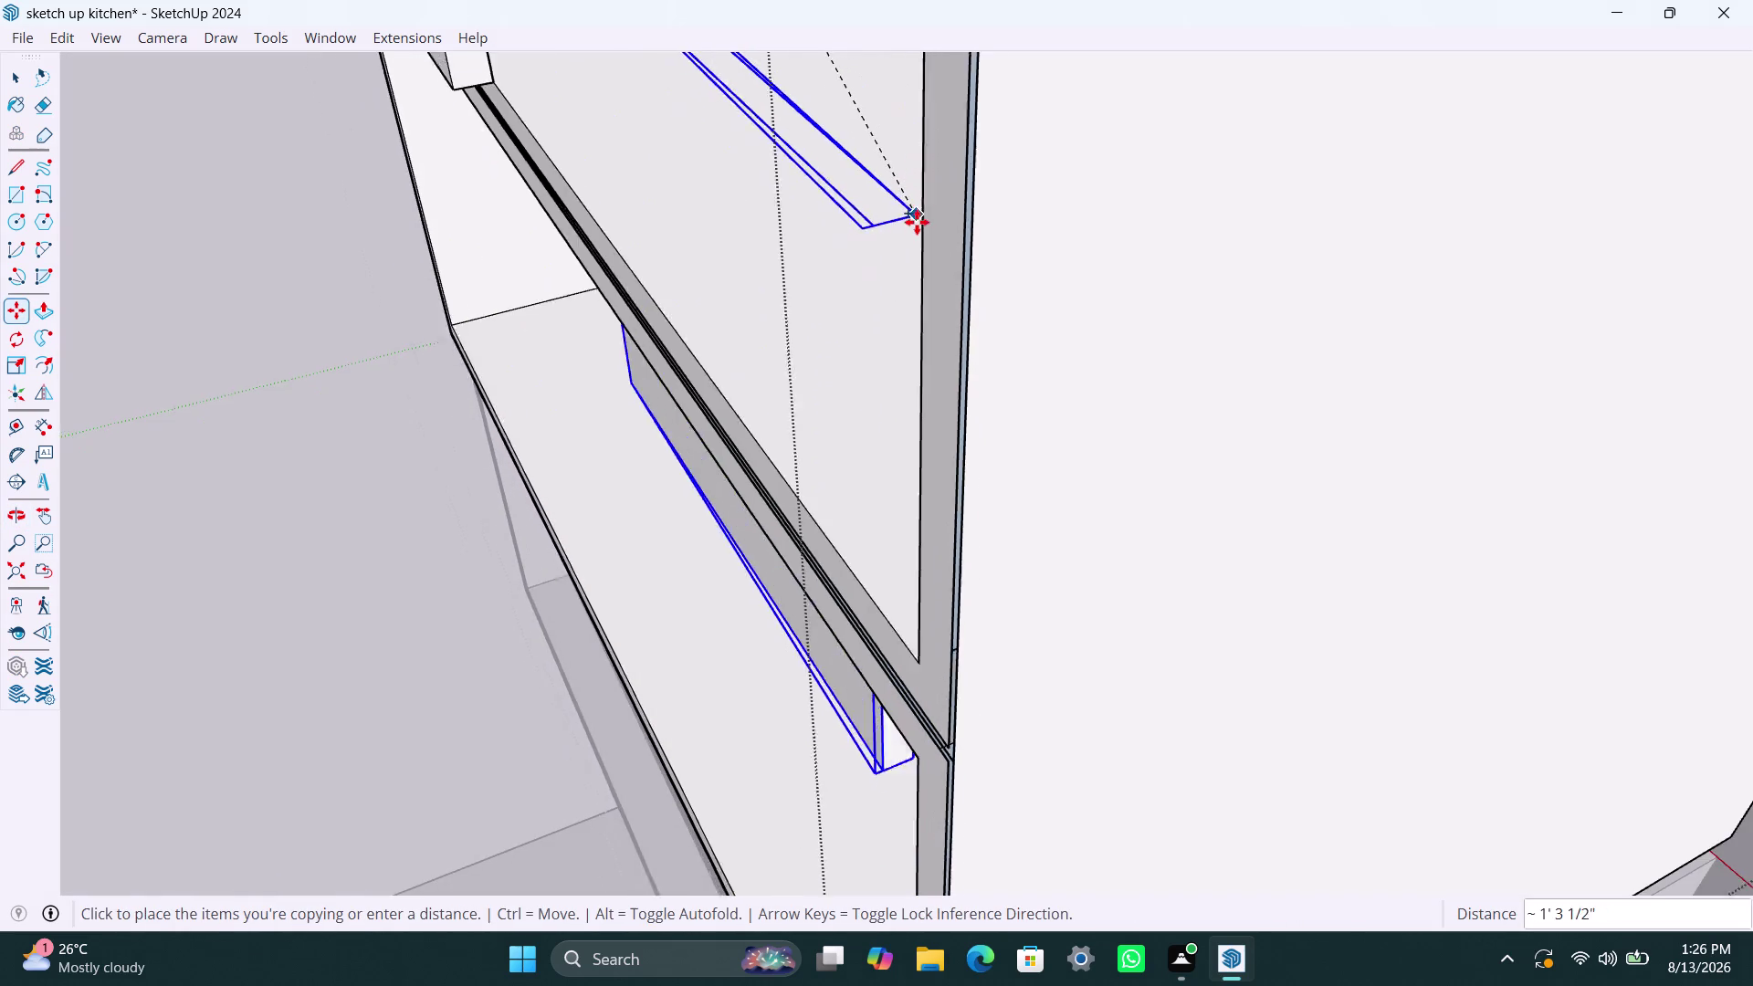
scroll(down, 3)
scroll(down, 3)
middle_drag(904, 256, 891, 546)
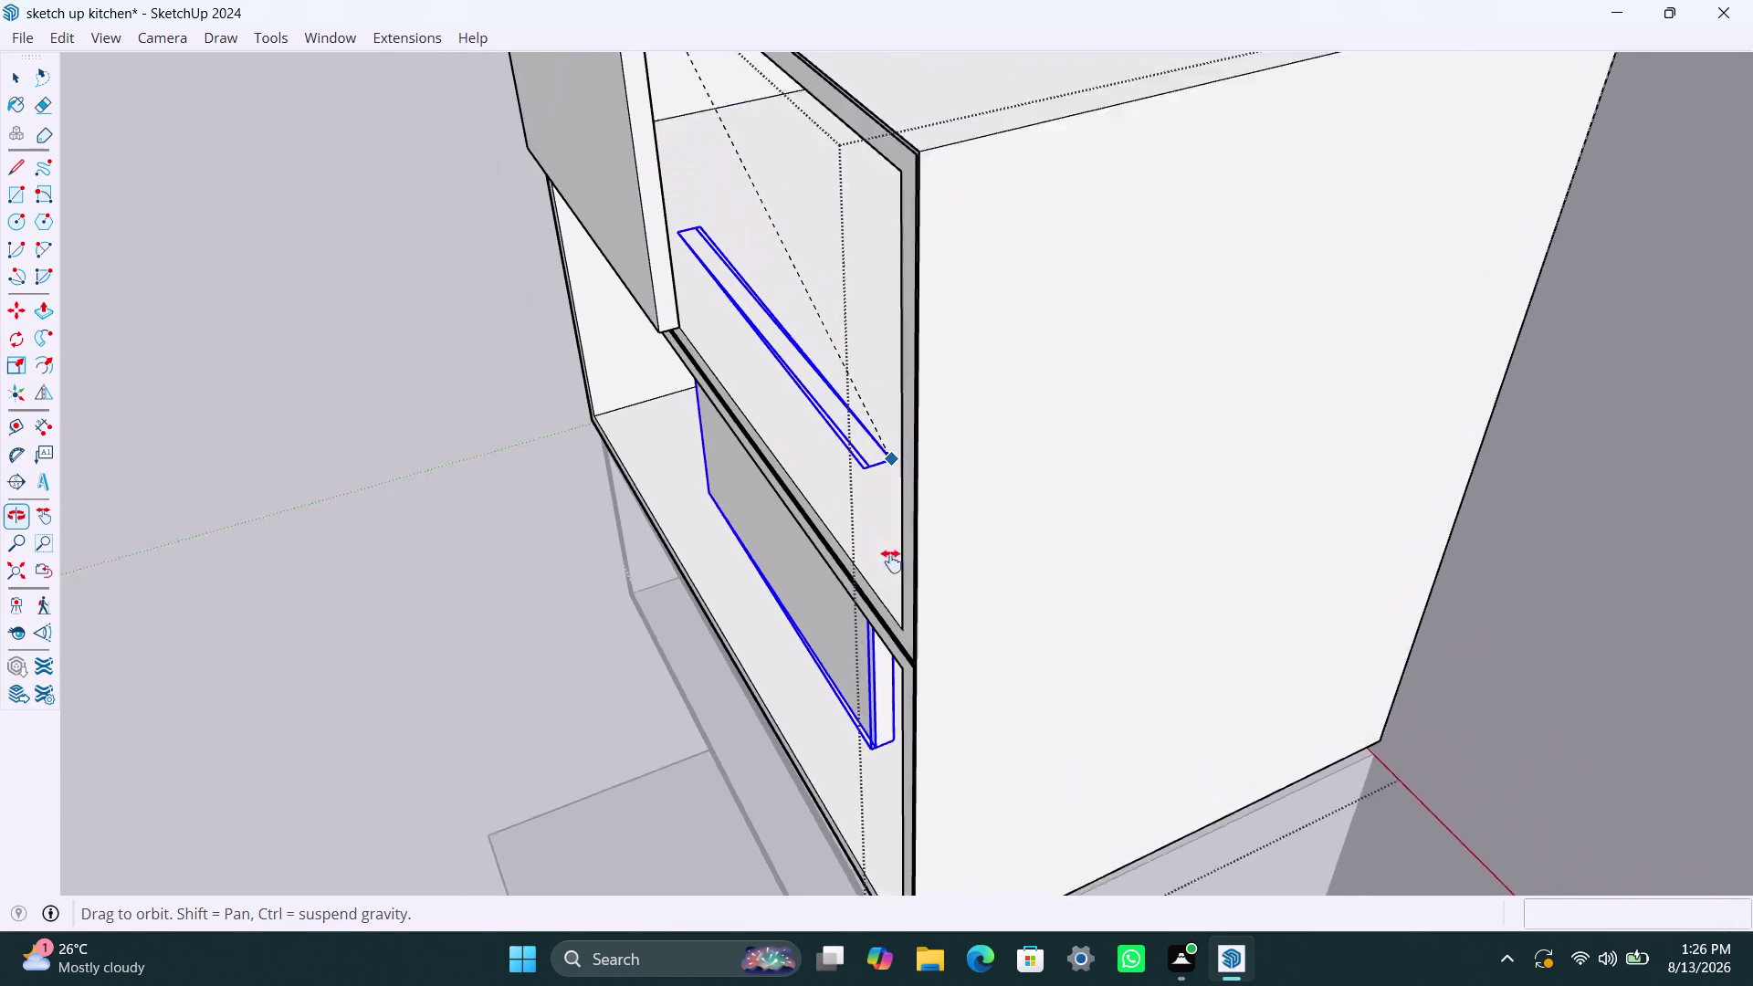
middle_drag(892, 546, 893, 582)
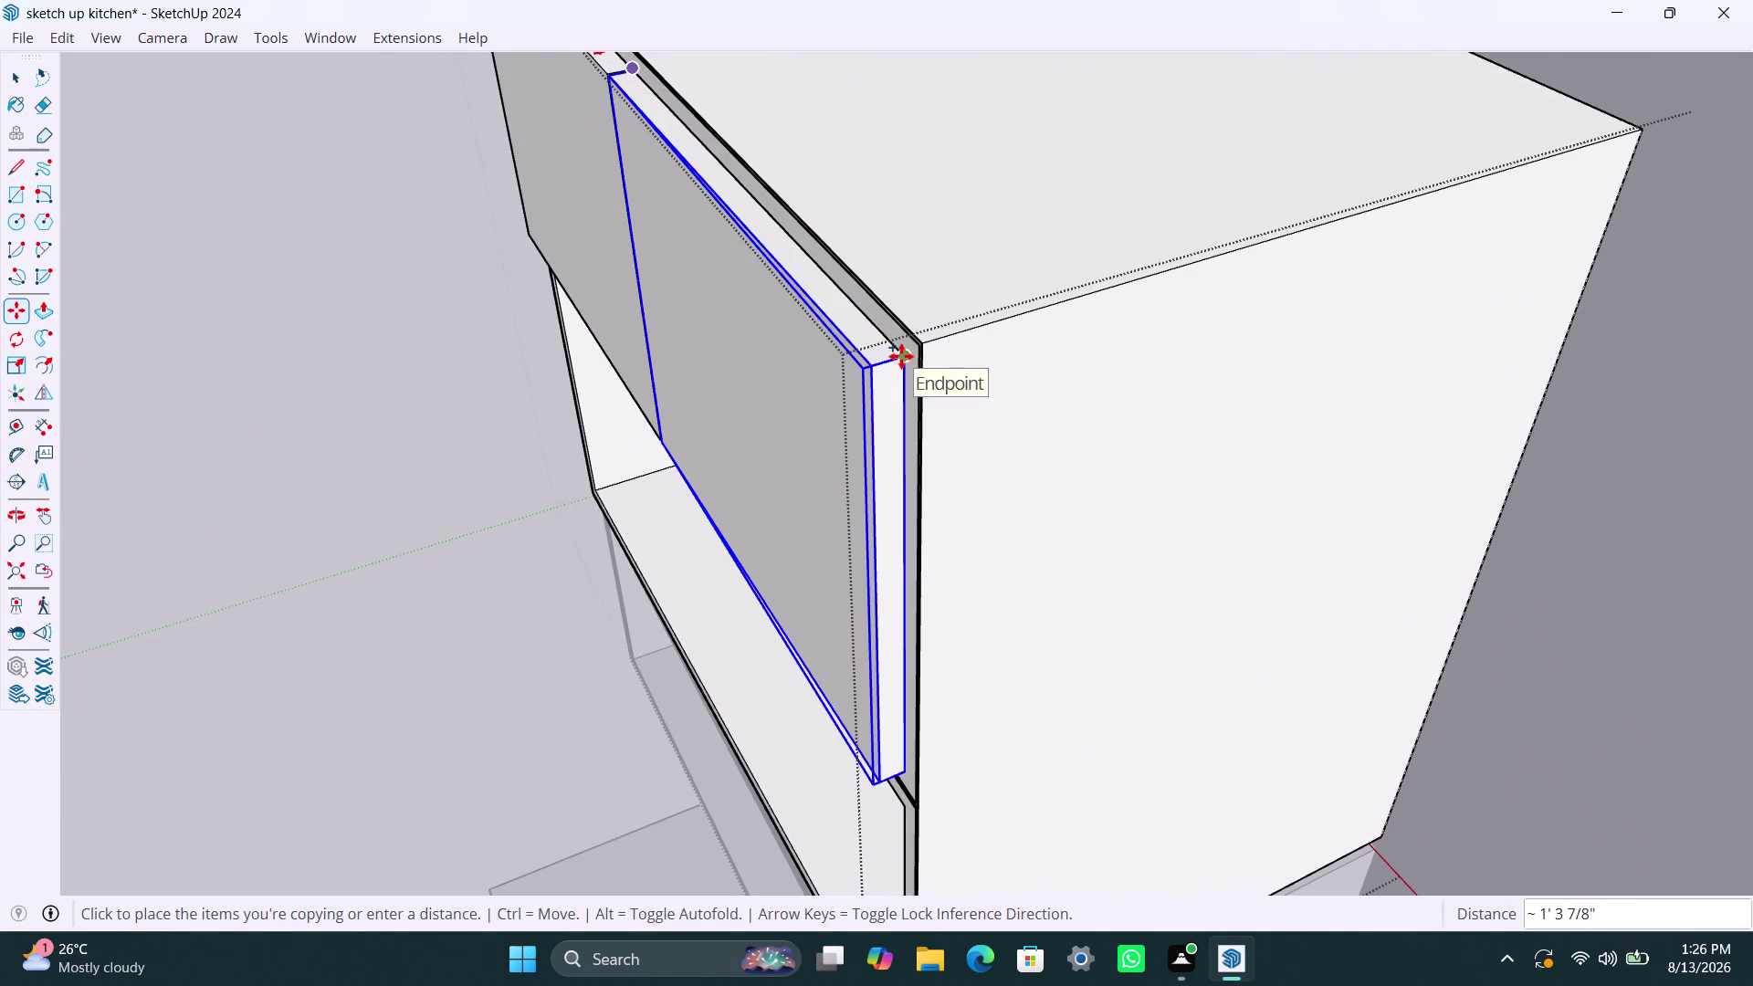
click(901, 356)
key(space)
scroll(down, 3)
middle_drag(545, 485, 1040, 527)
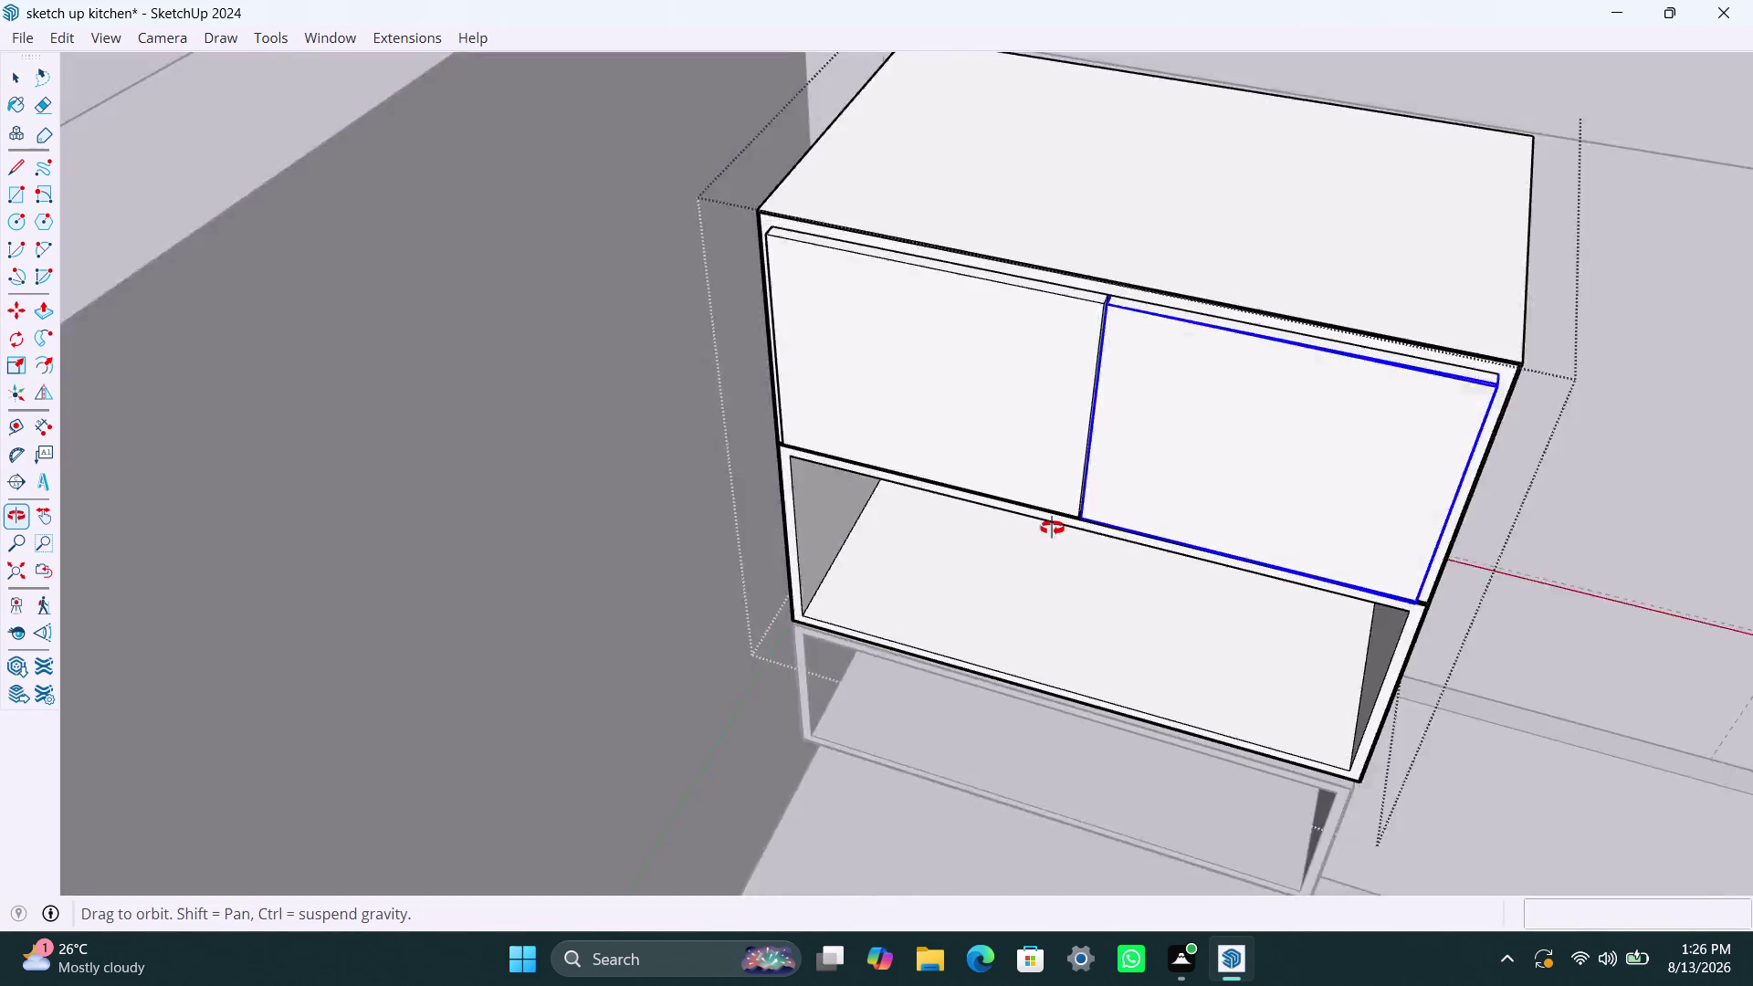
middle_drag(1040, 527, 1093, 536)
Deselect the new door and inspect the joint between the two upper doors.
key(space)
click(1162, 758)
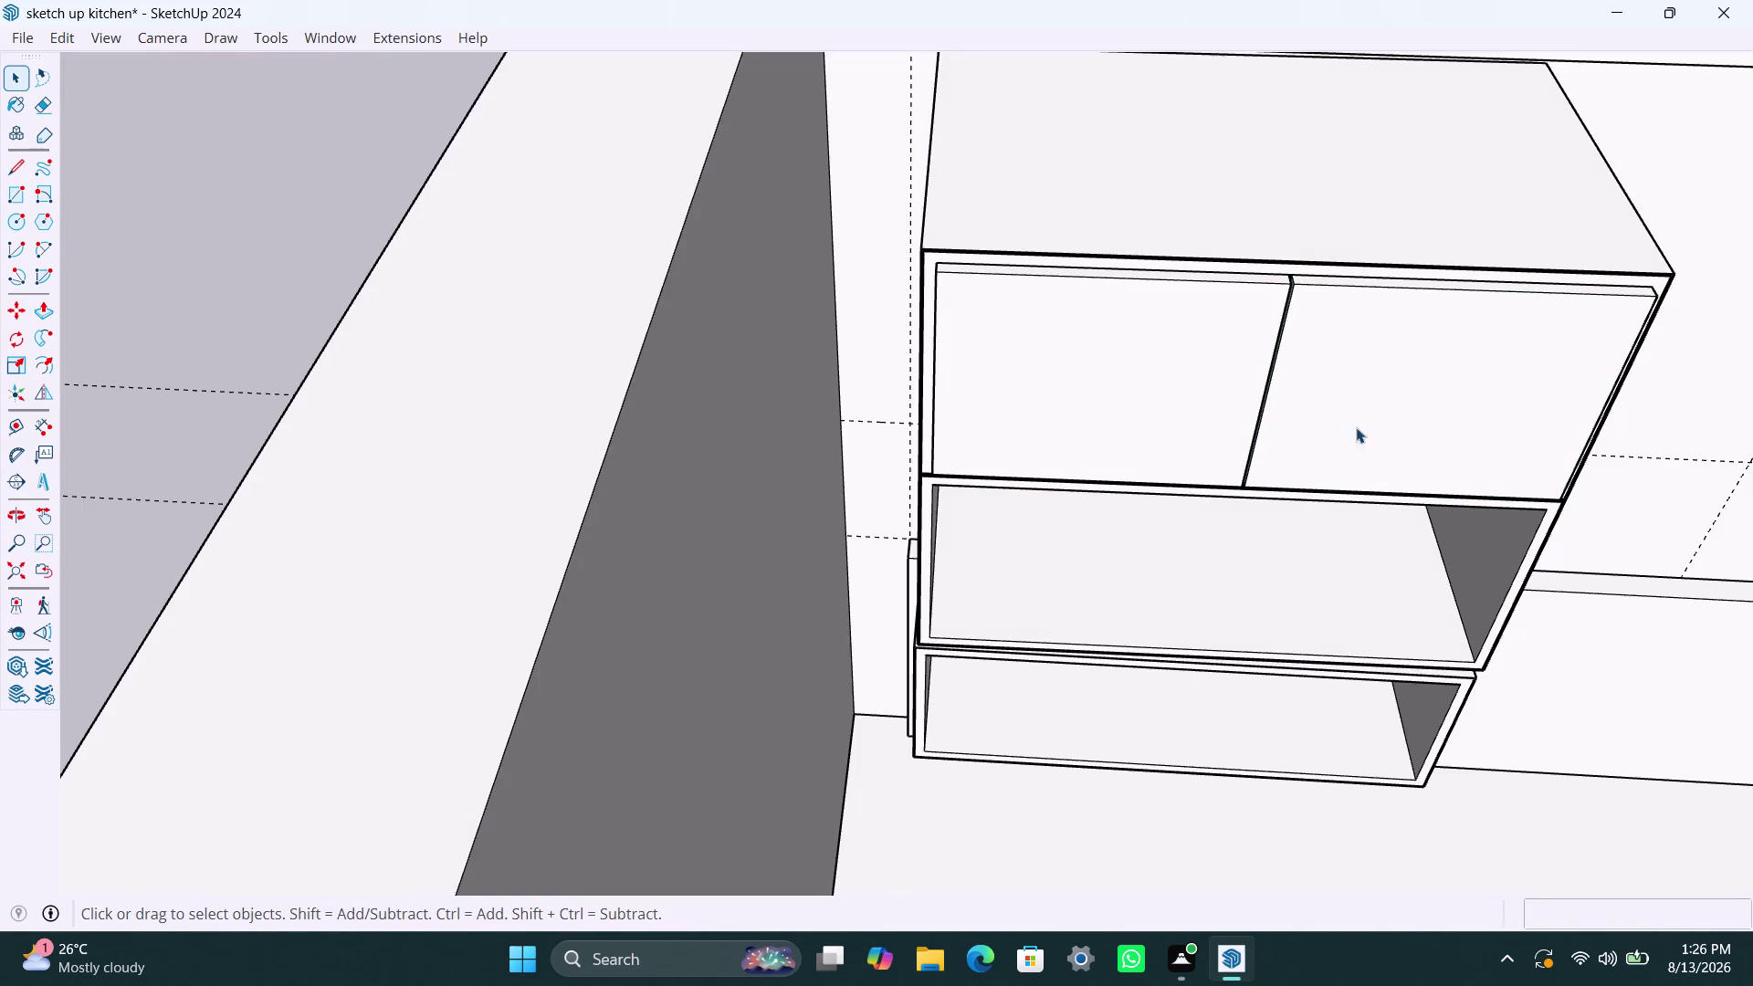
scroll(up, 3)
scroll(up, 3)
middle_drag(1178, 394, 1106, 258)
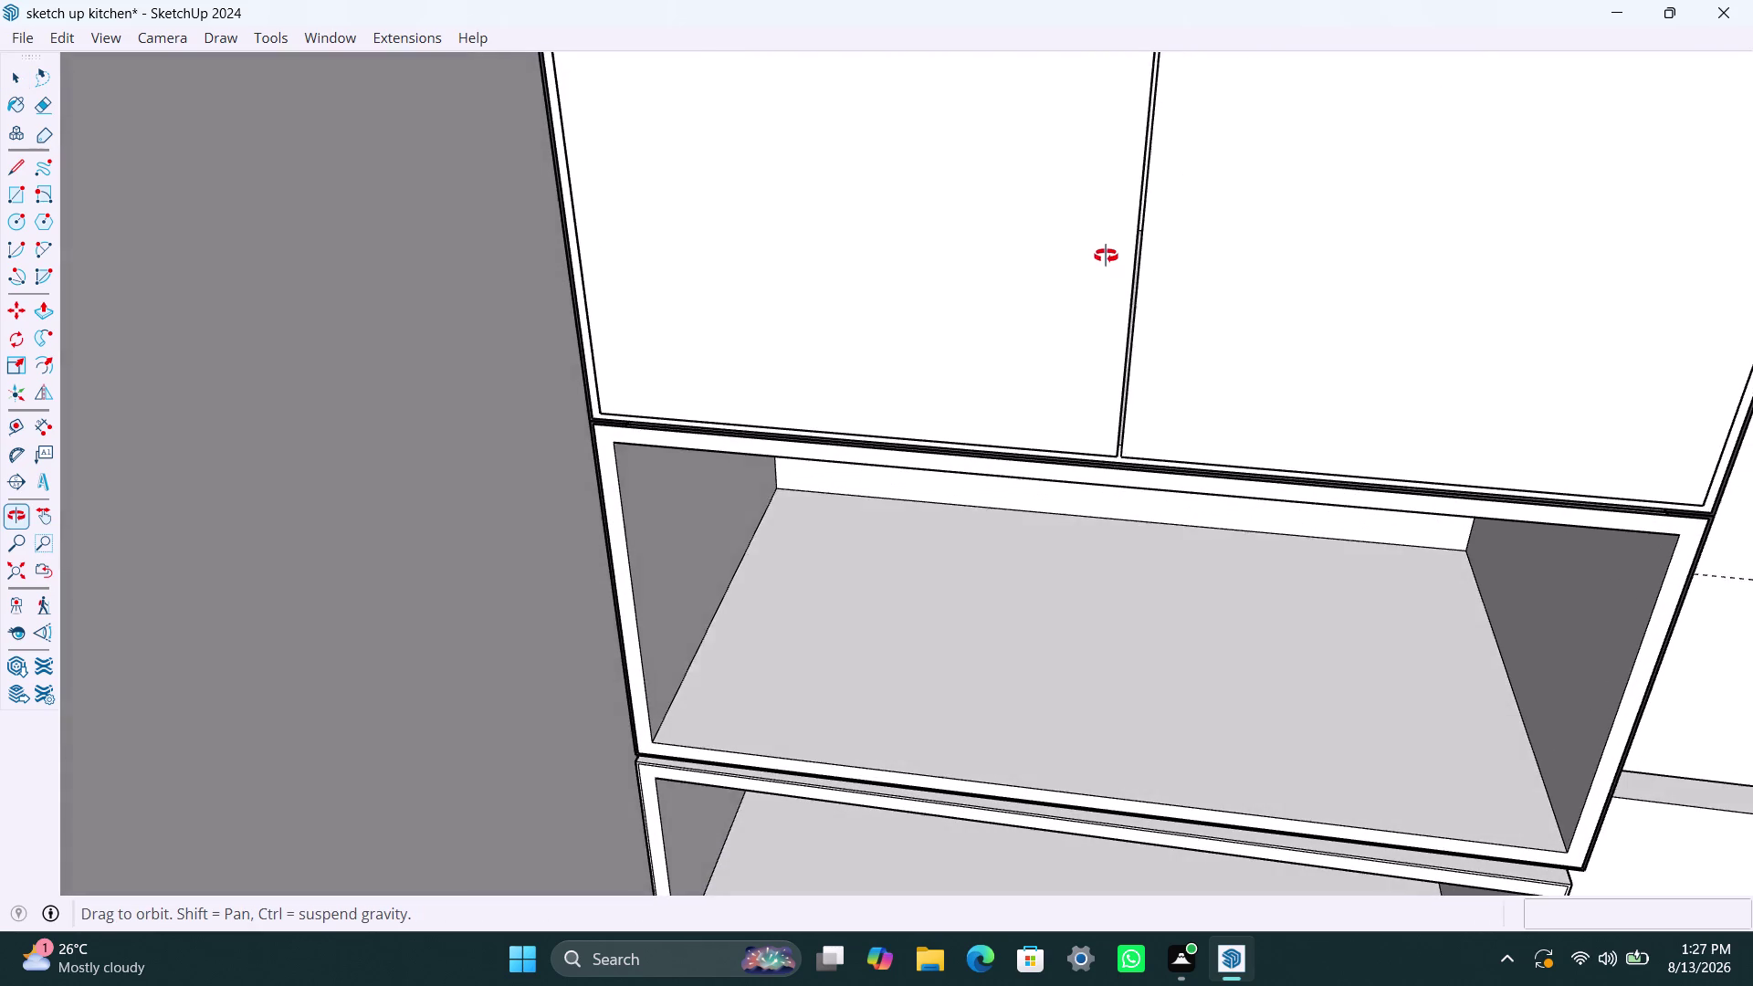
middle_drag(1107, 258, 1114, 128)
scroll(down, 3)
middle_click(1114, 436)
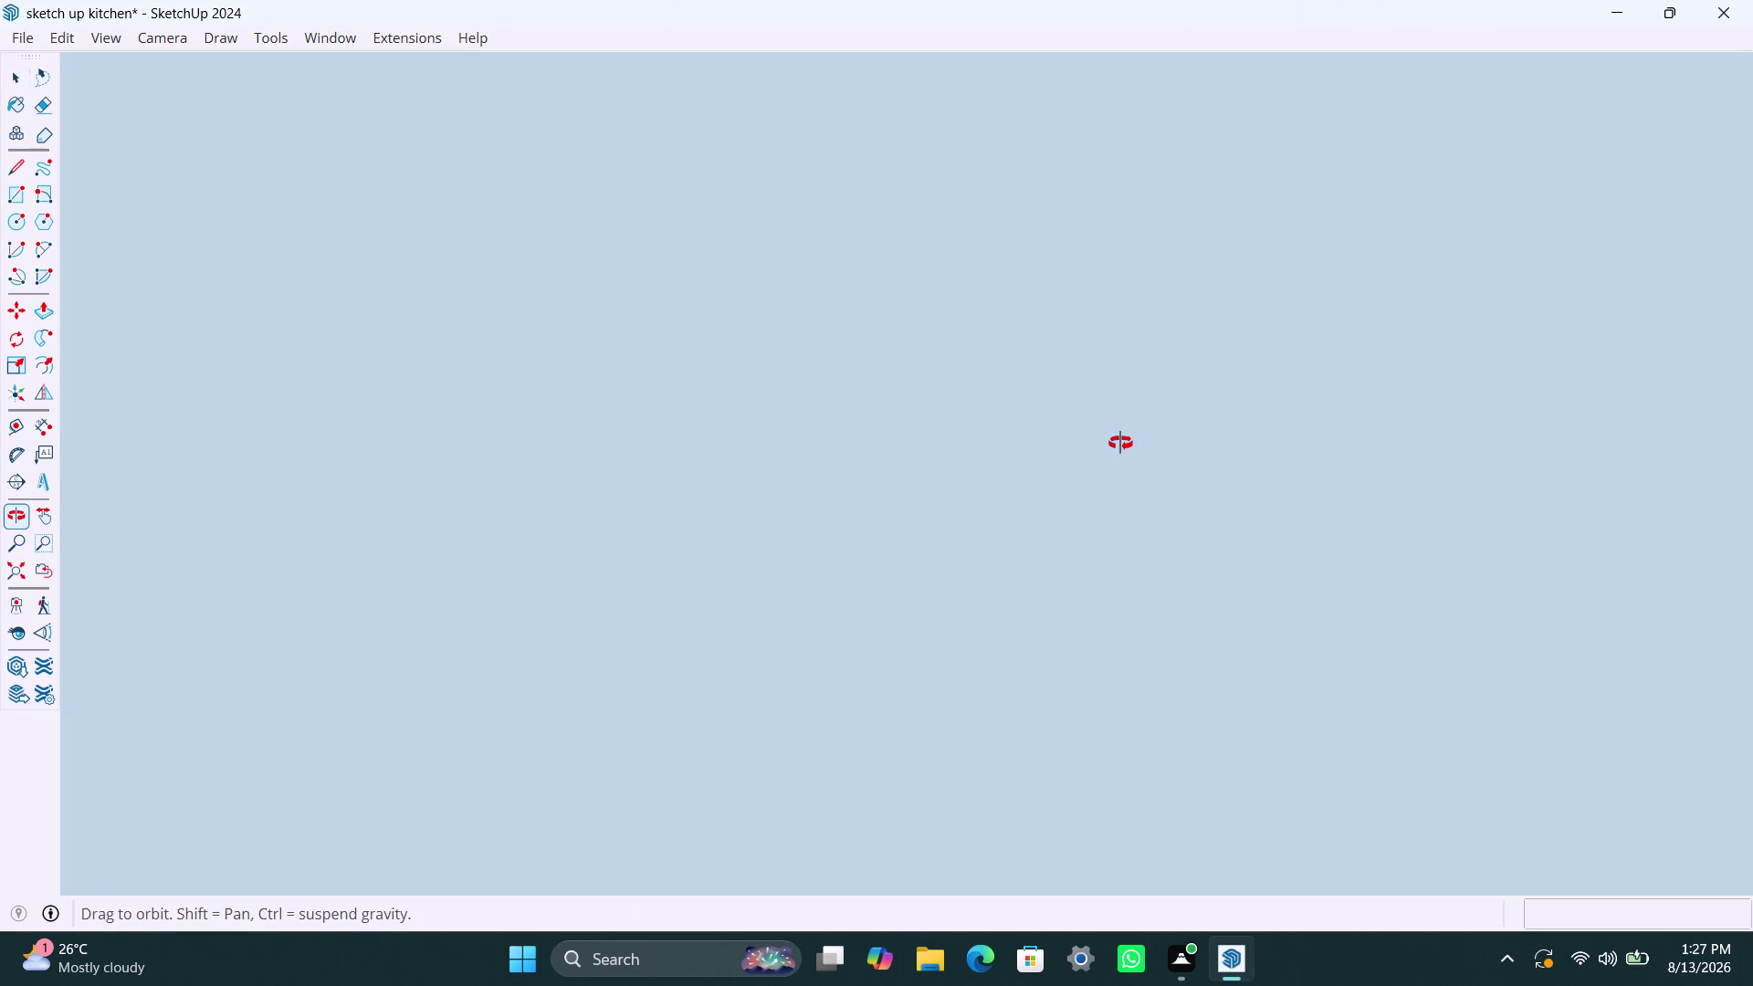
Reframe the cabinet above the counter and select the left upper door panel.
click(14, 573)
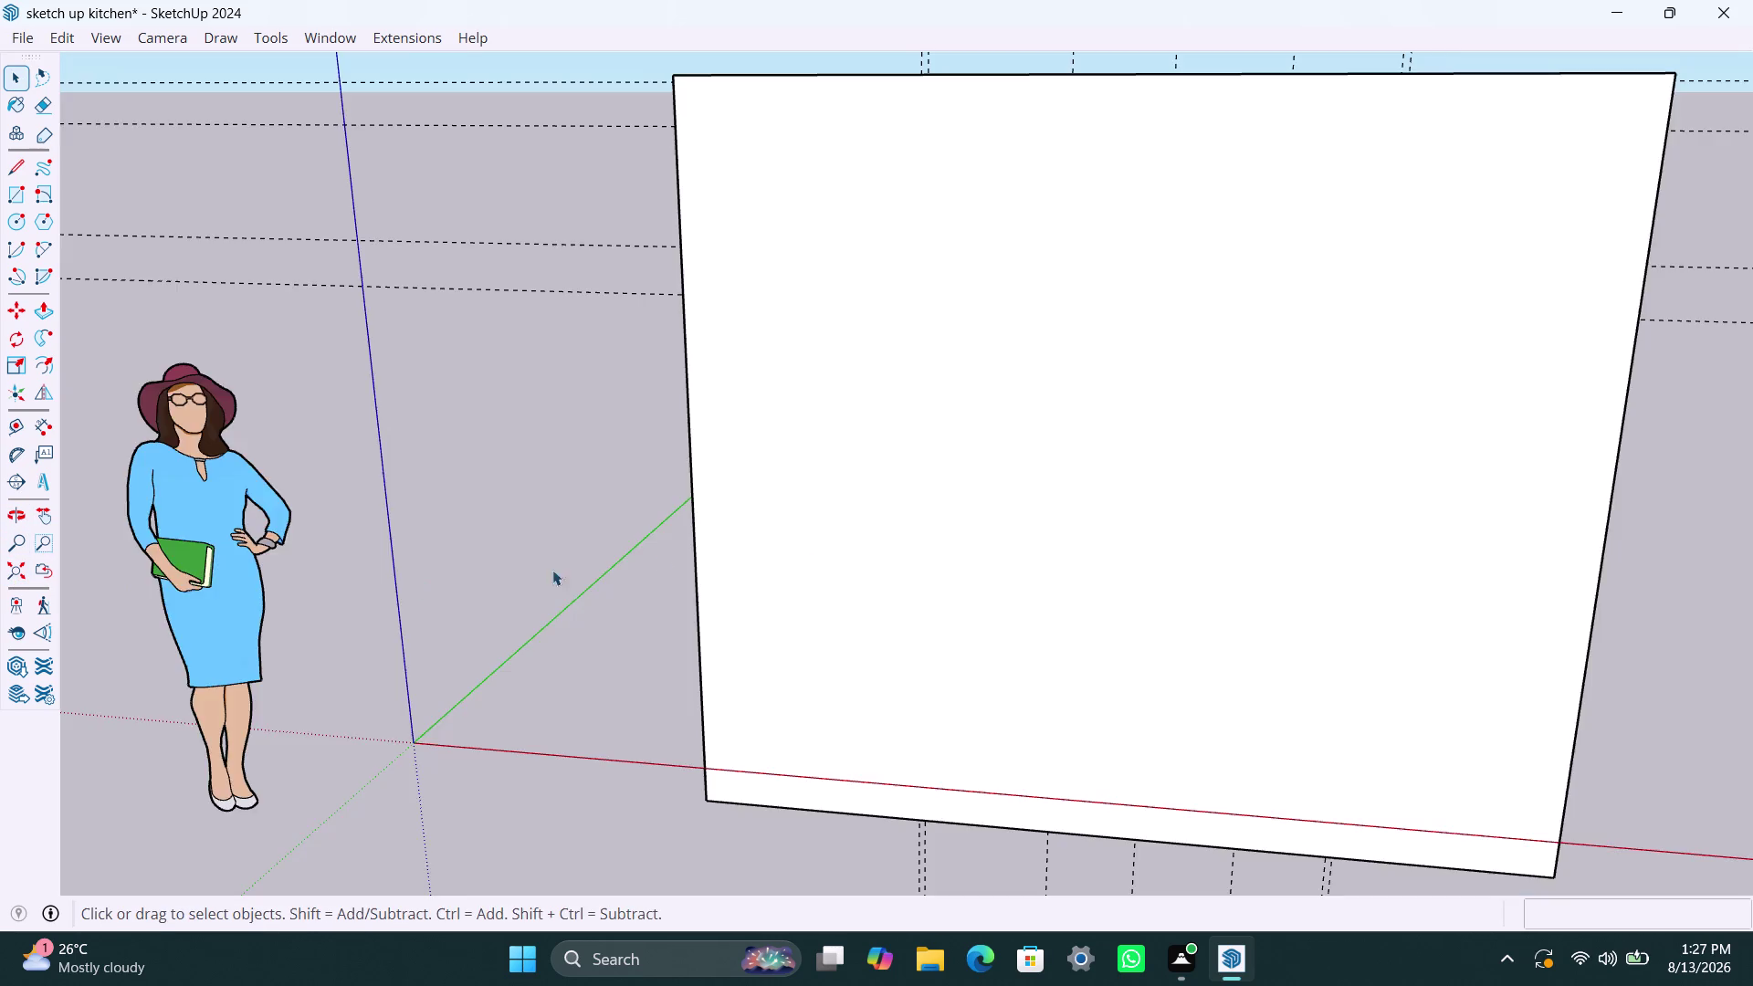
scroll(down, 3)
middle_drag(889, 371, 910, 646)
scroll(up, 3)
middle_drag(911, 394, 983, 406)
scroll(up, 3)
click(904, 262)
triple_click(906, 260)
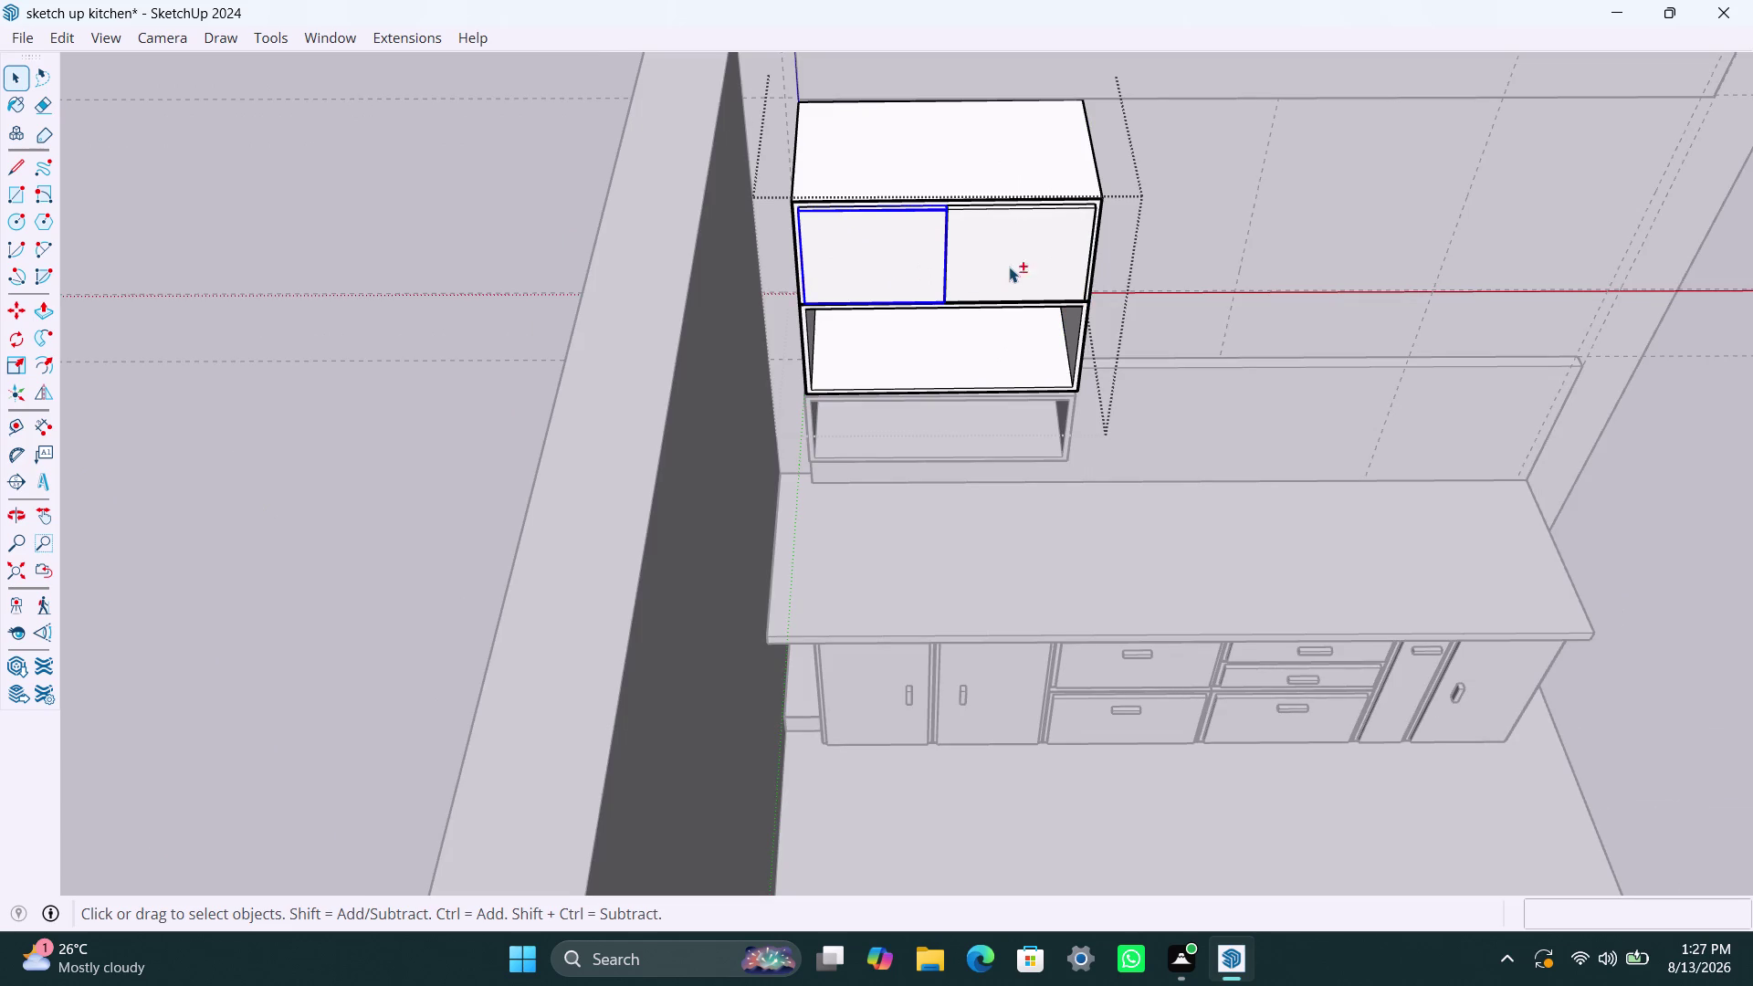
Open the right upper door group and select all its geometry.
click(1032, 259)
scroll(up, 3)
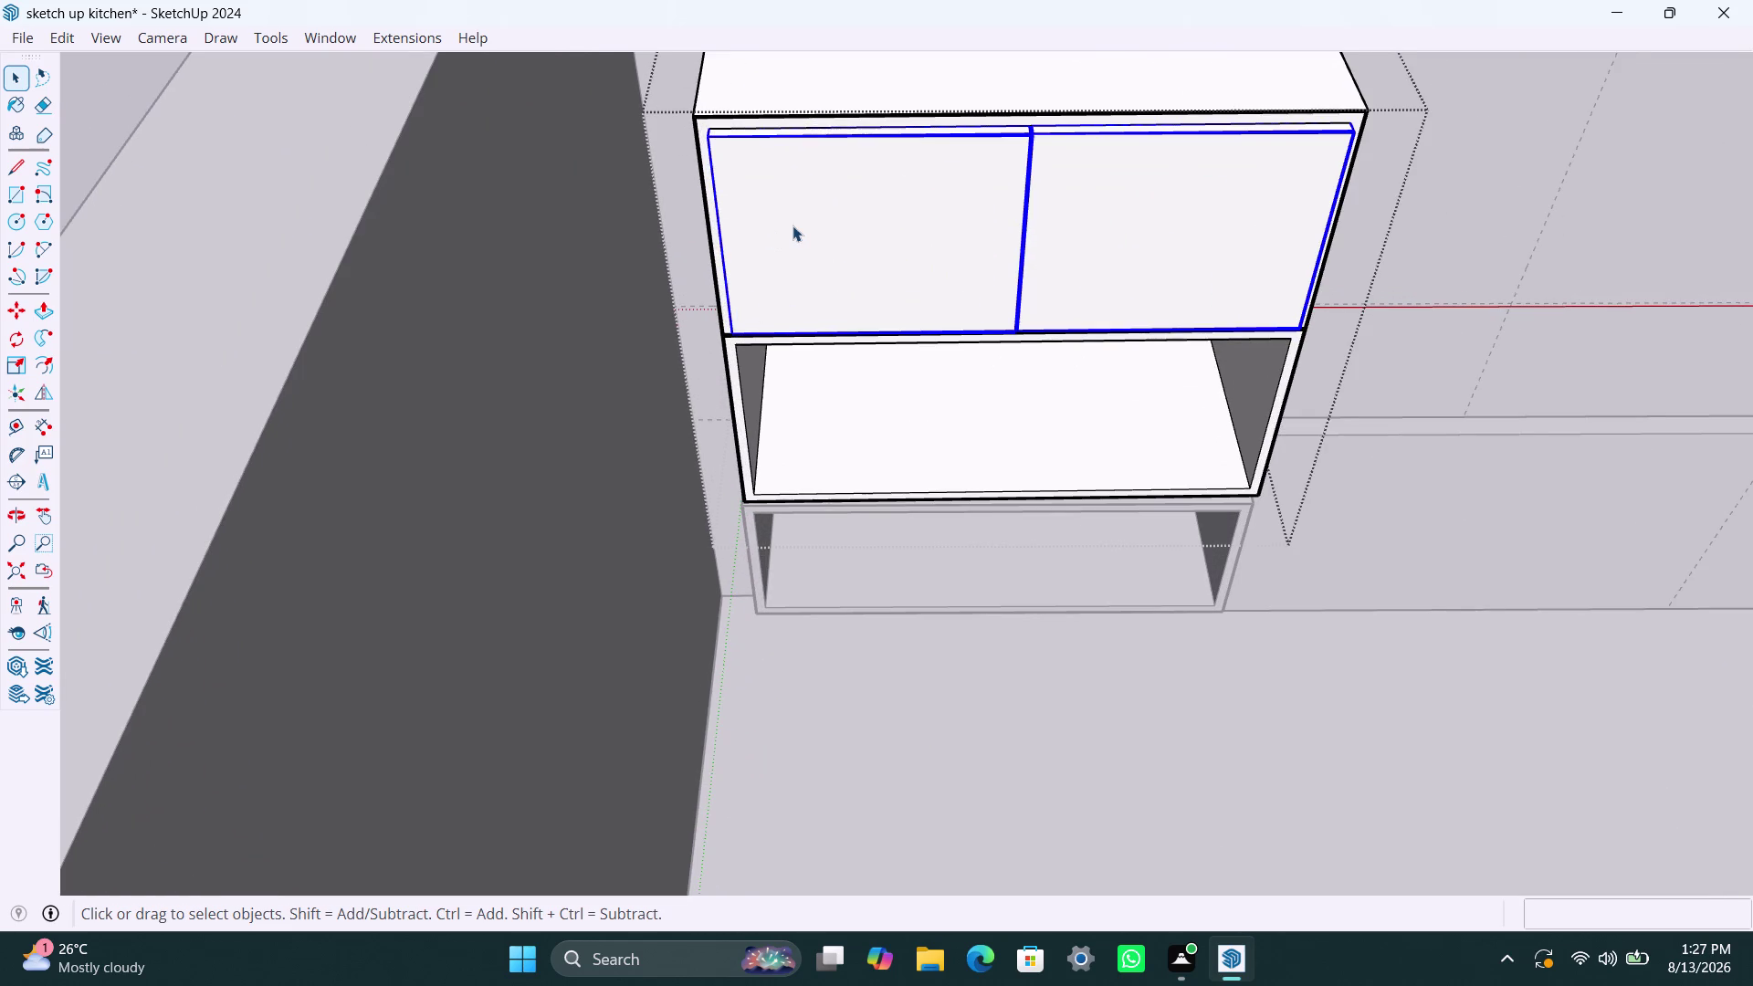
double_click(797, 225)
double_click(798, 225)
double_click(1080, 228)
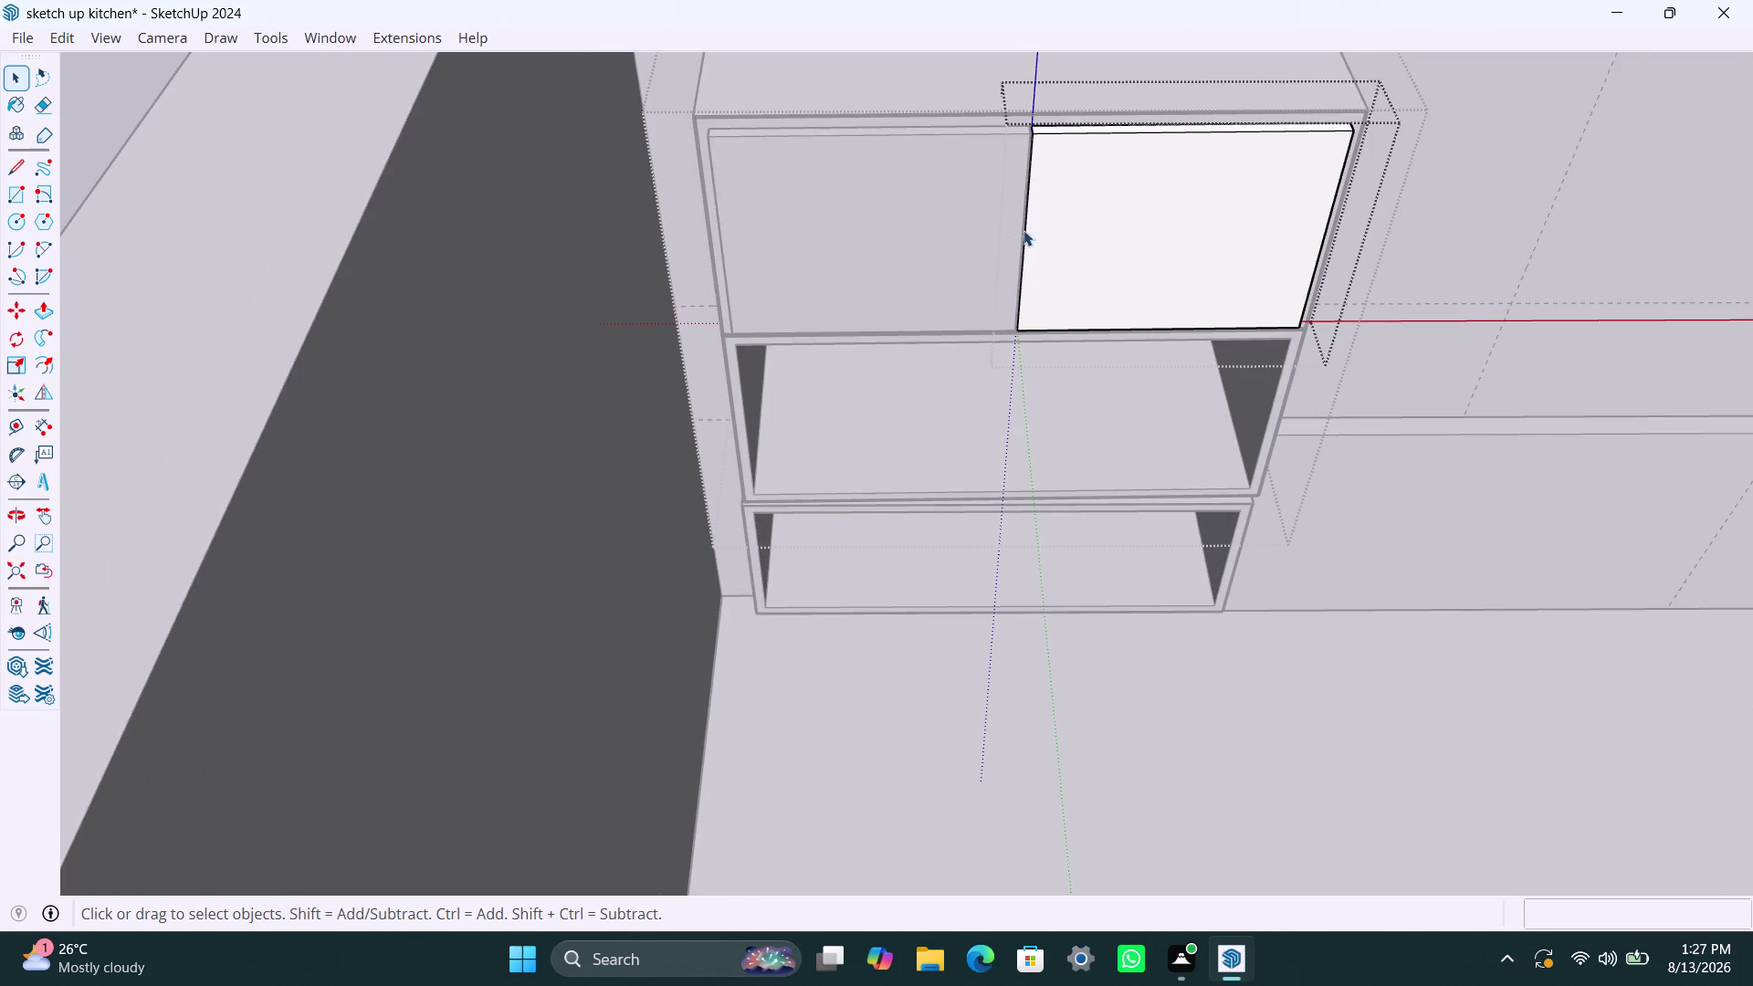
click(1447, 182)
click(1160, 191)
click(1111, 190)
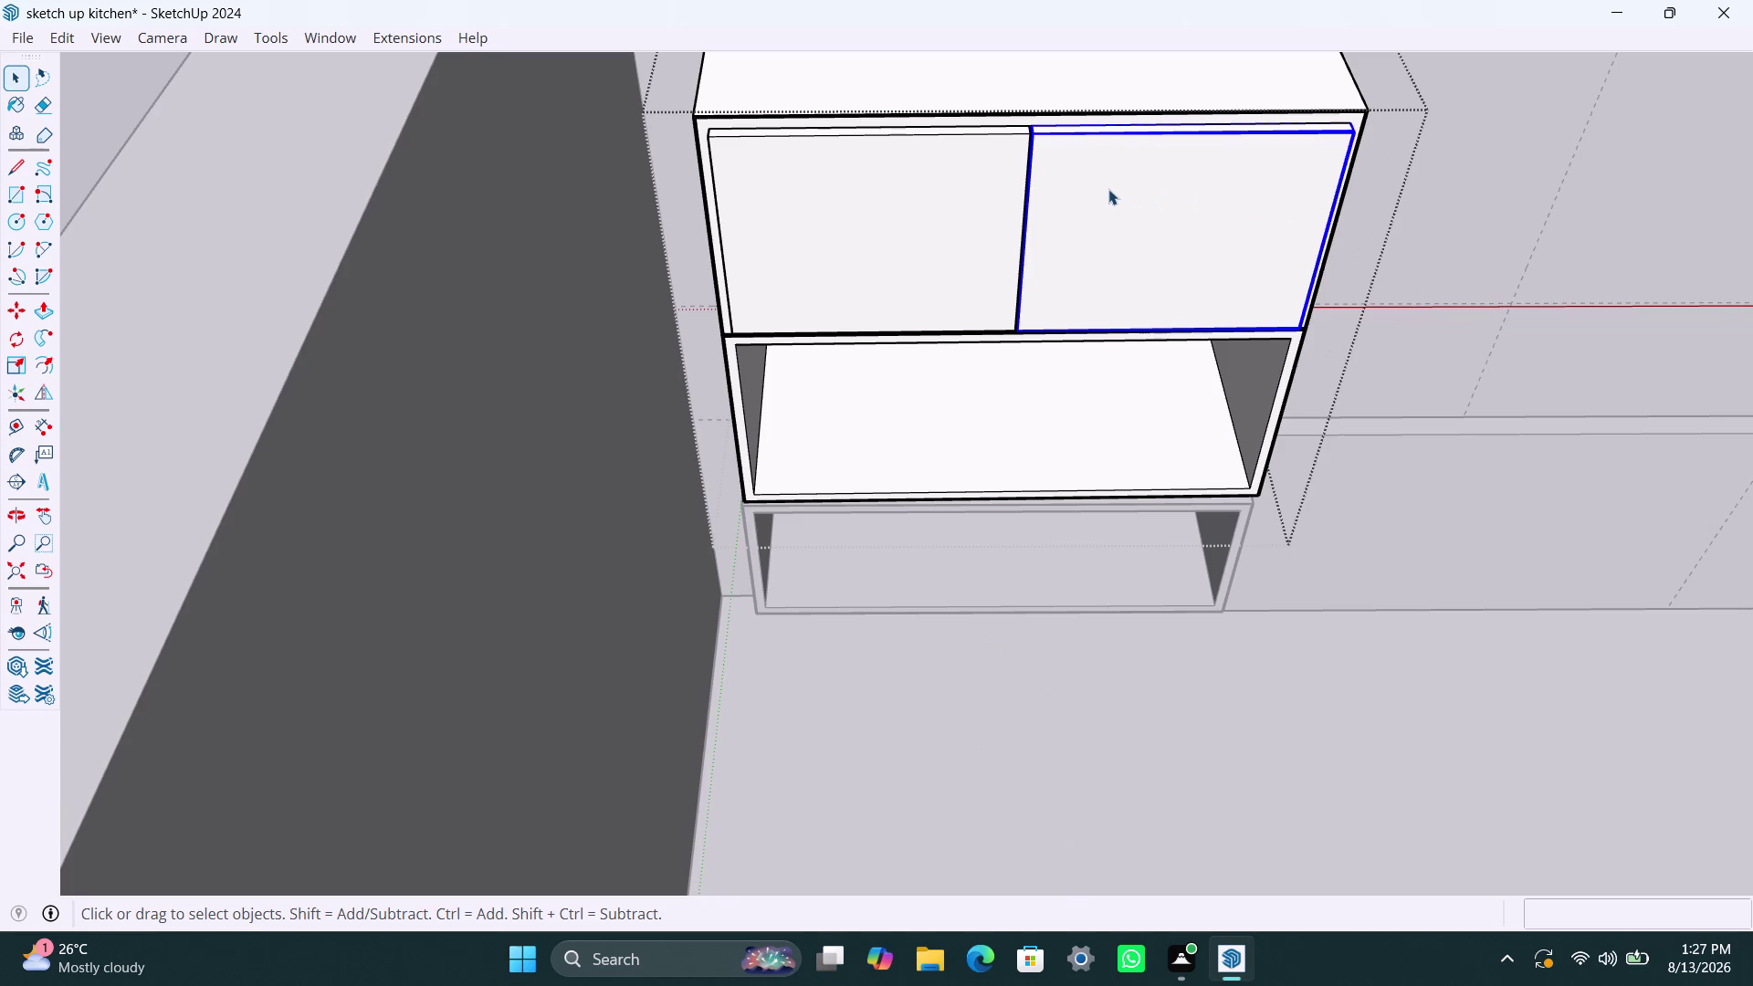
scroll(up, 3)
middle_drag(1170, 208, 1164, 316)
double_click(1171, 277)
triple_click(1157, 294)
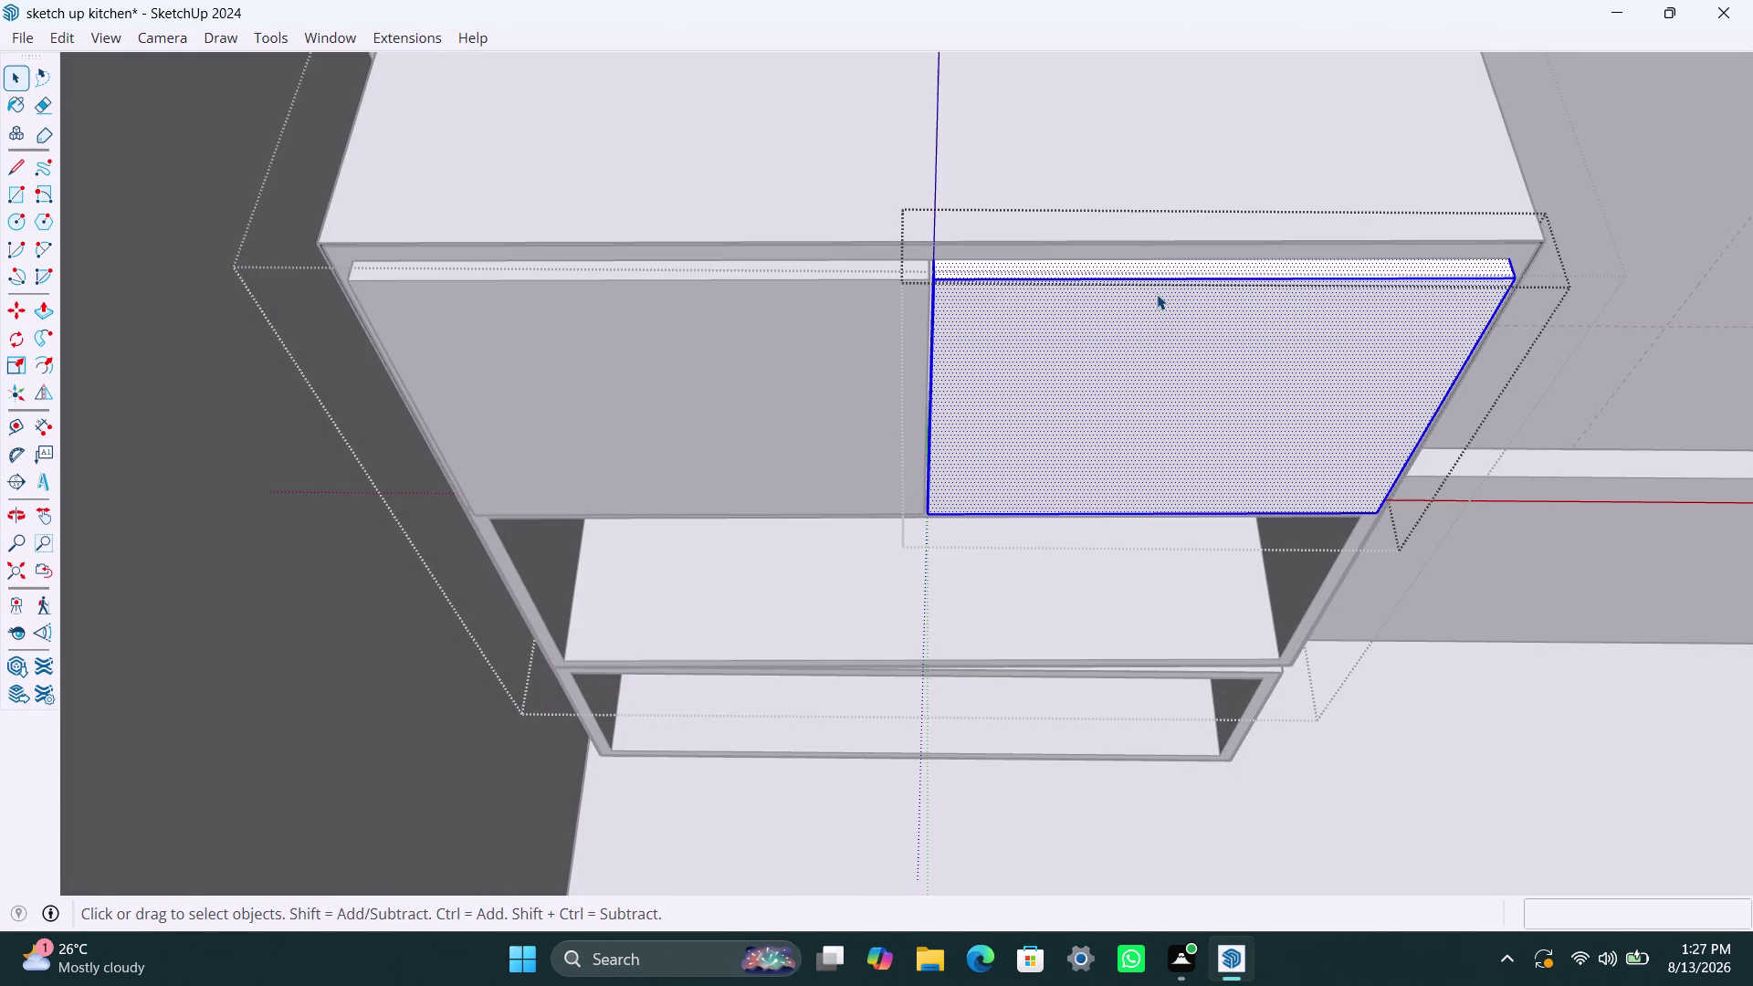
Copy the right door down into the middle cabinet opening and leave its group.
key(m)
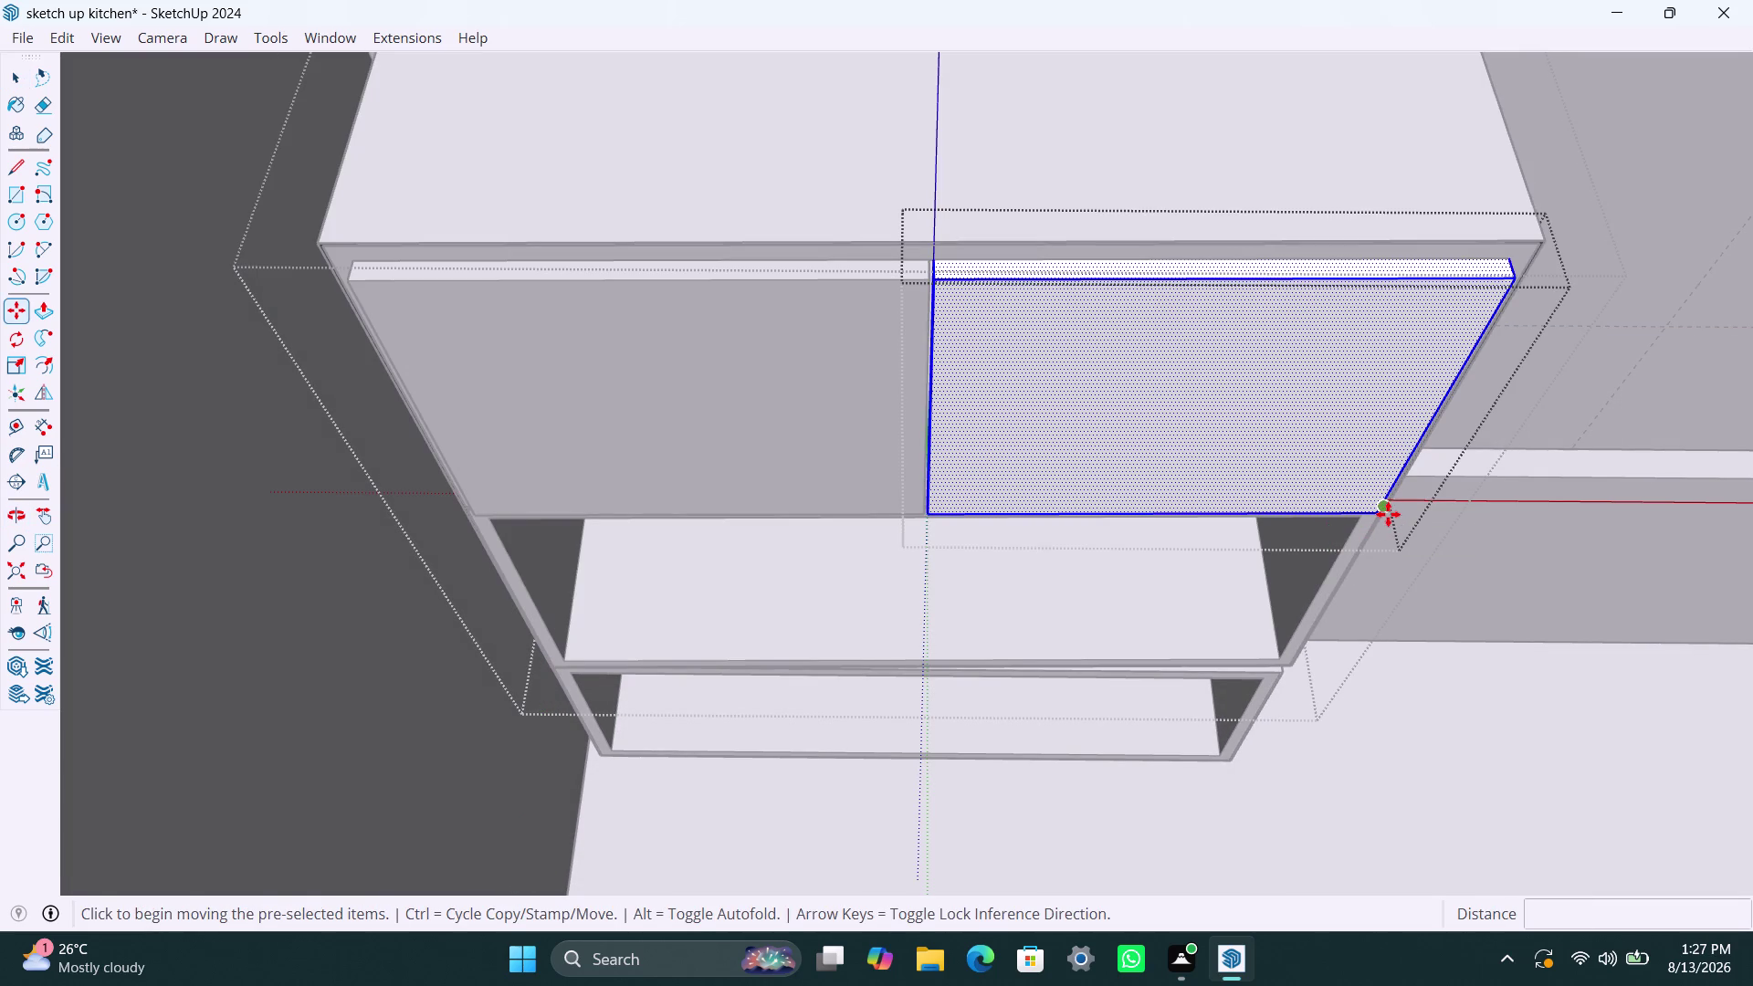
click(1387, 514)
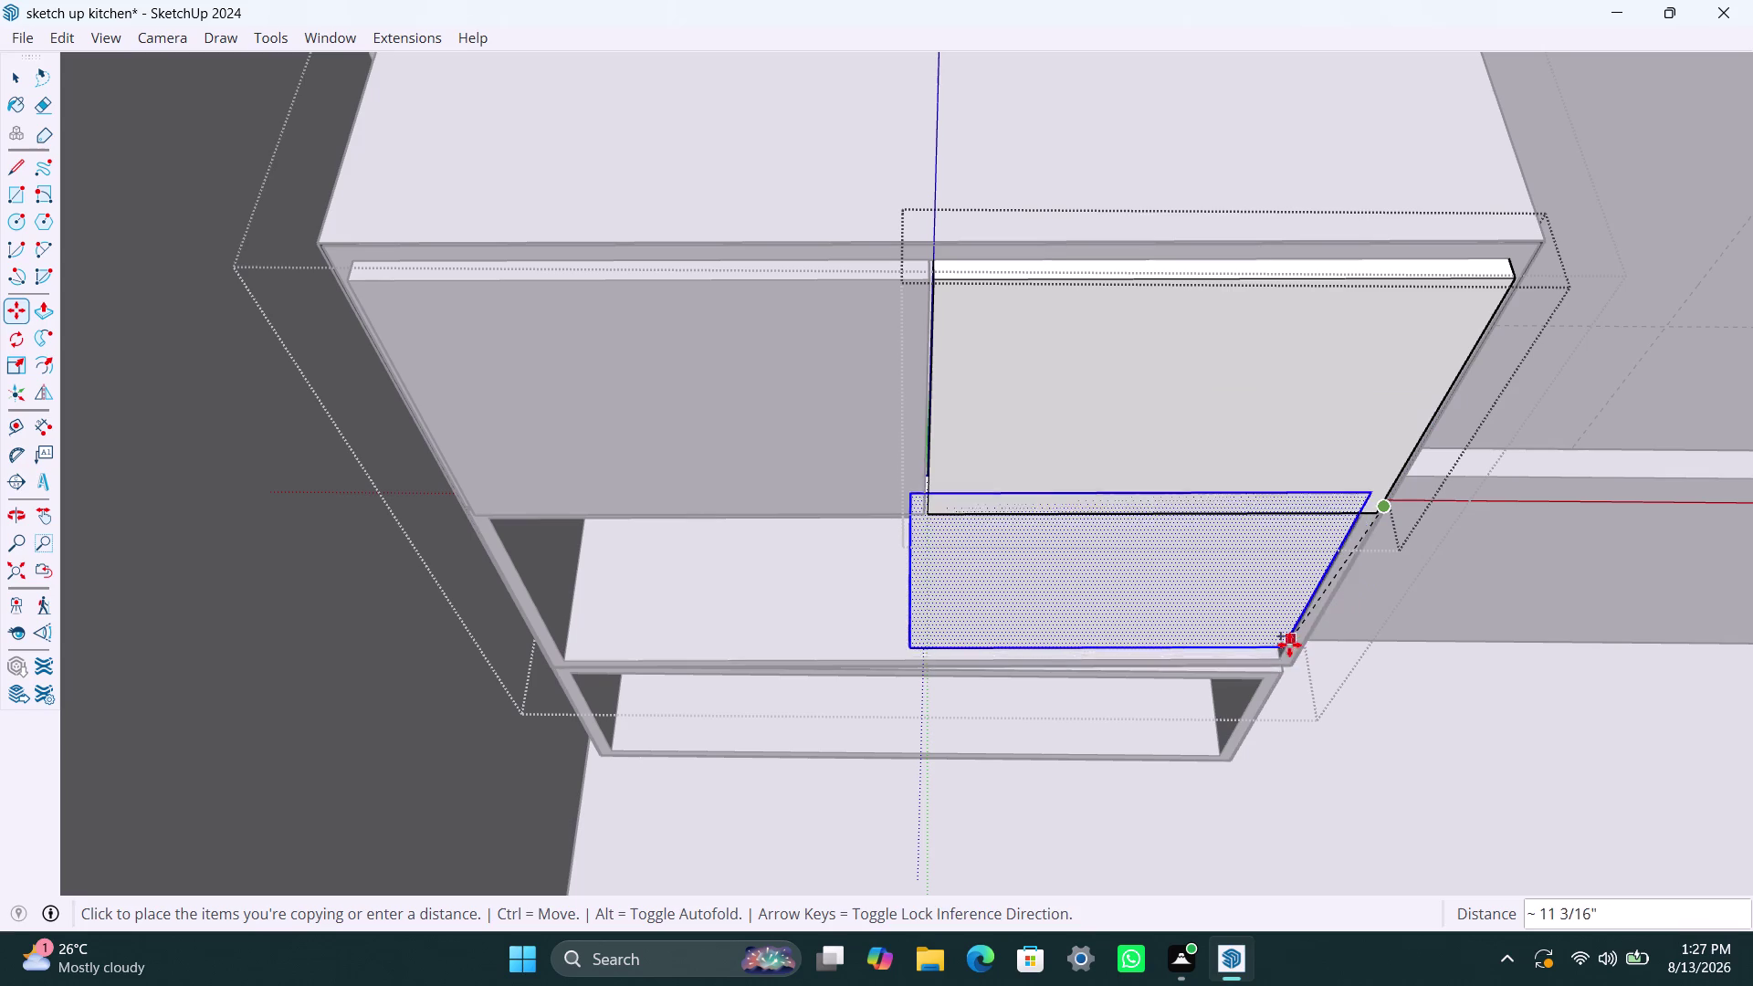
click(1287, 656)
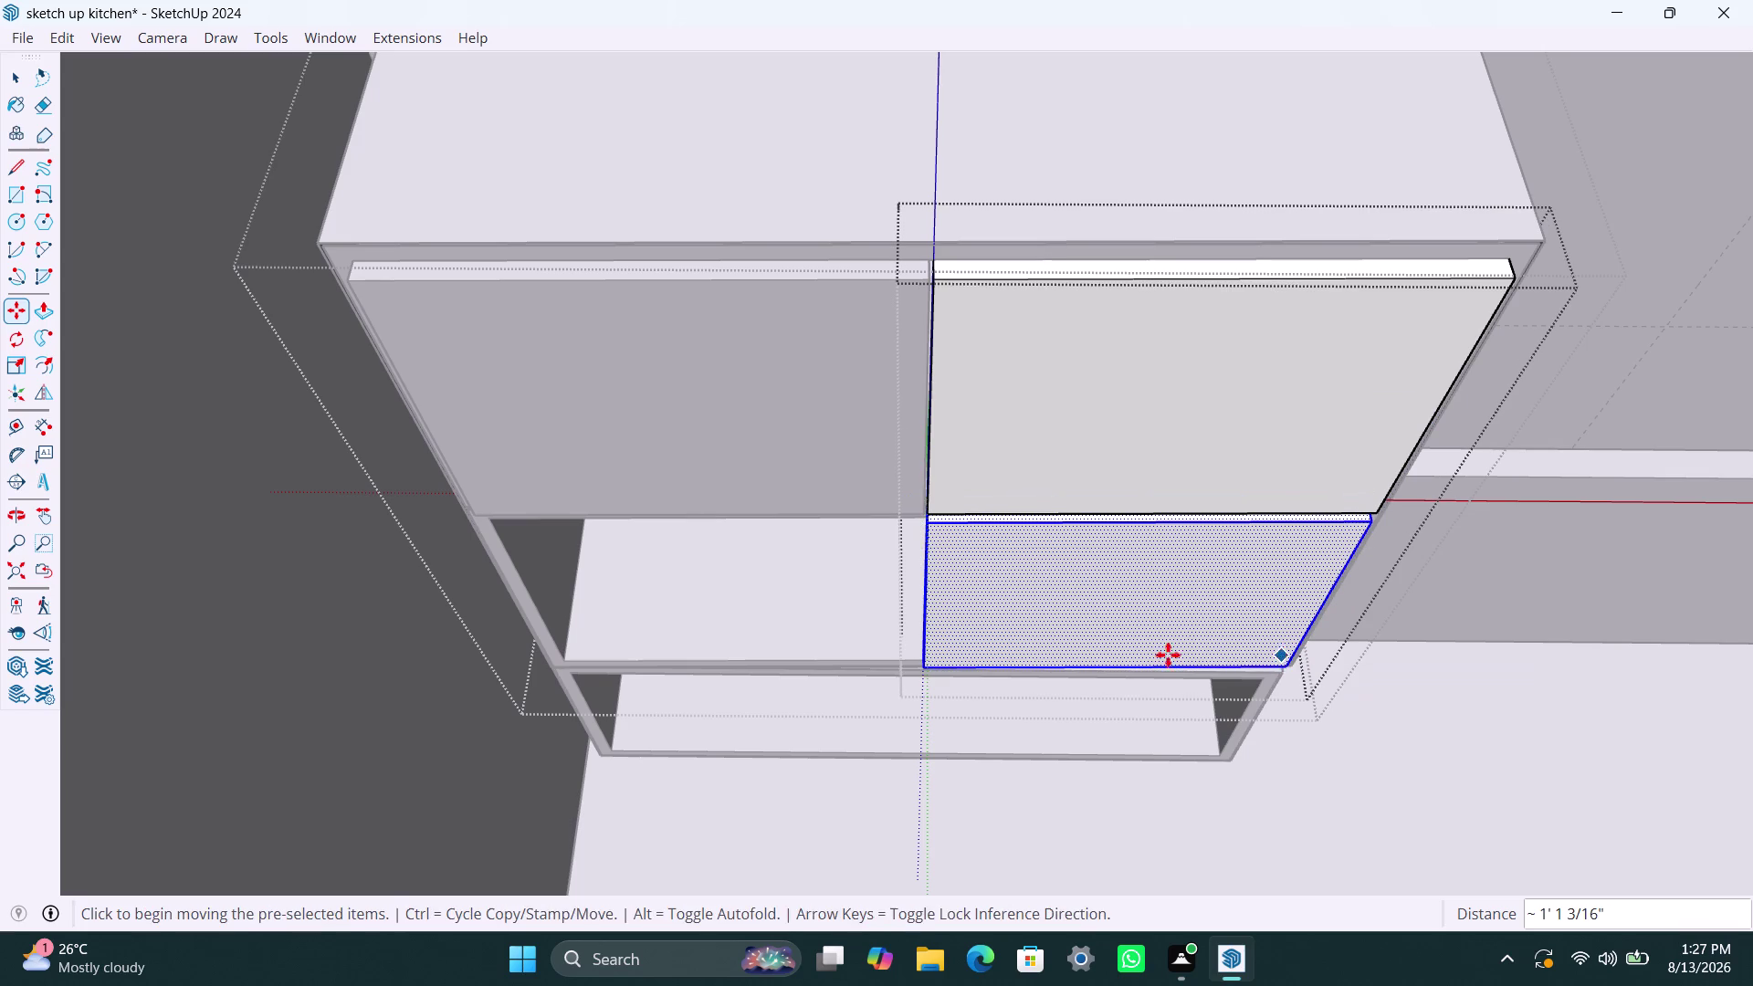
click(850, 478)
click(849, 472)
key(space)
key(space)
key(space)
triple_click(832, 463)
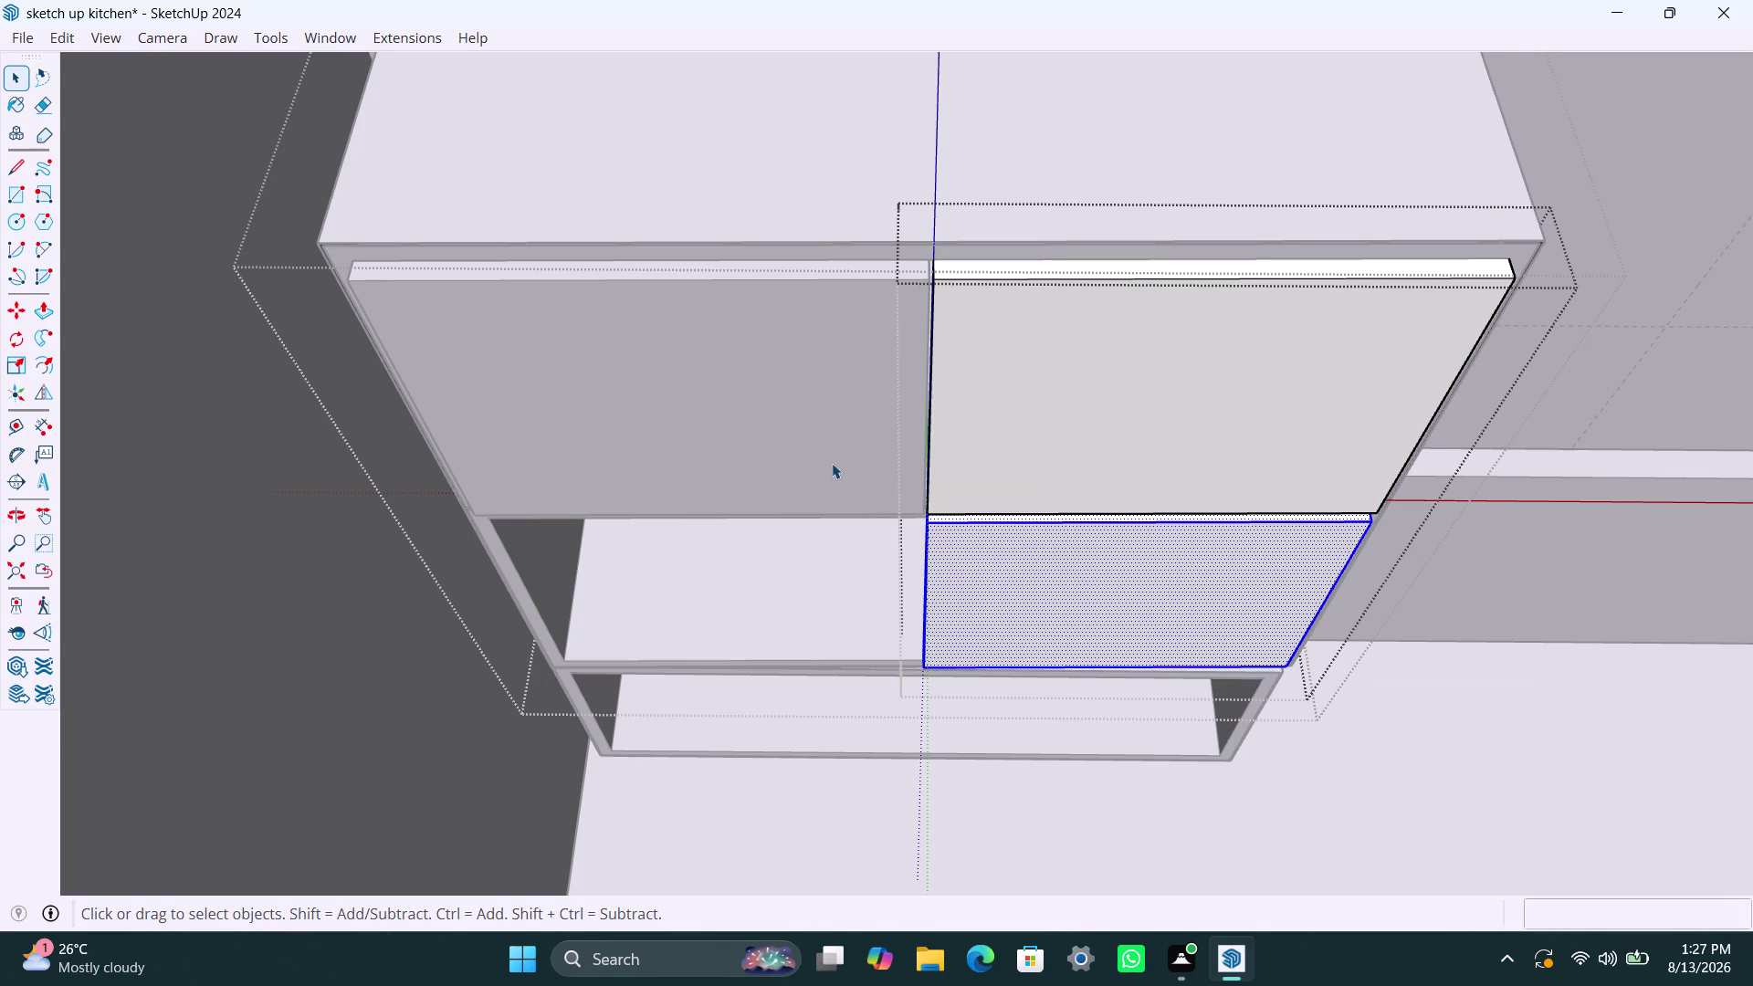
click(832, 463)
Copy the left upper door down into the middle opening.
click(832, 463)
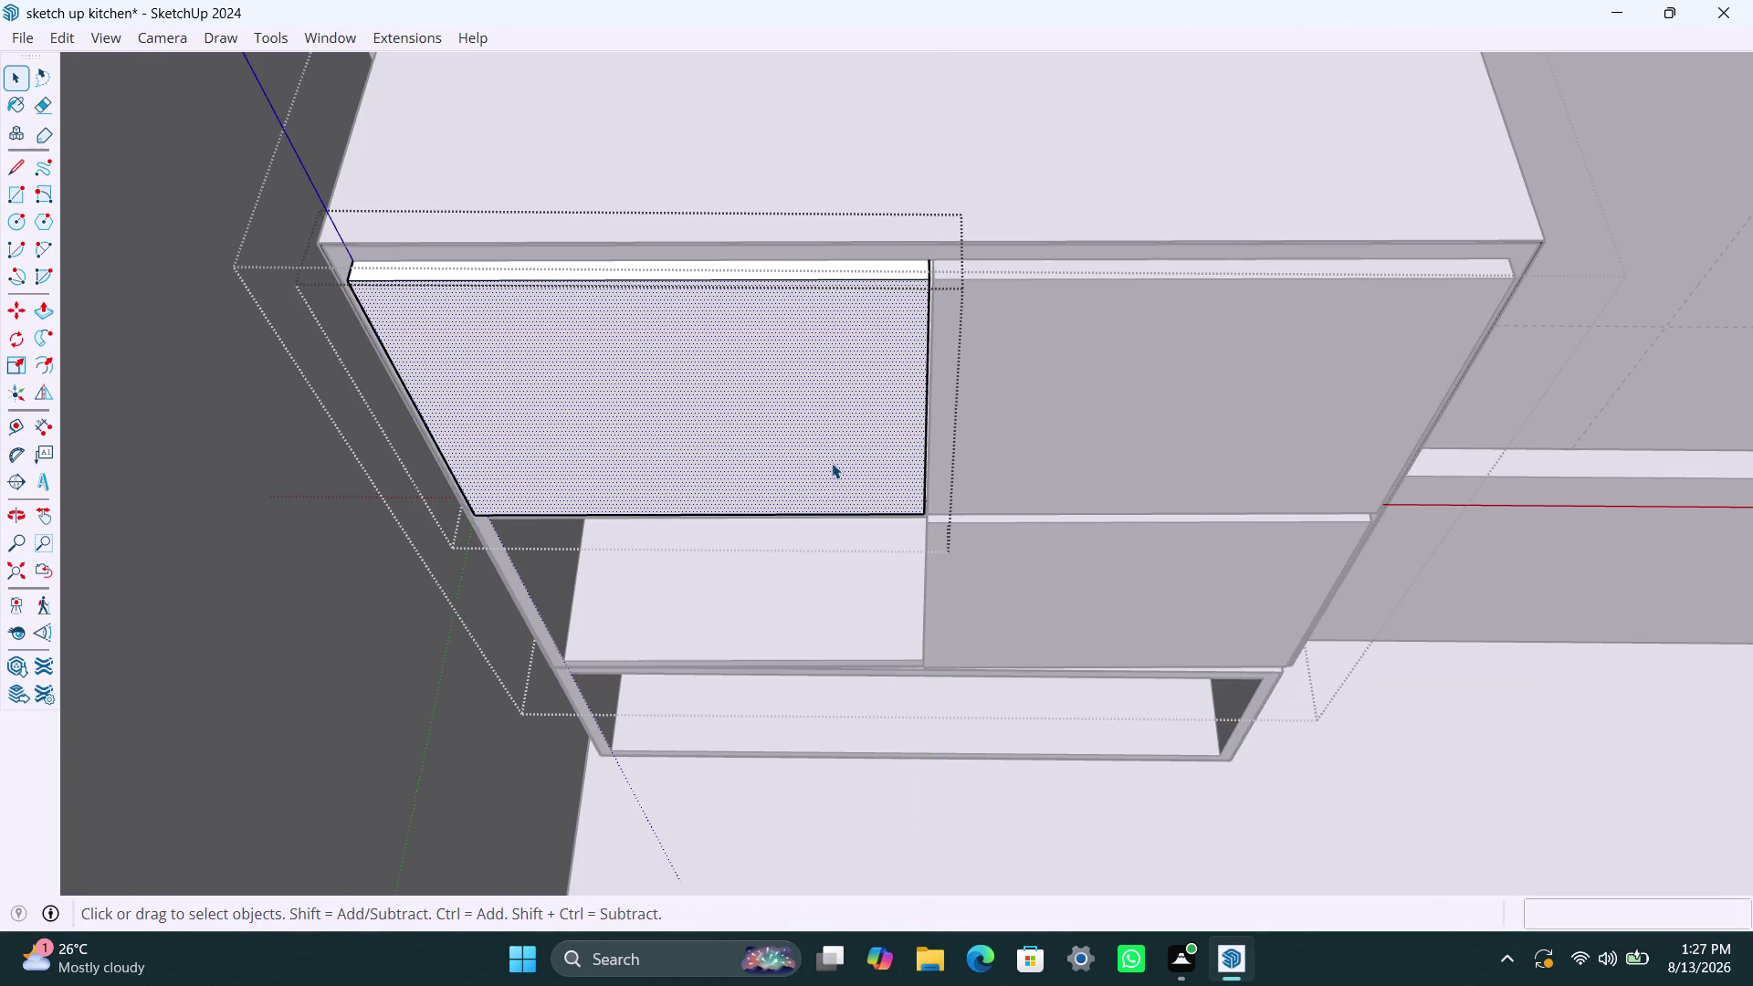
triple_click(832, 463)
click(832, 462)
key(m)
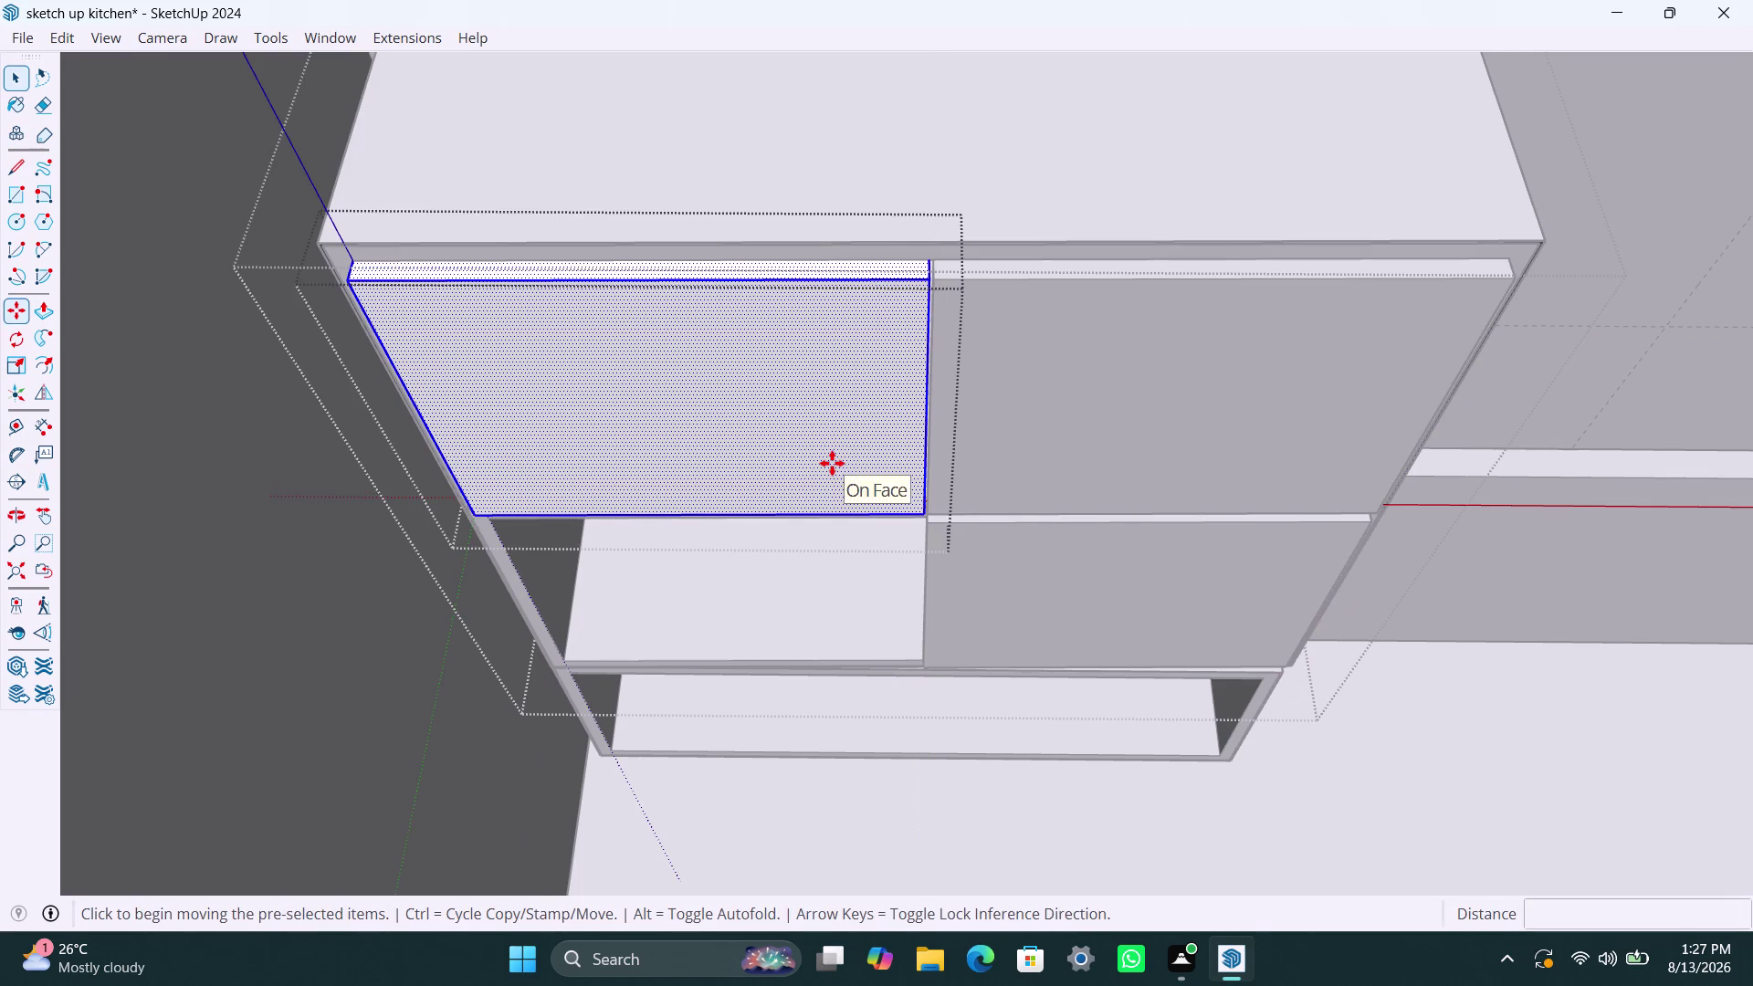
click(924, 519)
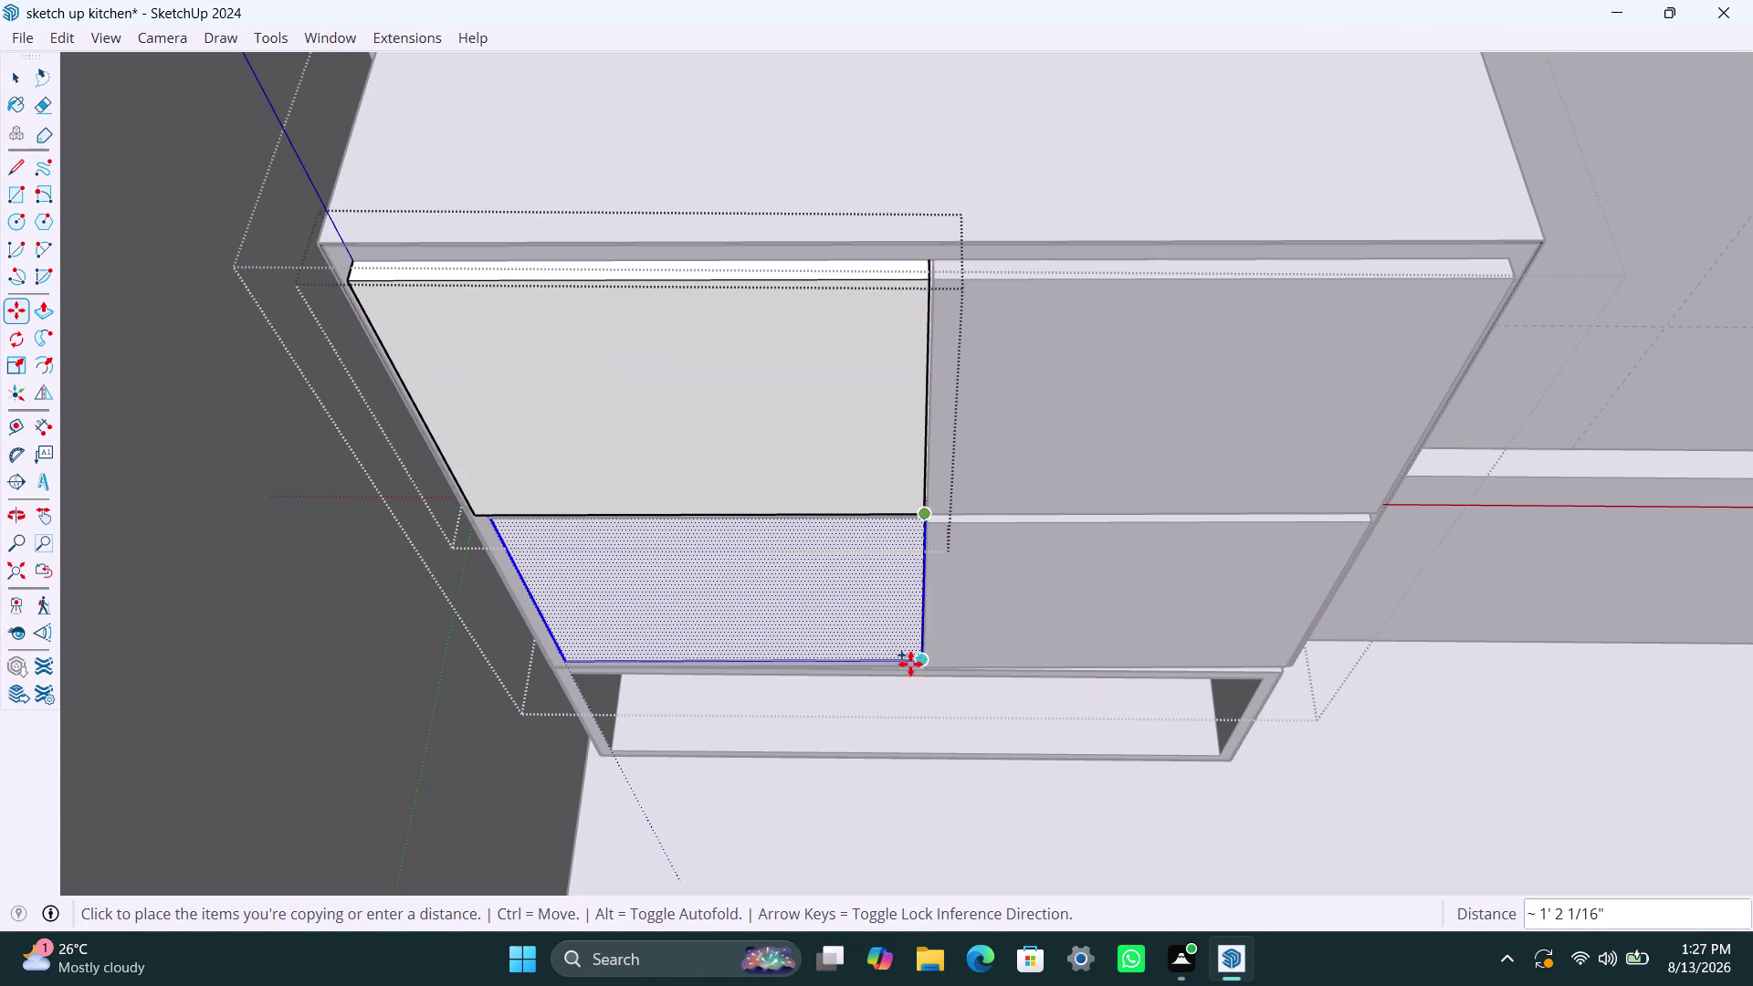
click(909, 665)
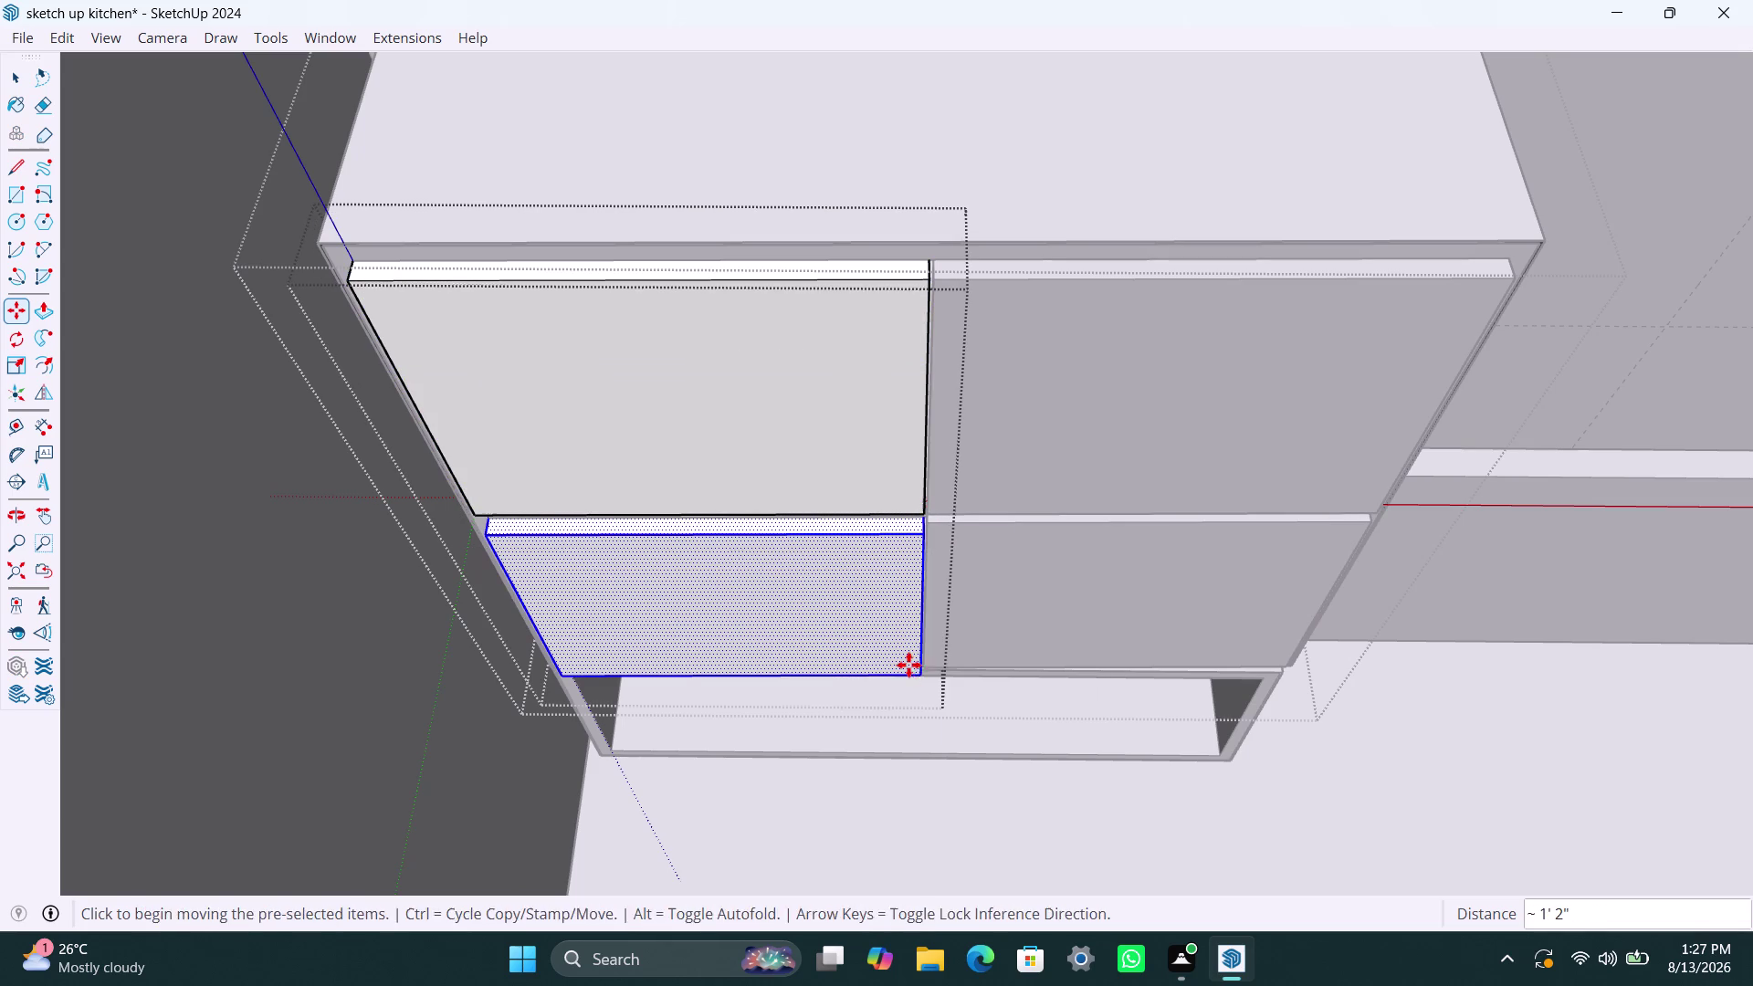
key(space)
Check the fit of the lower doors and nudge the right lower door into place.
scroll(down, 3)
middle_drag(836, 645, 897, 499)
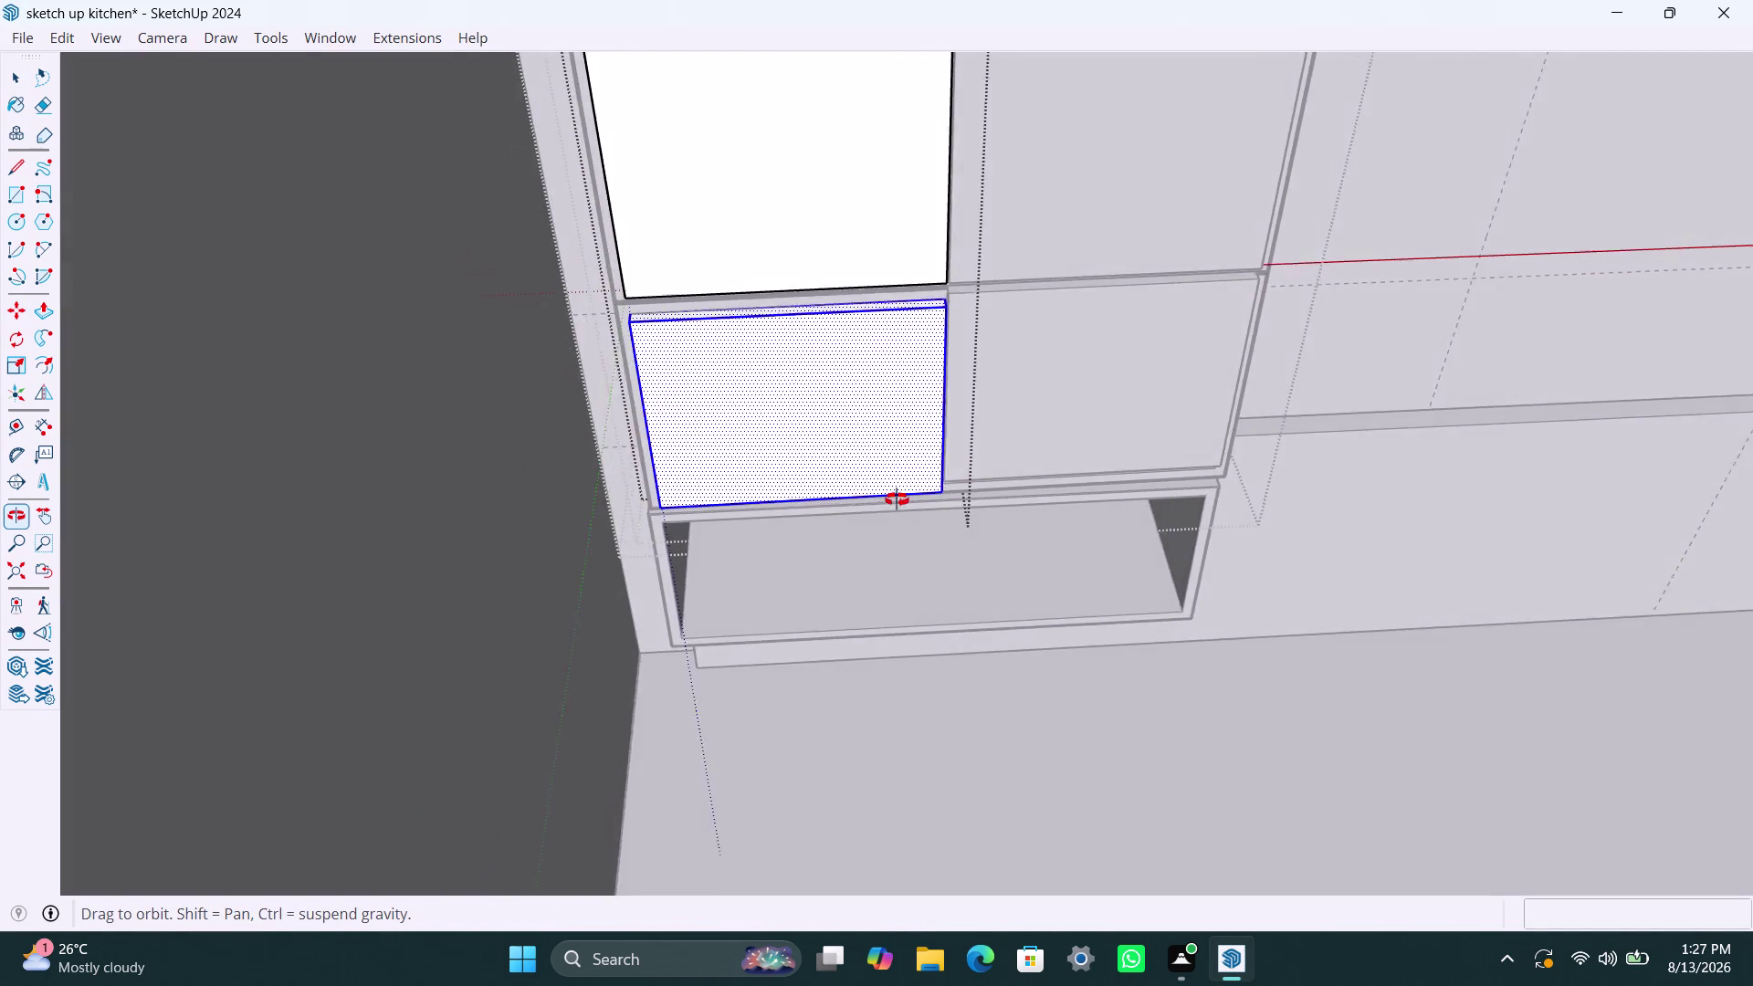
middle_drag(896, 500, 926, 509)
scroll(up, 3)
middle_drag(740, 462, 852, 525)
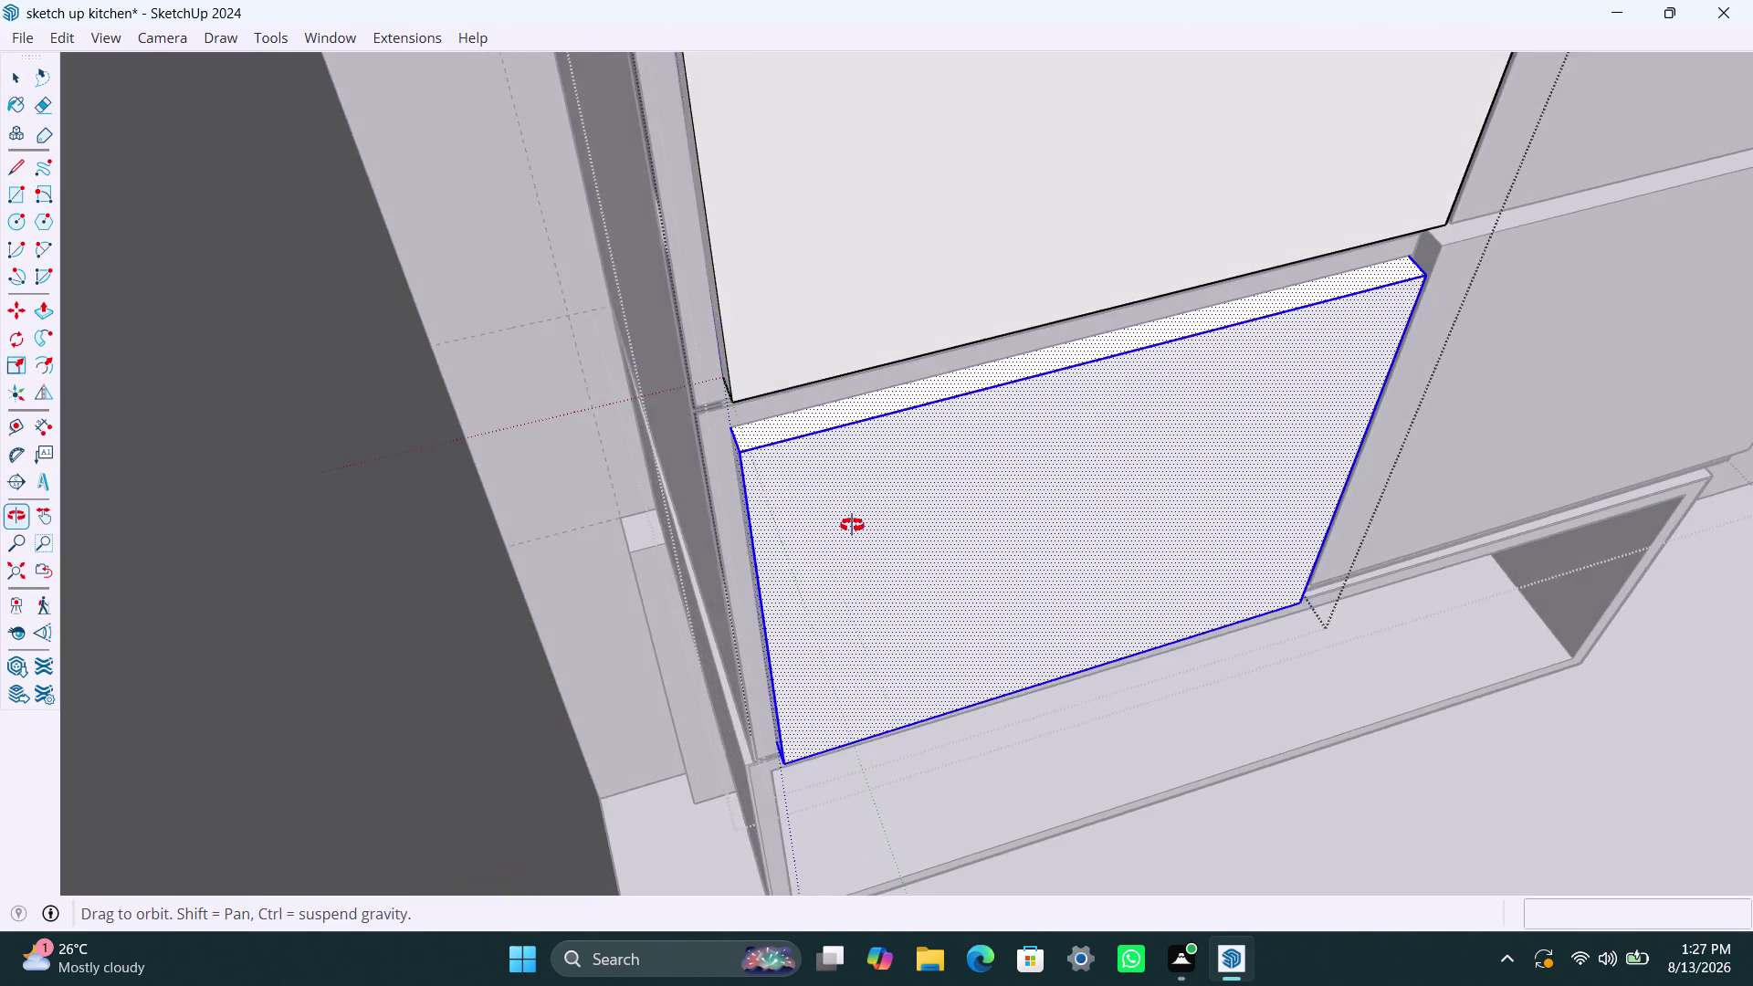
middle_drag(851, 525, 564, 379)
middle_drag(1190, 482, 1008, 369)
triple_click(1143, 446)
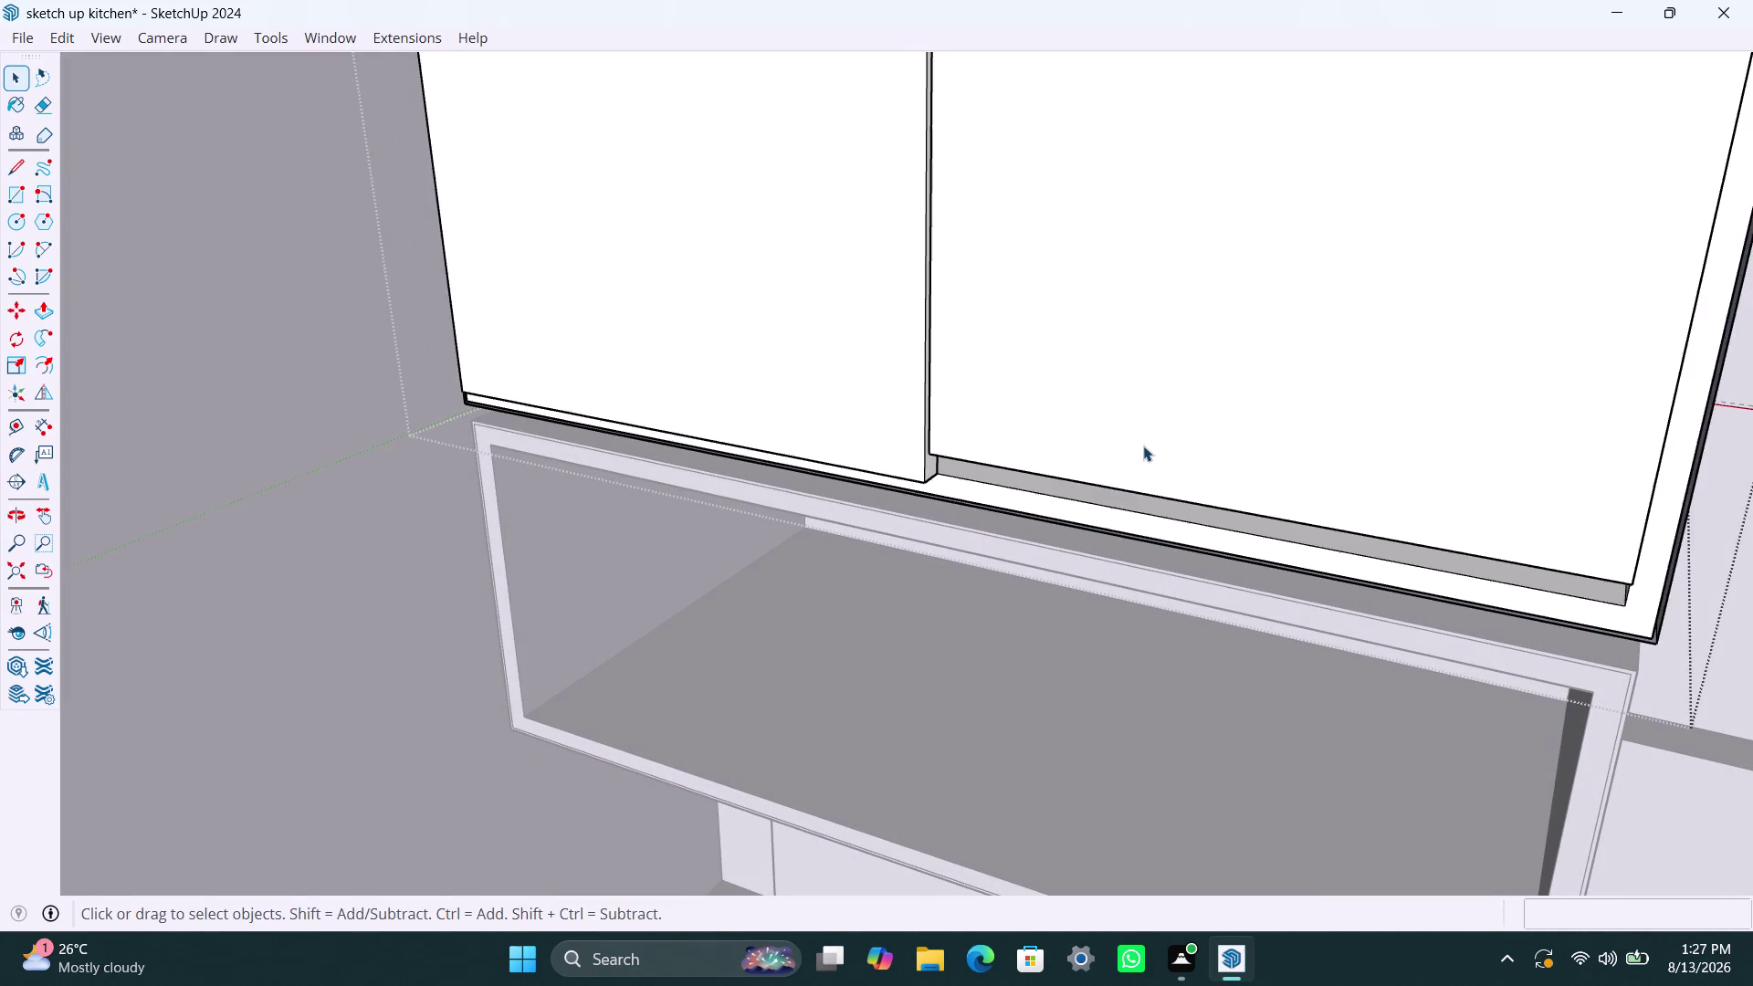
key(m)
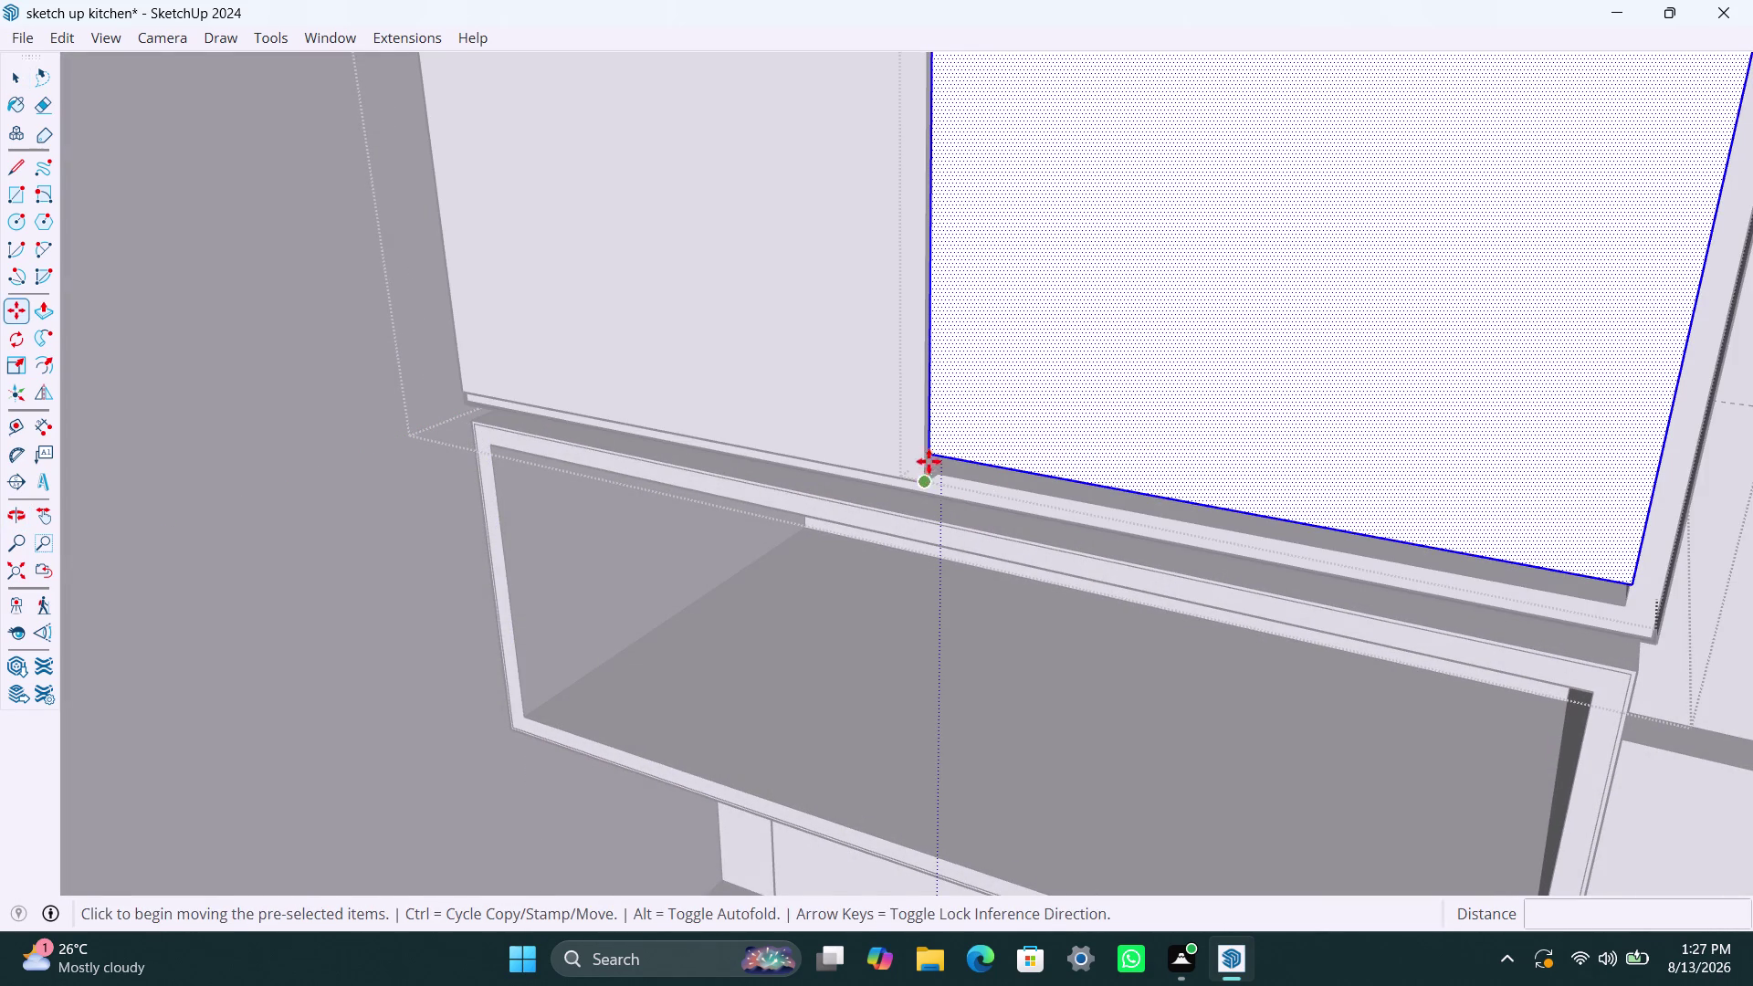
click(934, 450)
click(934, 482)
key(space)
Deselect the doors, exit group editing, and view the whole cabinet against the wall.
scroll(down, 3)
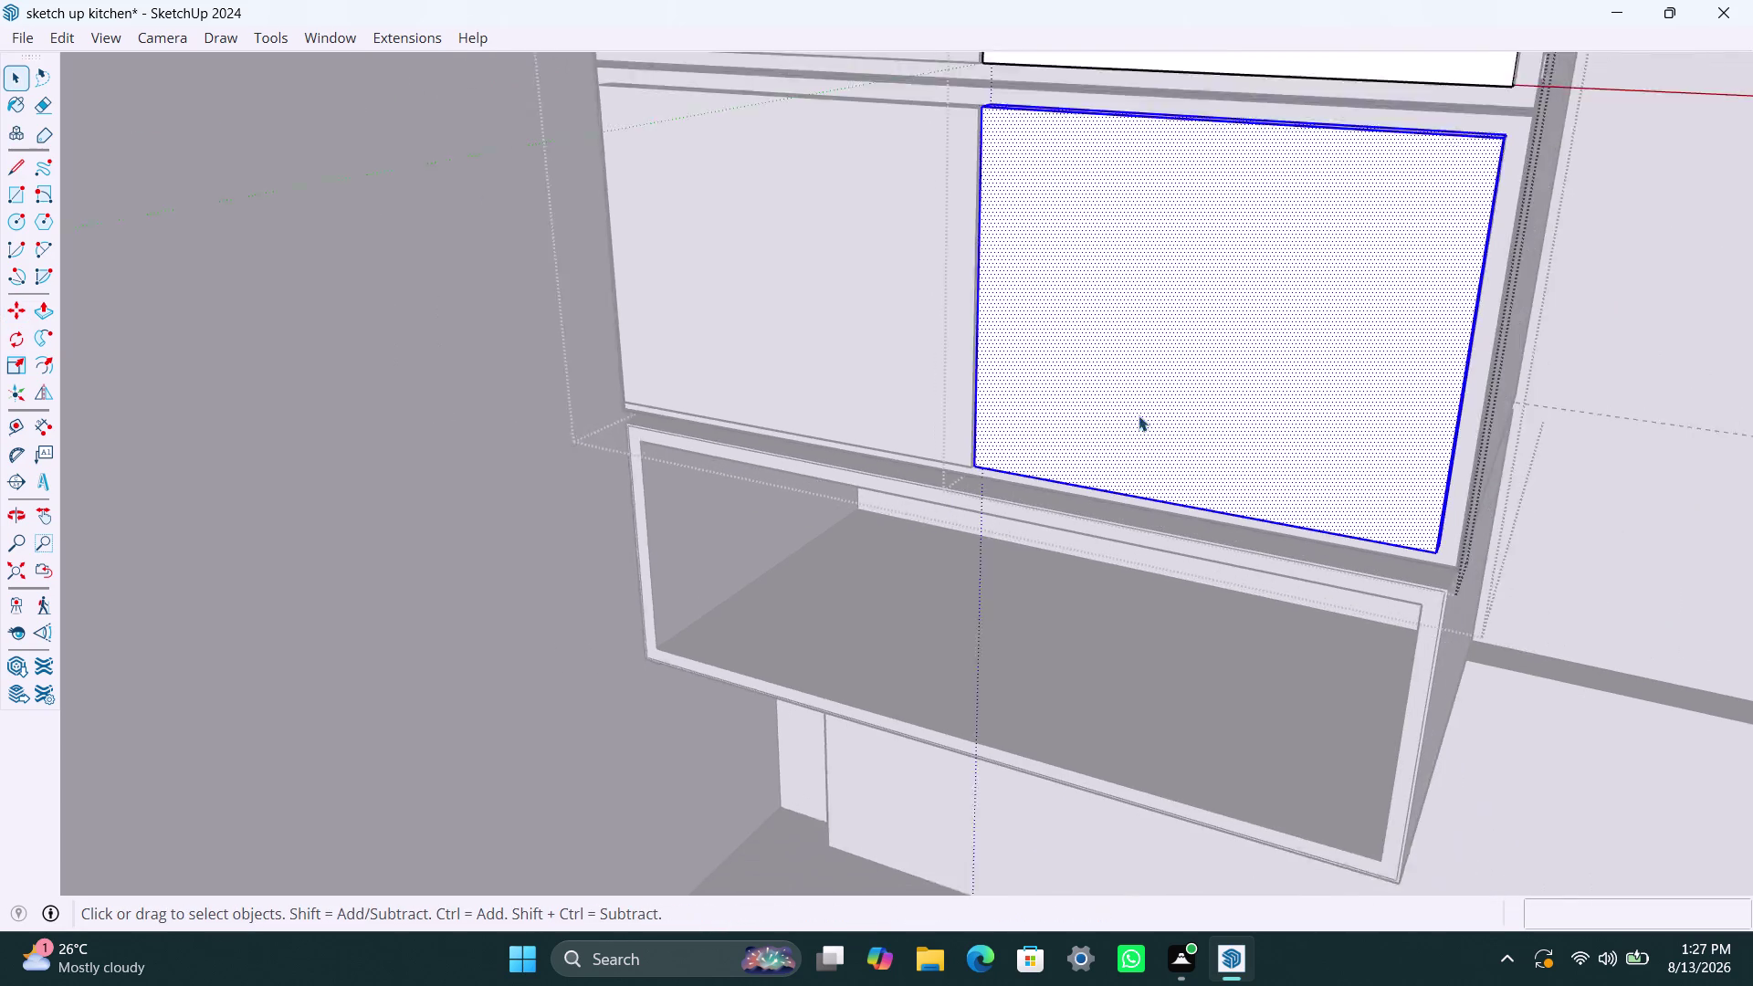
middle_drag(1155, 418, 1109, 576)
click(1597, 536)
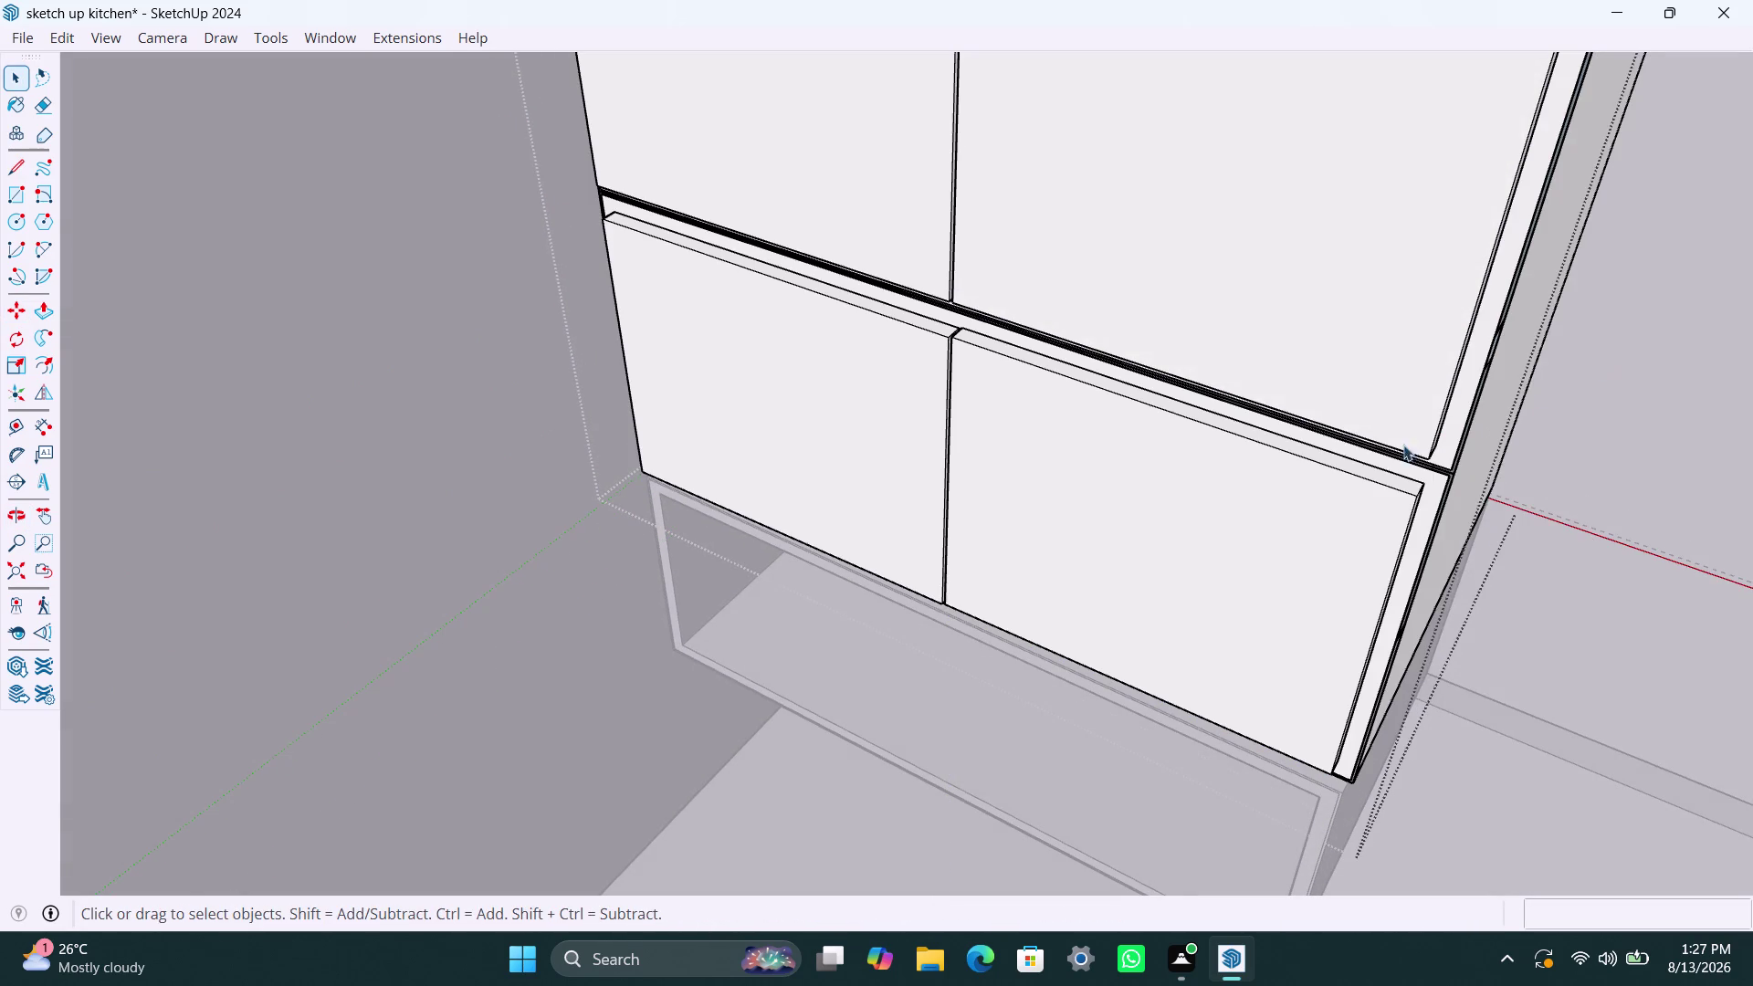
scroll(down, 3)
middle_drag(941, 534, 1076, 548)
click(350, 199)
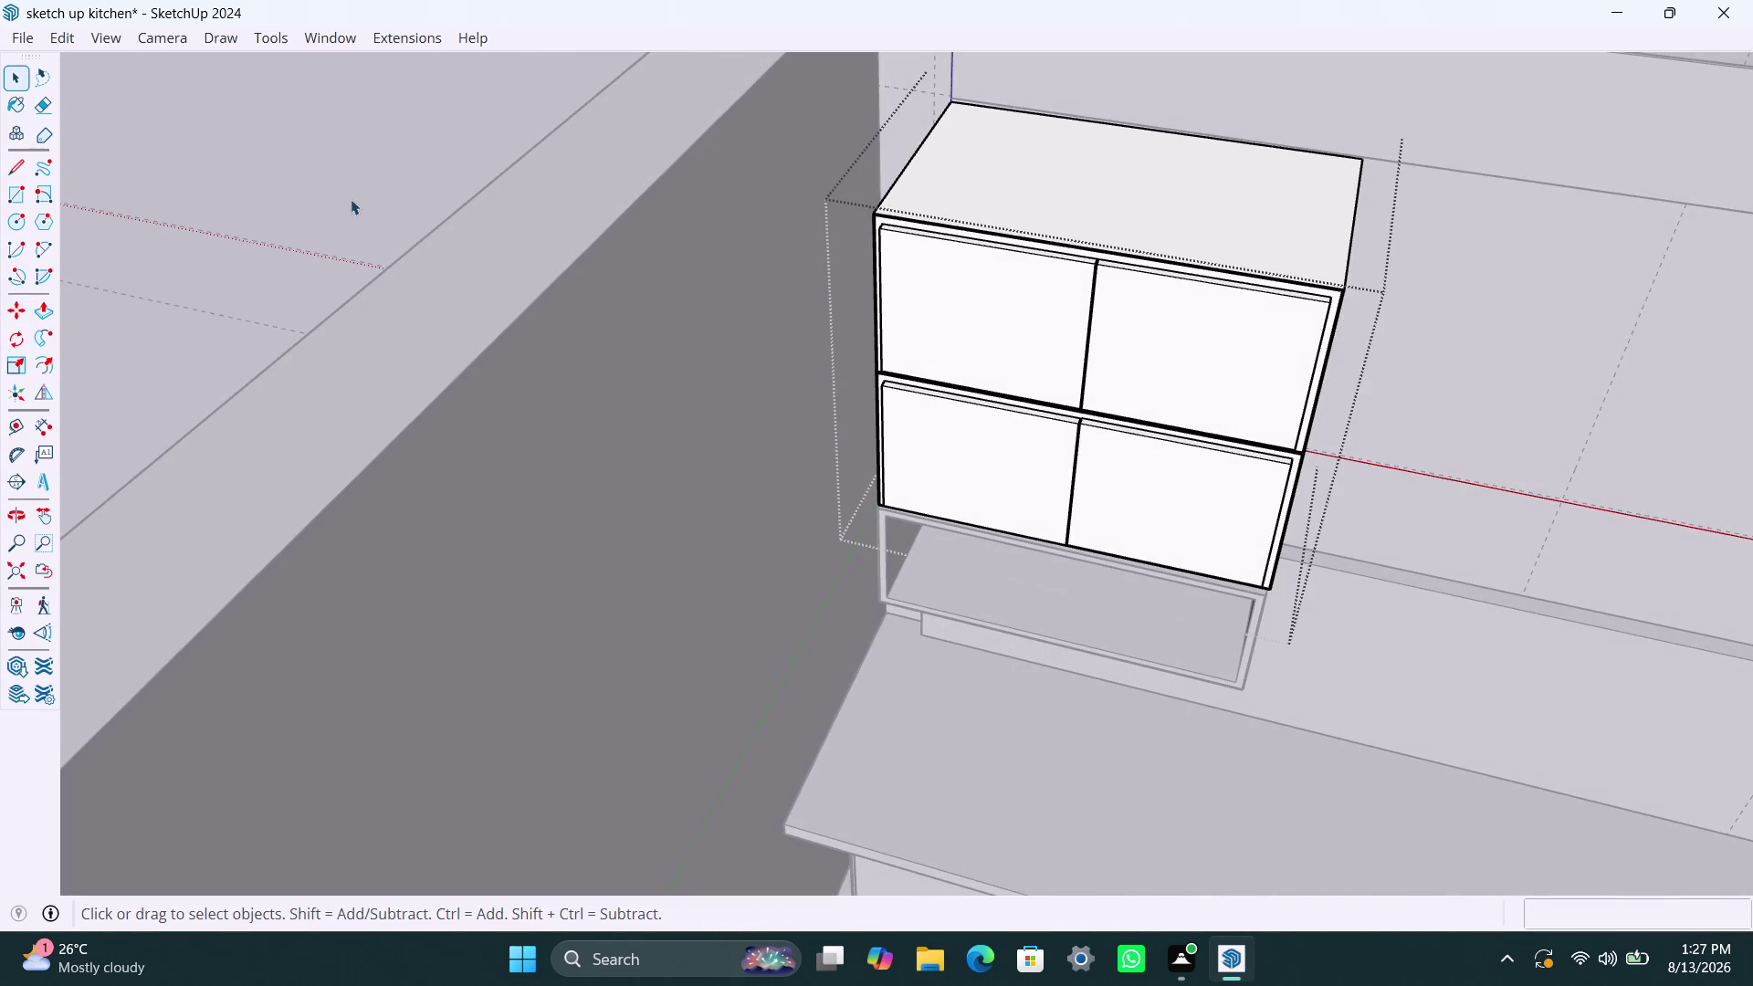
scroll(down, 3)
middle_drag(803, 471, 867, 358)
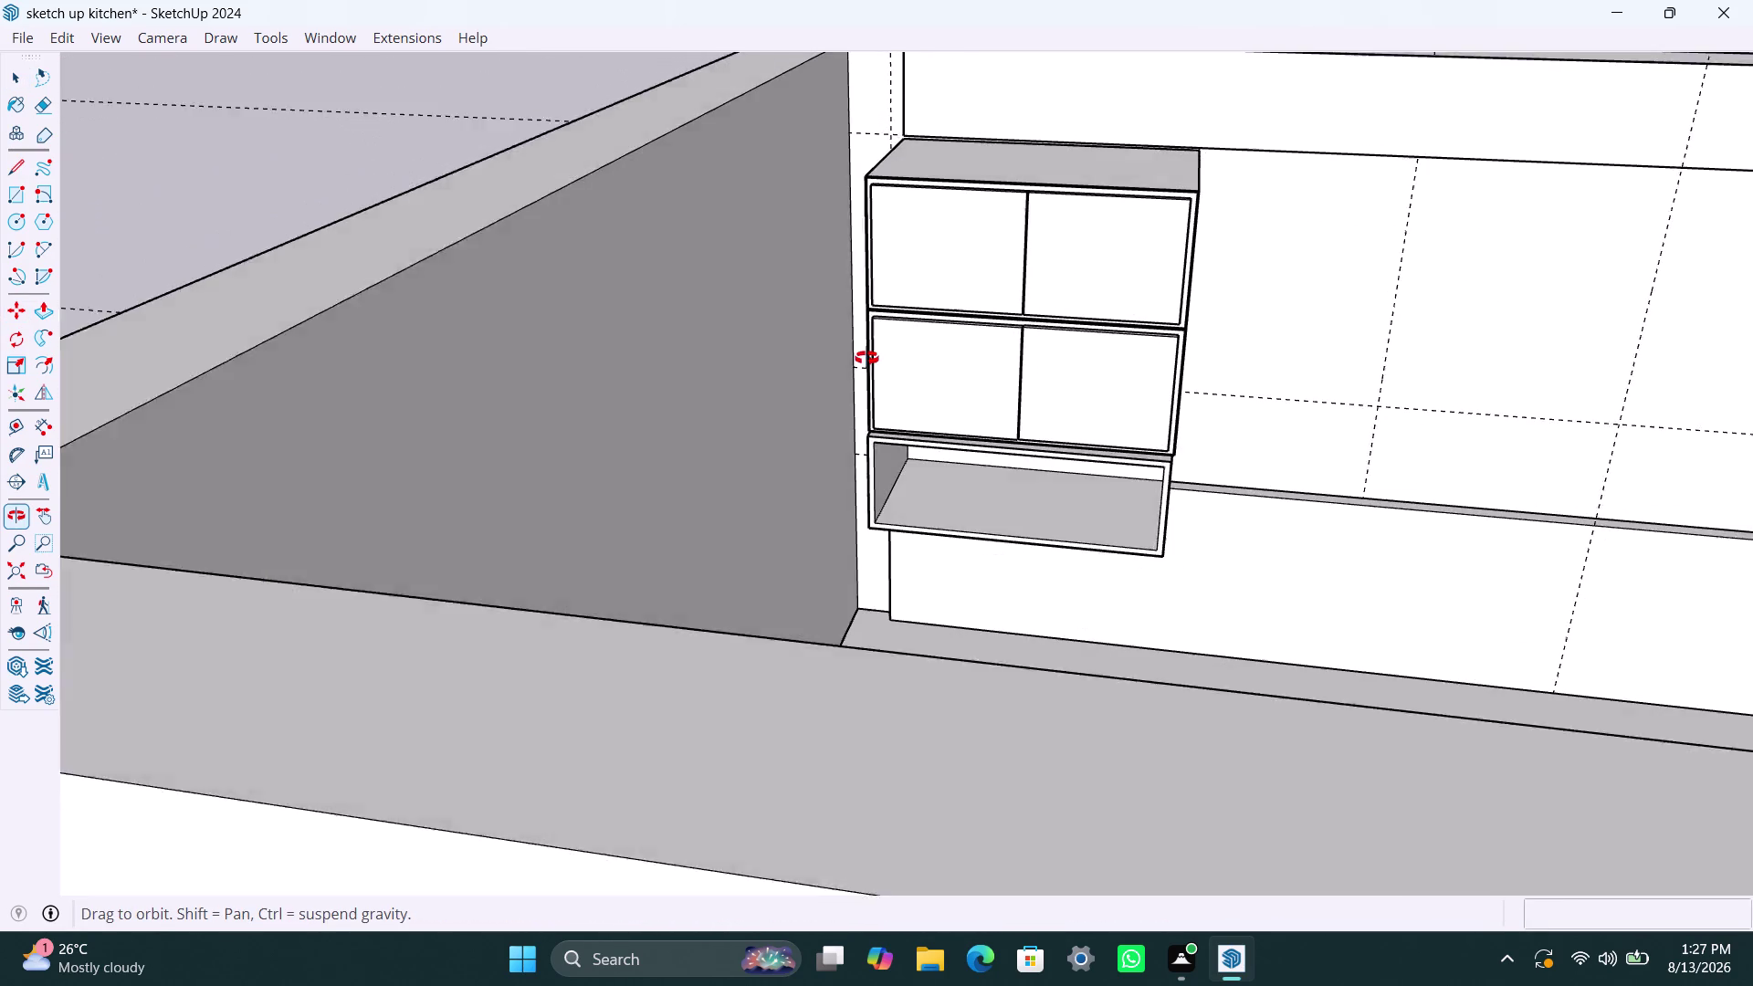
middle_drag(866, 358, 867, 358)
scroll(down, 3)
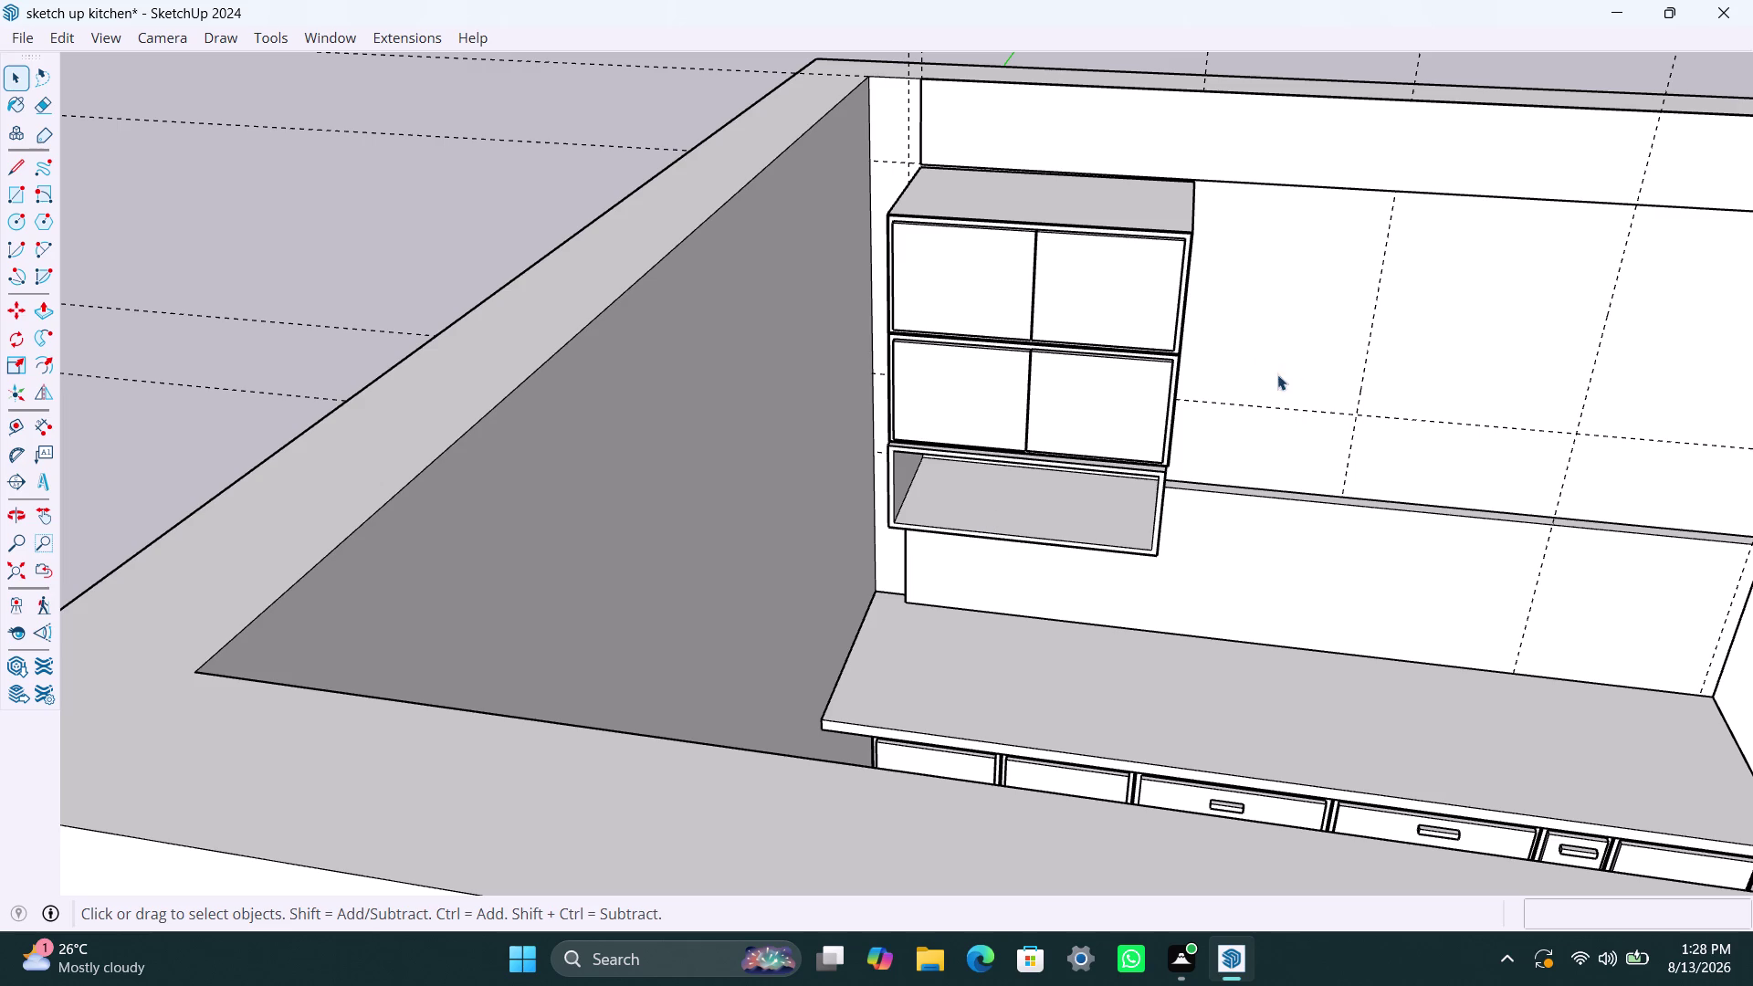
middle_drag(1235, 481, 1326, 509)
scroll(up, 3)
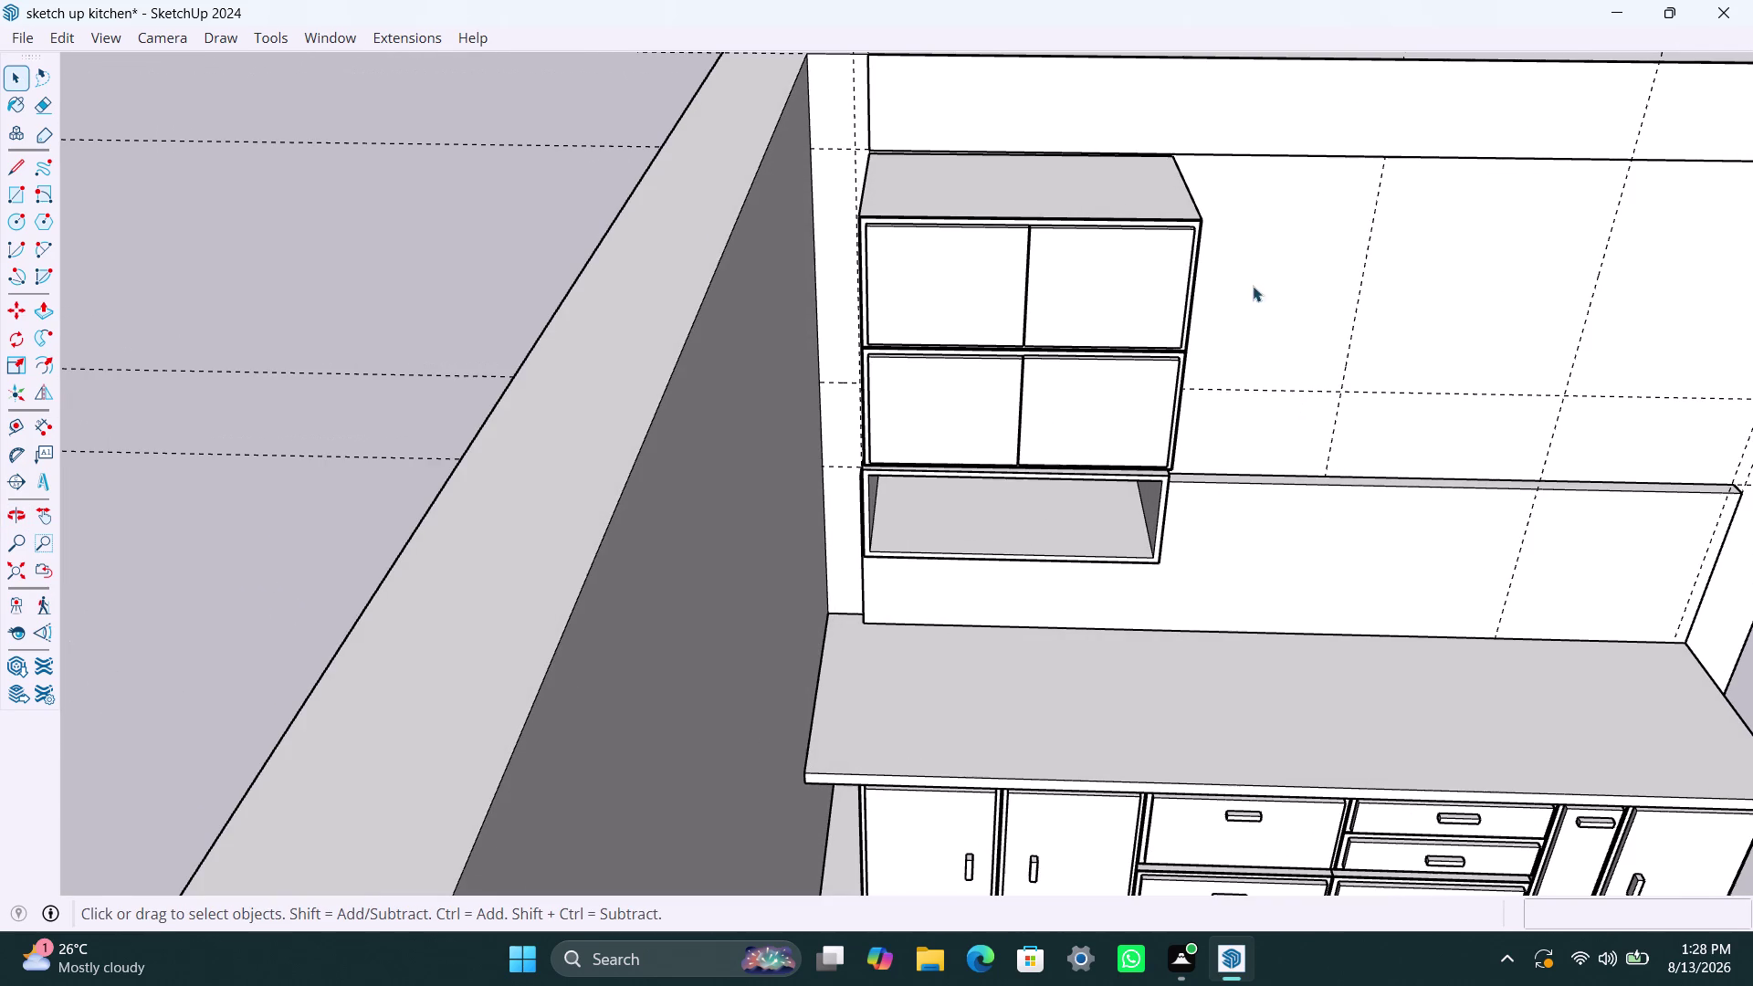
middle_drag(1272, 308, 1311, 292)
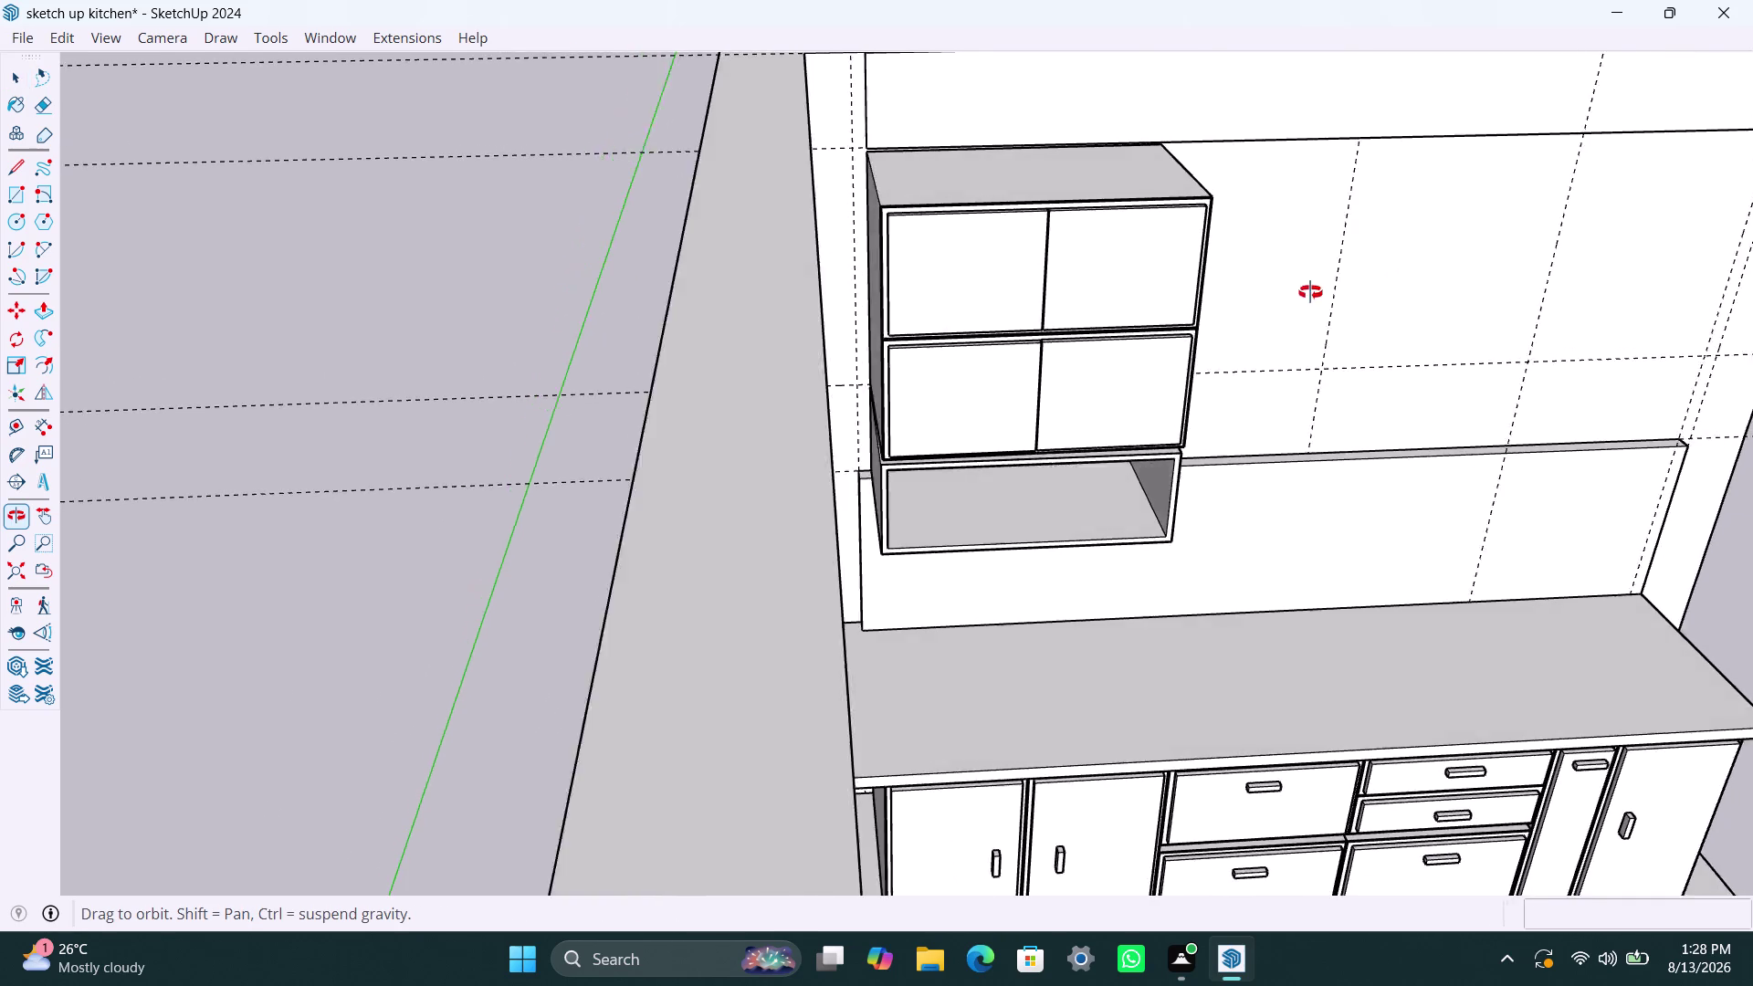
middle_drag(1311, 292, 1239, 298)
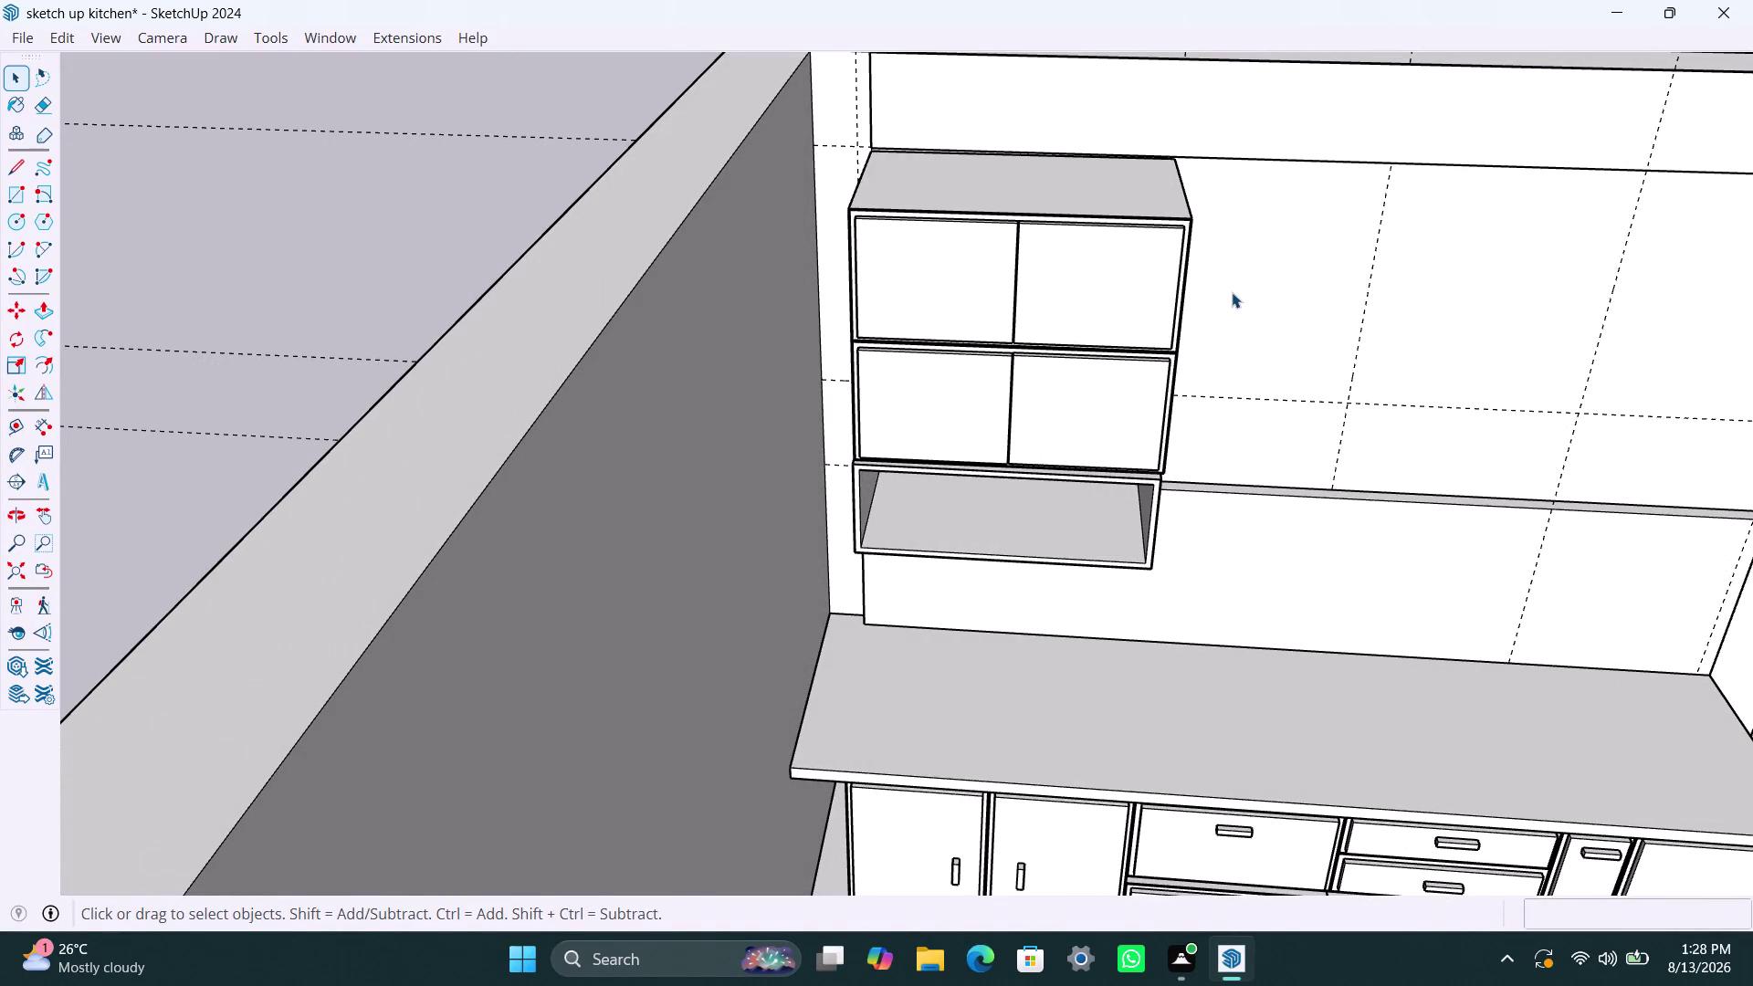
middle_drag(1282, 278, 1186, 305)
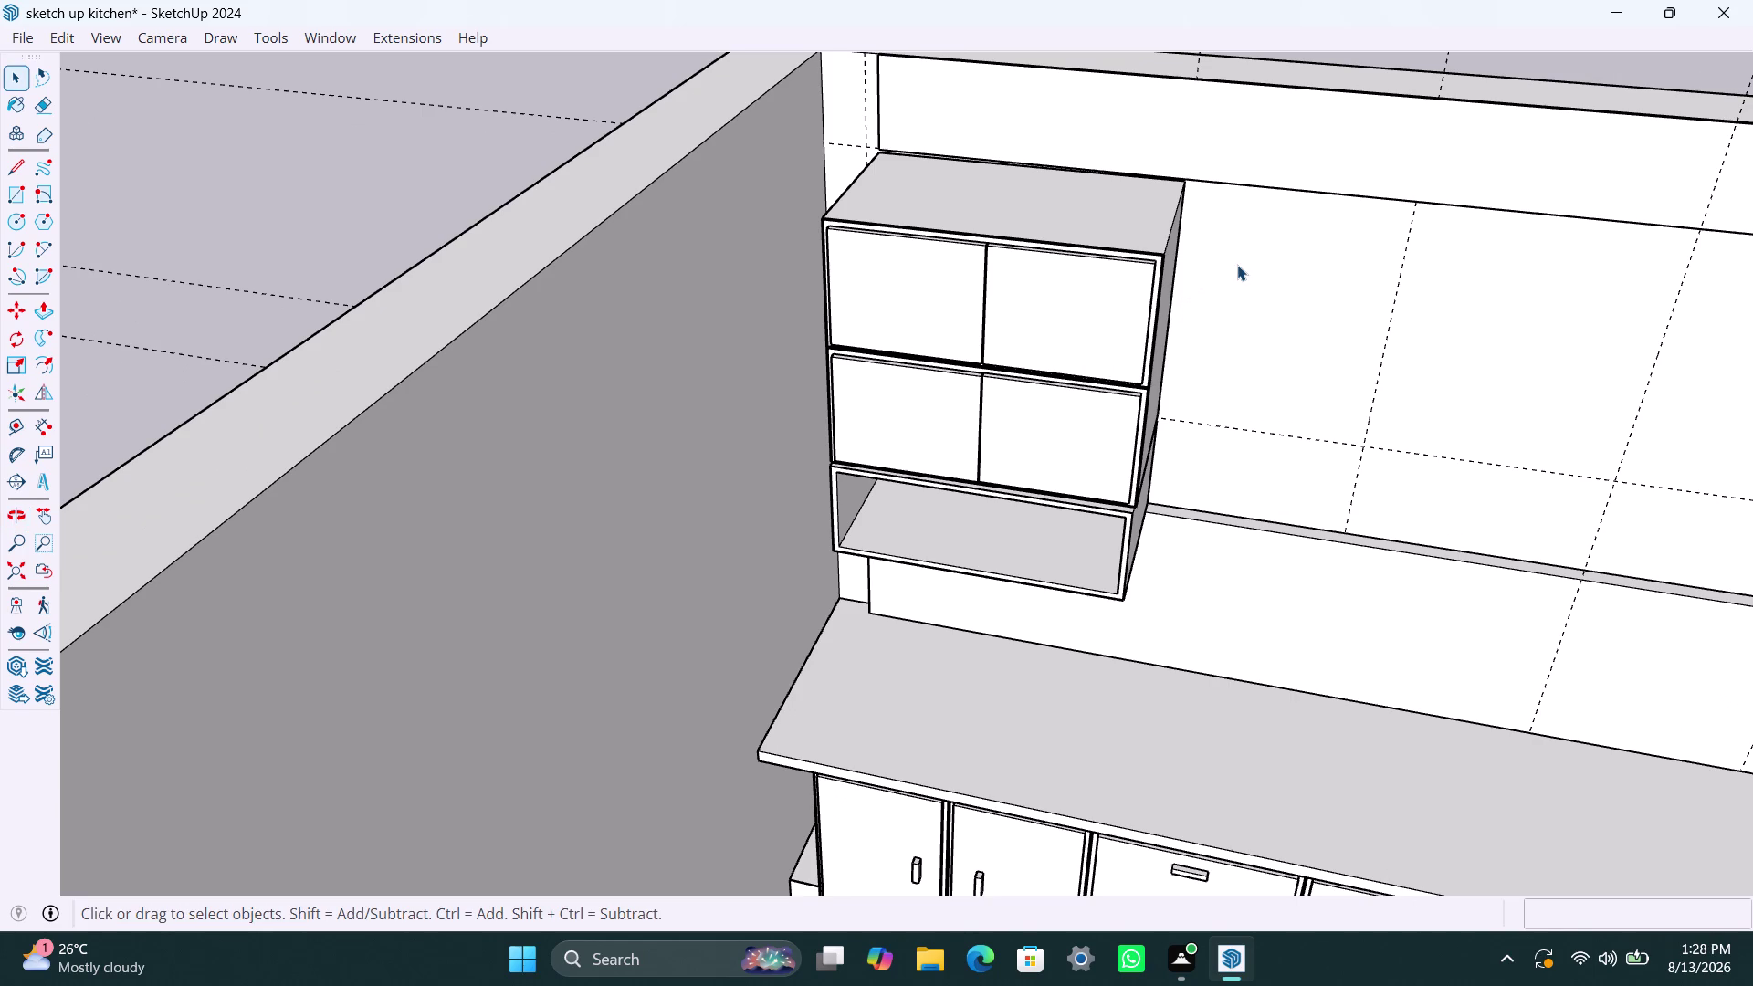
middle_drag(1253, 275, 1321, 290)
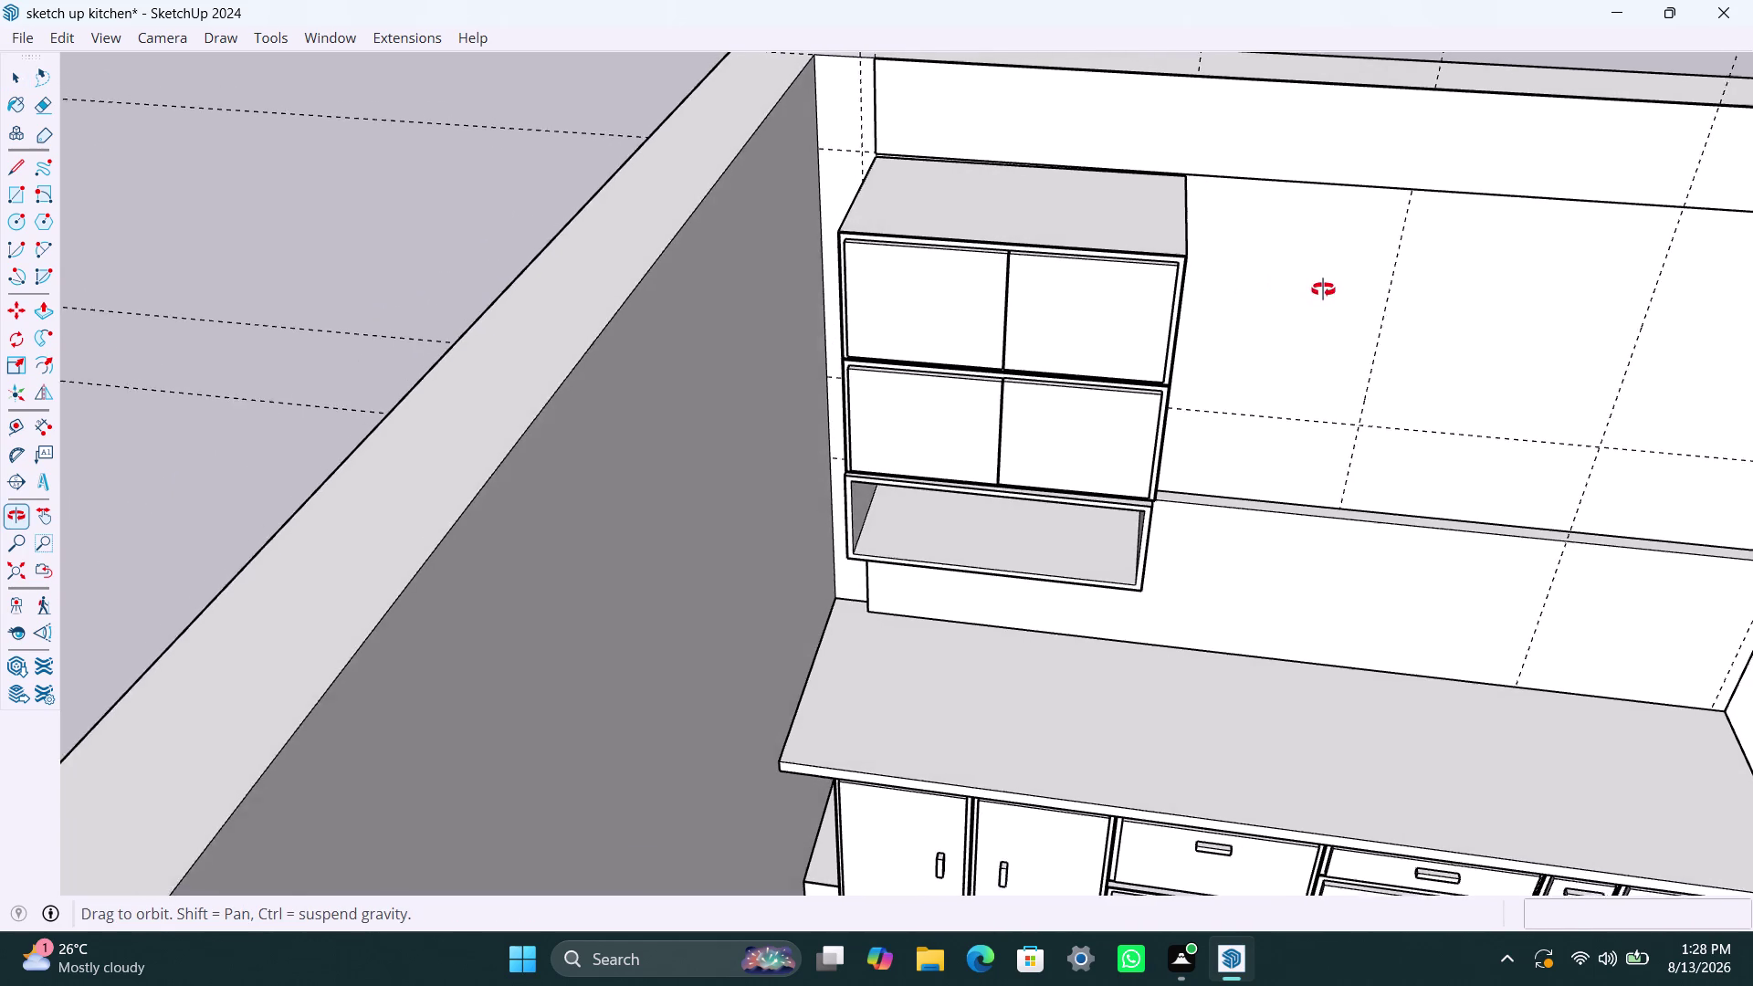
middle_drag(1321, 290, 1323, 290)
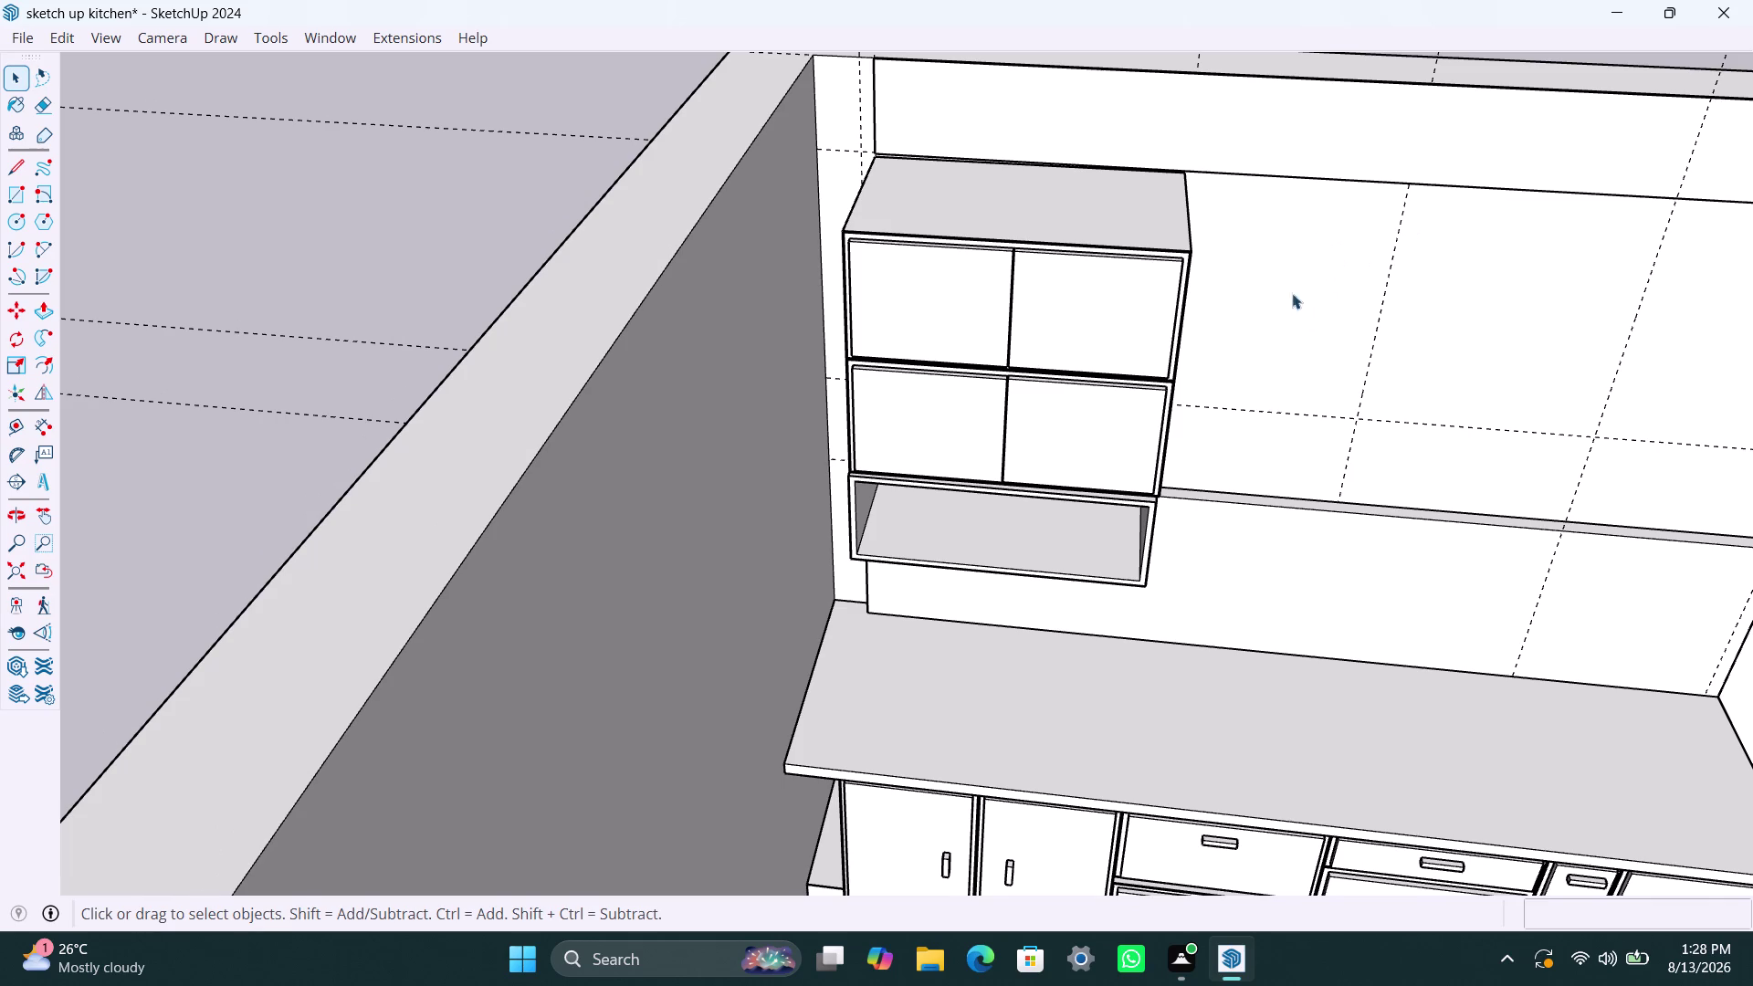
middle_drag(1296, 313, 1224, 305)
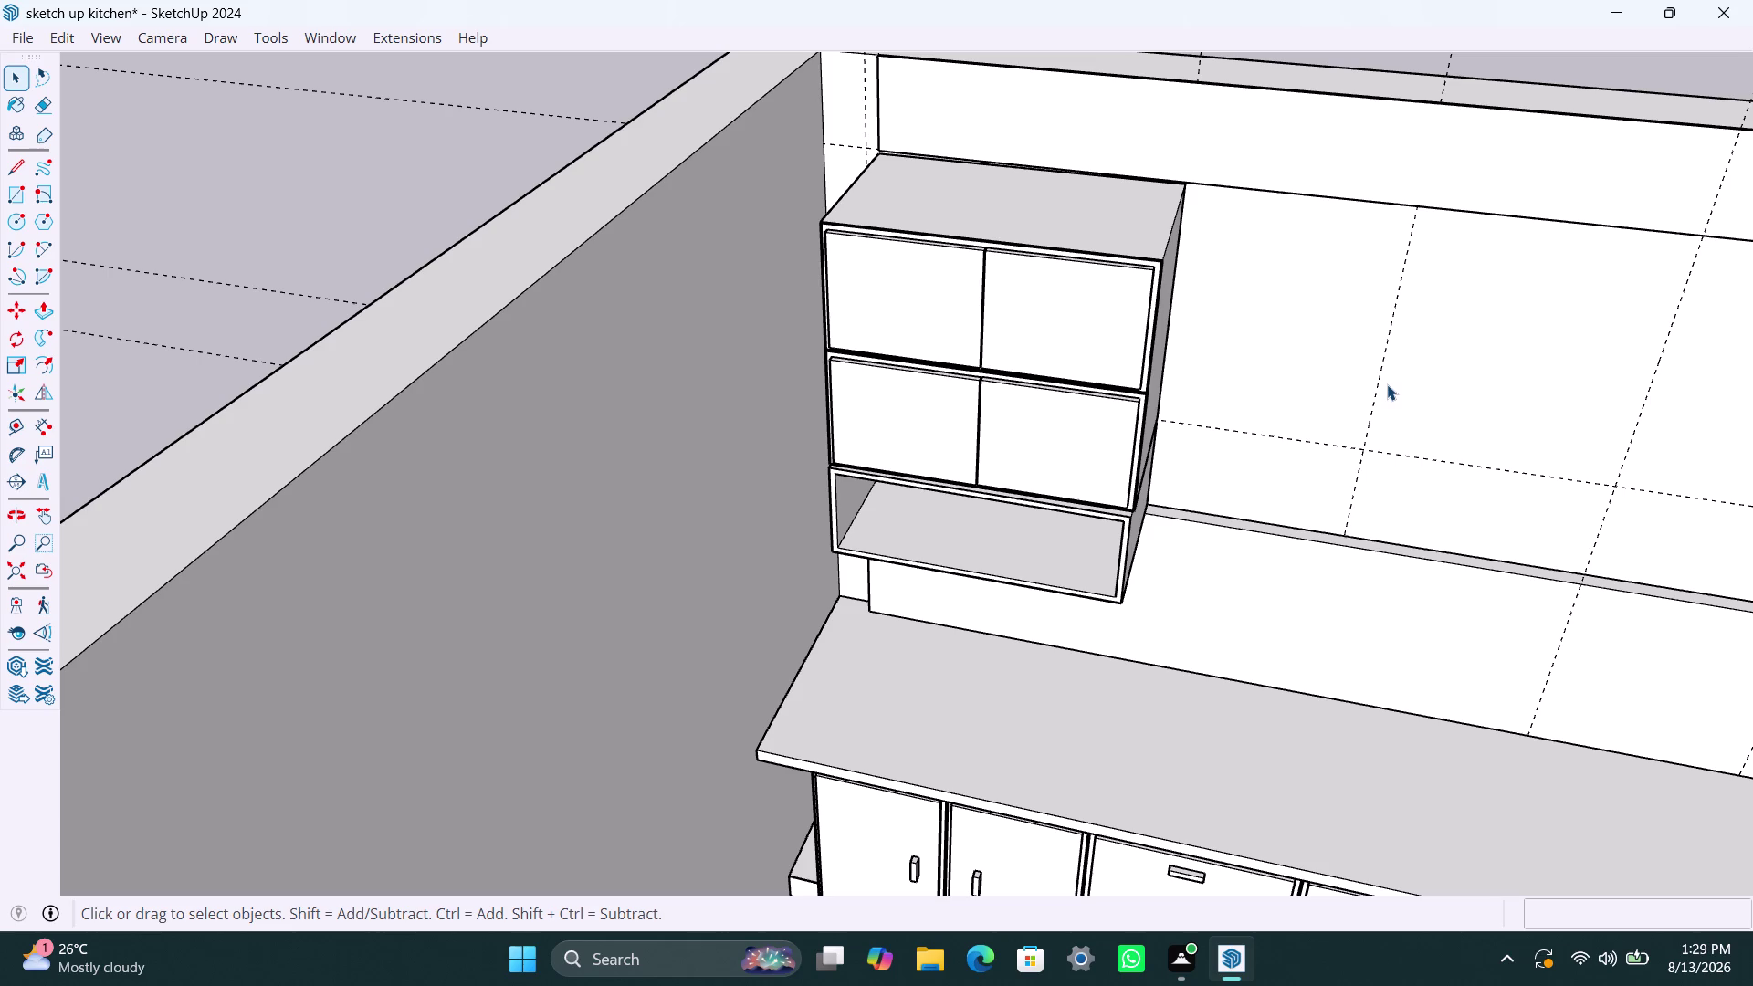
scroll(up, 3)
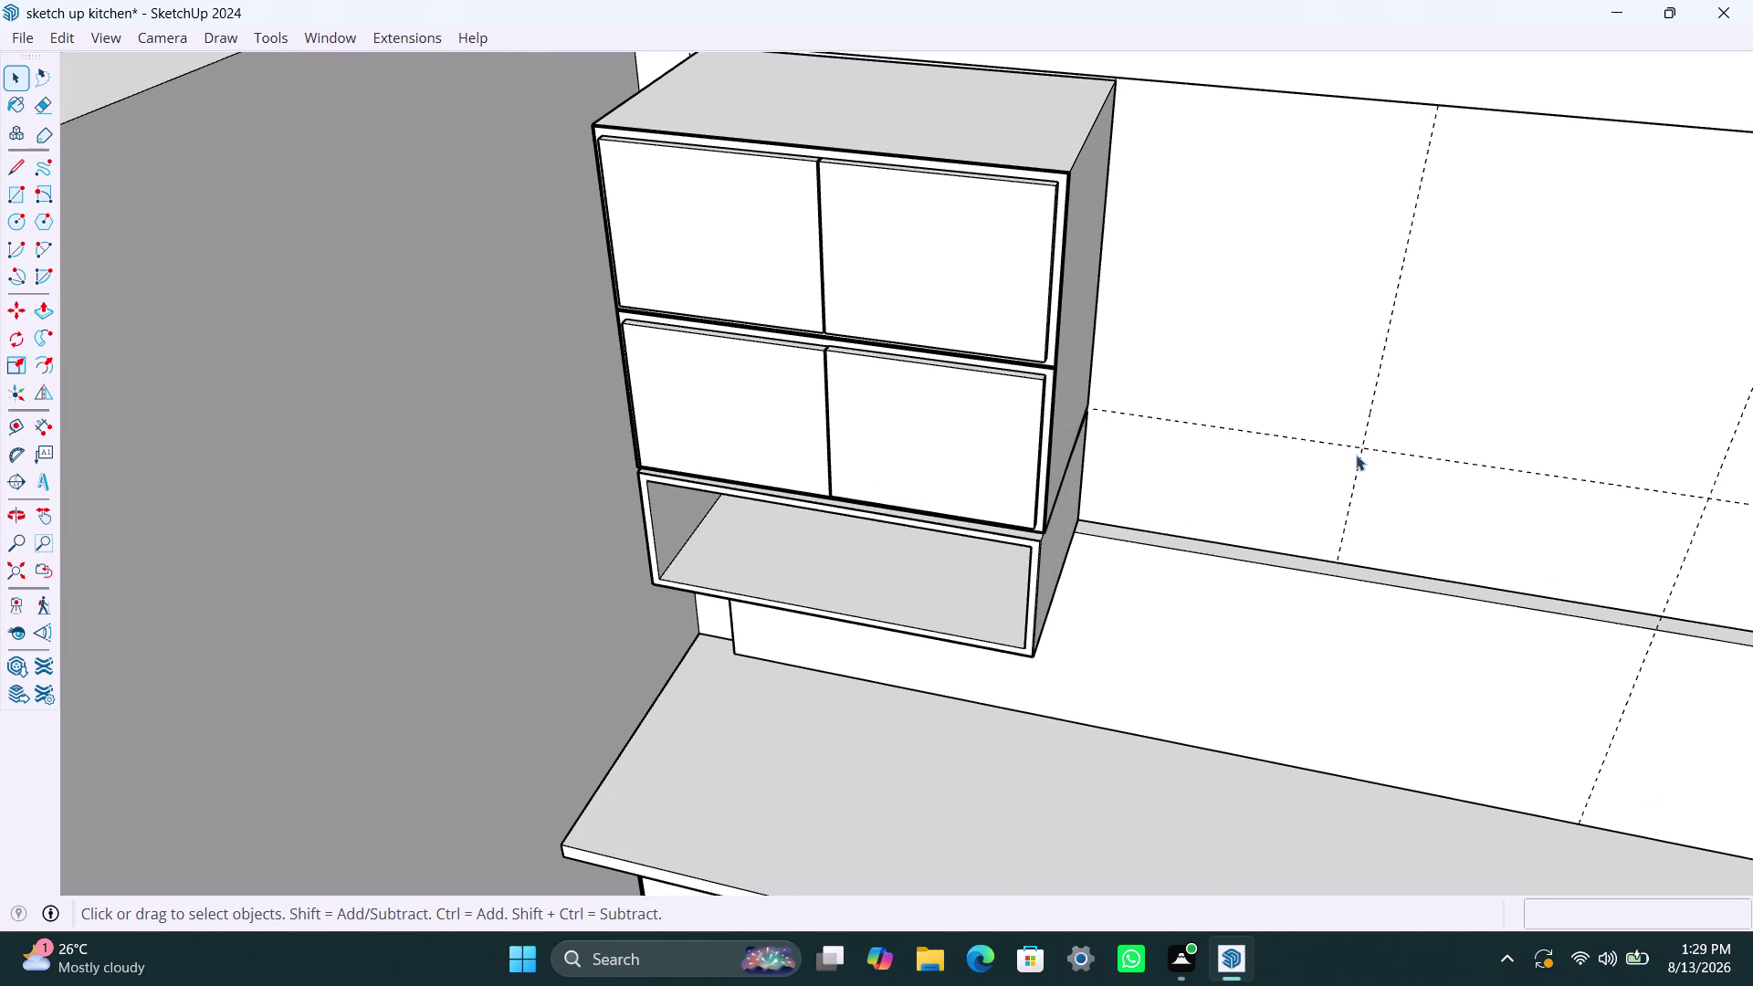
middle_drag(1356, 455, 1250, 646)
scroll(up, 3)
middle_drag(1281, 315, 1338, 16)
middle_drag(1218, 249, 1304, 128)
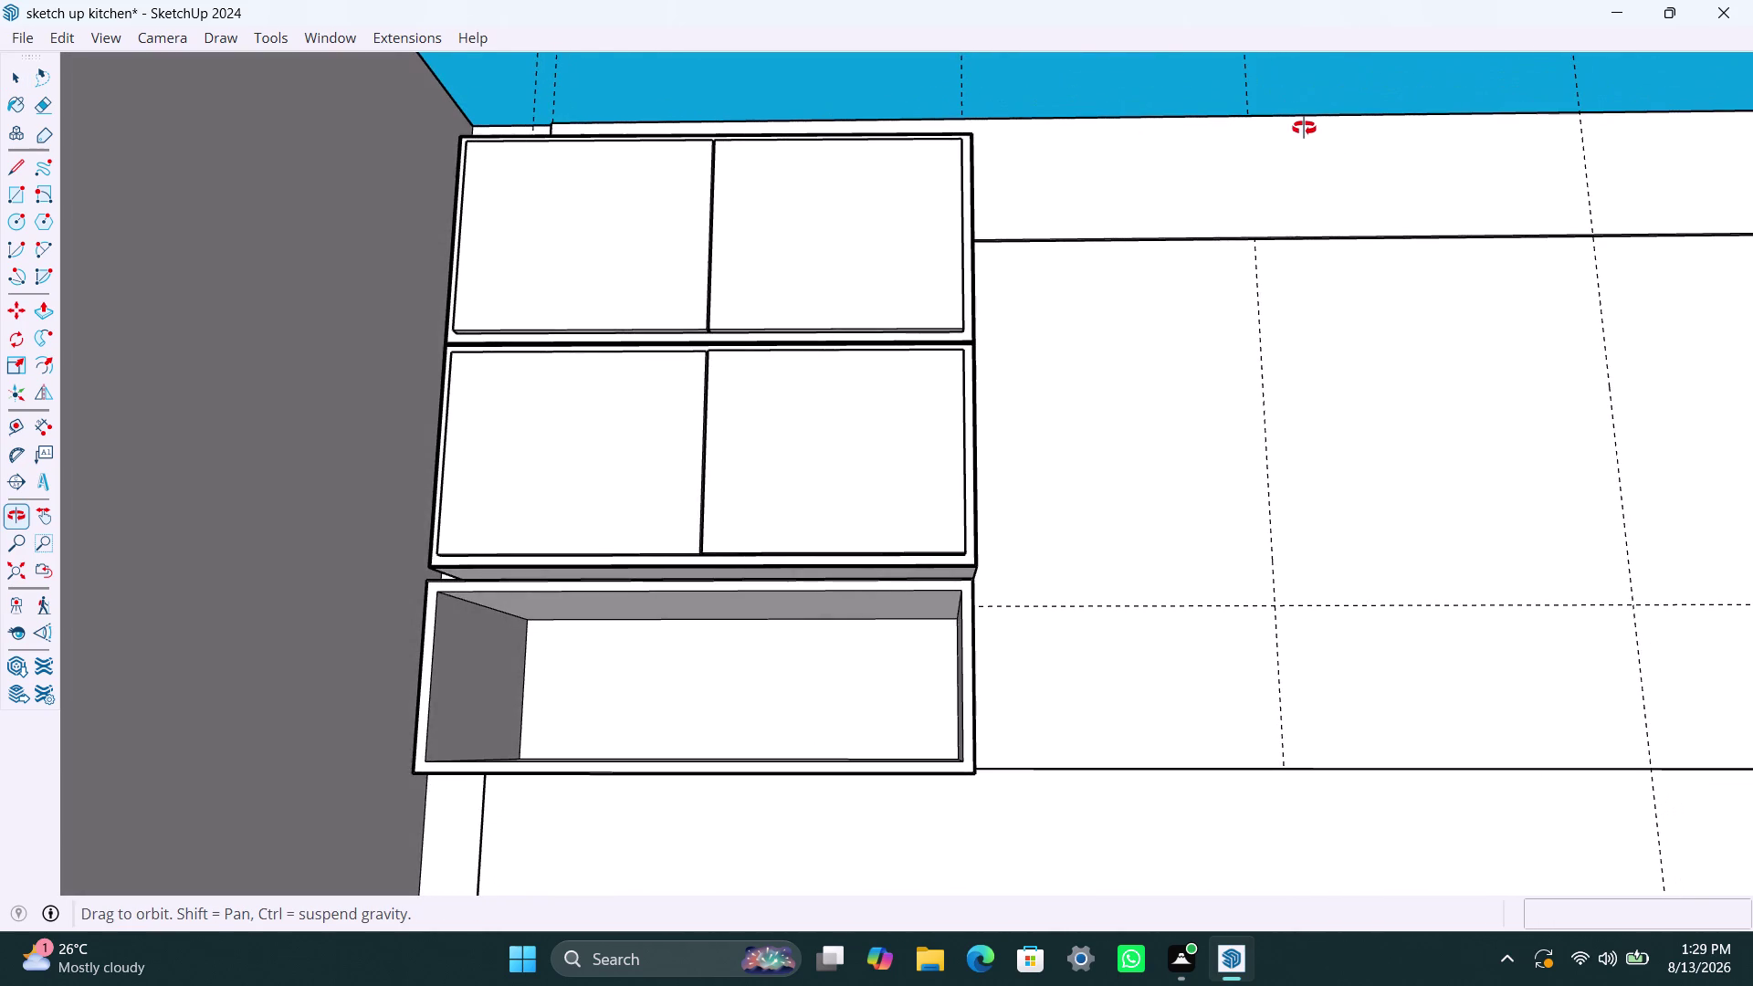
middle_drag(1304, 128, 1582, 130)
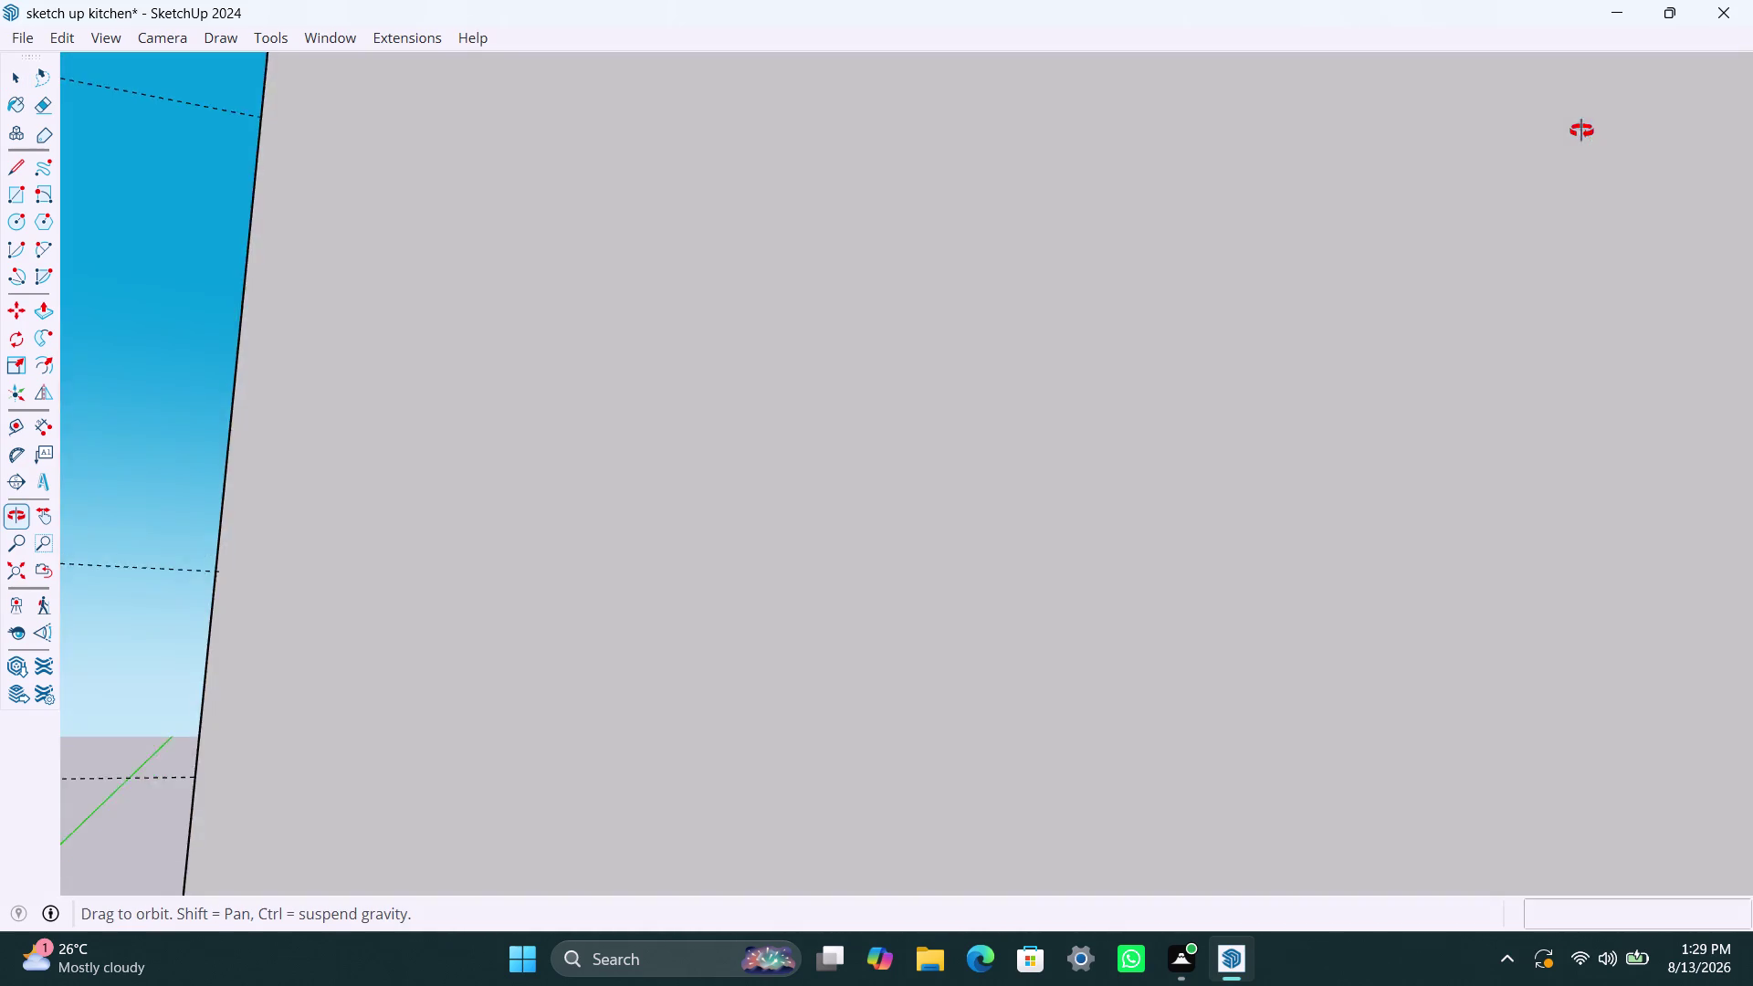
middle_drag(1581, 131, 1464, 153)
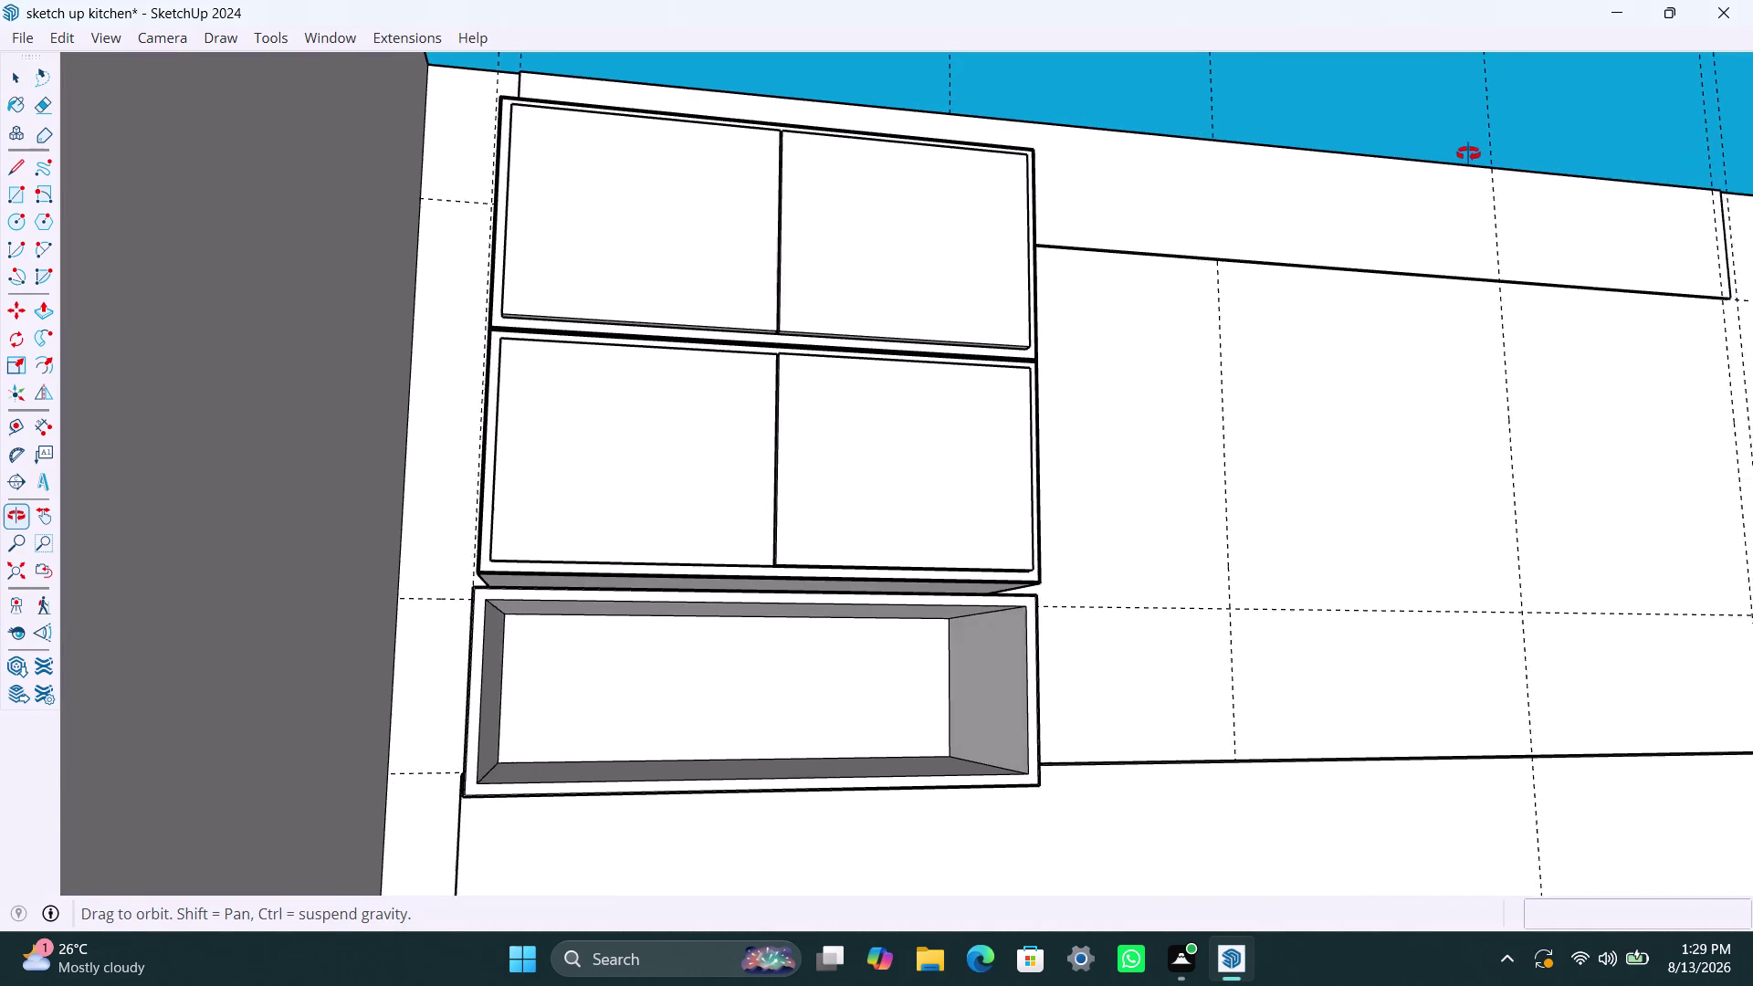
middle_drag(1463, 154, 1511, 160)
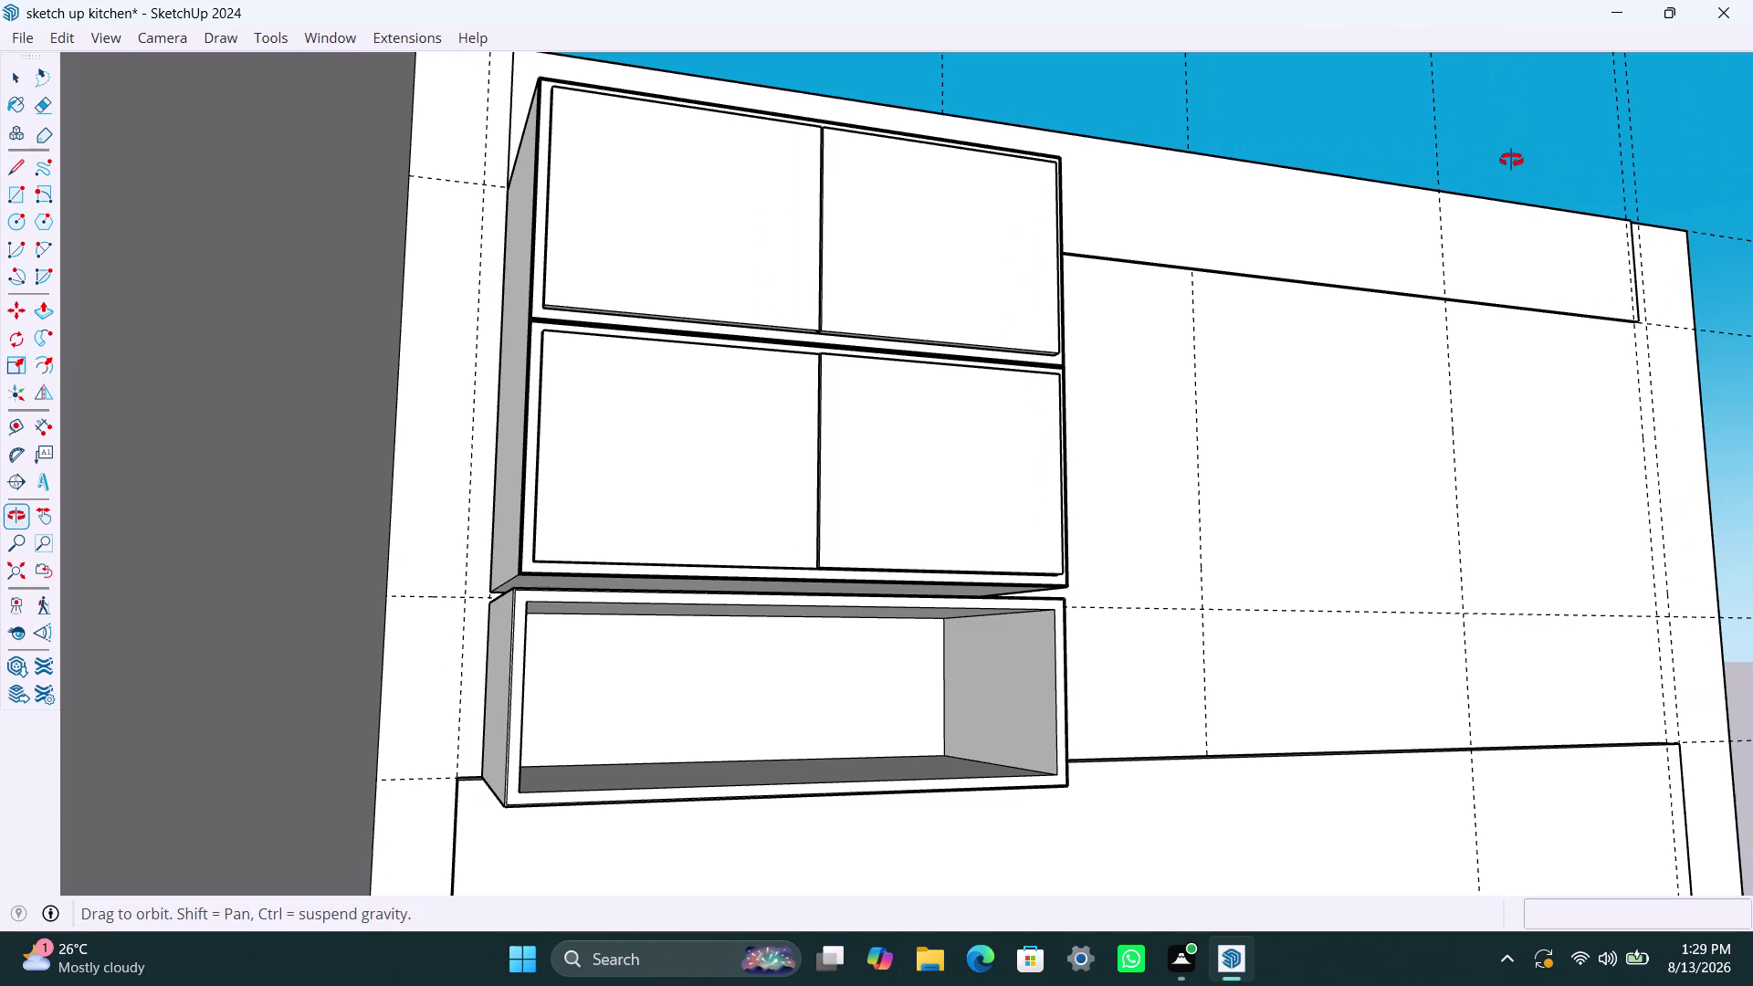
middle_drag(1511, 160, 1228, 225)
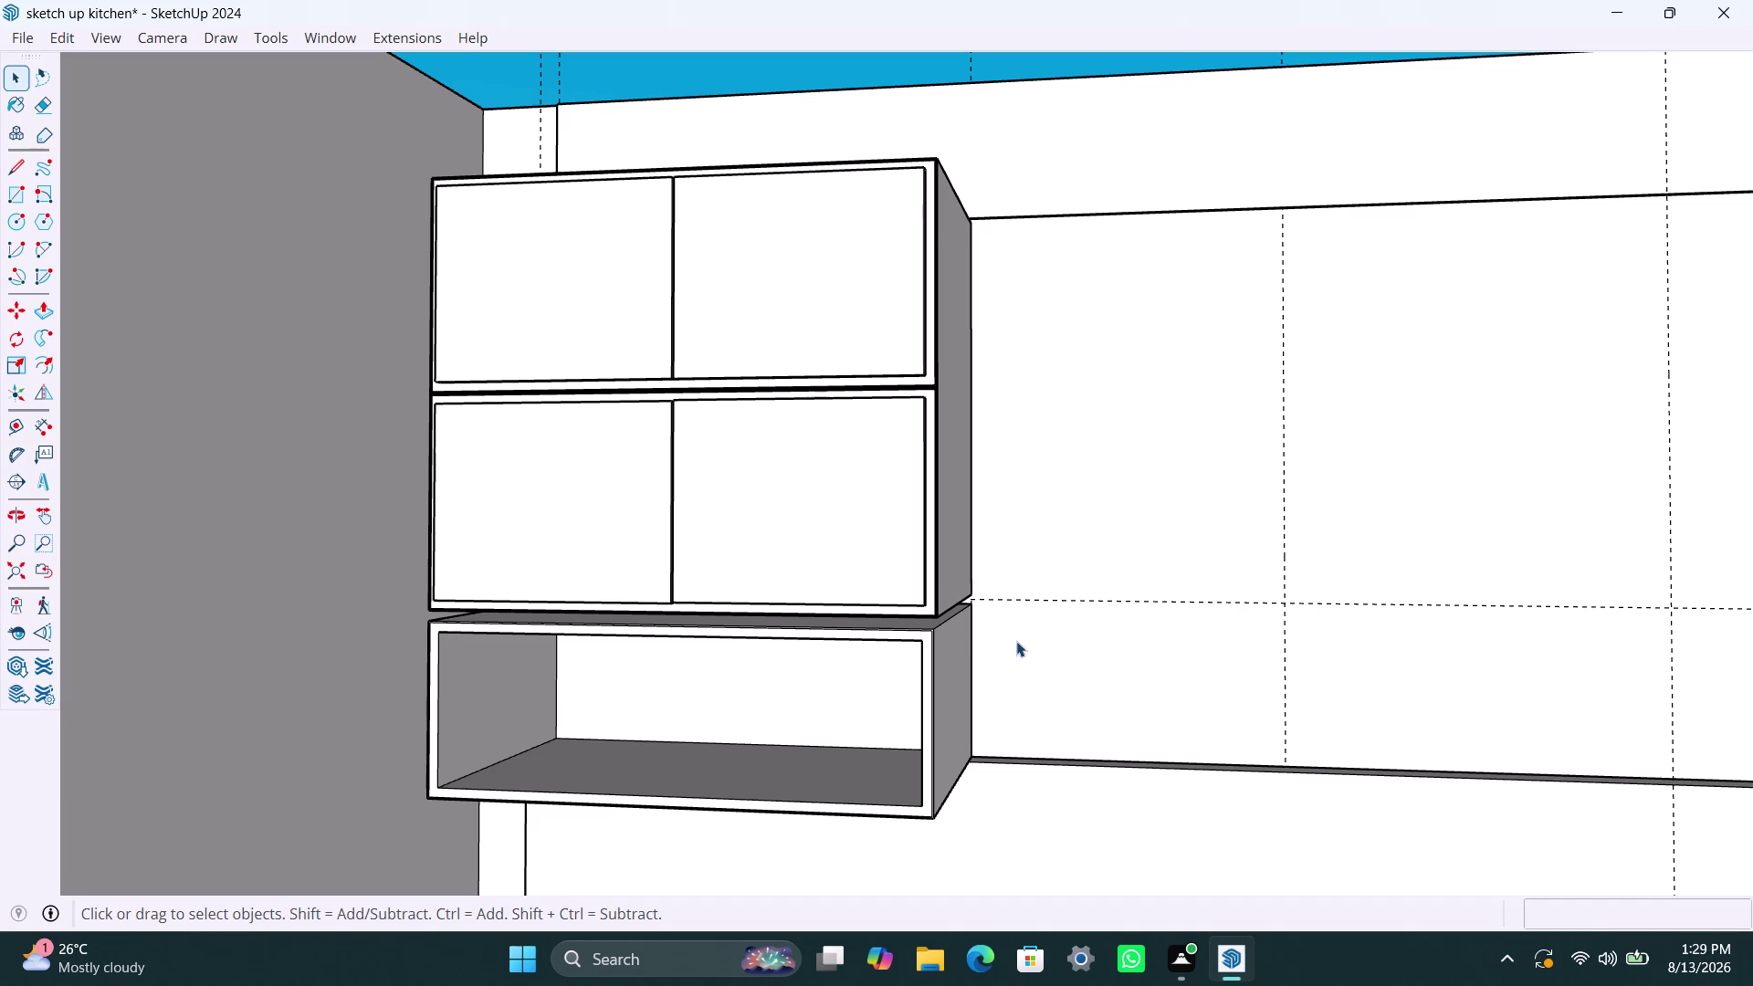
Draw a rectangle on the wall beside the open shelf.
key(r)
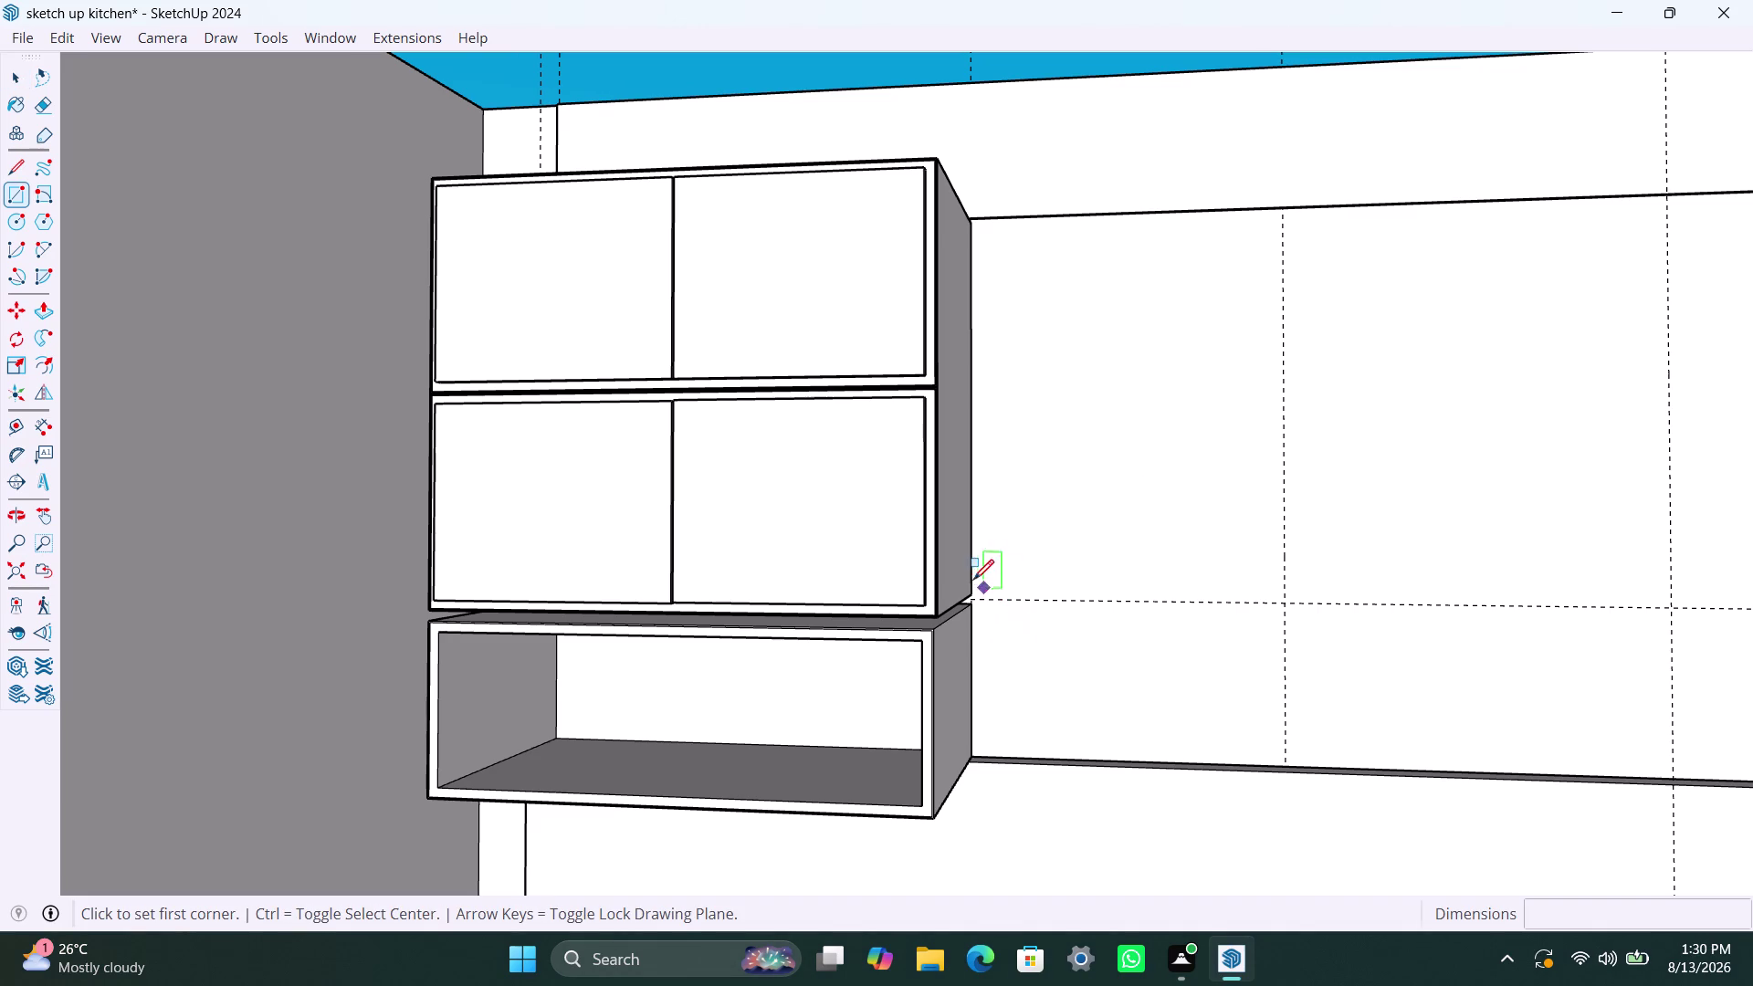
click(976, 582)
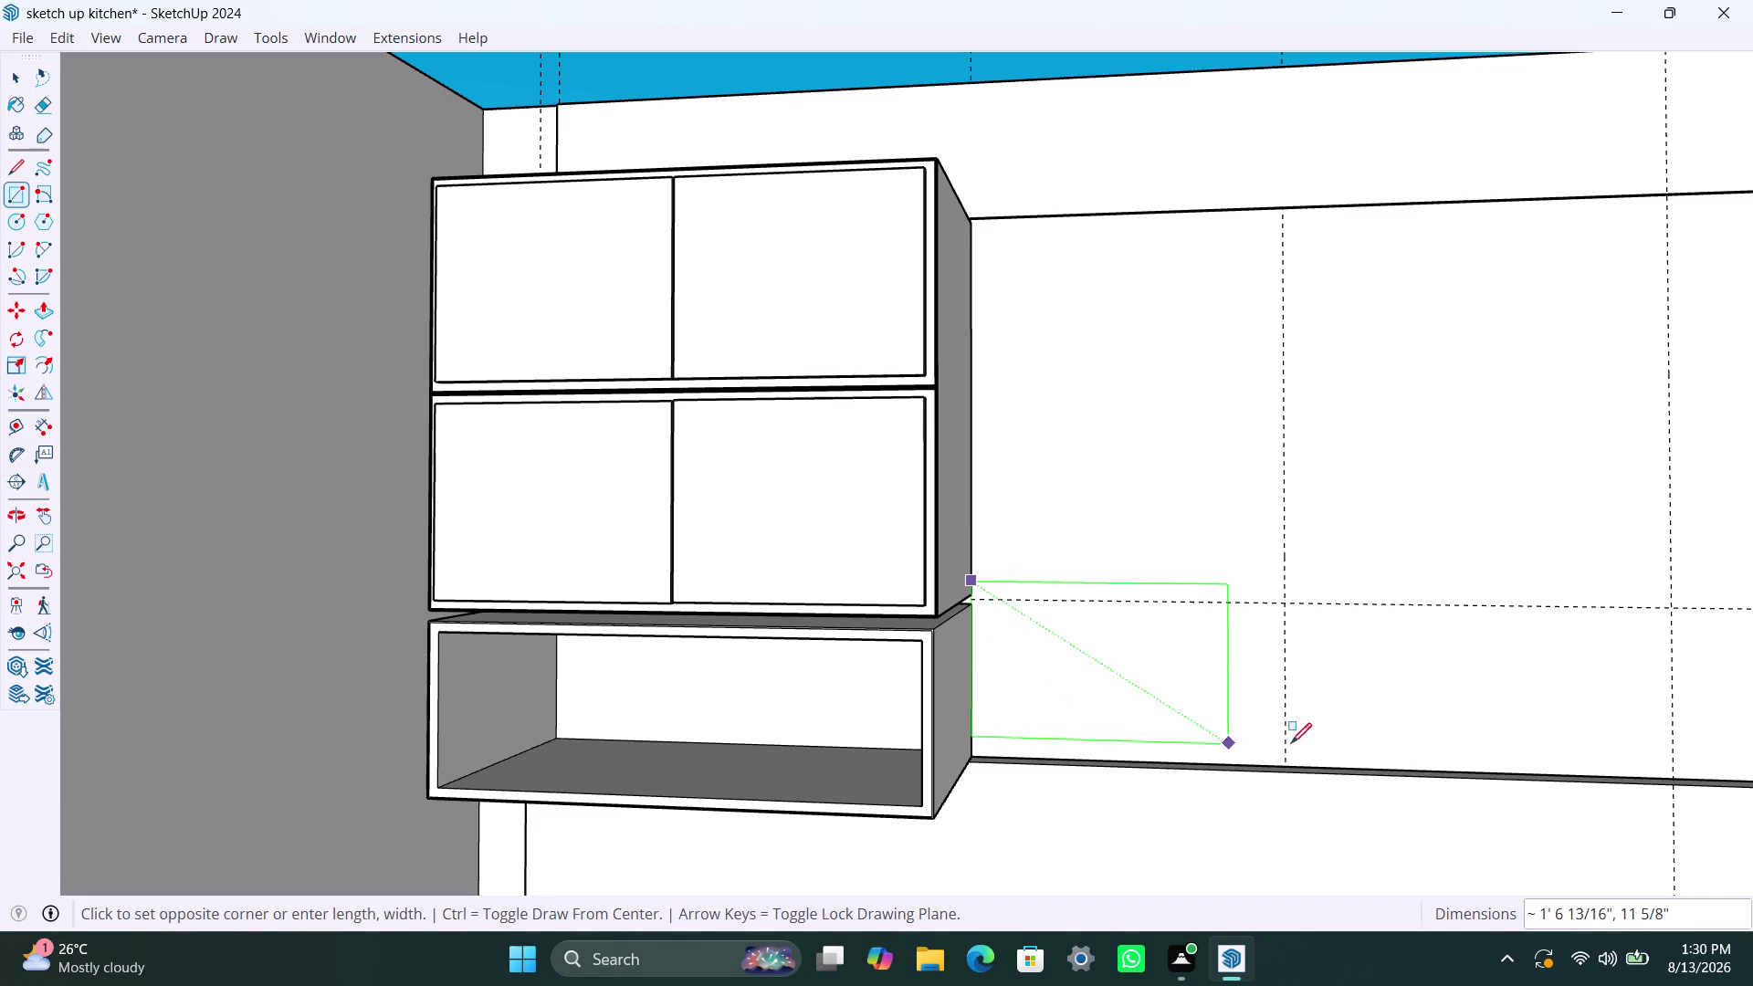
click(1286, 764)
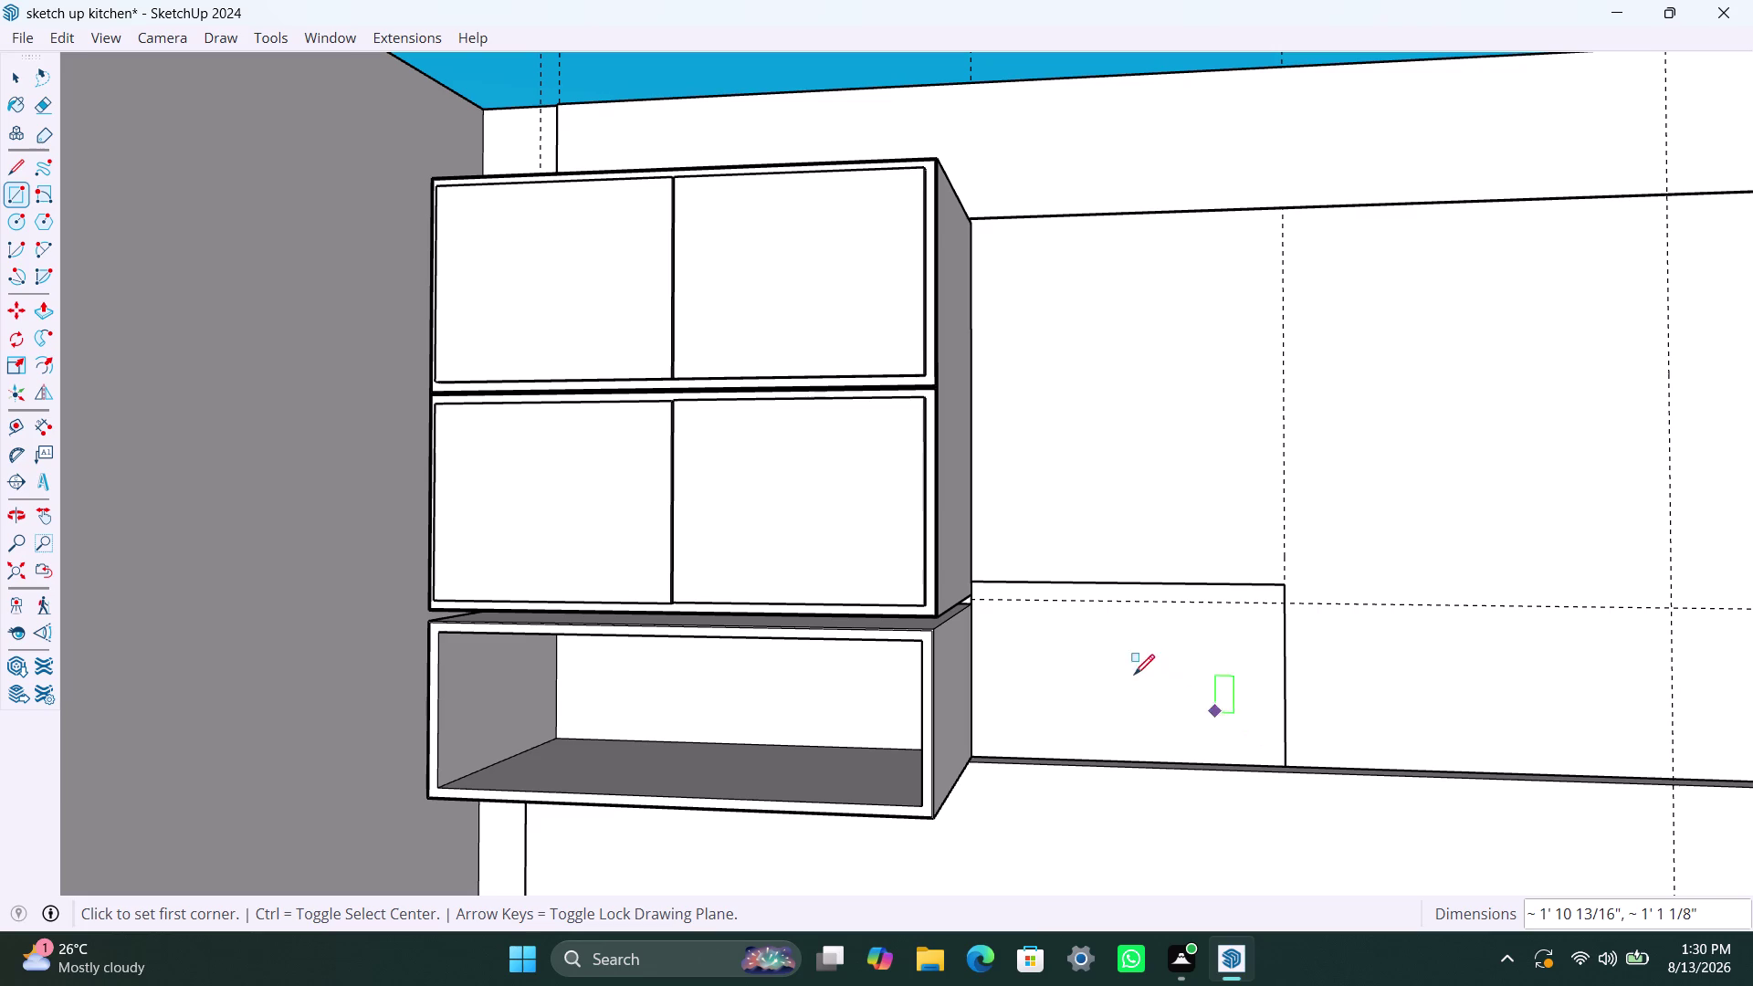
key(Escape)
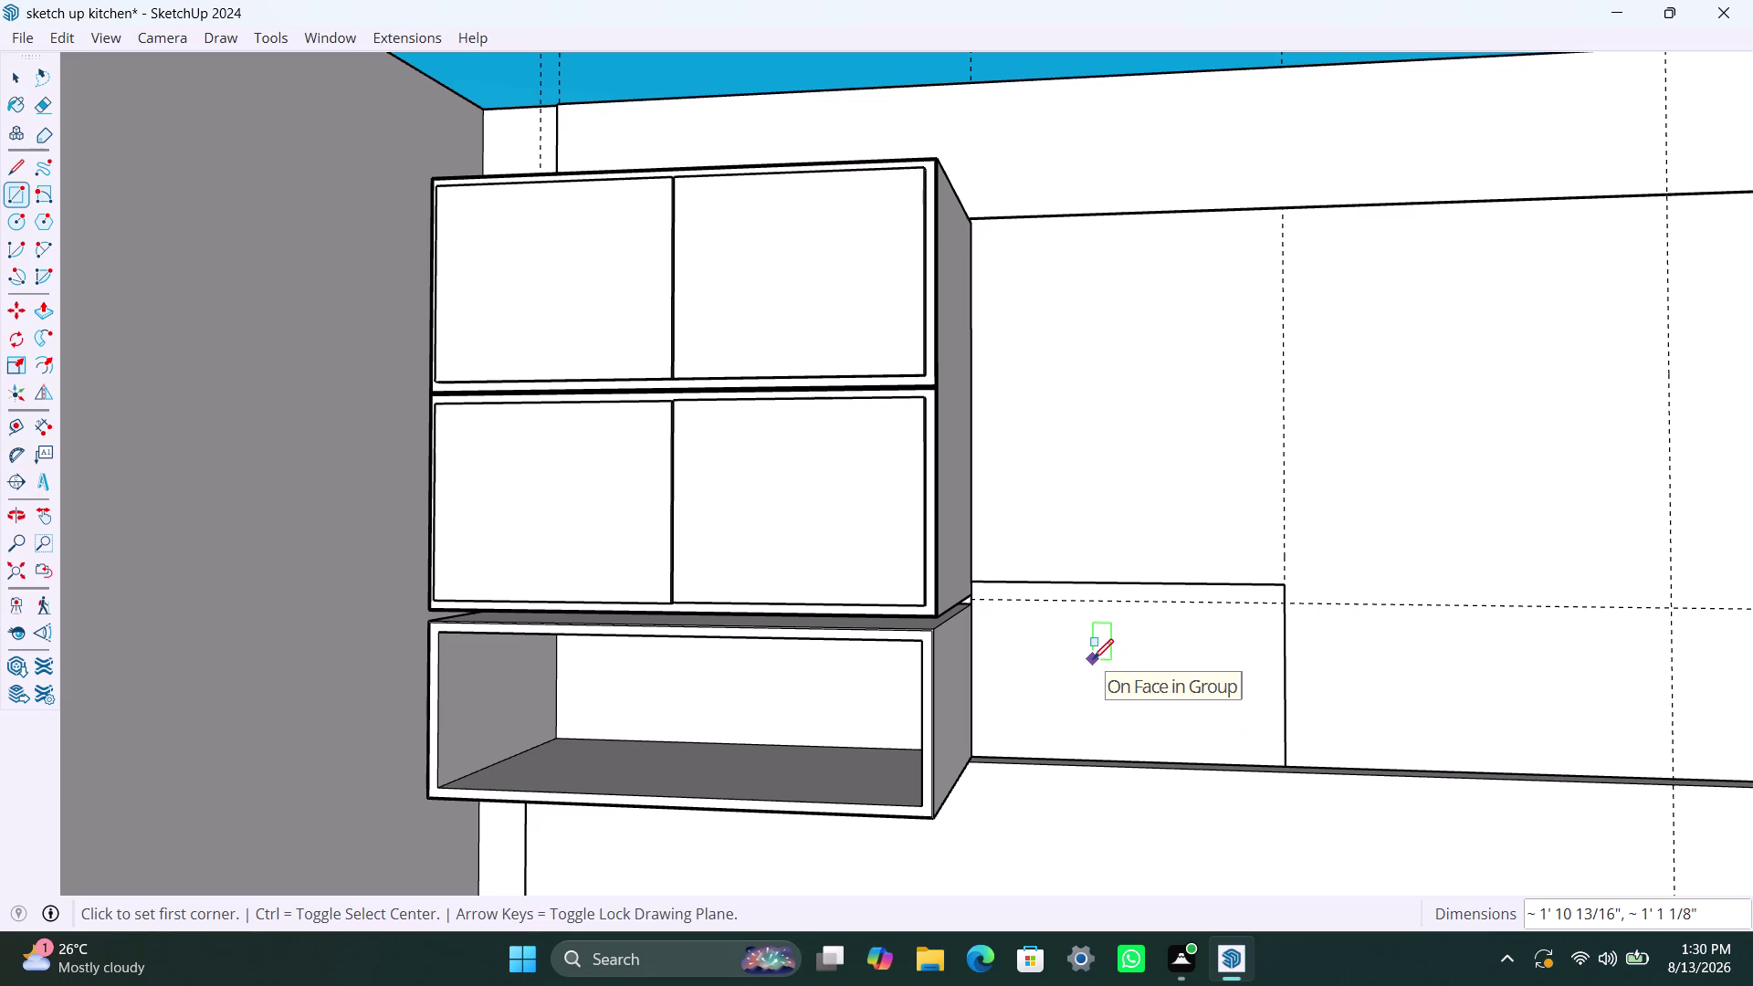
Open the wall group and select the new rectangle face inside it.
double_click(1064, 684)
key(space)
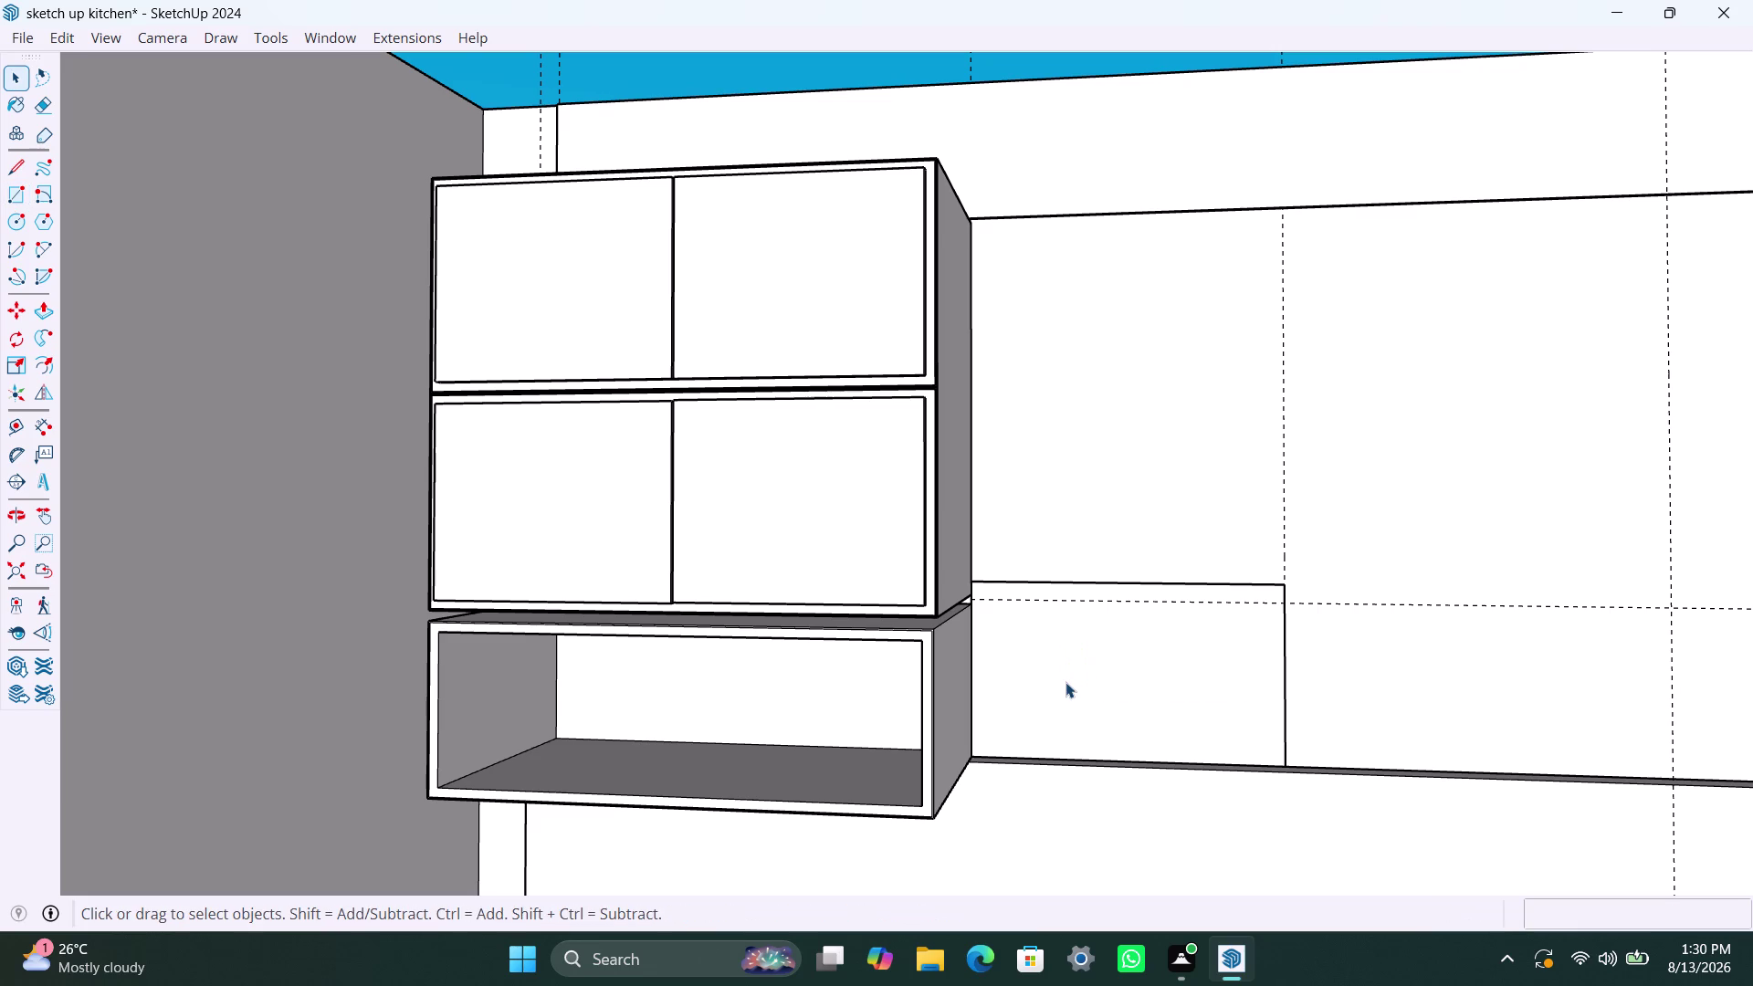
double_click(1067, 683)
right_click(1068, 682)
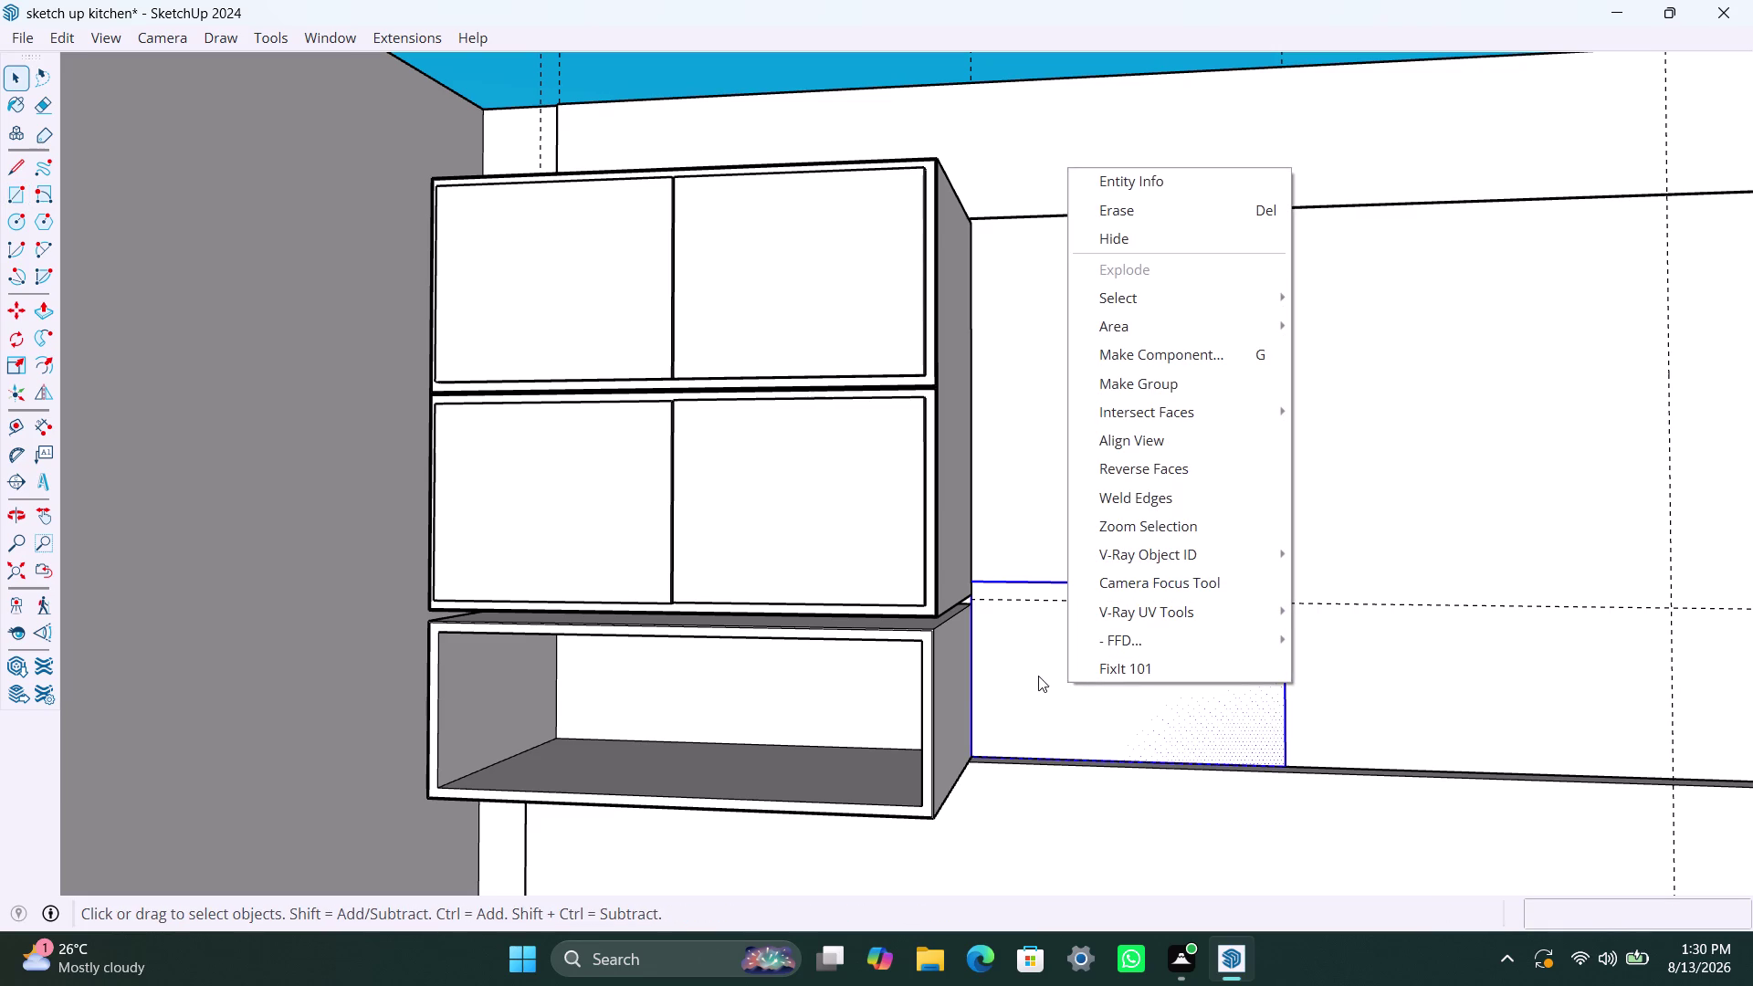
double_click(1038, 676)
double_click(1037, 674)
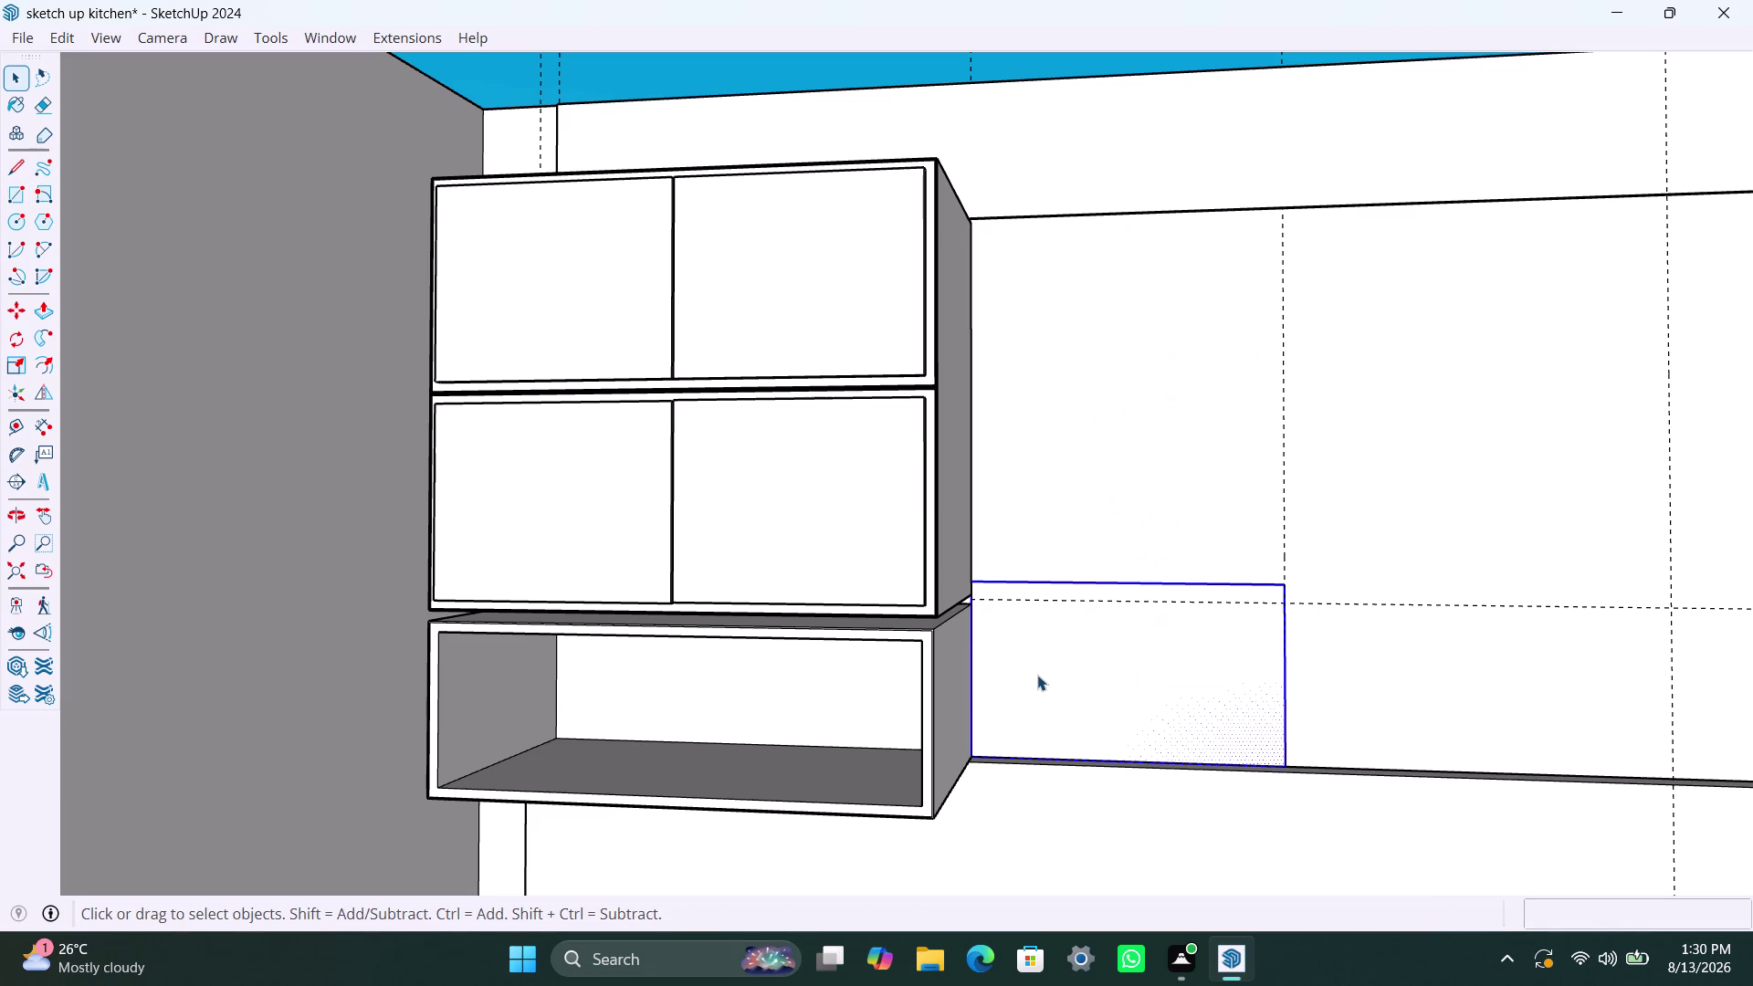
right_click(1037, 675)
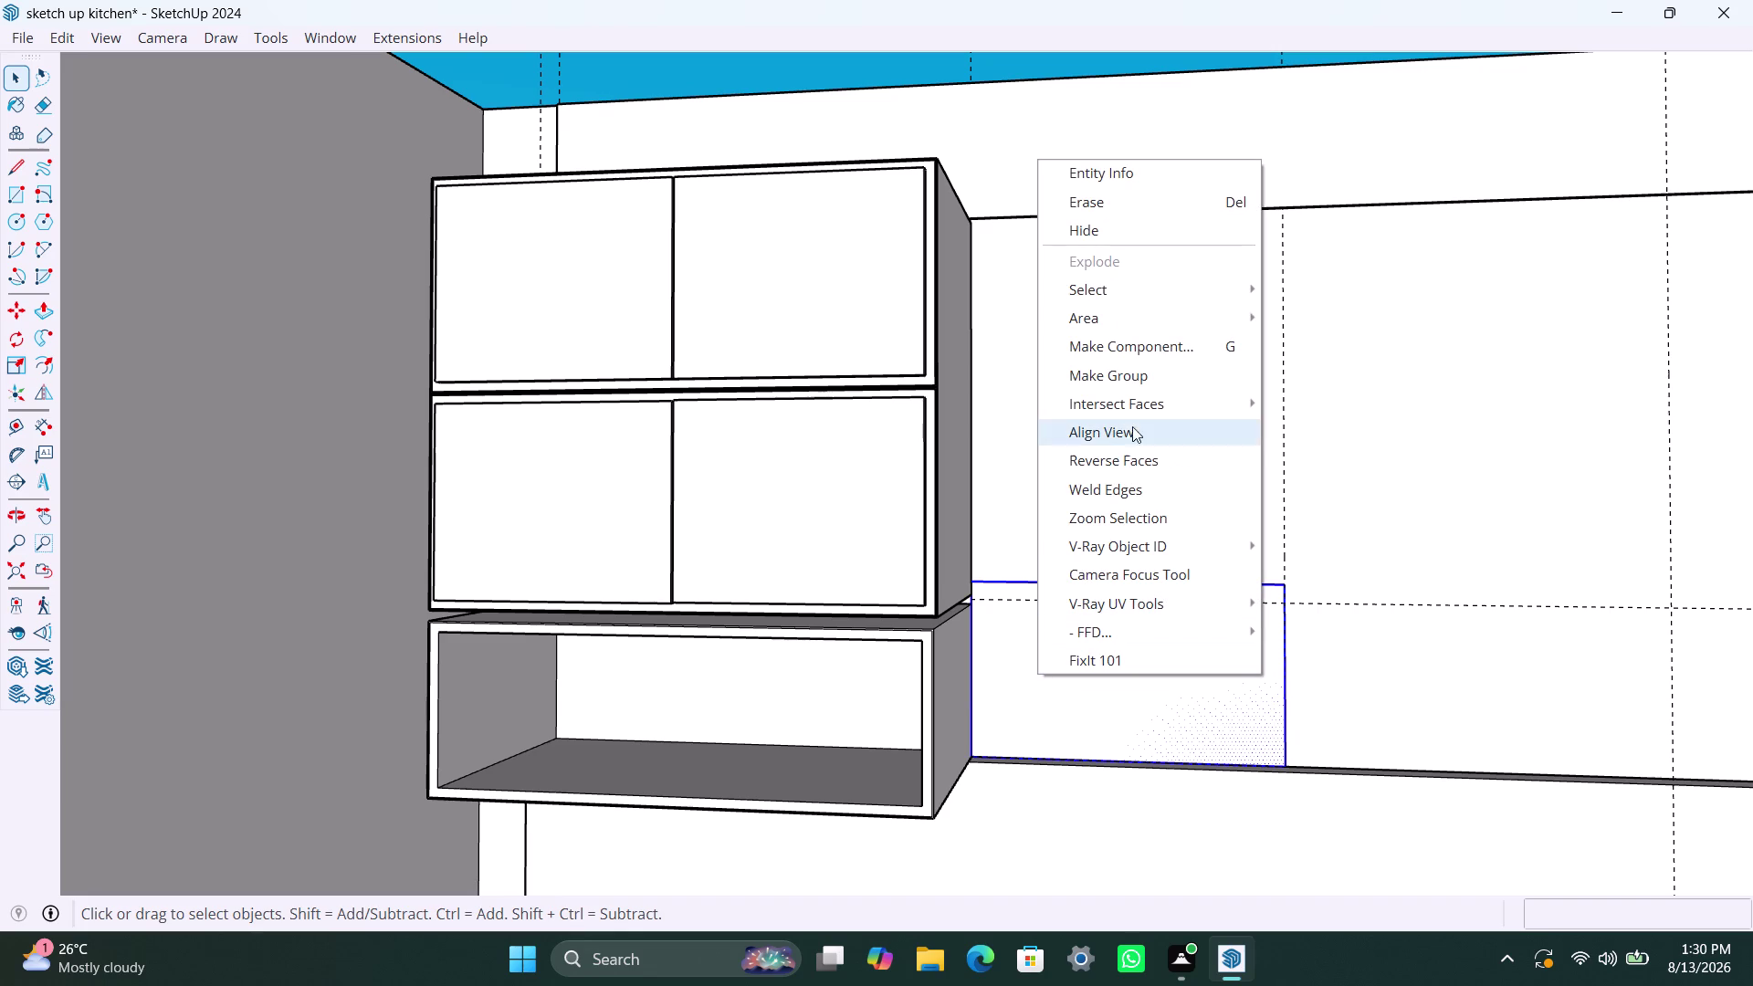
click(1138, 384)
double_click(1115, 630)
click(1115, 630)
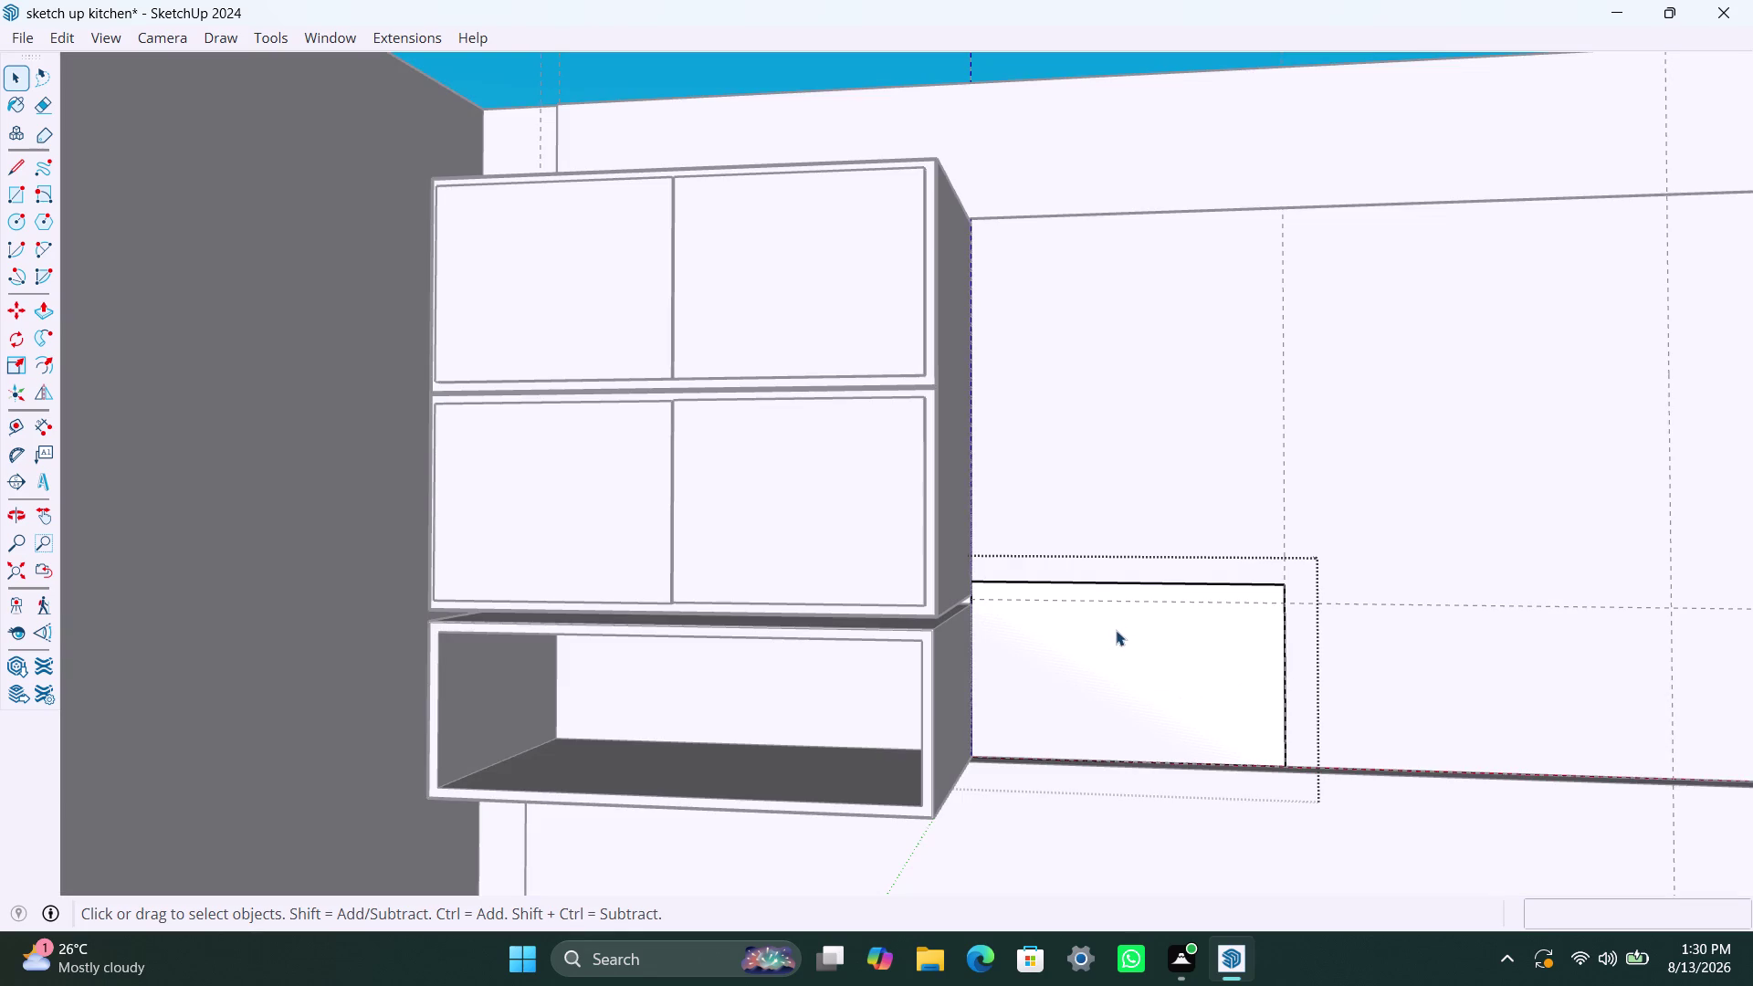
Push/Pull the rectangle face outward into a box and finish editing the wall group.
key(p)
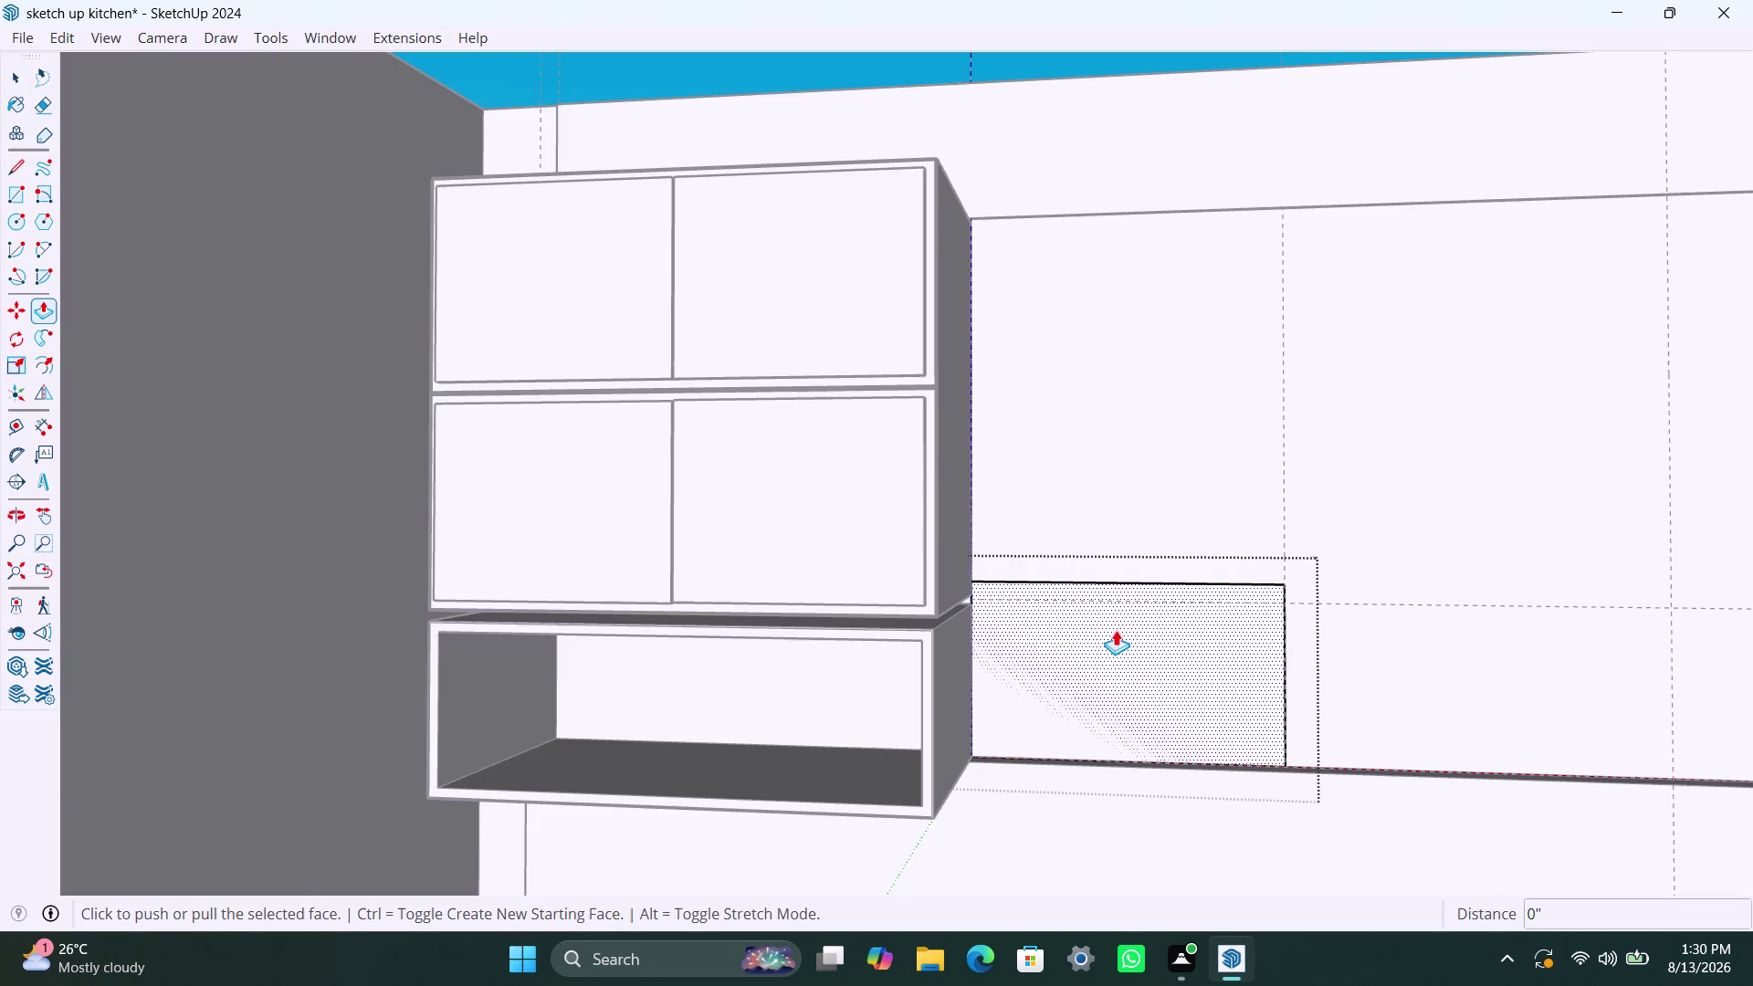
click(1052, 650)
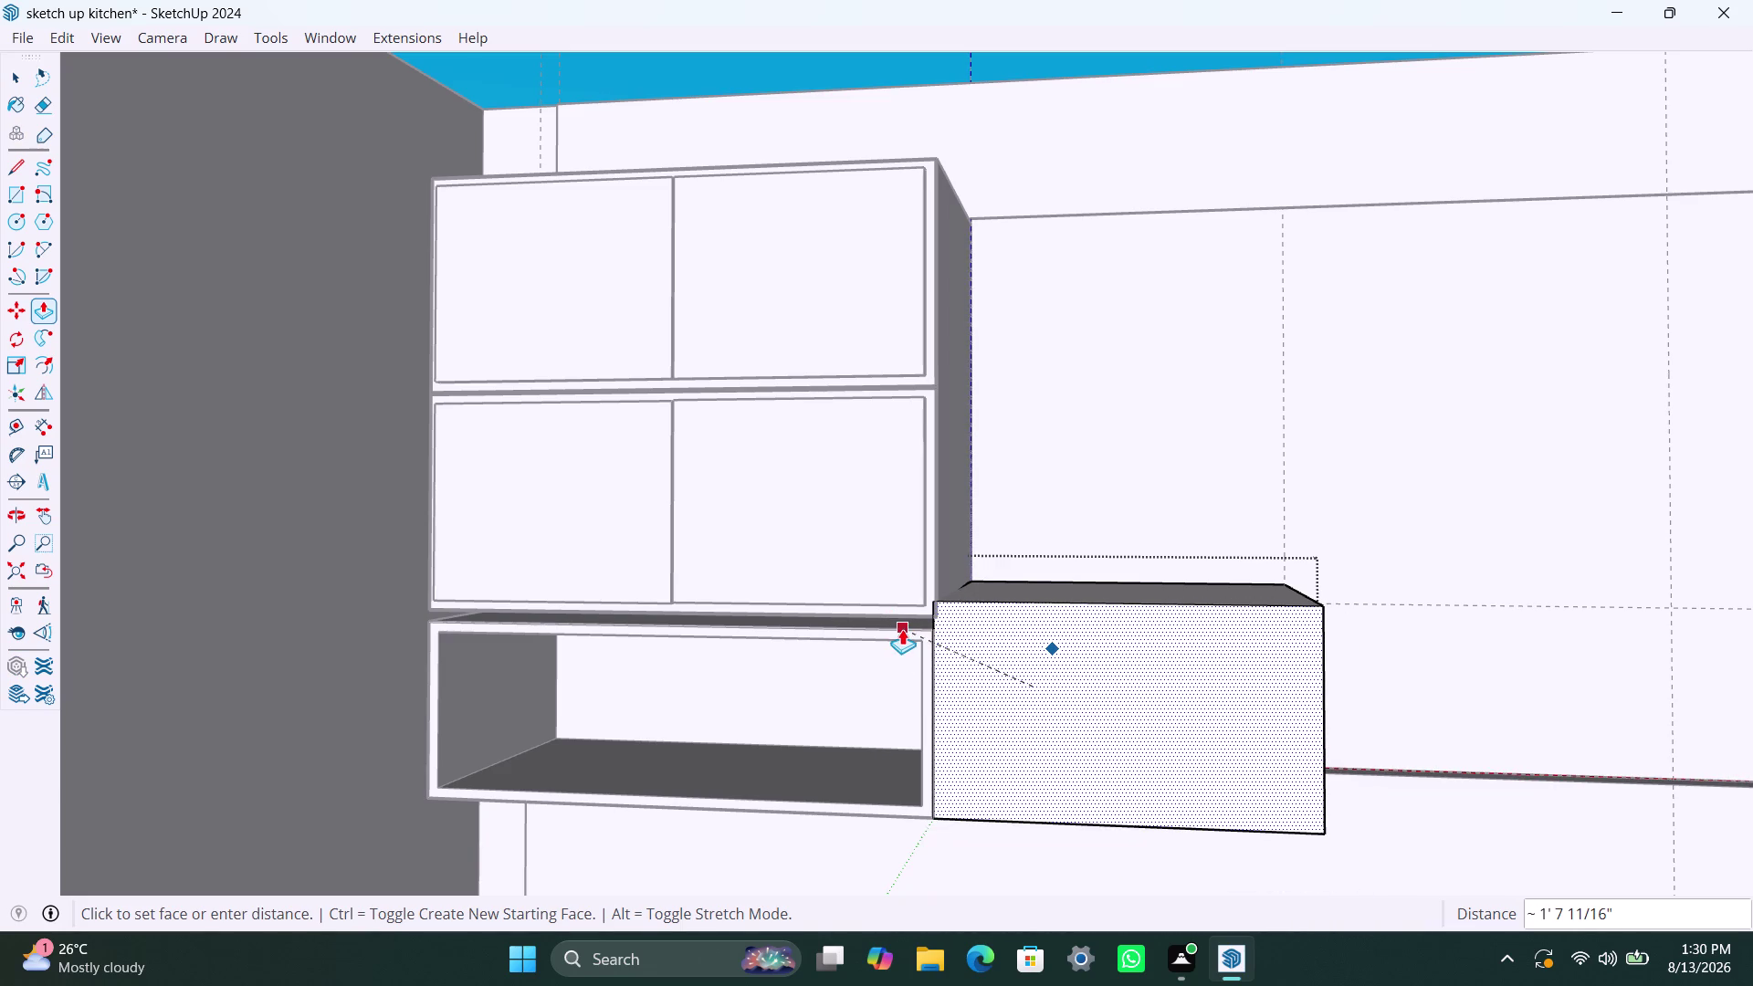
click(907, 637)
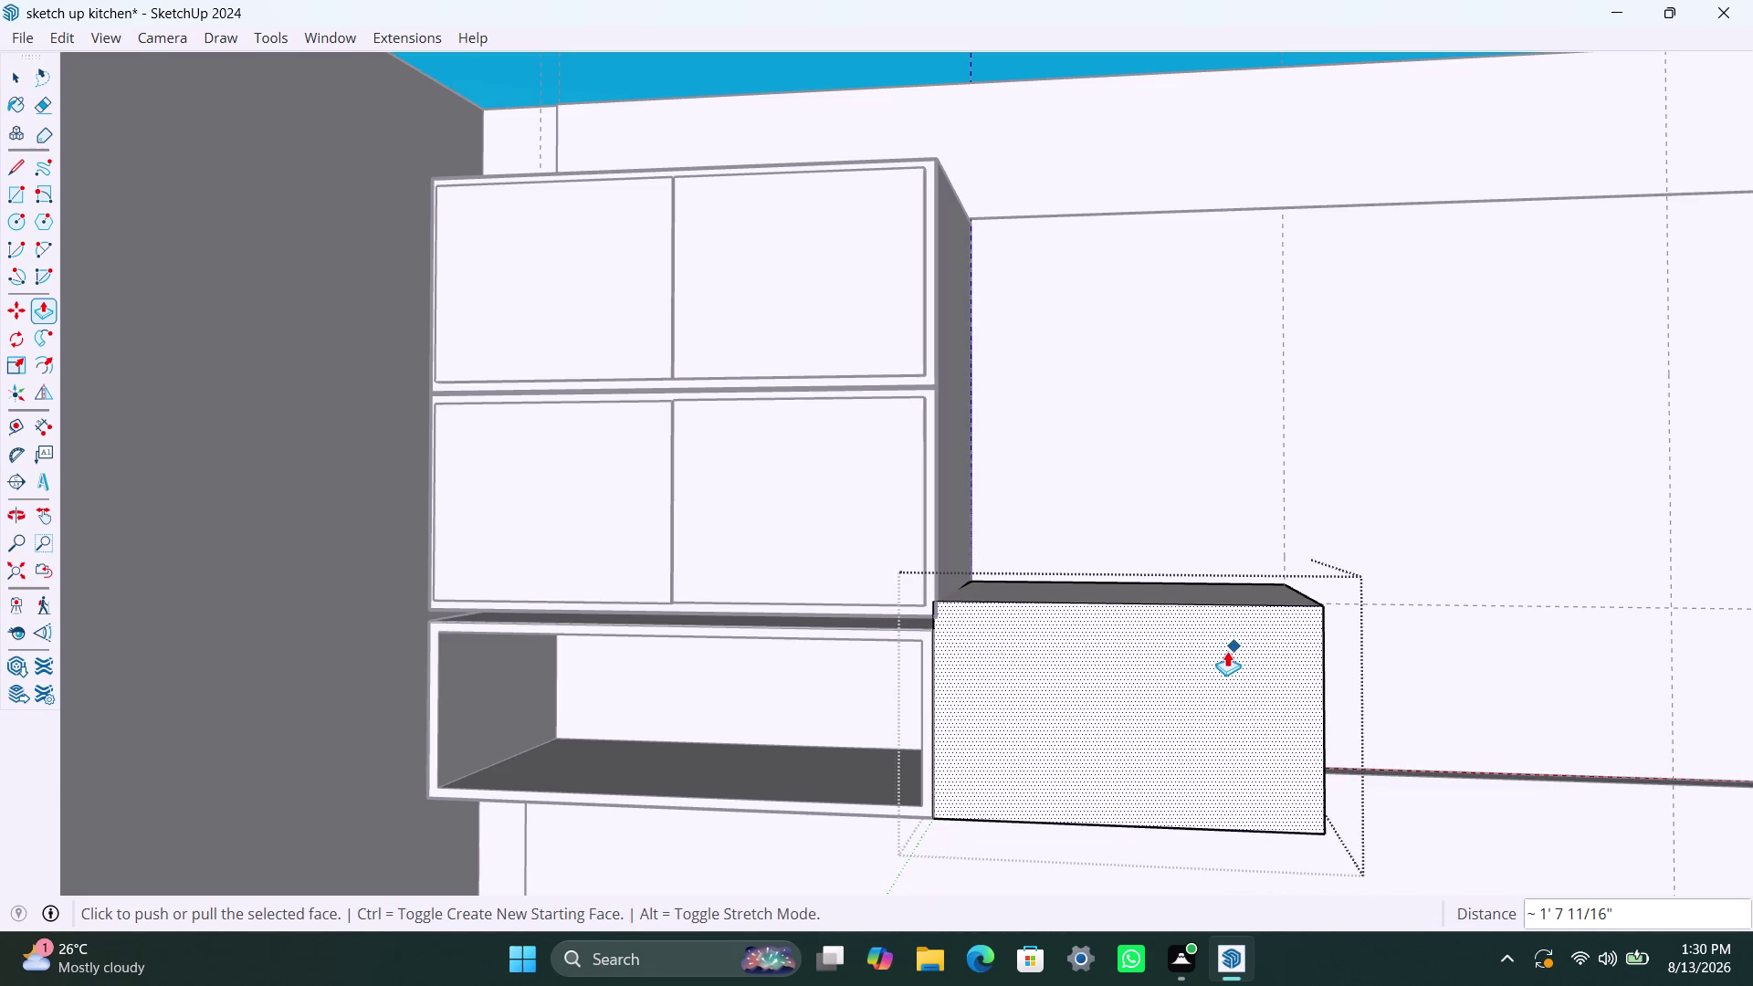
key(Escape)
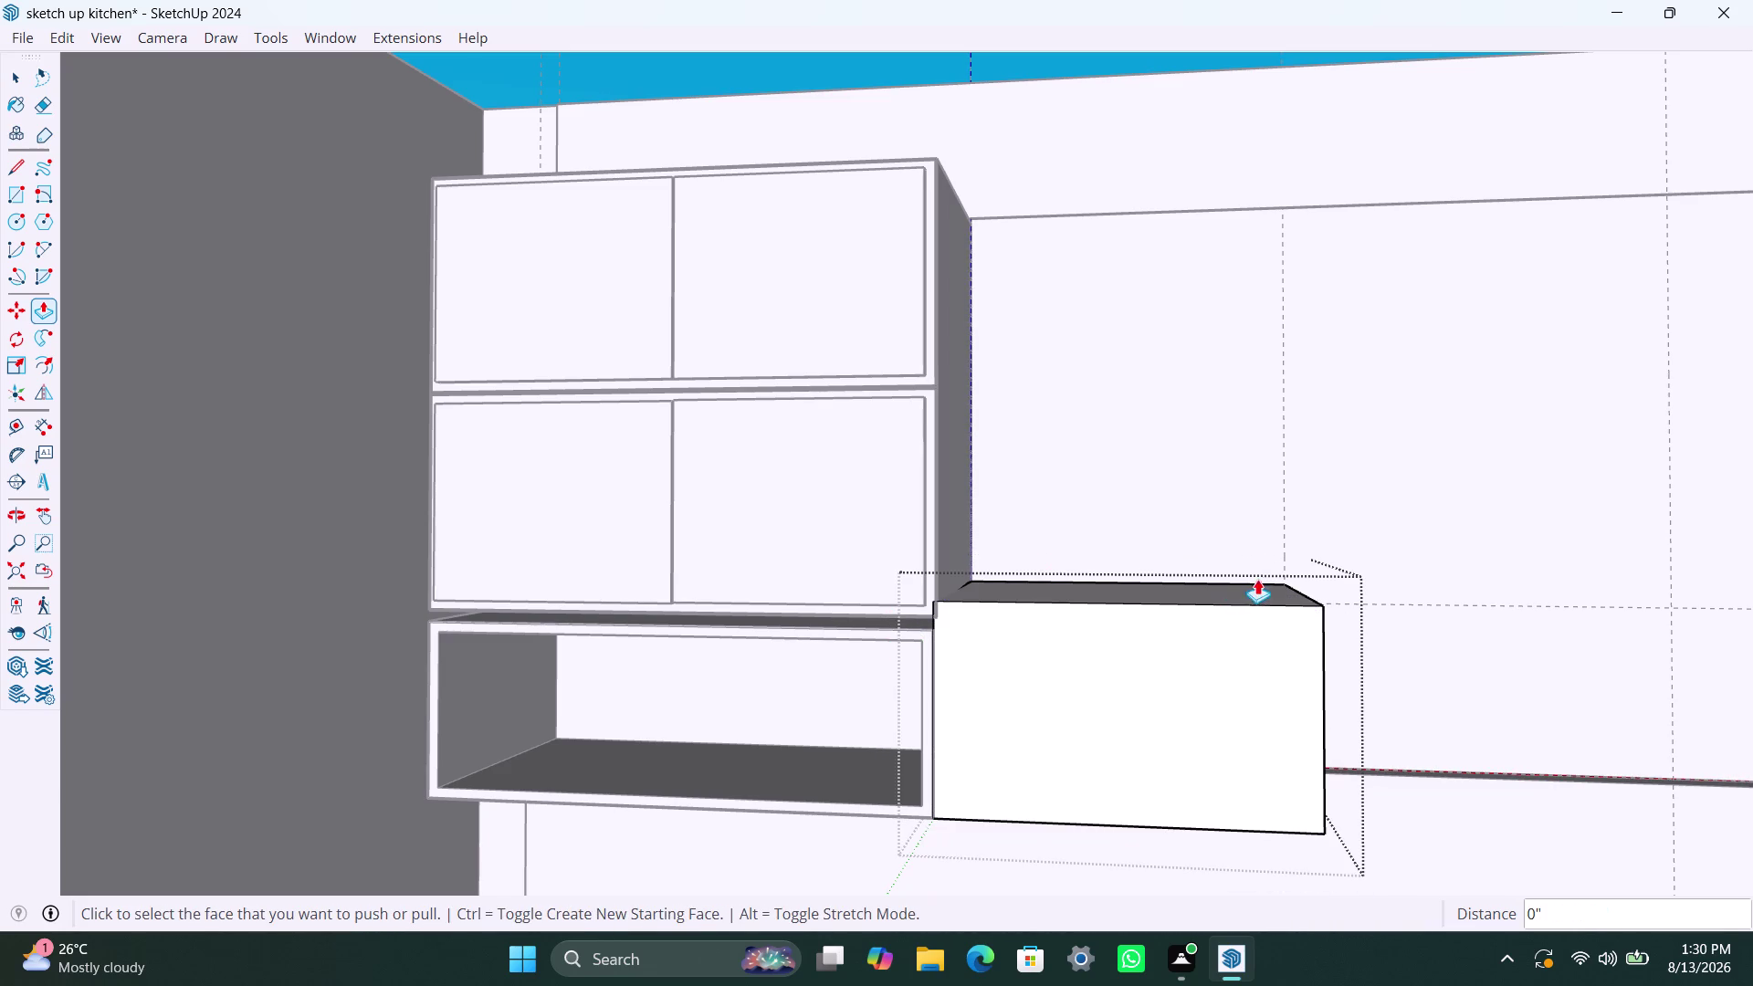
key(Escape)
key(space)
key(space)
key(space)
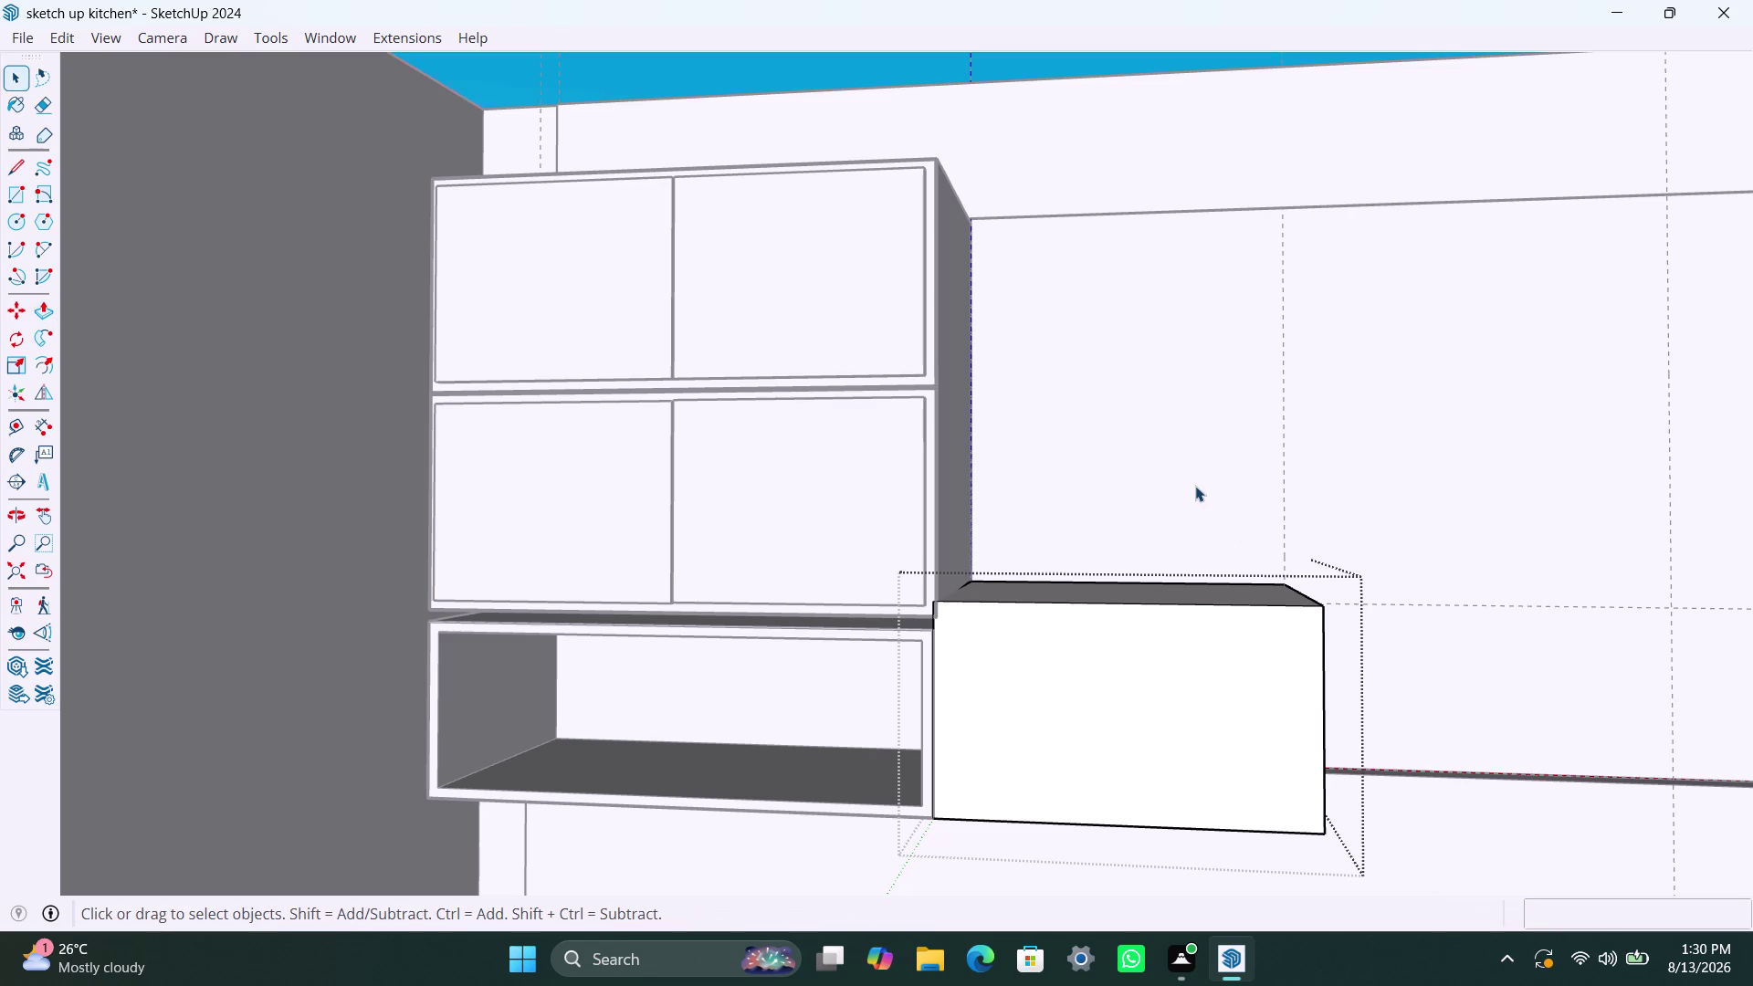
click(1319, 424)
scroll(down, 3)
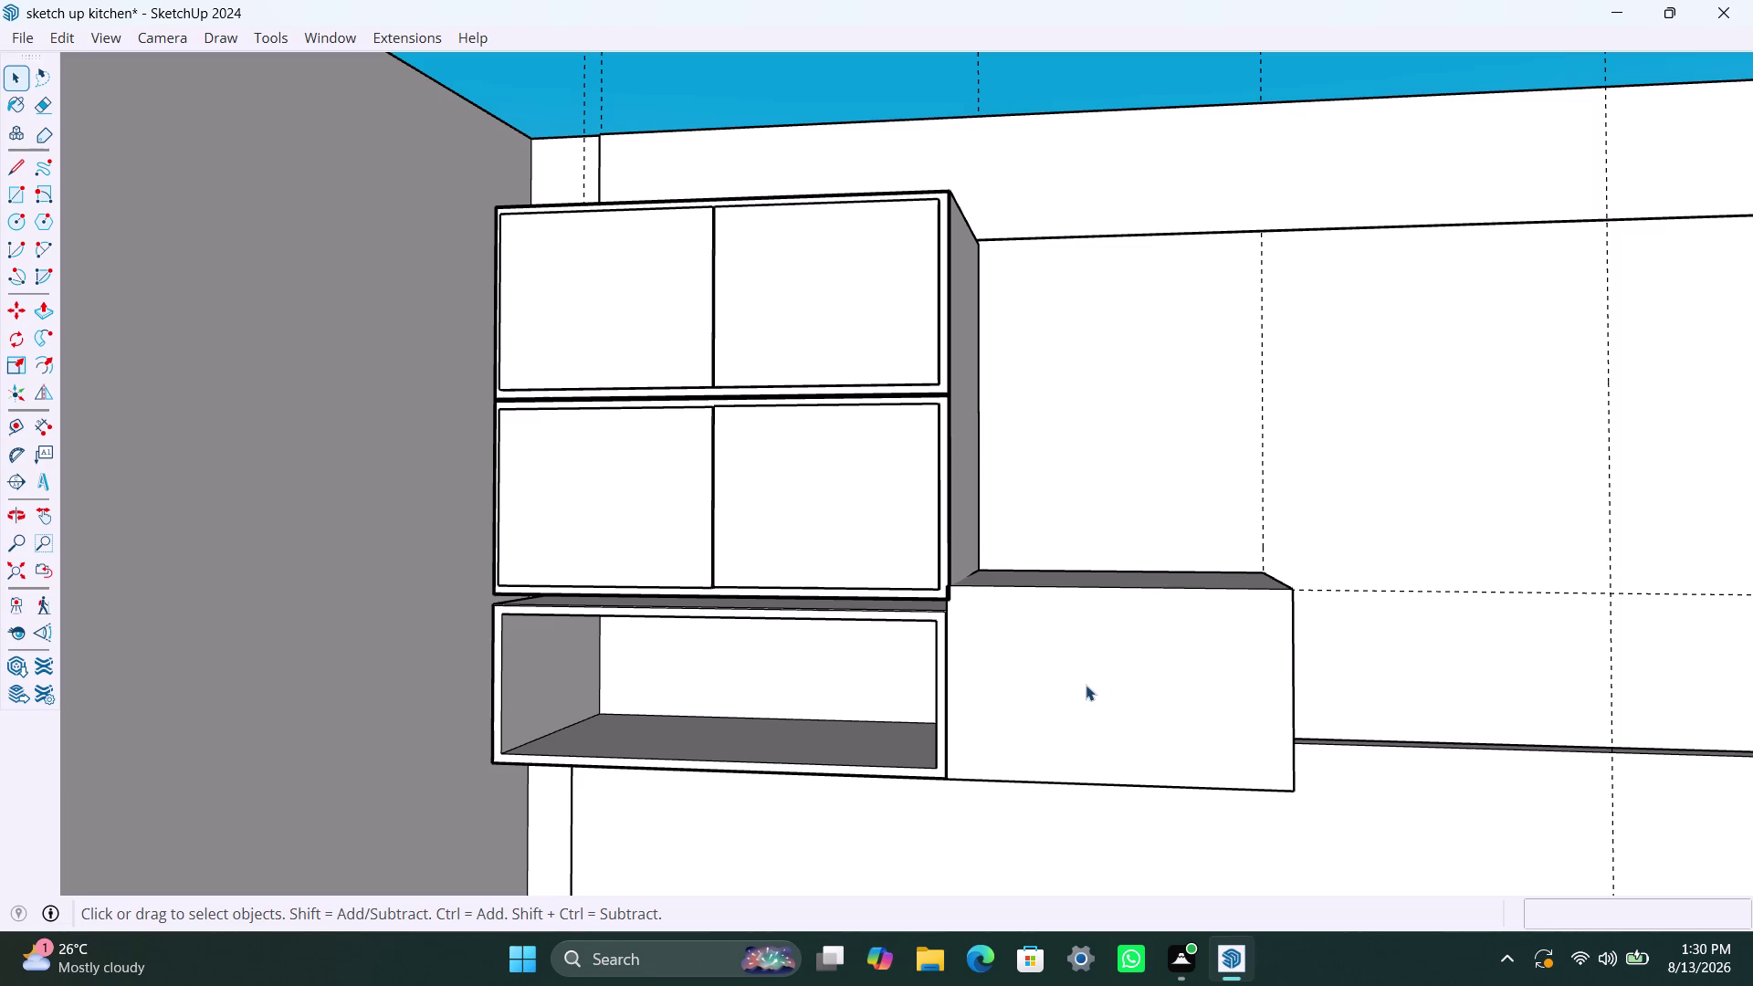
Orbit around the new side box and select it.
middle_drag(1082, 525, 1130, 533)
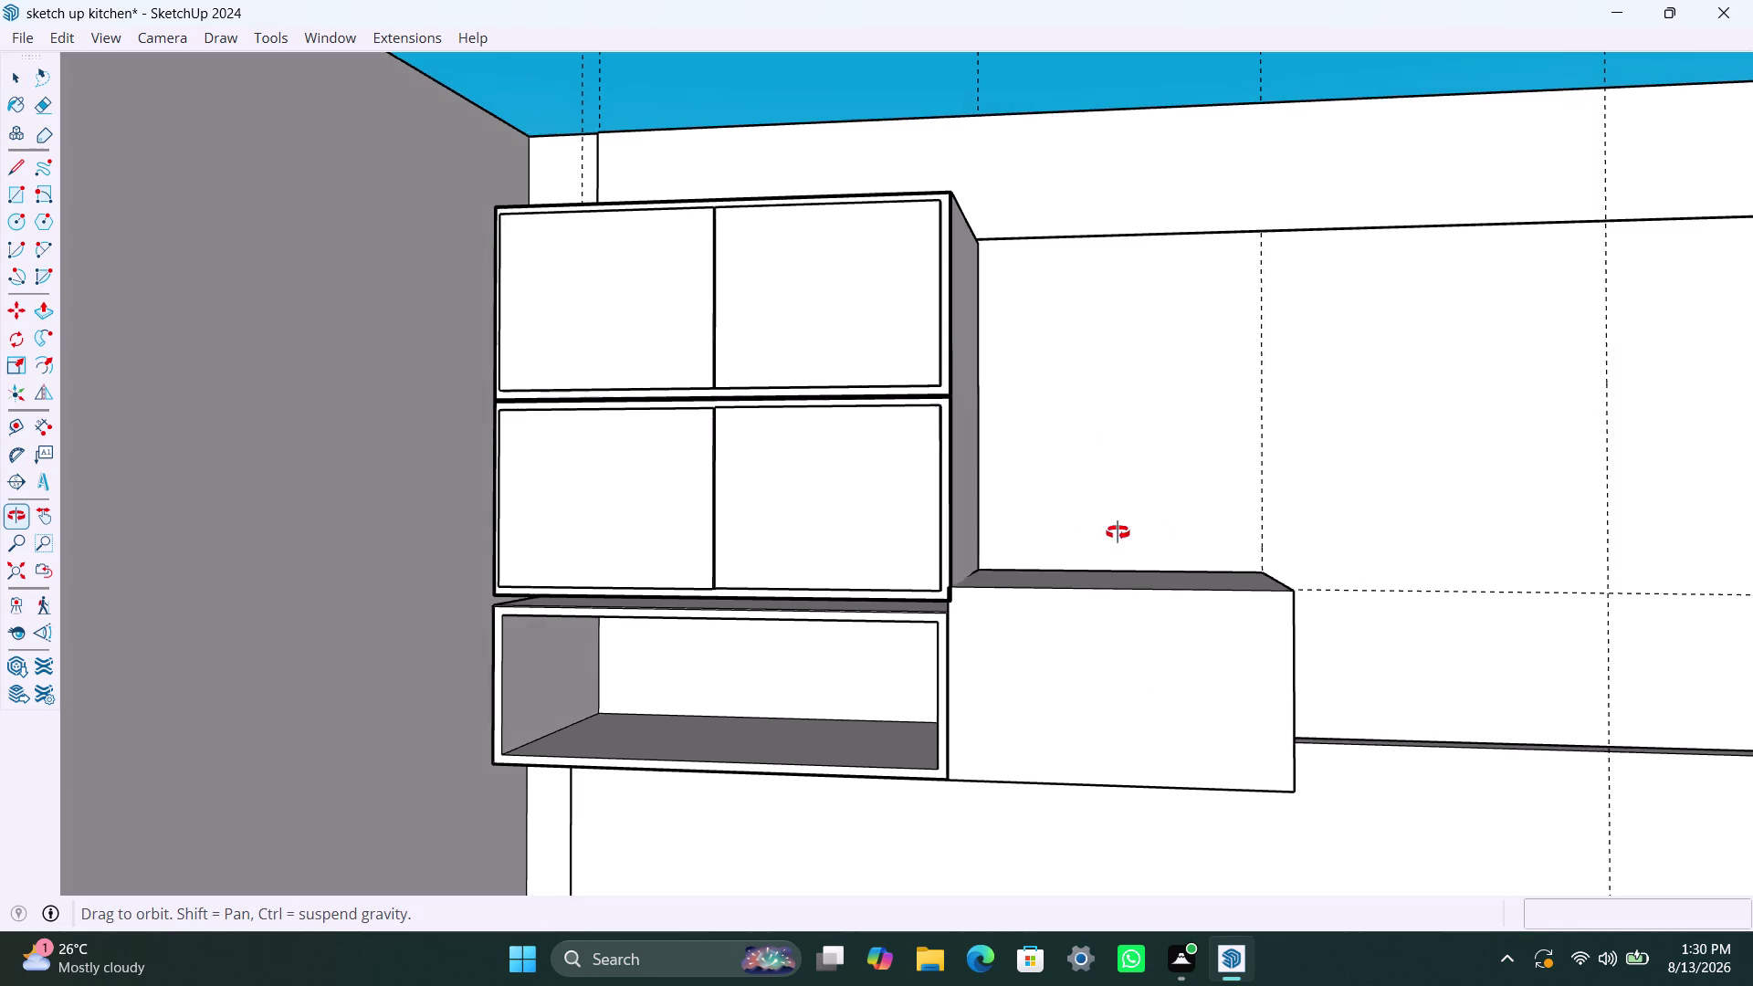
middle_drag(1130, 532, 1074, 633)
scroll(up, 3)
middle_drag(1004, 646, 1075, 627)
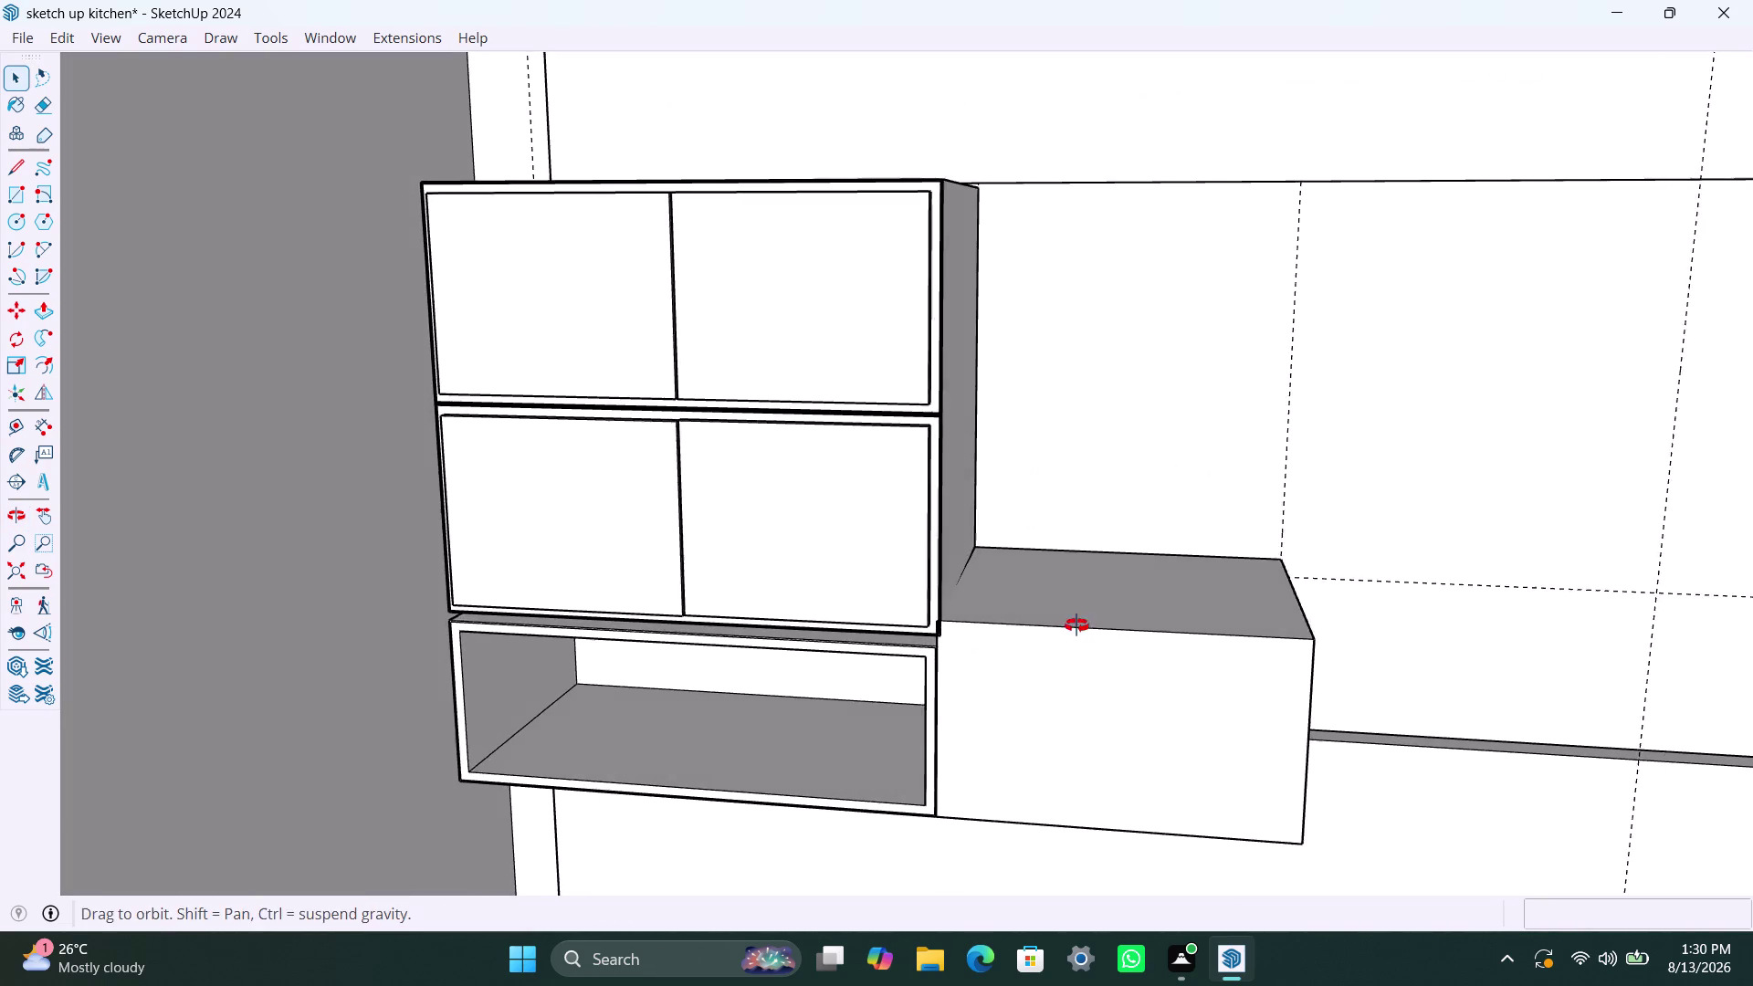
middle_drag(1074, 627, 1076, 625)
scroll(up, 3)
middle_drag(973, 643, 976, 551)
scroll(up, 3)
click(980, 550)
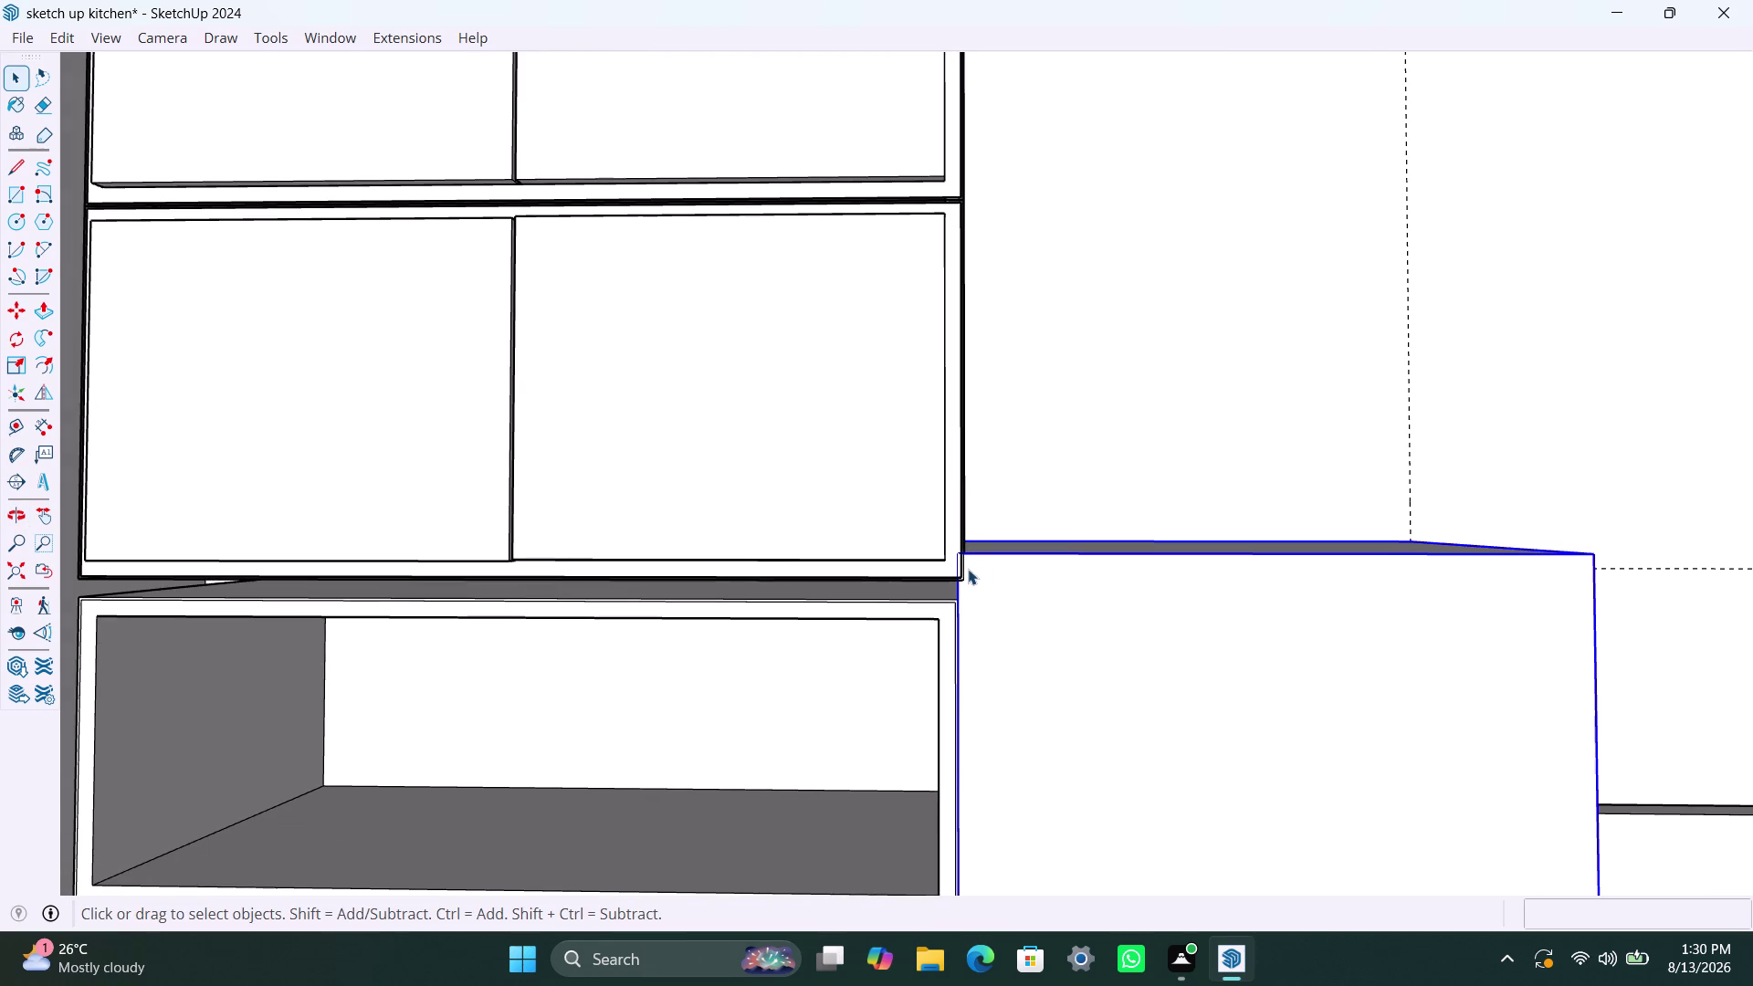
Zoom to the shelf junction, open the side box group, and select its face.
scroll(up, 3)
scroll(up, 3)
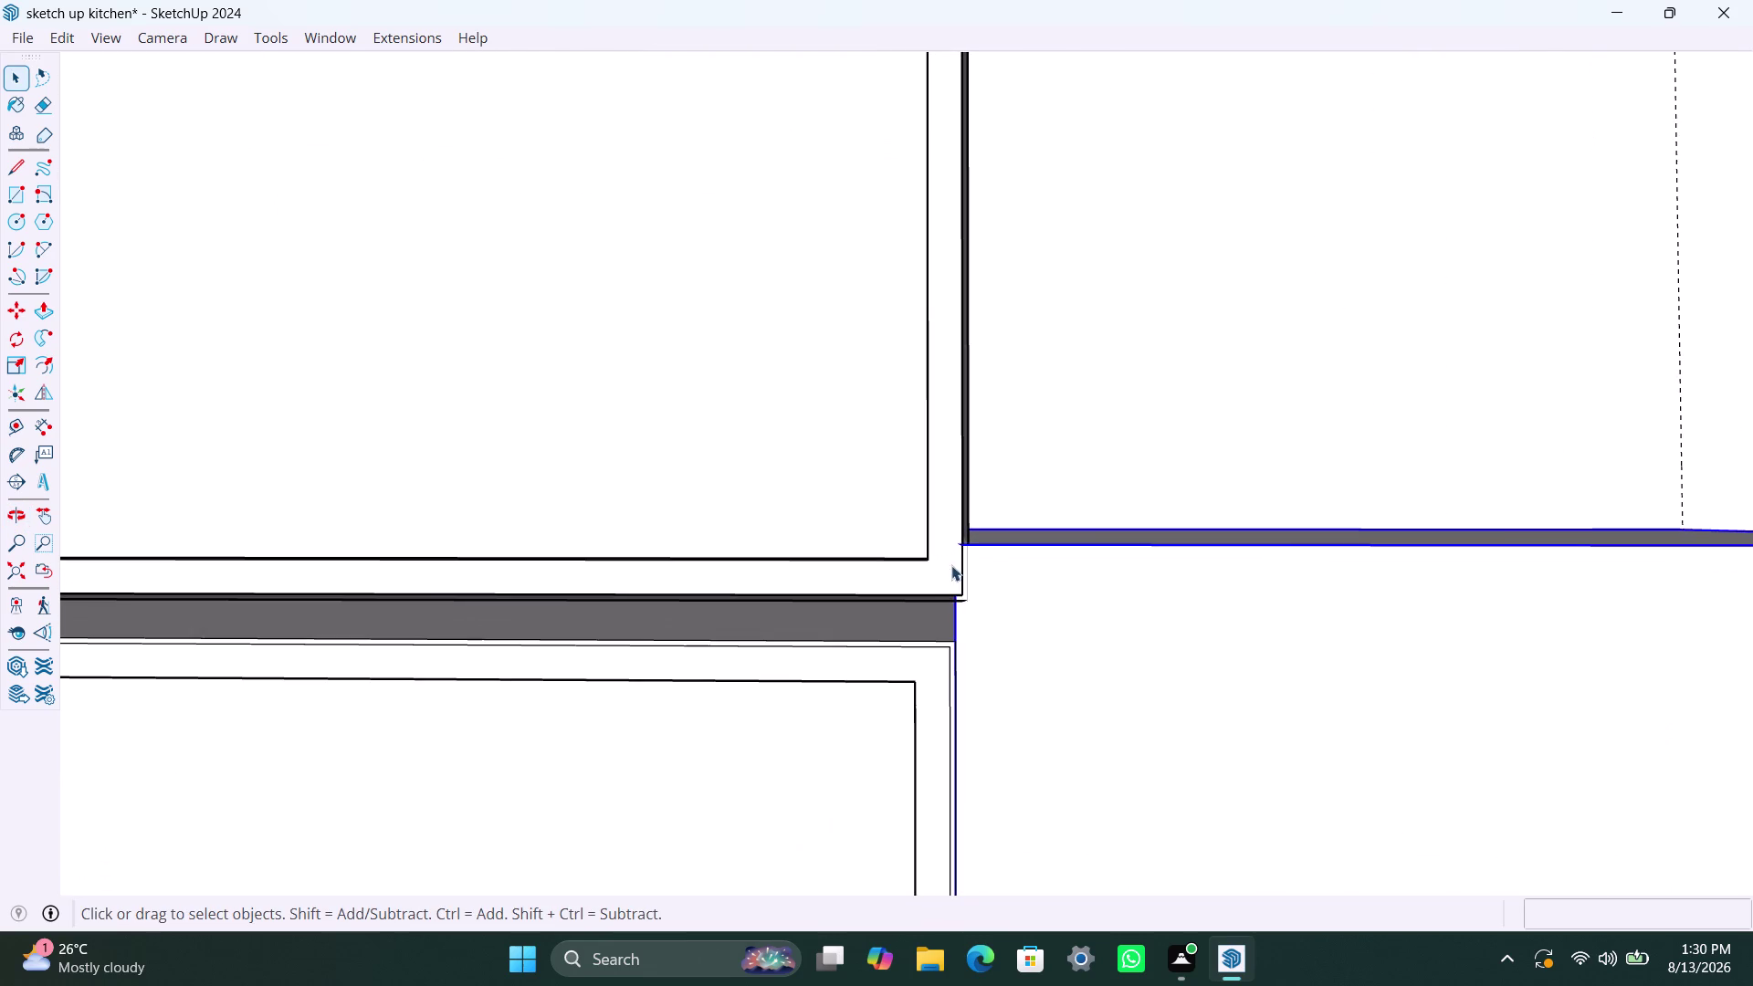
scroll(down, 3)
scroll(up, 3)
middle_drag(985, 601, 1038, 595)
scroll(up, 3)
click(1033, 588)
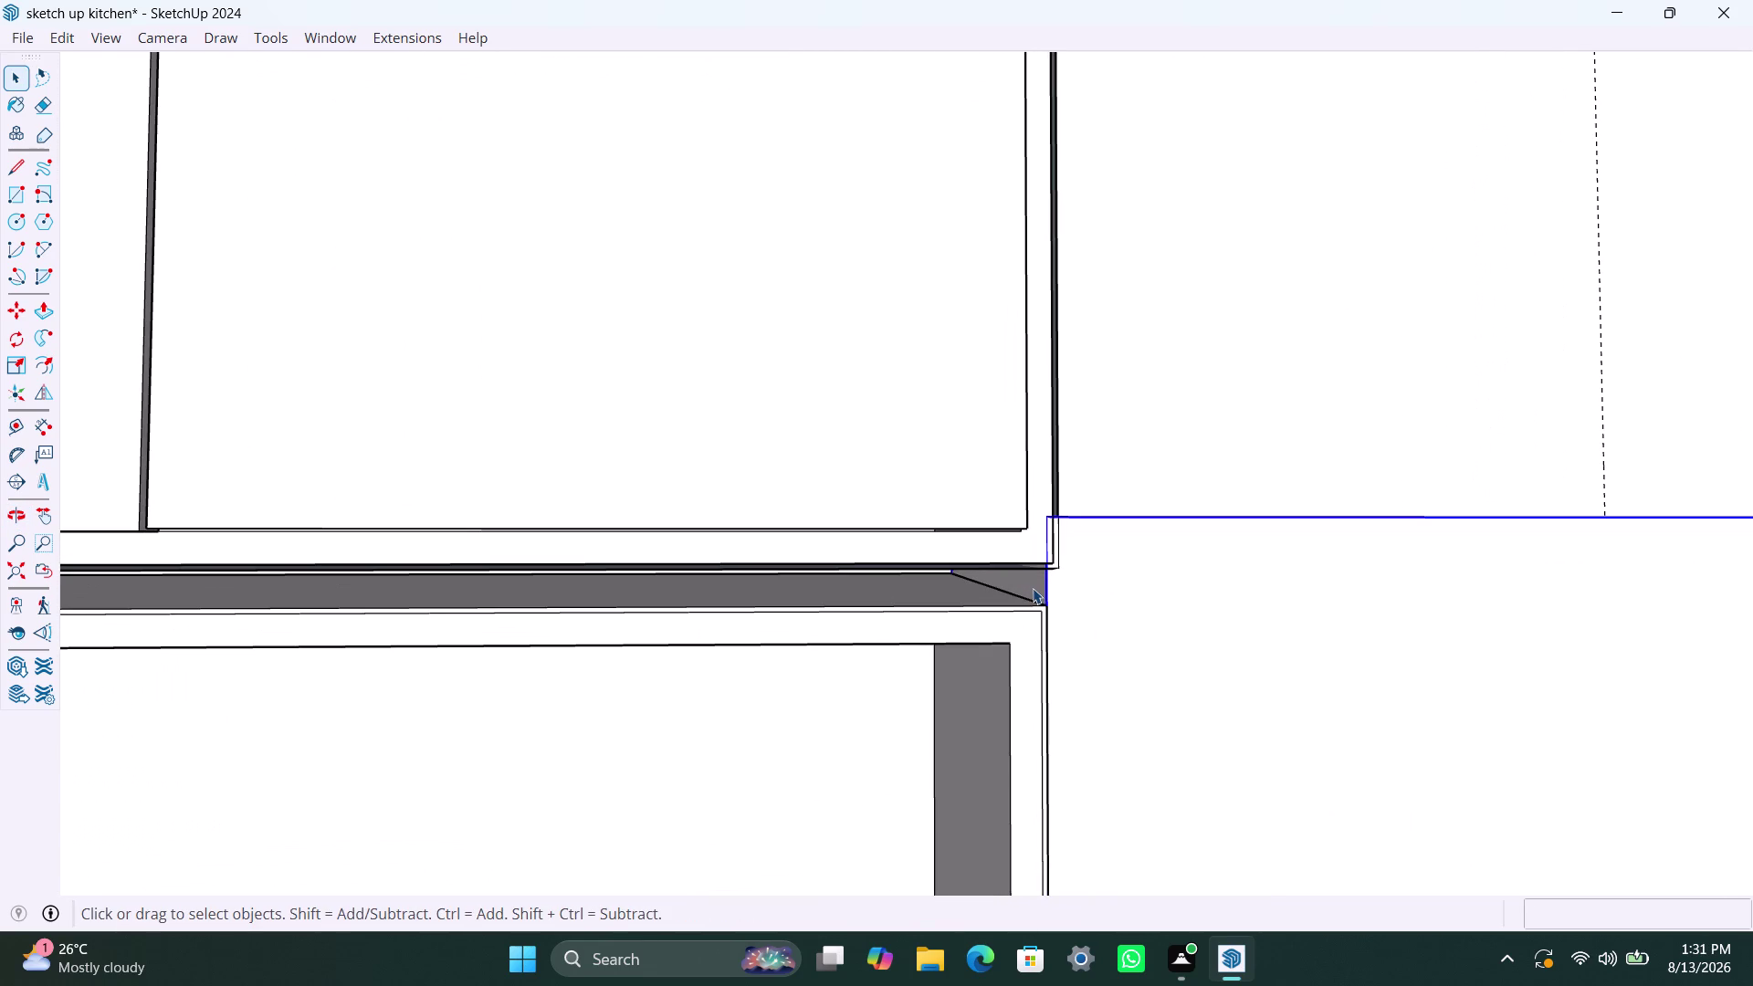
double_click(1035, 584)
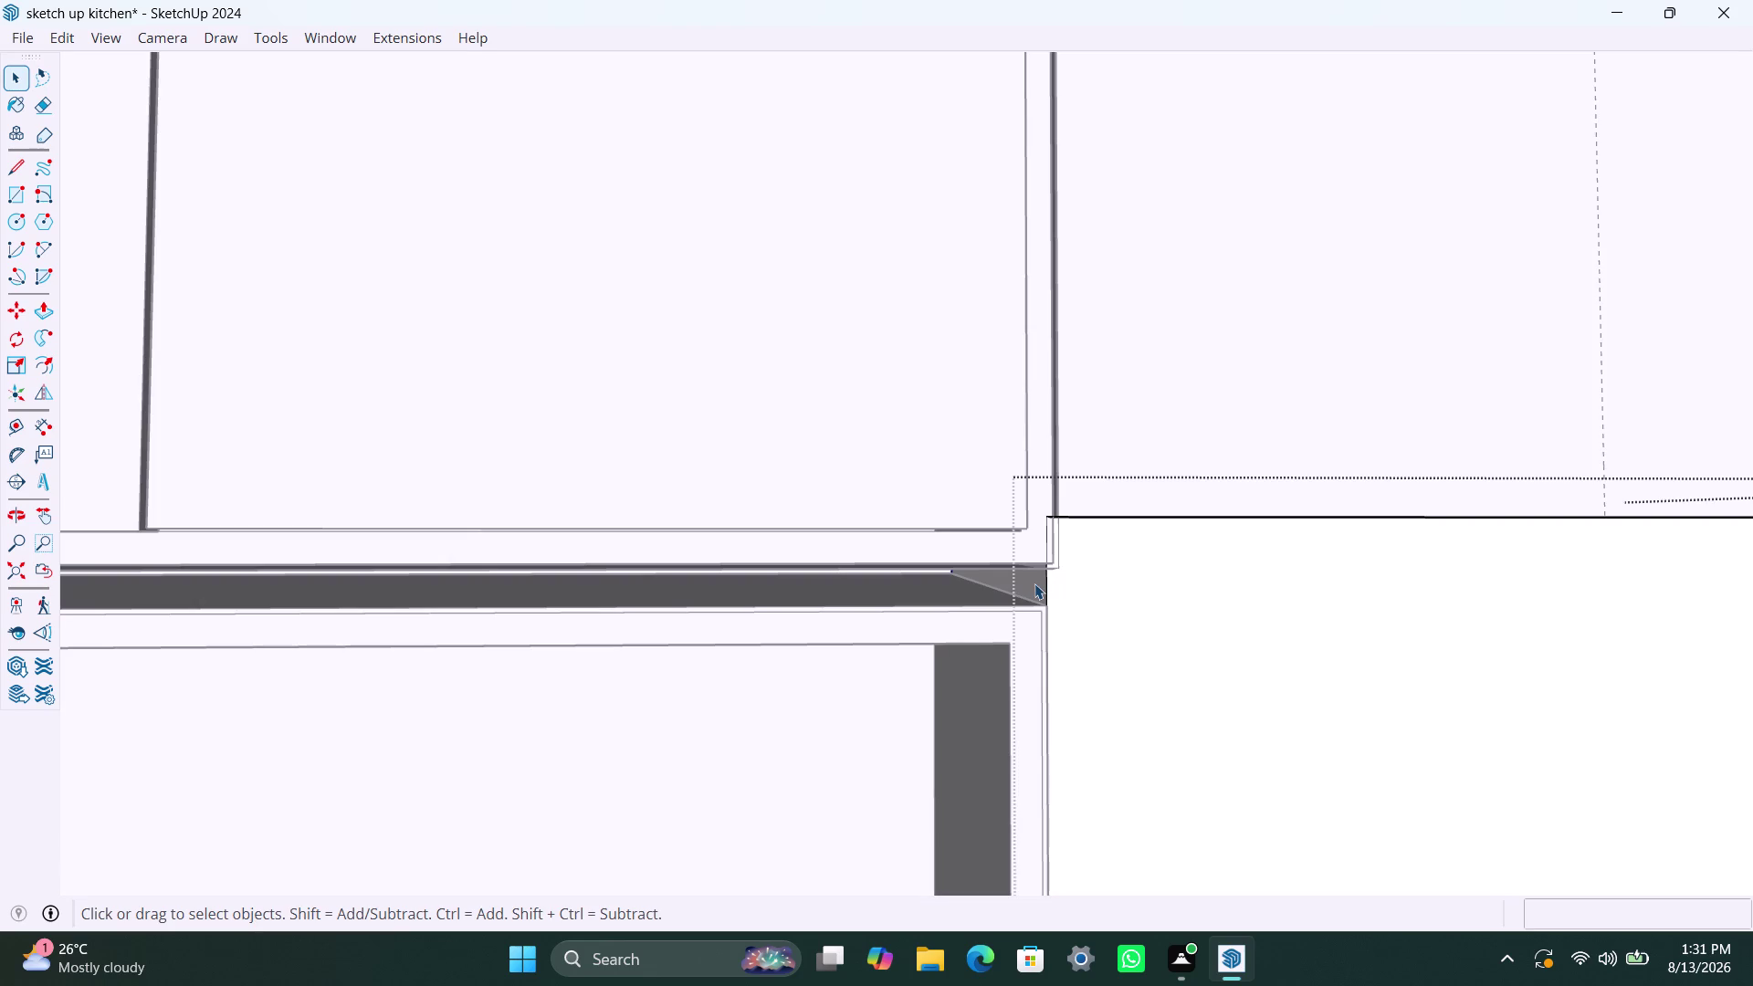
click(1035, 583)
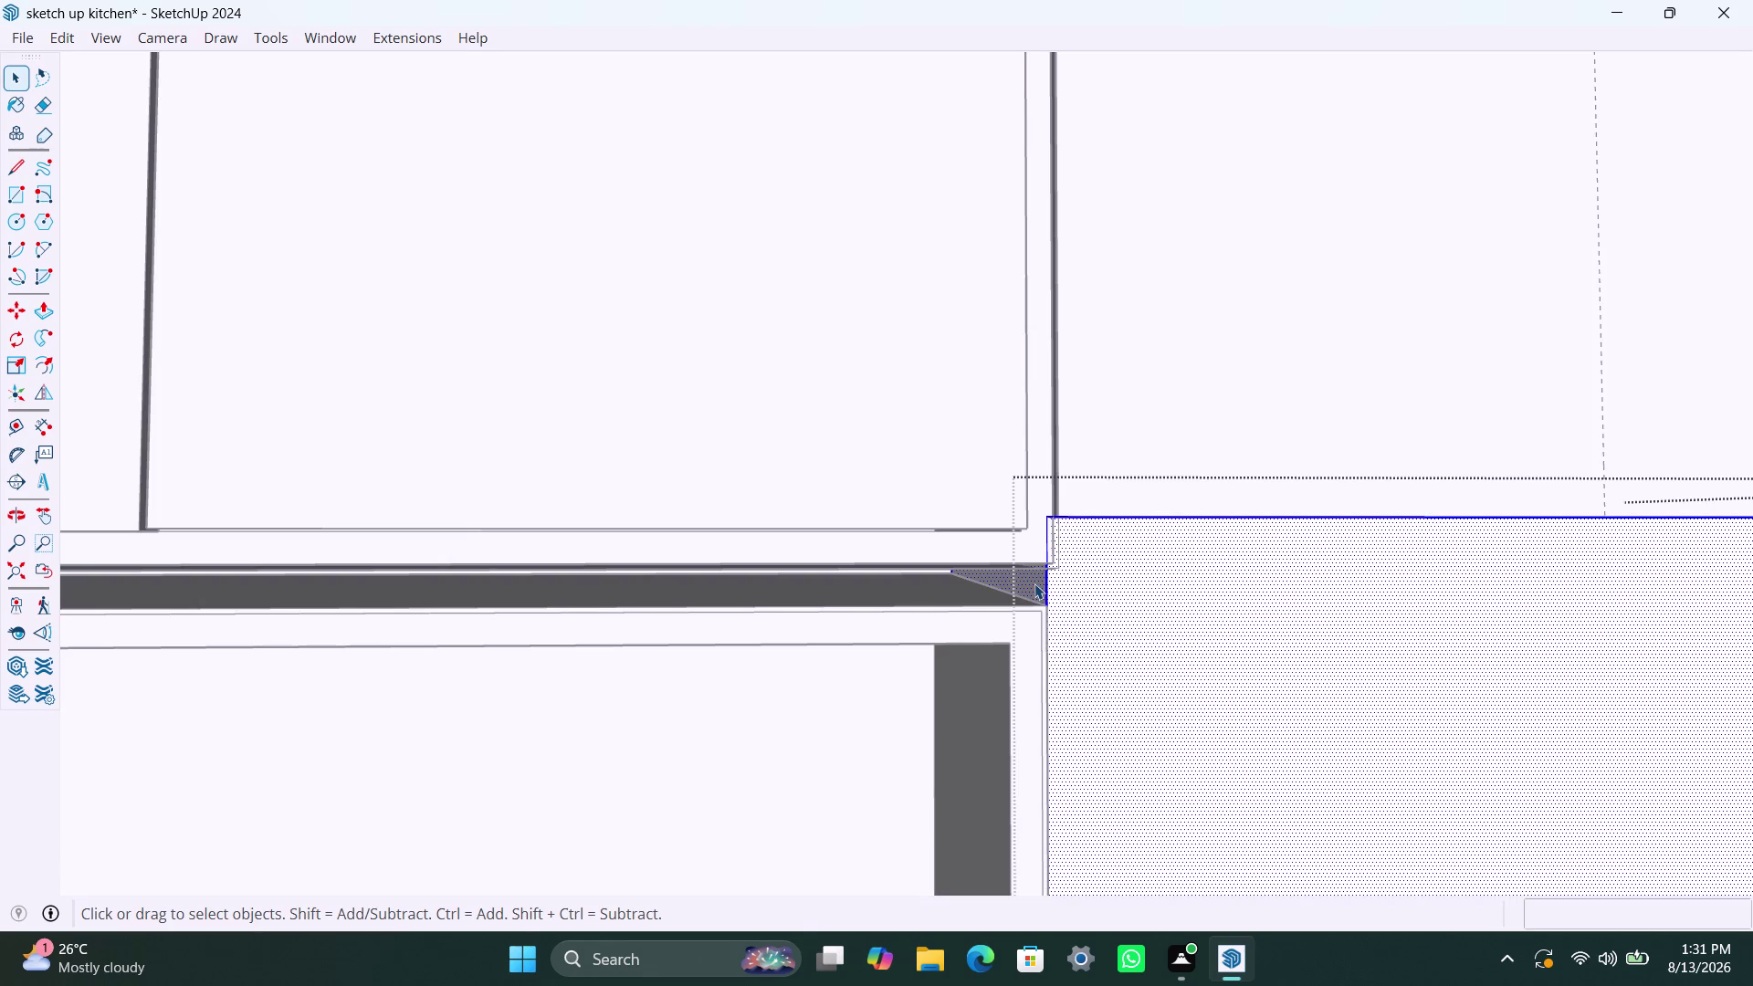
Push/Pull the side box face a quarter inch against the shelf edge.
key(p)
click(1034, 583)
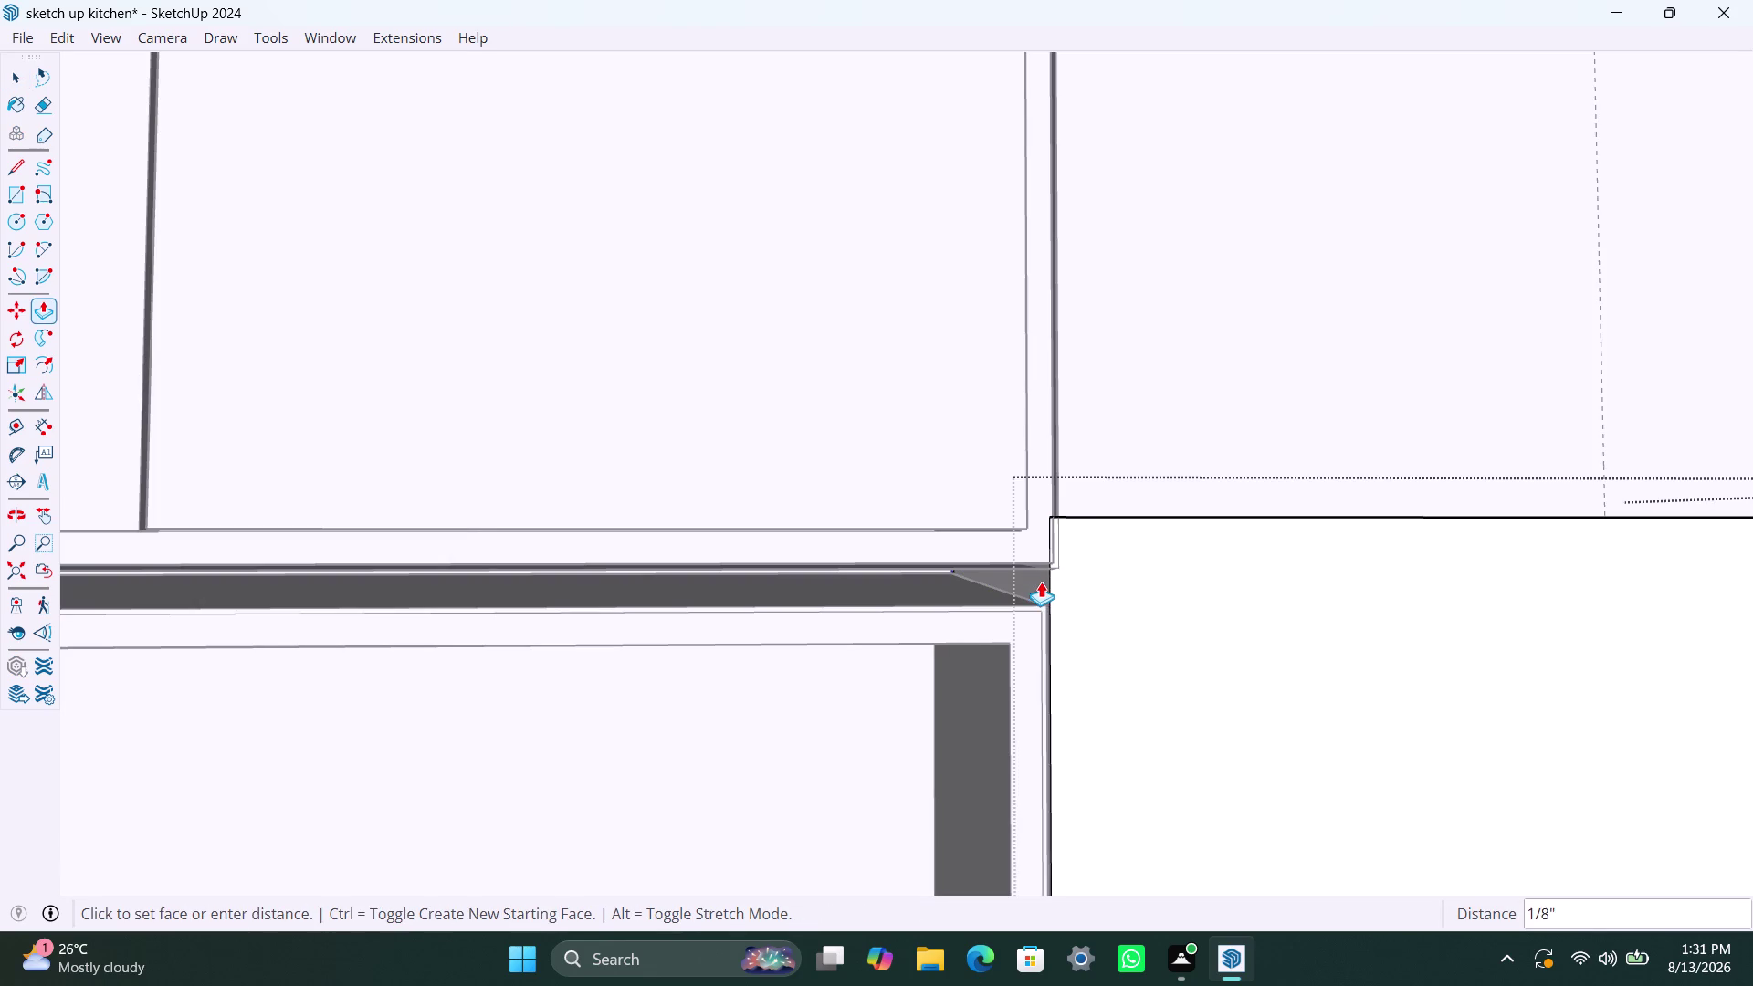
click(1047, 583)
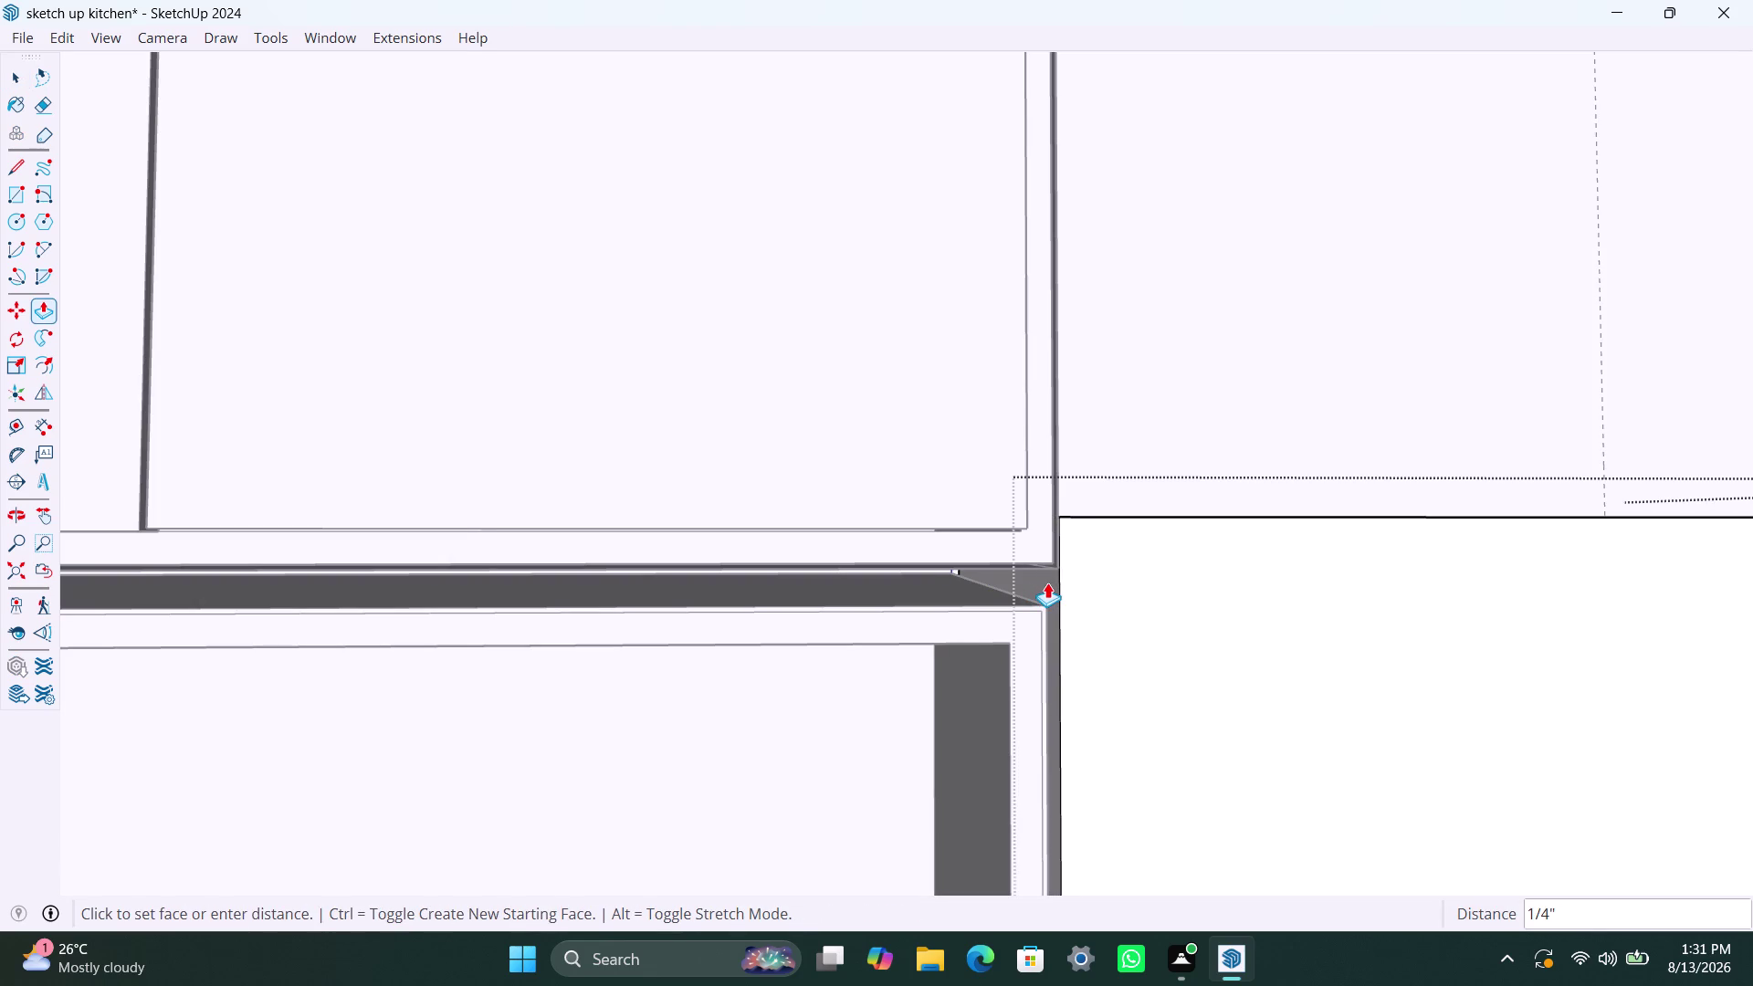
key(Escape)
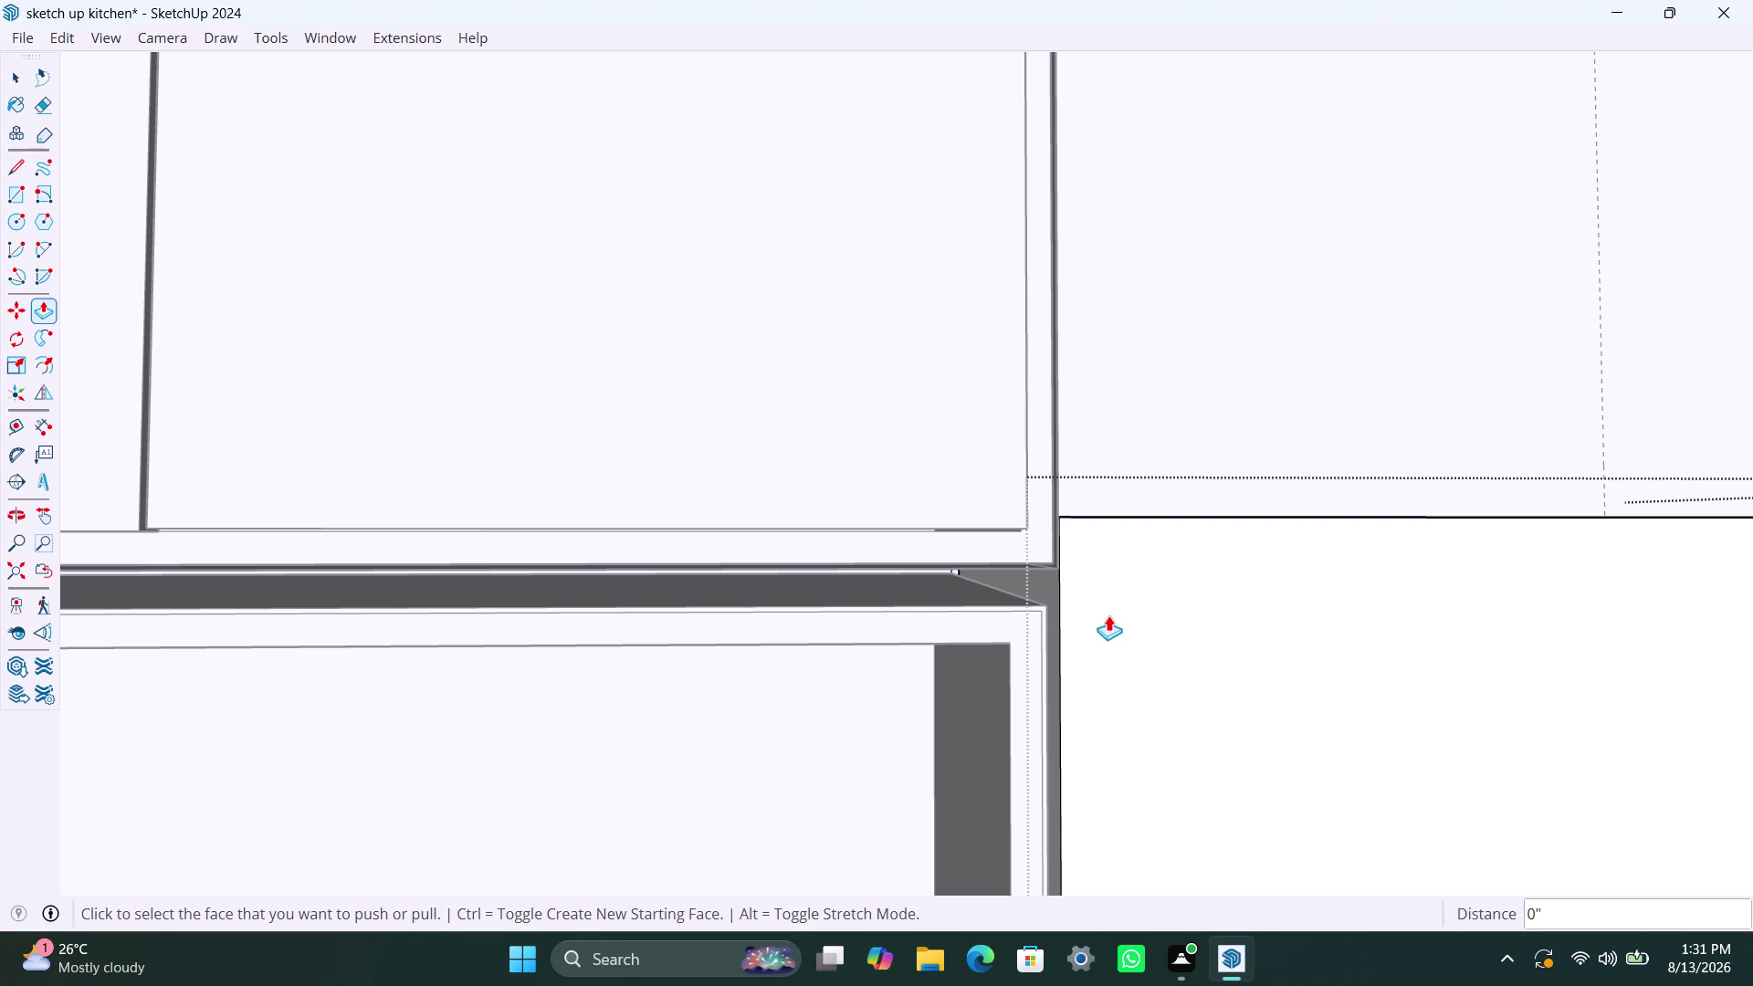
key(space)
key(space)
key(space)
scroll(down, 3)
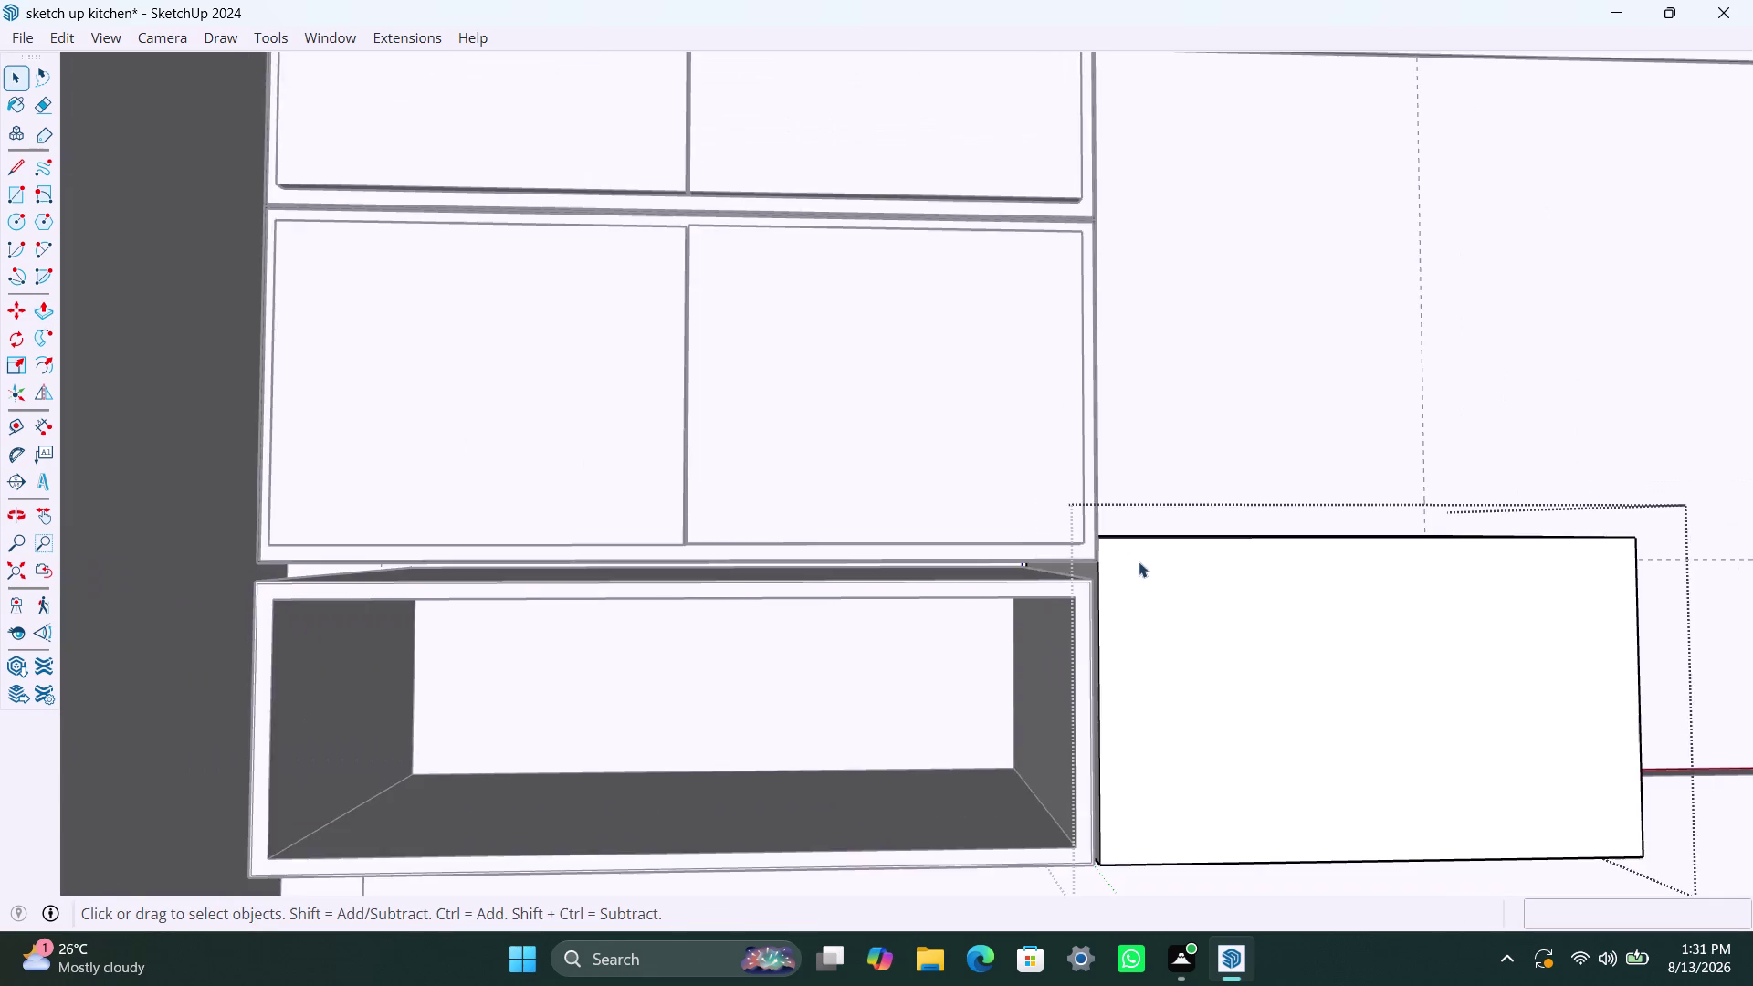
Inside the side box group at the shelf joint, trial-push its narrow side face, then cancel it.
middle_drag(1137, 575, 955, 637)
click(1175, 403)
scroll(down, 3)
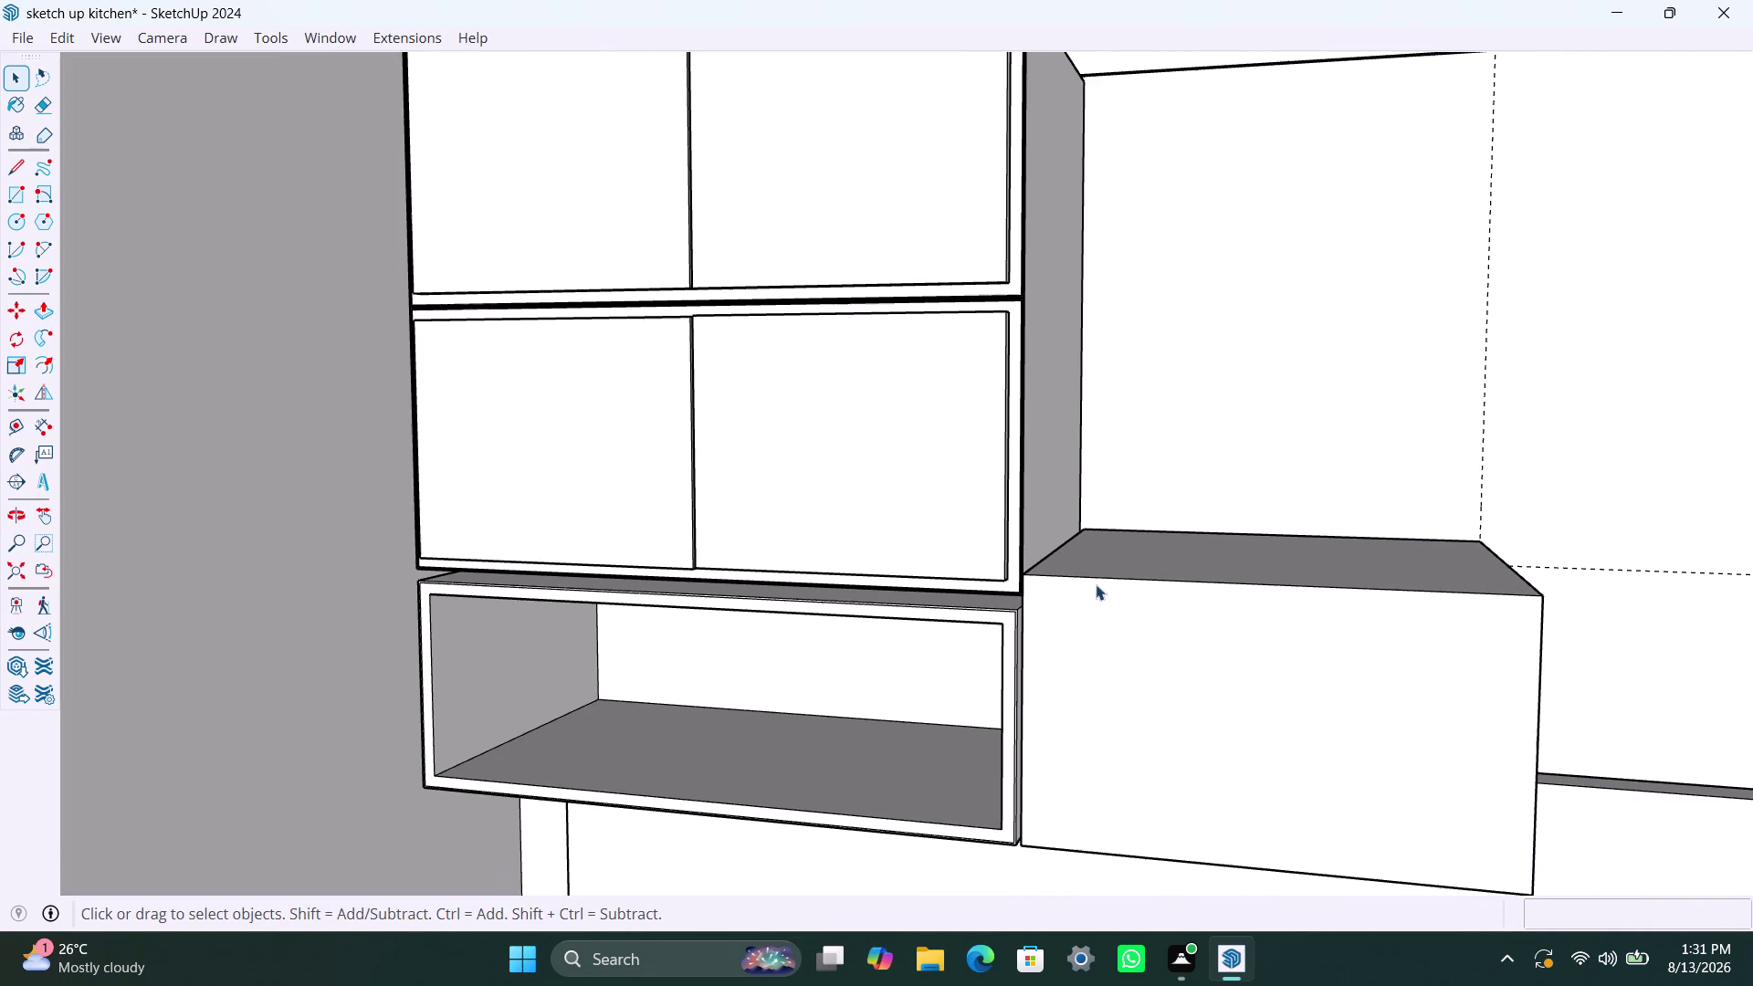
middle_drag(1136, 739, 1223, 730)
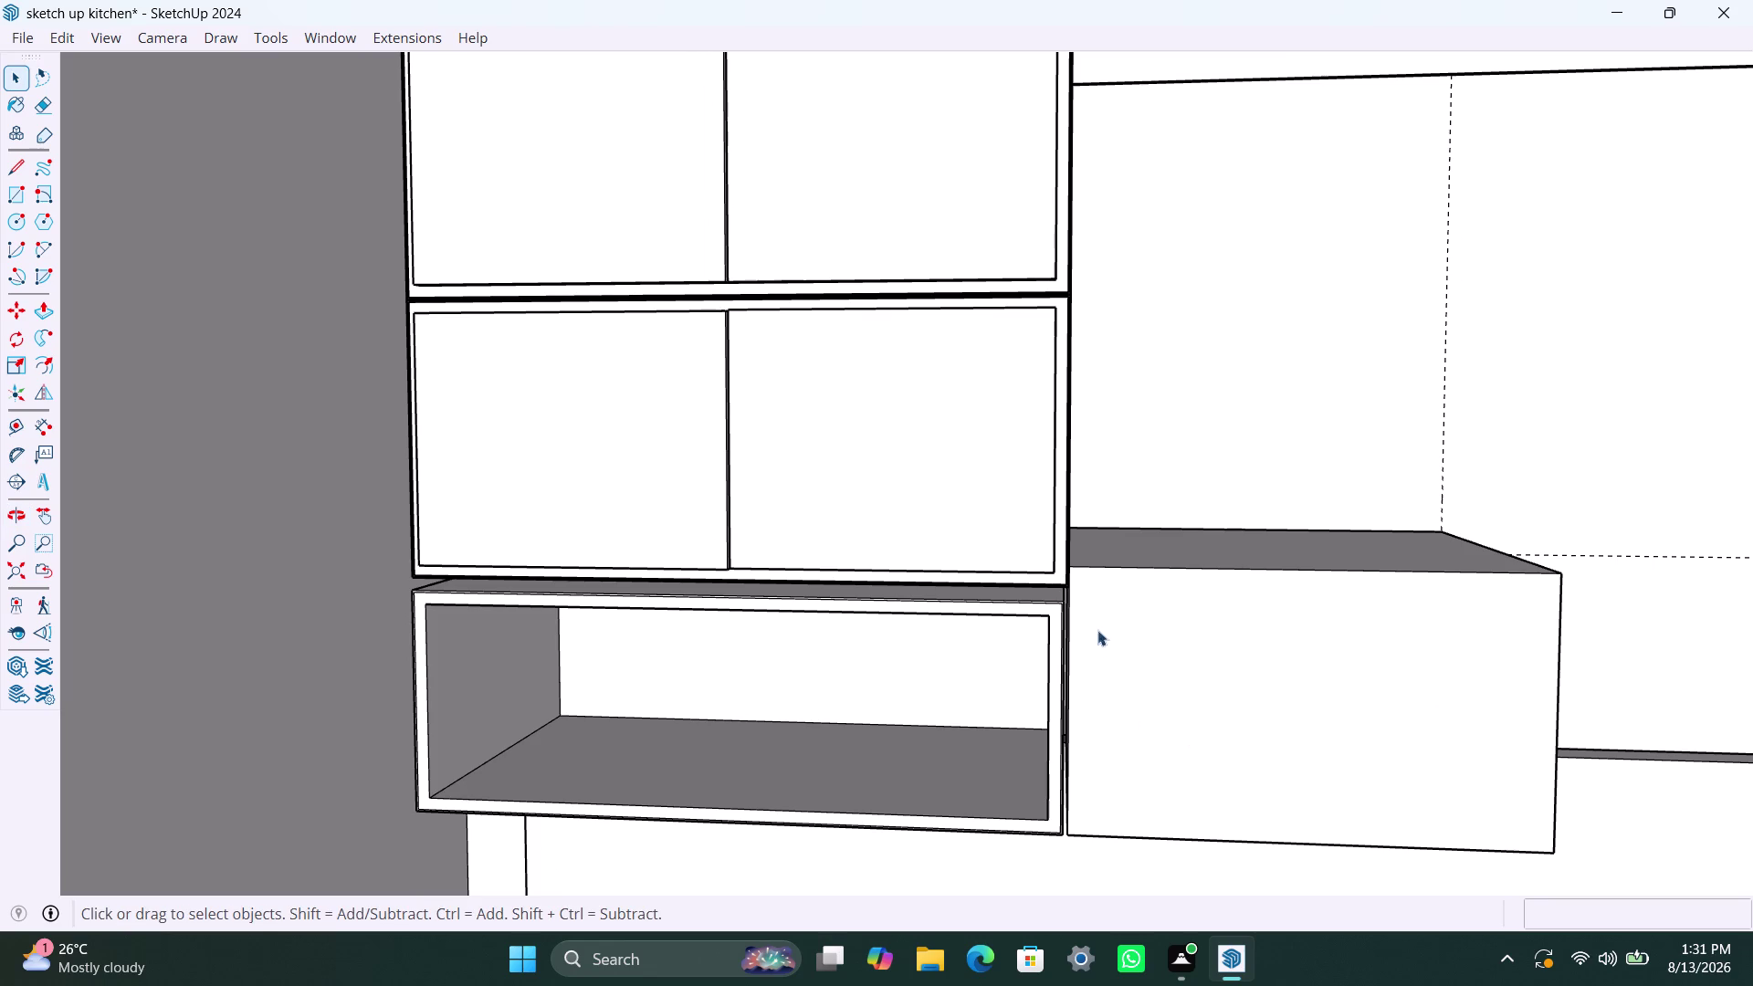
scroll(up, 3)
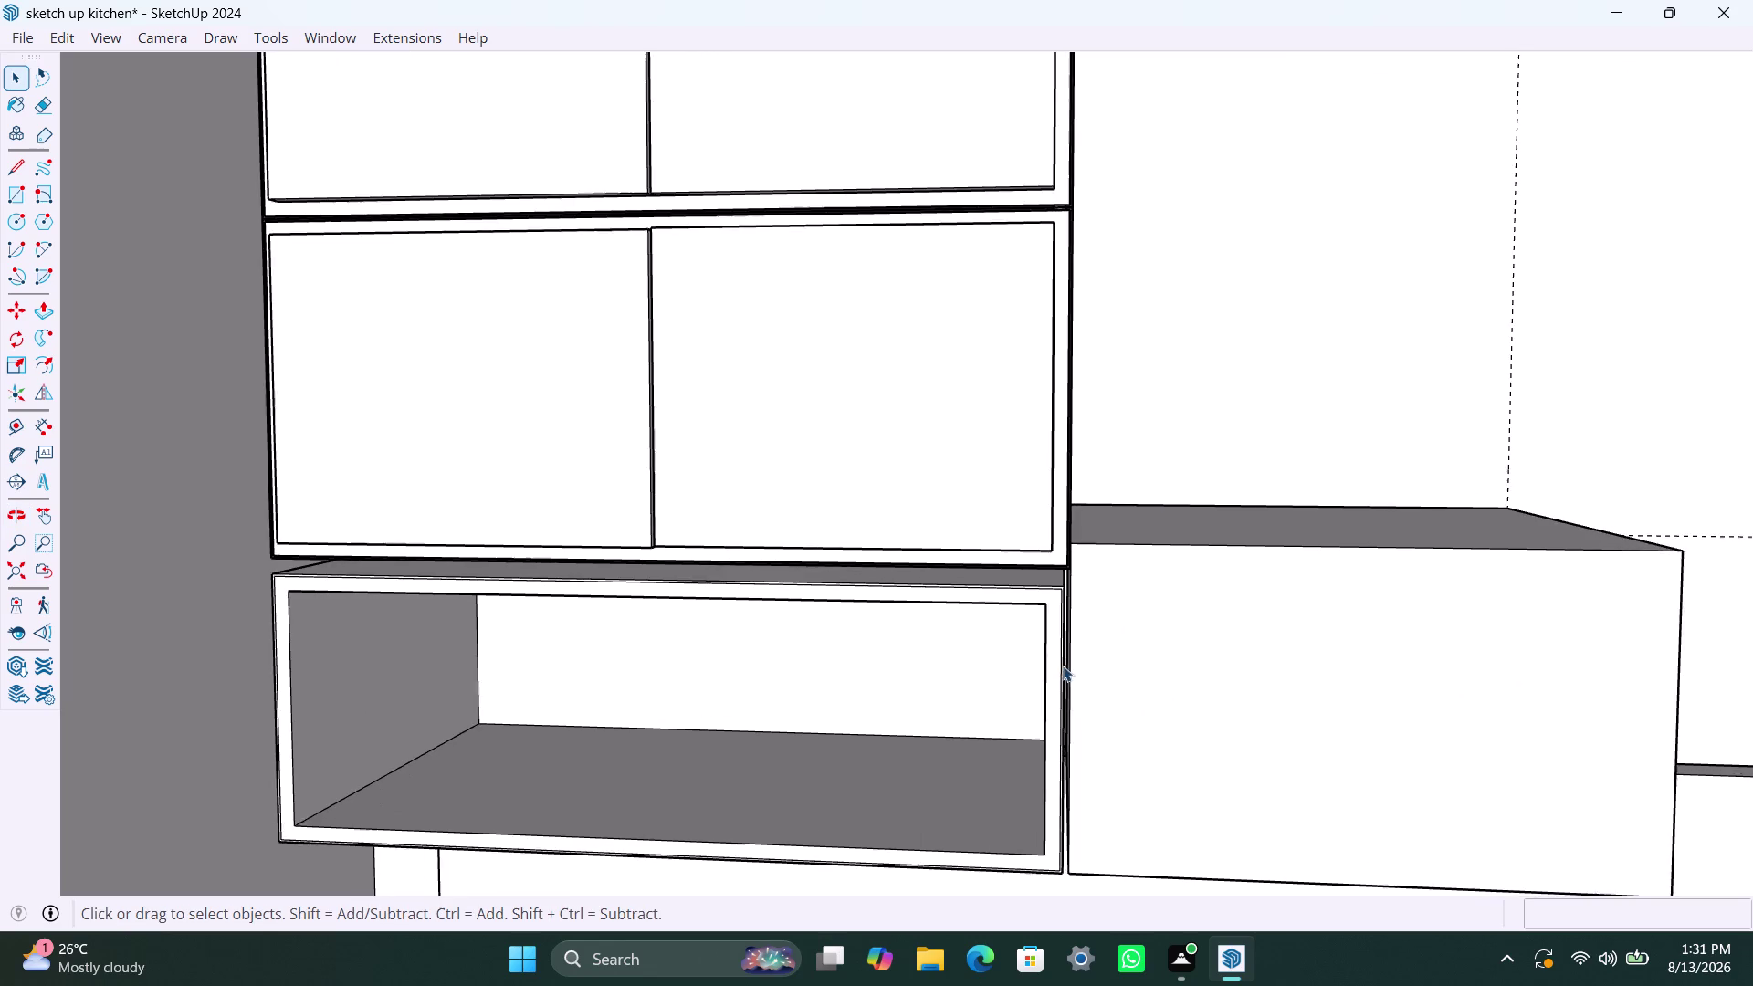
scroll(up, 3)
middle_drag(1067, 669, 1045, 606)
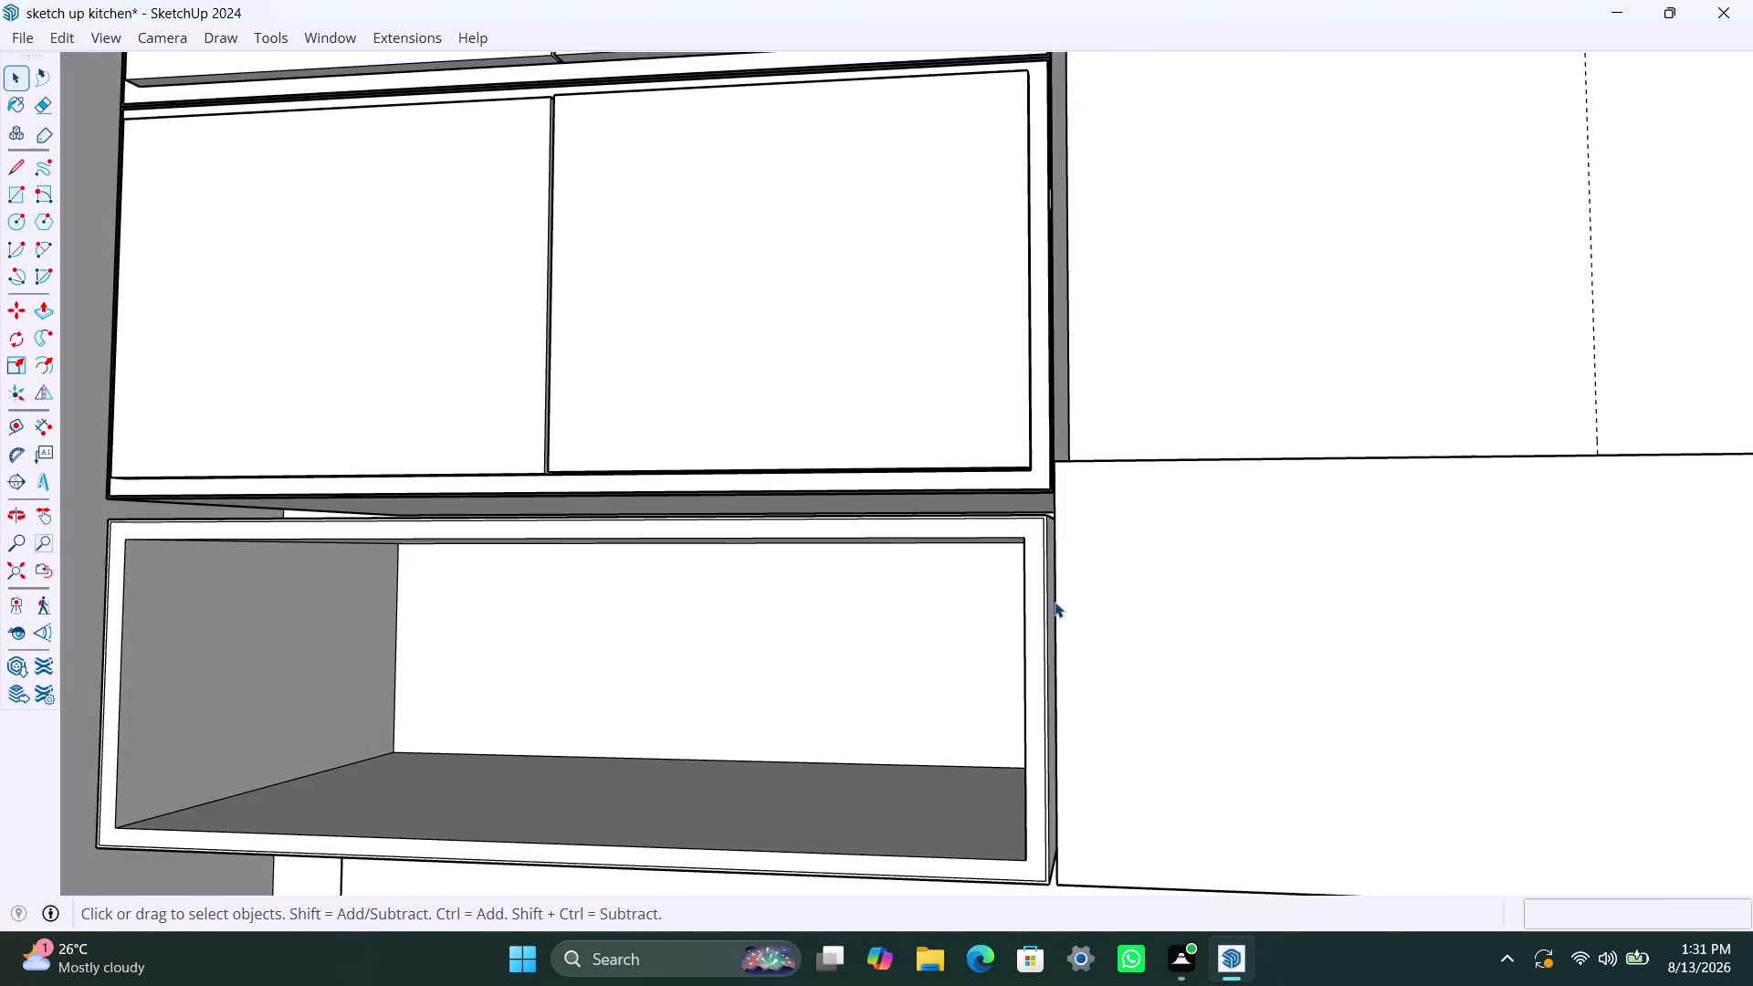
scroll(up, 3)
scroll(up, 3)
middle_drag(1053, 598, 1099, 610)
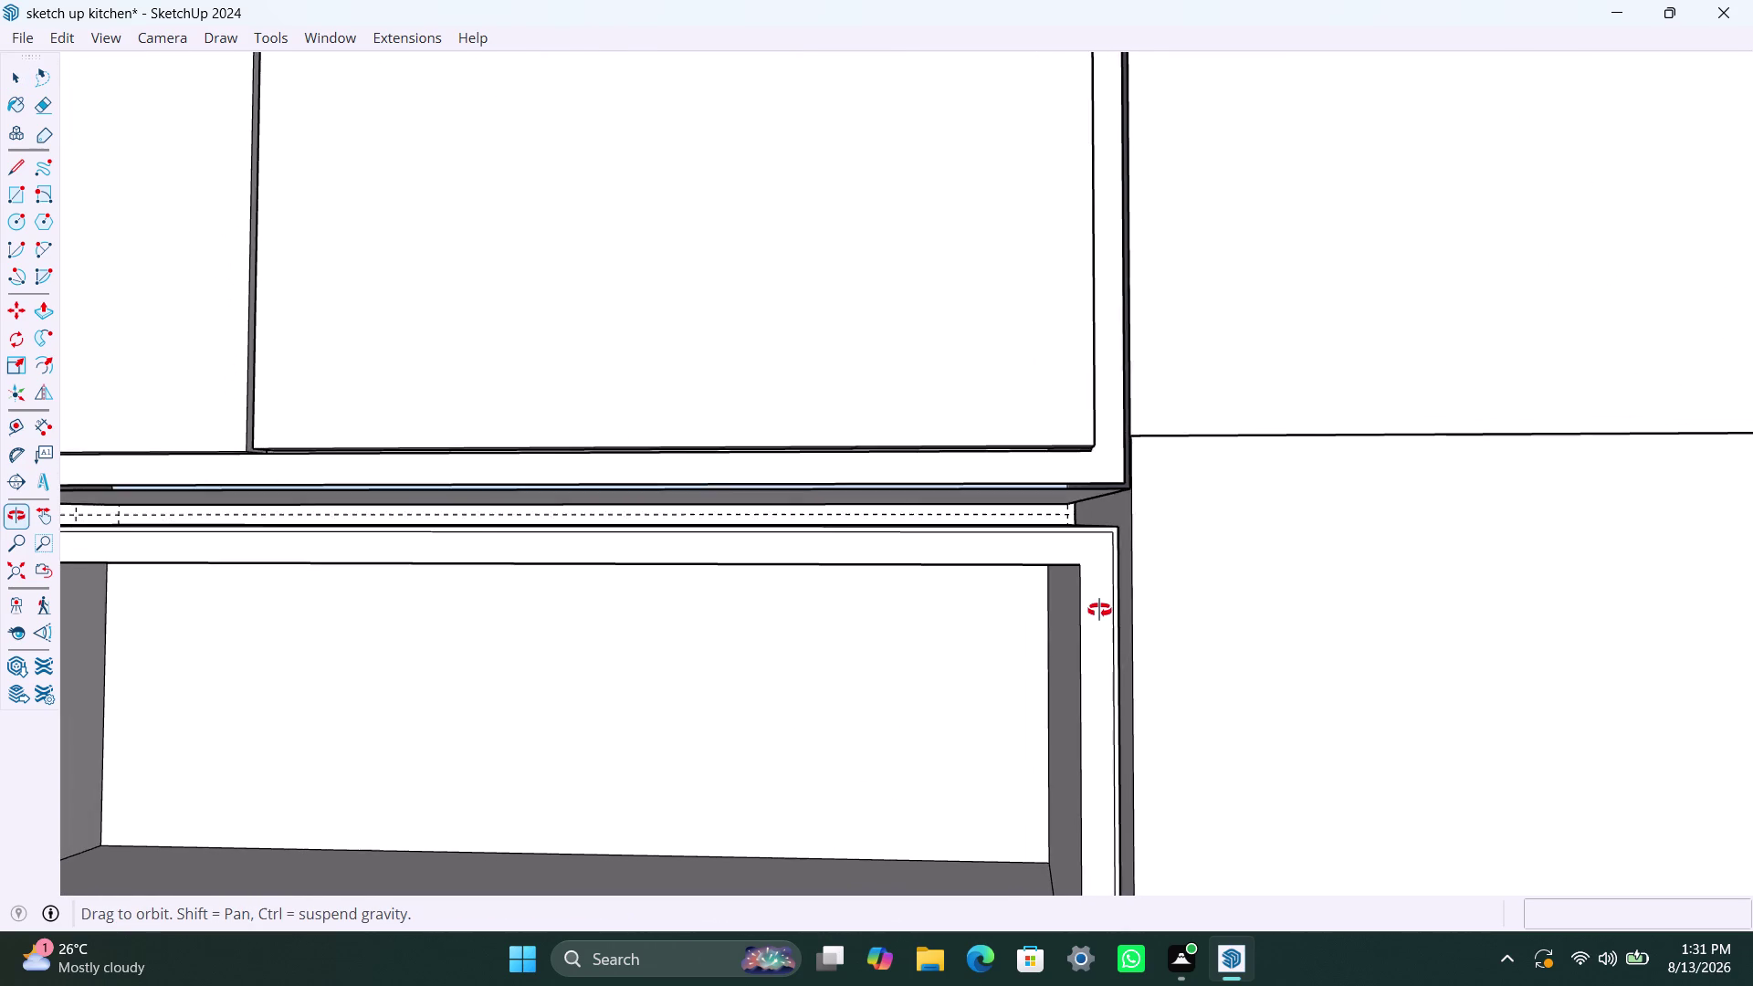
middle_drag(1099, 610, 1047, 627)
scroll(up, 3)
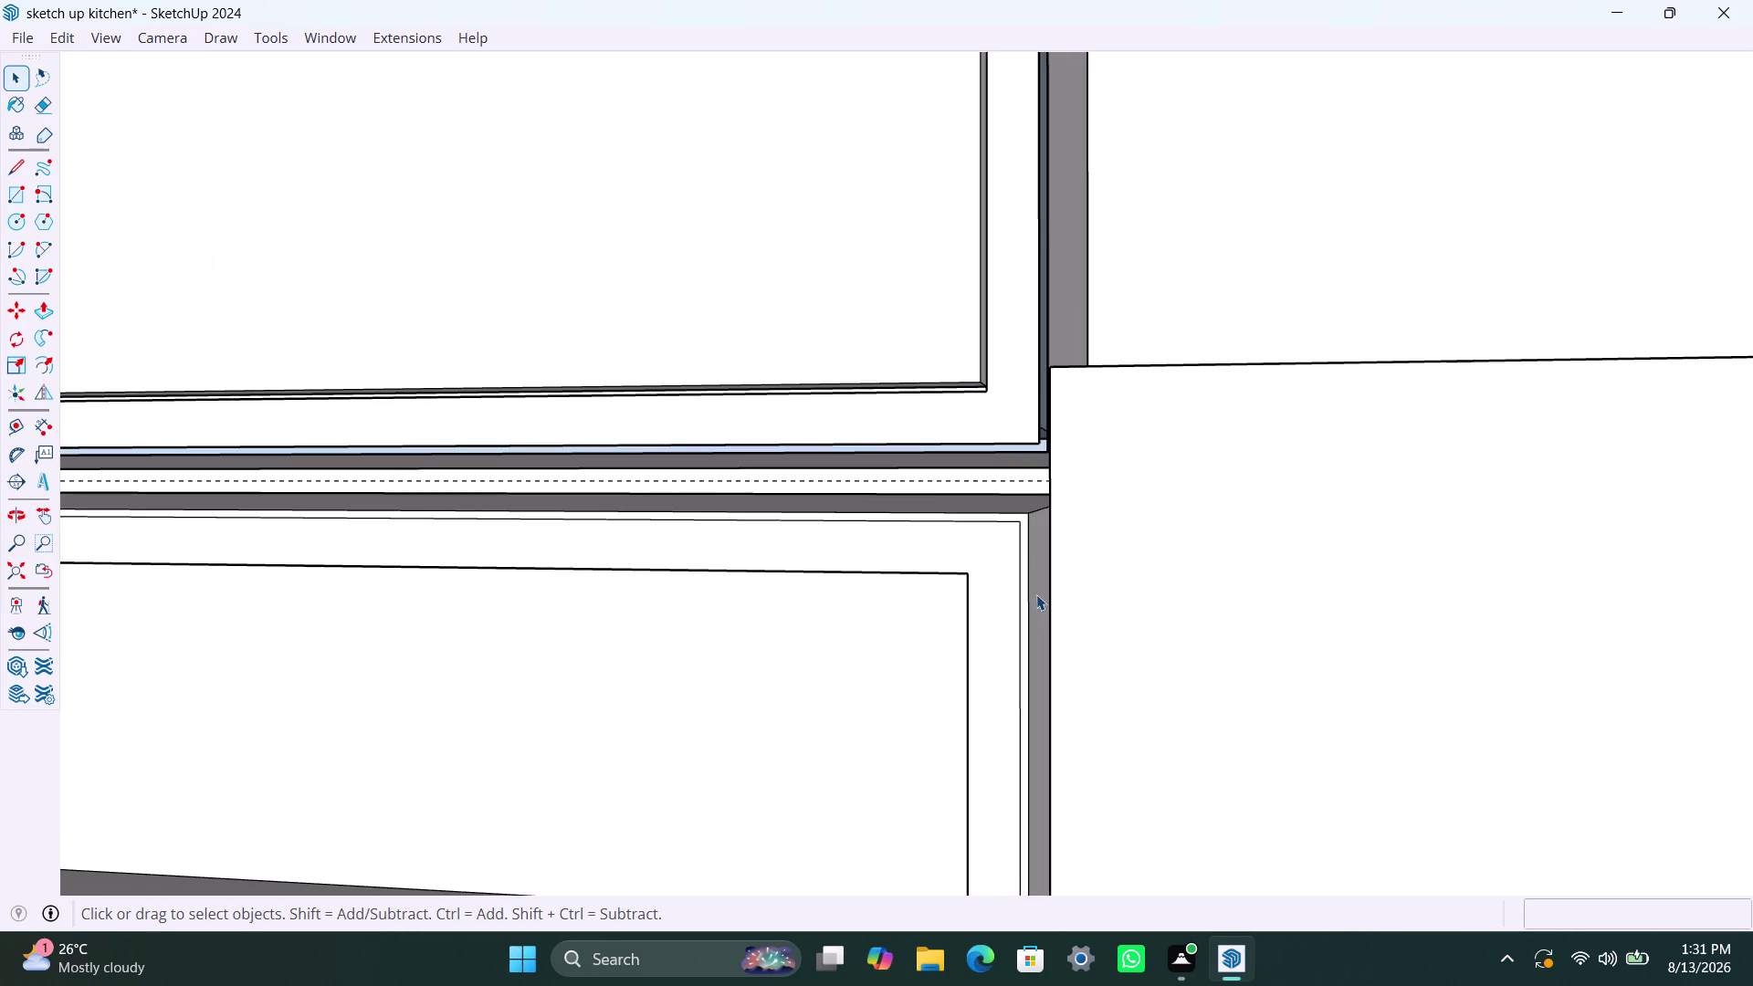
click(1036, 595)
double_click(1037, 594)
click(1036, 589)
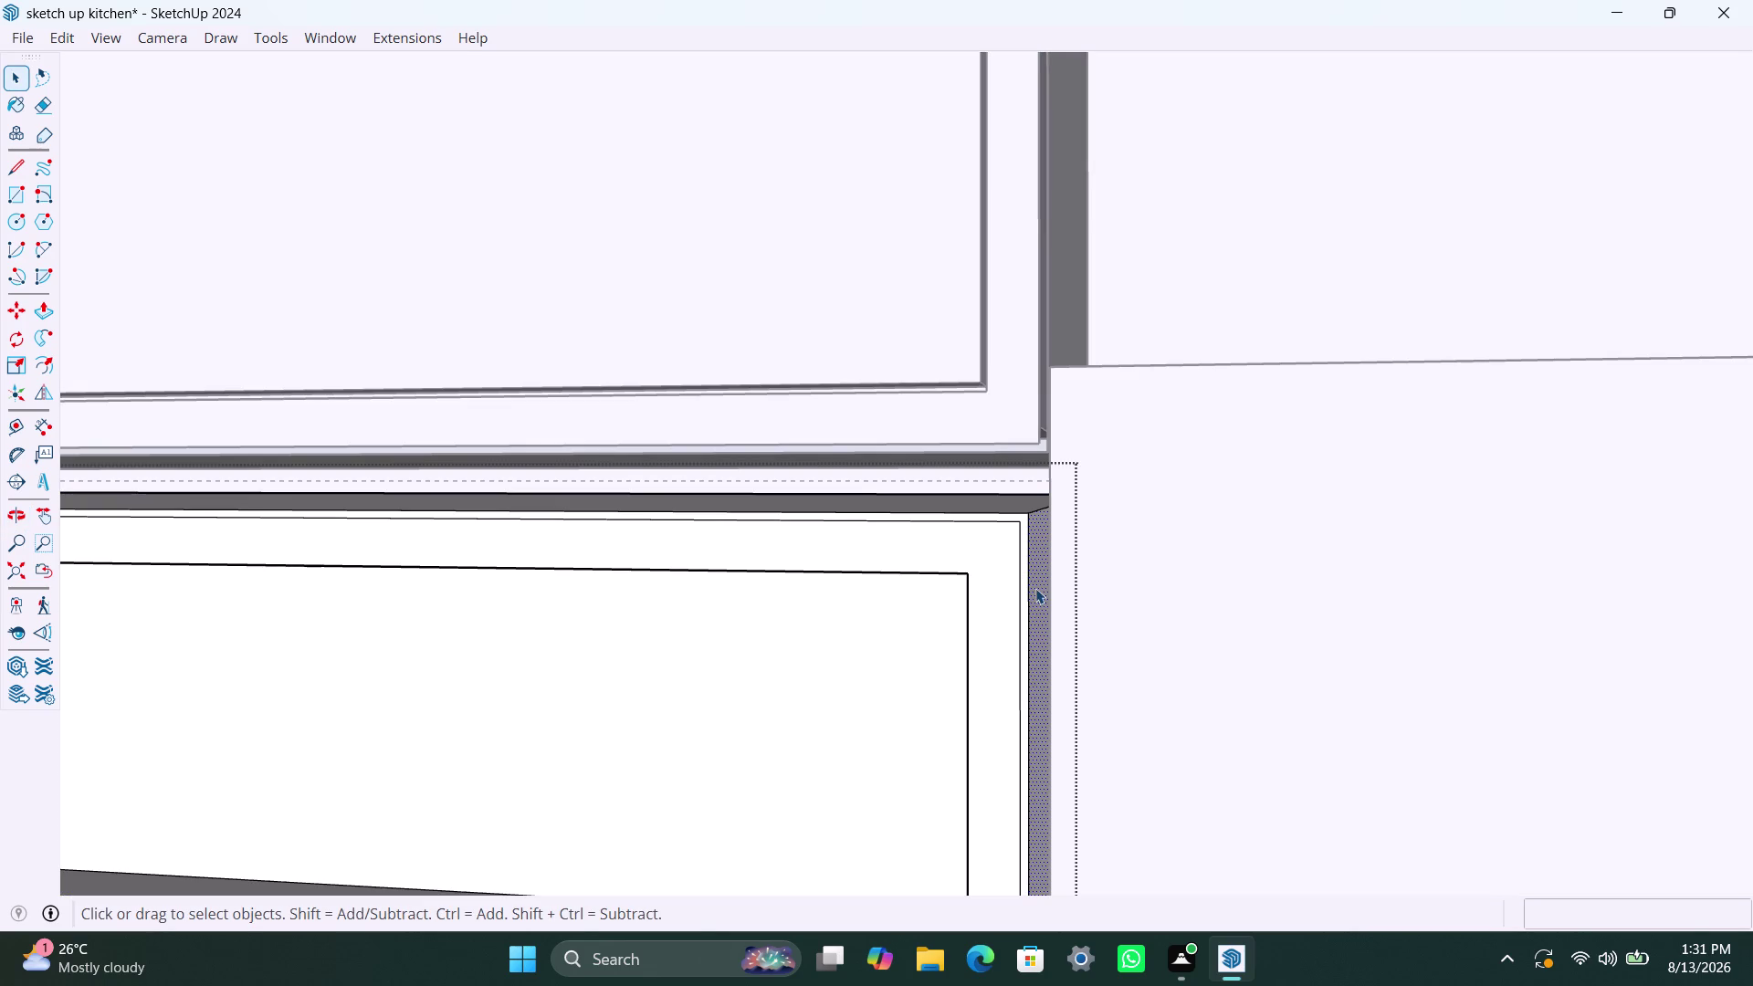
key(p)
click(1035, 588)
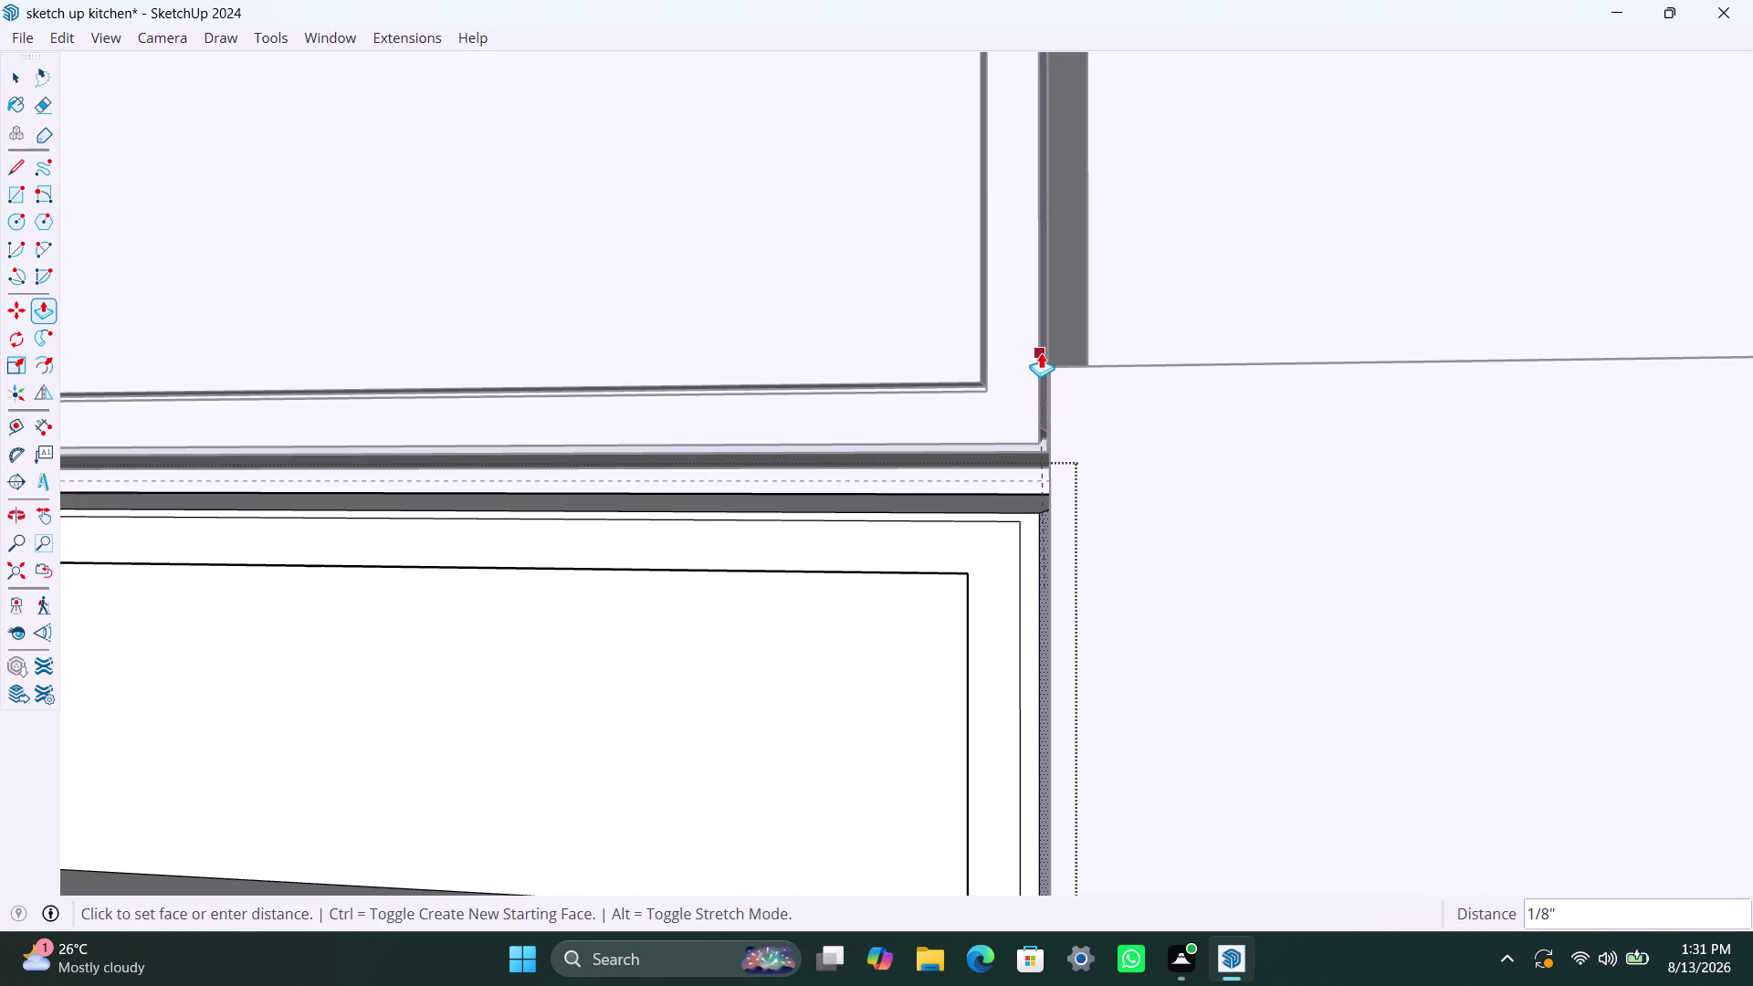
click(1045, 347)
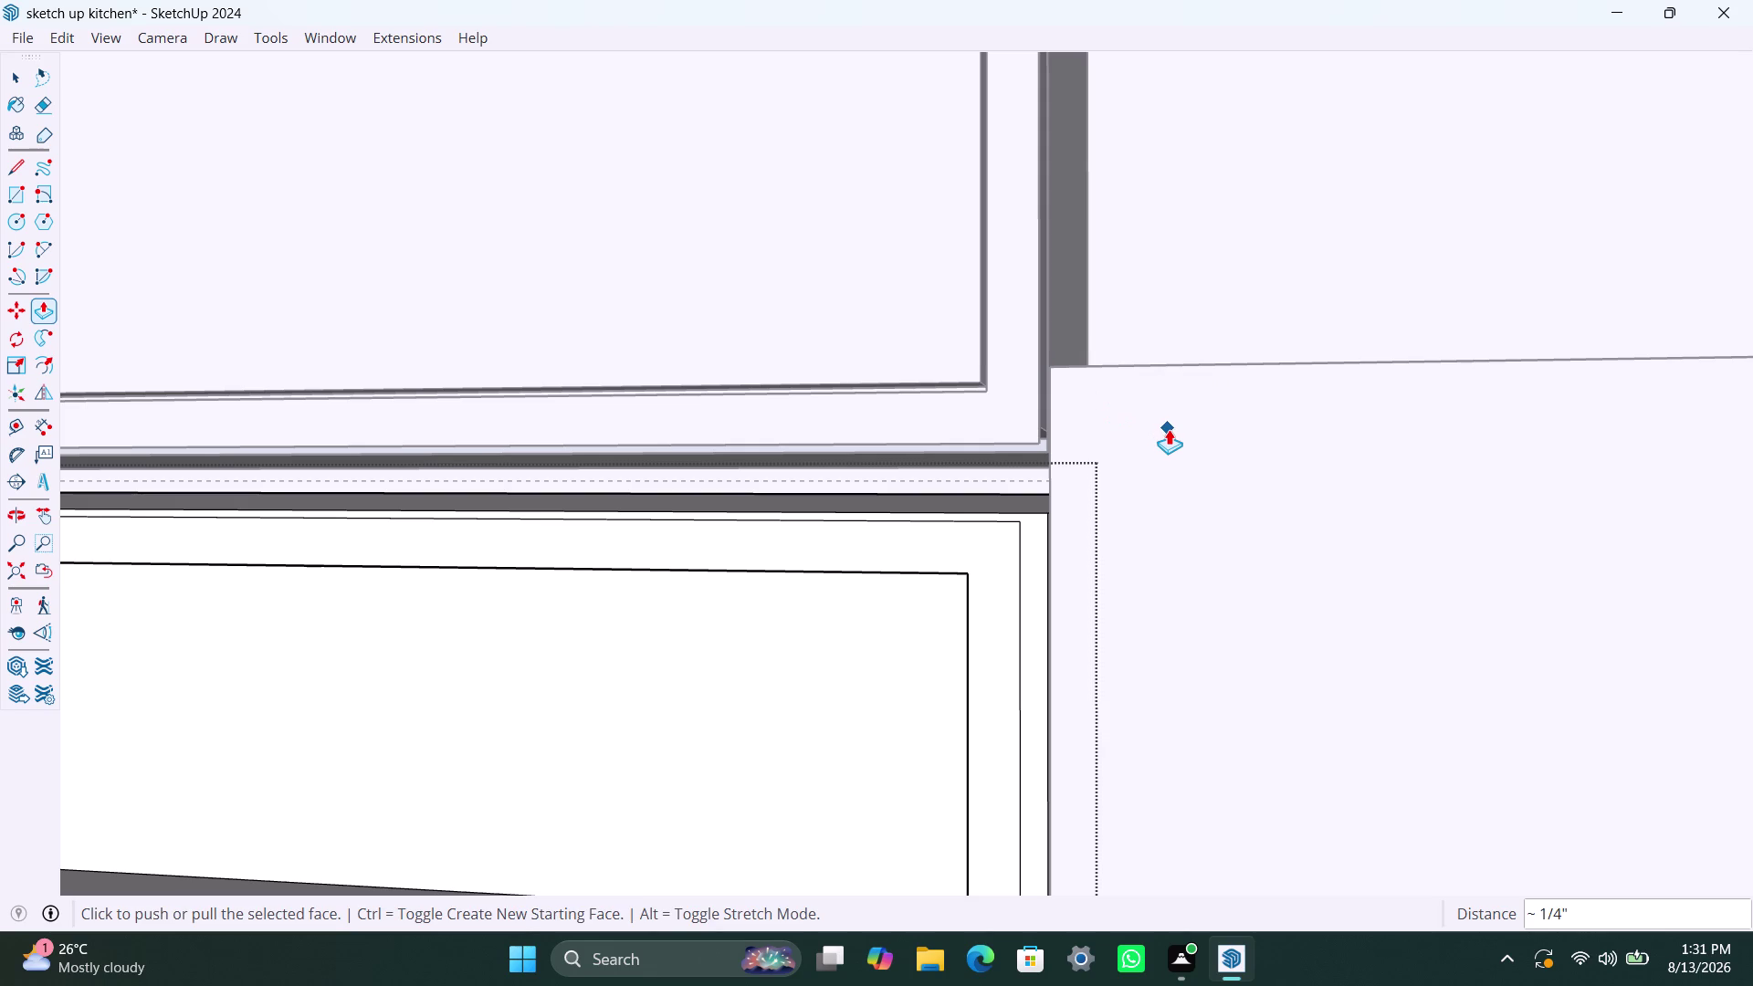
key(Escape)
key(Escape)
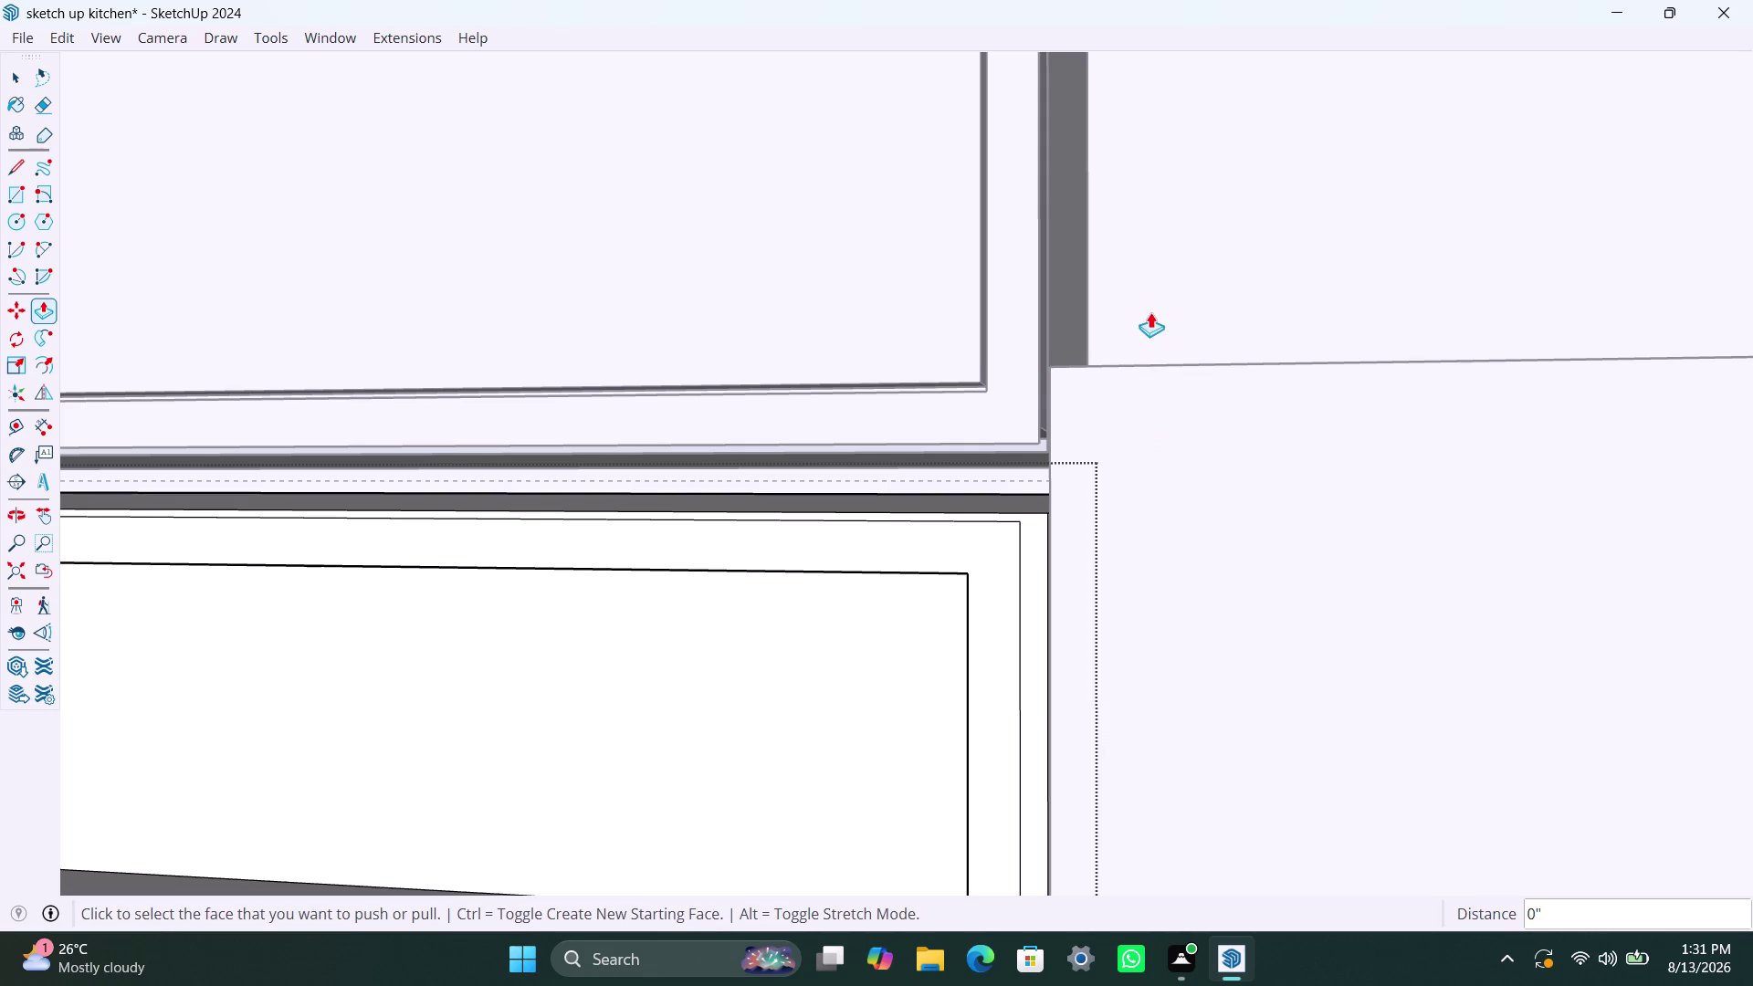
key(space)
click(1149, 313)
Push the side box's front face back 3 3/8 inches and check the joint from below.
scroll(down, 3)
middle_drag(1034, 650, 1036, 651)
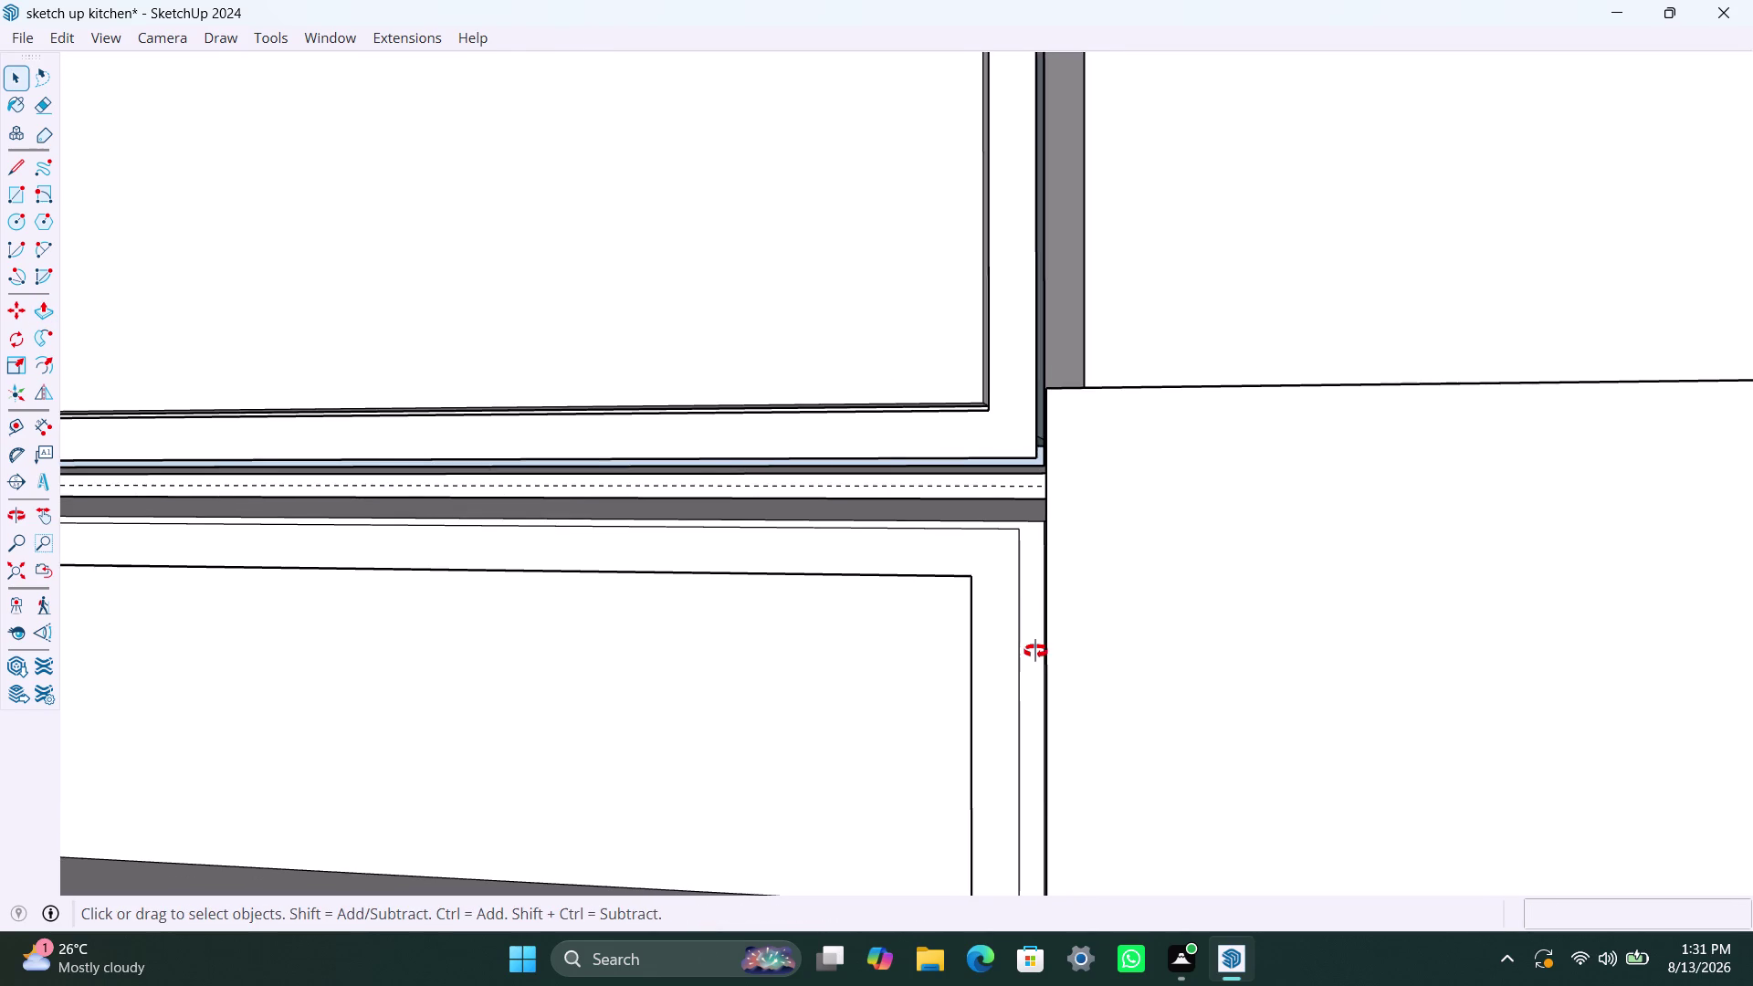
middle_drag(1036, 651, 1135, 658)
scroll(up, 3)
scroll(up, 3)
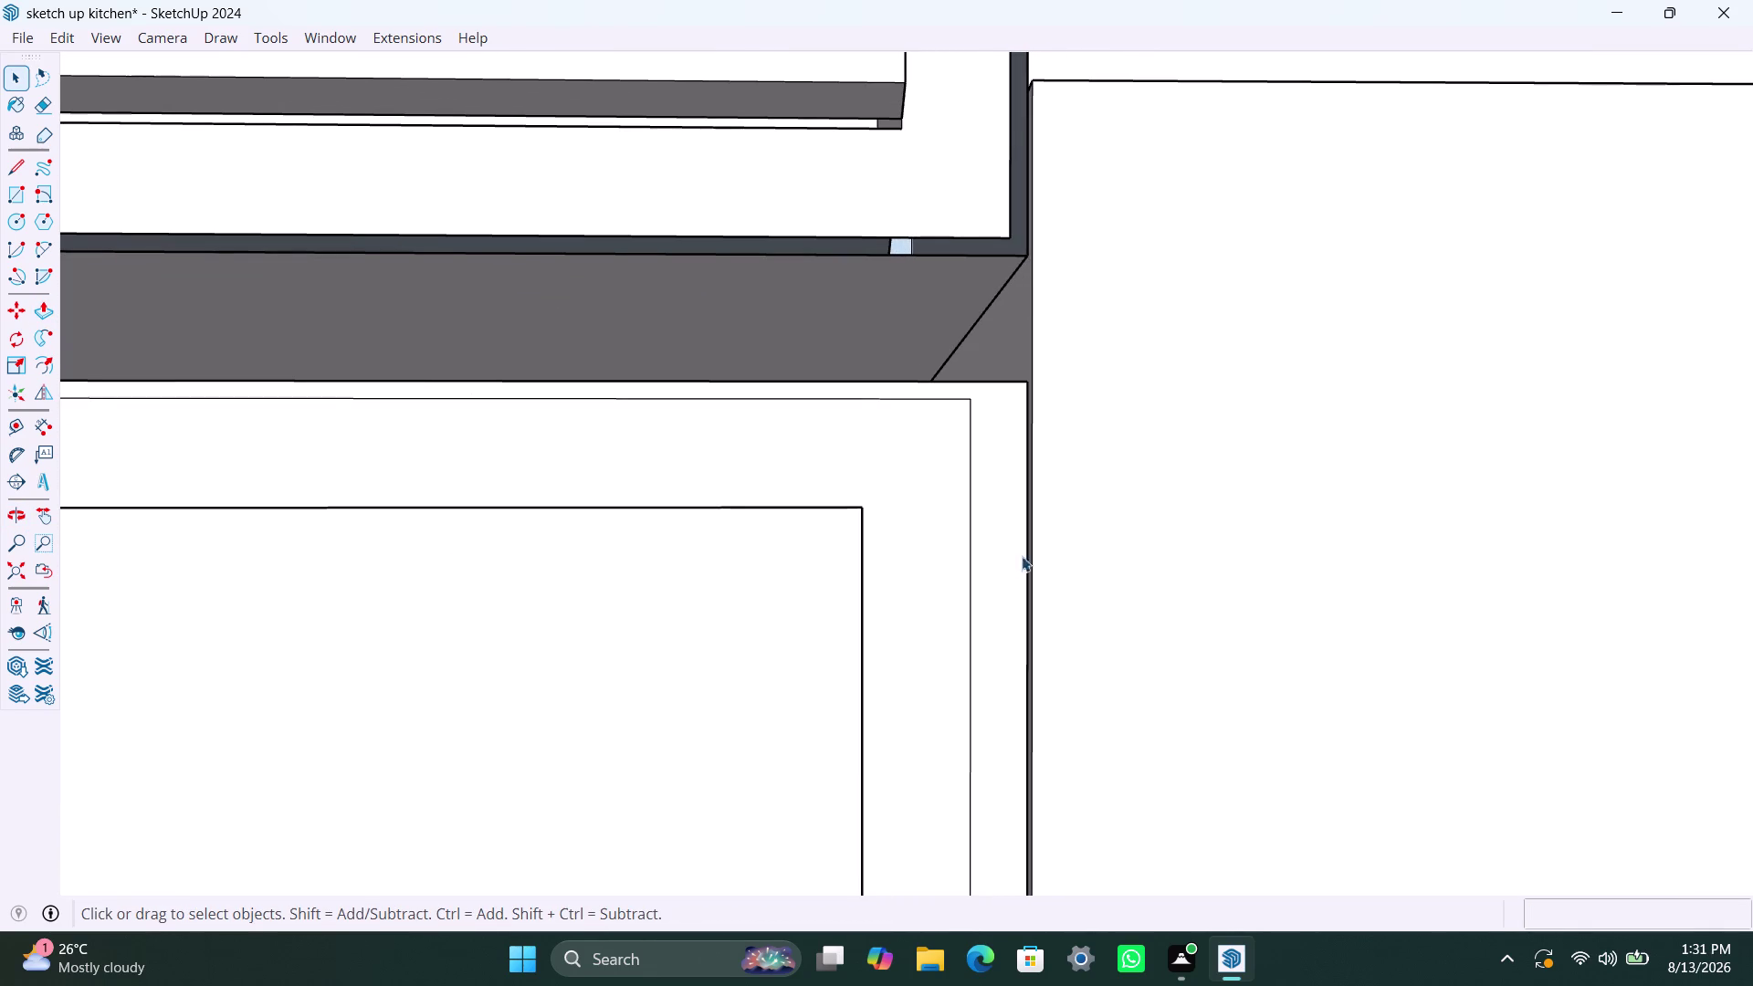
click(1086, 506)
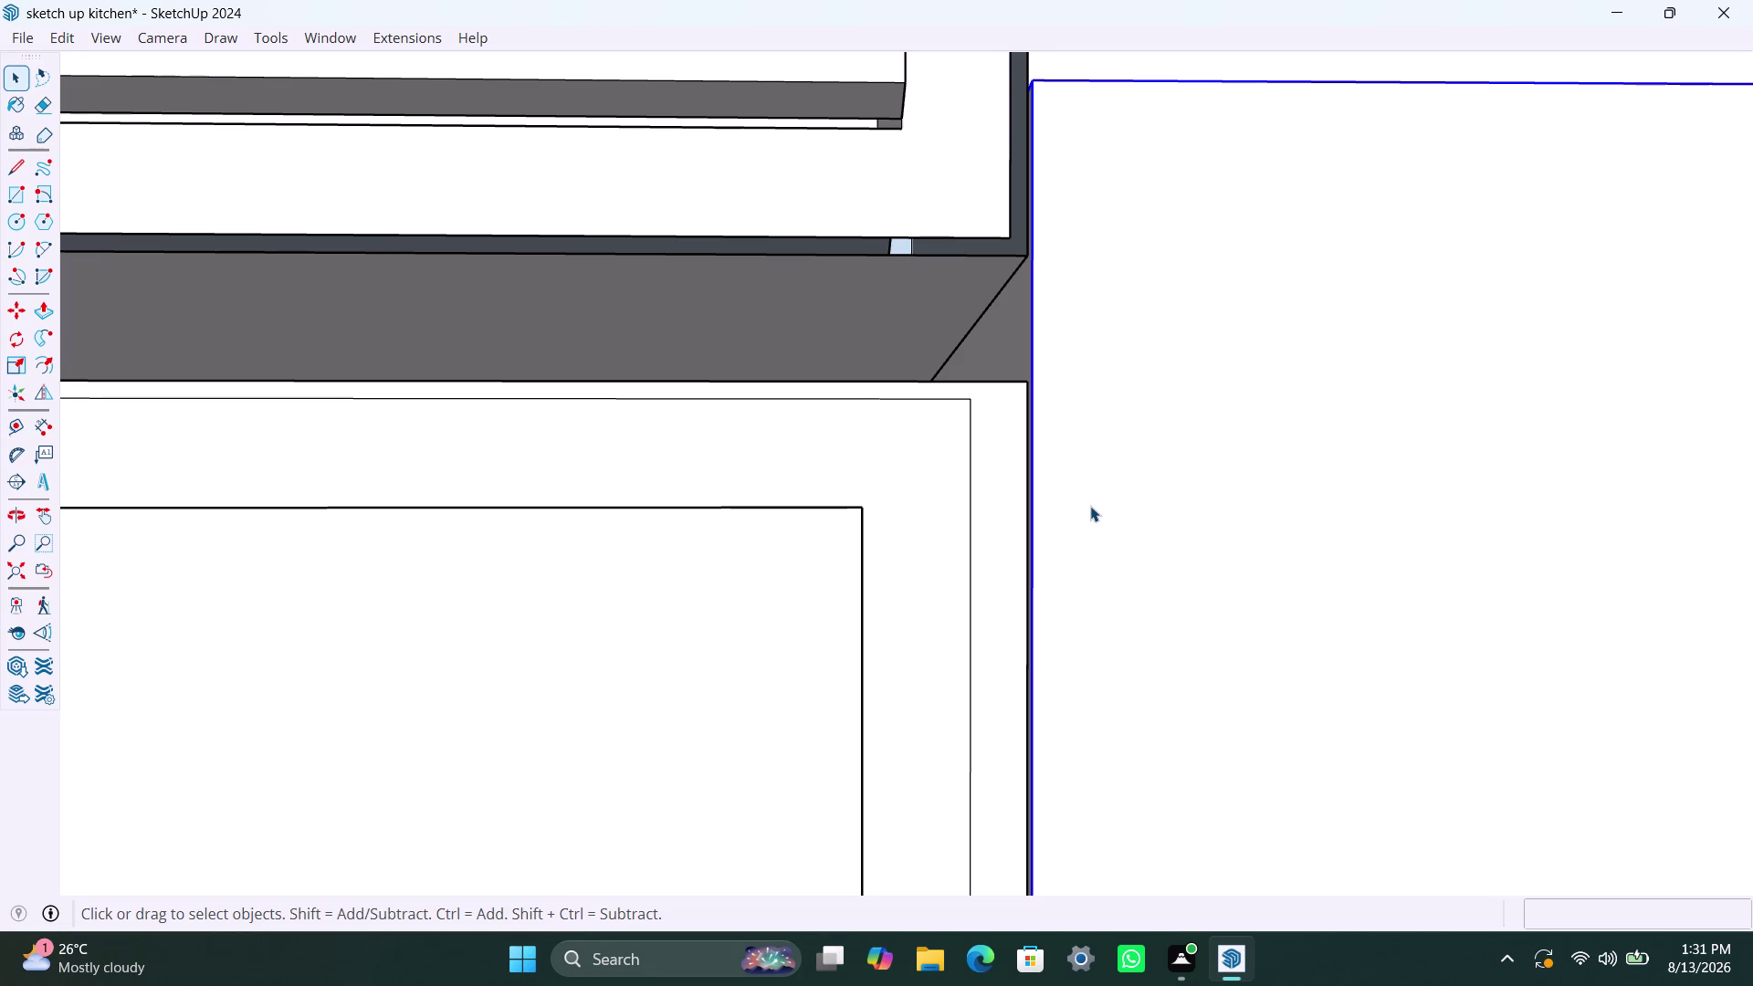
triple_click(1091, 506)
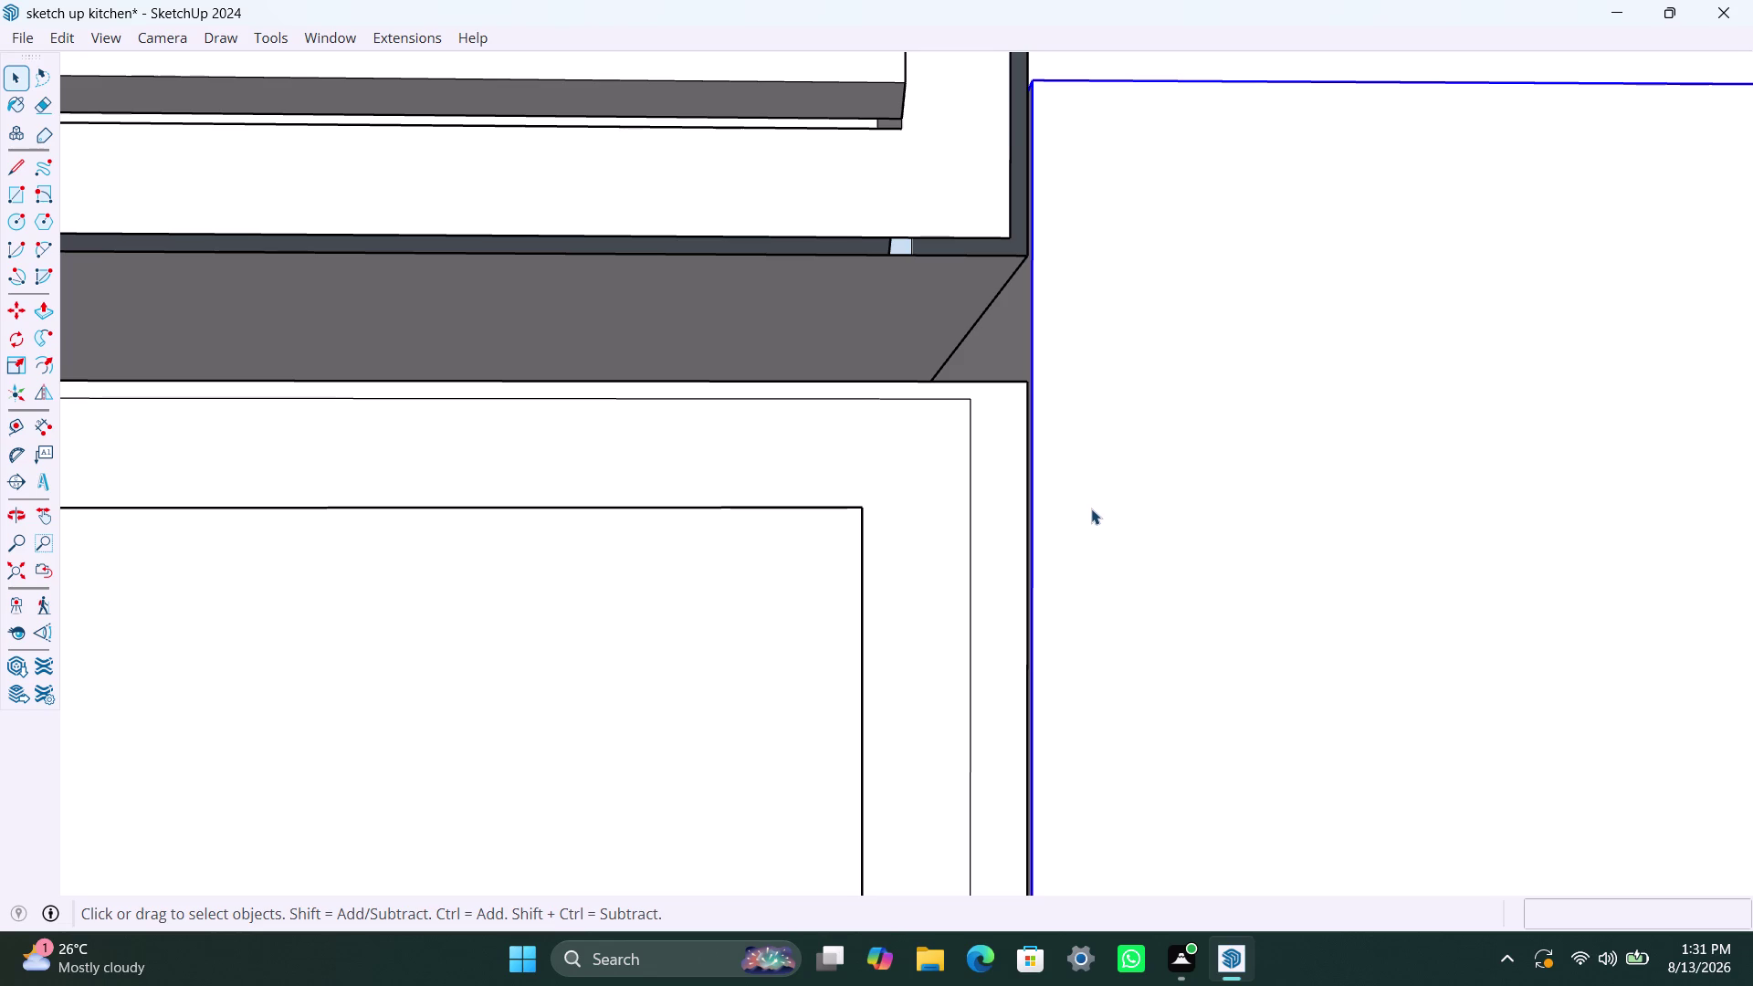
click(1090, 510)
double_click(1095, 508)
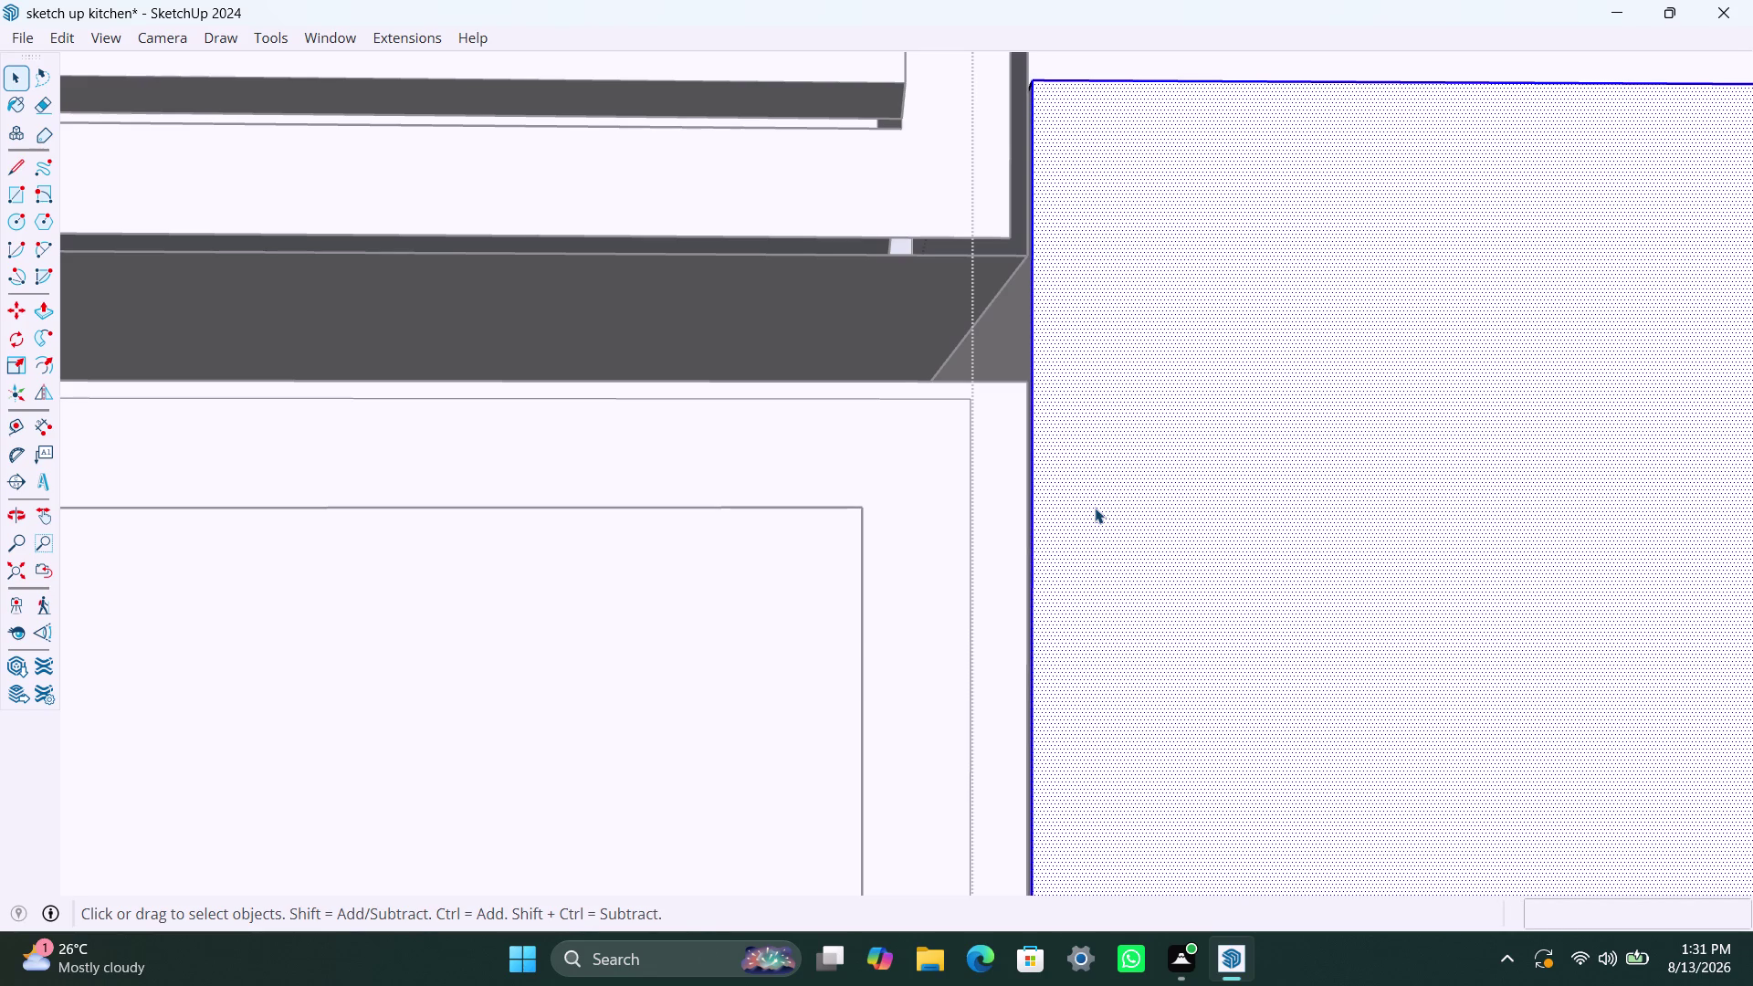
key(p)
click(1095, 508)
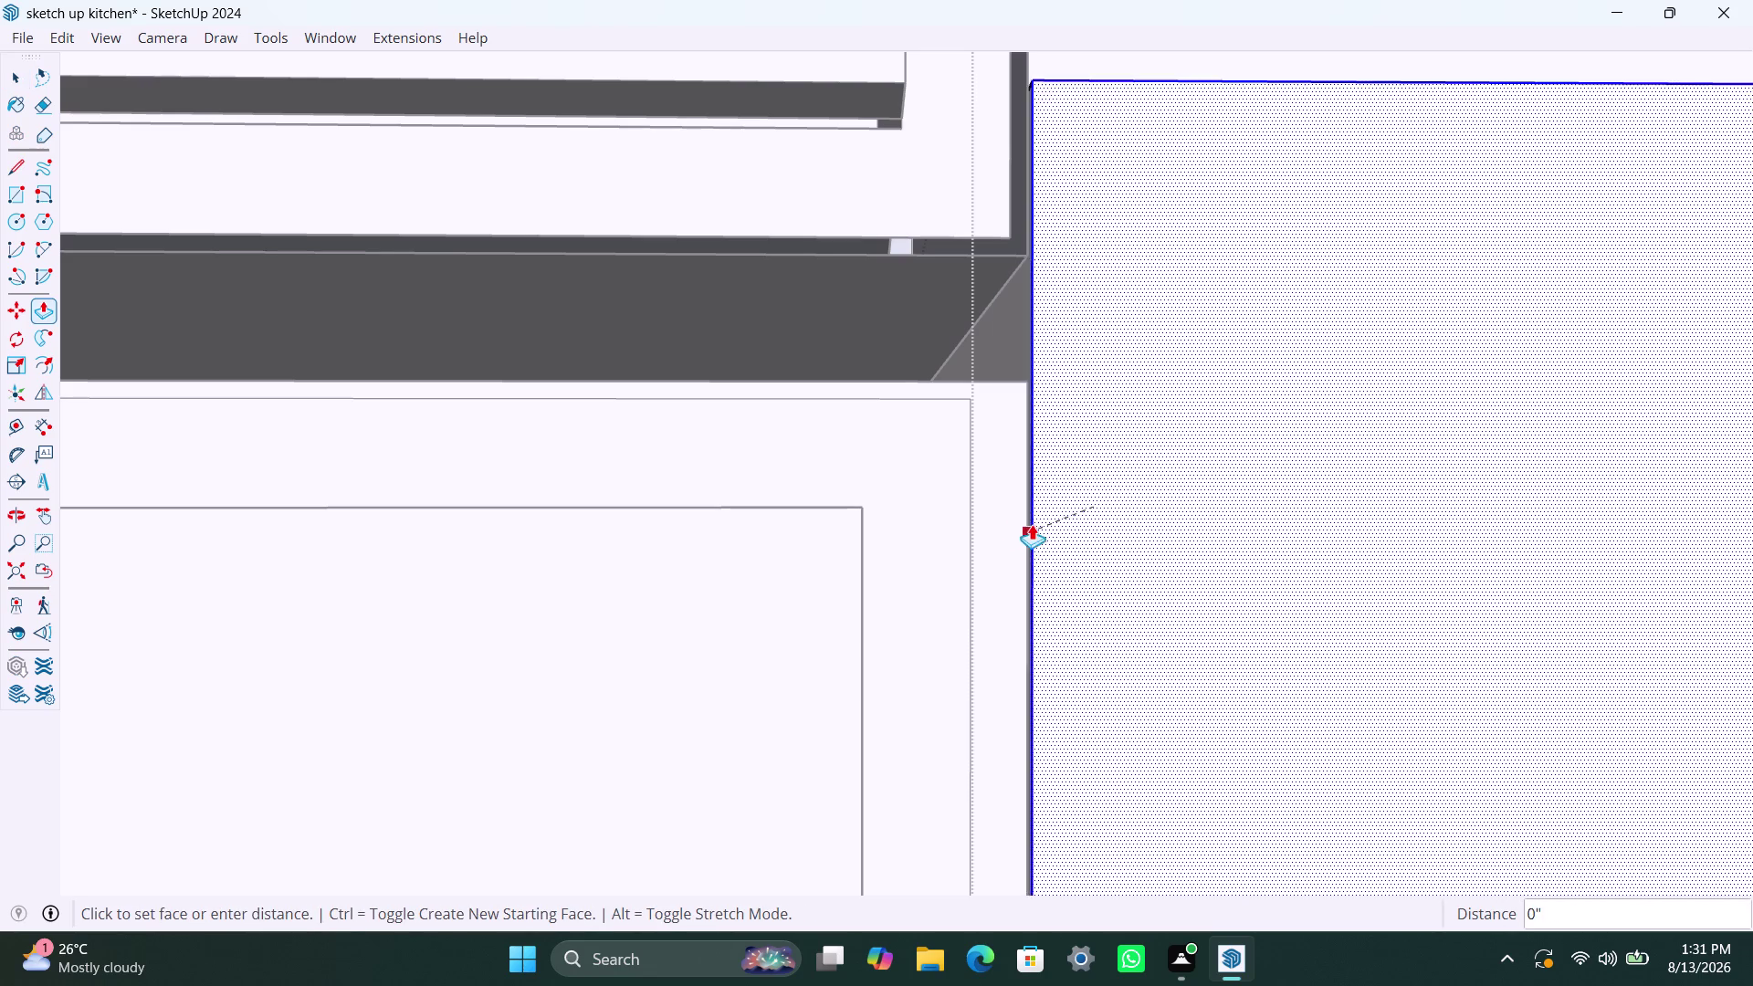
click(1019, 518)
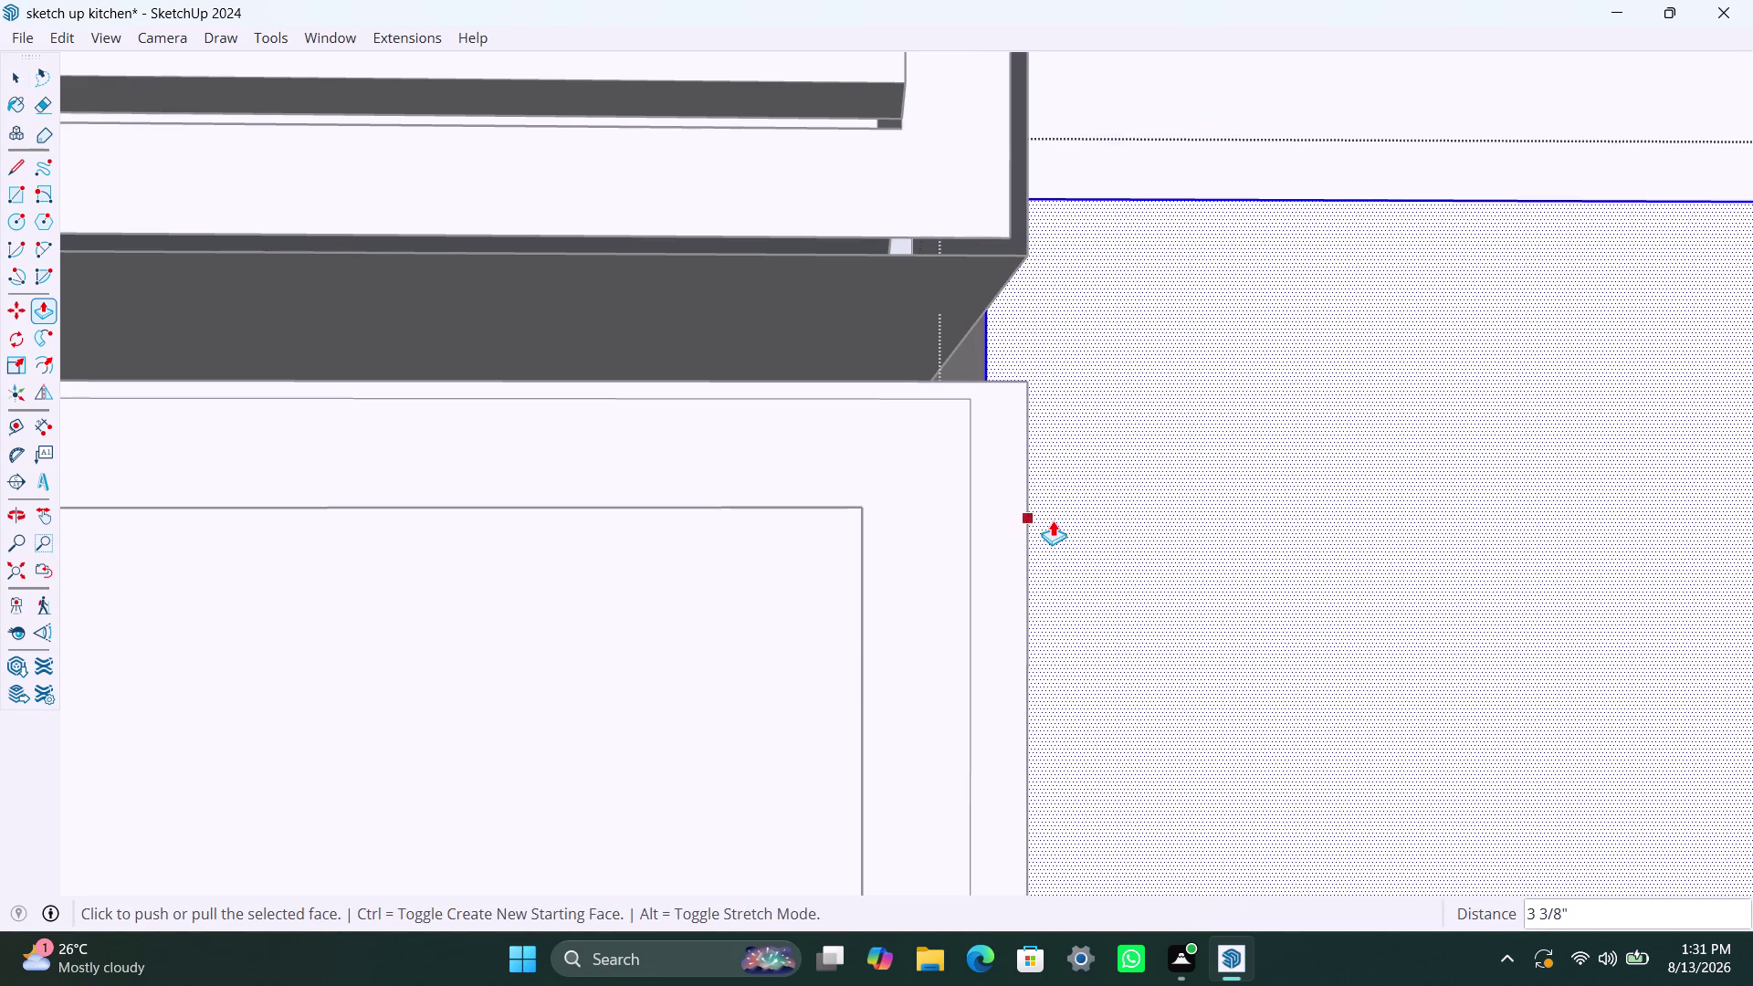
click(1116, 493)
click(1019, 530)
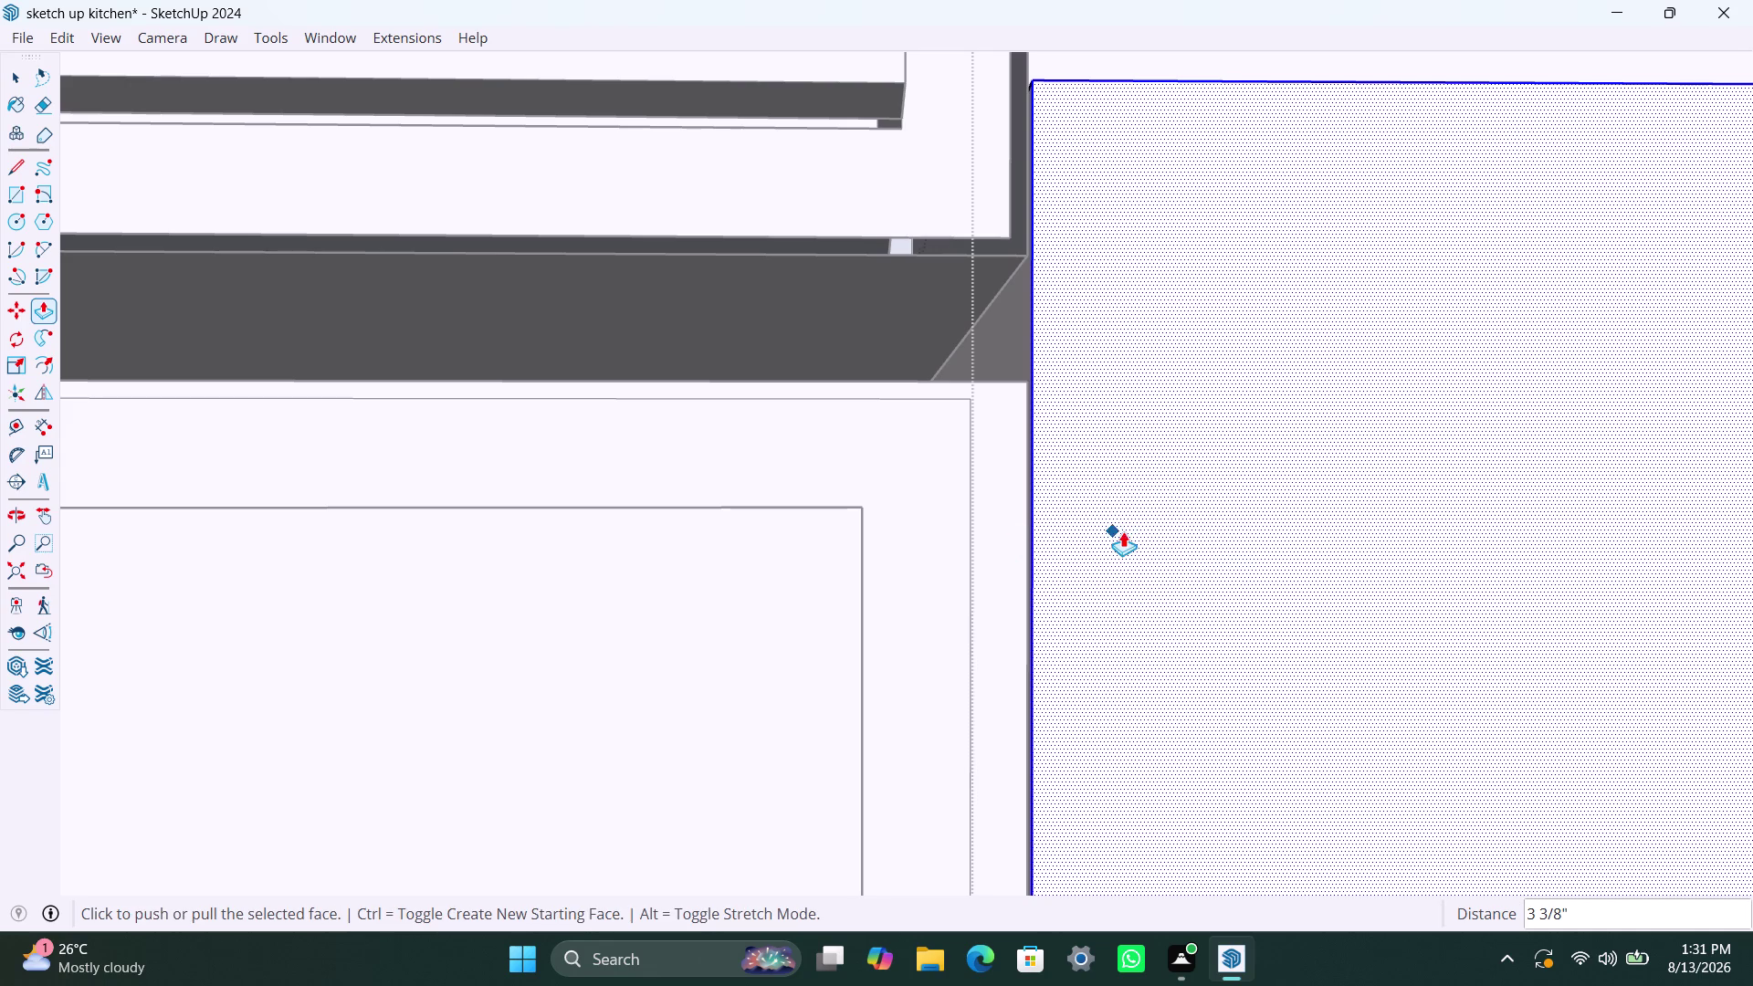
key(Escape)
key(Escape)
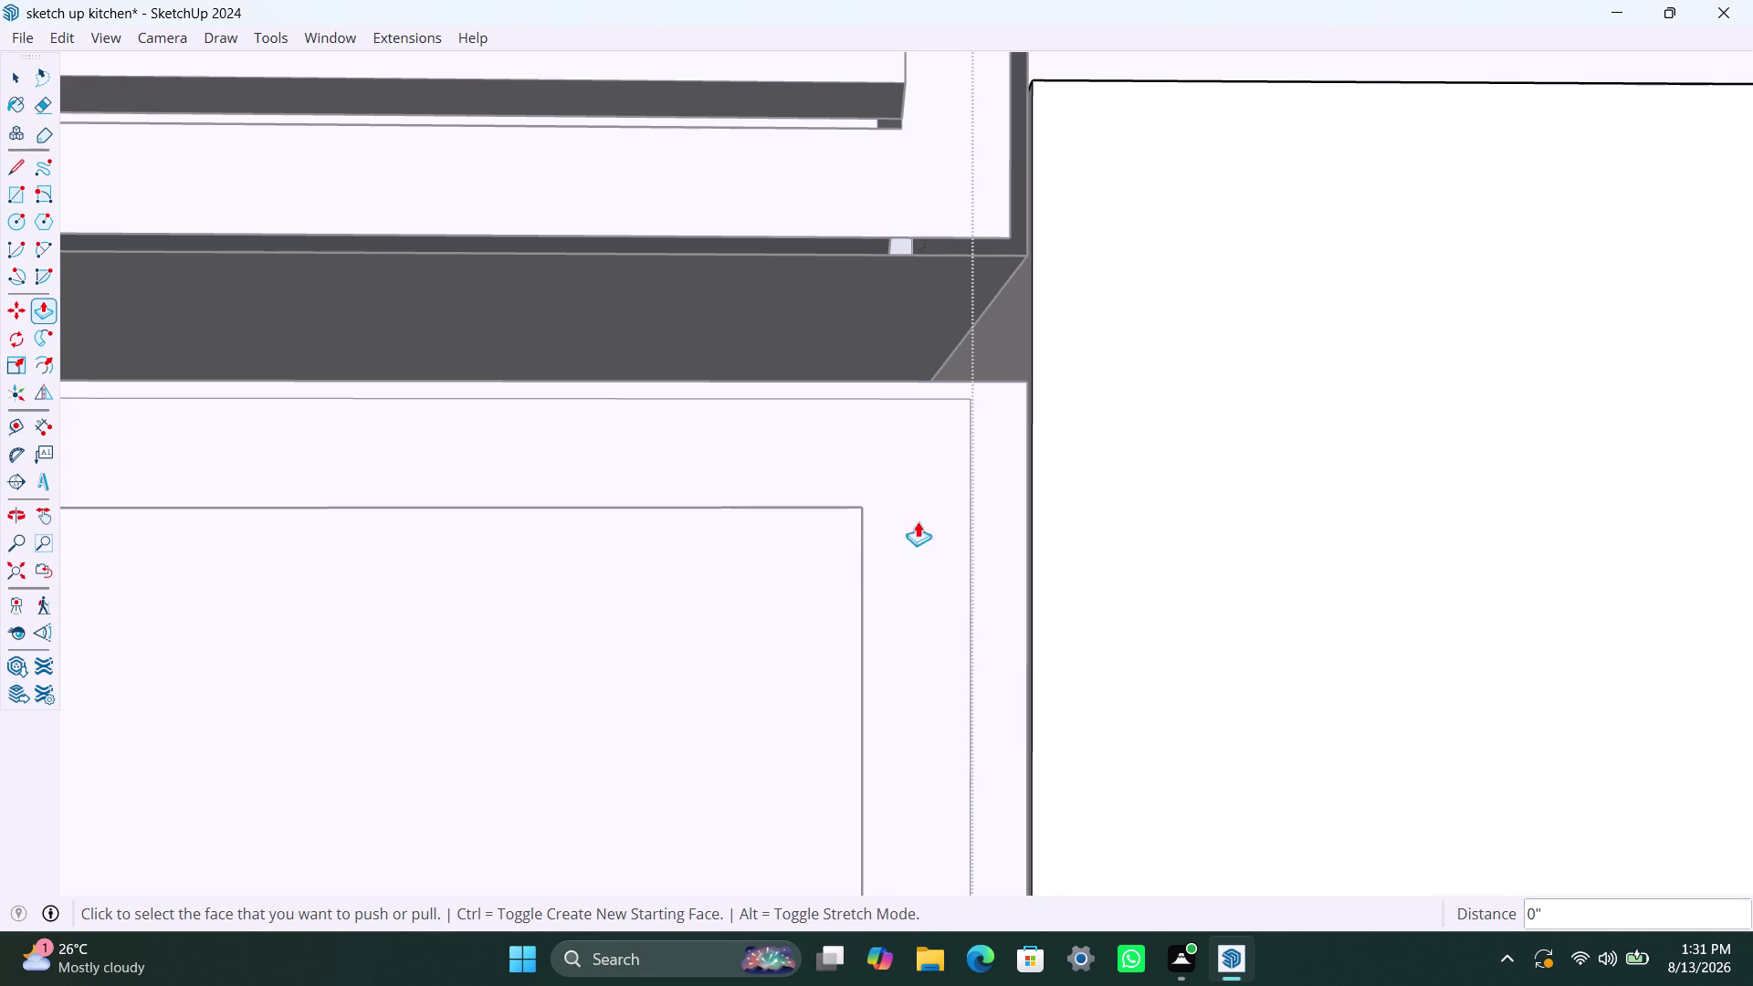
scroll(up, 3)
middle_drag(964, 588, 1349, 725)
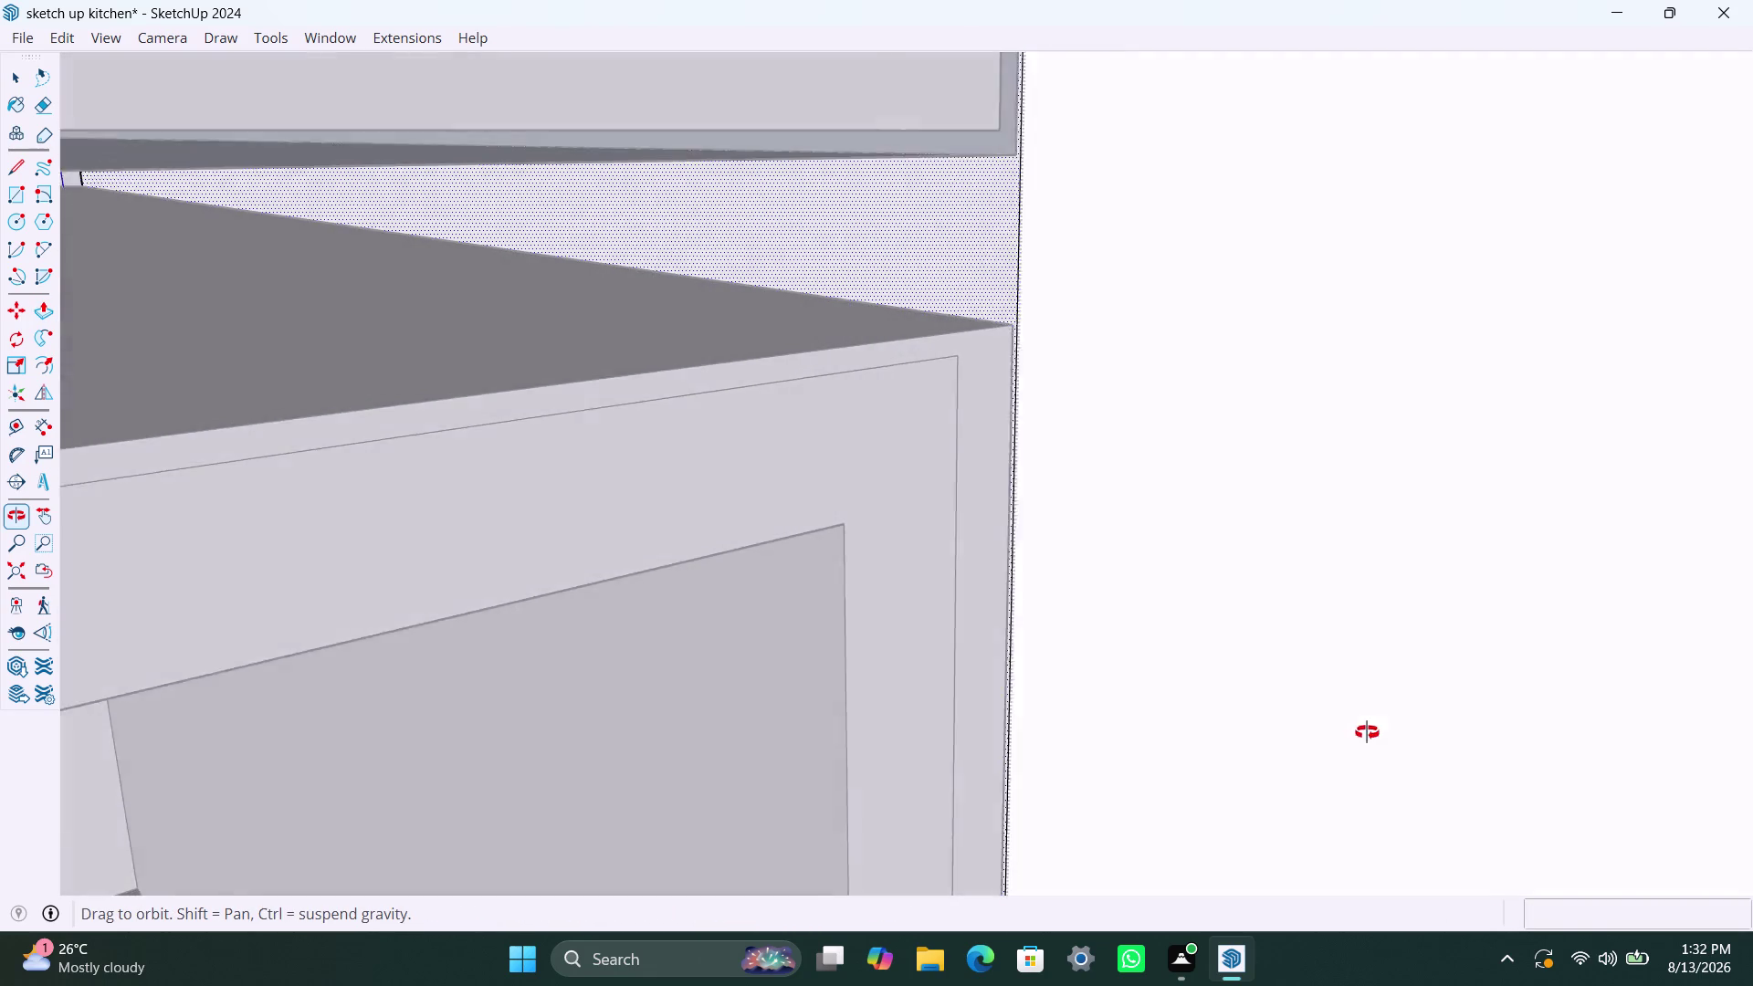
middle_drag(1349, 725, 849, 637)
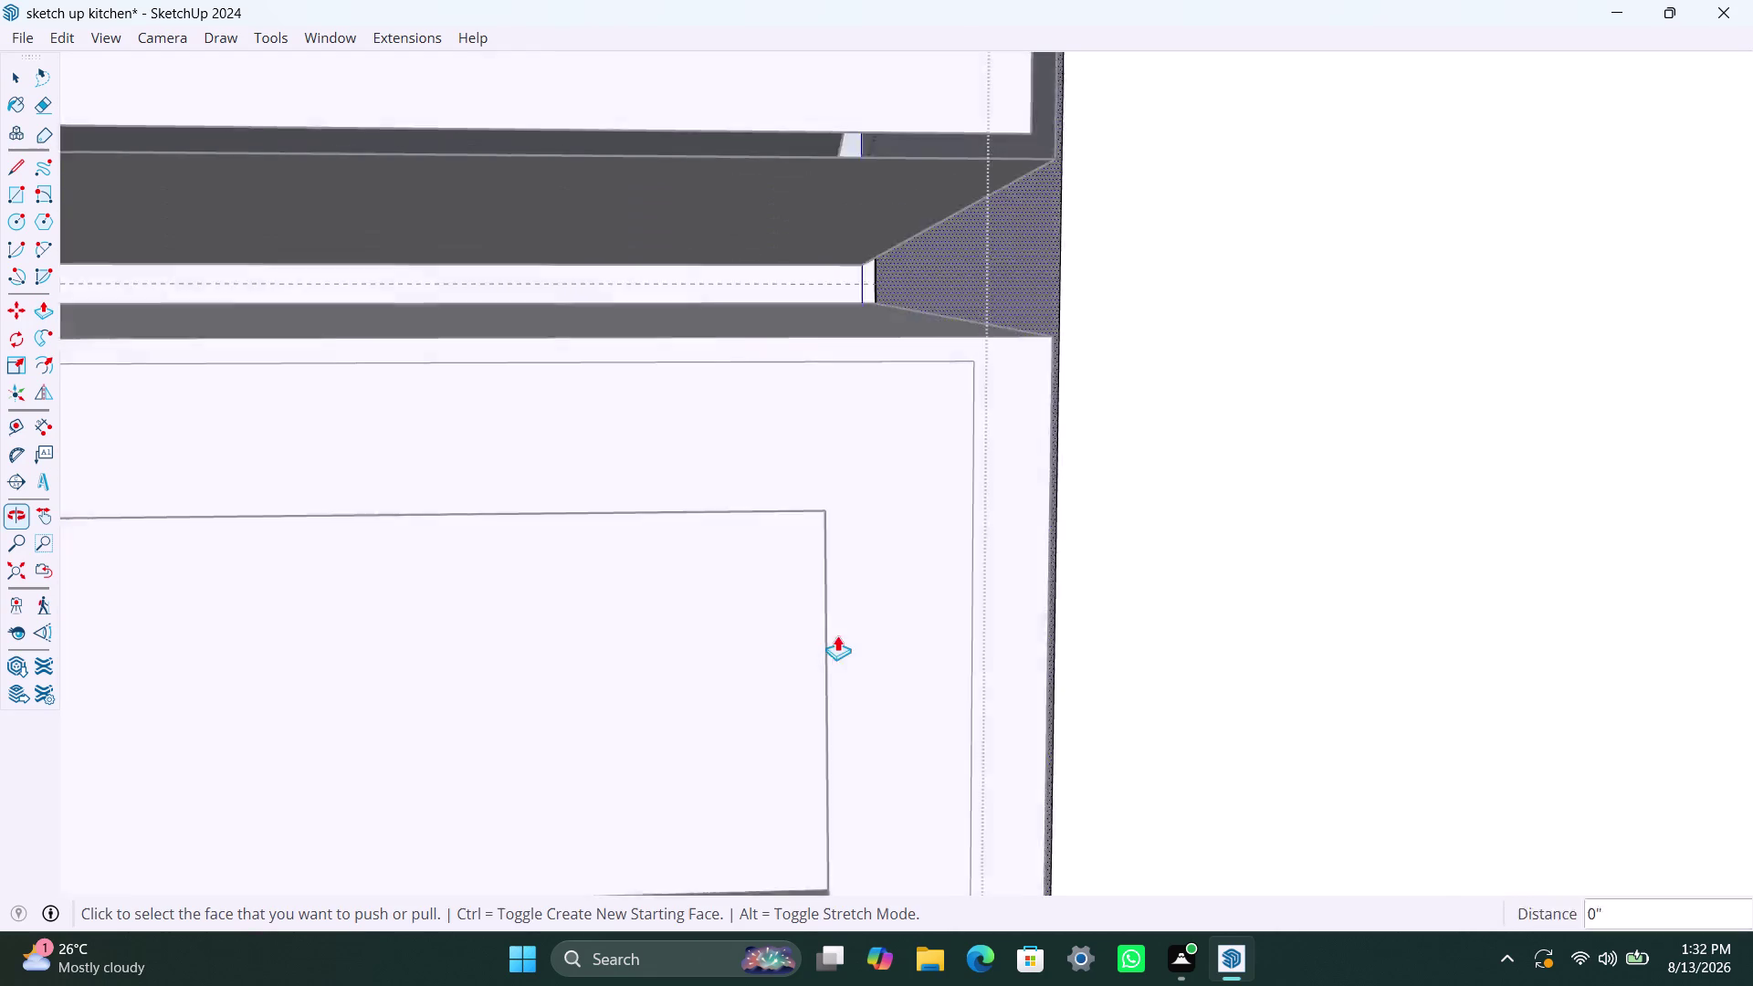
scroll(down, 3)
scroll(down, 3)
scroll(down, 3)
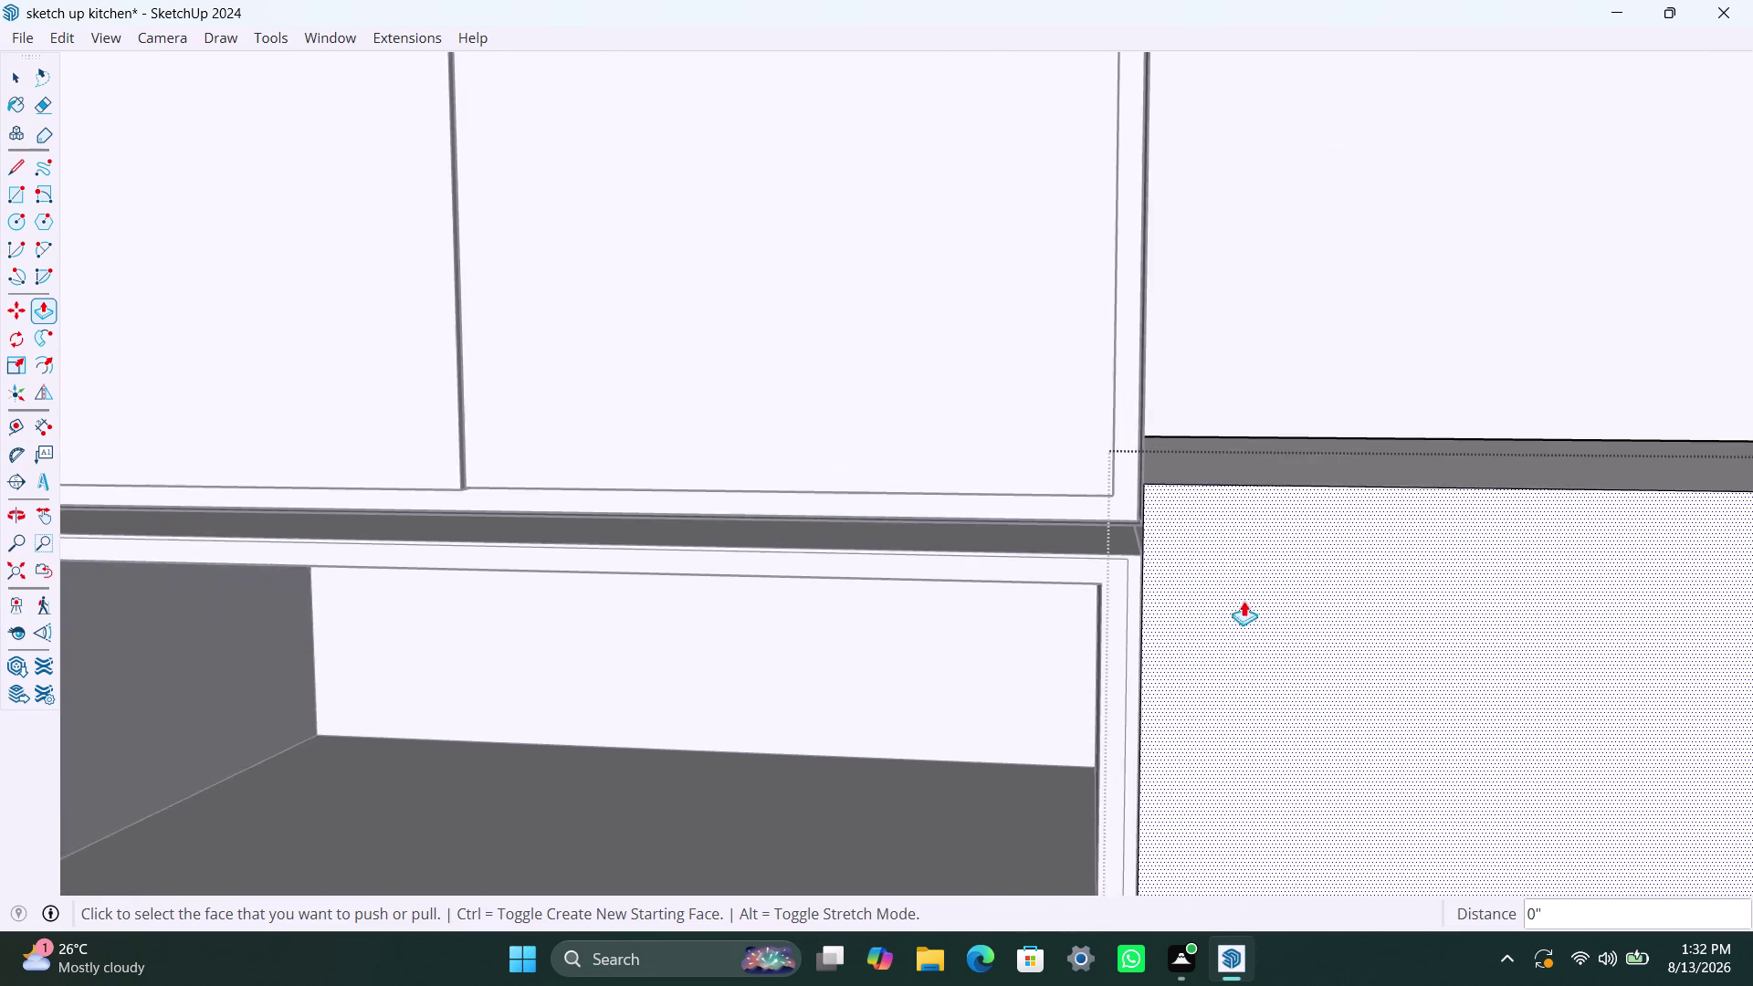
scroll(down, 3)
scroll(down, 3)
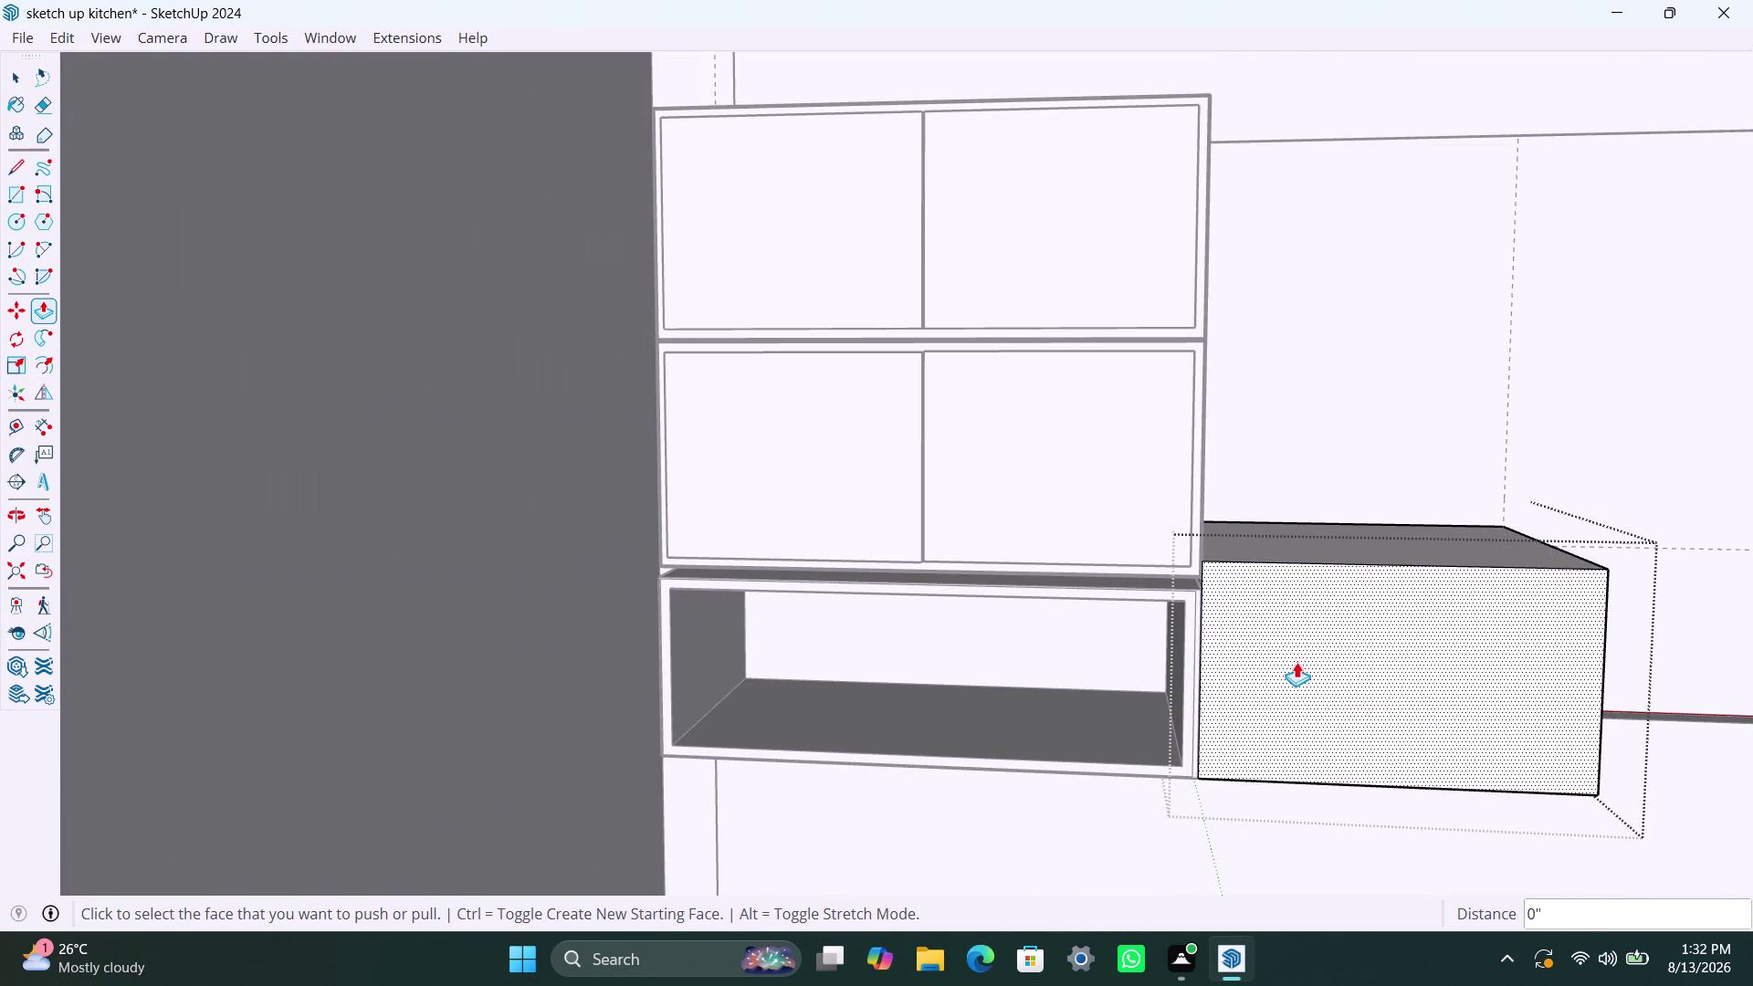
drag(1292, 666, 1278, 638)
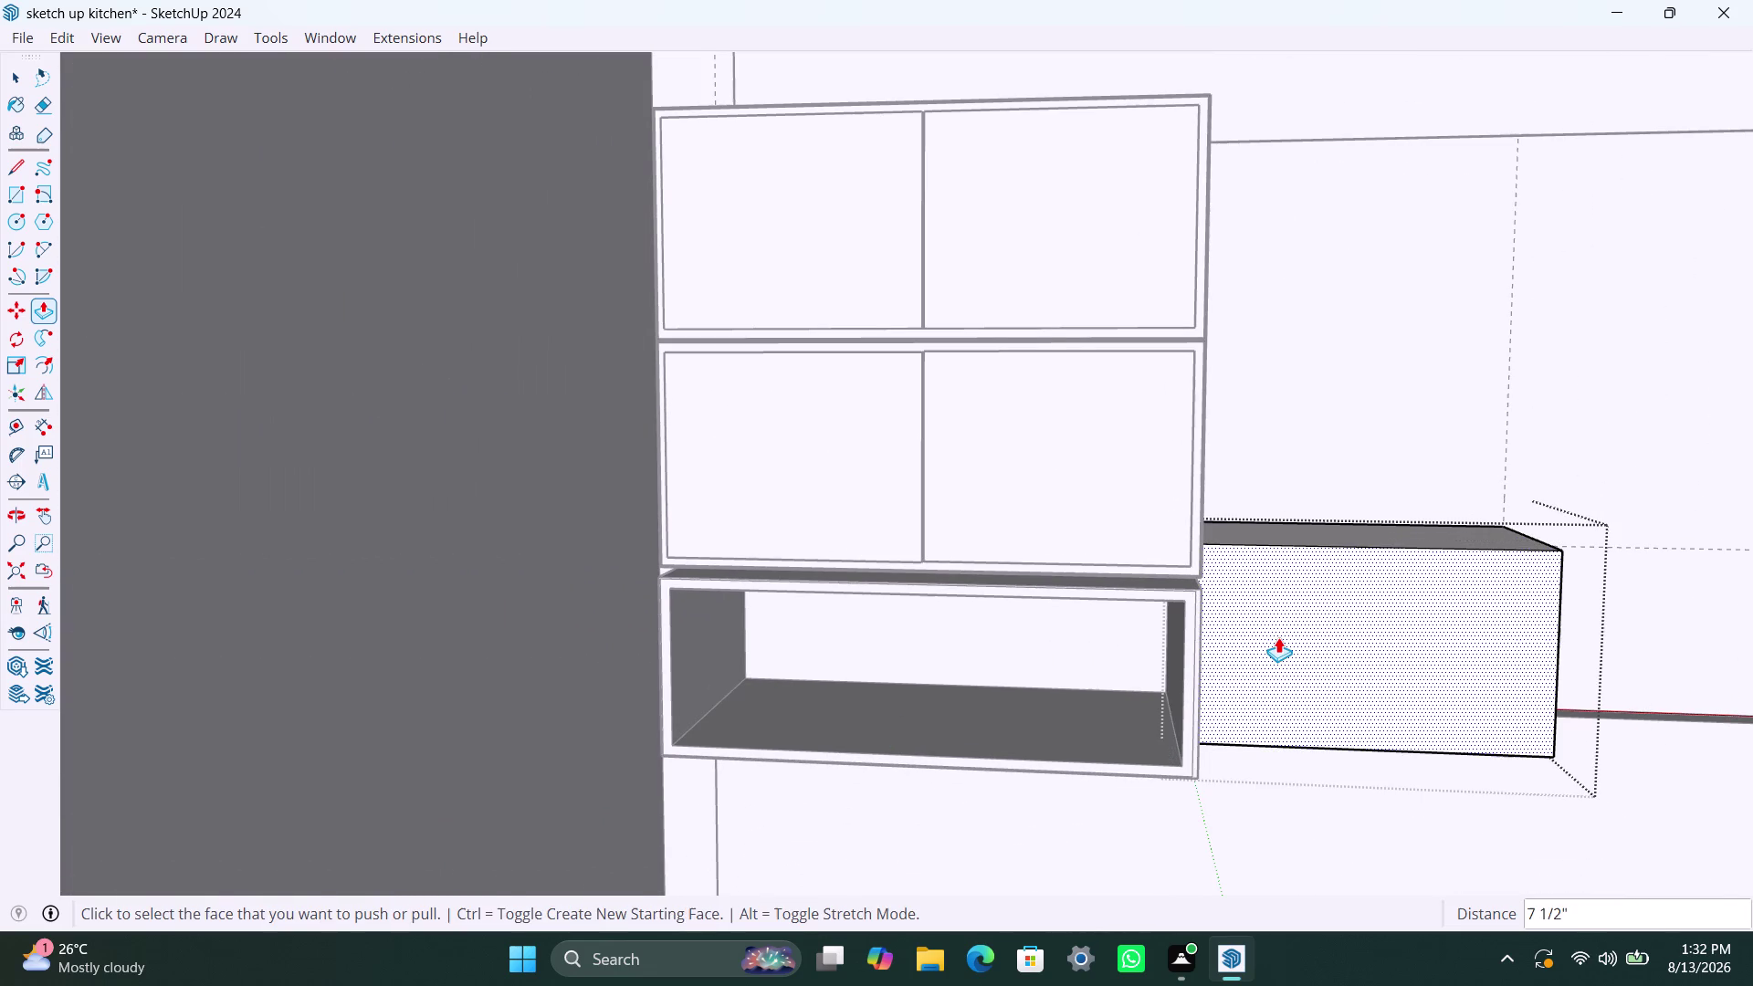
key(Escape)
click(1286, 650)
click(1190, 694)
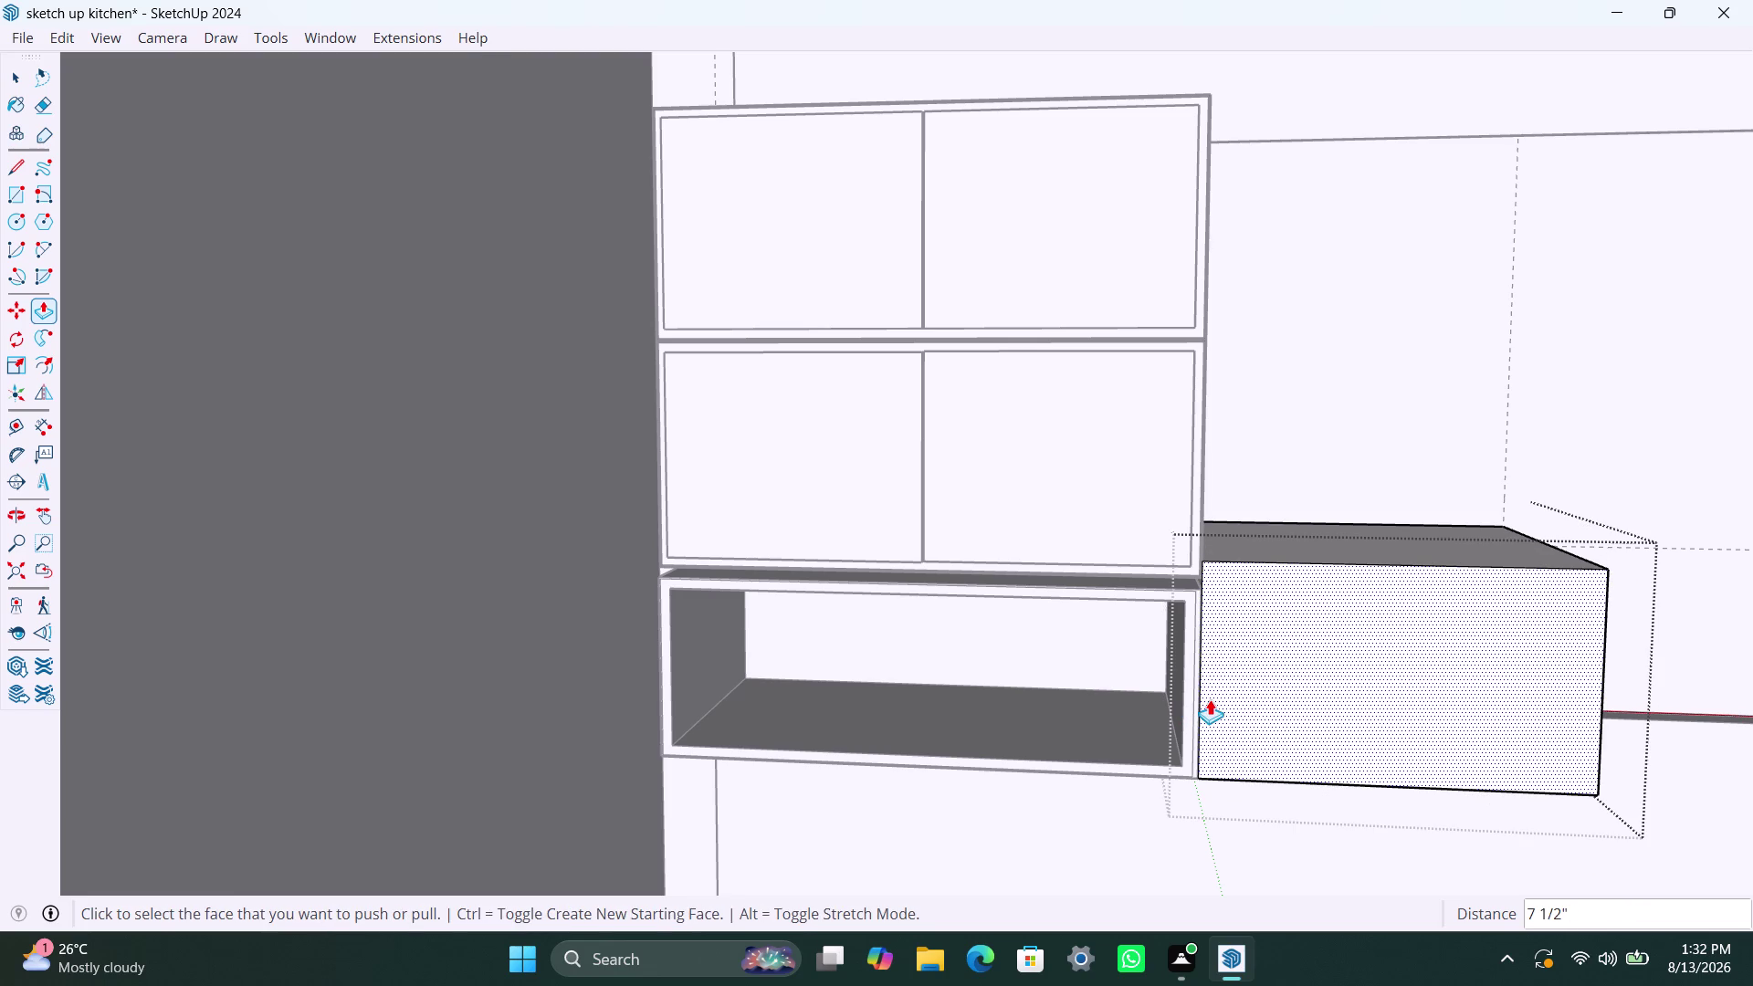
key(space)
scroll(down, 3)
middle_drag(1300, 553, 1262, 553)
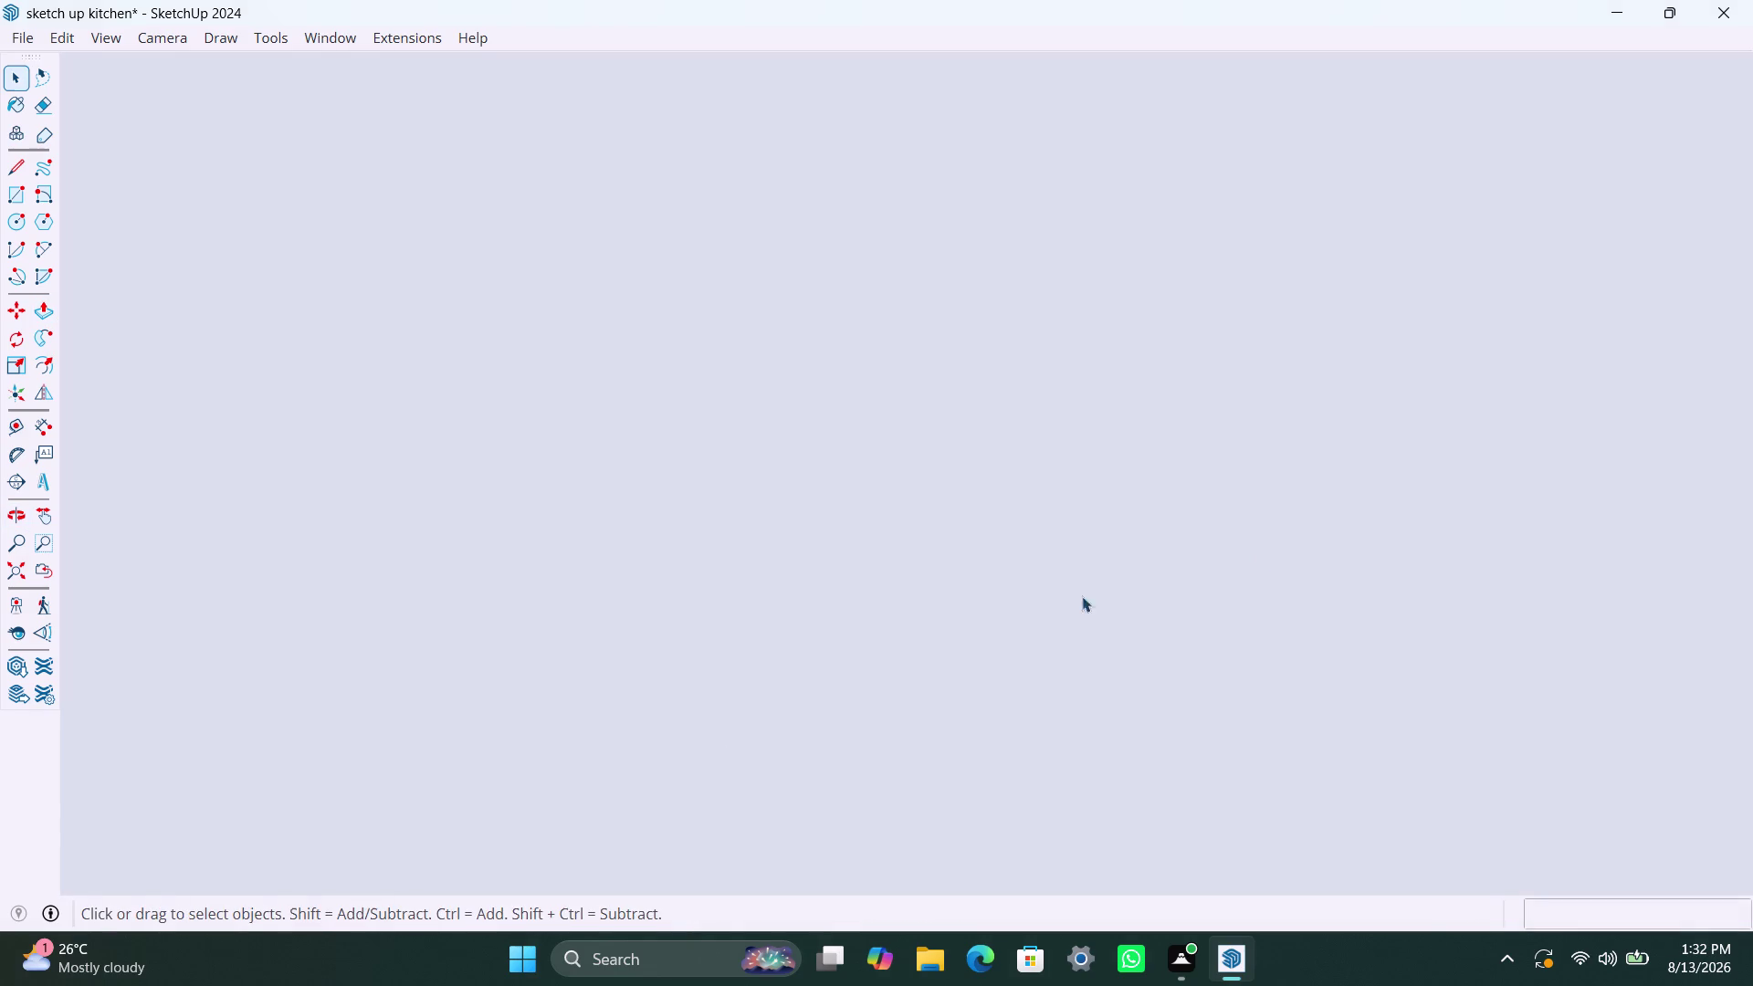
click(23, 575)
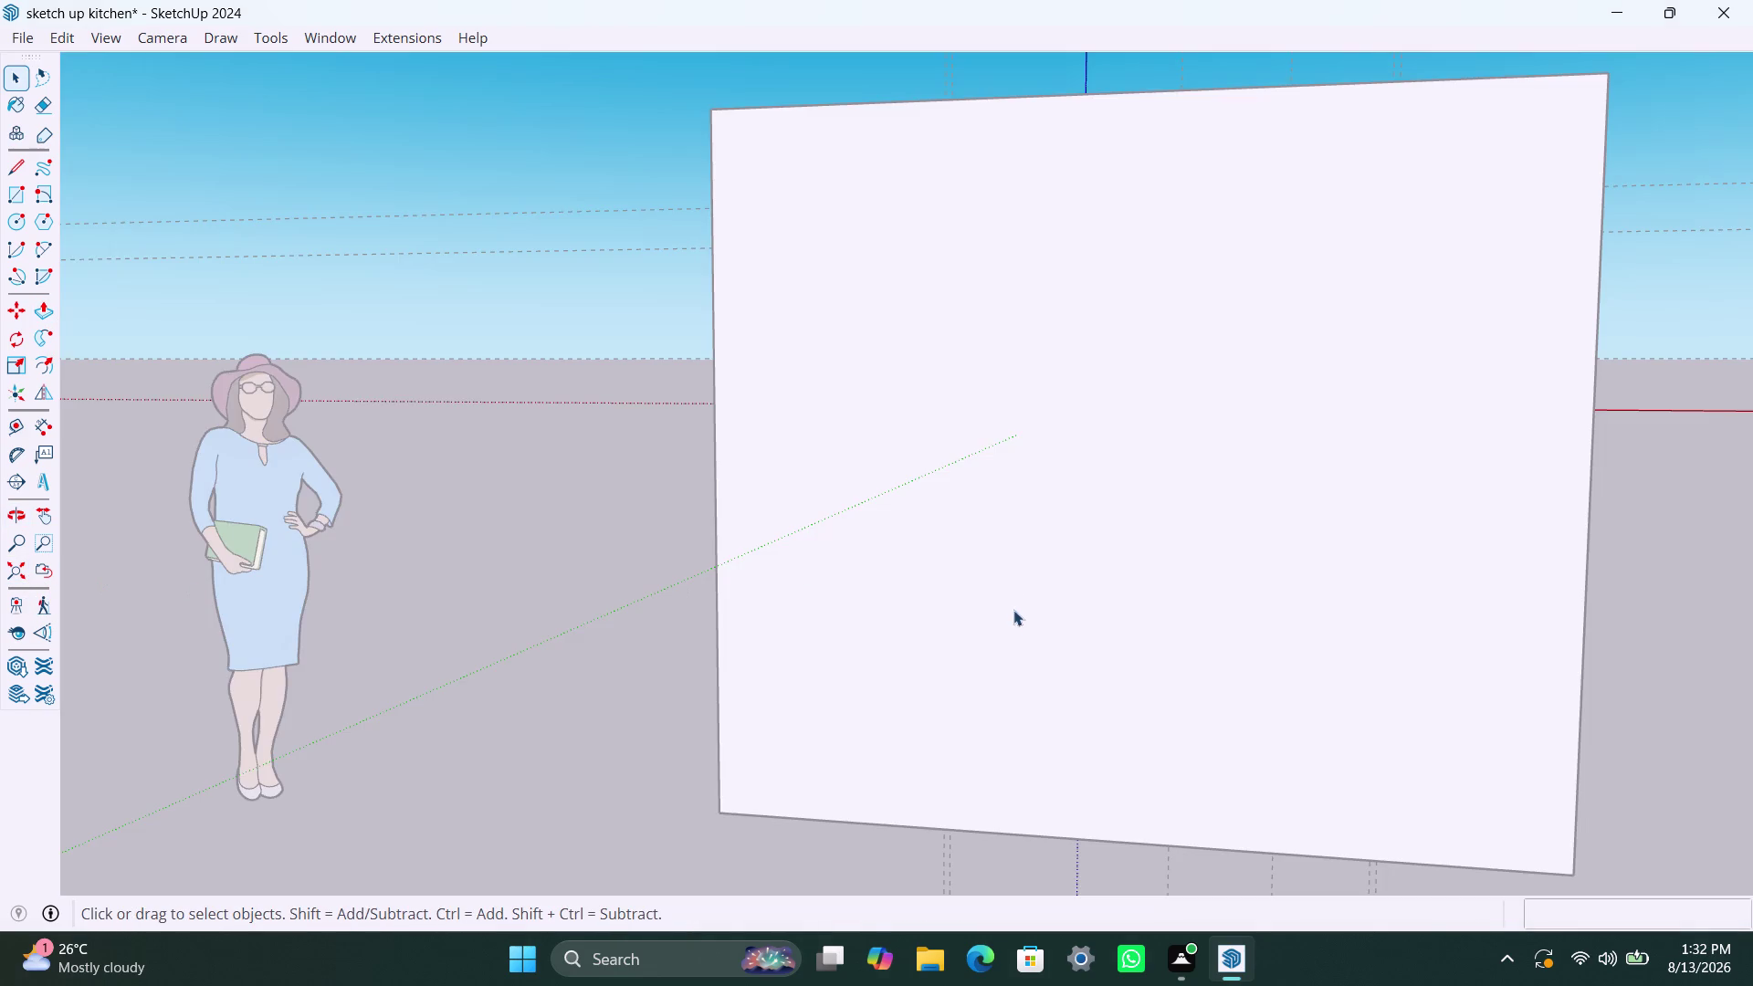
scroll(down, 3)
middle_drag(1139, 393, 965, 814)
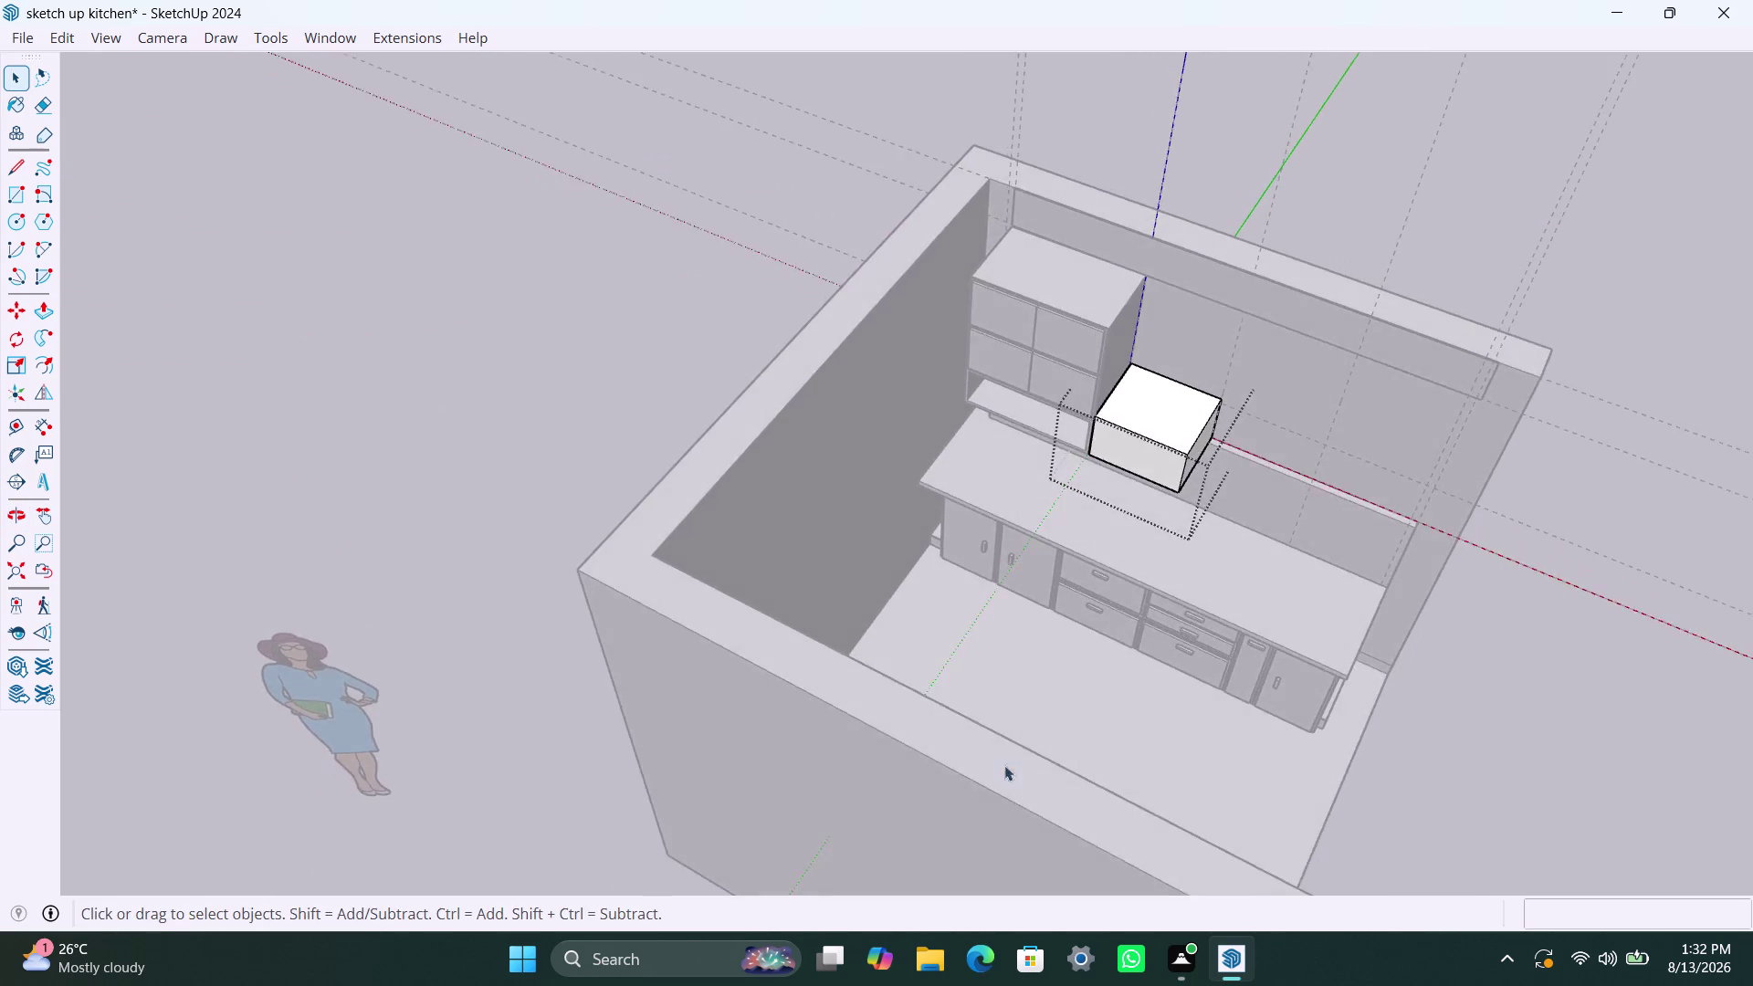
scroll(up, 3)
middle_drag(1029, 564, 1277, 617)
scroll(up, 3)
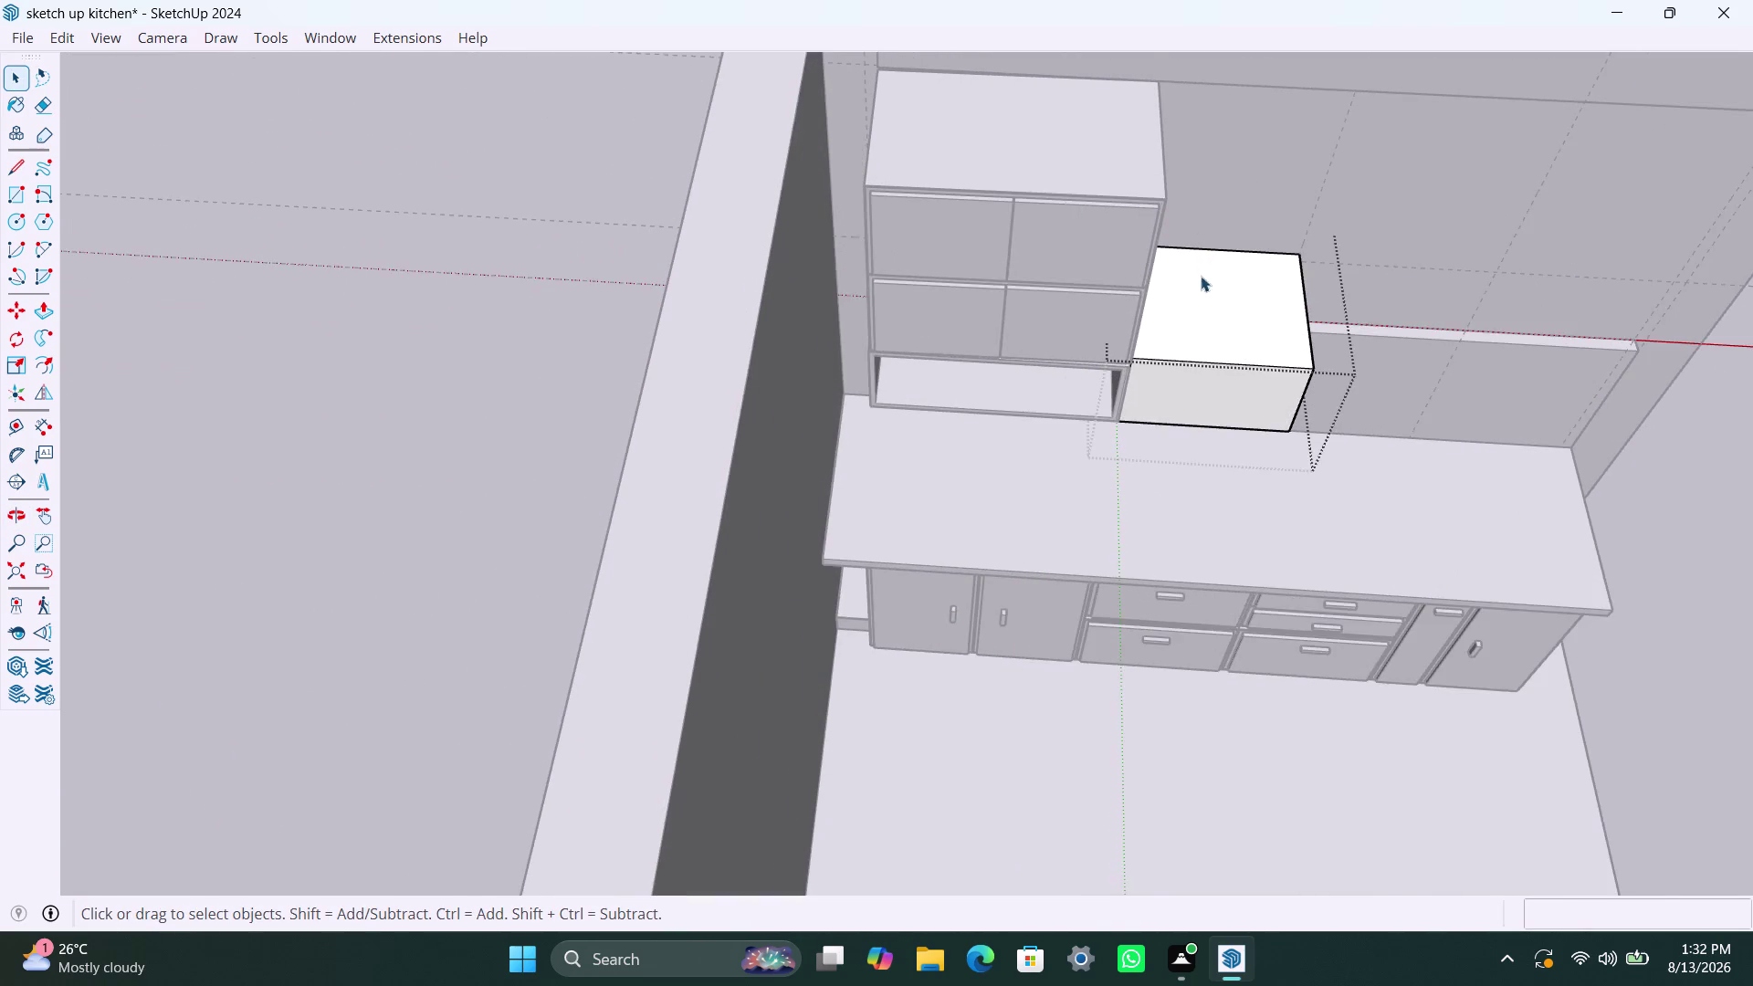
scroll(up, 3)
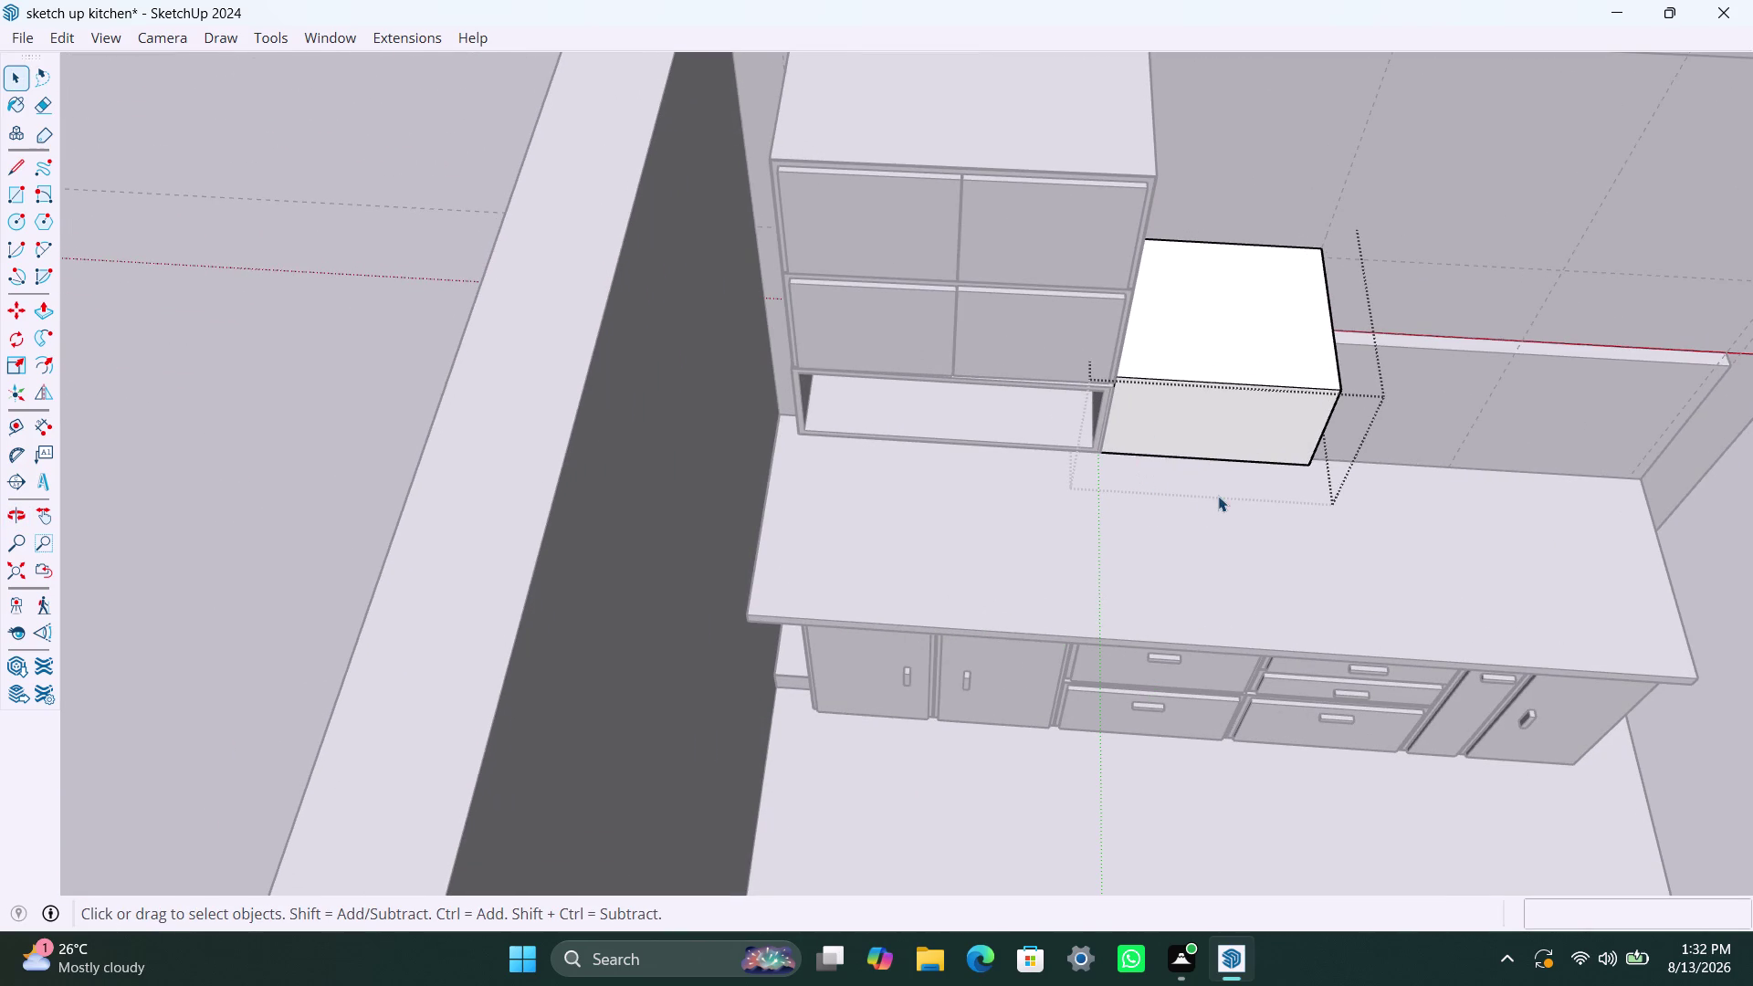
middle_drag(1151, 542, 1059, 571)
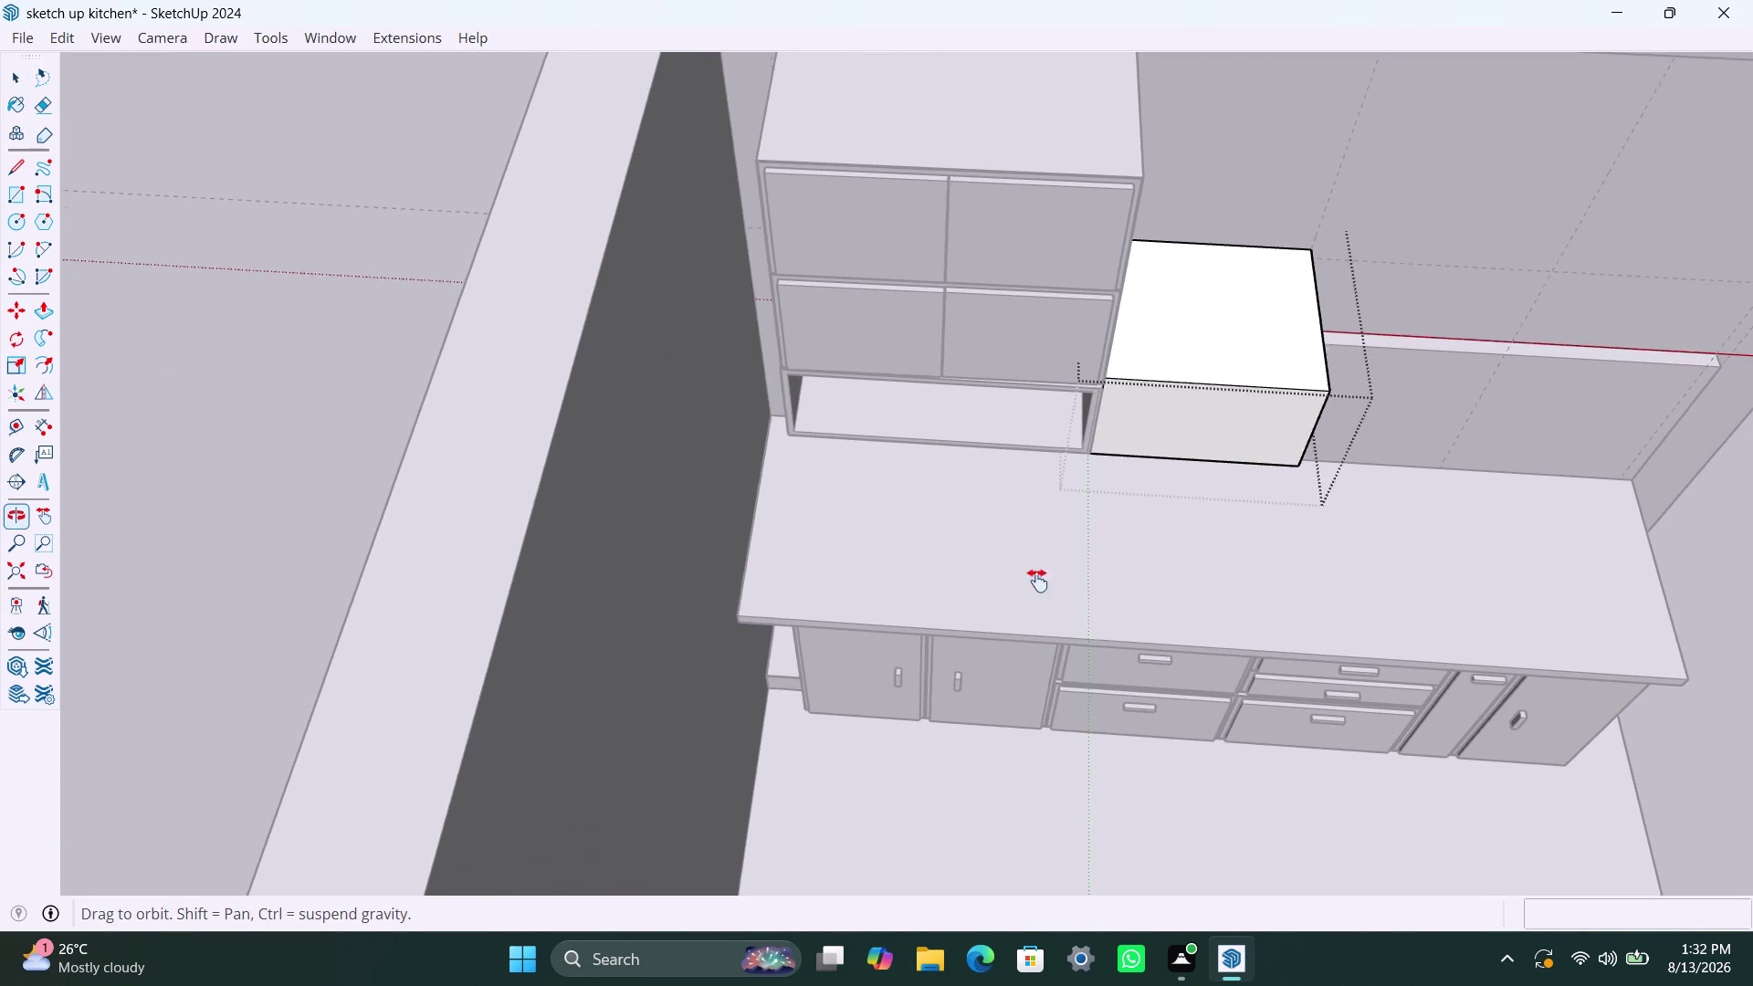
middle_drag(1059, 571, 825, 713)
scroll(up, 3)
middle_drag(884, 662, 863, 471)
click(1117, 347)
middle_drag(680, 476, 814, 392)
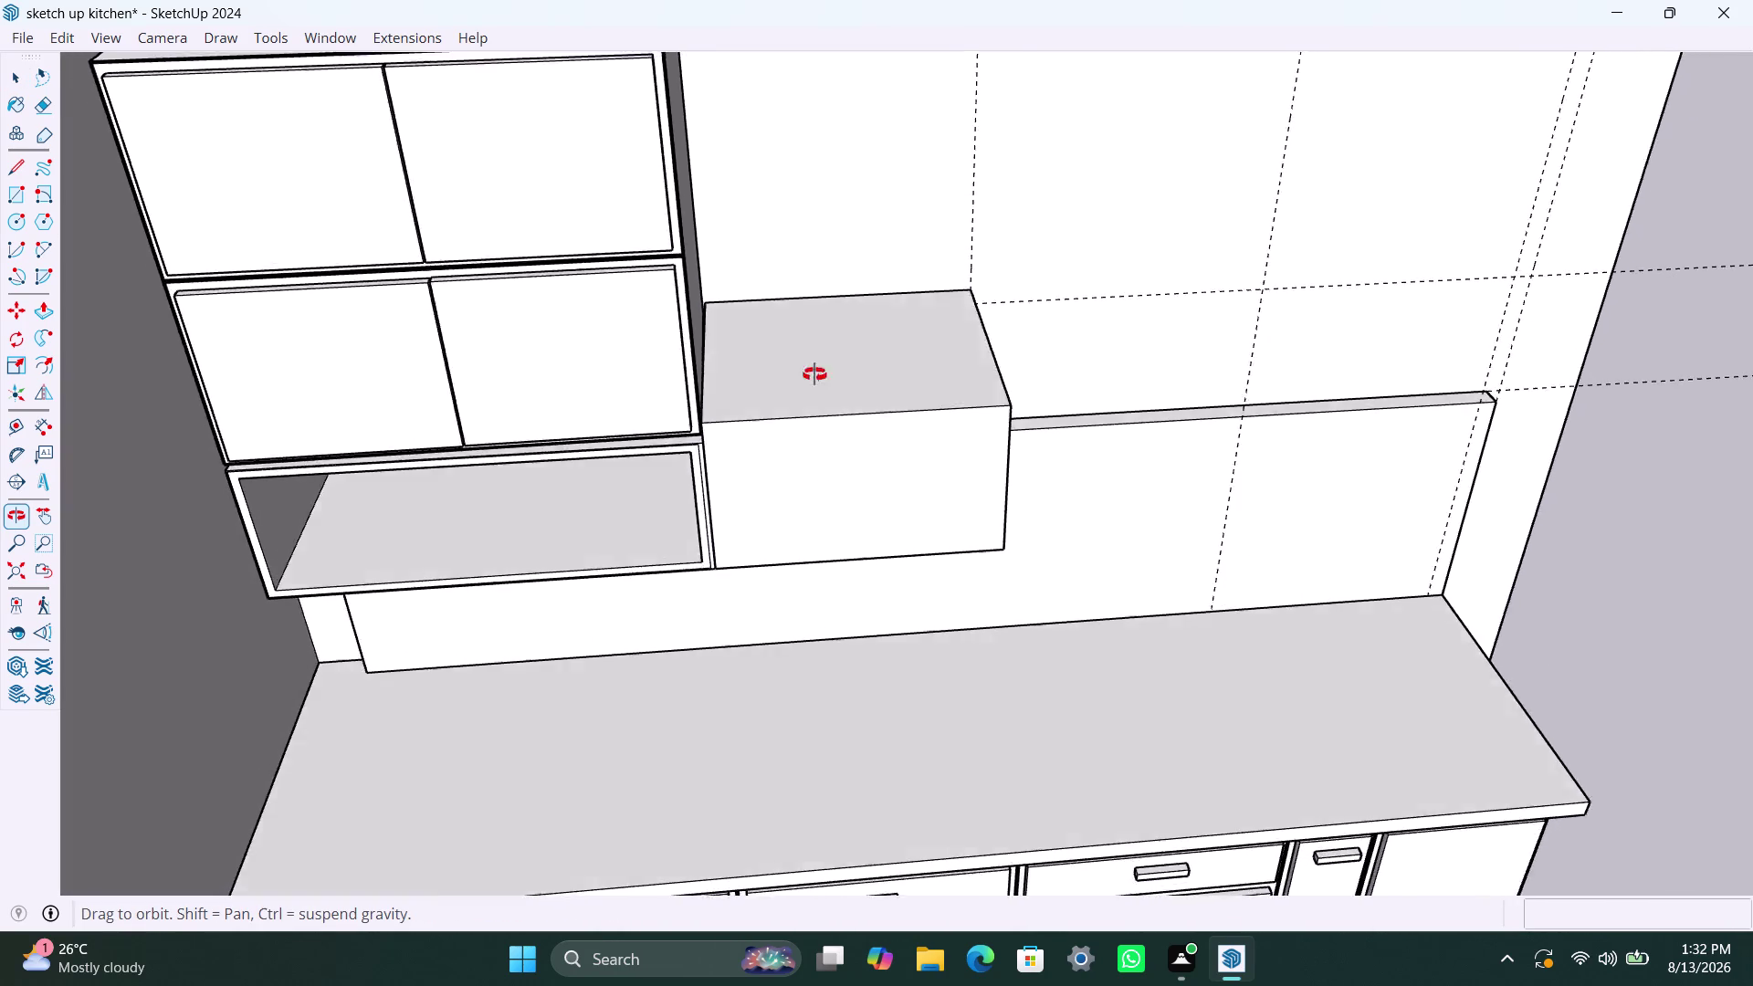
middle_drag(814, 391, 740, 525)
scroll(down, 3)
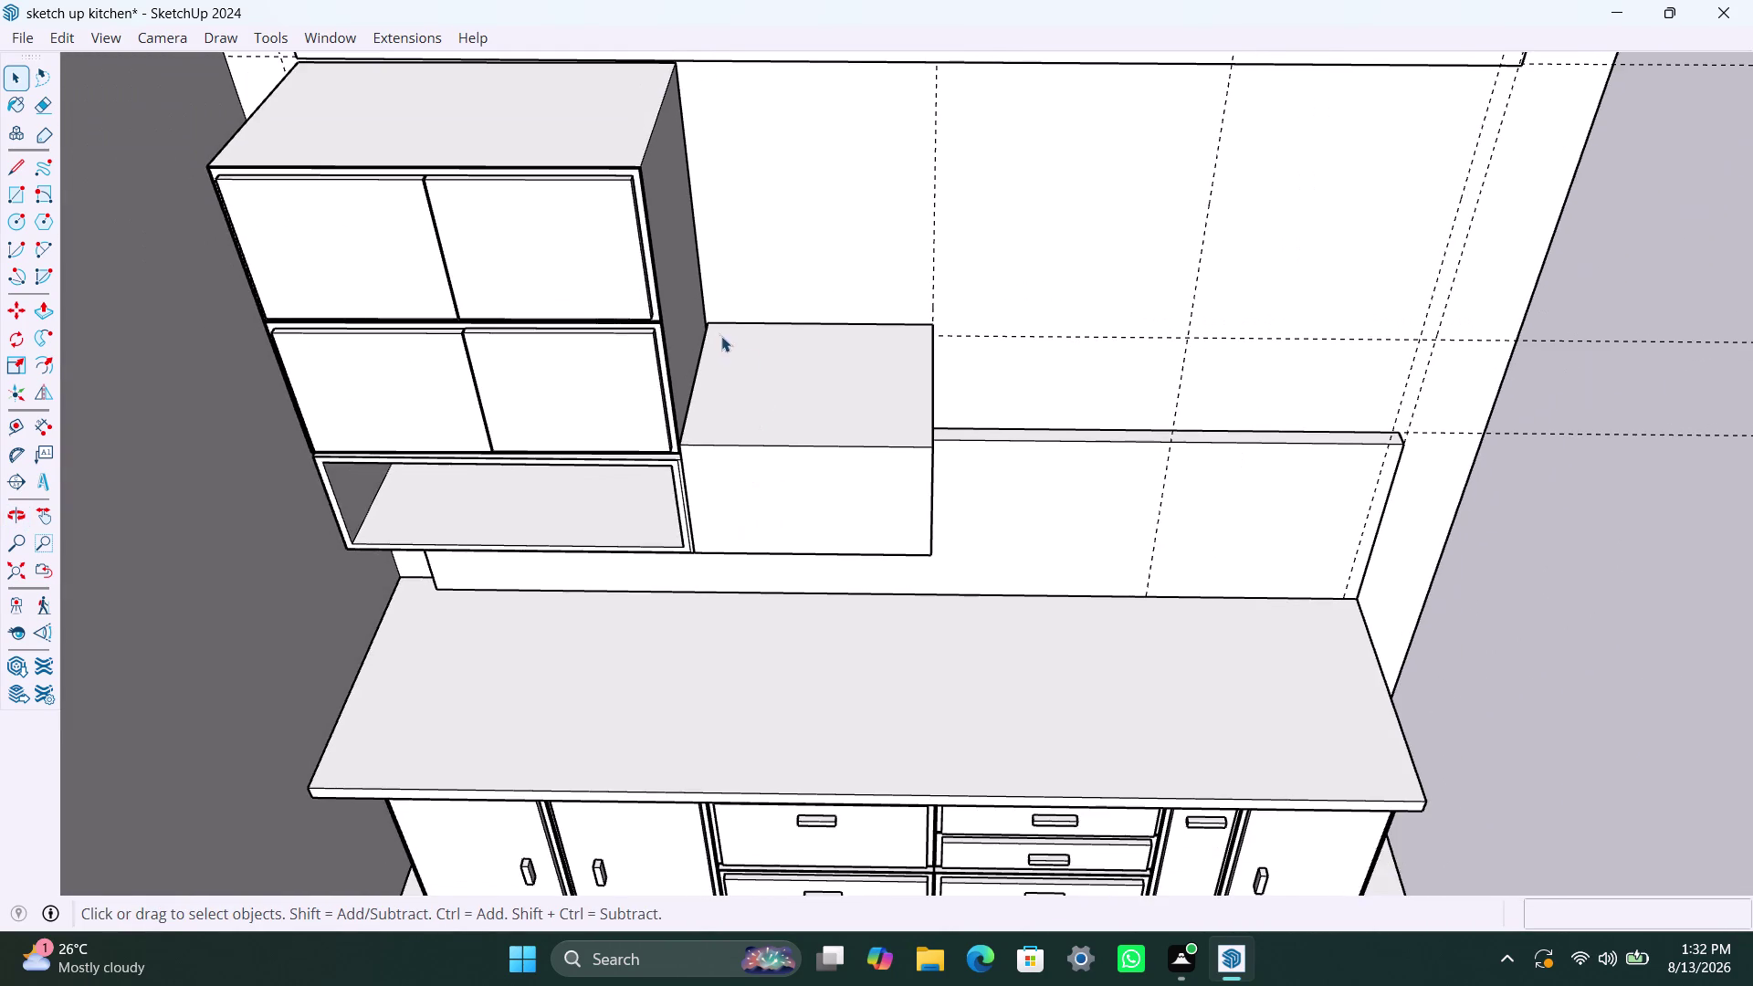
scroll(up, 3)
scroll(up, 3)
middle_drag(759, 416, 835, 456)
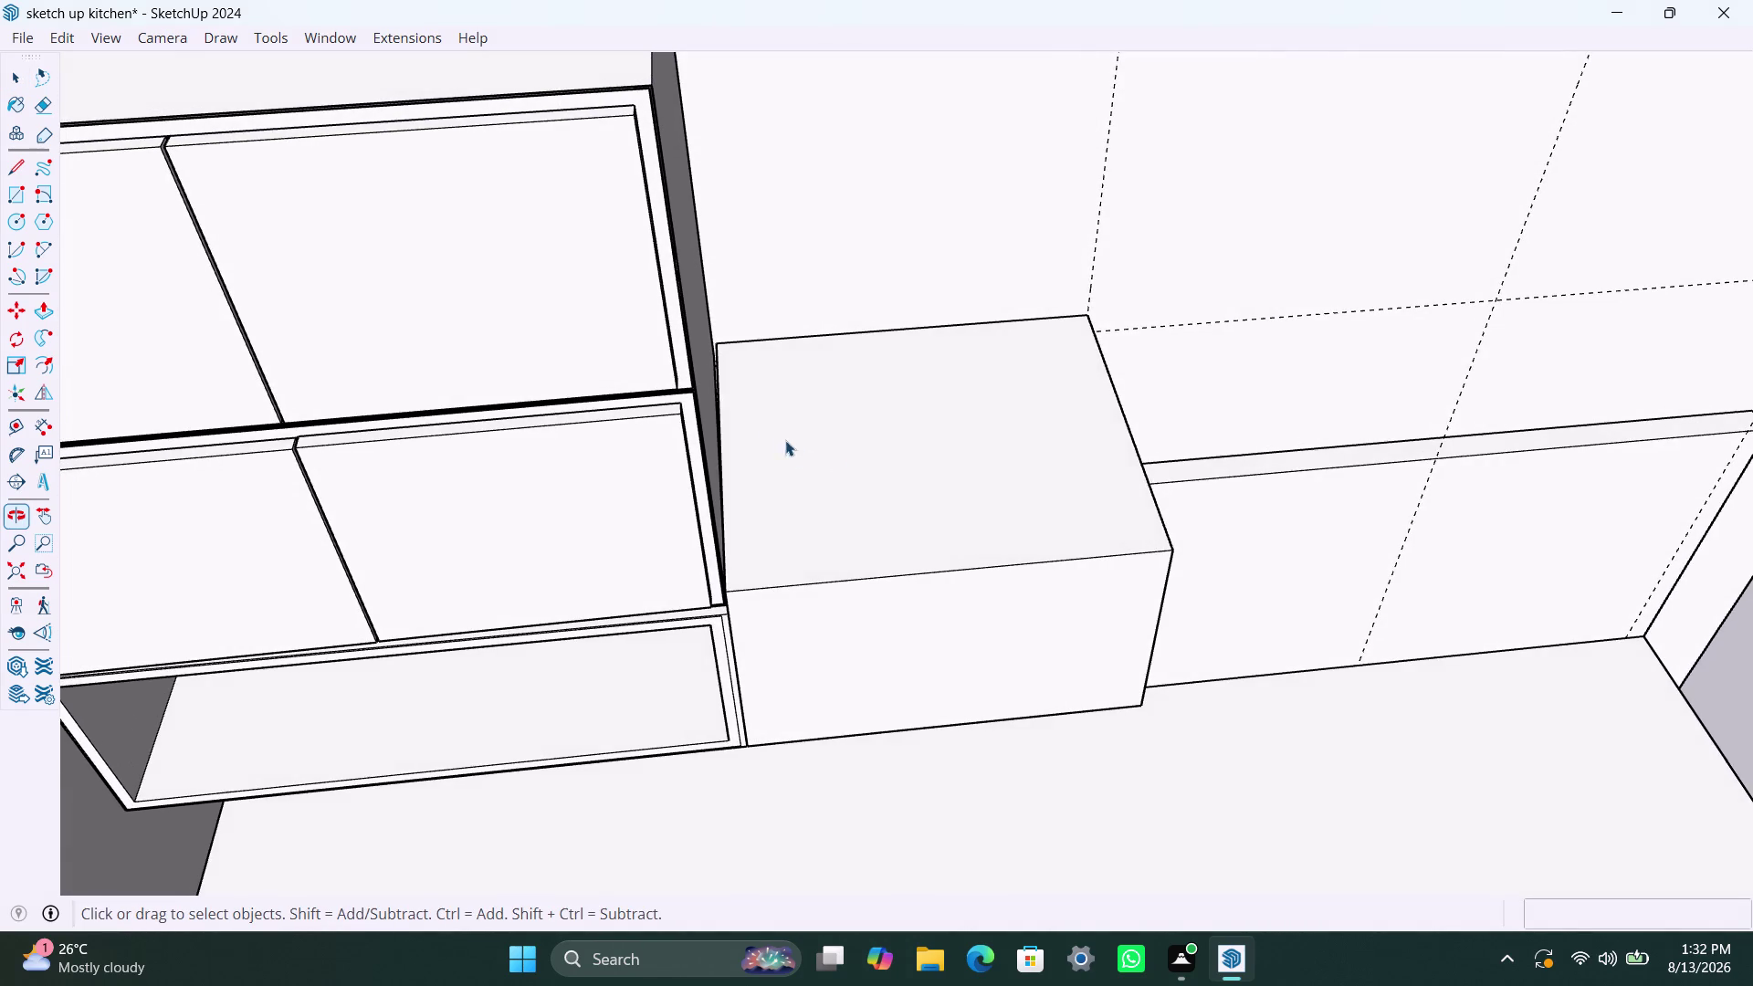
scroll(up, 3)
middle_drag(766, 459, 777, 487)
scroll(up, 3)
scroll(up, 3)
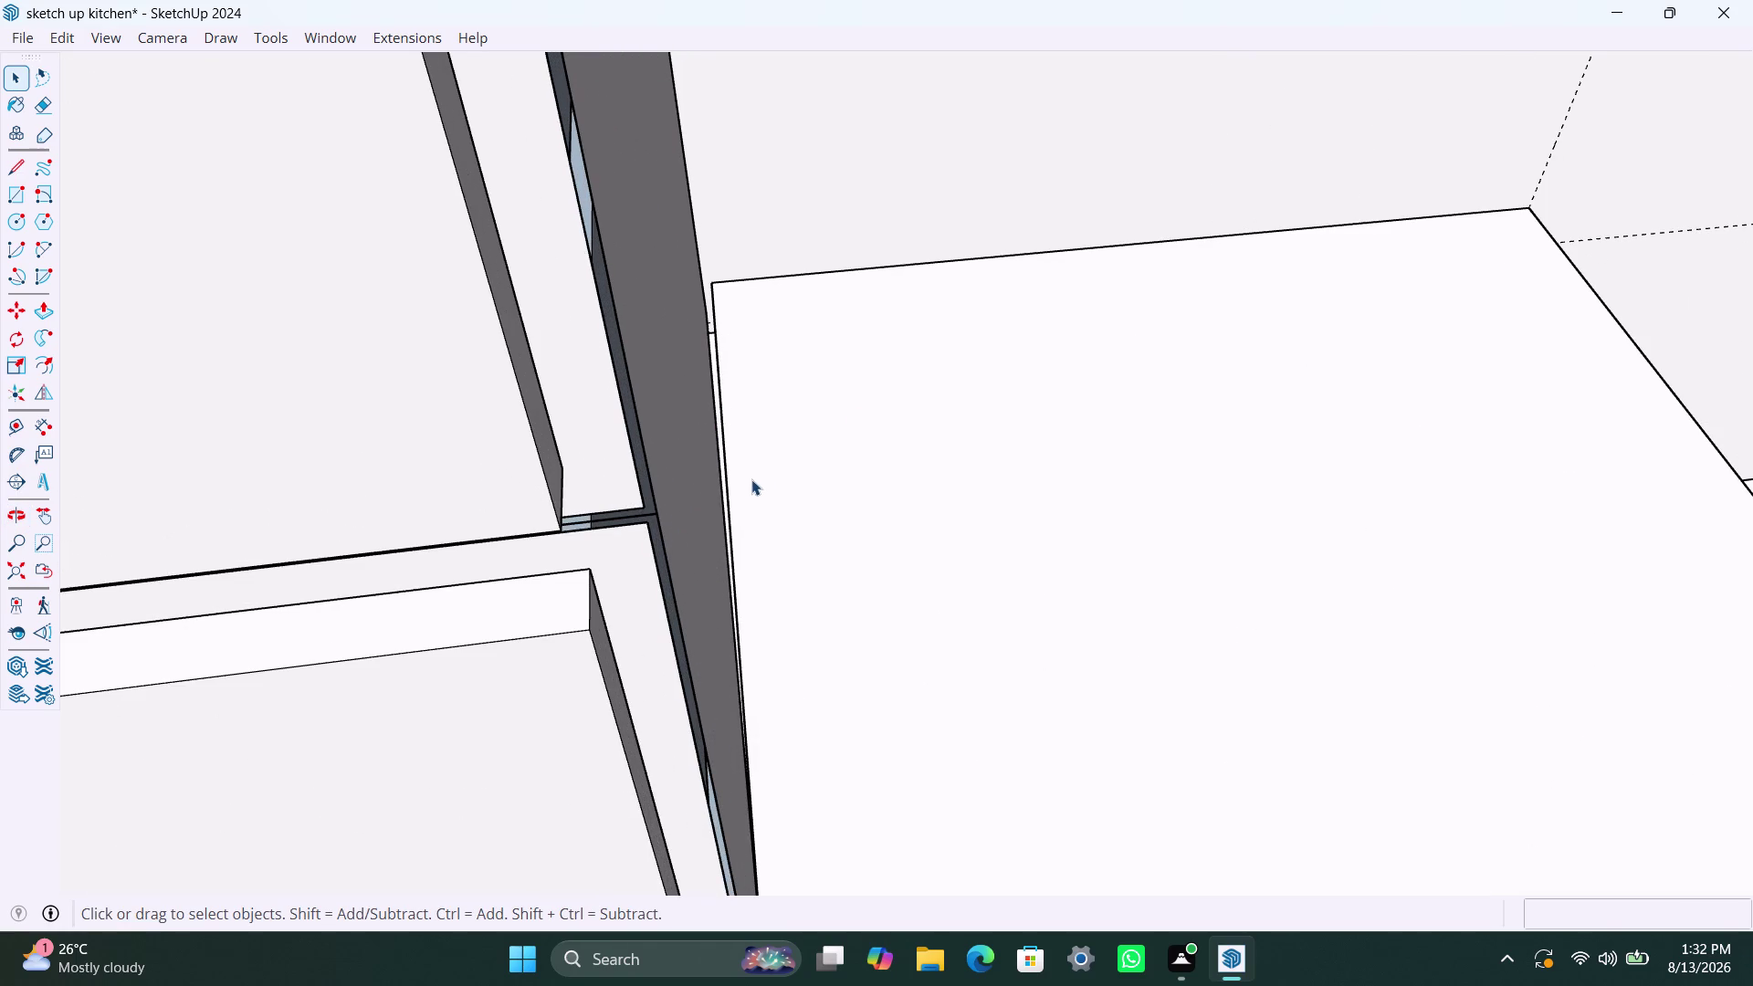
scroll(down, 3)
middle_drag(1020, 662, 880, 687)
Delete the side box next to the upper cabinet.
click(897, 643)
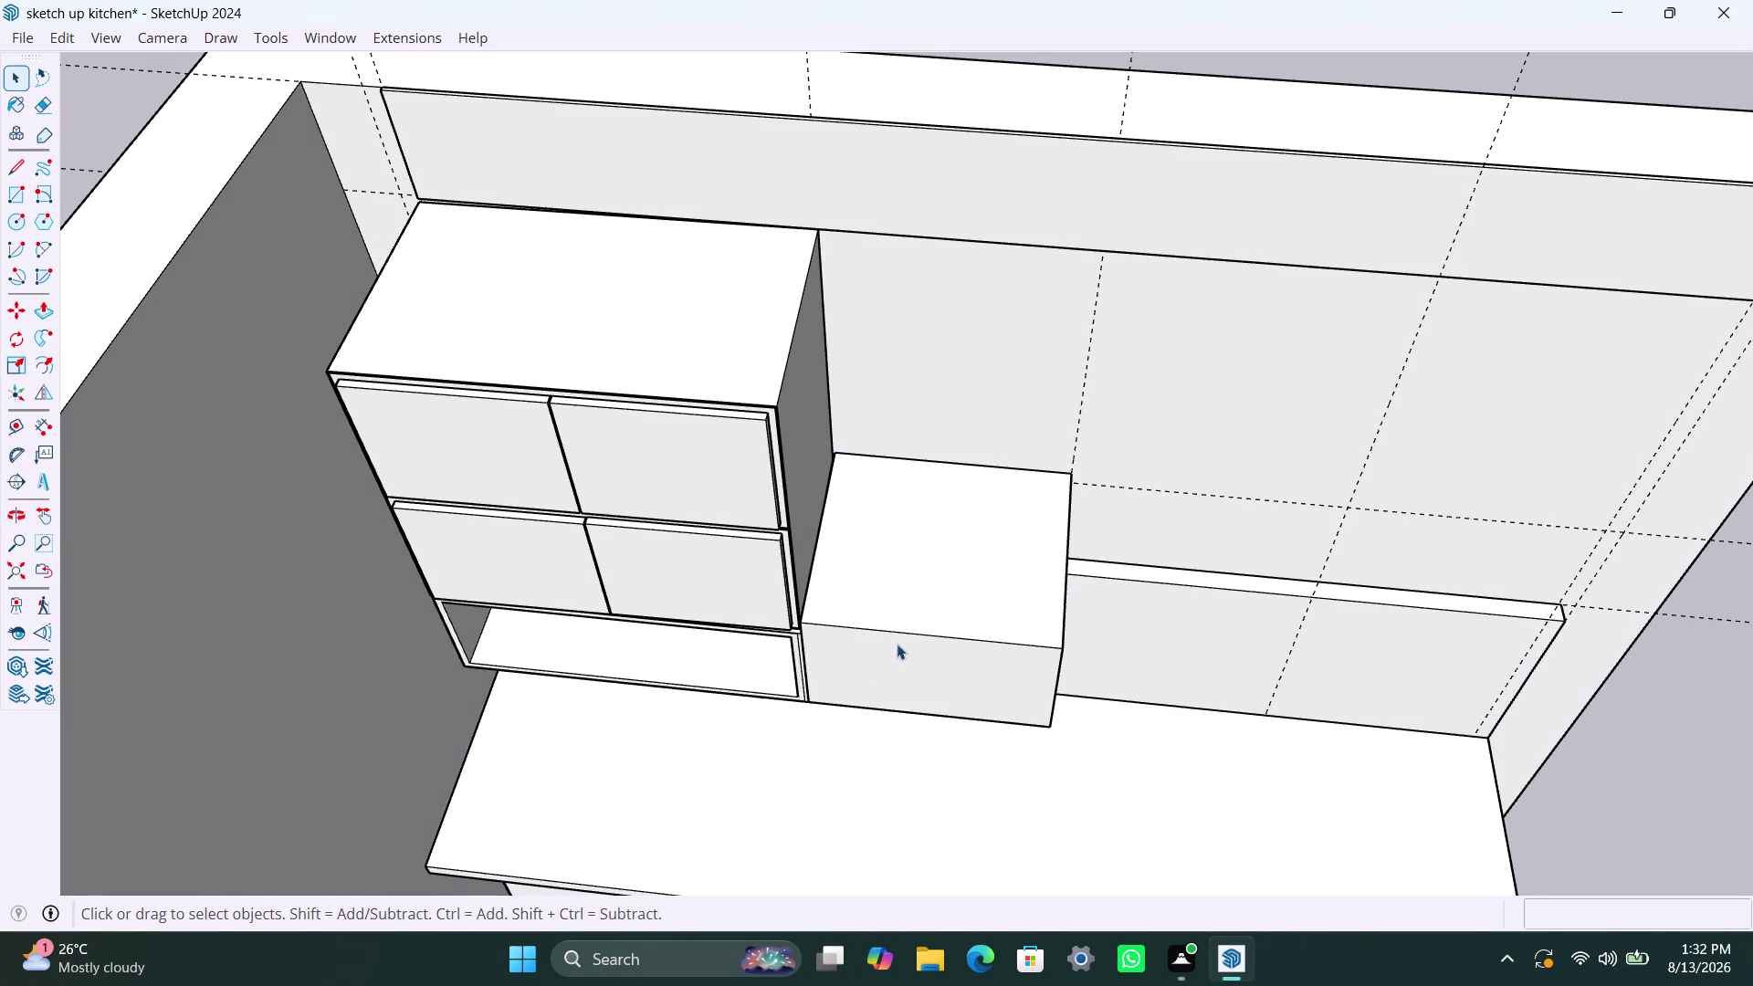
key(Delete)
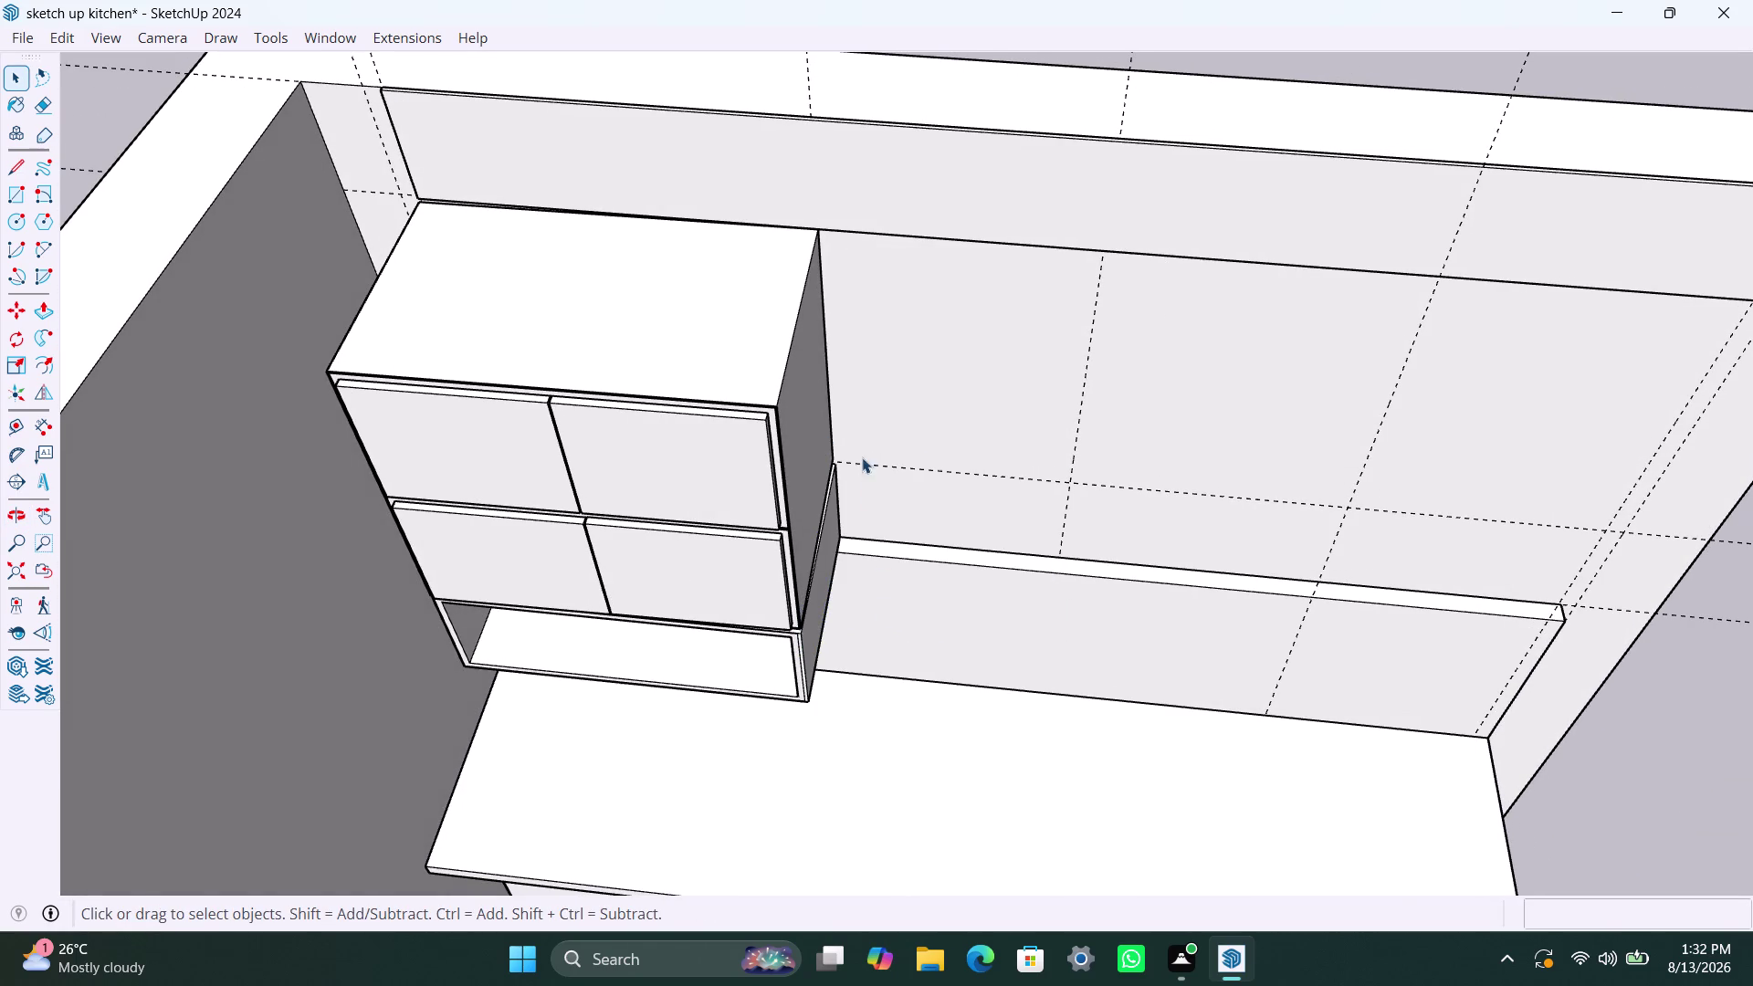
scroll(up, 3)
middle_drag(895, 618, 776, 666)
scroll(up, 3)
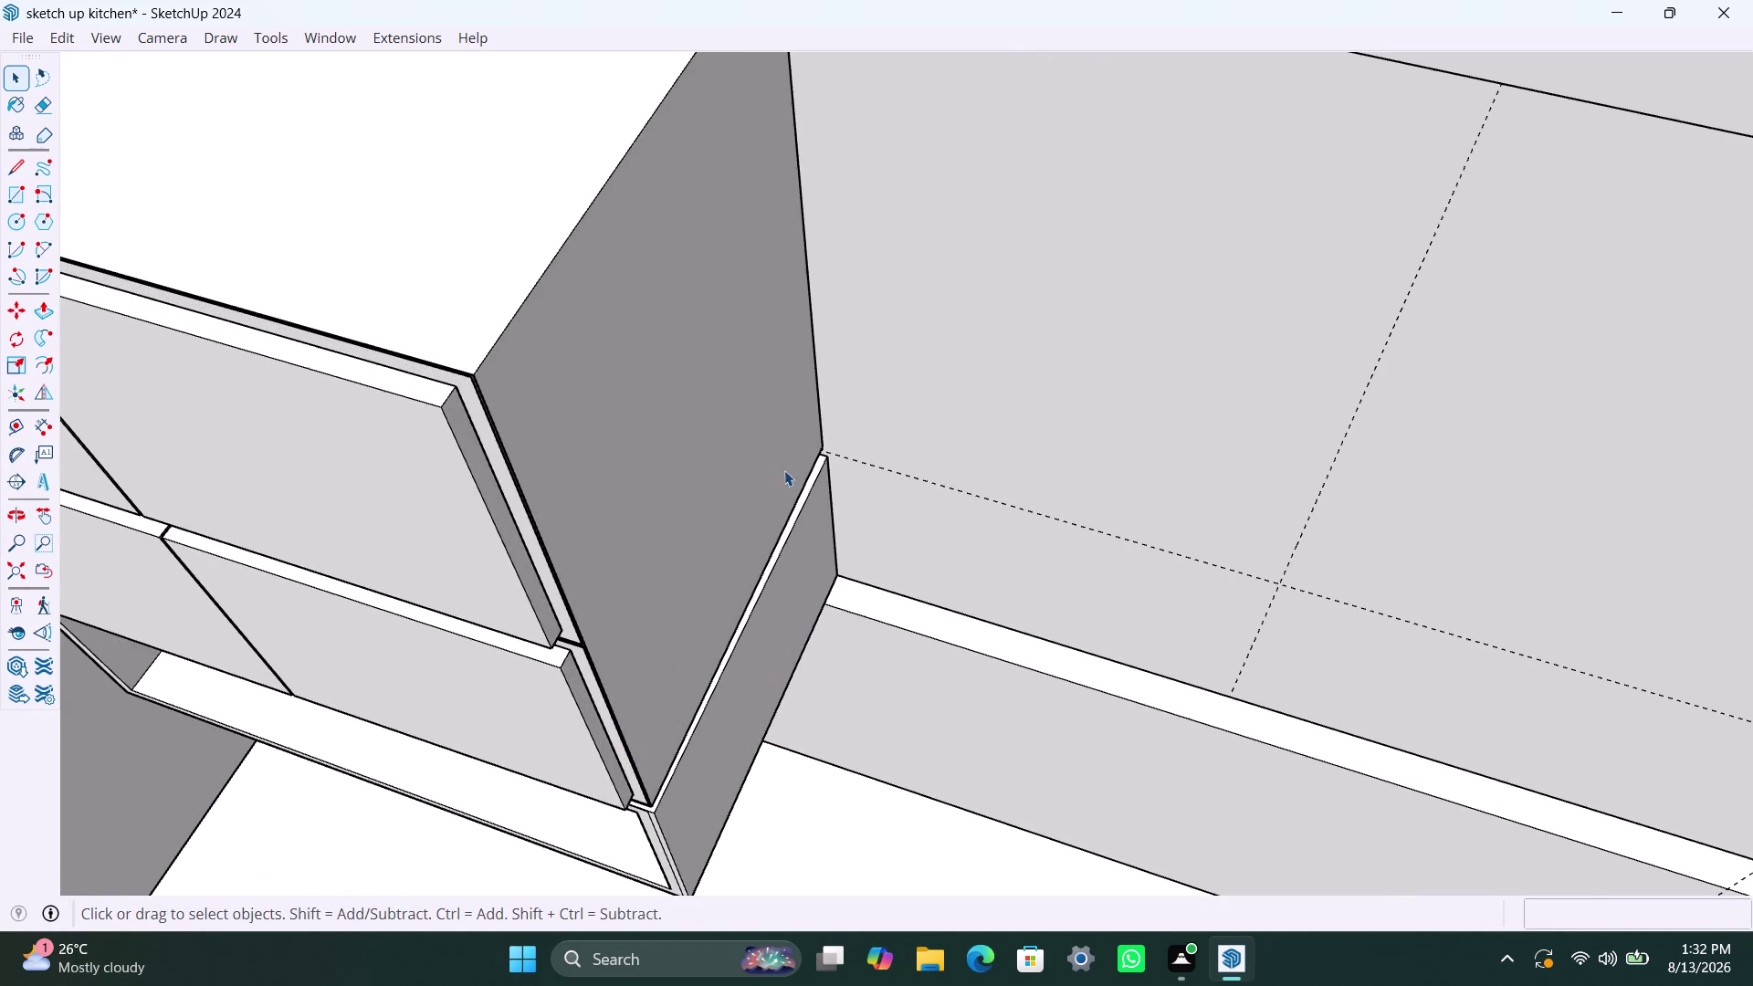
Select the cabinet's exposed right side face, then cancel a trial Push/Pull on it.
click(786, 470)
triple_click(764, 479)
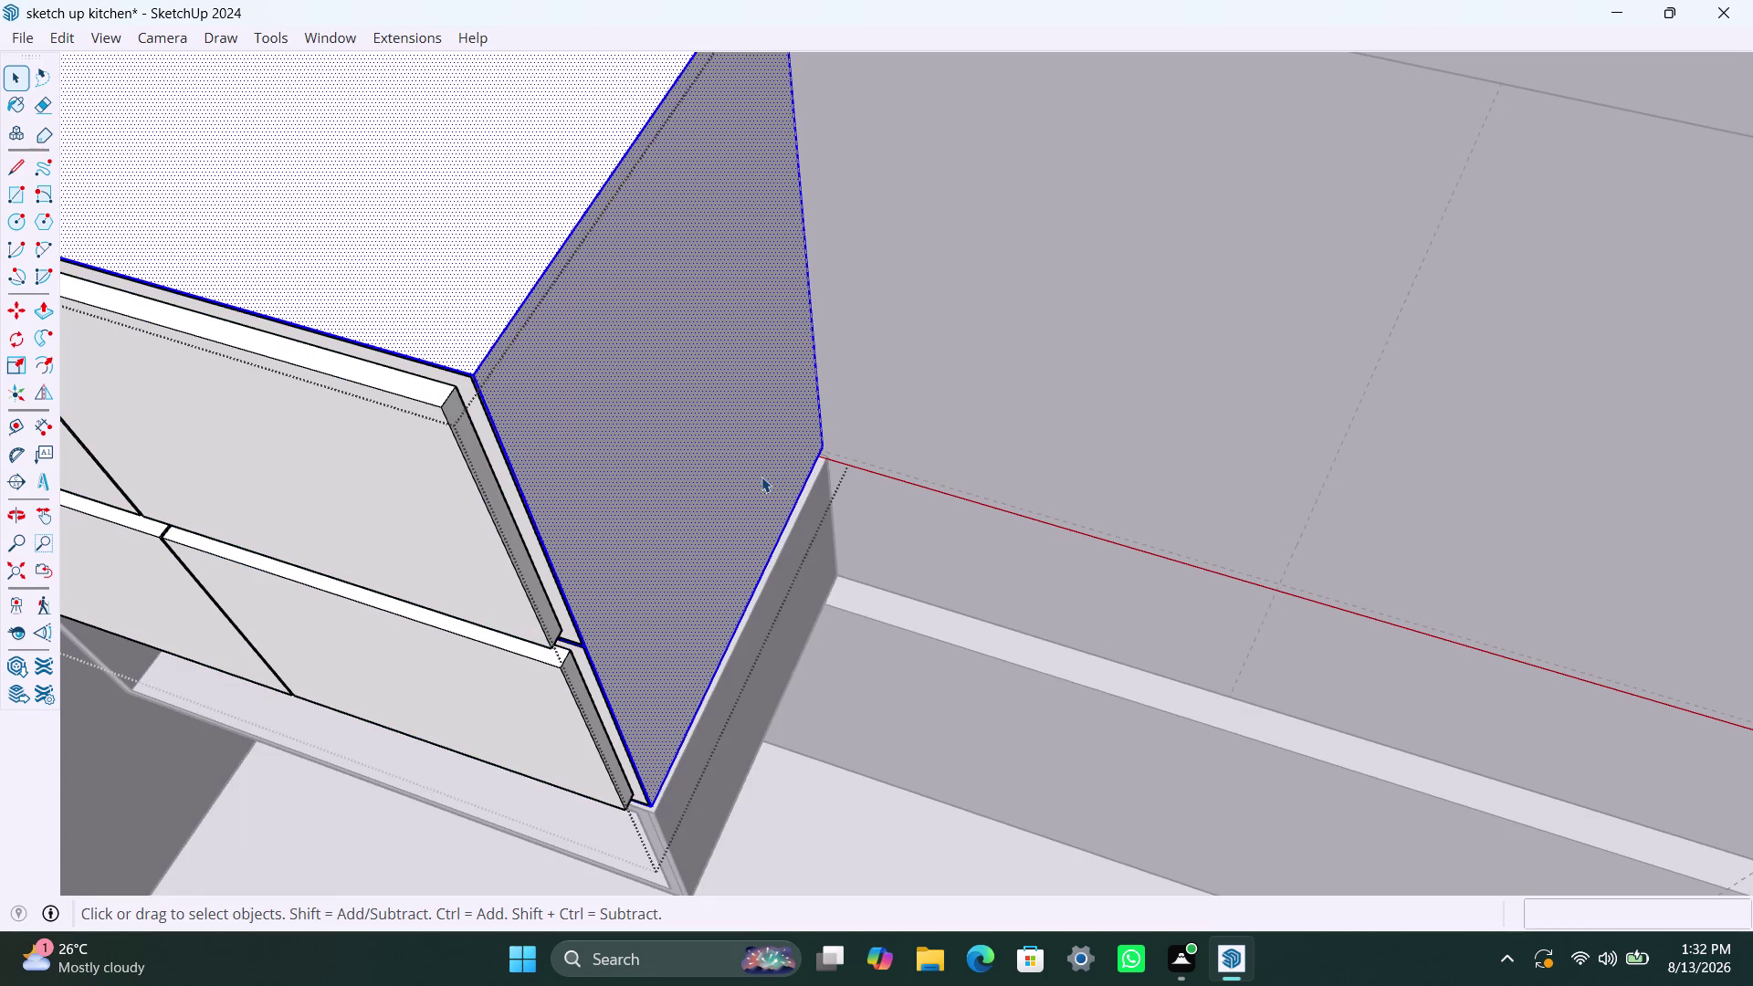
key(p)
click(759, 477)
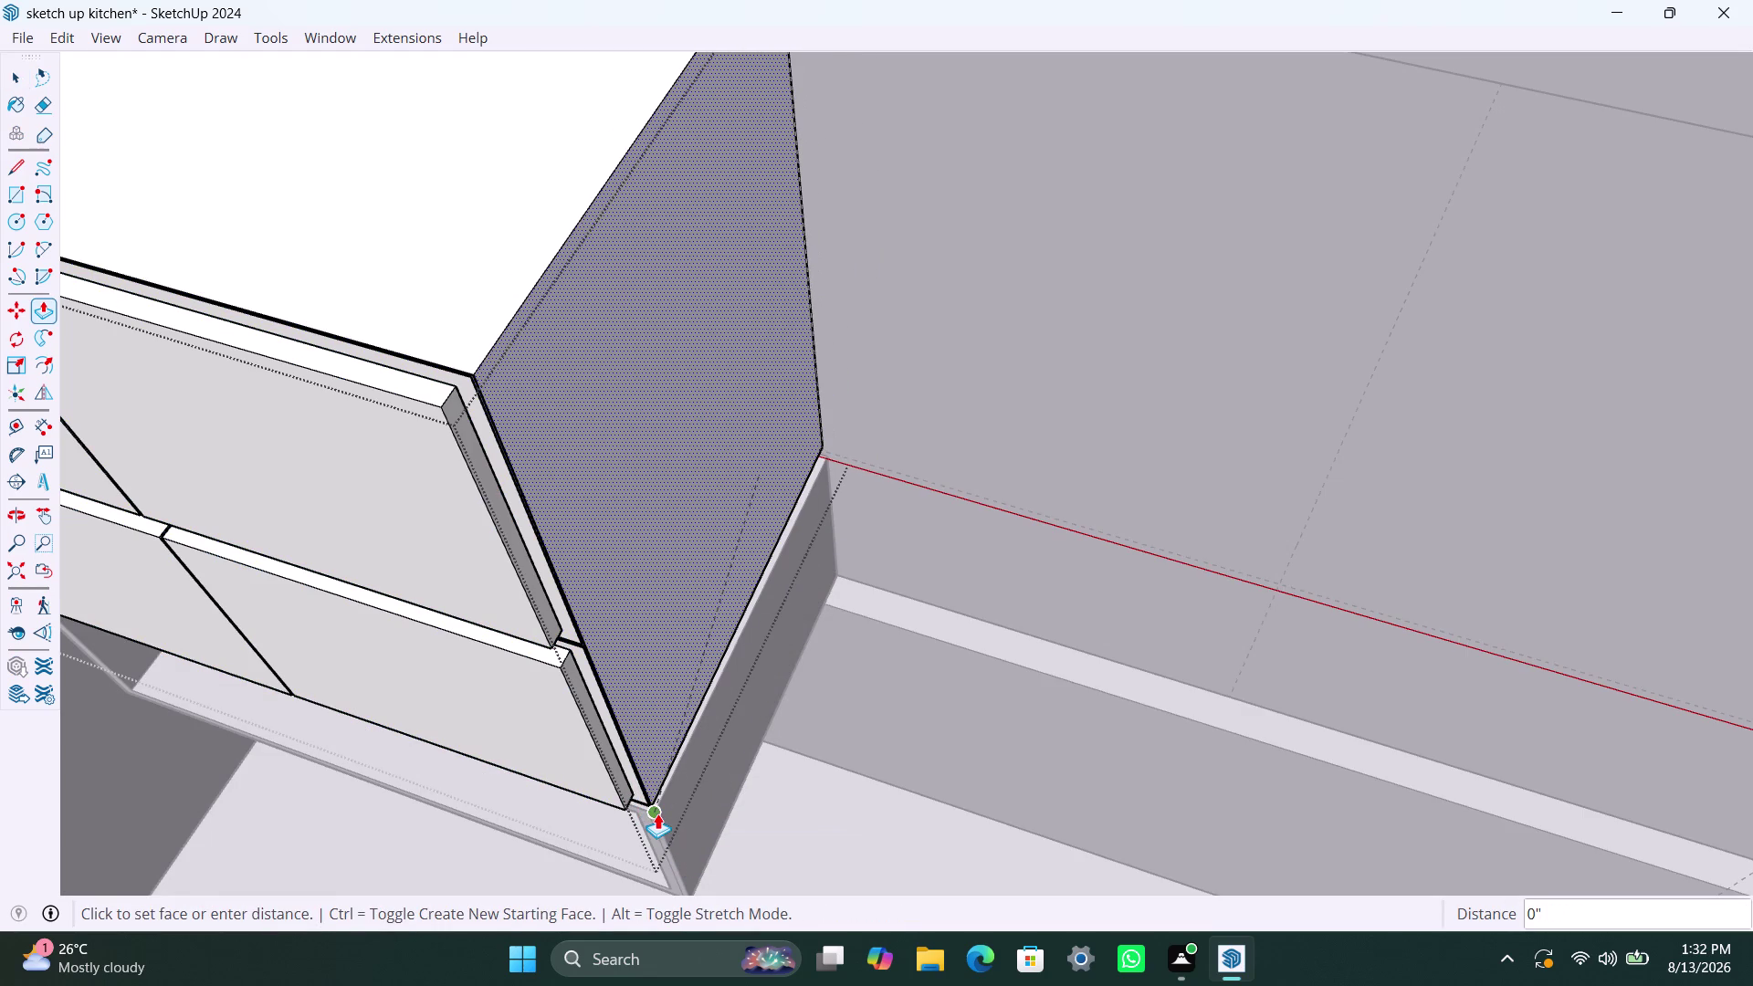
click(667, 815)
key(space)
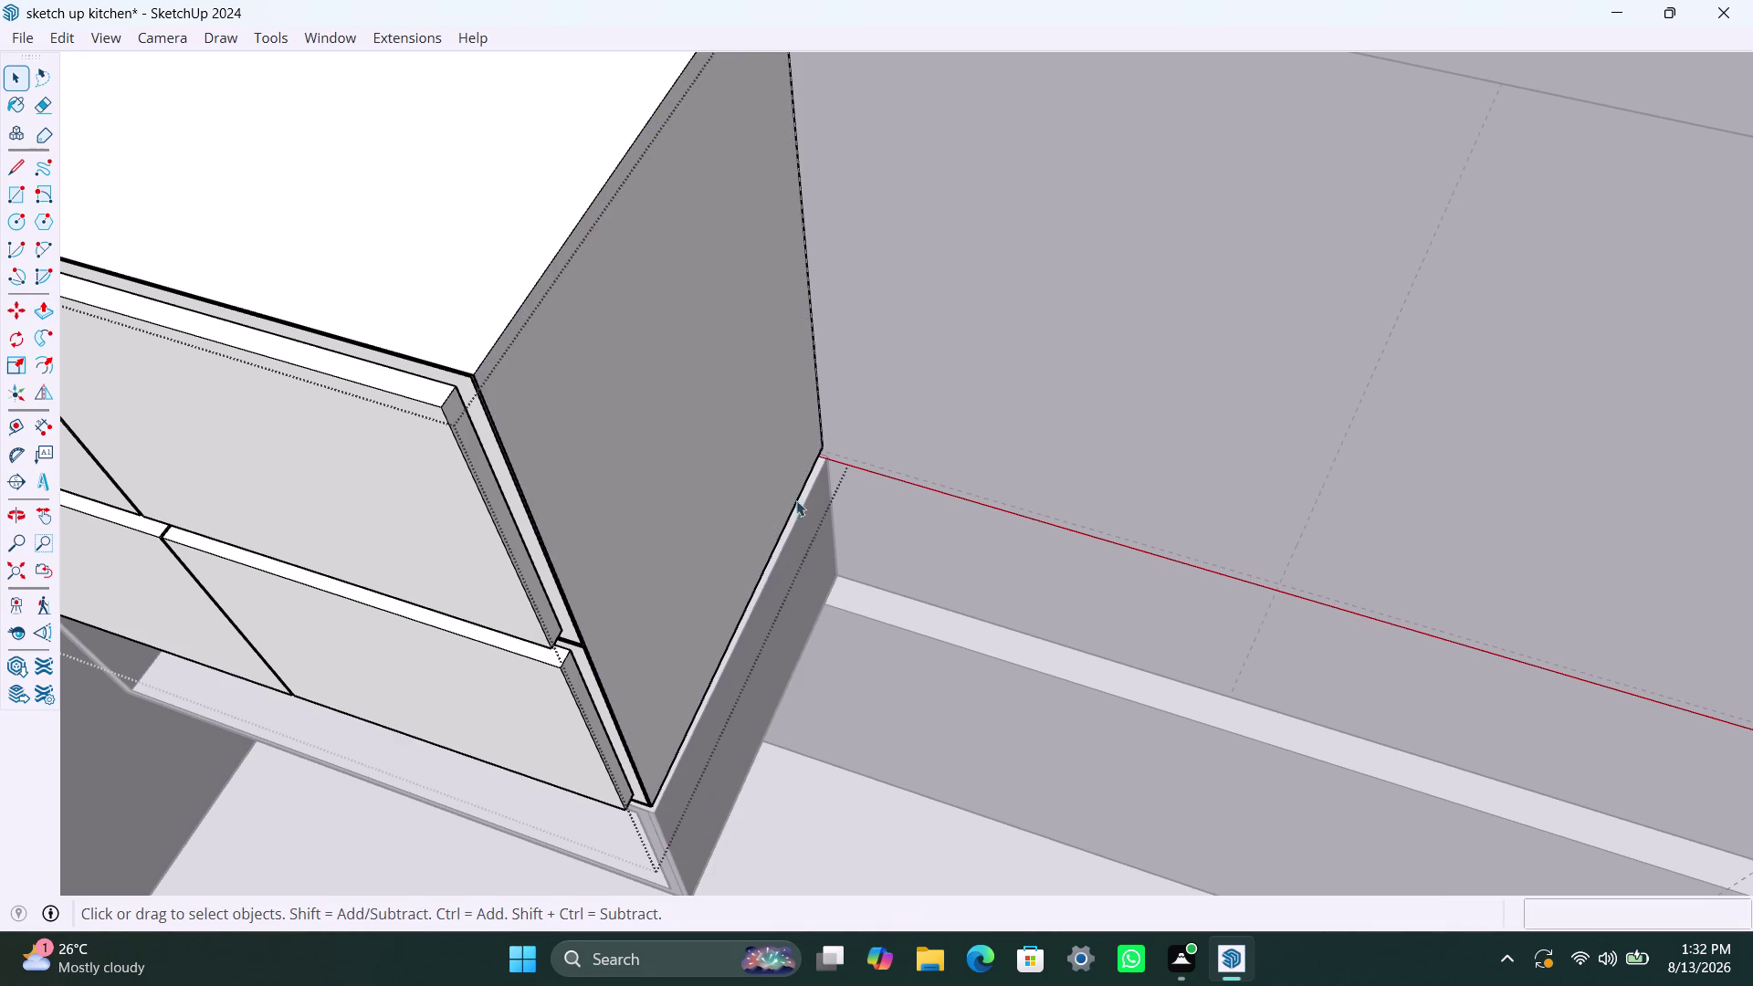
click(819, 434)
click(818, 479)
Orbit around the cabinet and open shelf until the wall is seen head-on.
scroll(down, 3)
scroll(down, 3)
middle_drag(731, 650, 1134, 482)
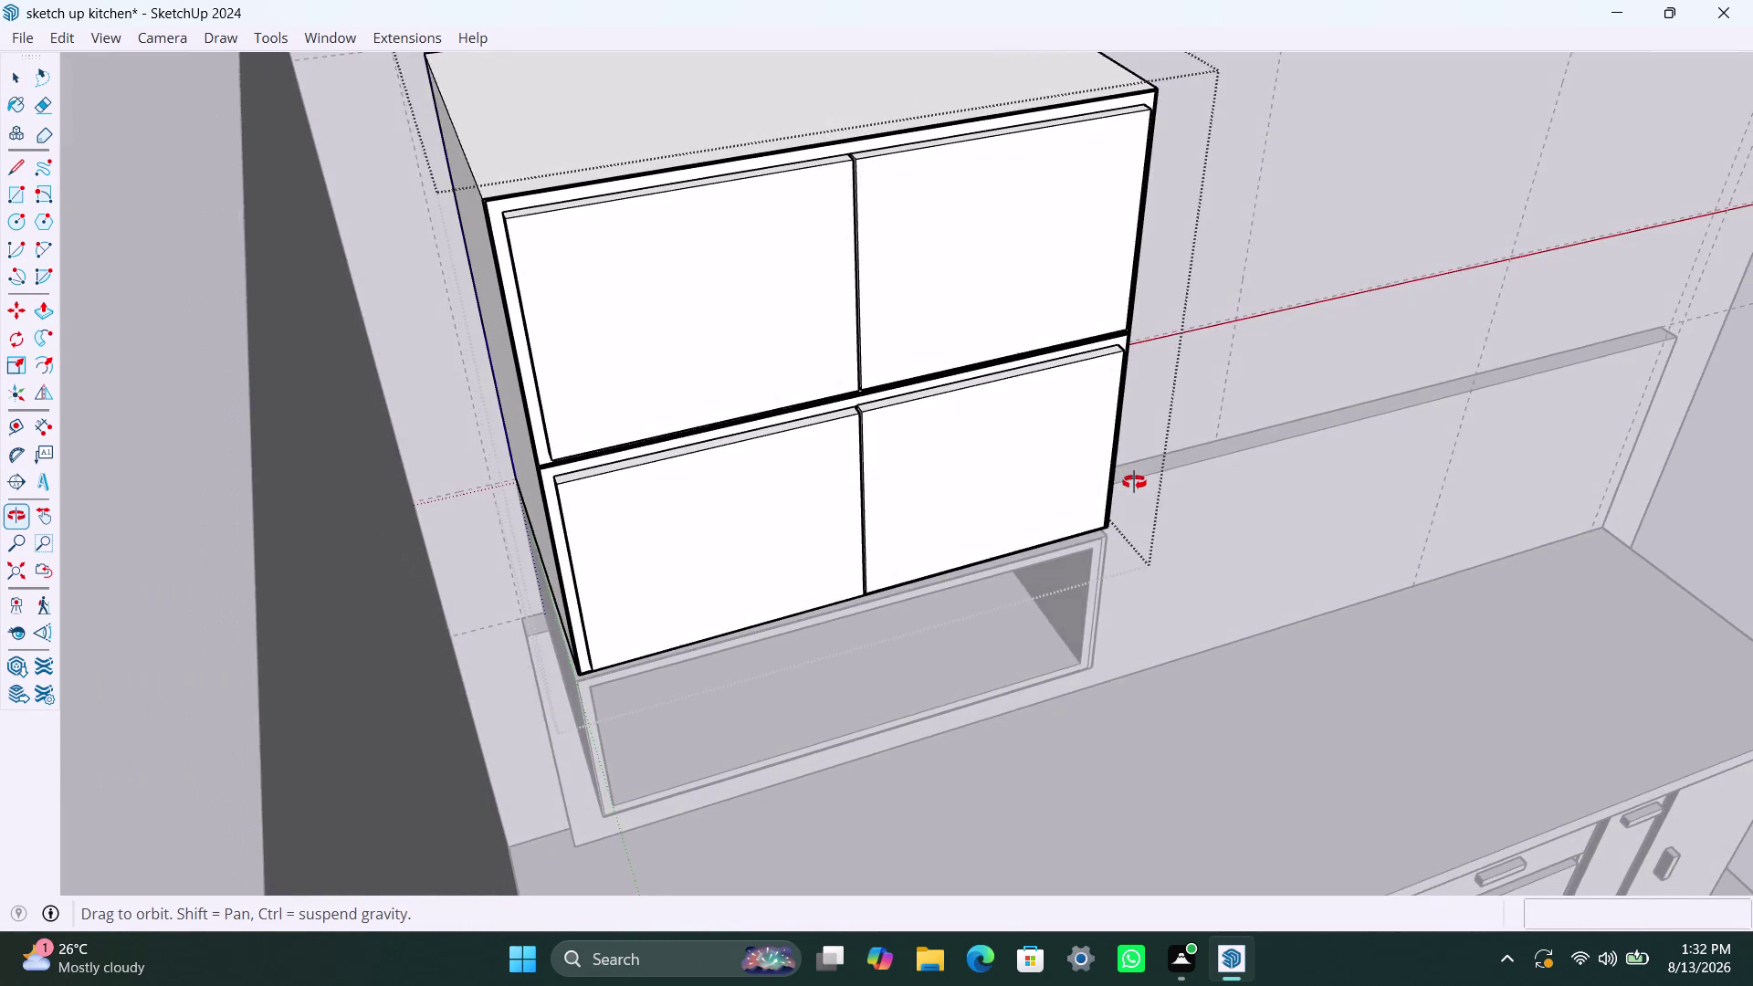
middle_drag(1134, 482, 909, 520)
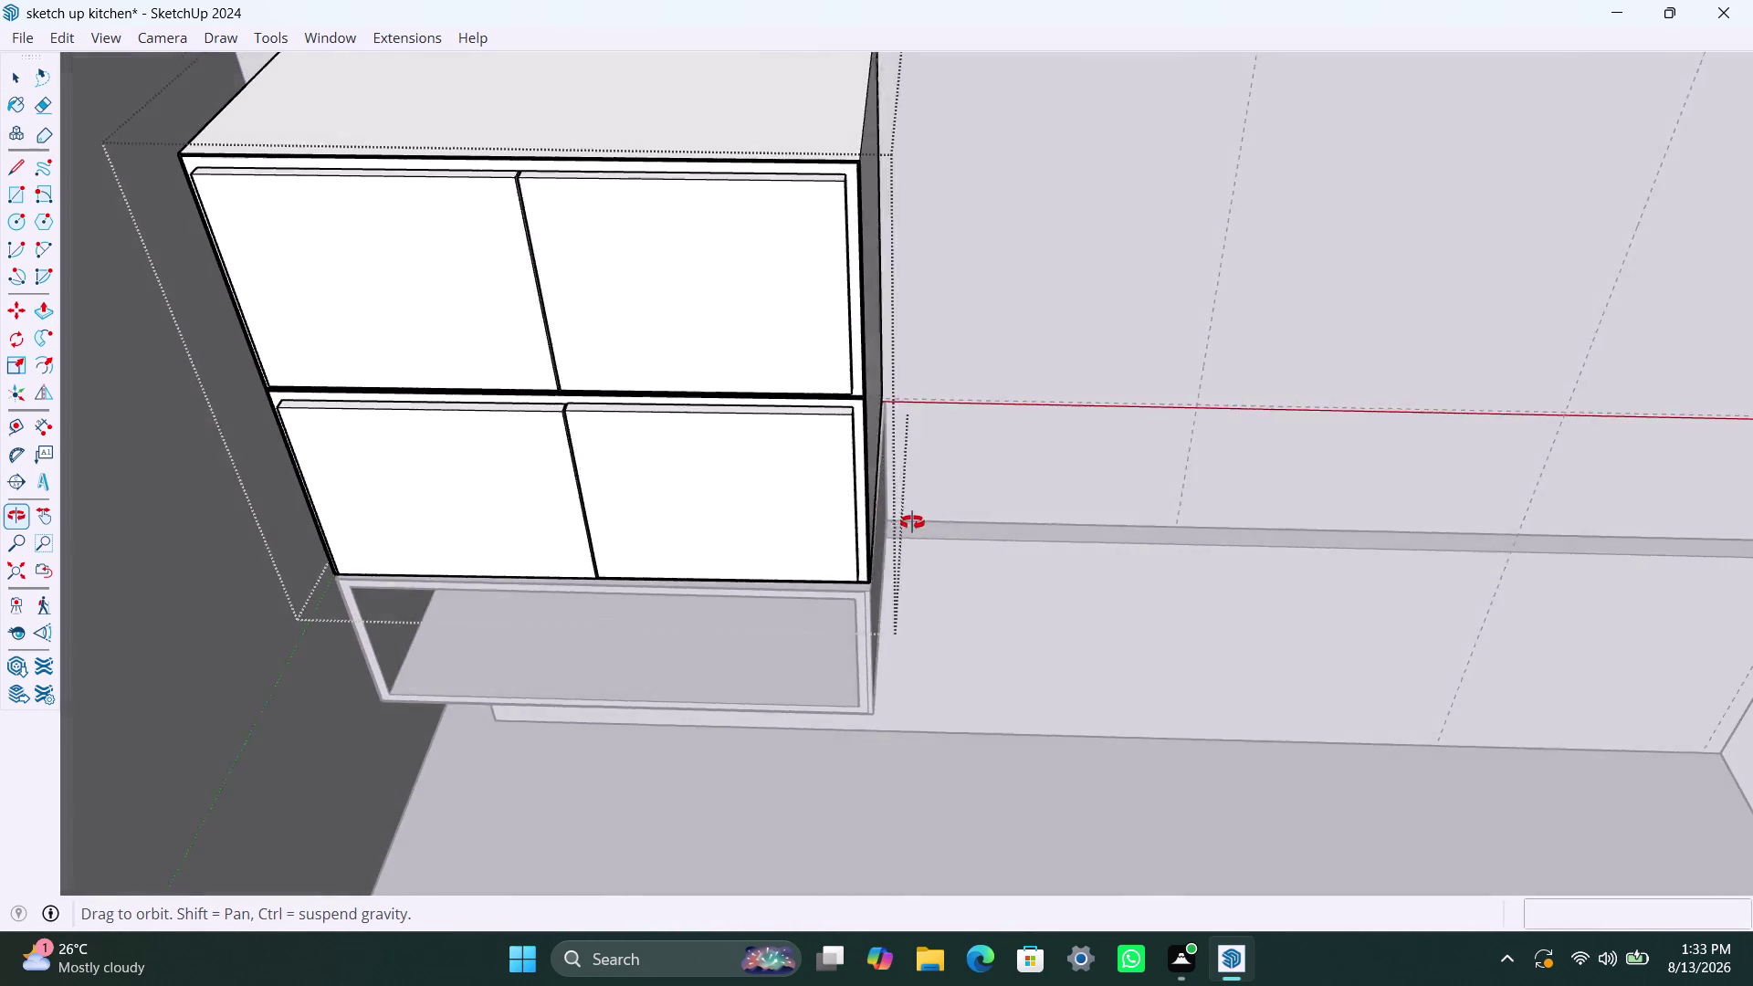
middle_drag(908, 520, 915, 525)
middle_drag(970, 548, 896, 267)
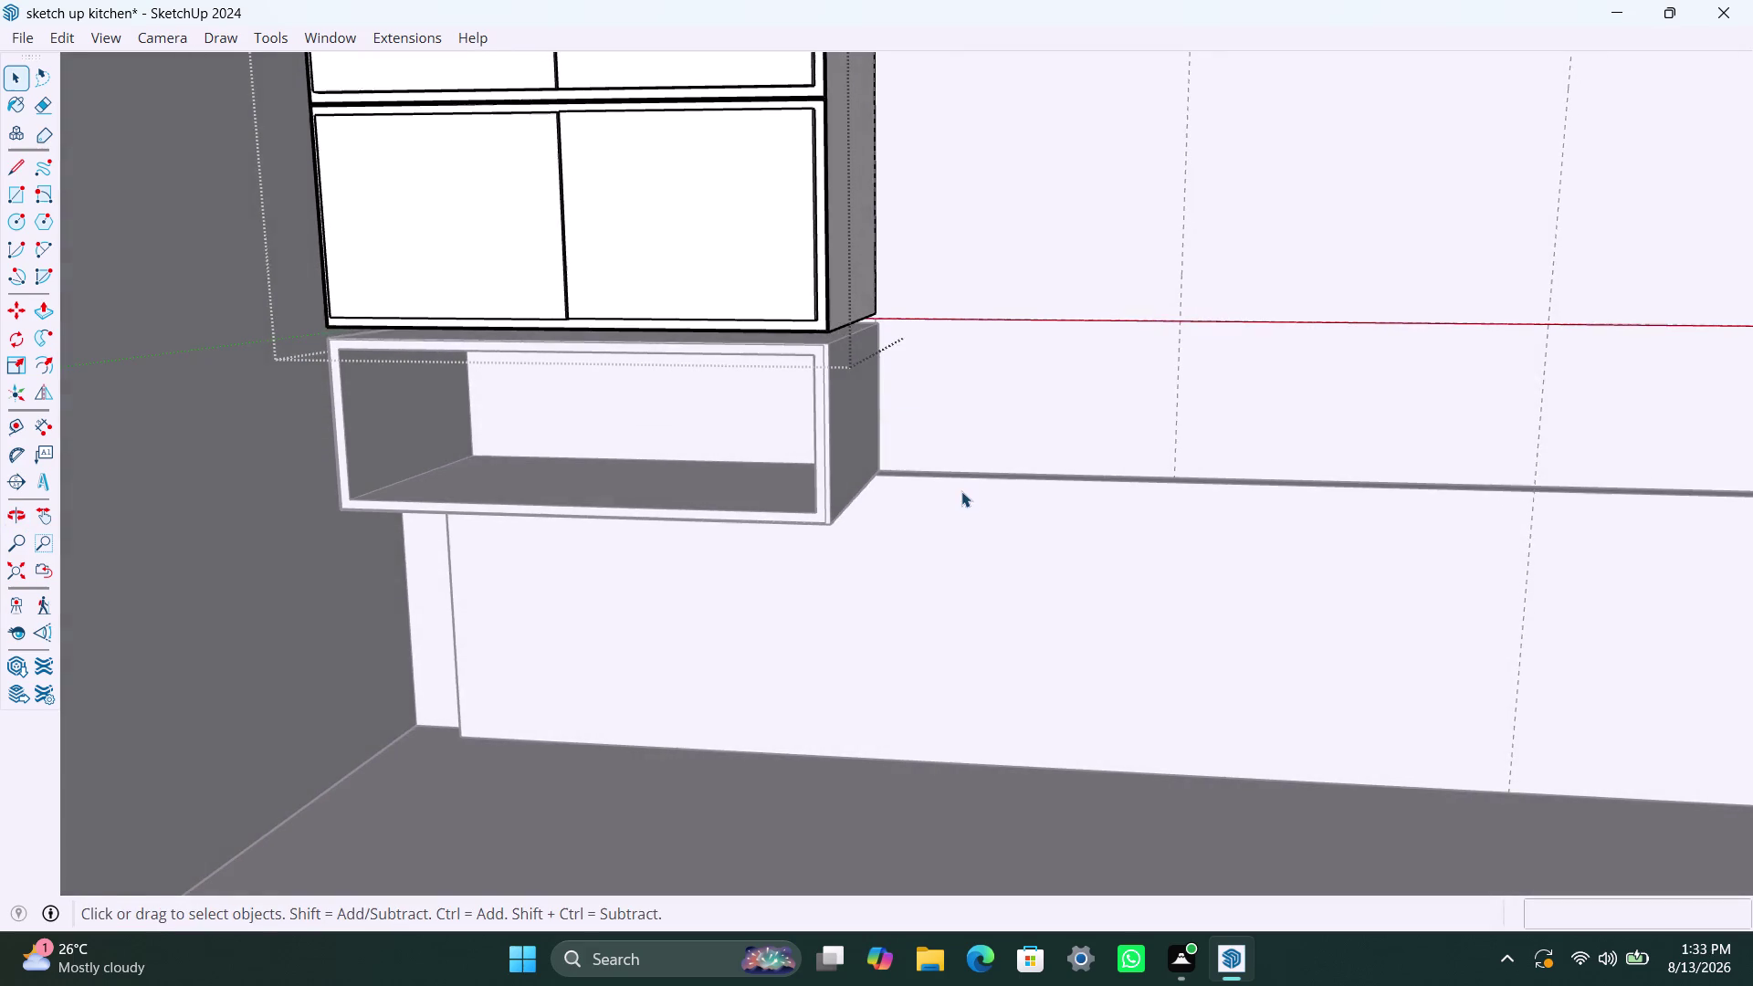
scroll(up, 3)
middle_drag(884, 493, 915, 467)
key(space)
click(876, 599)
scroll(down, 3)
middle_drag(864, 406, 833, 458)
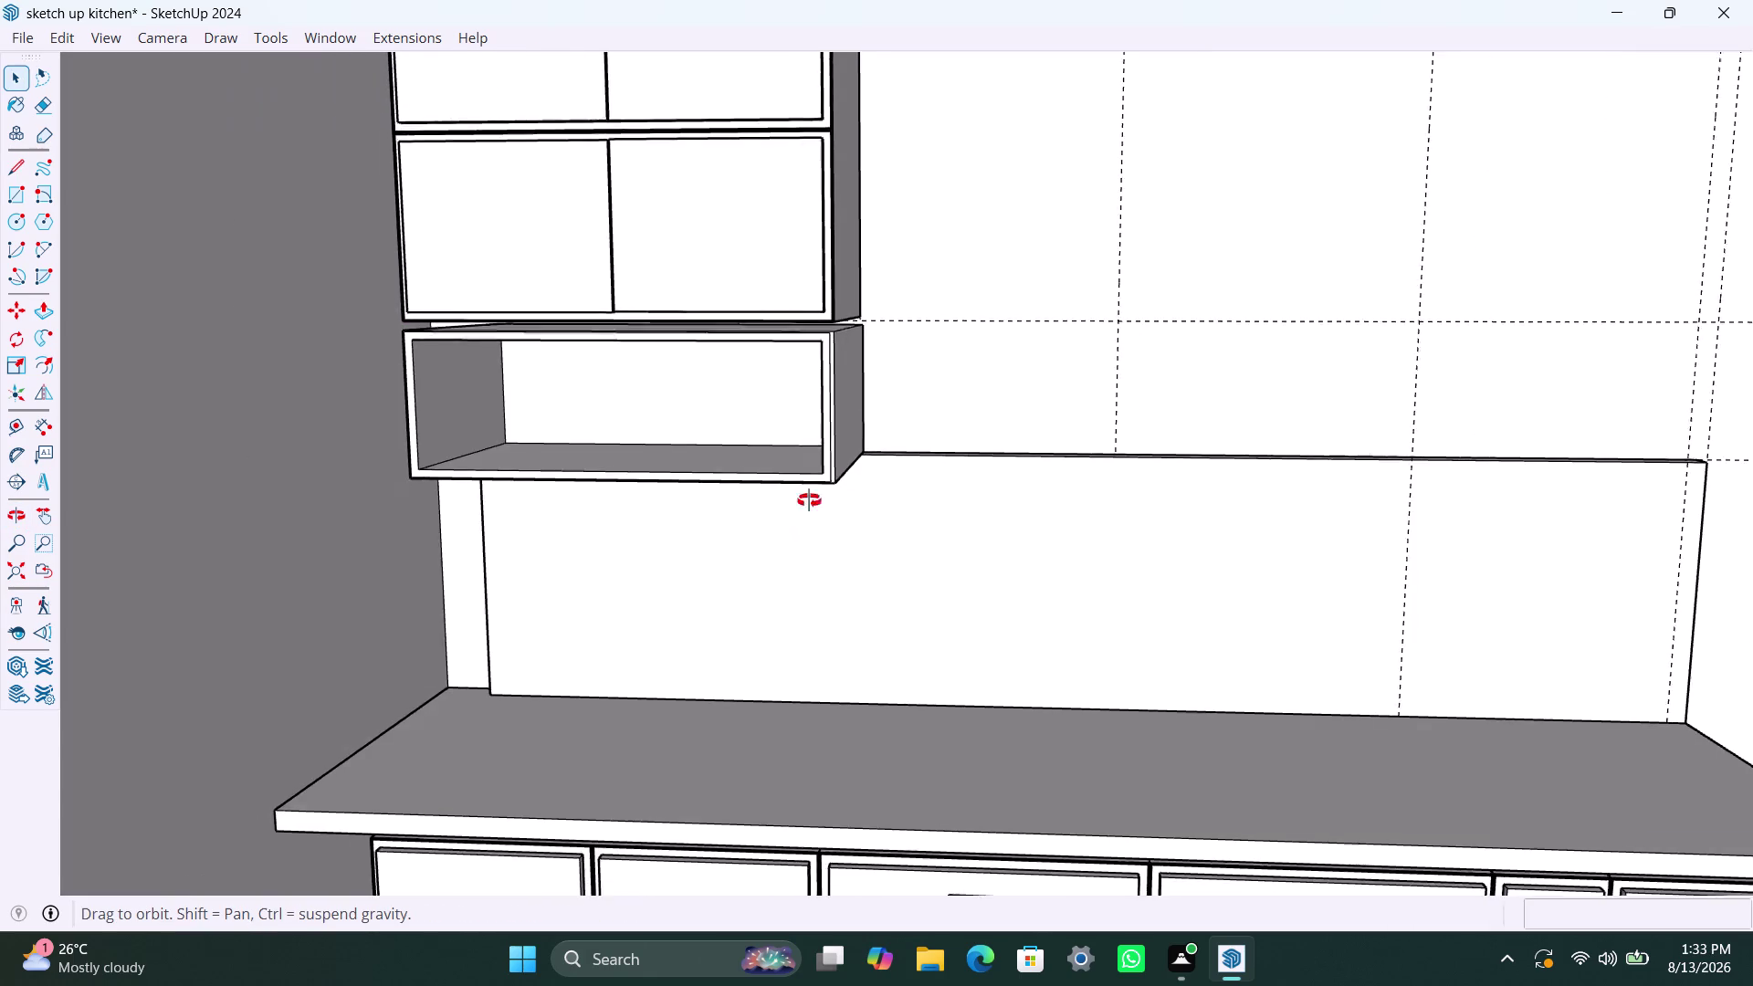
middle_drag(832, 459, 733, 699)
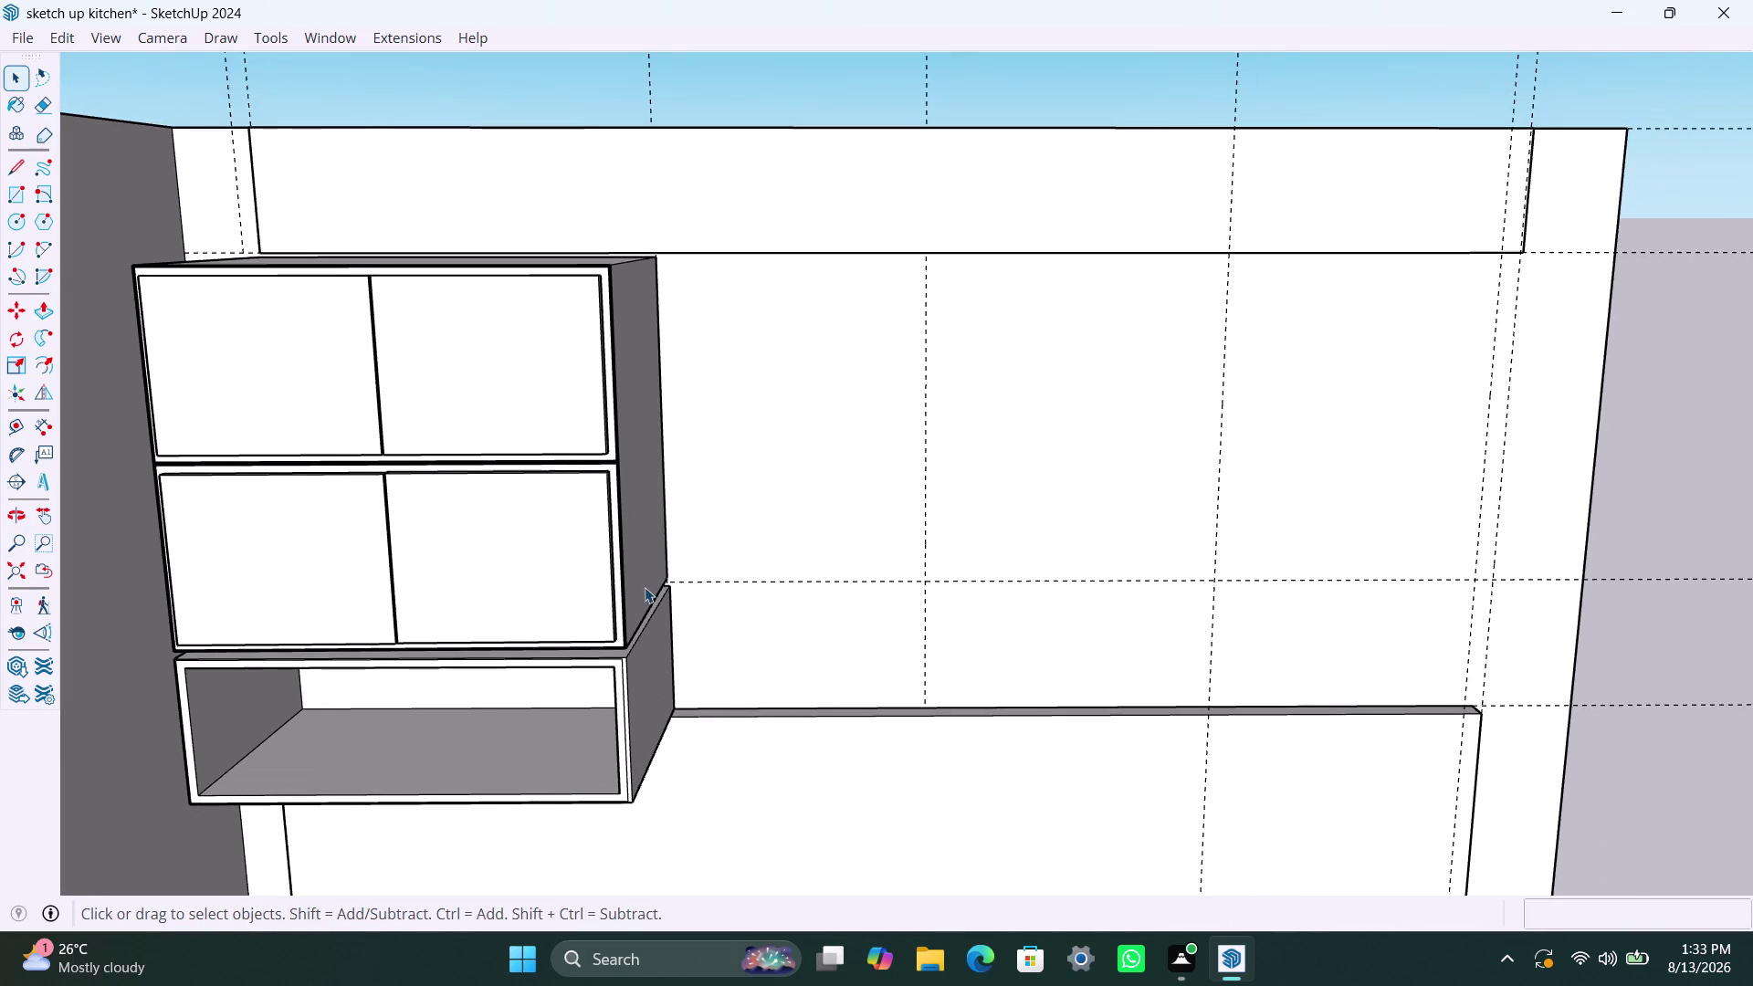
scroll(up, 3)
middle_drag(701, 692, 706, 616)
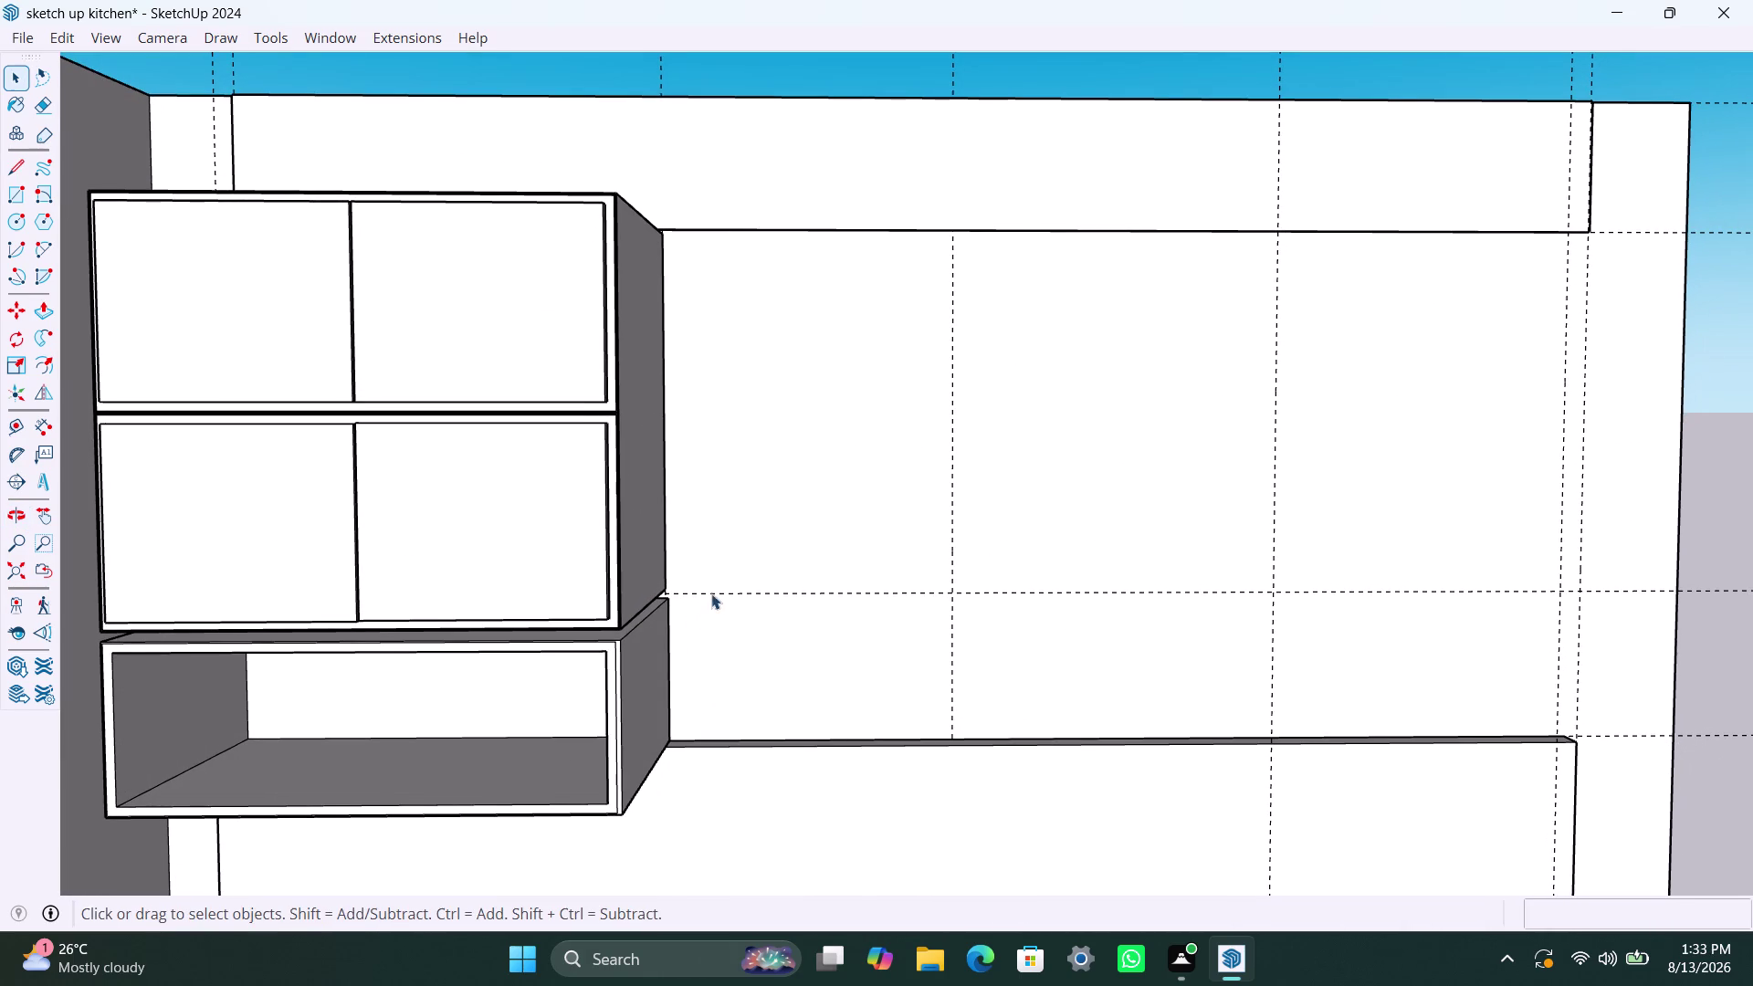
key(r)
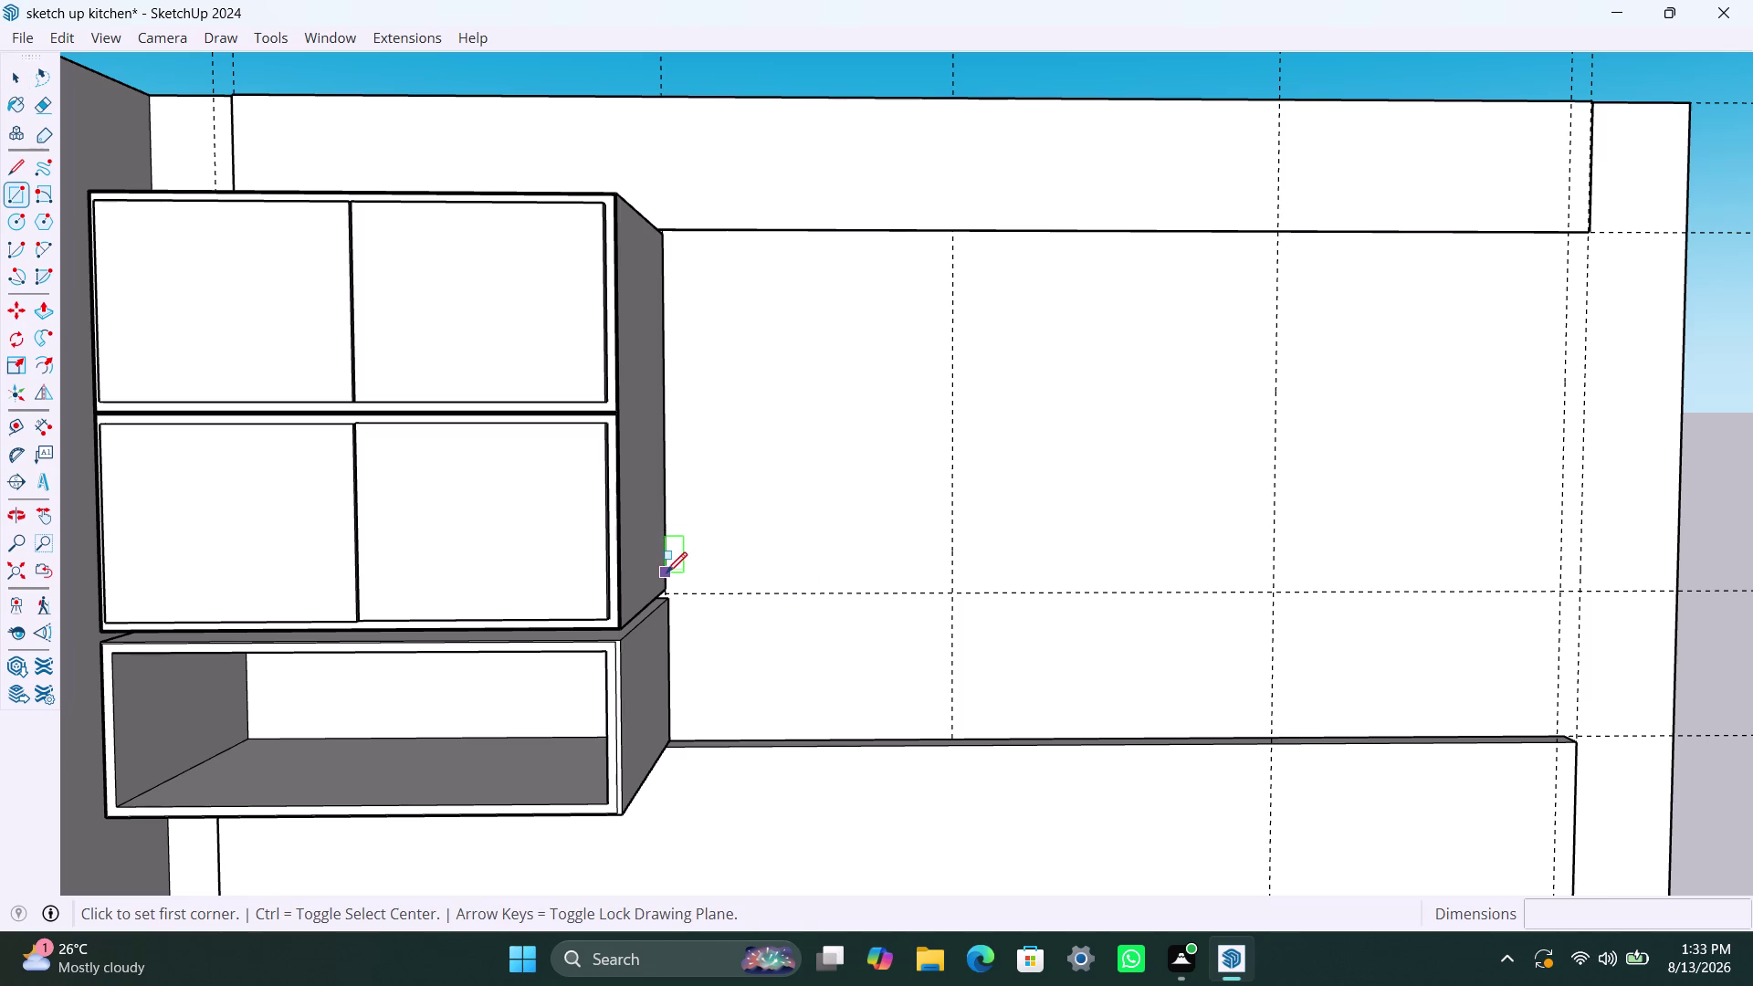
Draw a rectangle from the open shelf's top corner down to the backsplash ledge.
click(666, 574)
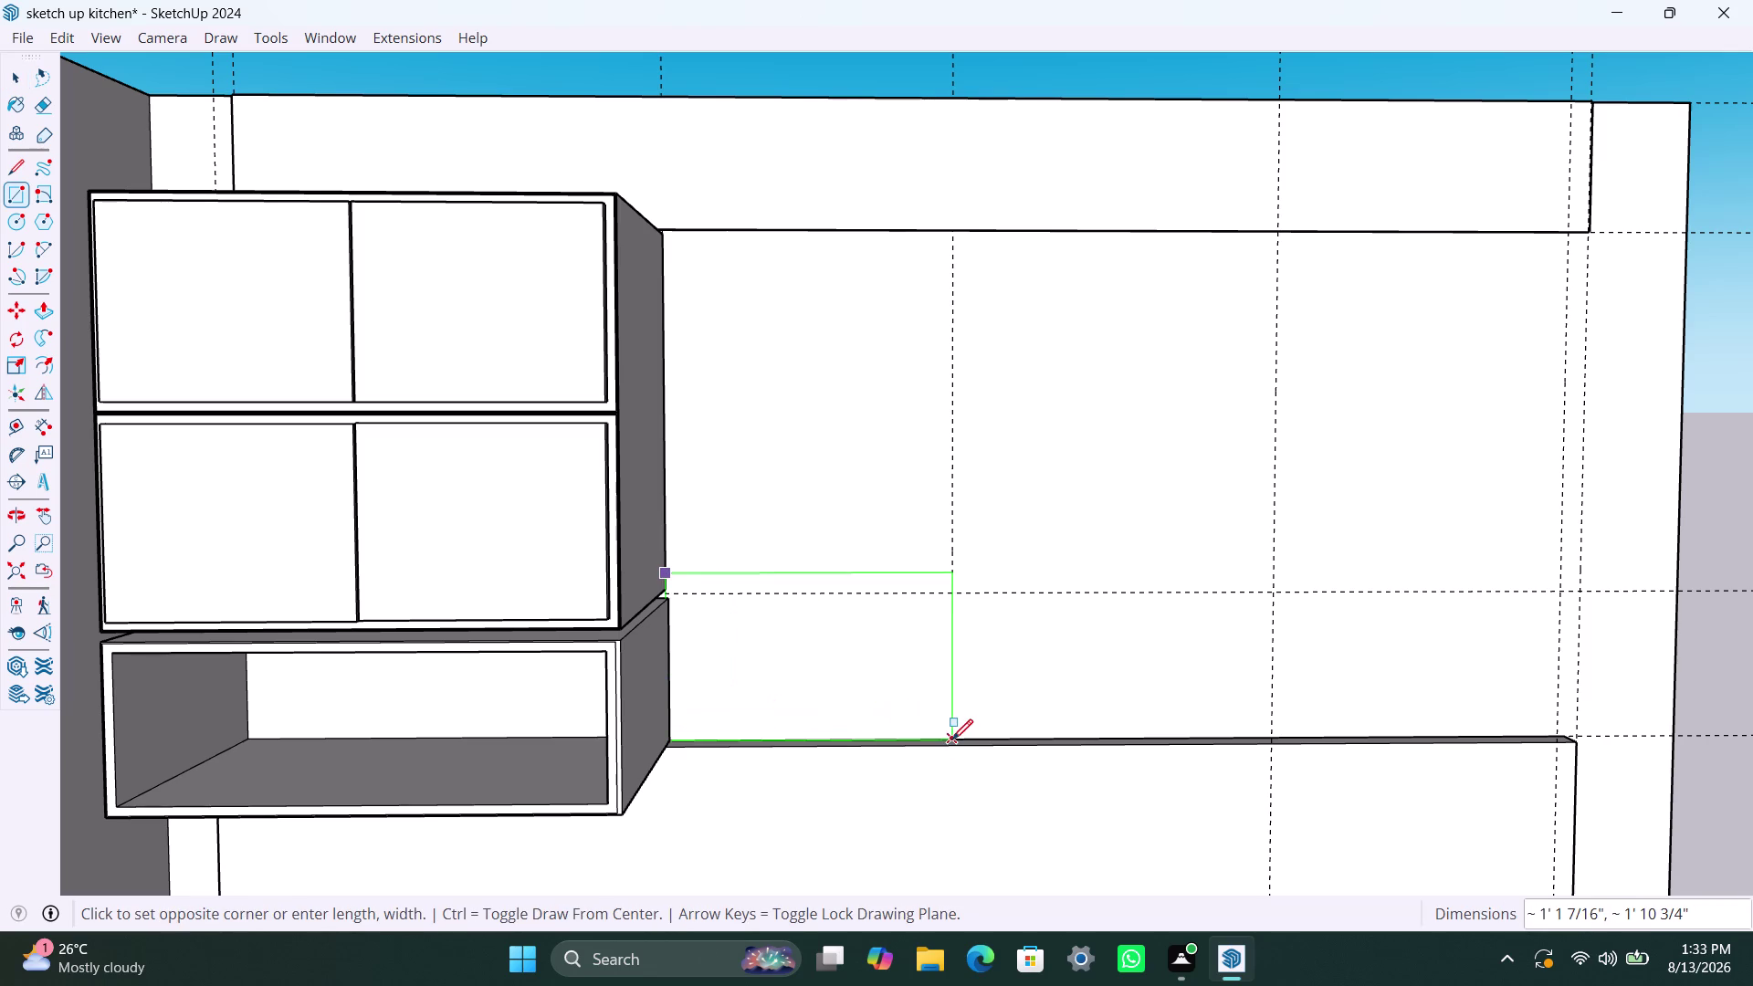
click(953, 739)
key(space)
click(765, 580)
double_click(766, 580)
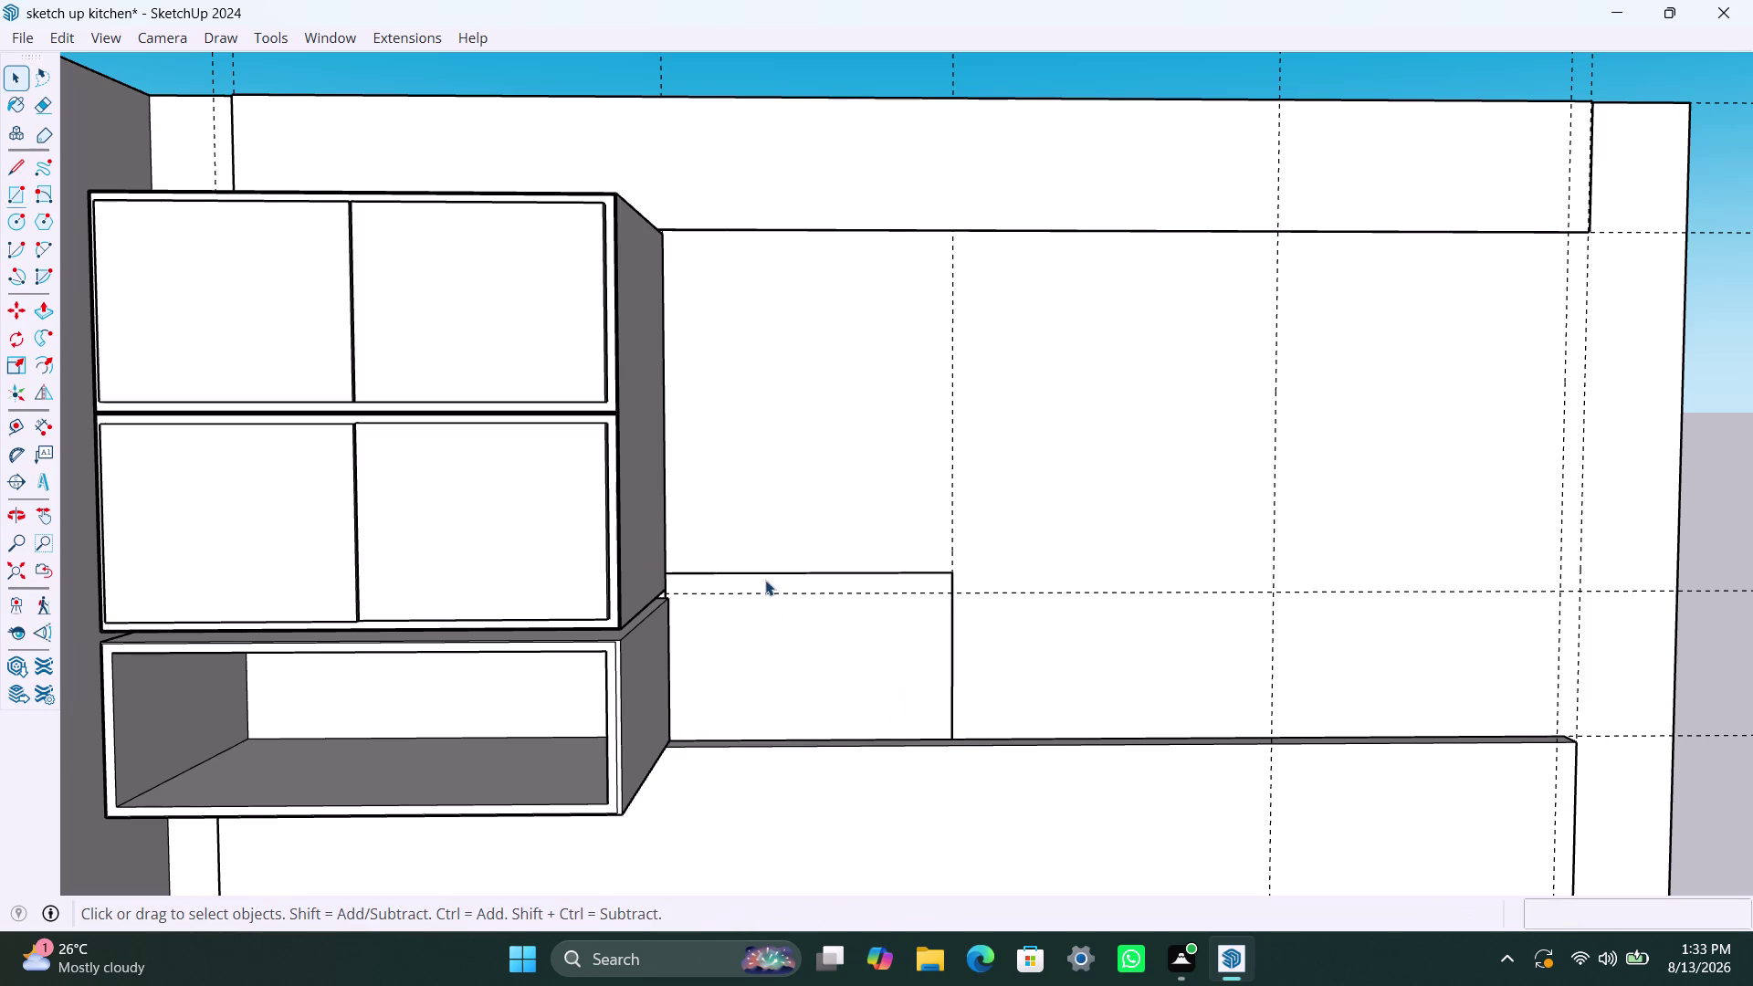
Select the new rectangle together with its edges.
right_click(763, 577)
click(872, 285)
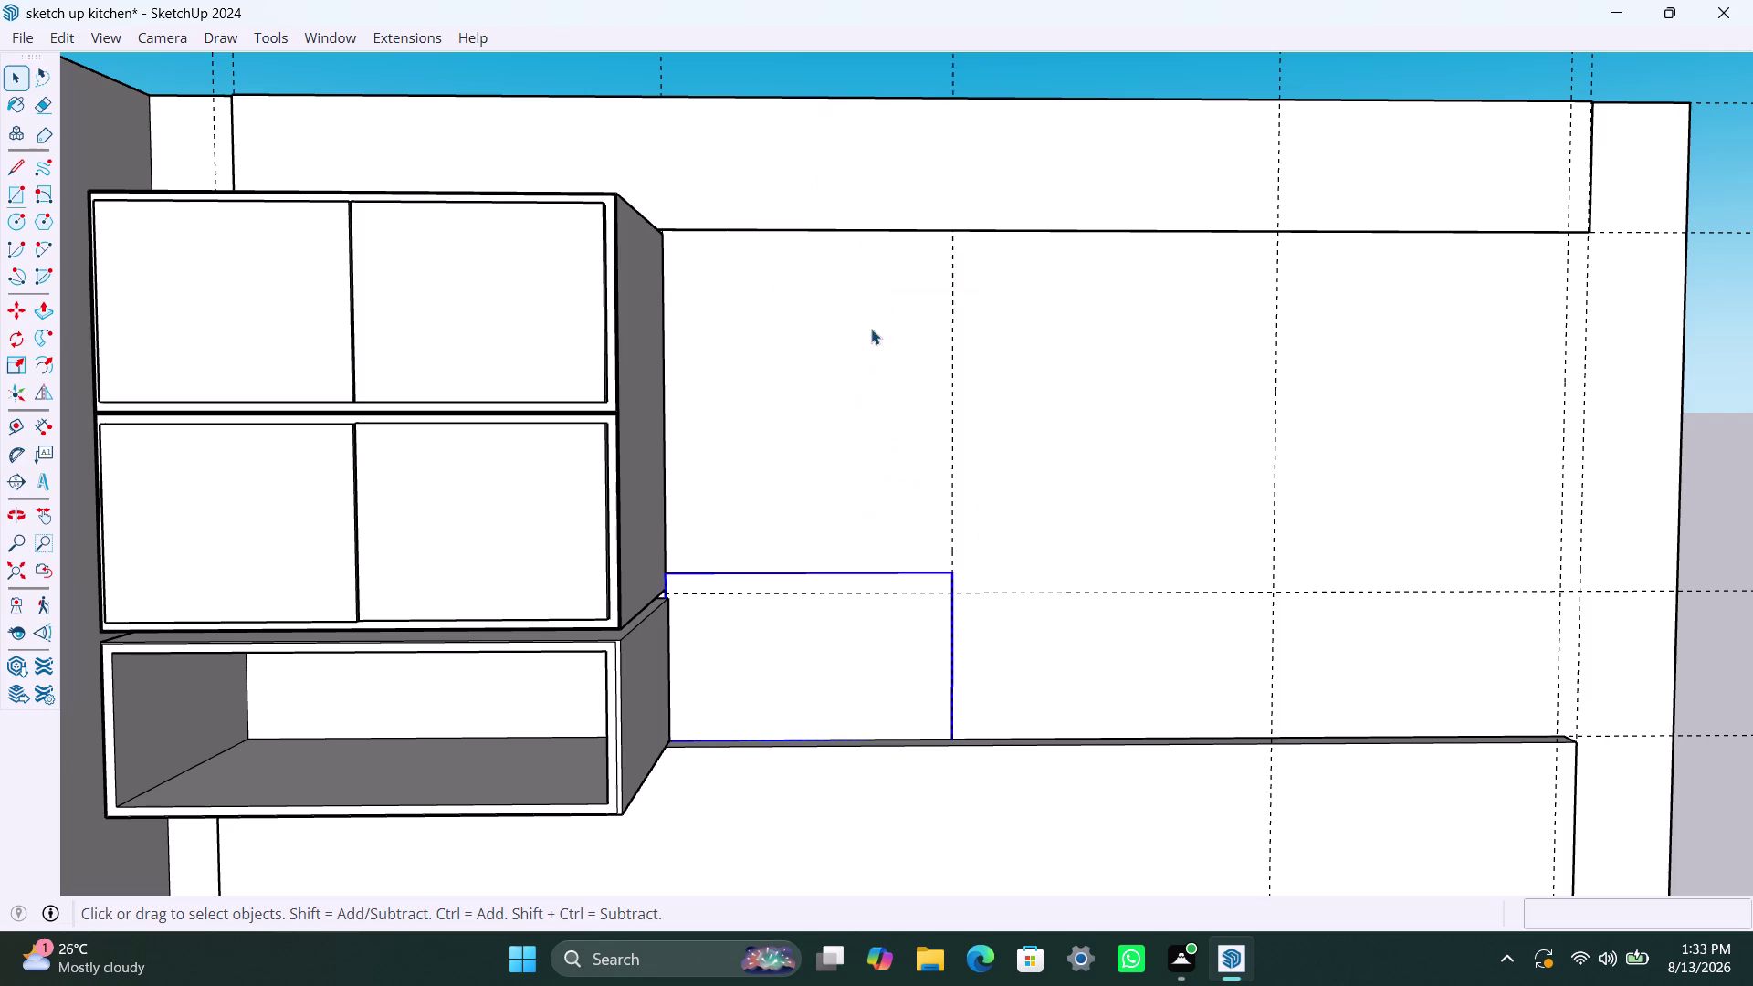
triple_click(819, 645)
click(818, 645)
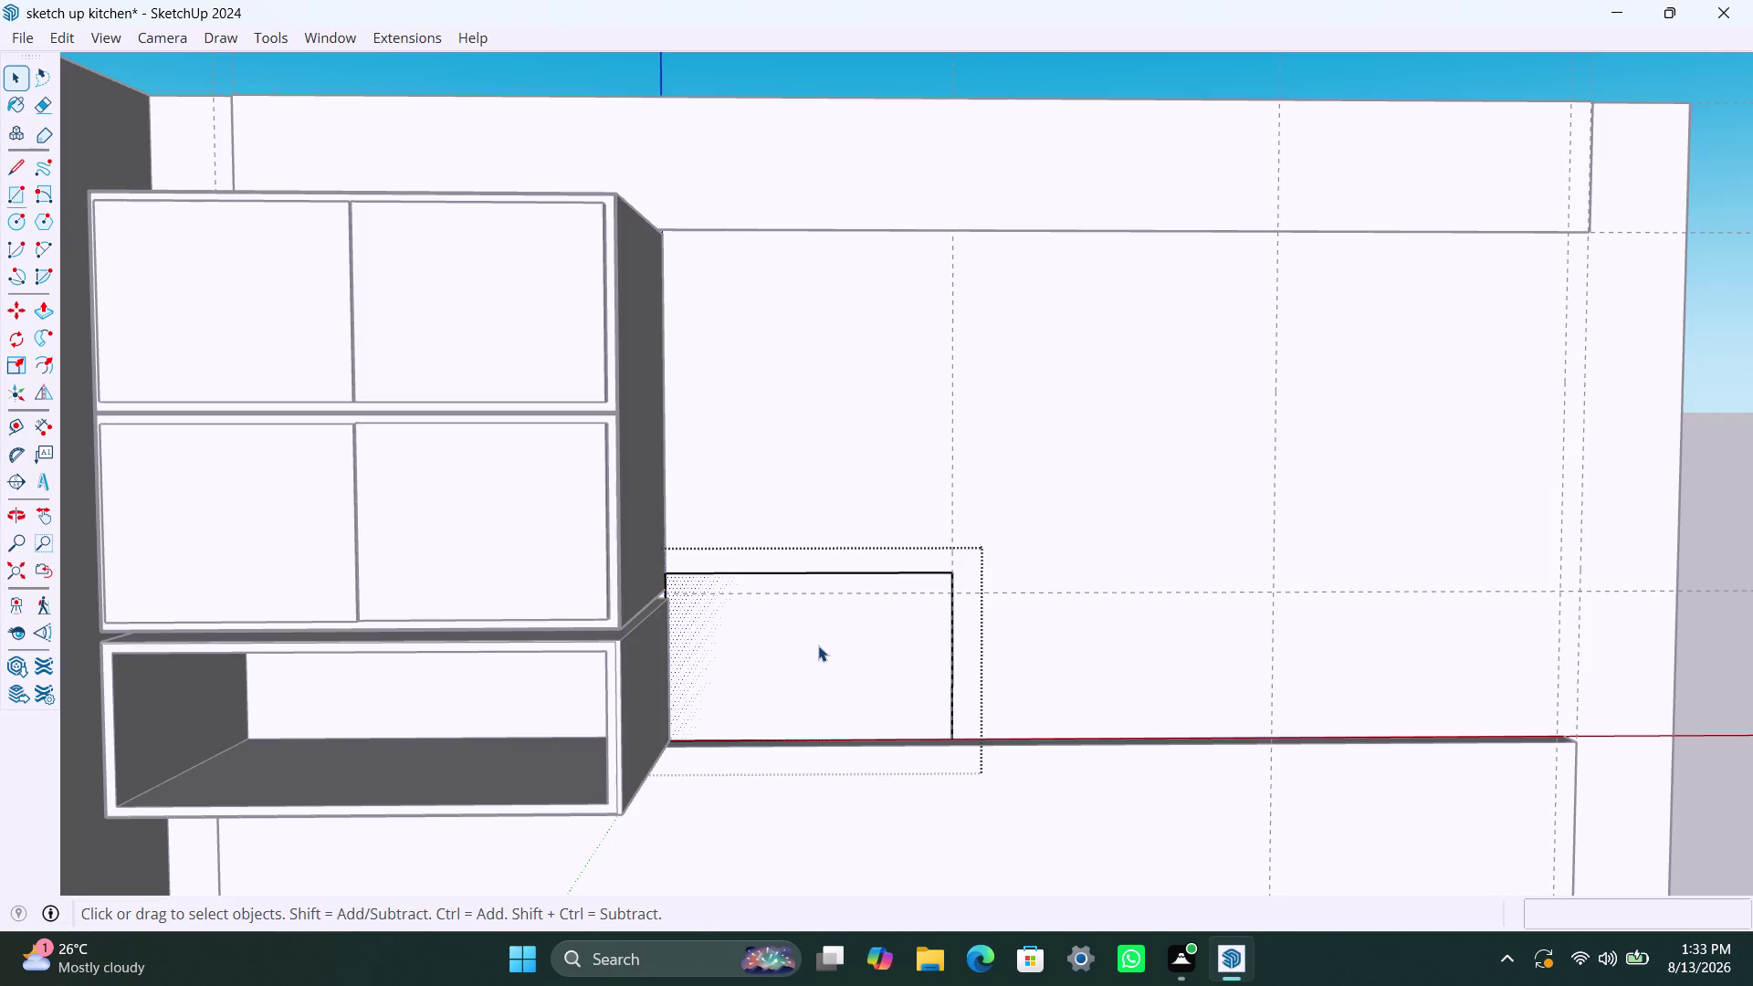
key(p)
click(818, 646)
key(space)
click(798, 631)
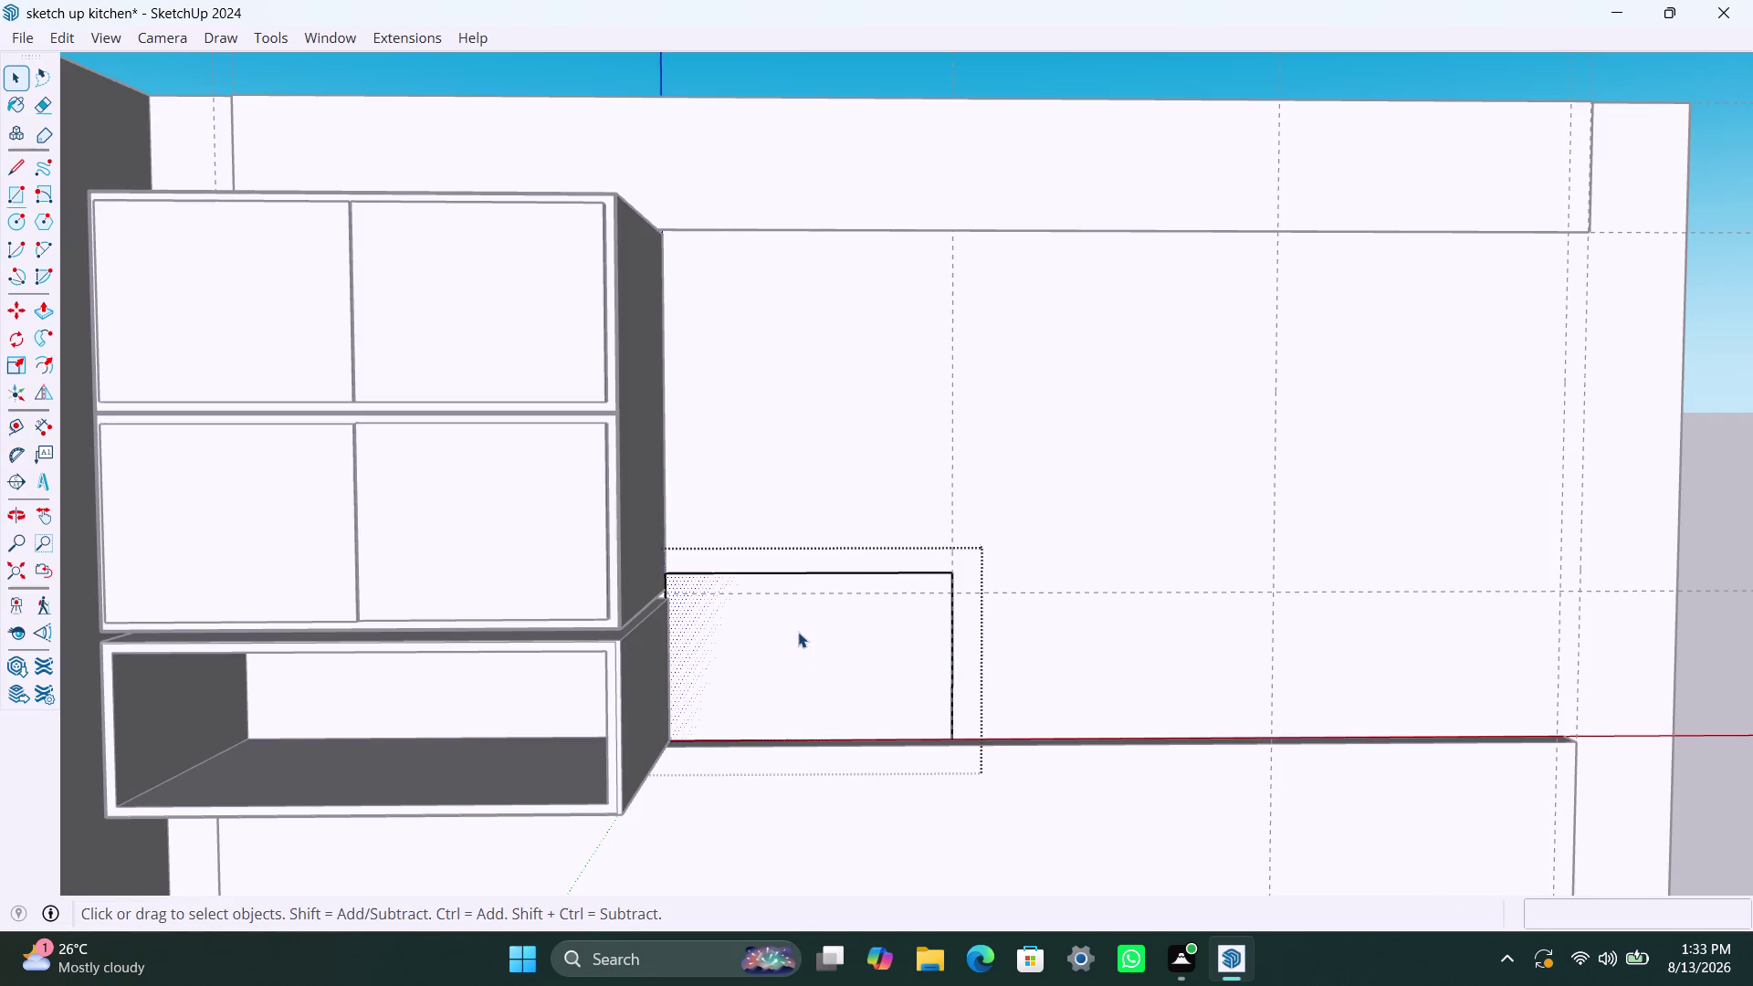
double_click(797, 632)
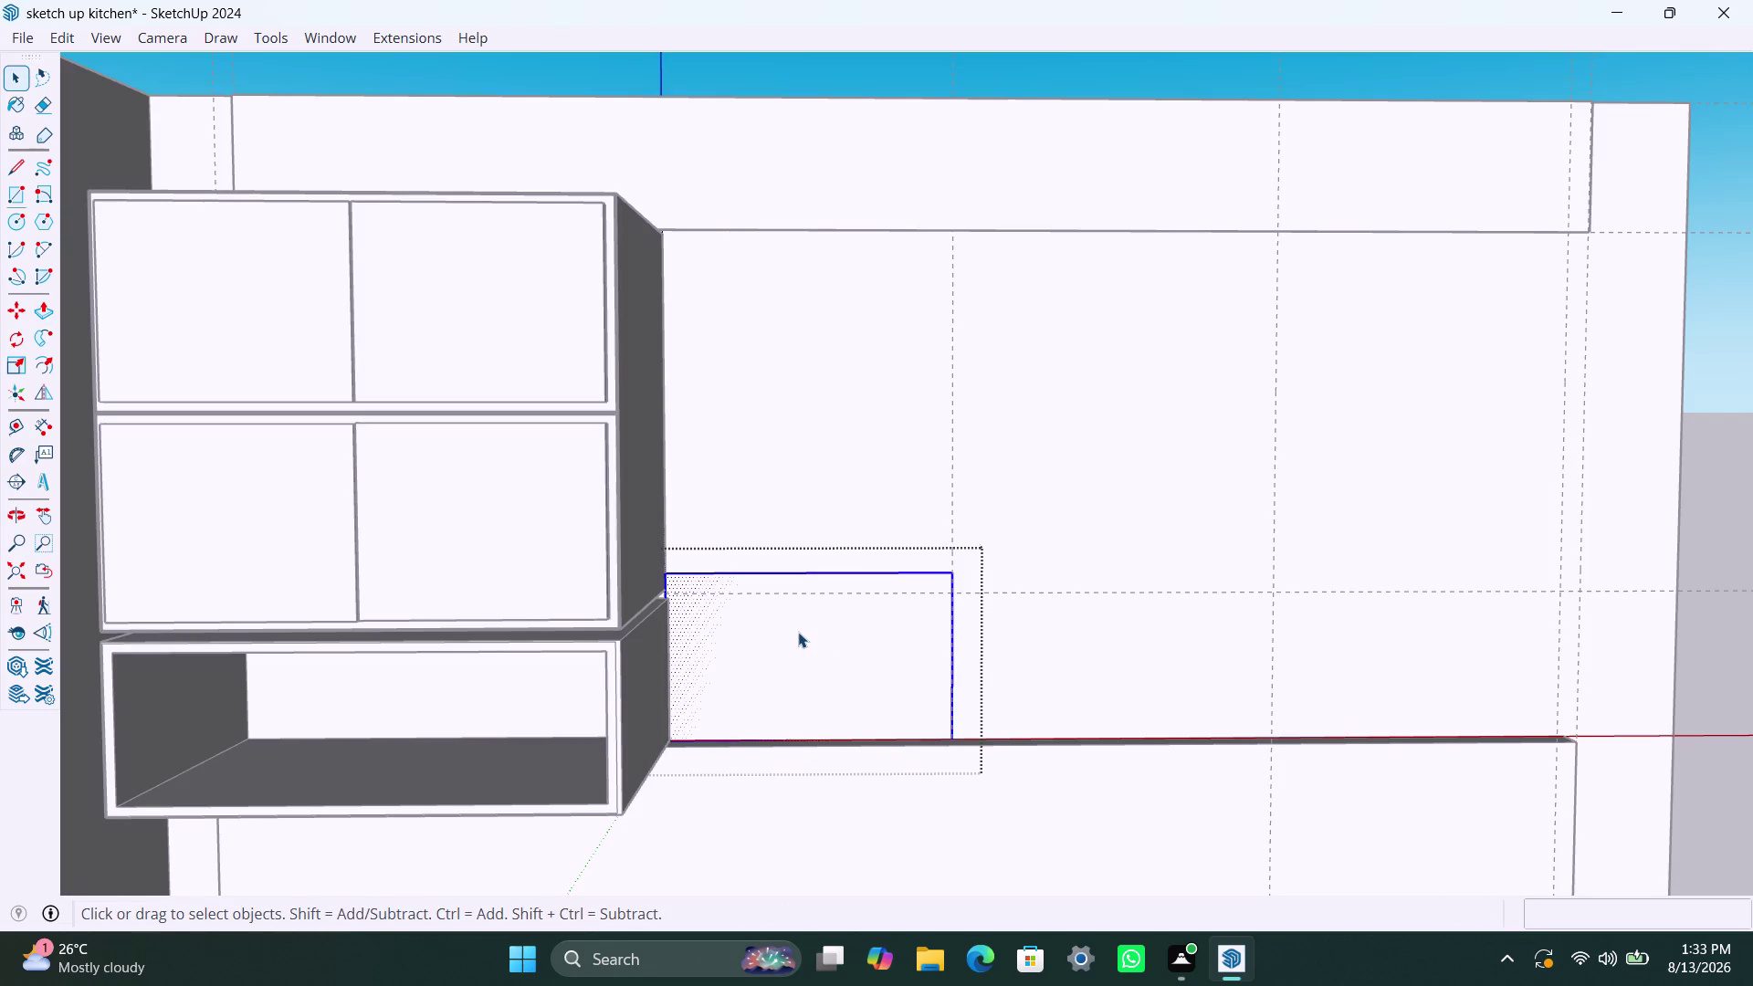